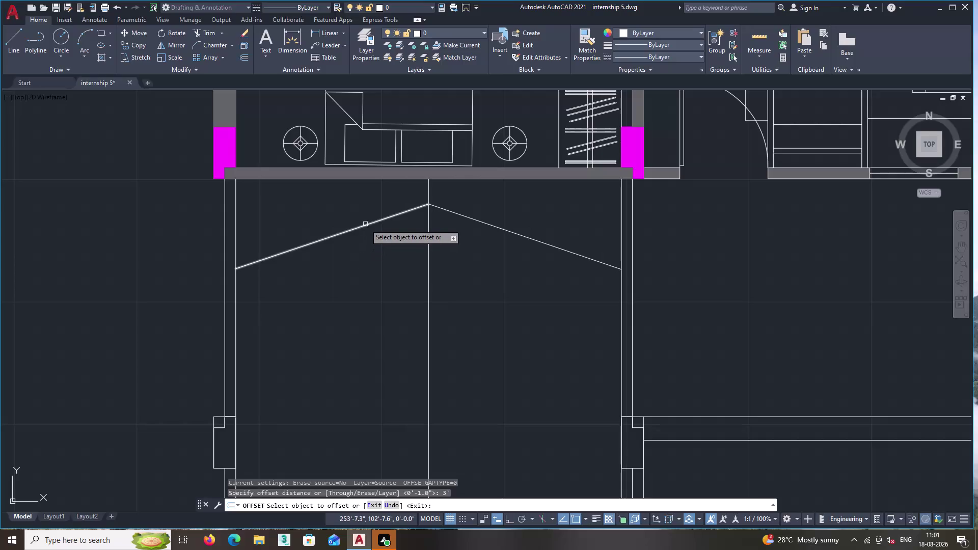
Undo the stray parallel copy of the left diagonal line.
click(365, 224)
double_click(374, 265)
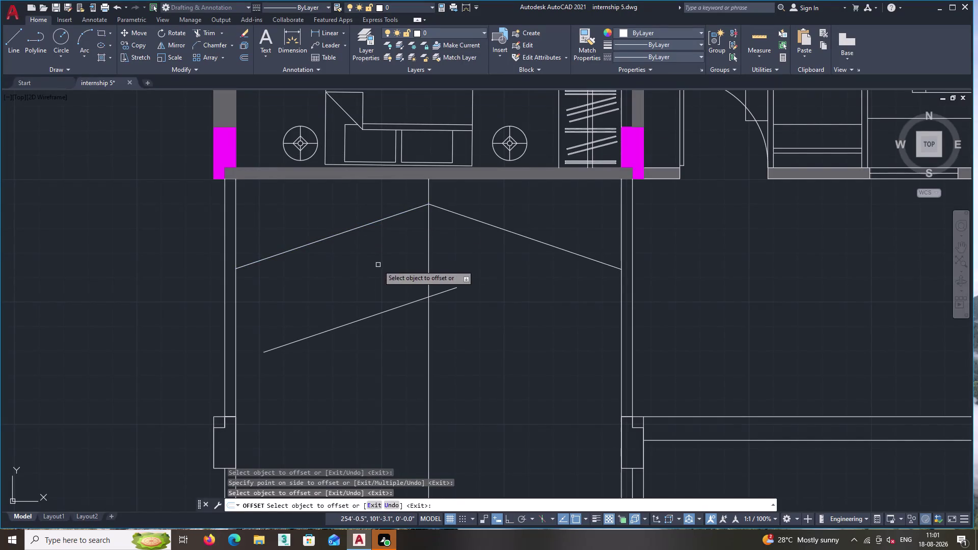
key(ctrl+z)
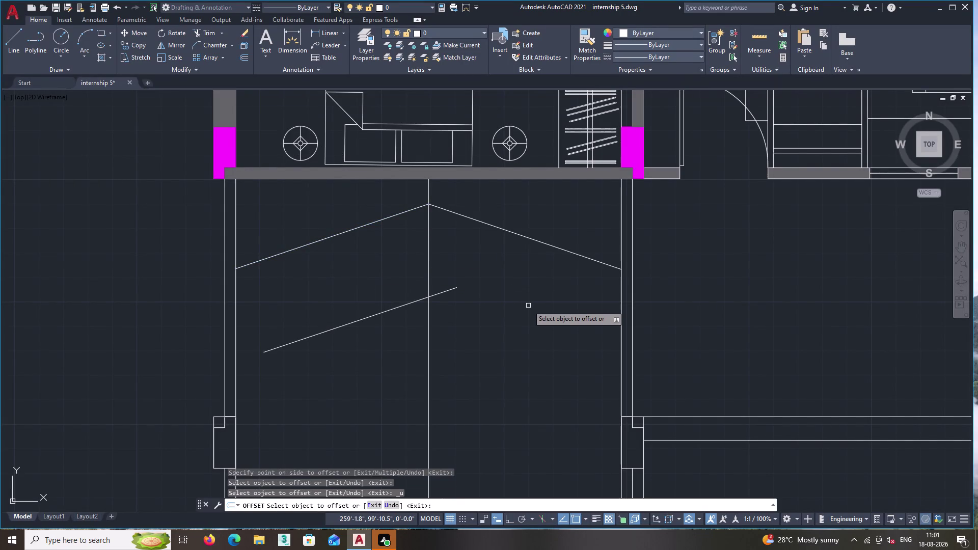
key(Escape)
key(ctrl+z)
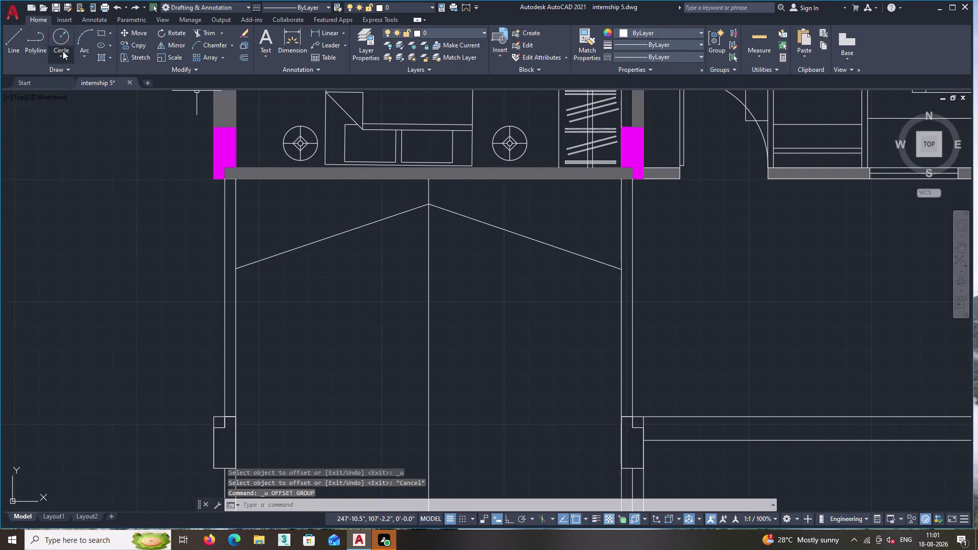
Restart OFFSET with a 1' offset distance.
double_click(244, 60)
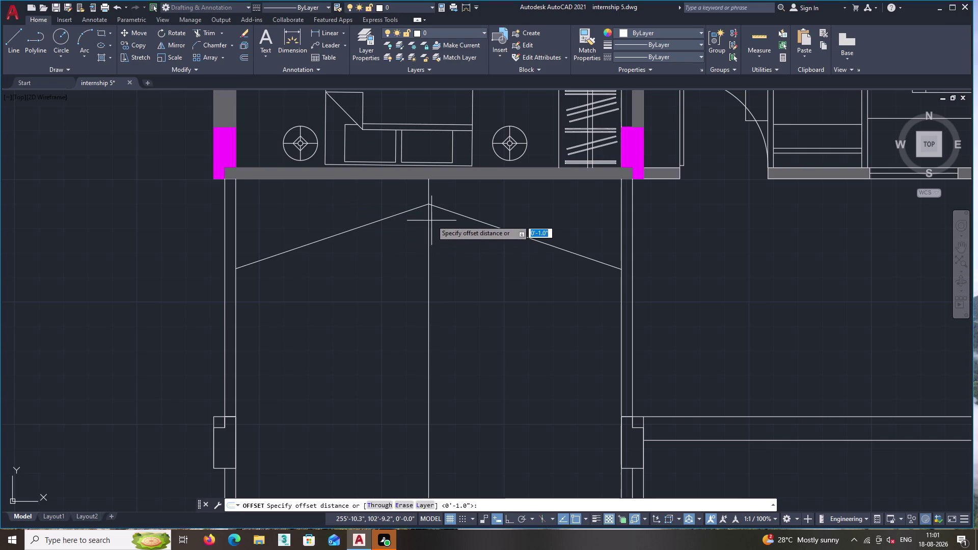
double_click(427, 202)
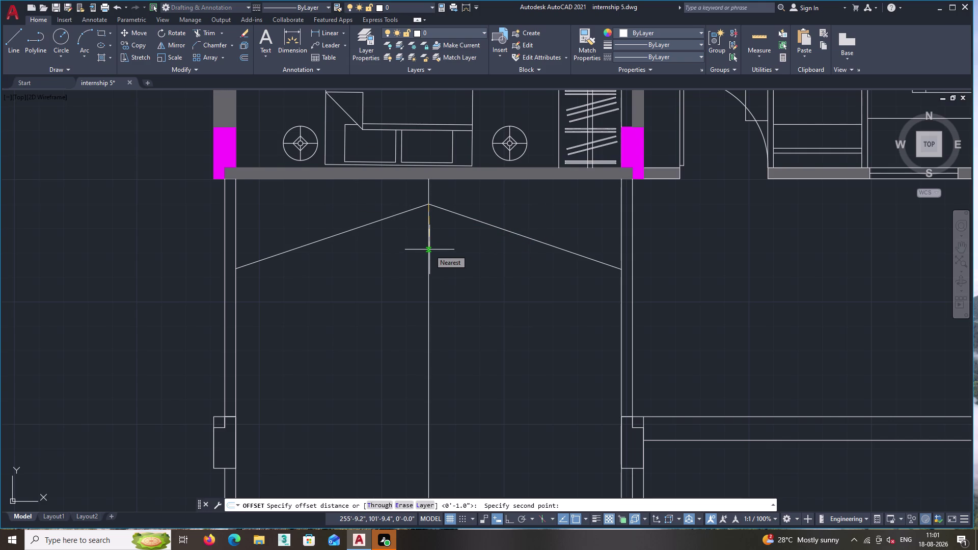
key(1)
key(apostrophe)
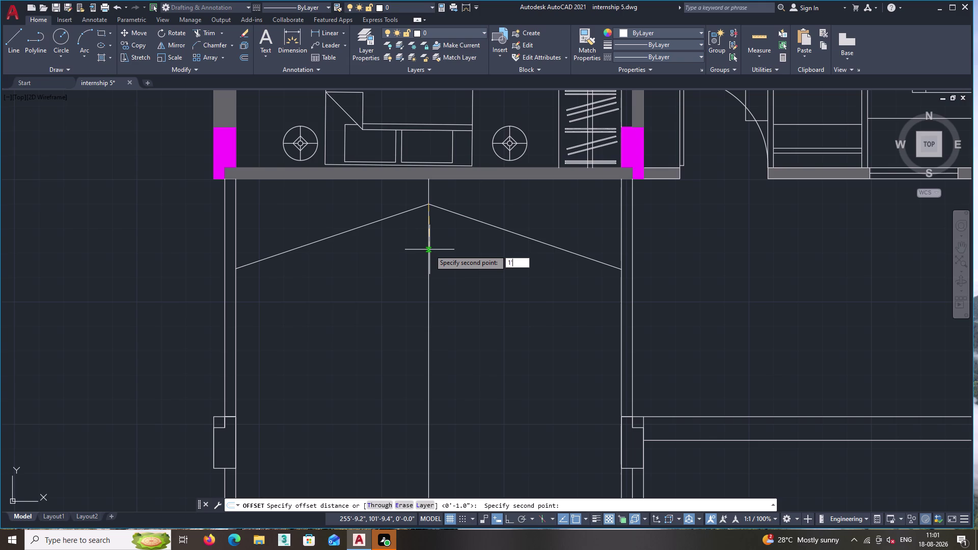
key(Return)
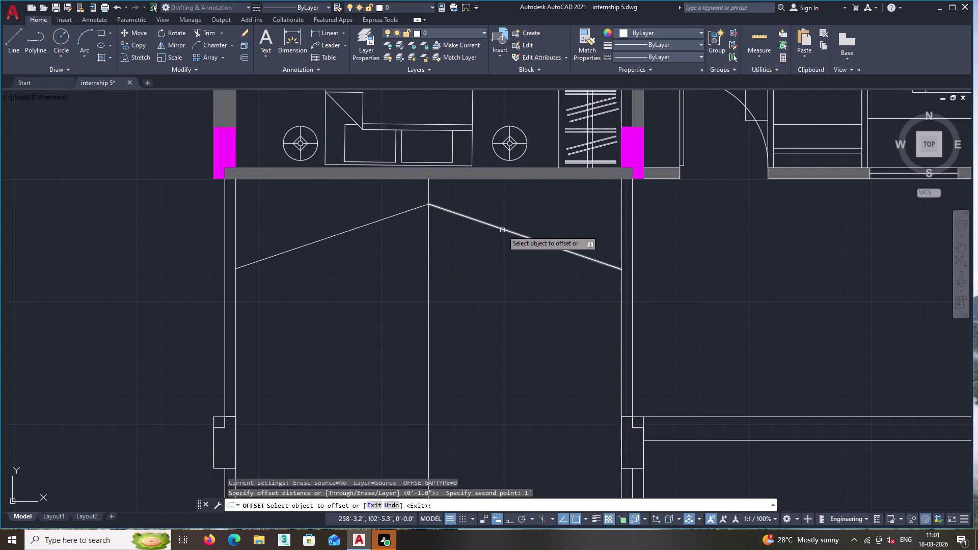
Offset both V diagonals downward in repeated 1-foot copies.
click(502, 230)
click(494, 254)
click(384, 219)
click(397, 239)
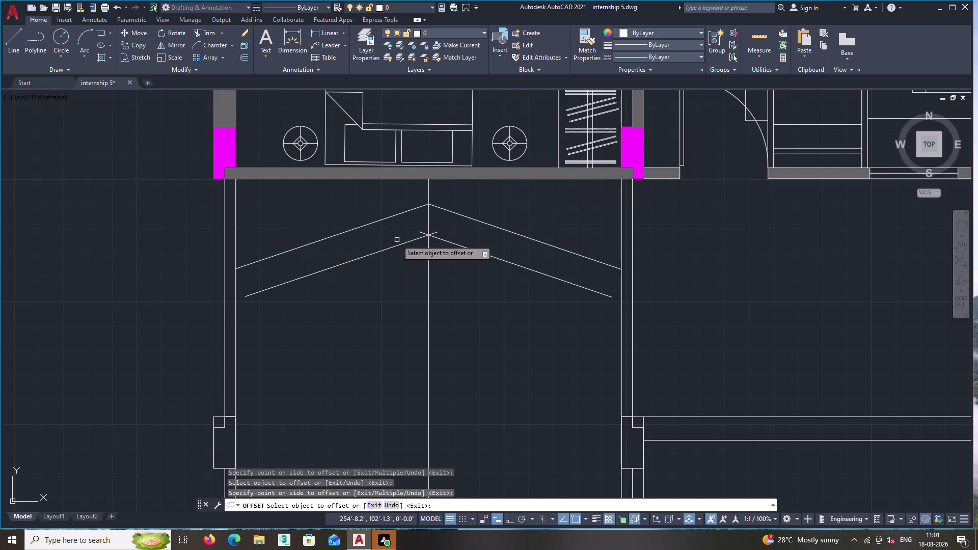
middle_drag(451, 292, 425, 231)
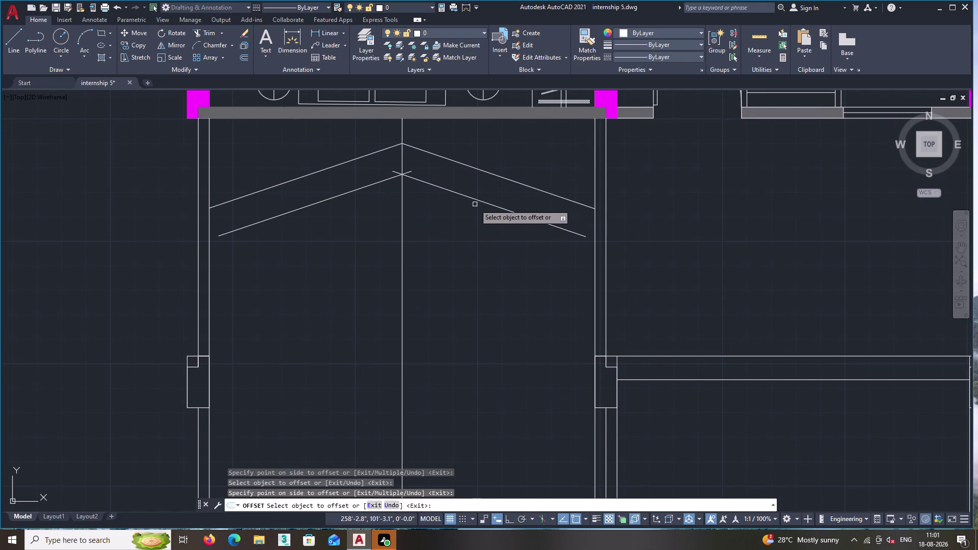
click(479, 200)
click(461, 238)
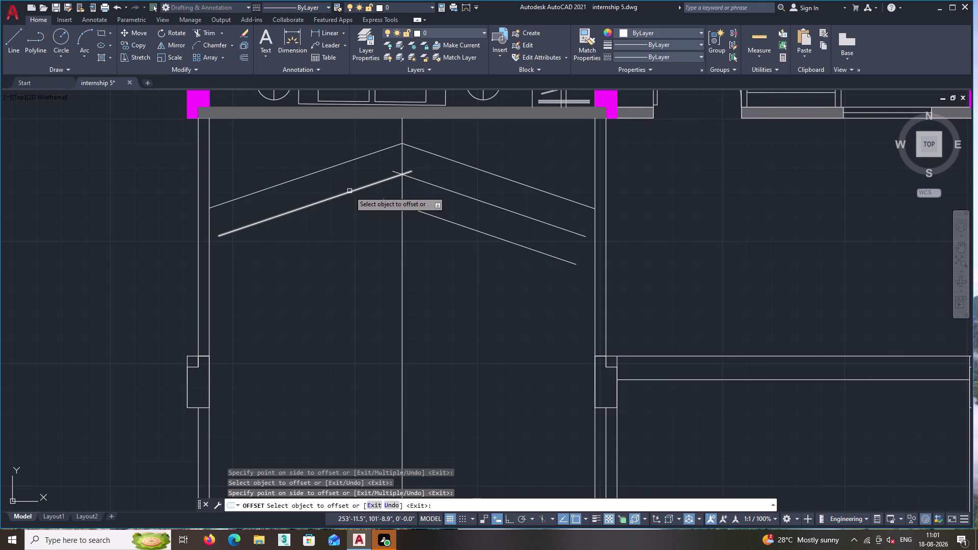
click(350, 192)
click(374, 241)
click(370, 248)
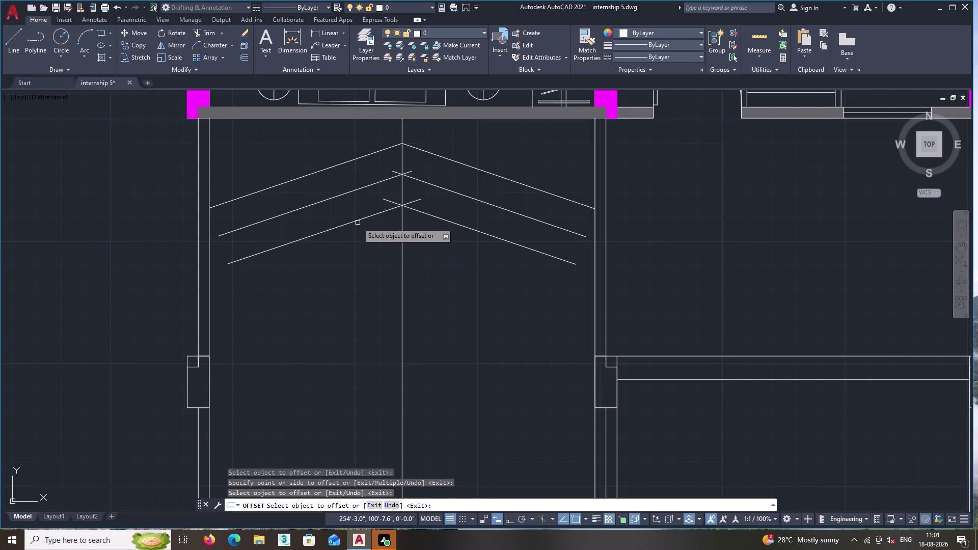
click(358, 219)
click(379, 256)
click(372, 246)
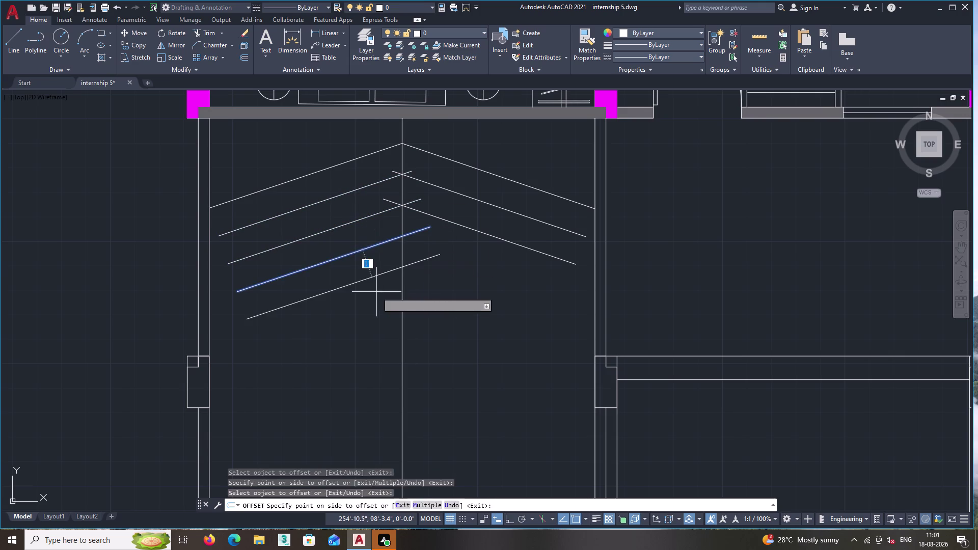
click(376, 291)
click(370, 279)
click(377, 305)
click(377, 309)
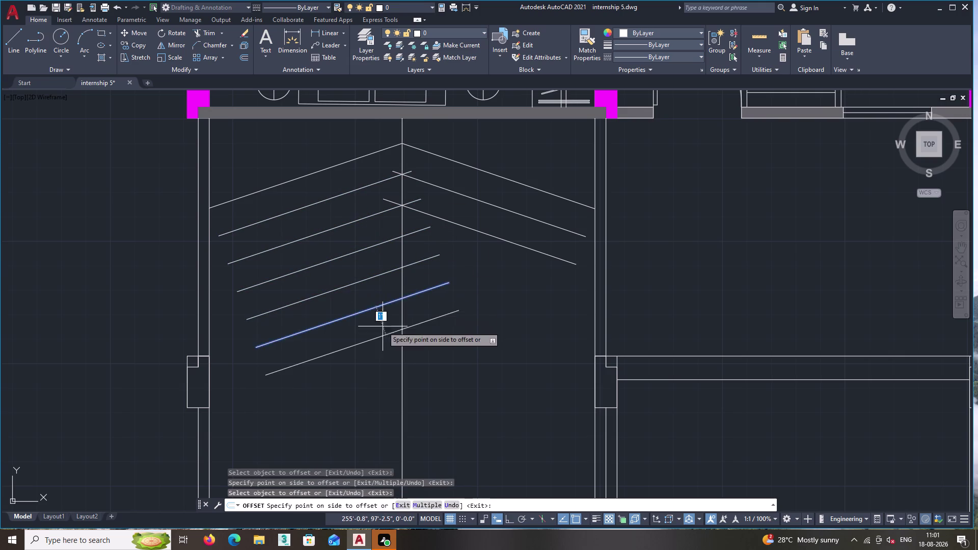
click(385, 333)
middle_drag(386, 328, 337, 214)
double_click(337, 222)
click(352, 272)
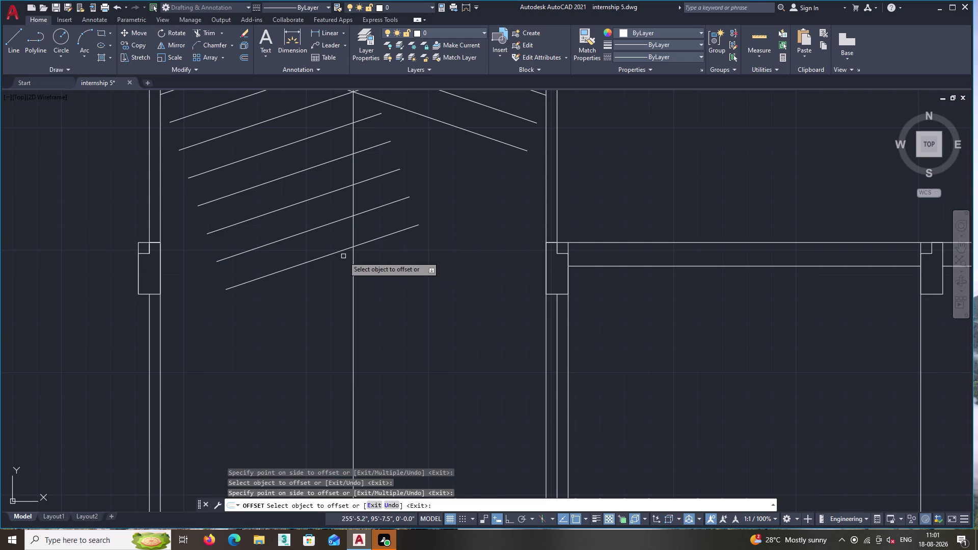
click(340, 250)
click(351, 291)
click(343, 281)
click(355, 315)
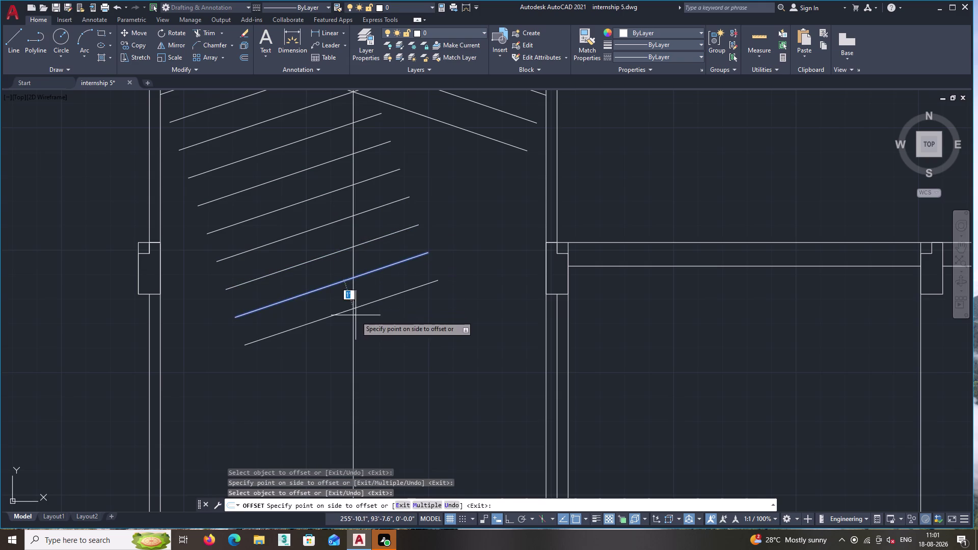
click(347, 312)
click(360, 339)
Keep offsetting the lowest diagonal 1 foot down the staircase, then view the whole set.
middle_drag(360, 336, 312, 250)
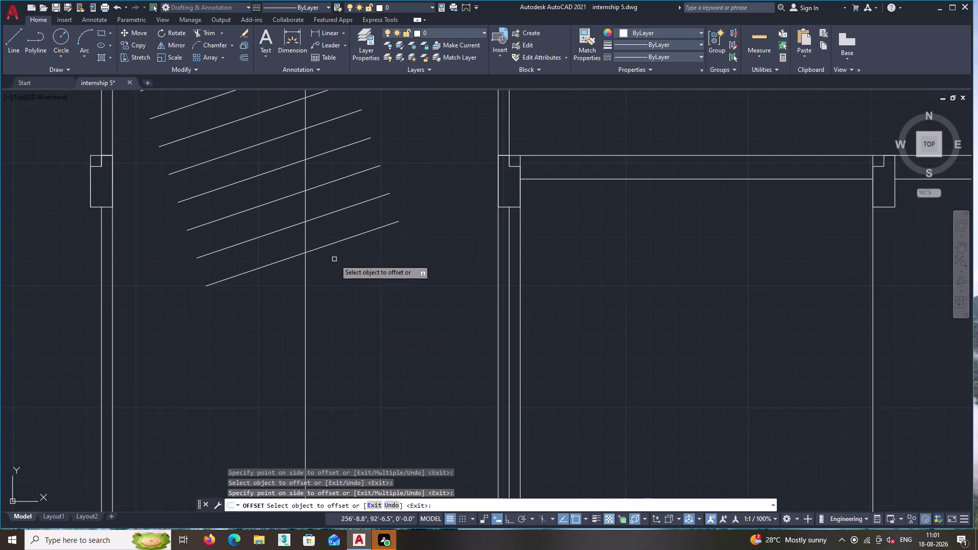
drag(337, 245, 351, 284)
click(339, 240)
click(370, 295)
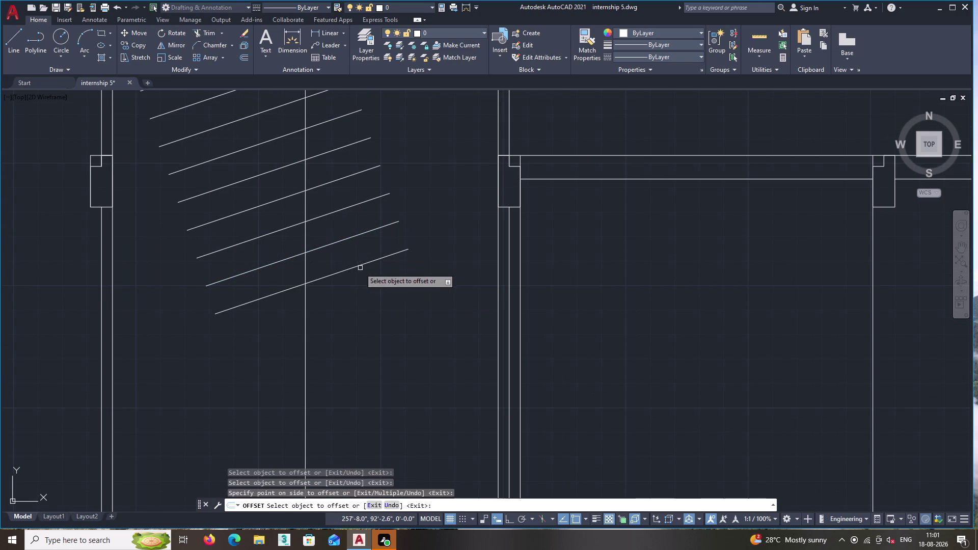
click(359, 266)
click(387, 320)
double_click(375, 293)
click(402, 349)
click(386, 319)
click(413, 363)
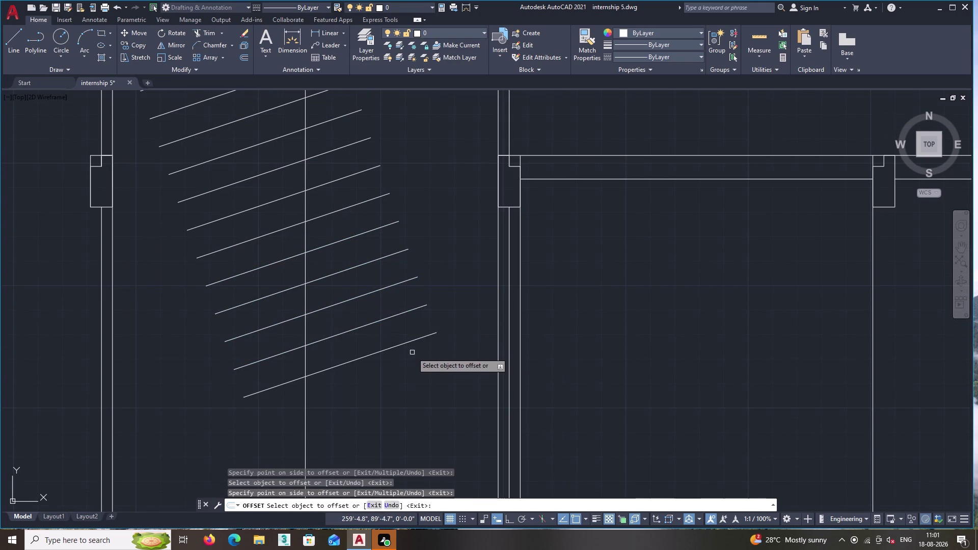
double_click(407, 344)
double_click(422, 381)
middle_drag(420, 361, 378, 282)
click(370, 291)
click(385, 338)
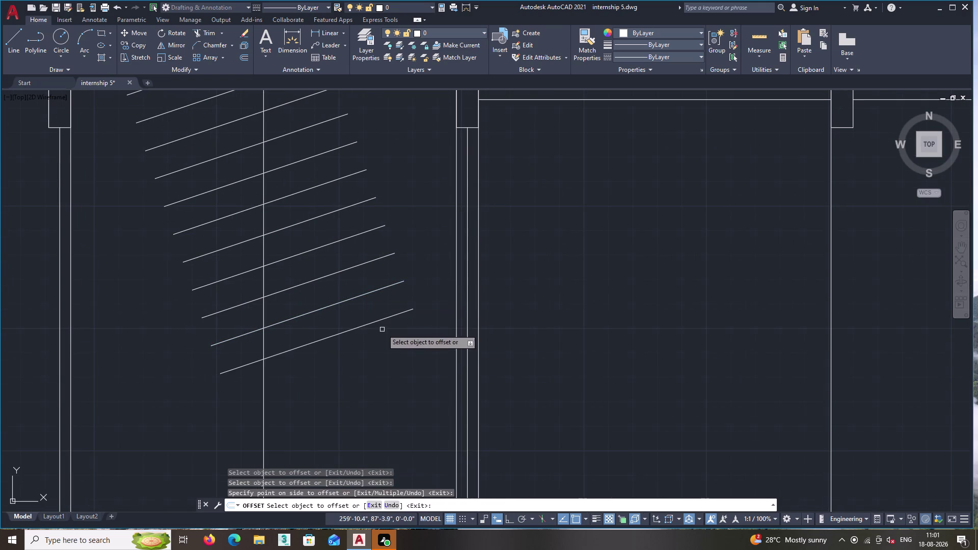
click(377, 321)
click(383, 354)
click(380, 351)
click(392, 380)
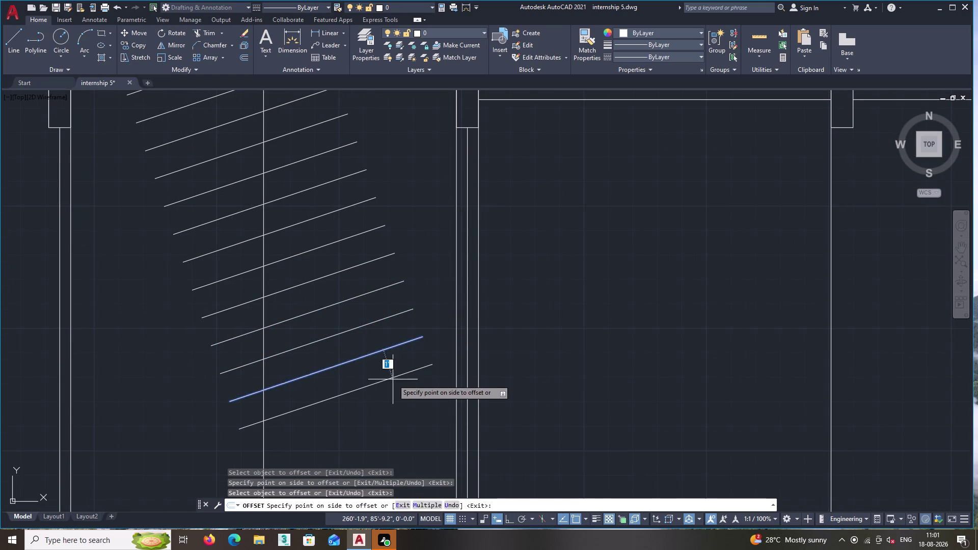
click(392, 379)
click(403, 406)
middle_drag(402, 398, 366, 325)
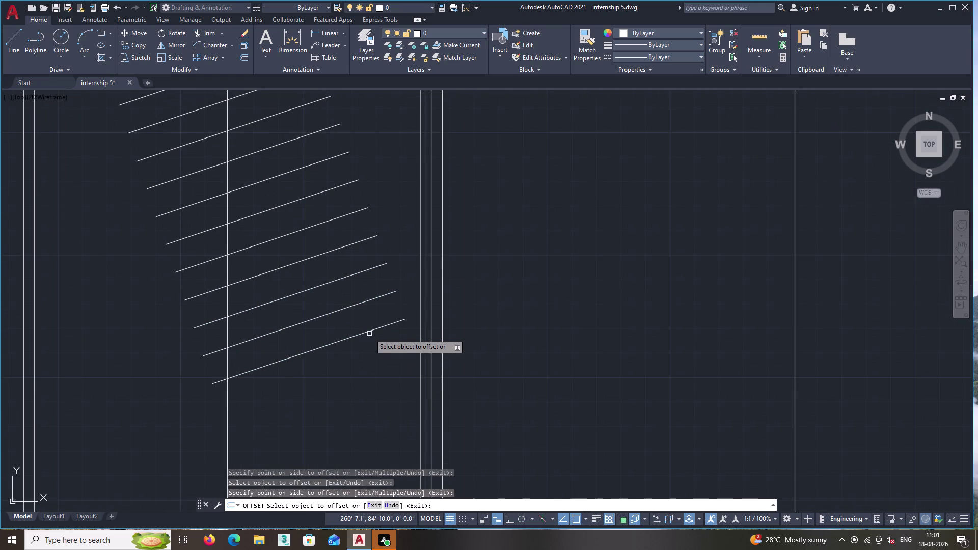
click(369, 331)
click(381, 371)
middle_drag(381, 367, 345, 287)
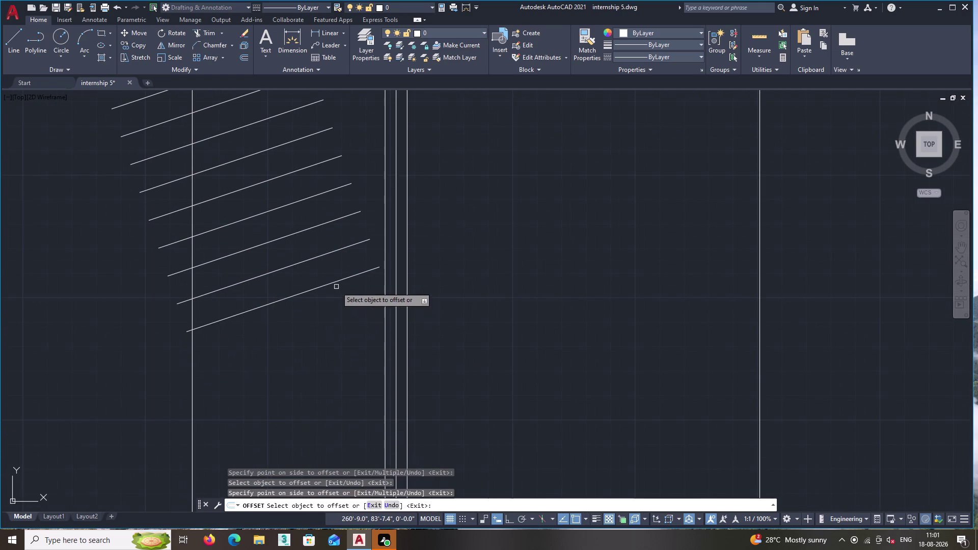
double_click(334, 283)
click(345, 312)
click(332, 313)
click(349, 338)
middle_drag(345, 326, 414, 399)
scroll(down, 3)
middle_drag(388, 372, 410, 395)
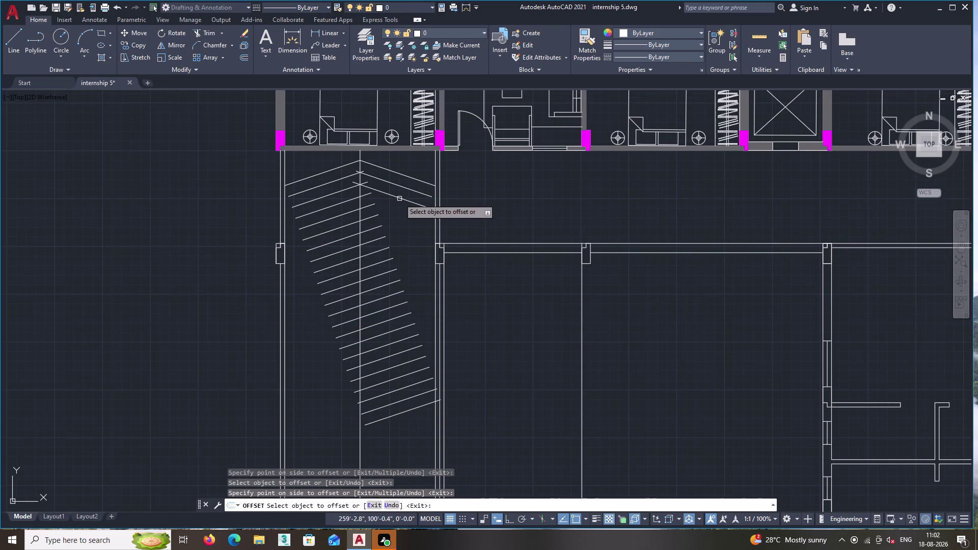
Add 1-foot offset copies below the right-sloping tread lines.
click(399, 199)
click(389, 220)
double_click(397, 210)
click(388, 233)
double_click(395, 221)
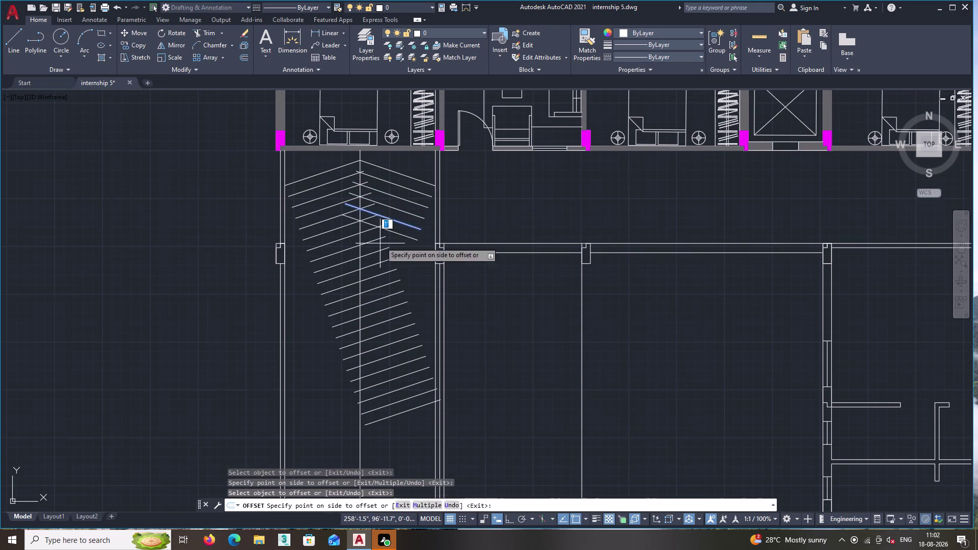
click(380, 245)
double_click(389, 232)
click(381, 254)
click(389, 242)
click(376, 265)
double_click(396, 250)
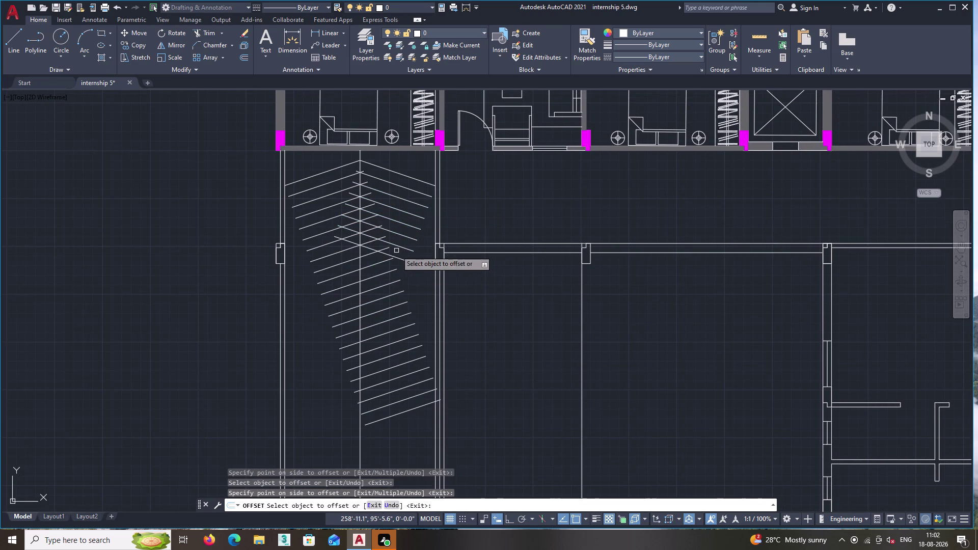
click(386, 272)
double_click(396, 260)
double_click(393, 271)
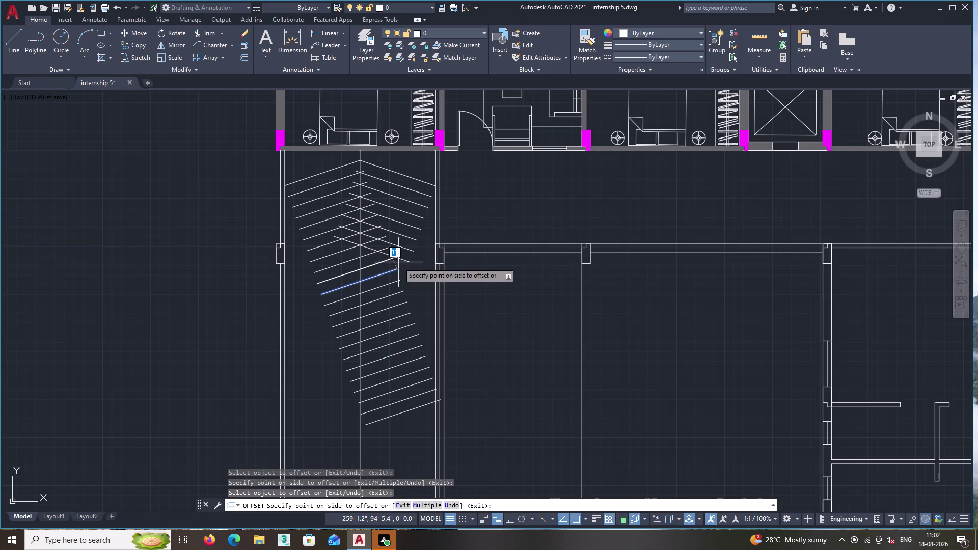
double_click(400, 261)
double_click(390, 280)
double_click(401, 260)
click(397, 280)
click(400, 270)
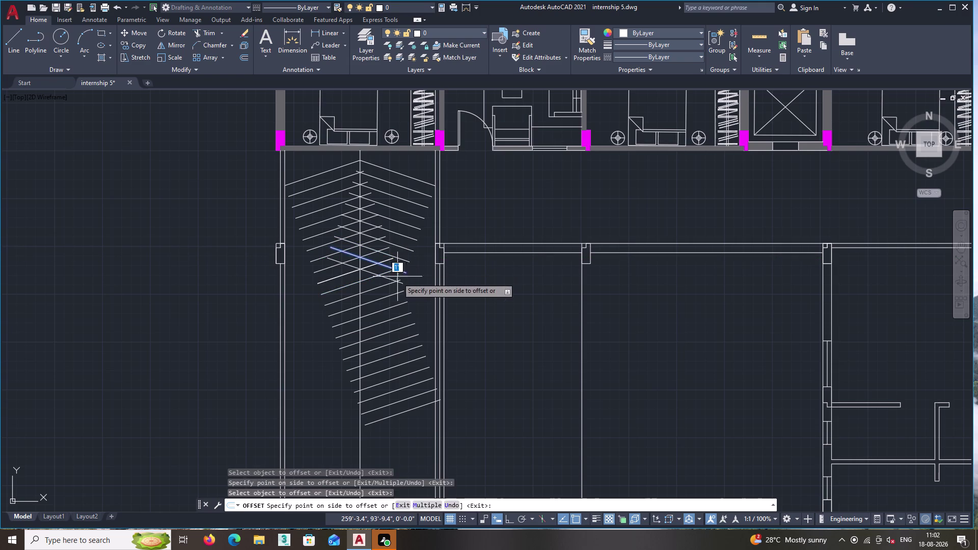
click(397, 281)
double_click(391, 279)
click(388, 285)
click(382, 291)
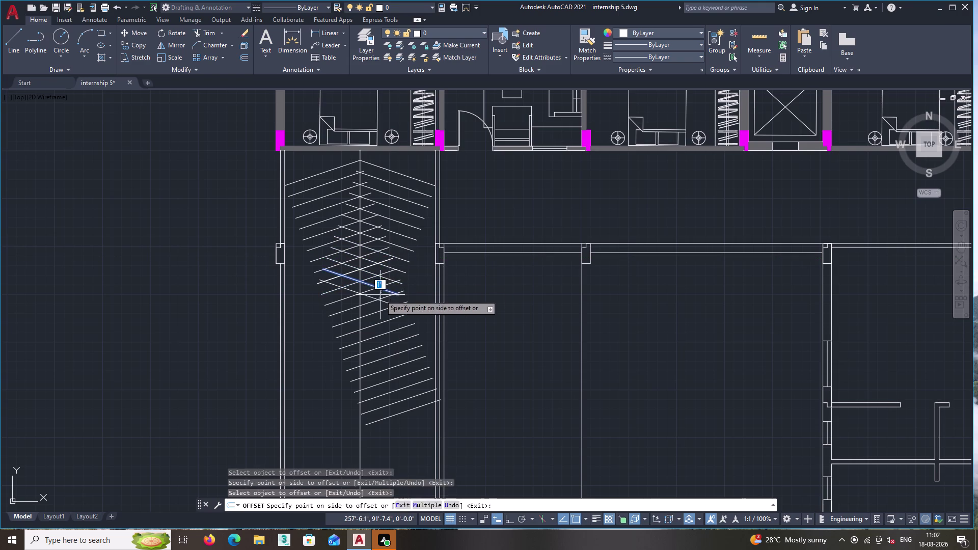
click(379, 301)
double_click(373, 299)
click(372, 308)
click(371, 309)
click(368, 325)
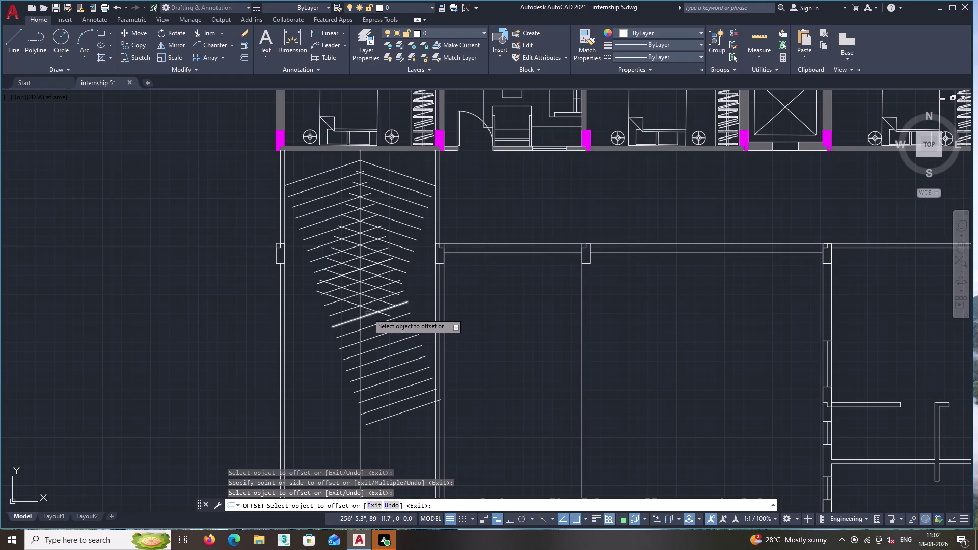
double_click(367, 310)
click(364, 323)
click(365, 321)
click(364, 331)
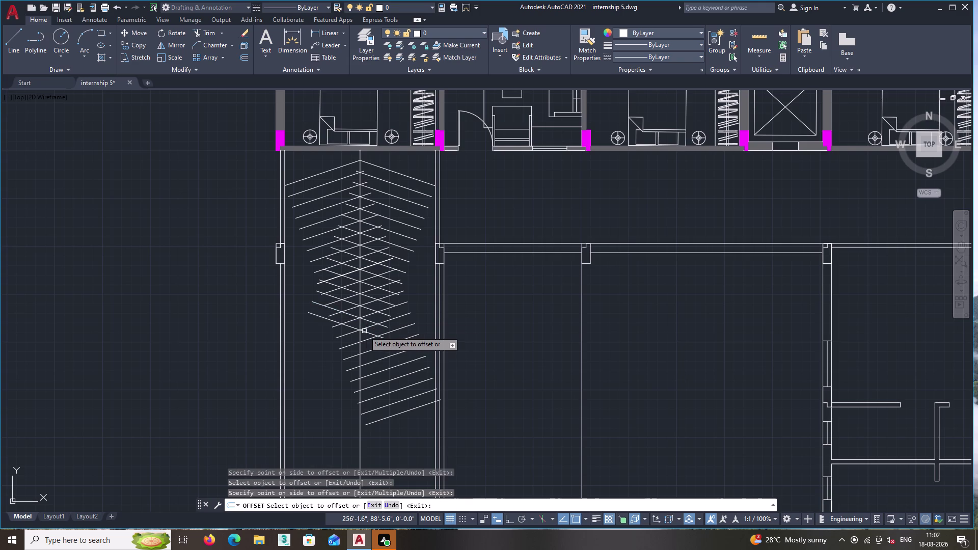
click(364, 332)
Add the final offset lines near the stair's lower end, including the opposite slope, and end OFFSET.
double_click(363, 343)
click(362, 343)
triple_click(361, 354)
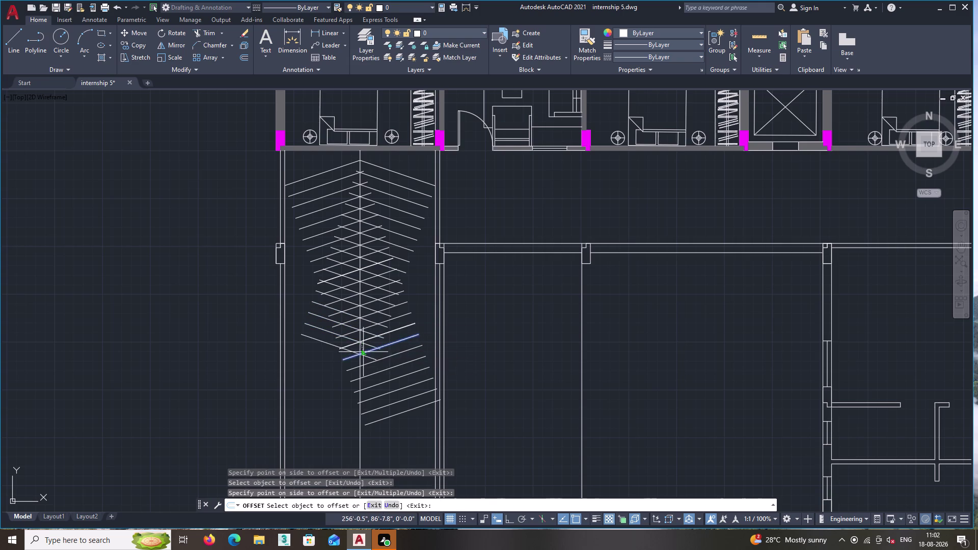
double_click(364, 357)
double_click(360, 368)
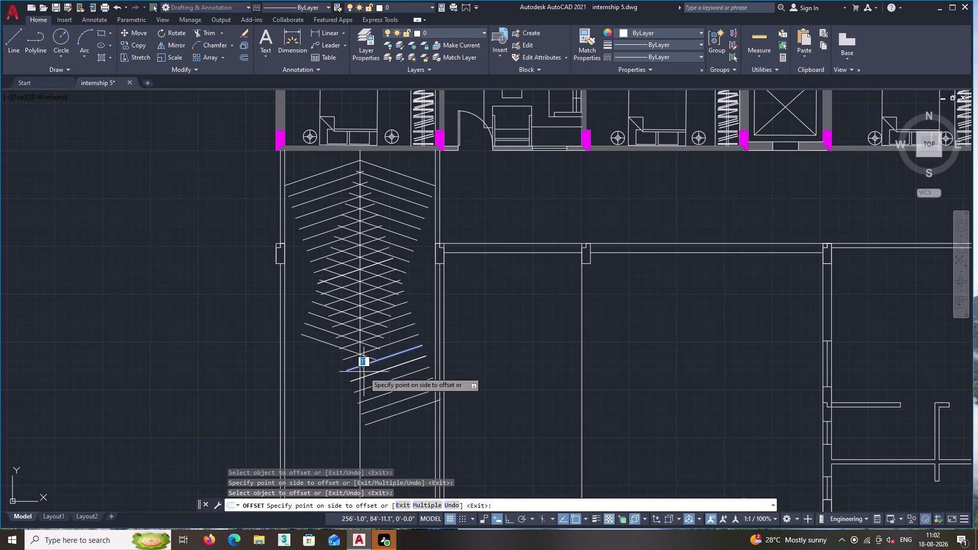
double_click(369, 358)
double_click(362, 373)
click(369, 358)
click(361, 376)
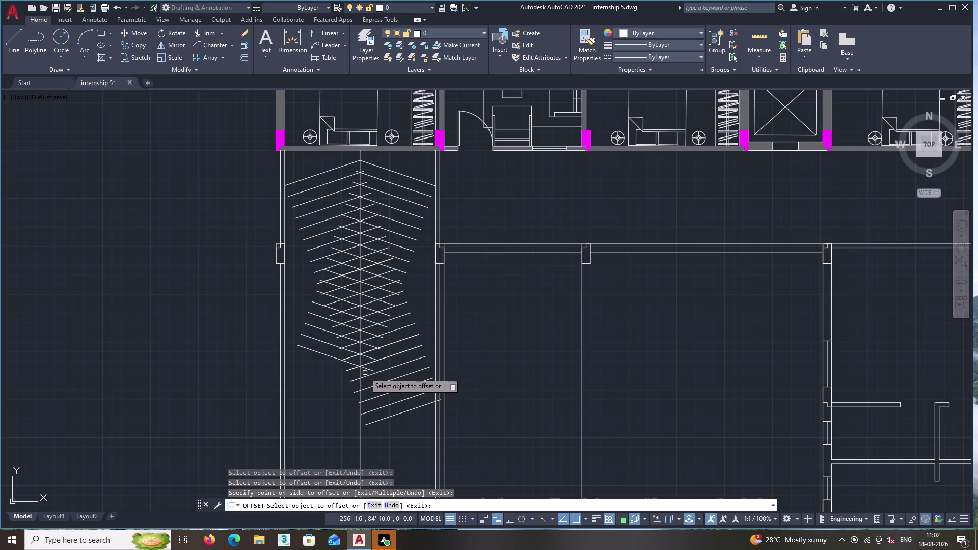
click(366, 370)
click(363, 383)
double_click(368, 381)
click(363, 396)
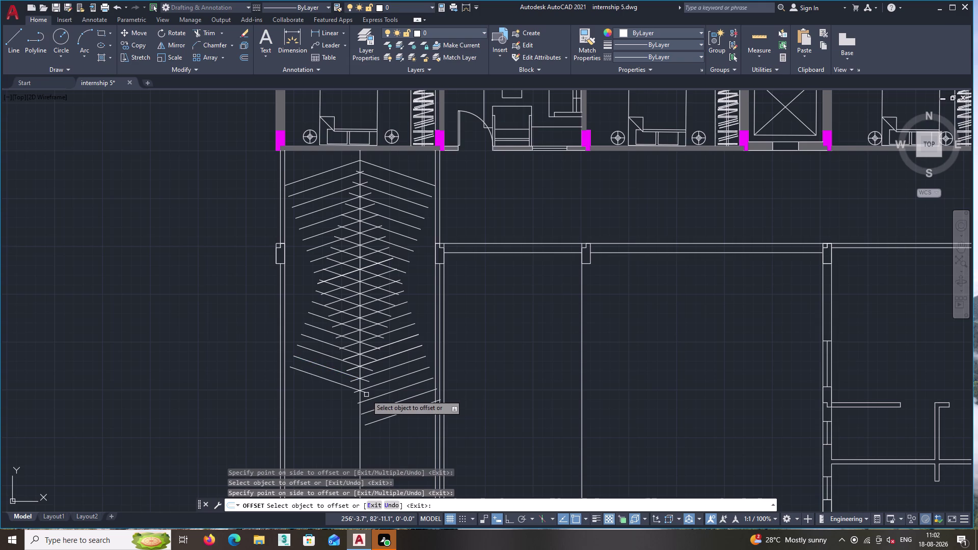
double_click(366, 395)
click(364, 404)
double_click(364, 392)
click(359, 403)
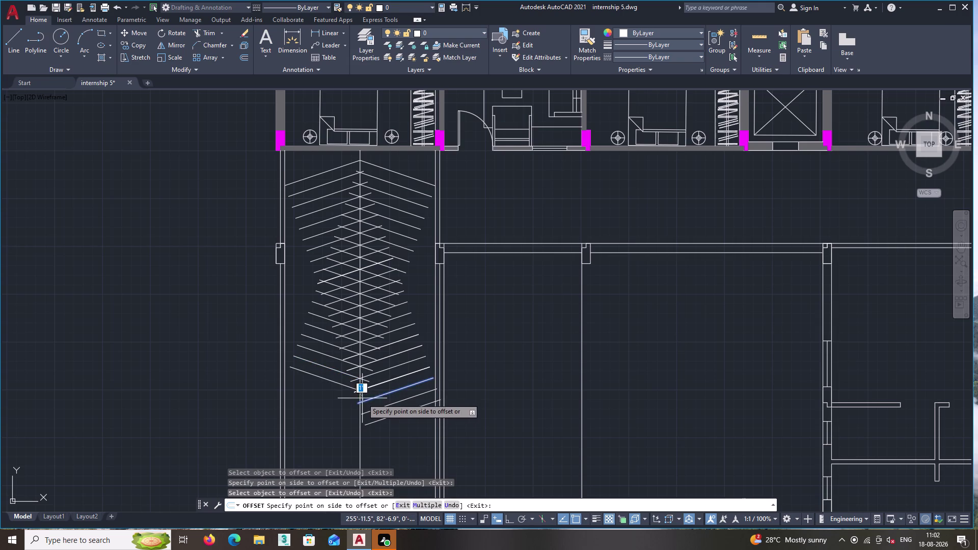
key(Escape)
Start TRIM and cut the line ends crossing the centre line at the pattern's top.
middle_drag(380, 409, 385, 422)
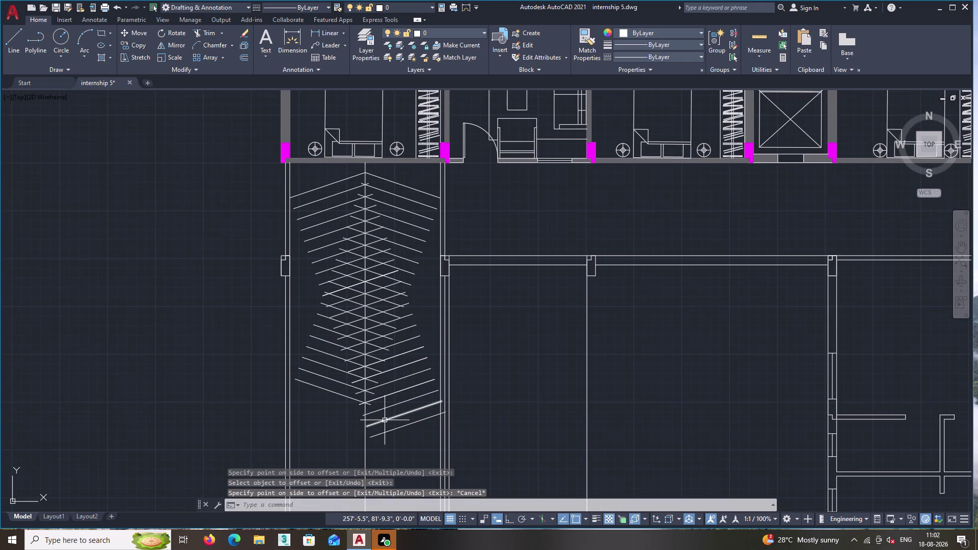
scroll(up, 3)
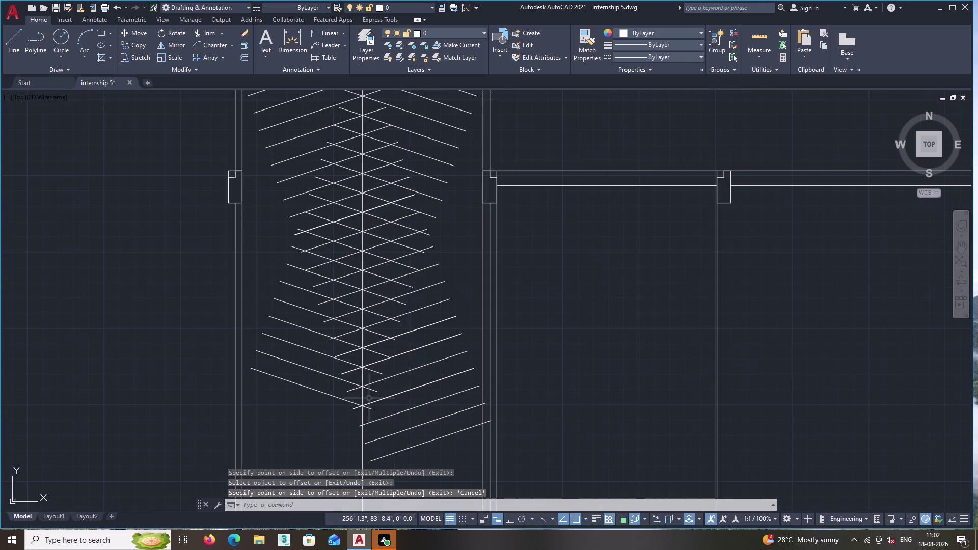
scroll(up, 3)
text(tr)
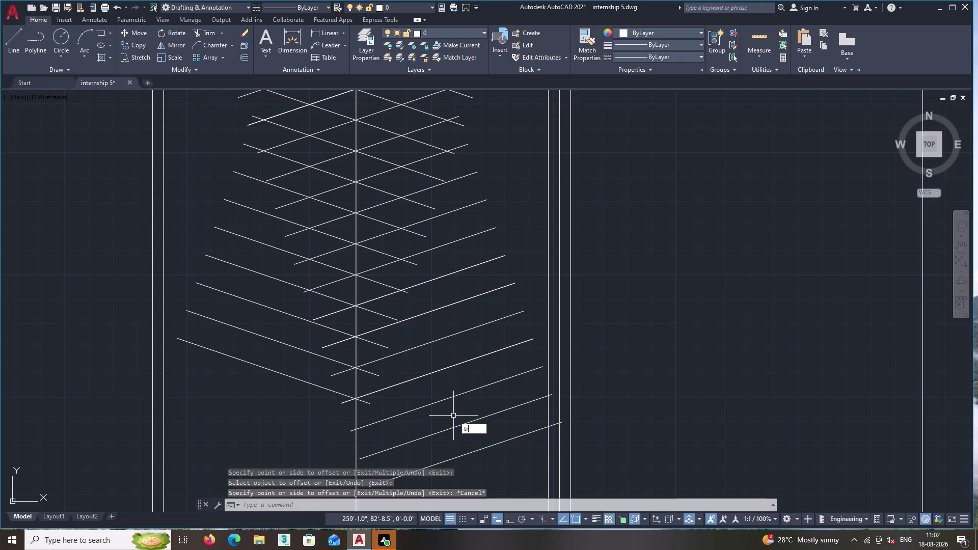
key(Return)
scroll(down, 3)
middle_drag(398, 198, 402, 327)
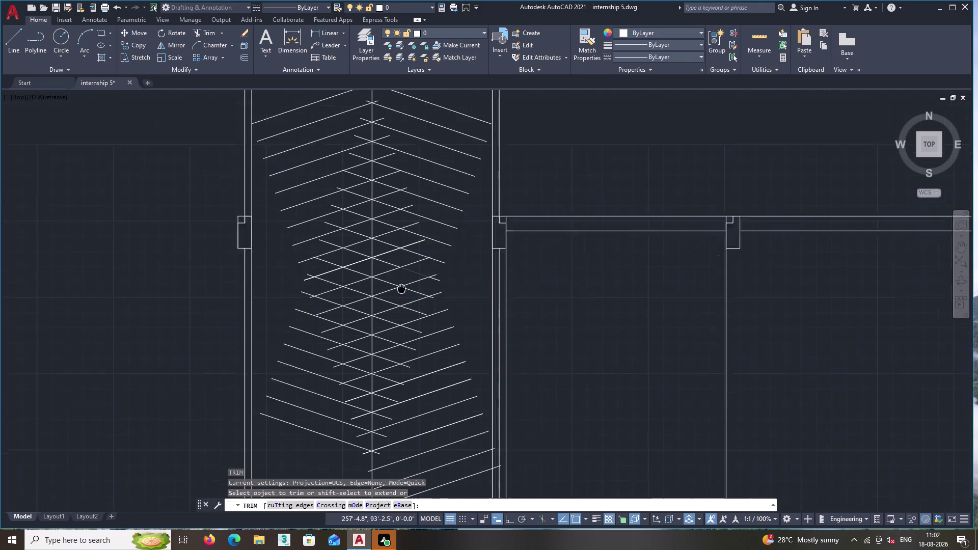
middle_drag(402, 327, 402, 330)
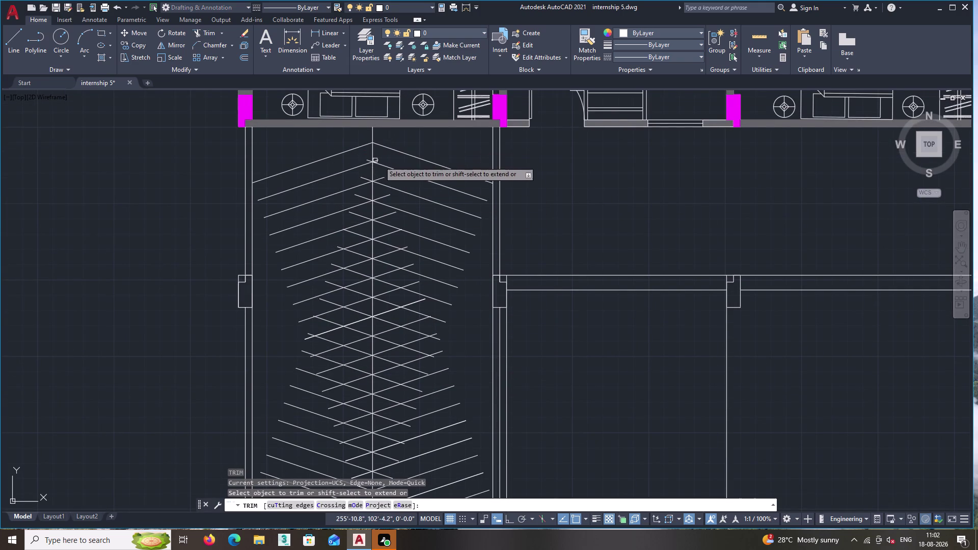
scroll(up, 3)
click(367, 163)
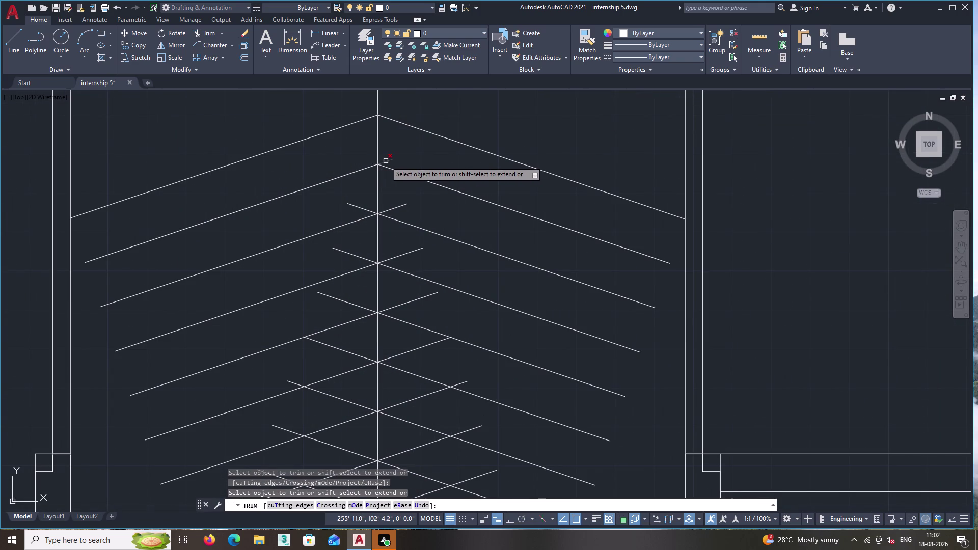
click(385, 161)
double_click(364, 209)
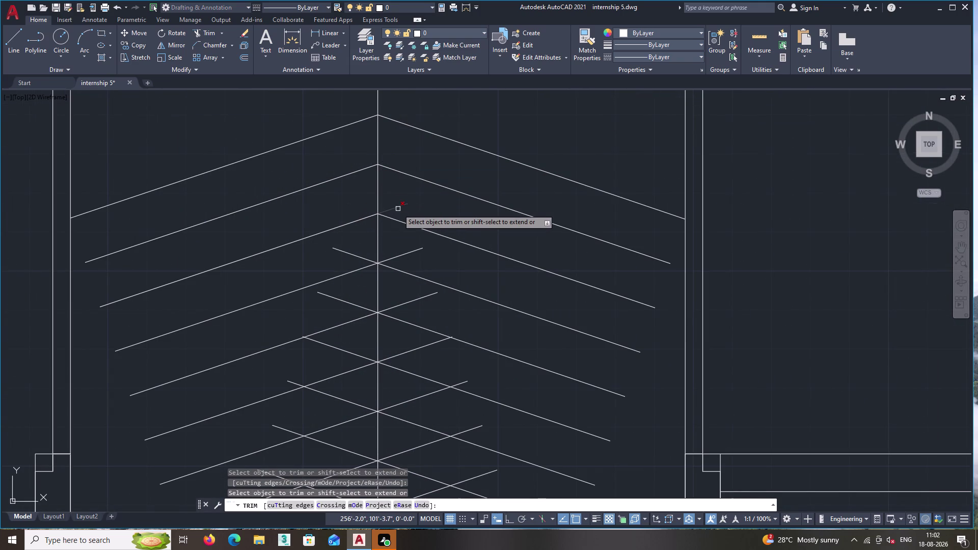
click(398, 209)
double_click(360, 259)
double_click(395, 256)
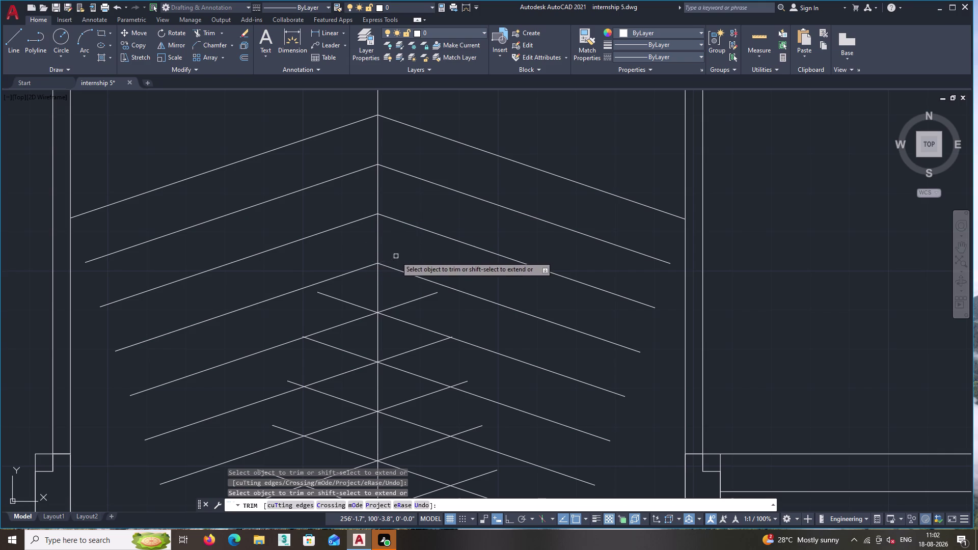
Fence-trim and pick away overlapping diagonal segments through the middle of the chevron pattern.
middle_drag(402, 253, 391, 172)
click(324, 235)
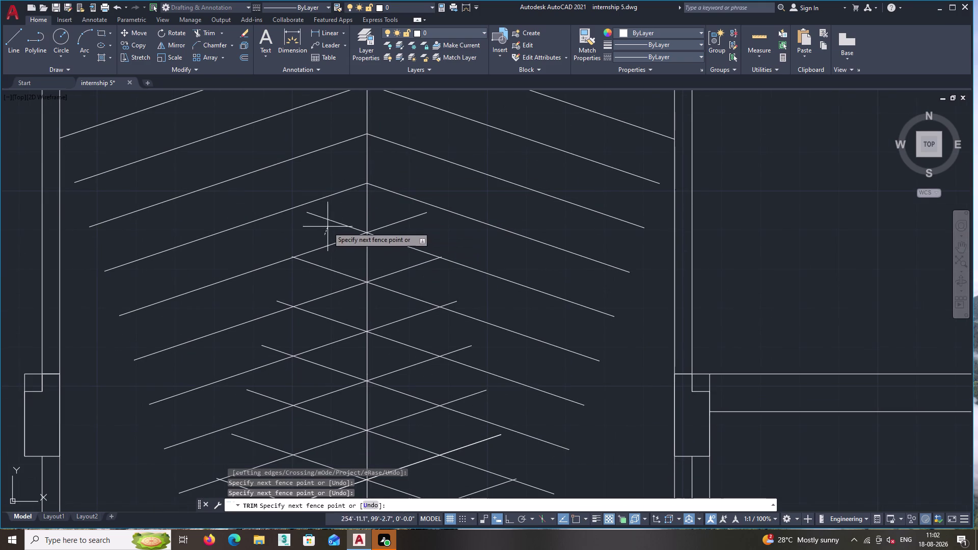
click(342, 213)
click(391, 222)
scroll(down, 3)
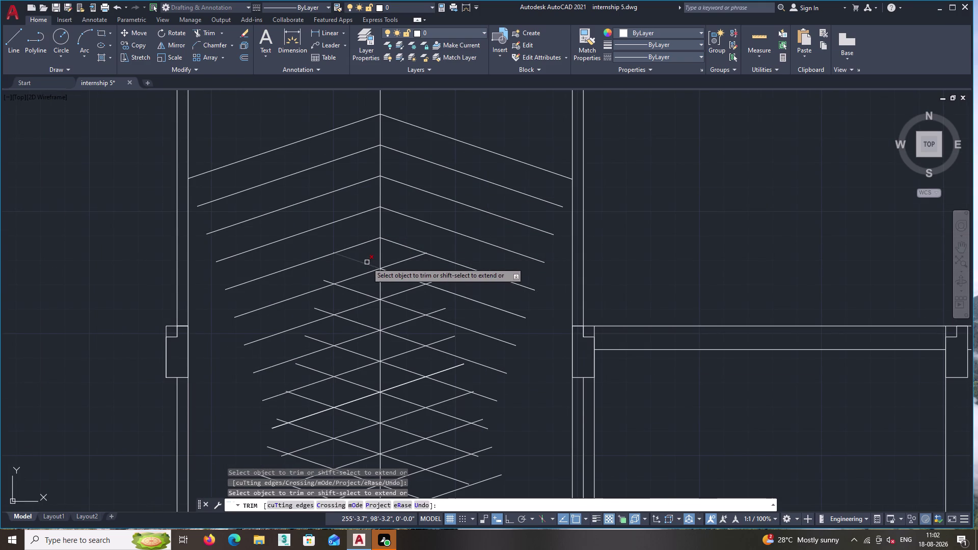
double_click(367, 262)
click(394, 265)
middle_drag(404, 266, 438, 229)
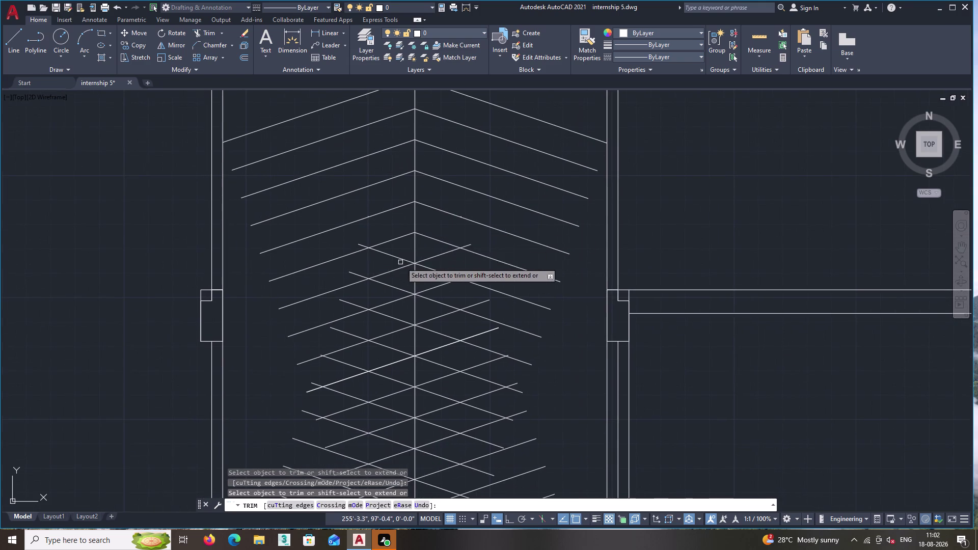
scroll(up, 3)
scroll(down, 3)
click(380, 254)
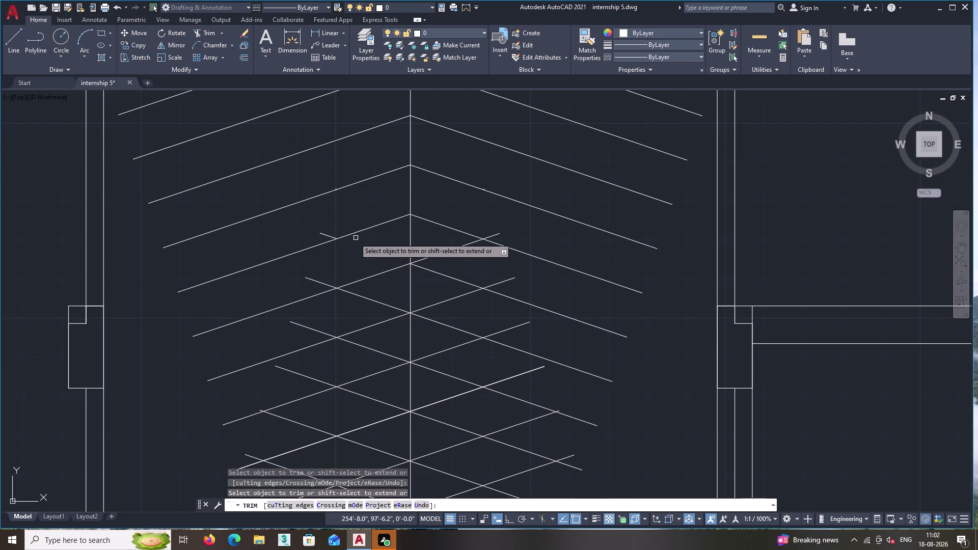
click(322, 233)
click(444, 250)
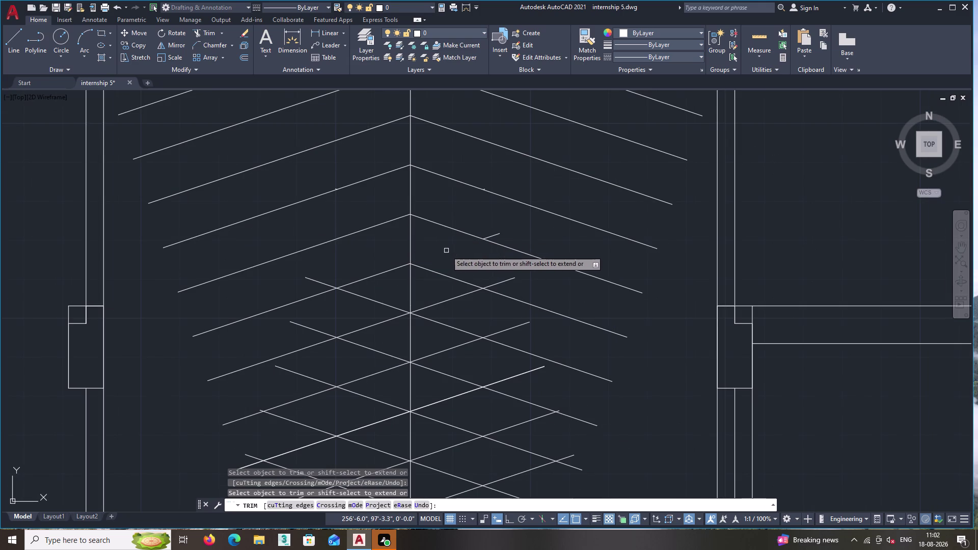
click(489, 235)
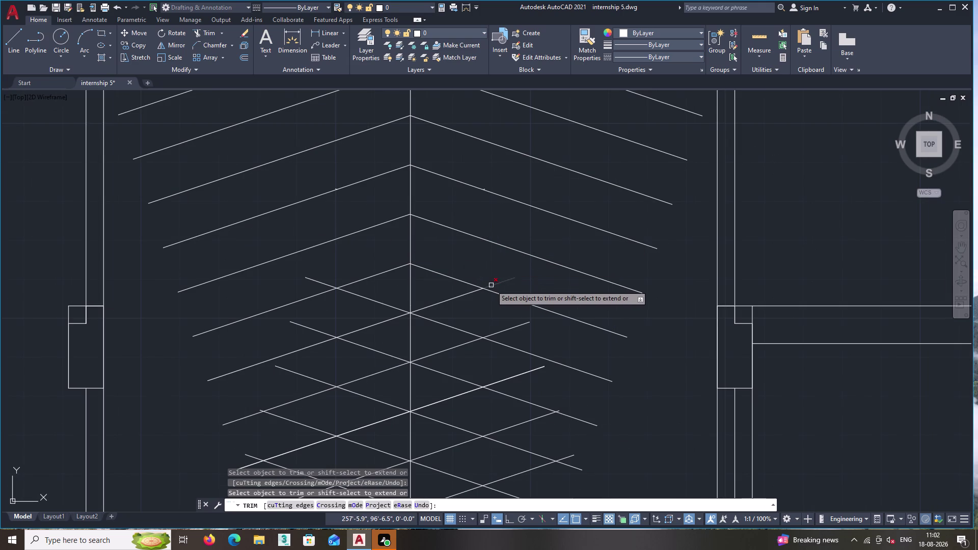
double_click(492, 285)
click(462, 296)
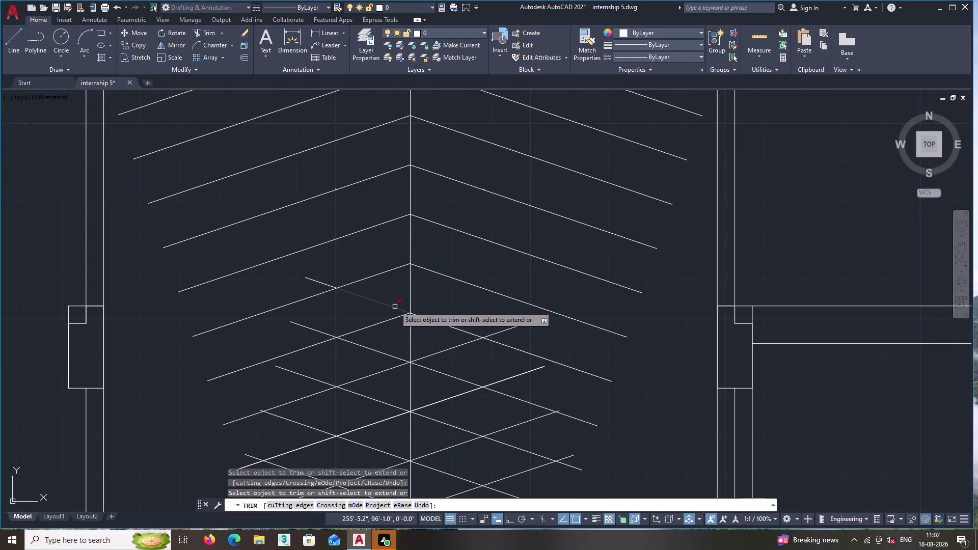
click(392, 307)
click(330, 284)
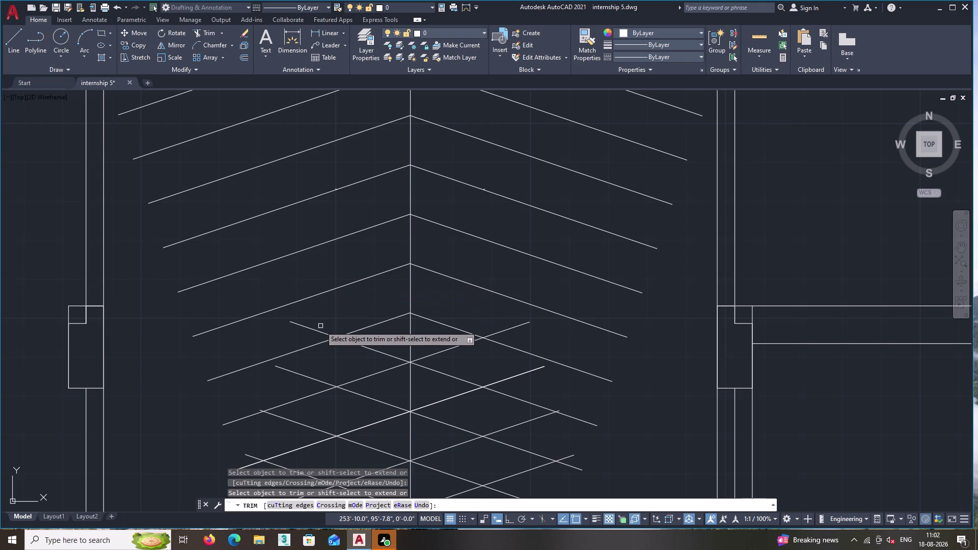
click(321, 322)
click(296, 339)
Fence-trim the lower crossings and remove remaining overhanging diagonal pieces on both sides.
click(490, 322)
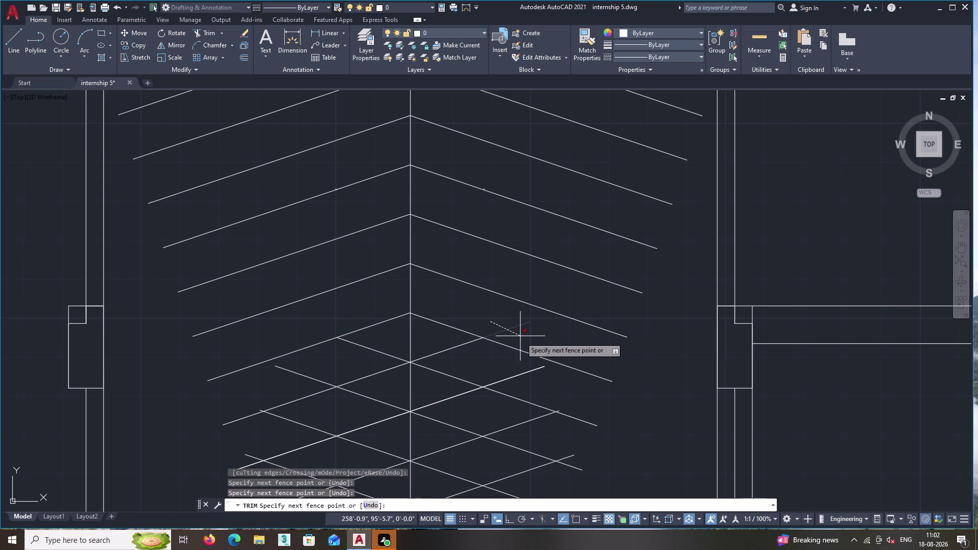
click(524, 339)
click(432, 339)
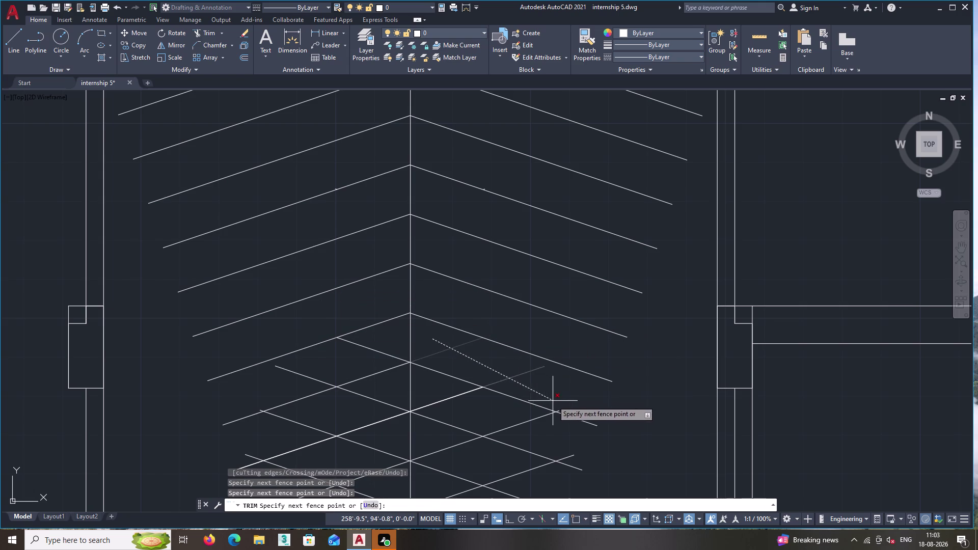
click(553, 402)
double_click(423, 391)
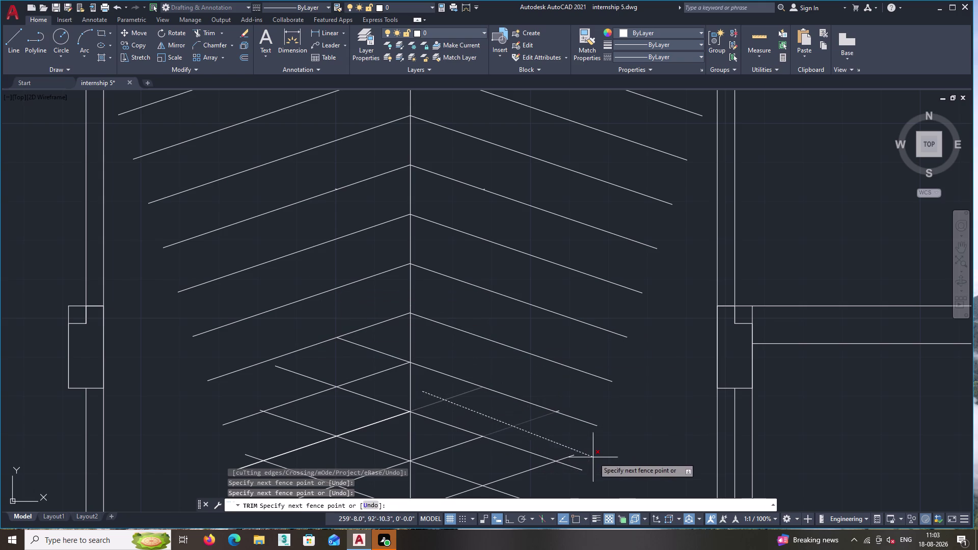
double_click(594, 470)
middle_drag(521, 429, 582, 333)
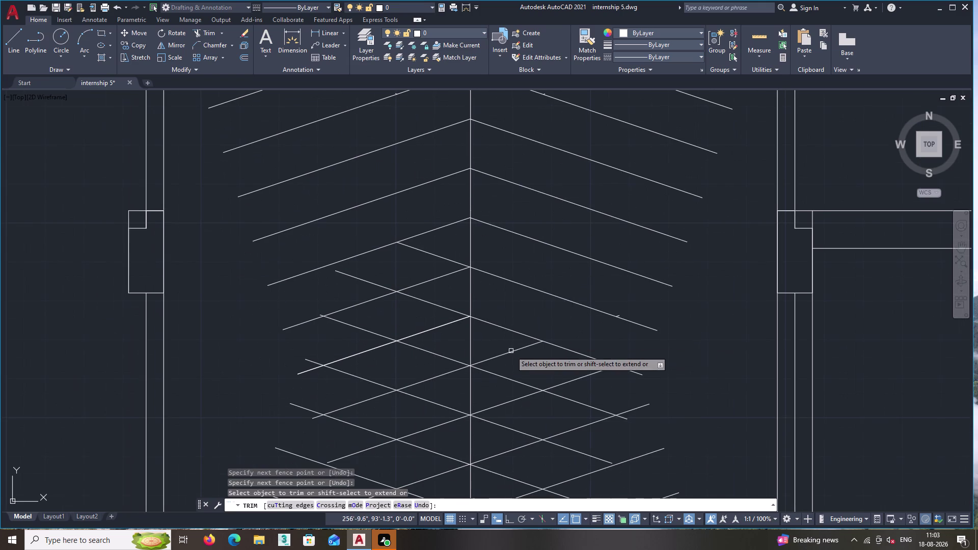
click(481, 347)
double_click(650, 418)
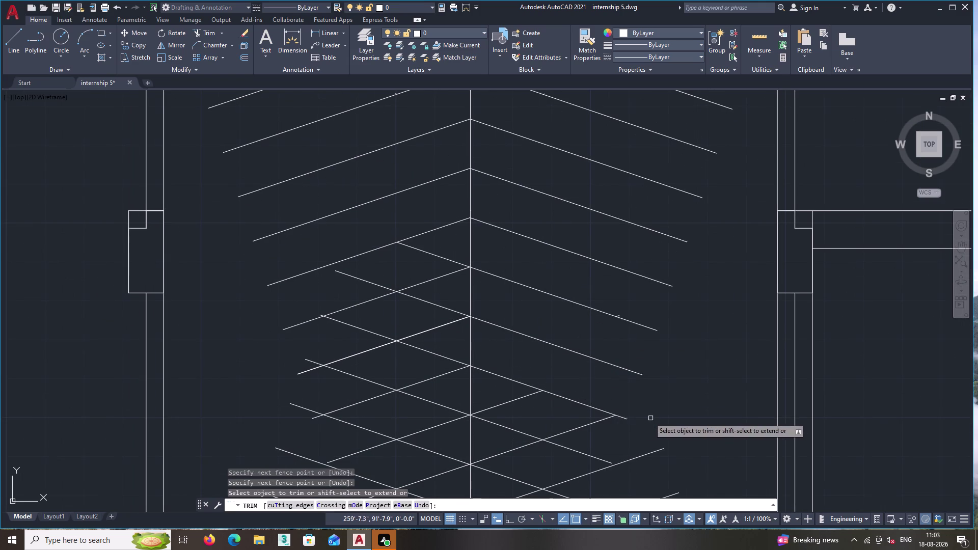
click(487, 393)
click(624, 442)
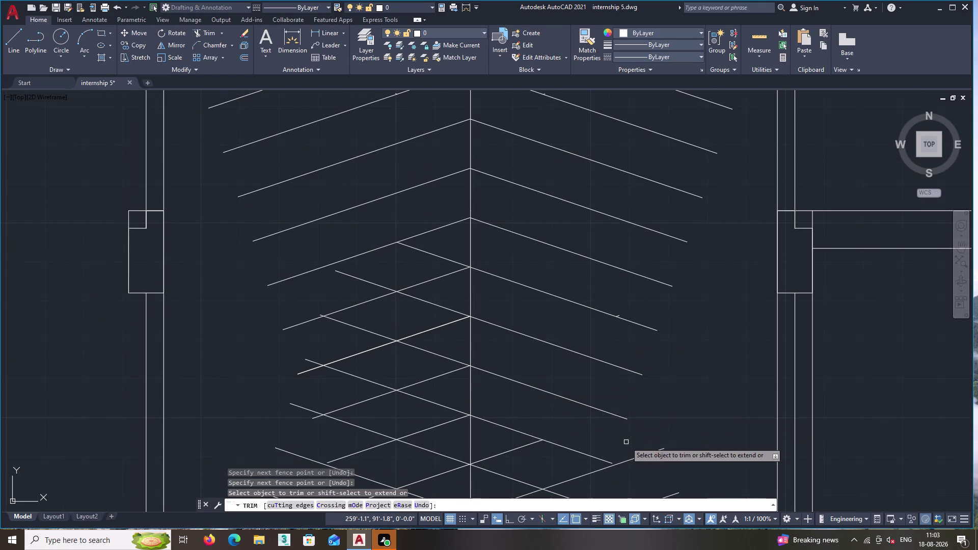
middle_drag(625, 442, 589, 360)
scroll(up, 3)
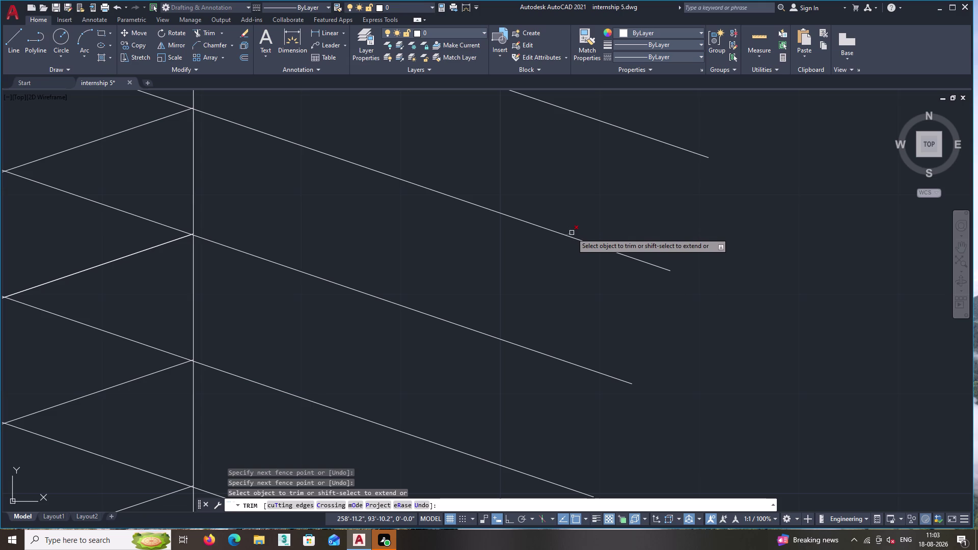
click(573, 233)
scroll(down, 3)
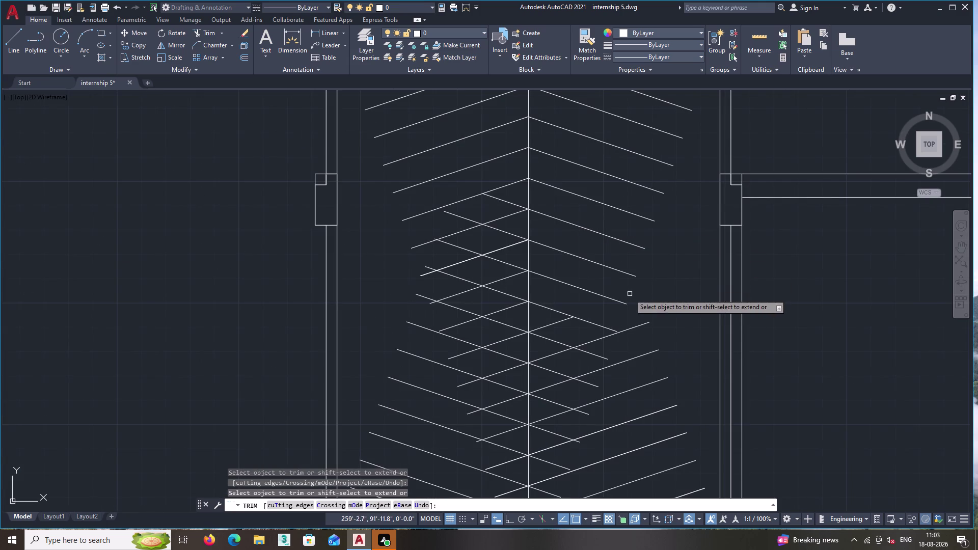
scroll(up, 3)
double_click(521, 182)
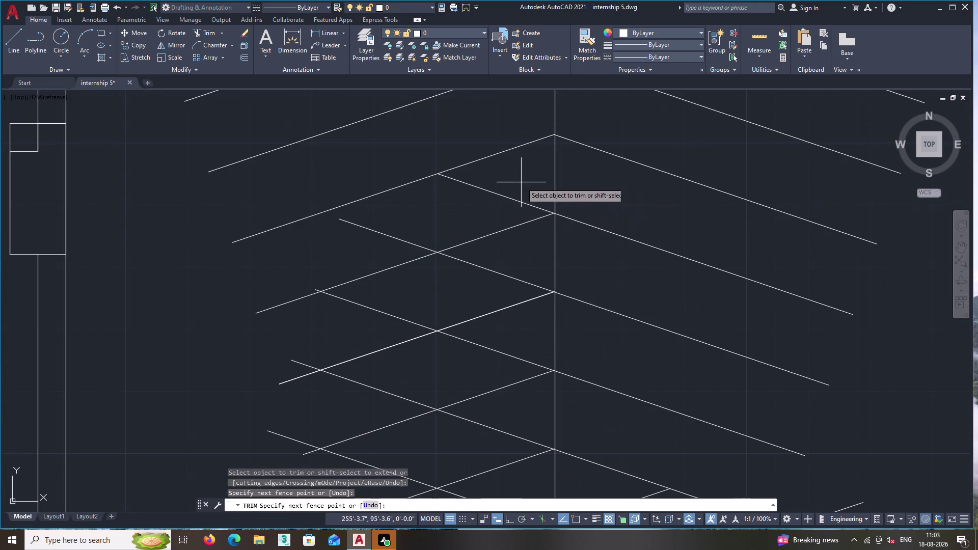
double_click(332, 254)
double_click(530, 259)
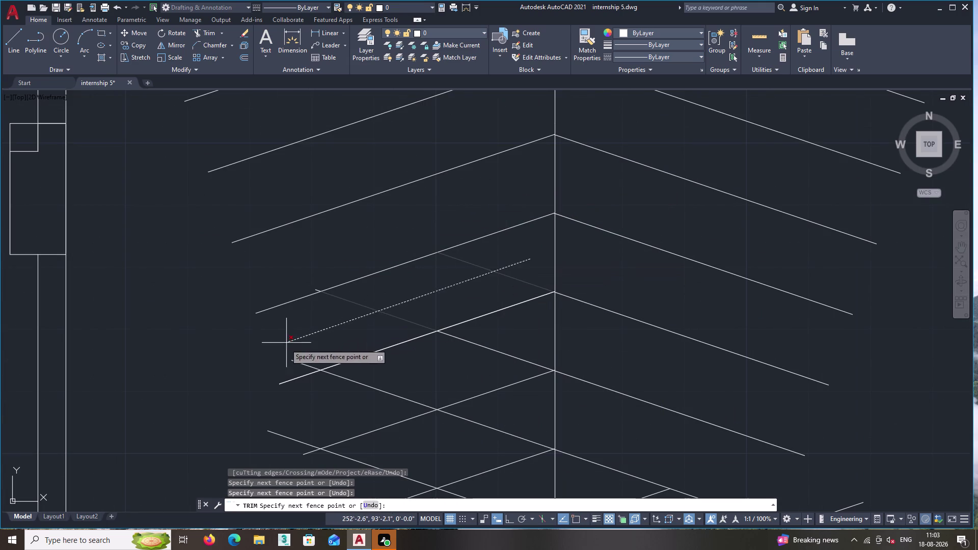
click(276, 373)
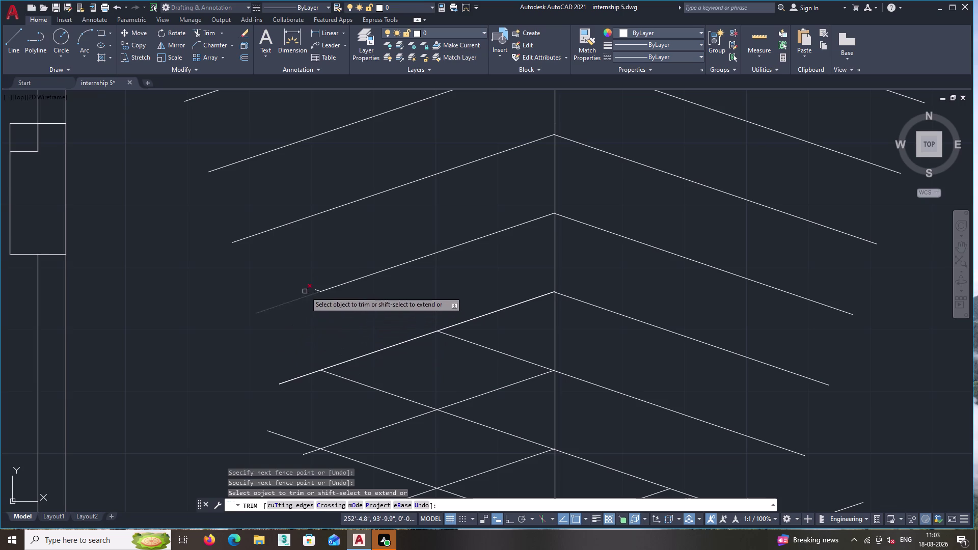
click(317, 289)
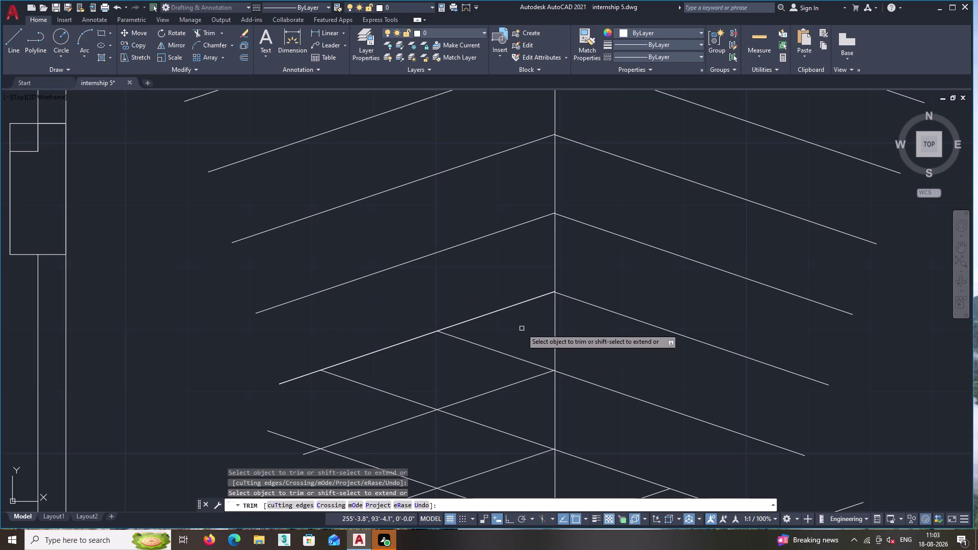
click(521, 328)
click(268, 443)
middle_drag(269, 437, 289, 341)
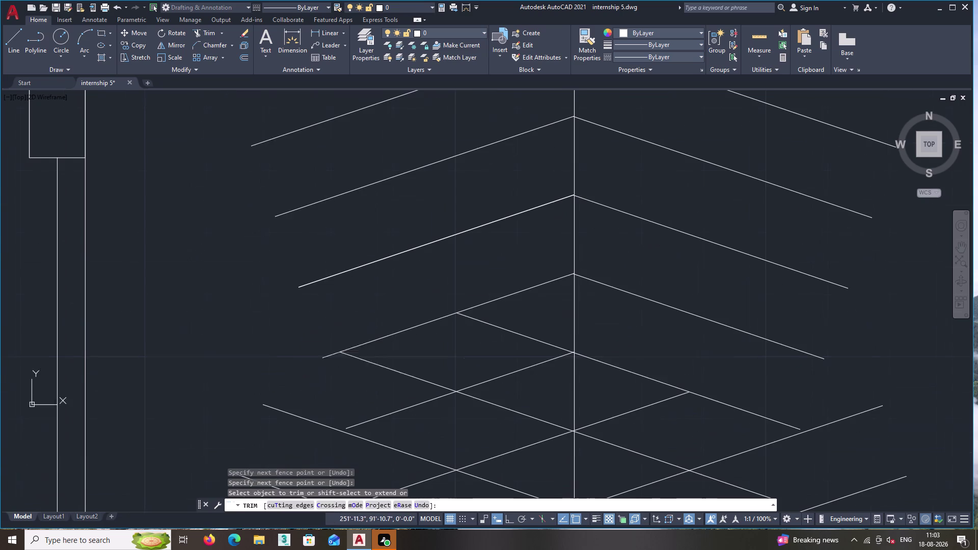
Fence-trim the criss-crossing diagonals in the lower chevron area.
click(534, 321)
double_click(271, 449)
scroll(down, 3)
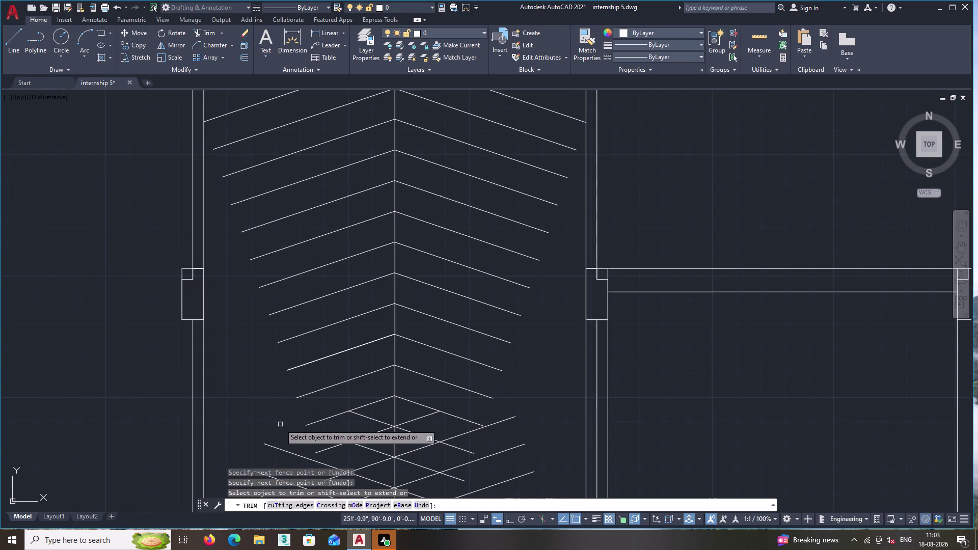
scroll(up, 3)
middle_drag(609, 379, 597, 252)
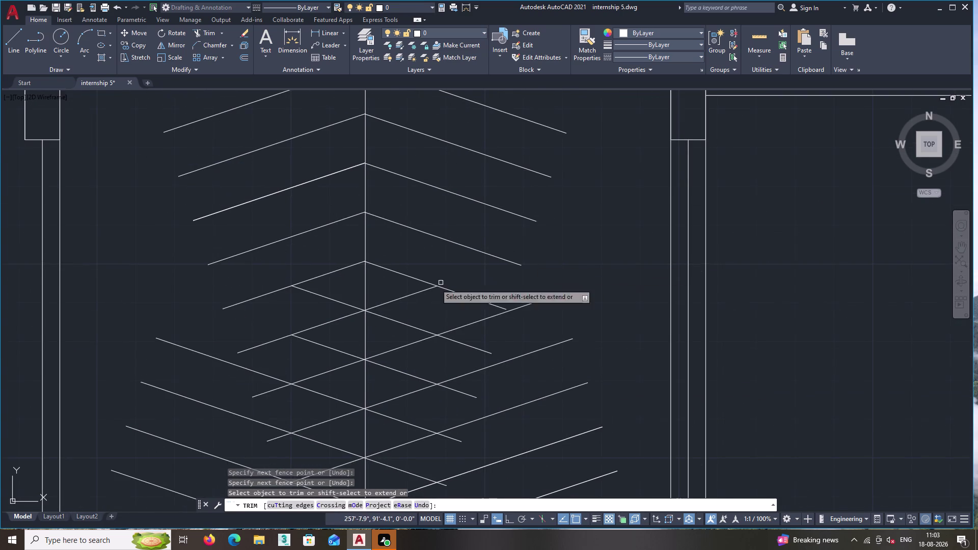
scroll(up, 3)
click(345, 293)
click(219, 333)
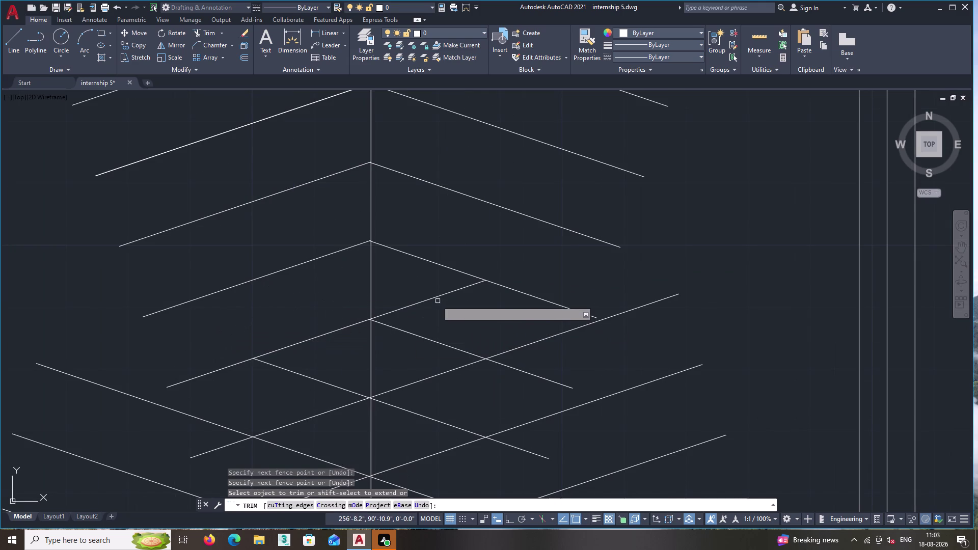
click(421, 289)
click(467, 322)
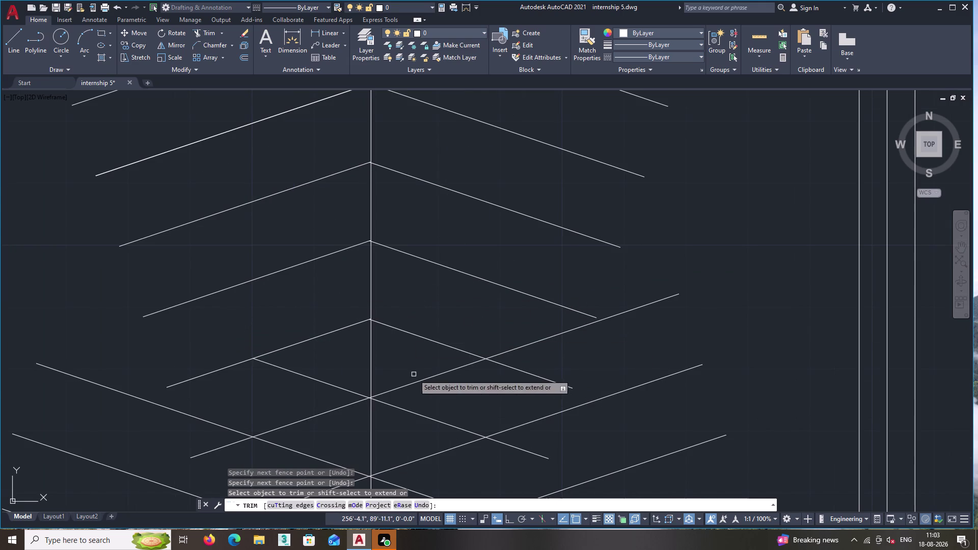
click(410, 365)
click(639, 474)
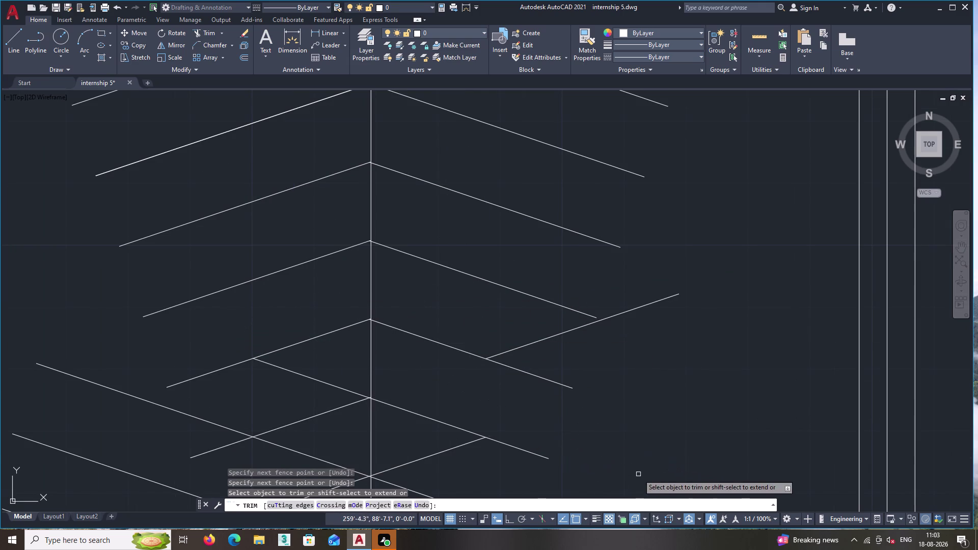
middle_drag(630, 460, 593, 341)
click(373, 326)
double_click(419, 358)
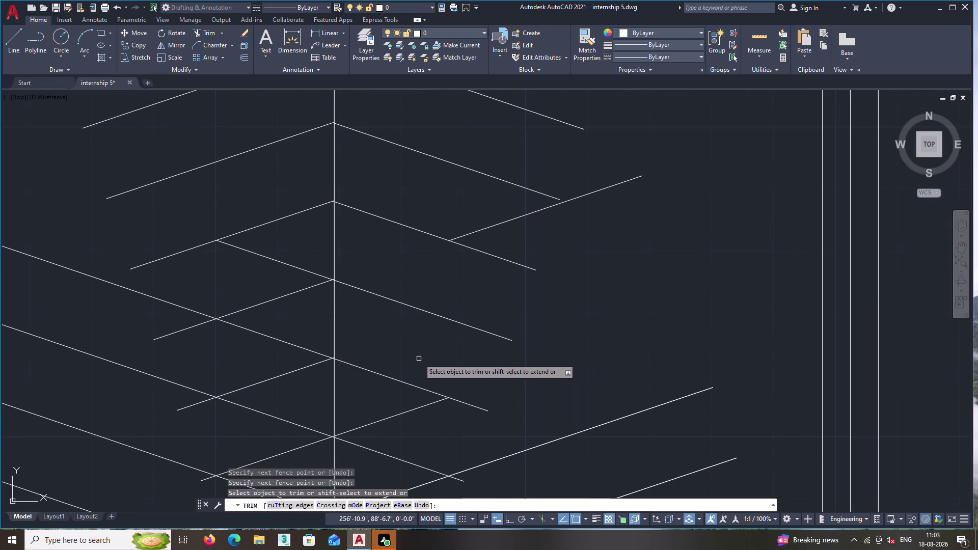
click(499, 209)
click(545, 233)
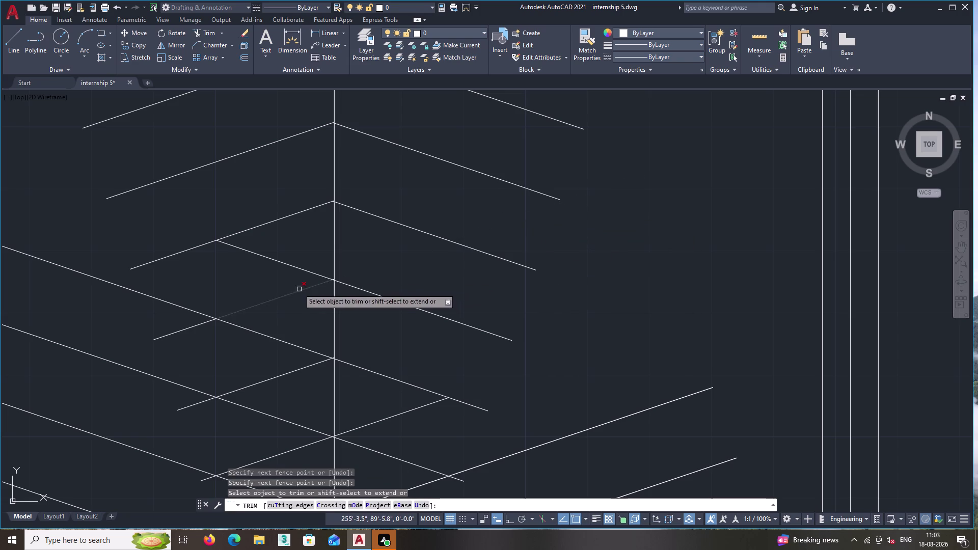
click(316, 261)
click(253, 284)
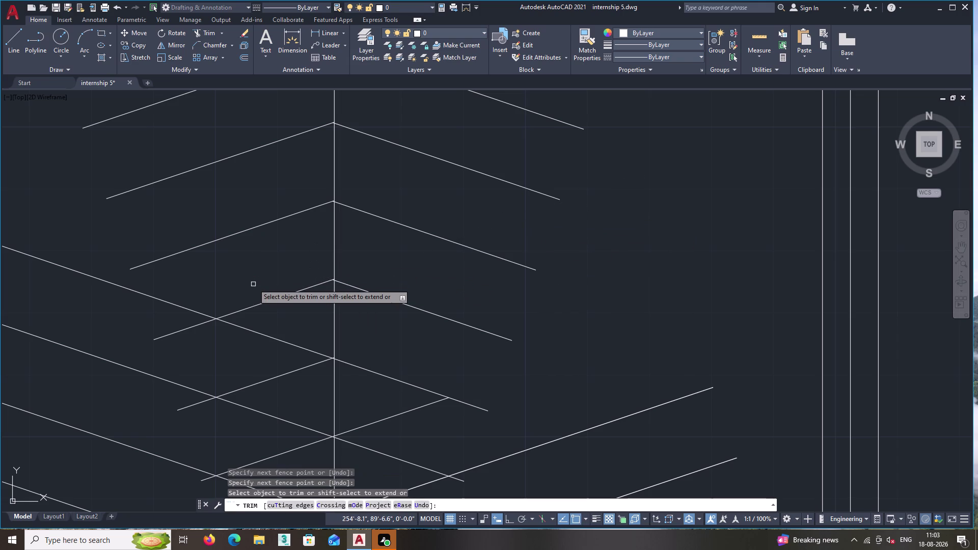
click(254, 282)
click(0, 384)
double_click(1, 384)
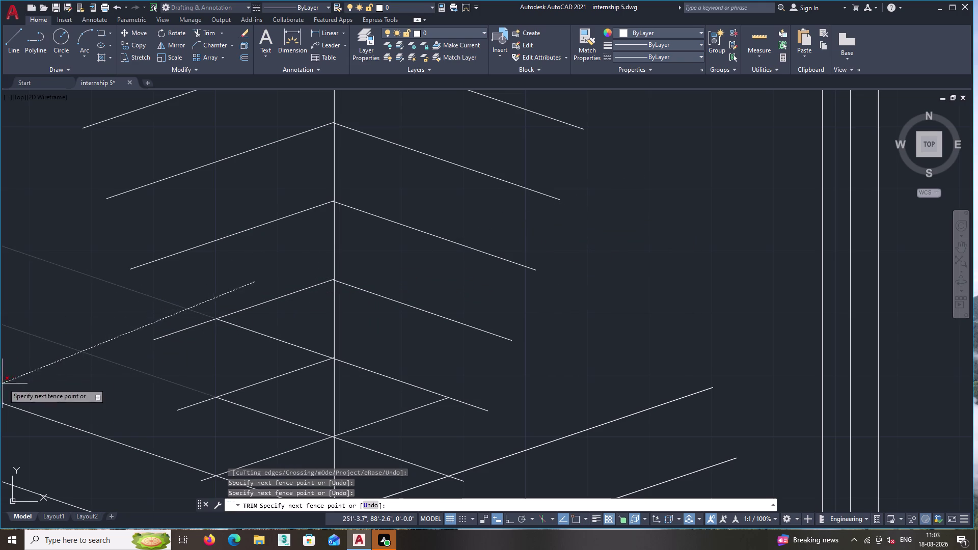
triple_click(33, 377)
click(291, 333)
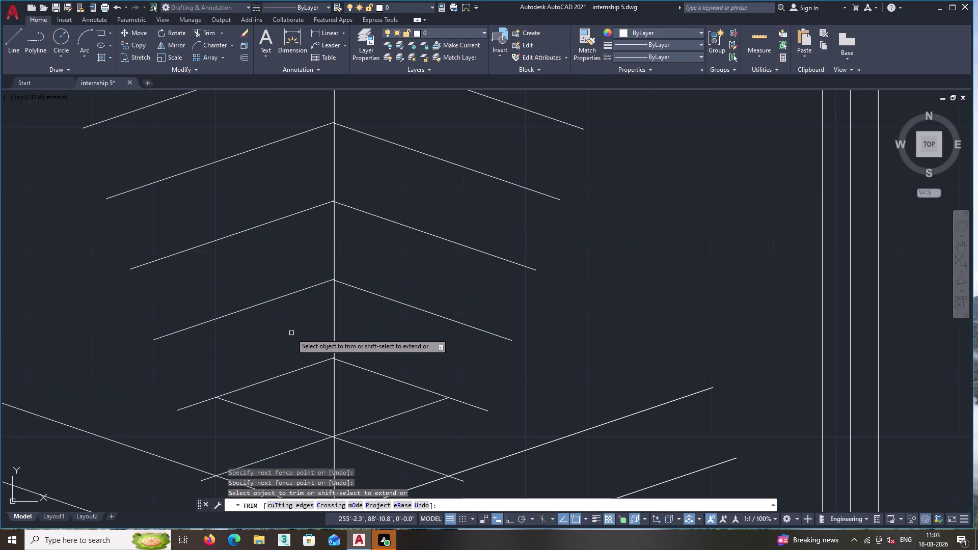
Fence-trim further lower crossings and clear the short leftover stubs near the wall.
scroll(down, 3)
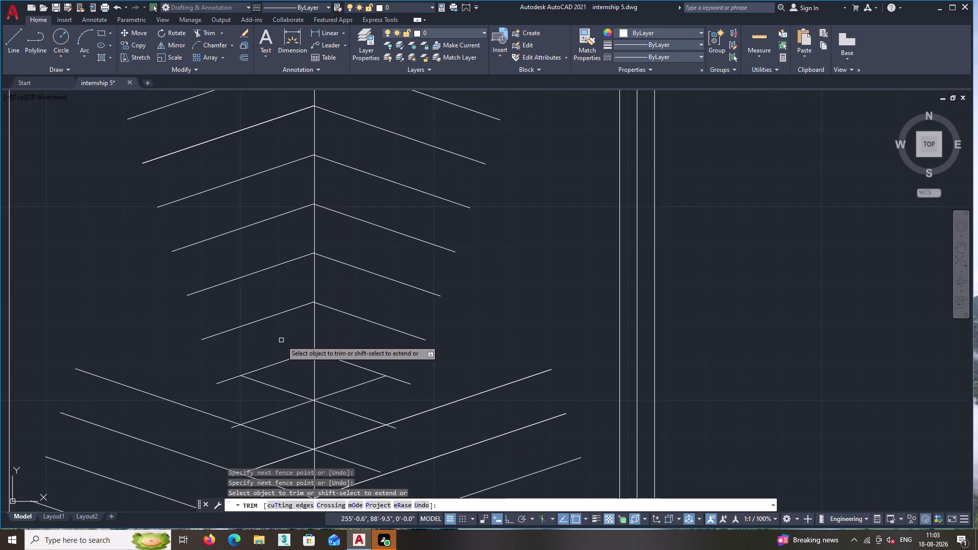
middle_drag(282, 340, 311, 226)
click(312, 261)
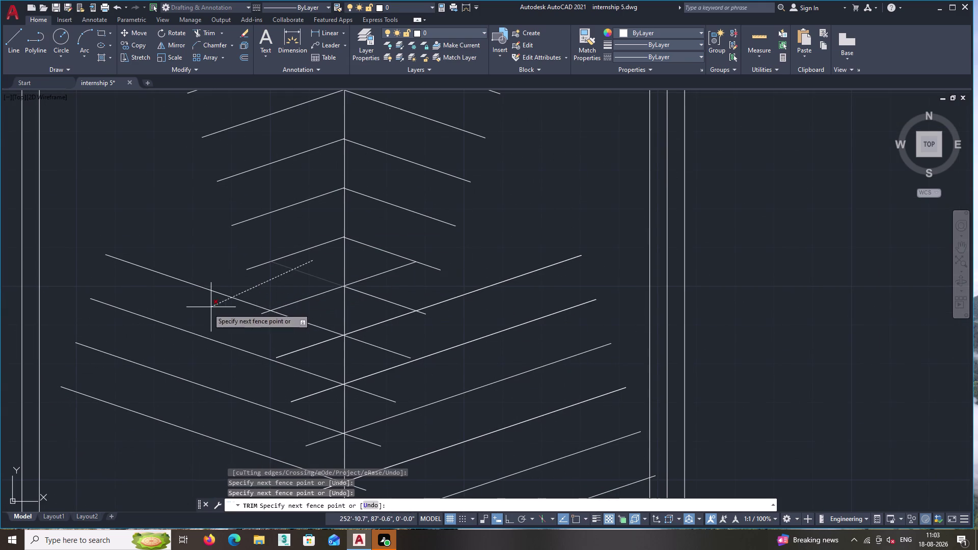
click(62, 392)
scroll(down, 3)
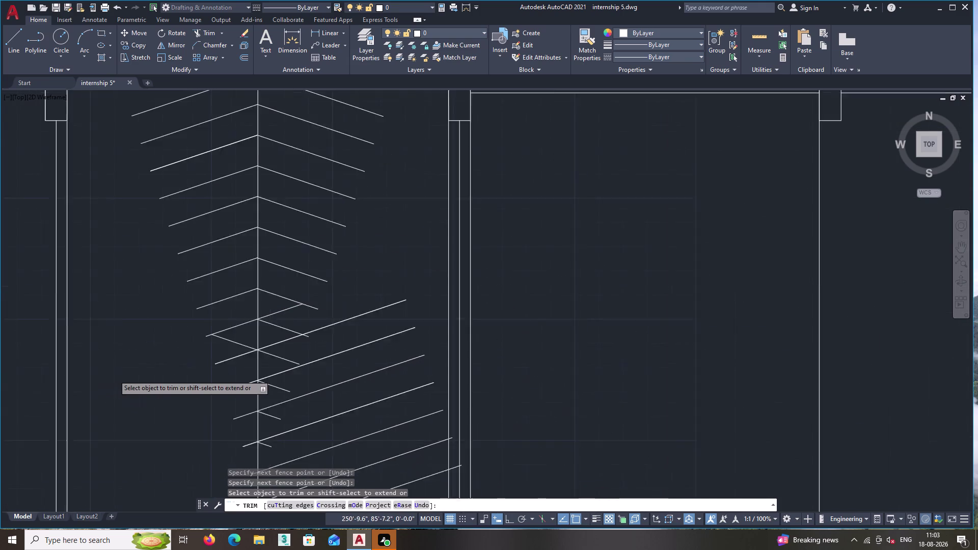
double_click(252, 331)
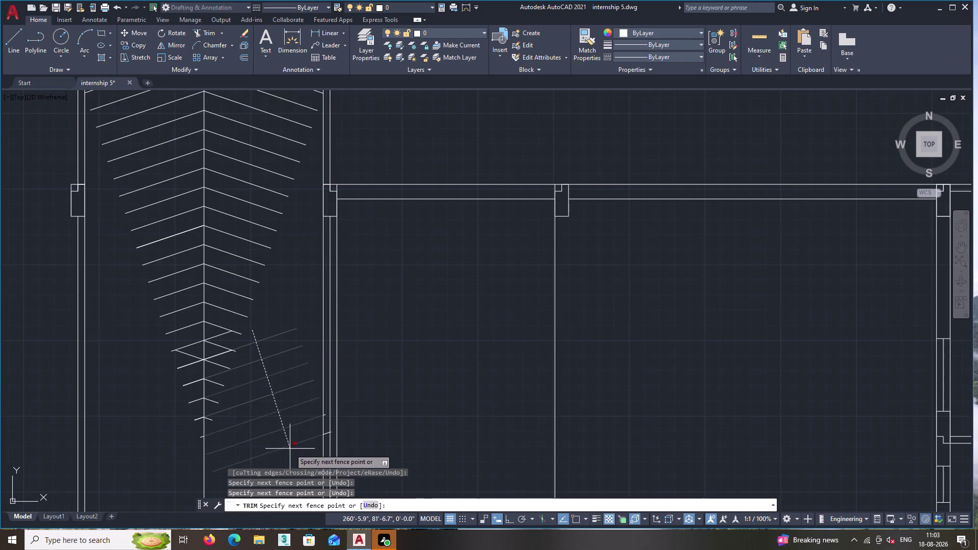
double_click(291, 458)
scroll(up, 3)
scroll(up, 3)
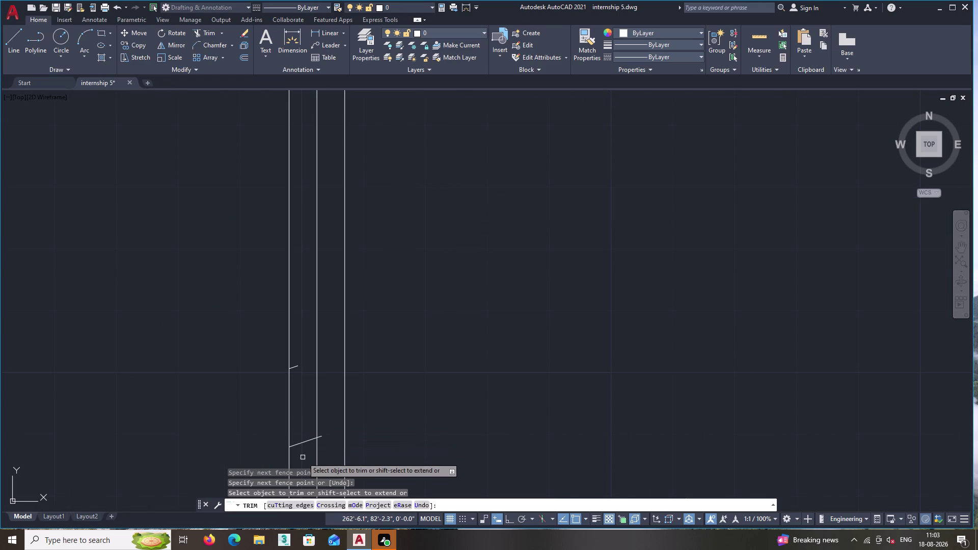
click(303, 457)
click(293, 360)
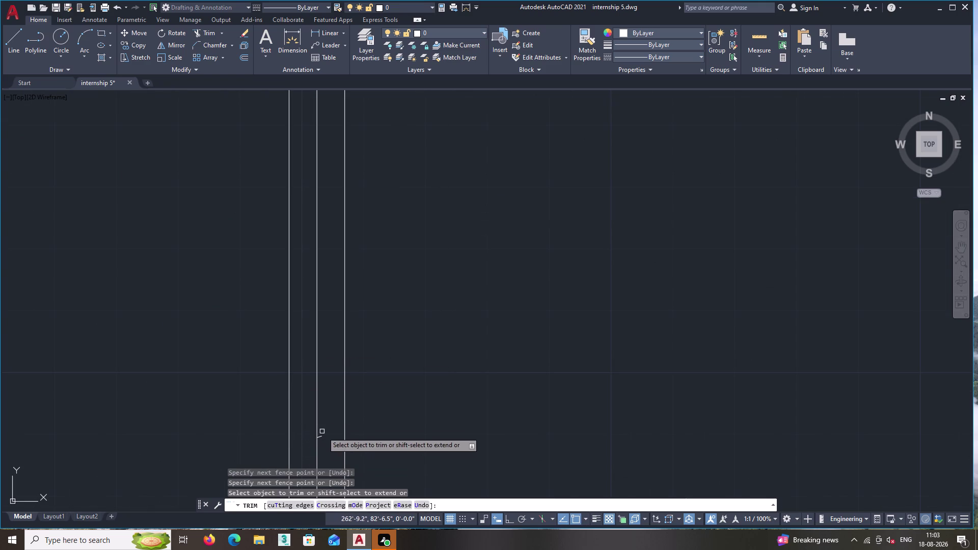
double_click(321, 438)
Trim the last remaining crossing diagonals with fences, then end the trim.
scroll(down, 3)
scroll(down, 3)
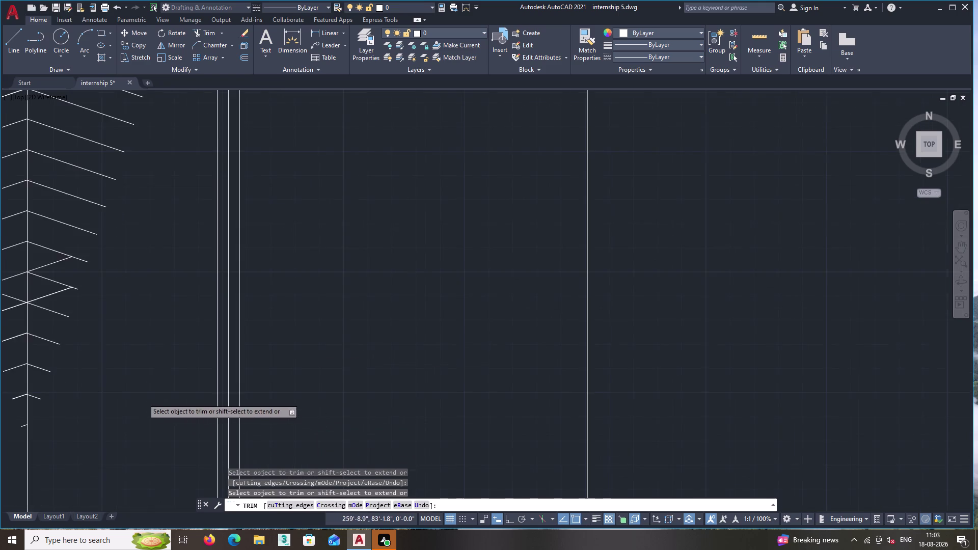
middle_drag(142, 398, 265, 358)
scroll(up, 3)
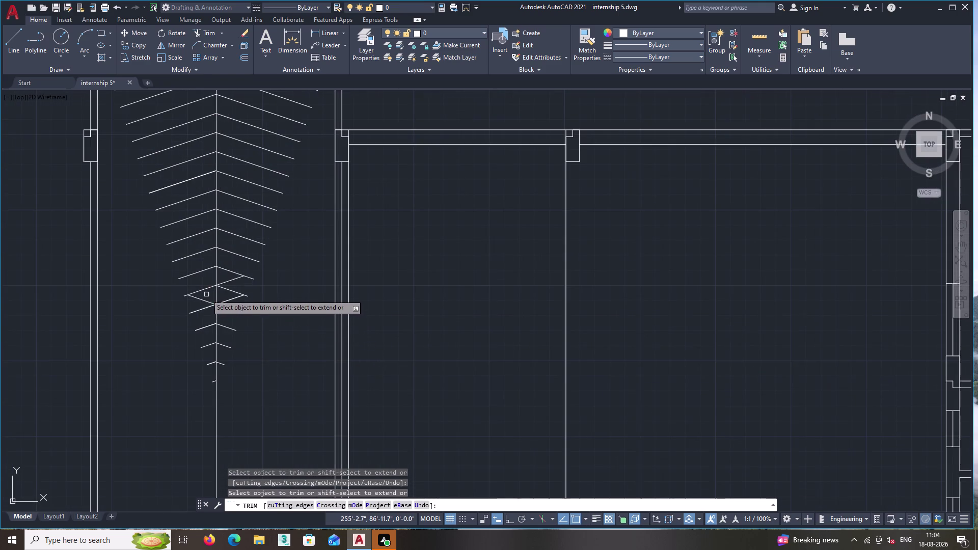
scroll(up, 3)
double_click(269, 271)
click(248, 246)
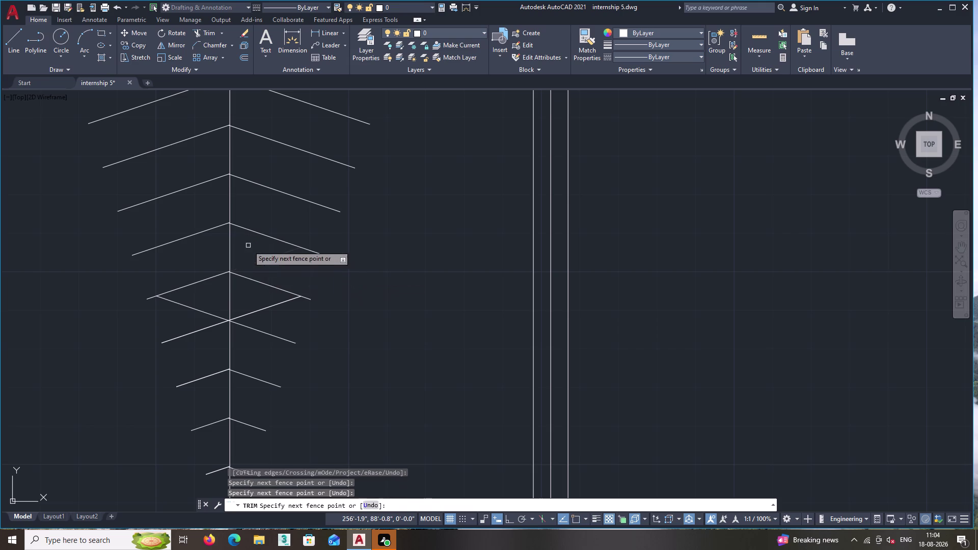
click(189, 295)
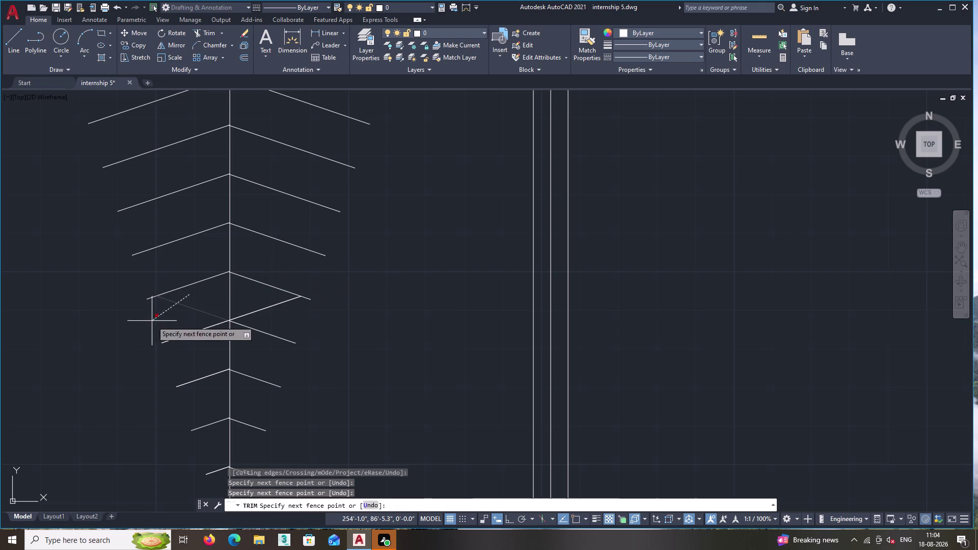
click(151, 321)
click(243, 306)
double_click(272, 330)
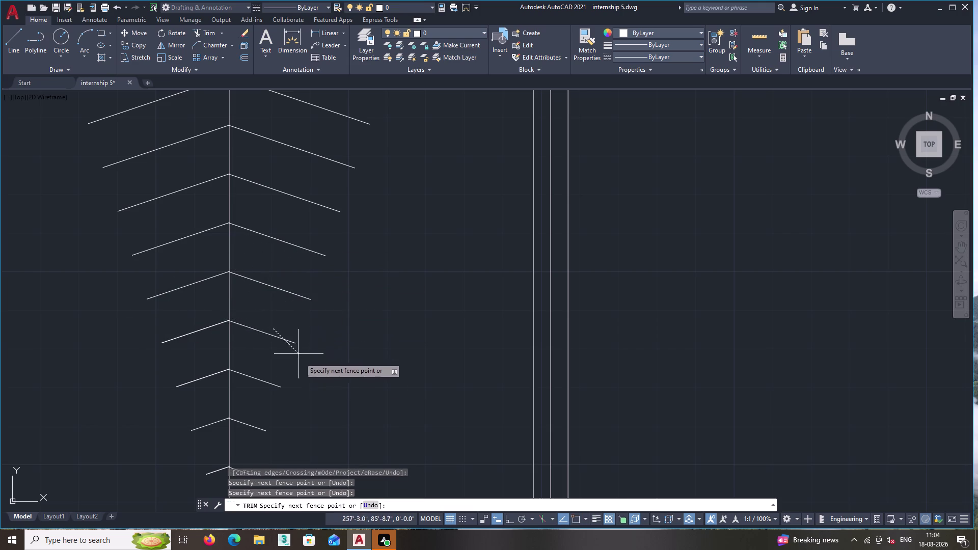
click(314, 336)
scroll(down, 3)
middle_drag(377, 363, 369, 290)
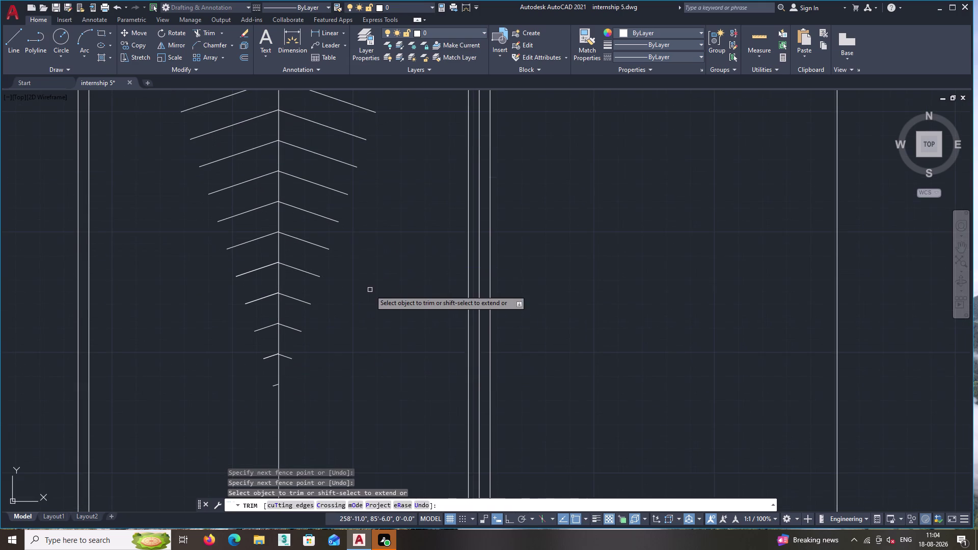
key(Escape)
middle_drag(207, 305, 242, 398)
Run EXTEND and fence the short chevron lines toward the wall, then cancel.
text(ex)
key(Return)
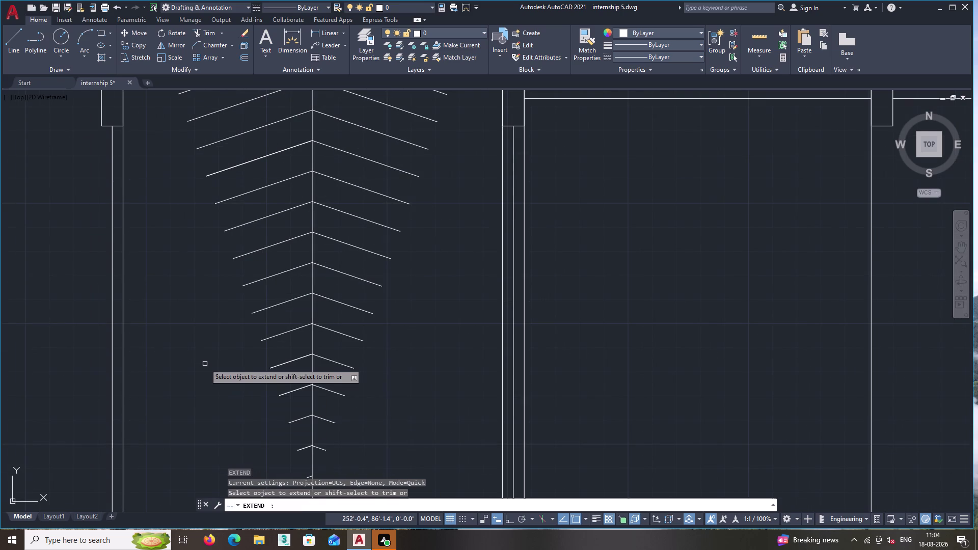
middle_drag(191, 299, 217, 456)
middle_drag(243, 289, 207, 353)
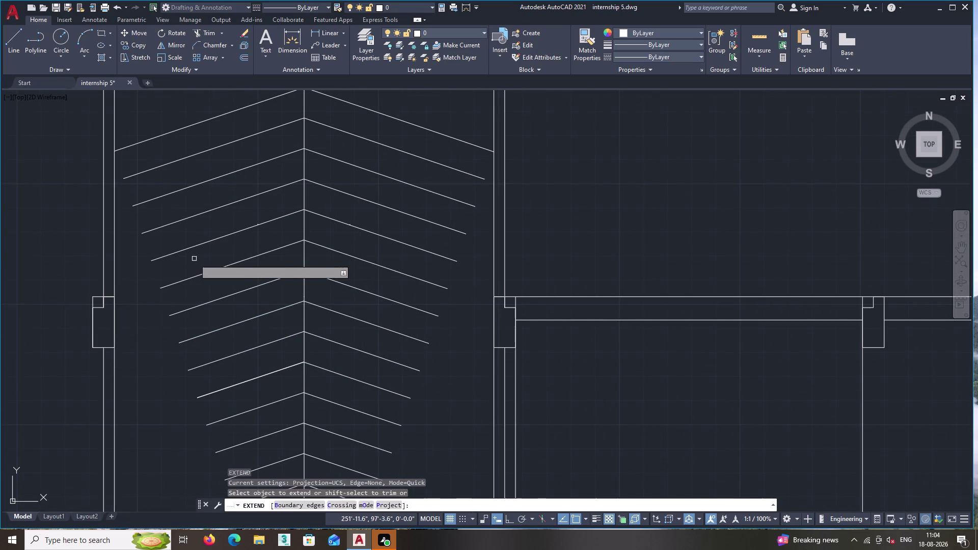
click(194, 244)
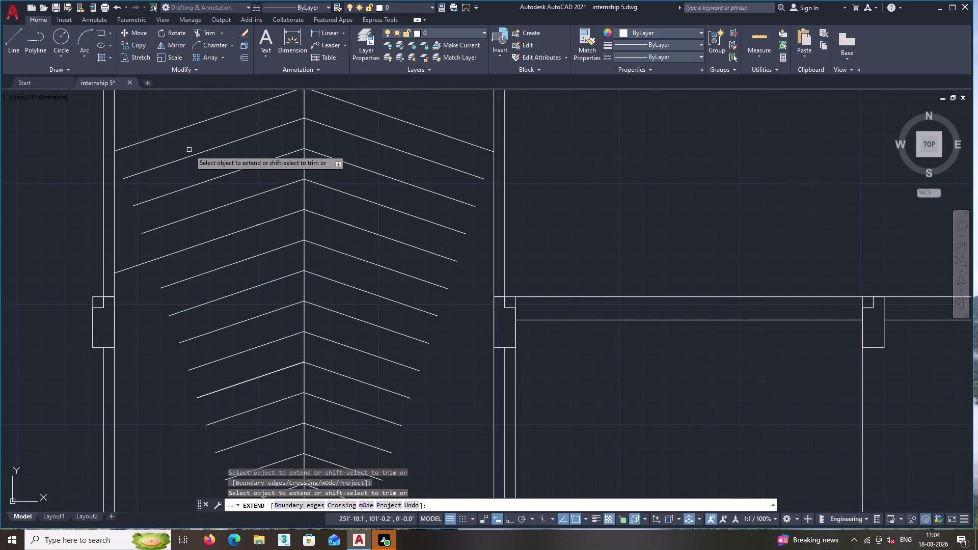
click(177, 114)
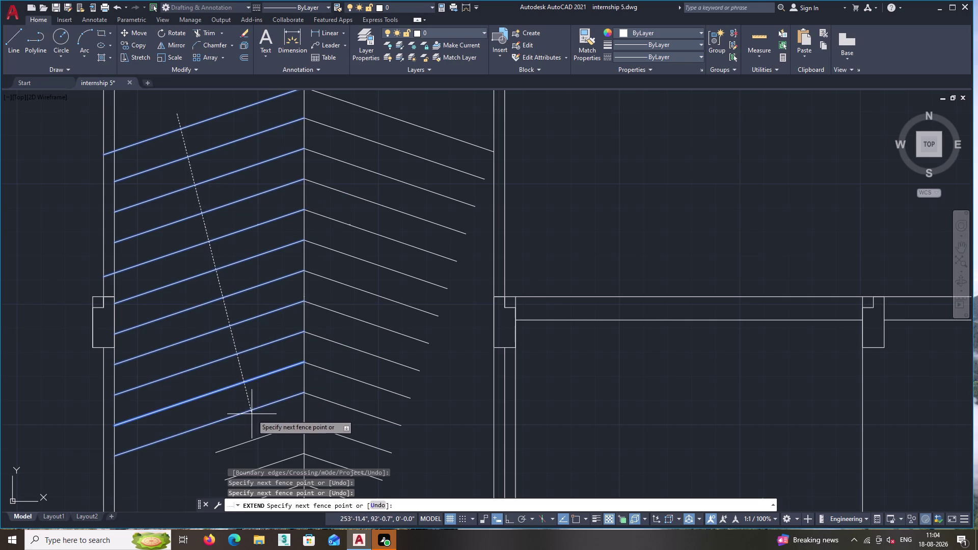
double_click(255, 445)
middle_drag(255, 445, 277, 281)
click(272, 300)
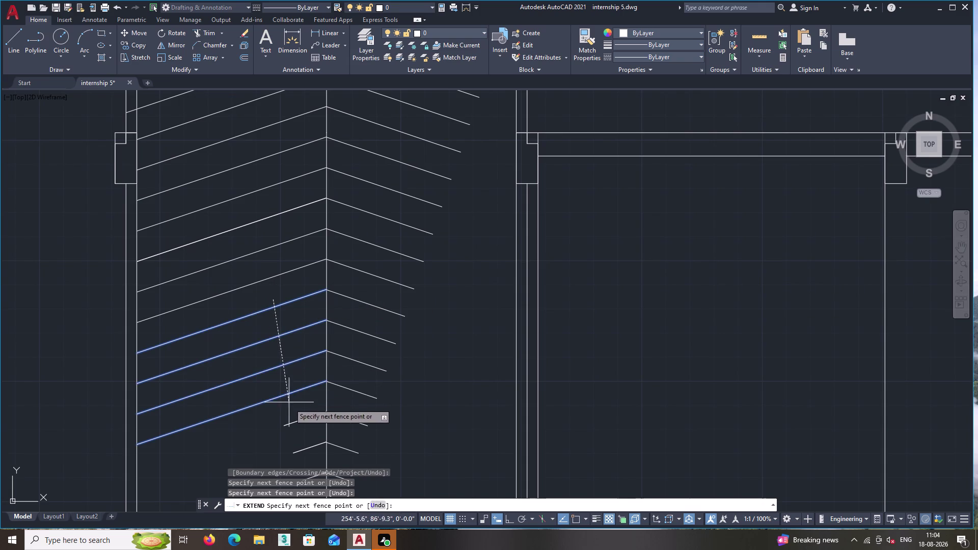
middle_drag(300, 435, 292, 321)
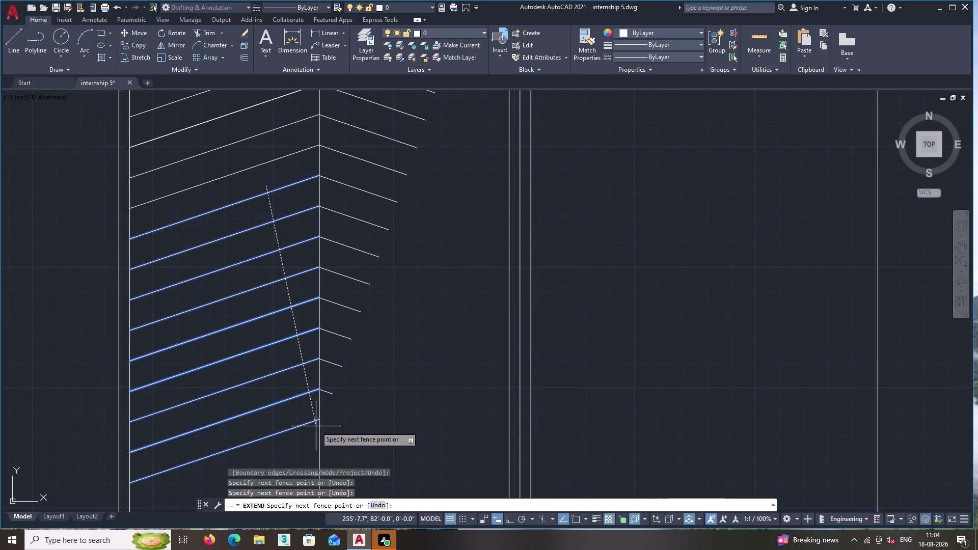
click(316, 427)
scroll(down, 3)
middle_drag(399, 362, 374, 401)
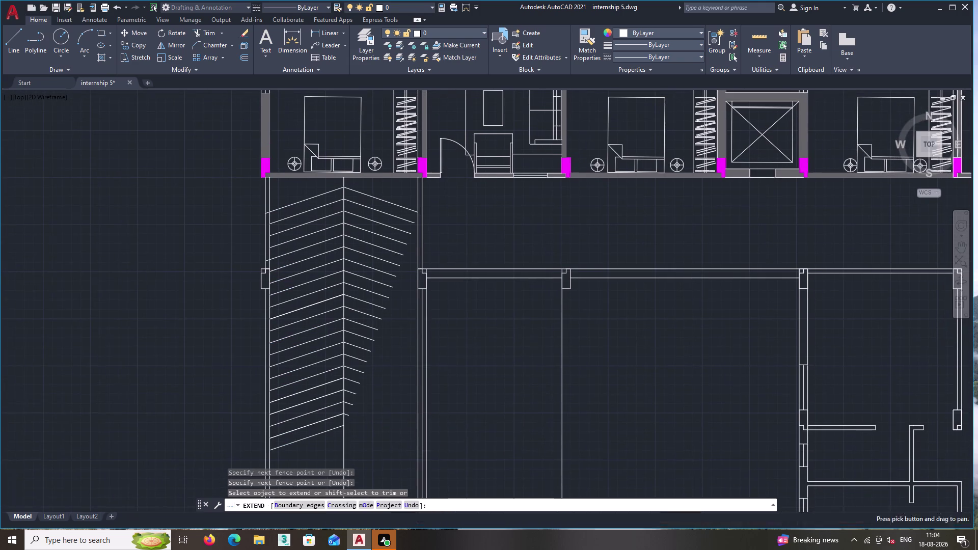
click(405, 190)
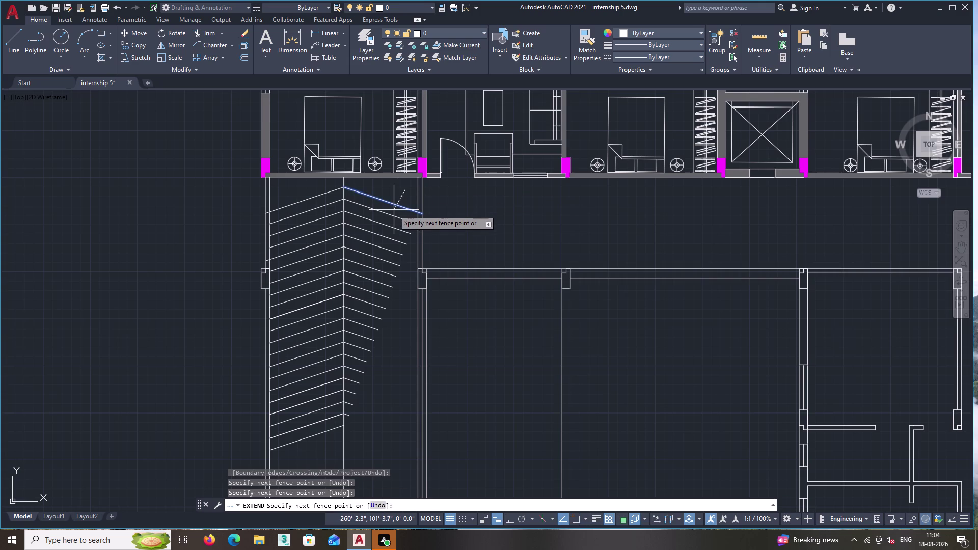
key(Escape)
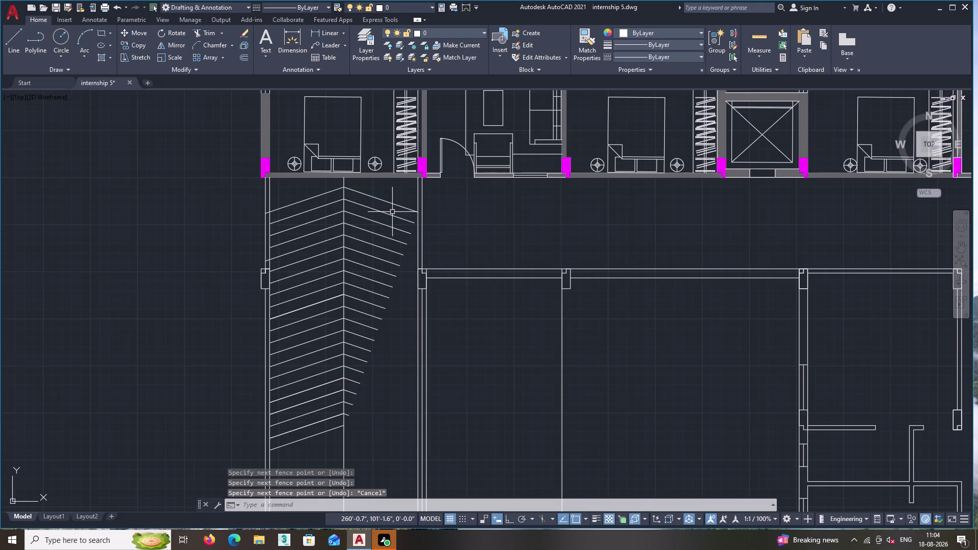
Fence across the right-side diagonal lines so they extend to the wall, then exit.
key(Return)
double_click(391, 208)
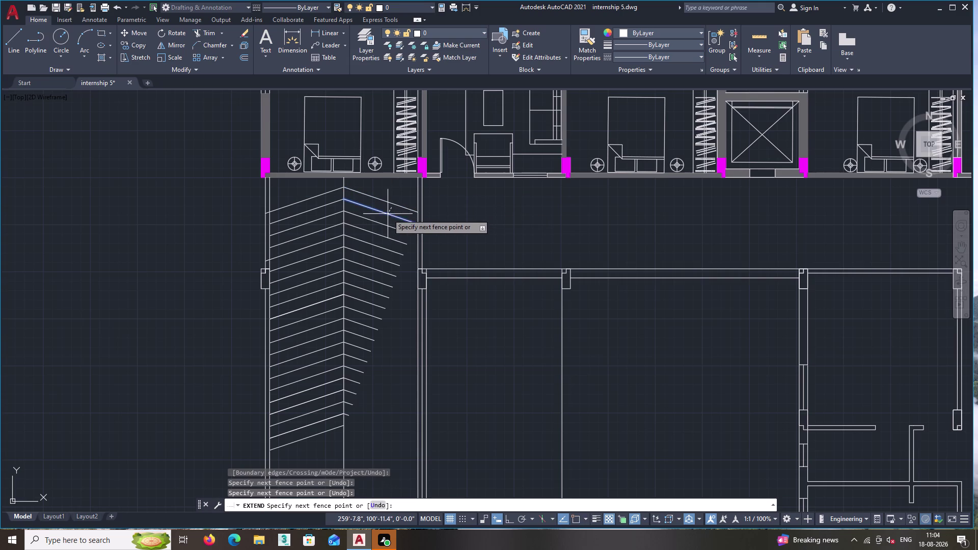
drag(370, 275, 368, 281)
click(371, 277)
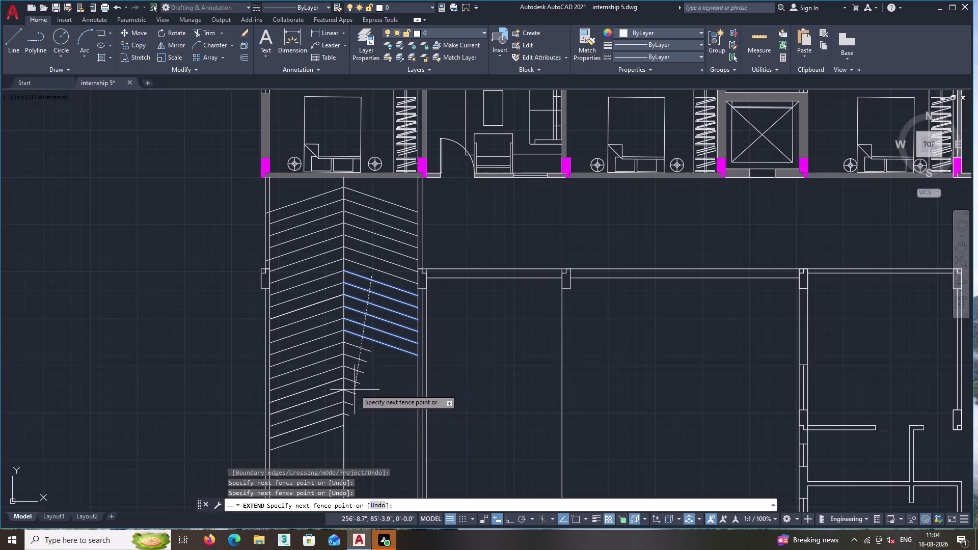
click(352, 374)
click(352, 374)
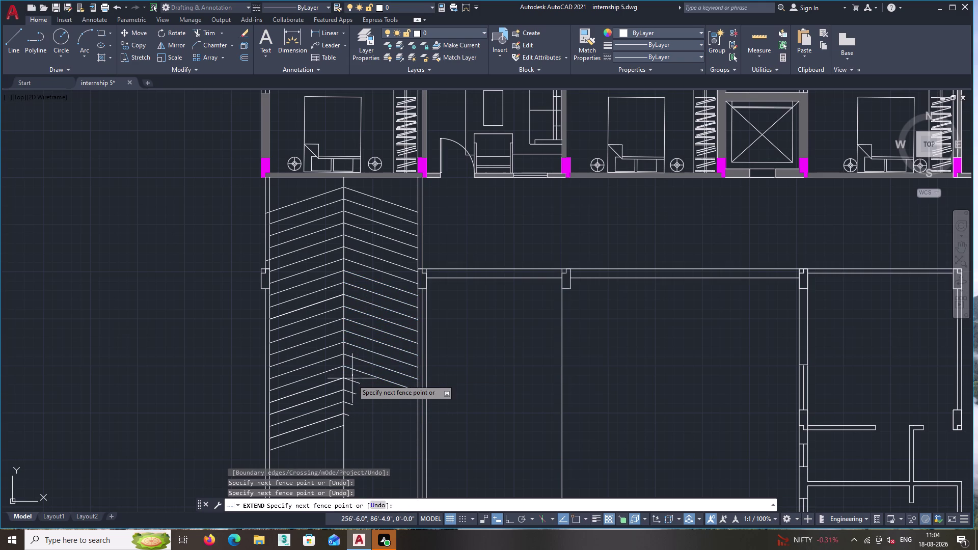
double_click(346, 426)
middle_drag(374, 459, 367, 440)
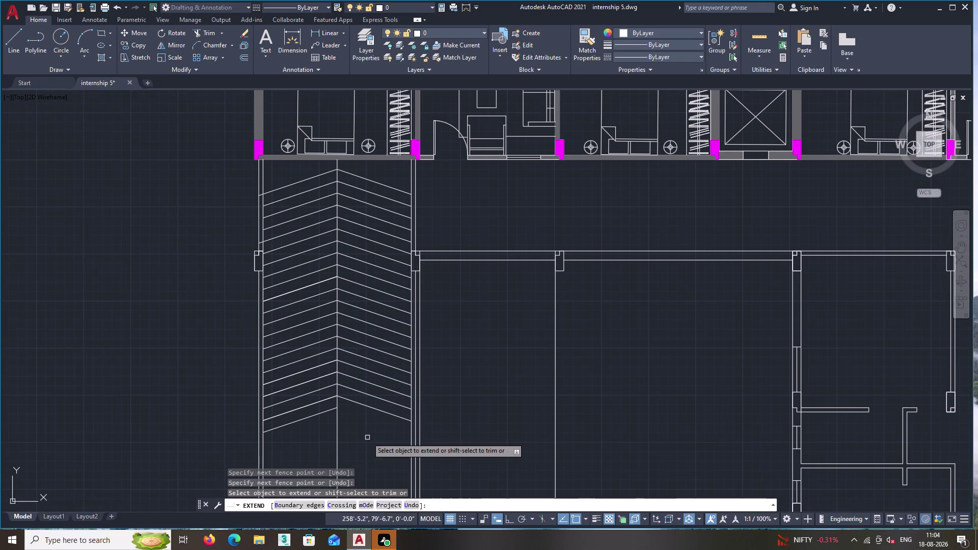
key(Escape)
scroll(up, 3)
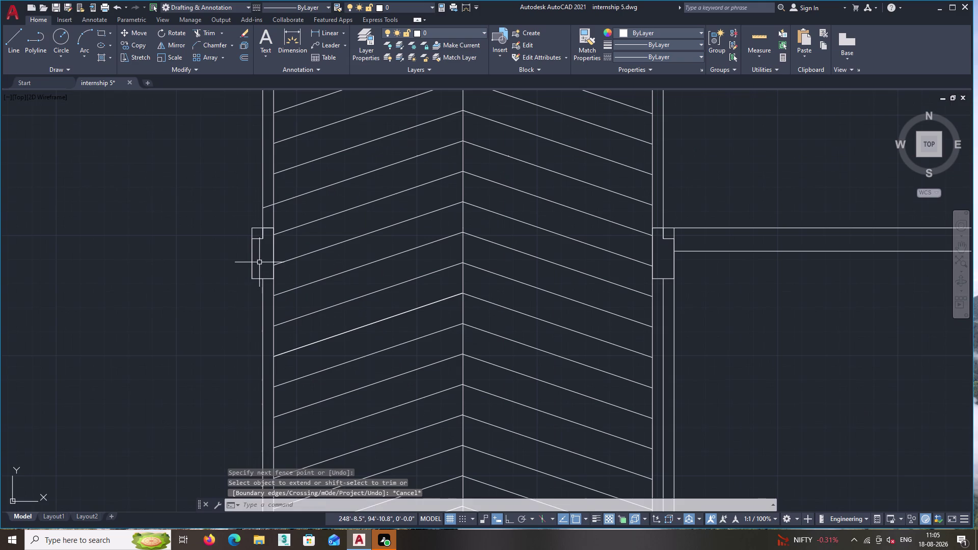
Cancel a brief trim attempt and zoom in on the lower parking bay.
text(tr)
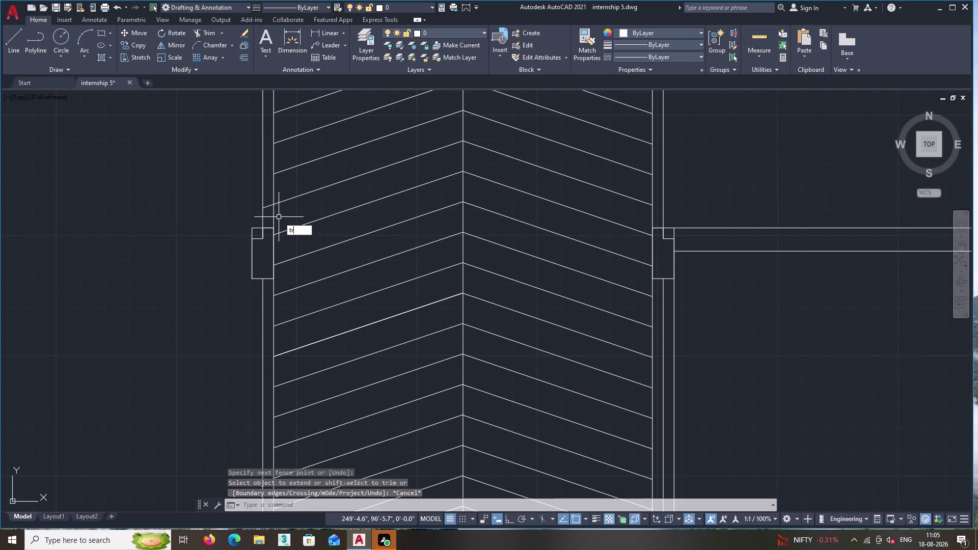
key(Return)
double_click(267, 206)
key(Escape)
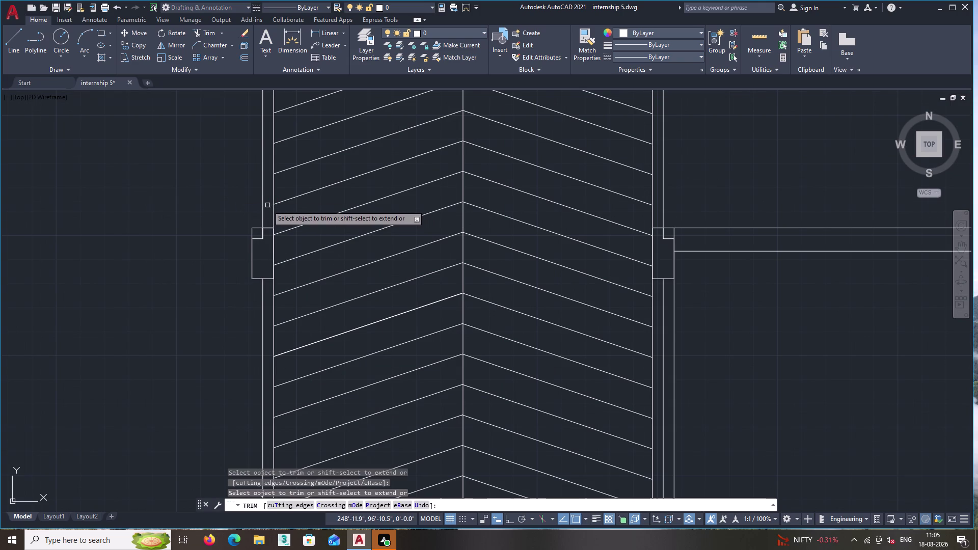
middle_click(386, 392)
scroll(down, 3)
middle_drag(386, 391, 301, 300)
middle_drag(322, 332, 321, 332)
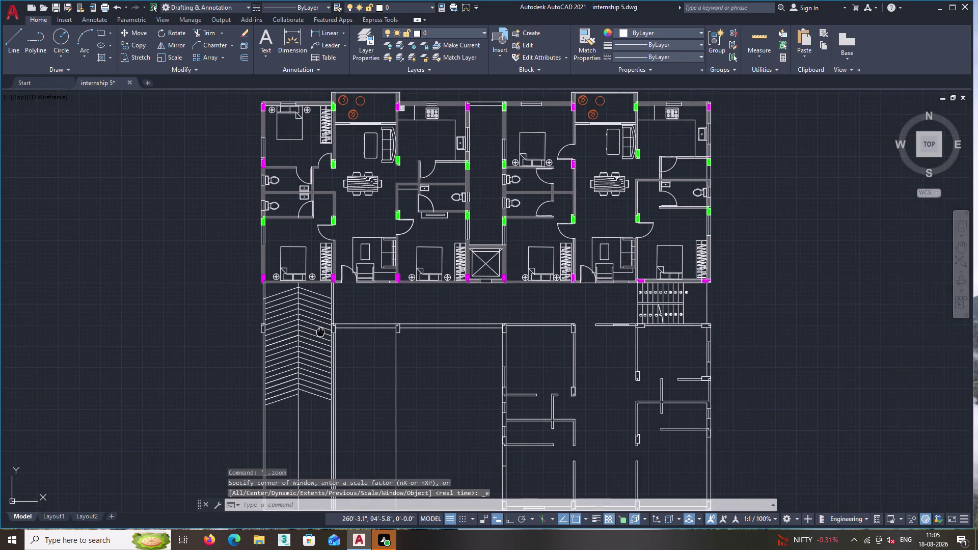
middle_drag(320, 332, 357, 208)
scroll(up, 3)
scroll(up, 3)
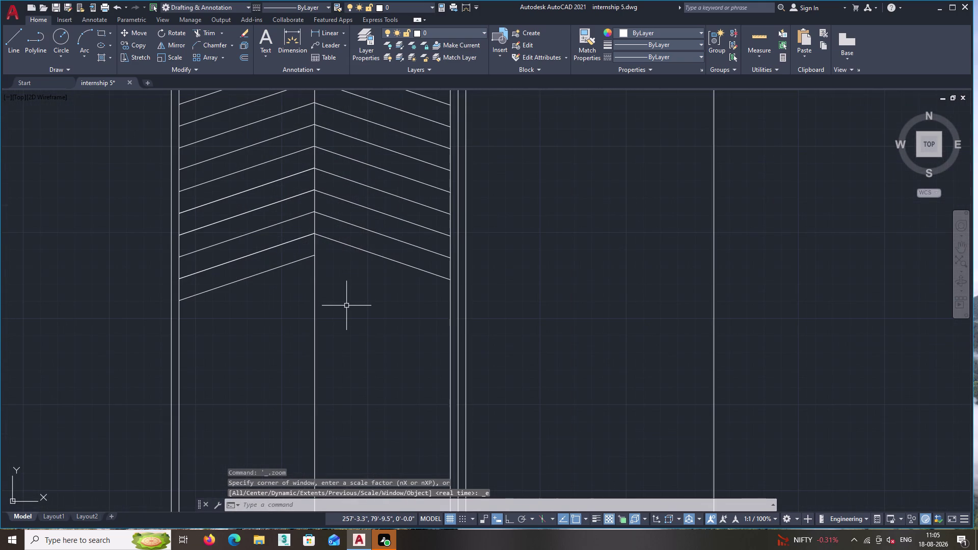
Offset the lowest left diagonal line downward repeatedly at the default 1-foot spacing.
text(off)
key(Return)
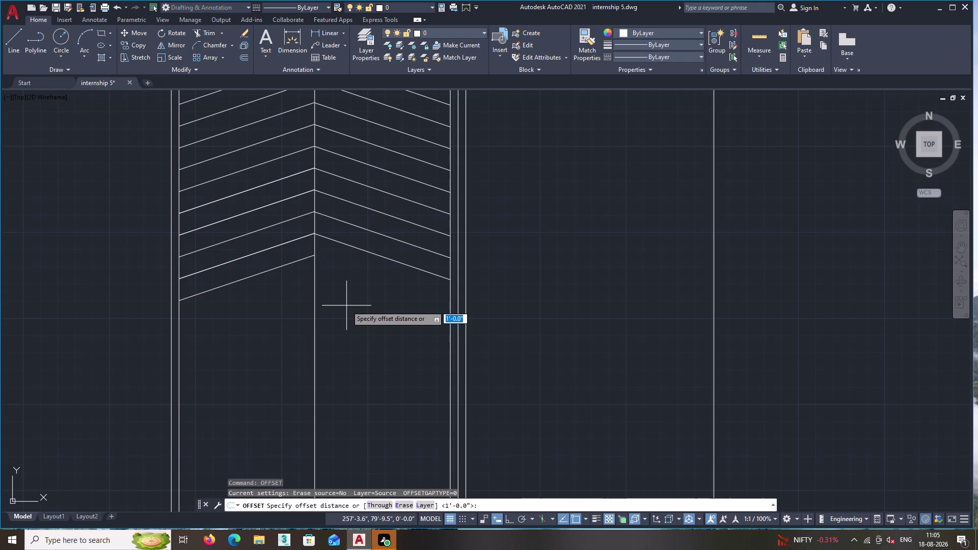
key(Return)
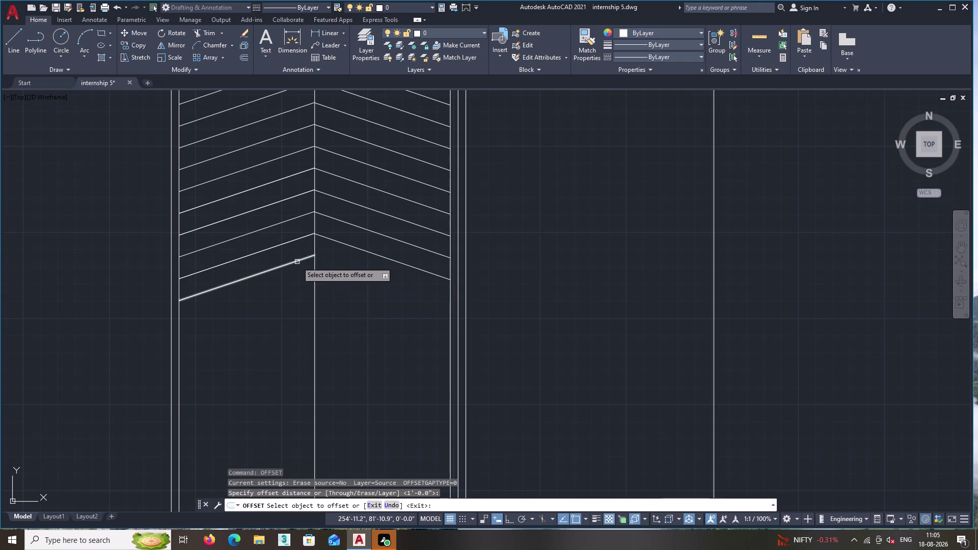
click(296, 261)
click(294, 286)
double_click(306, 320)
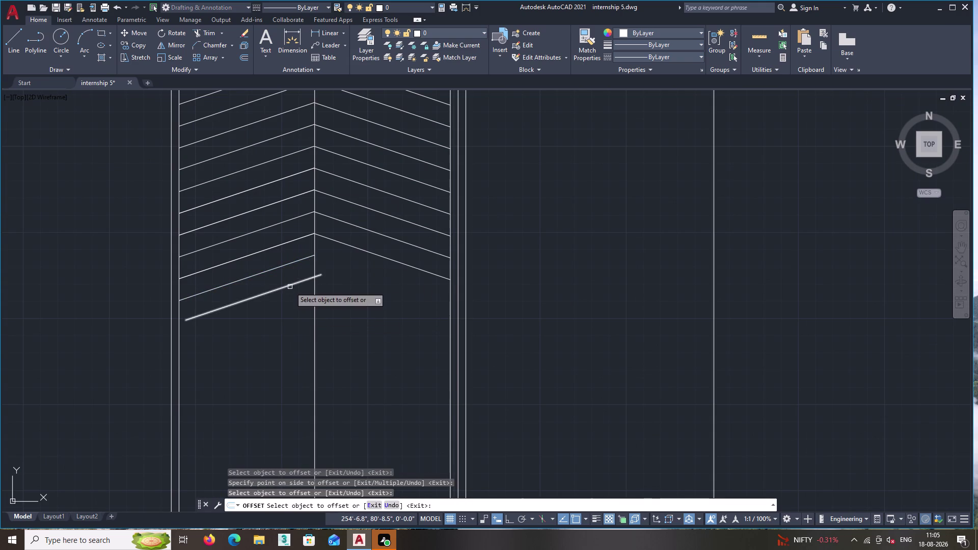
double_click(289, 285)
triple_click(295, 316)
double_click(289, 306)
double_click(299, 342)
click(294, 330)
drag(294, 330, 295, 340)
double_click(298, 362)
click(293, 350)
double_click(300, 371)
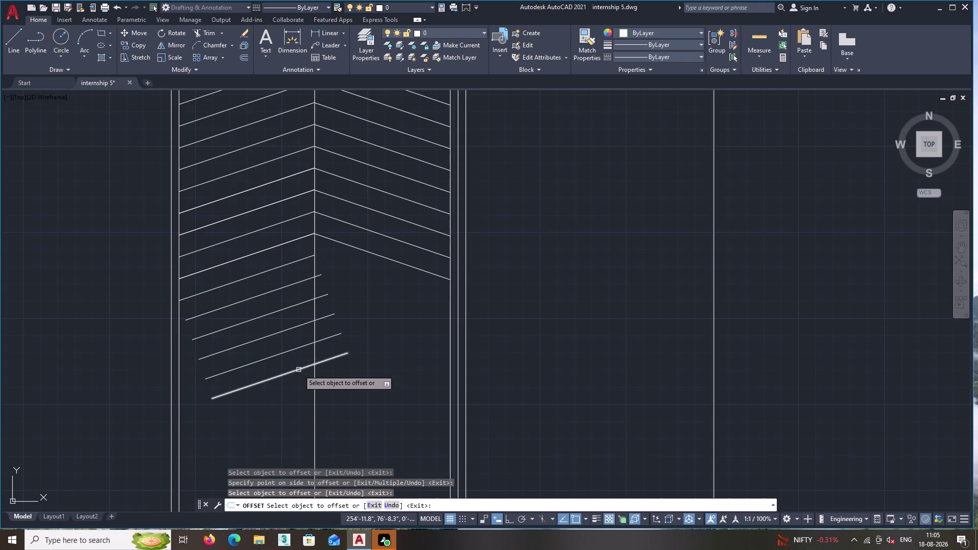
double_click(299, 370)
click(308, 392)
Add more 1-foot parallel diagonal copies further down, undoing one misplaced offset.
middle_drag(308, 388, 274, 300)
double_click(269, 303)
double_click(280, 330)
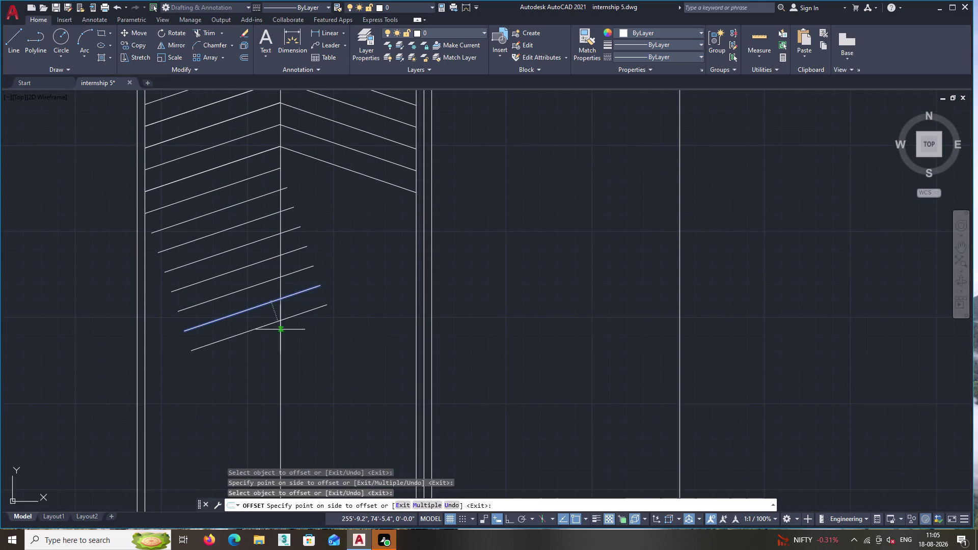
double_click(298, 331)
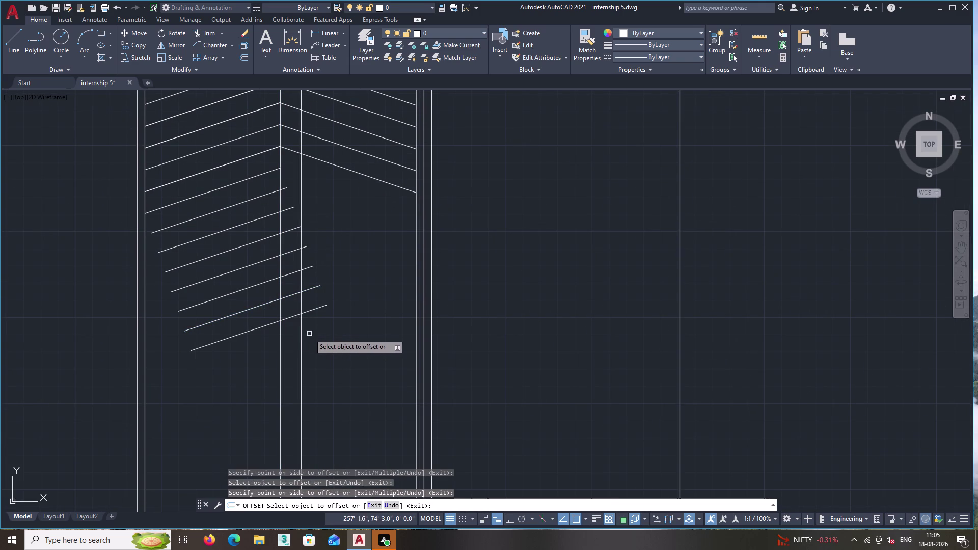
key(ctrl+z)
double_click(256, 327)
double_click(264, 360)
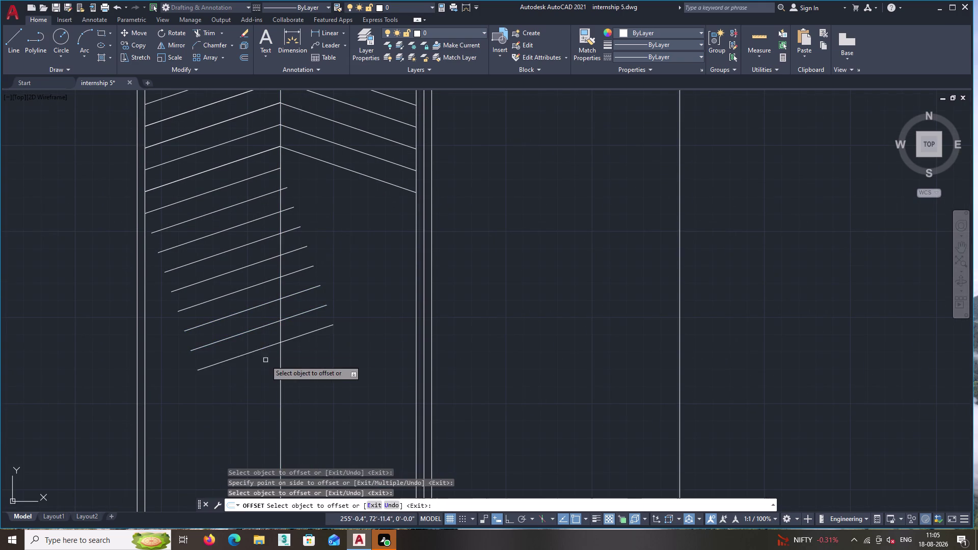
click(260, 351)
double_click(265, 370)
double_click(269, 384)
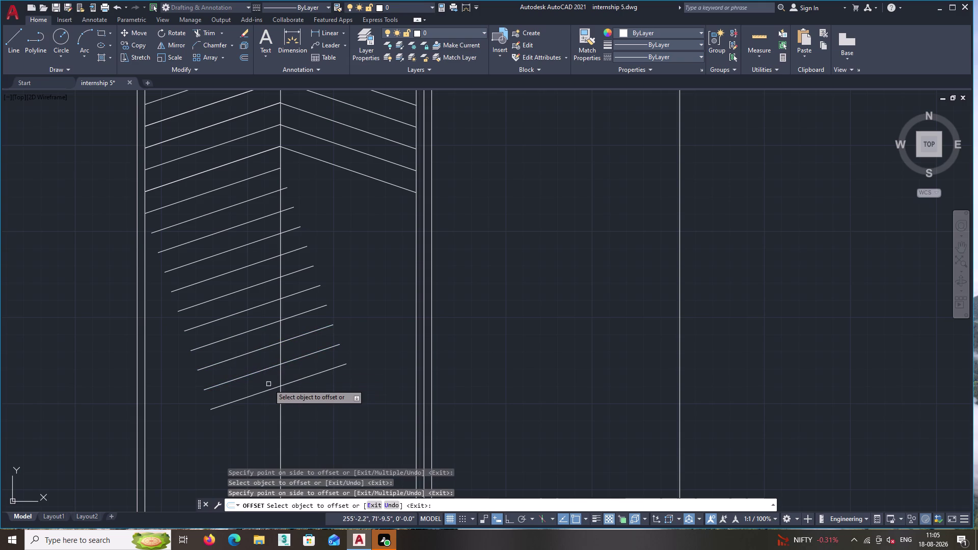
double_click(270, 389)
double_click(274, 414)
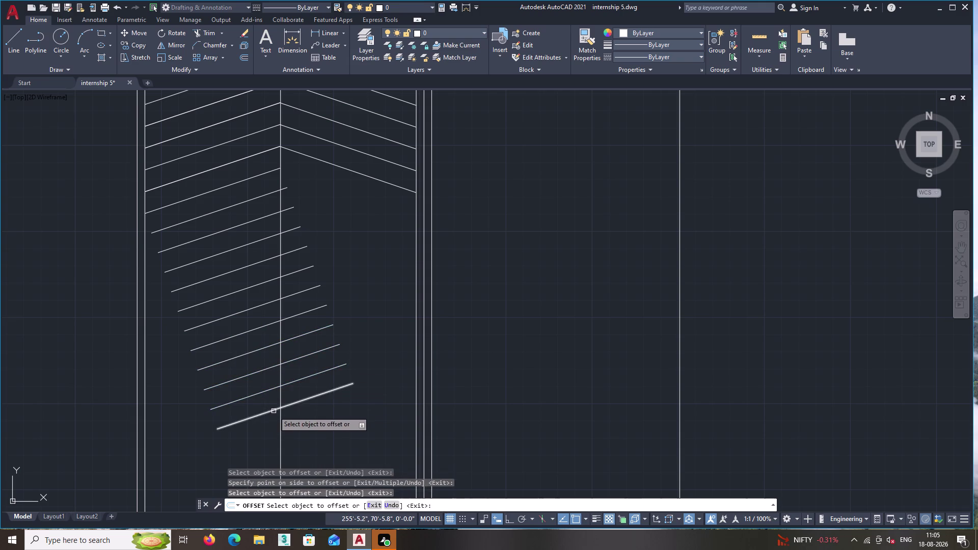
click(273, 410)
double_click(279, 431)
Continue the 1-foot diagonal offsets through the lower middle of the bay.
middle_drag(290, 418, 298, 318)
click(312, 323)
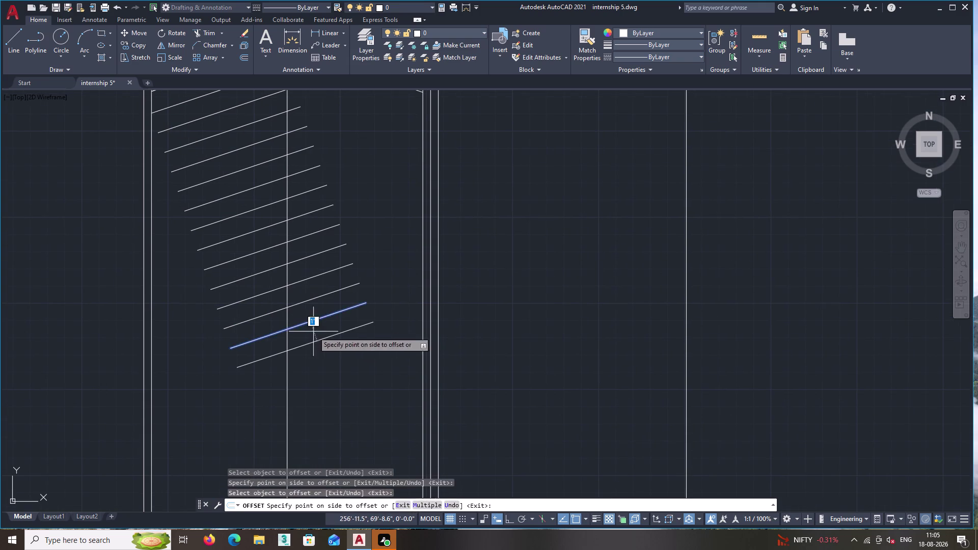
click(323, 355)
double_click(318, 341)
double_click(326, 370)
click(322, 363)
double_click(331, 387)
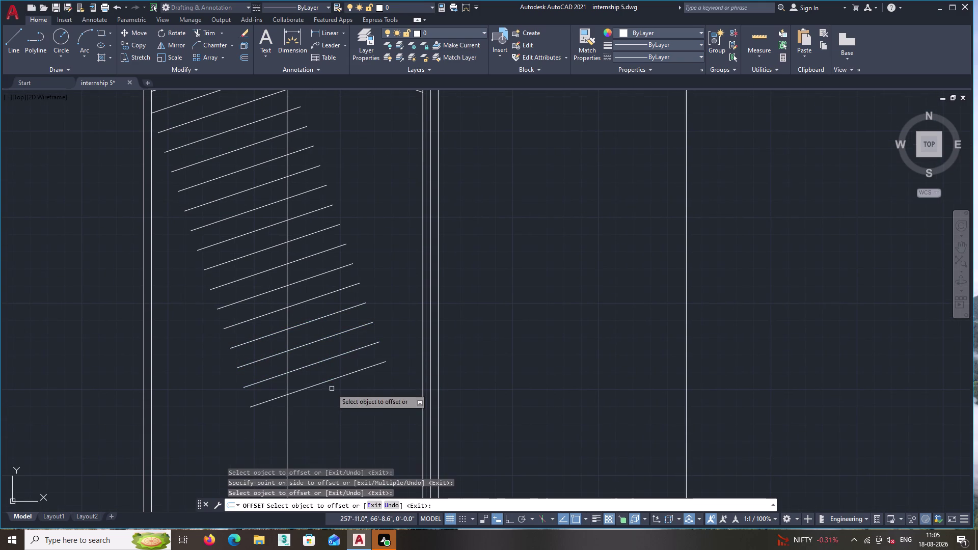
double_click(327, 381)
double_click(340, 410)
click(337, 400)
double_click(347, 439)
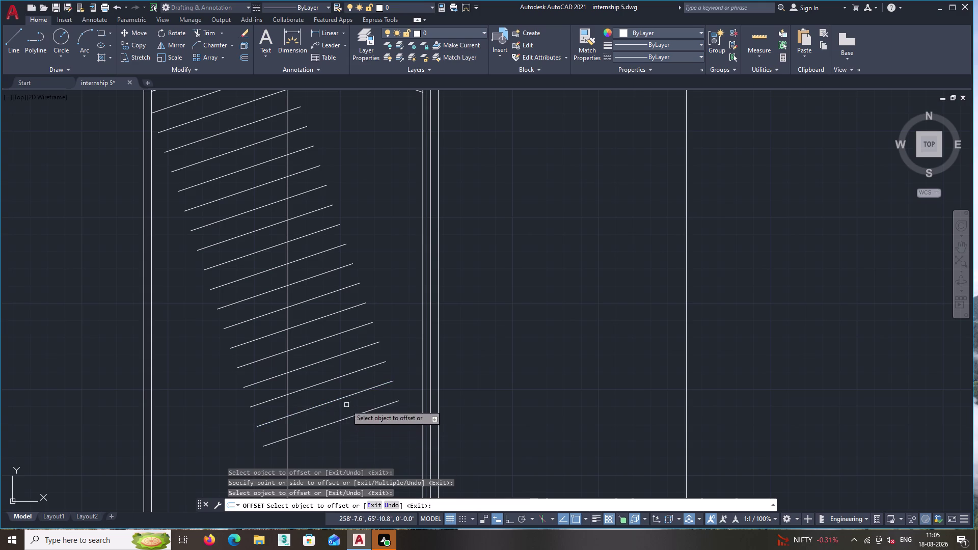
Offset the final diagonal lines down to the bay's bottom edge, then view the whole bay.
middle_drag(334, 391, 356, 303)
click(354, 336)
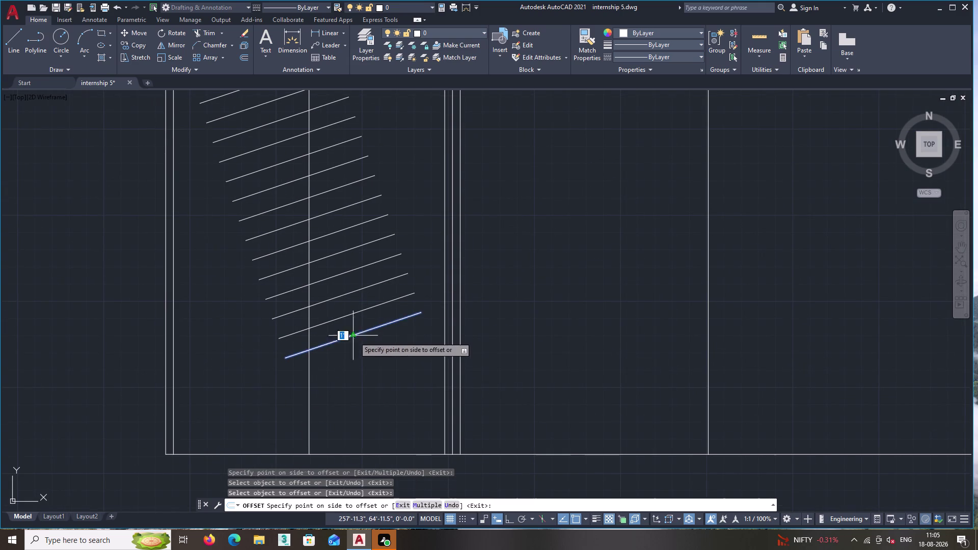
click(363, 373)
click(356, 357)
click(366, 381)
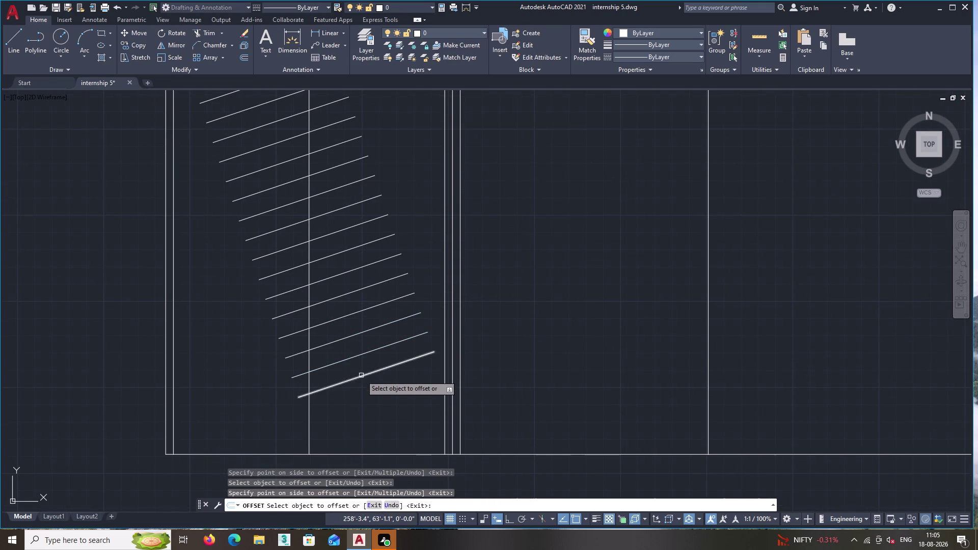
double_click(361, 376)
click(371, 395)
double_click(370, 395)
double_click(377, 414)
click(378, 415)
click(388, 430)
click(388, 434)
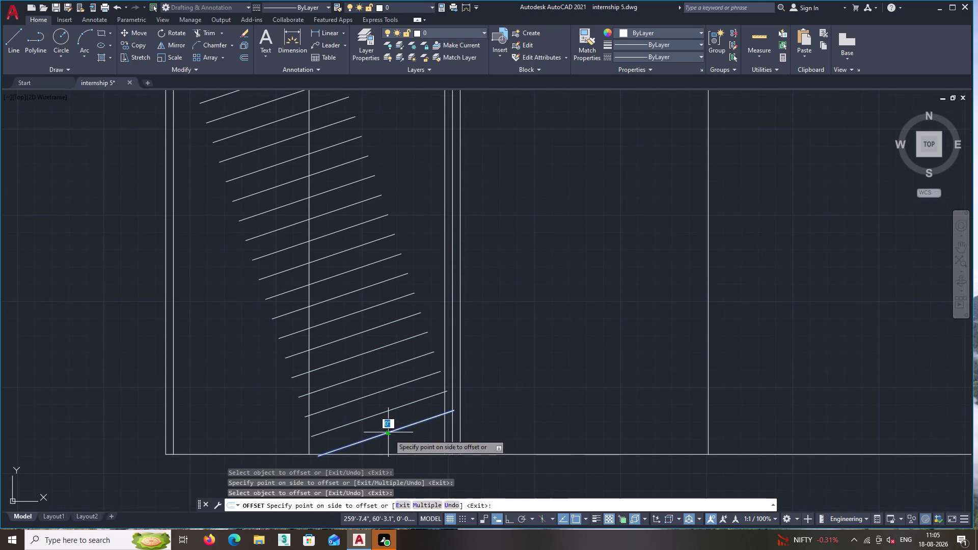
double_click(389, 432)
double_click(393, 441)
double_click(391, 432)
double_click(394, 437)
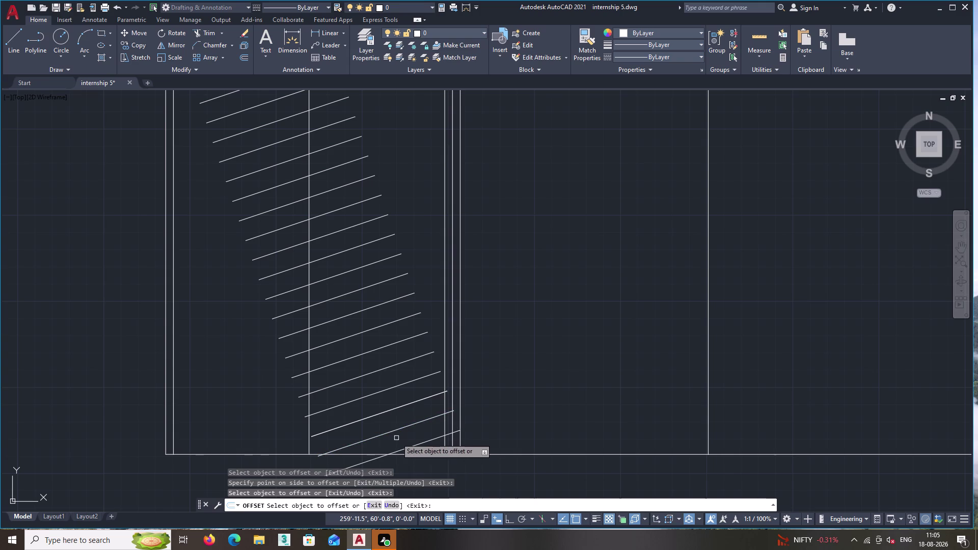
middle_drag(400, 271, 452, 386)
scroll(down, 3)
middle_drag(449, 256, 447, 272)
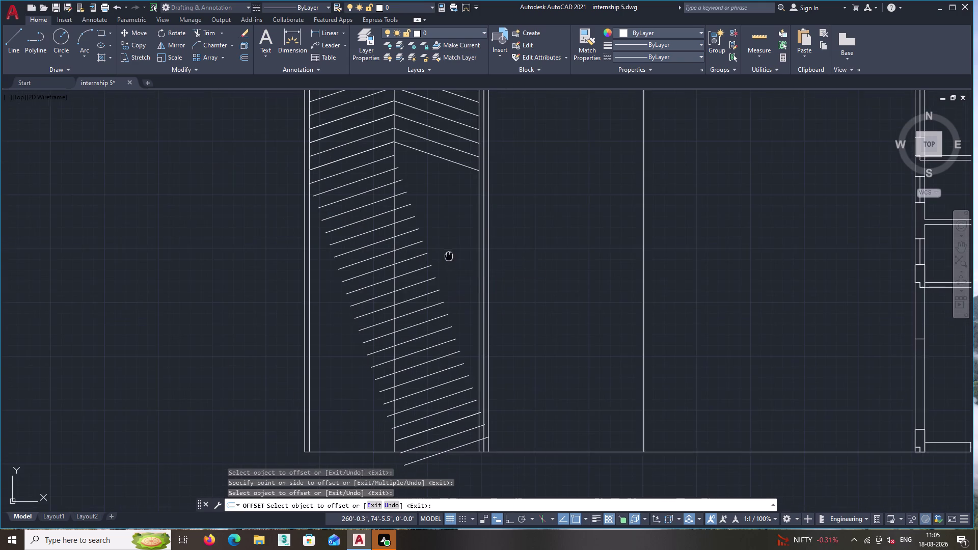
Offset short diagonal hatch lines near the middle of the wall strip downward.
middle_drag(446, 272, 455, 357)
click(440, 256)
click(432, 278)
click(433, 267)
click(427, 289)
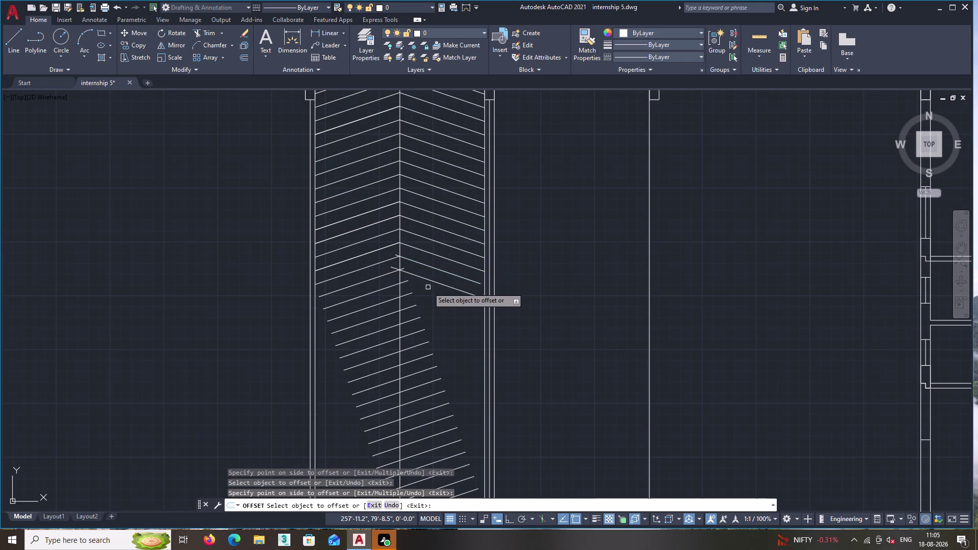
double_click(430, 280)
click(423, 304)
double_click(426, 294)
double_click(417, 313)
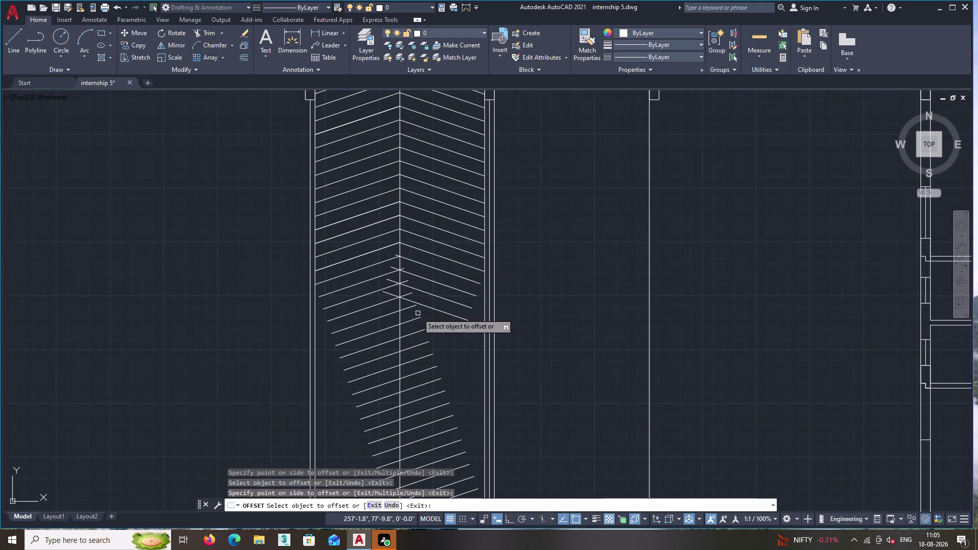
double_click(423, 306)
double_click(413, 328)
click(422, 319)
double_click(409, 345)
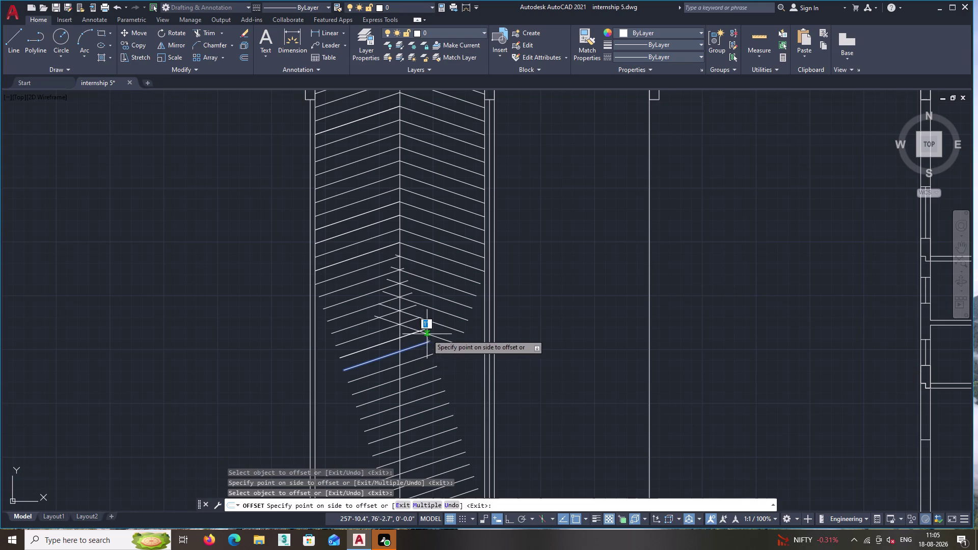
double_click(427, 334)
double_click(416, 354)
double_click(434, 337)
Add further parallel diagonal copies lower down the wall strip.
click(427, 356)
click(435, 347)
click(428, 364)
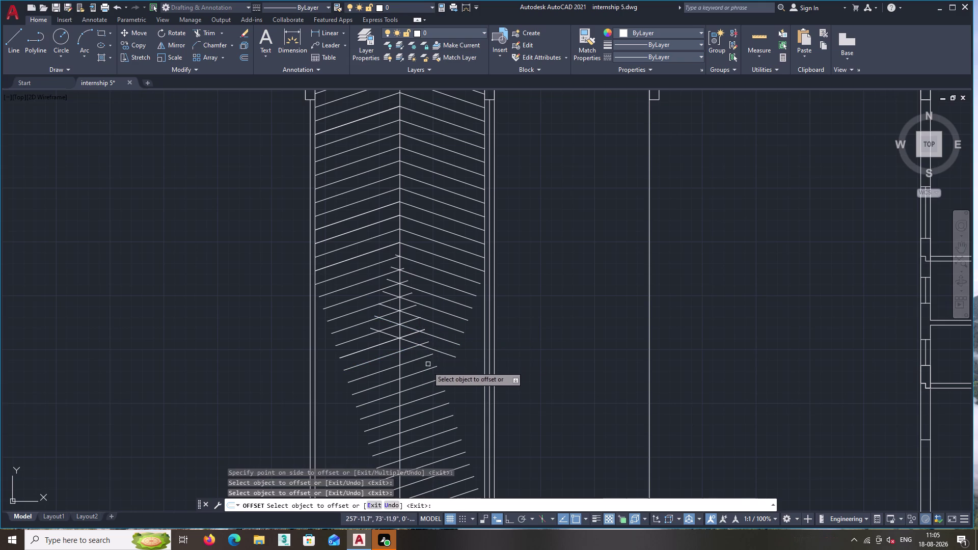
double_click(434, 349)
click(423, 366)
double_click(431, 361)
double_click(422, 374)
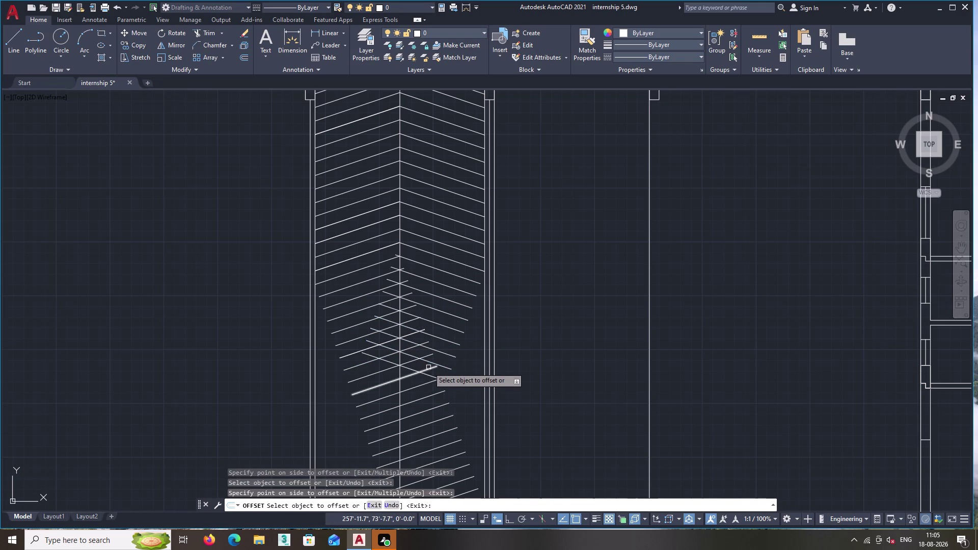
double_click(425, 375)
click(418, 387)
double_click(425, 388)
double_click(420, 398)
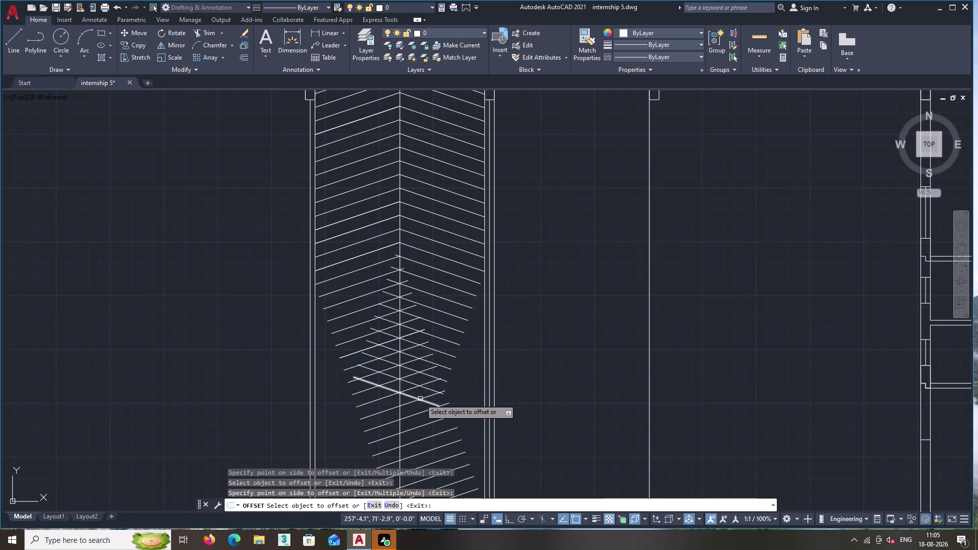
double_click(419, 402)
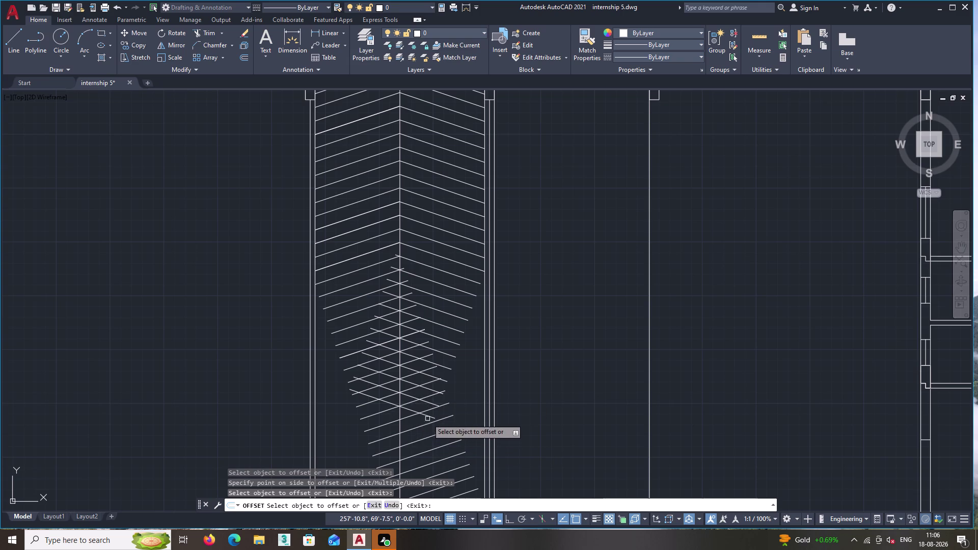
drag(428, 416, 407, 438)
double_click(407, 439)
click(414, 426)
click(403, 439)
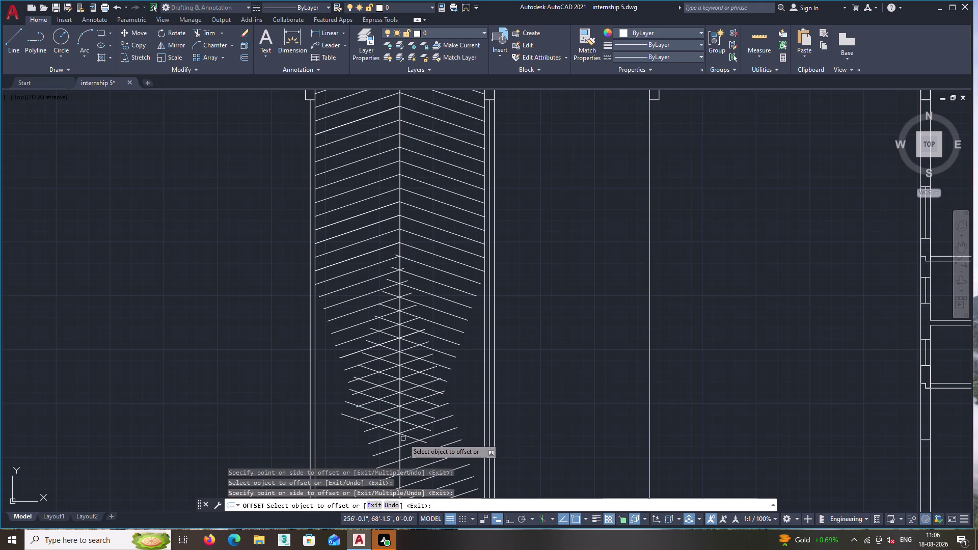
click(409, 436)
click(396, 453)
Pan along the strip and keep offsetting diagonal lines to densify the pattern.
middle_drag(411, 445, 433, 380)
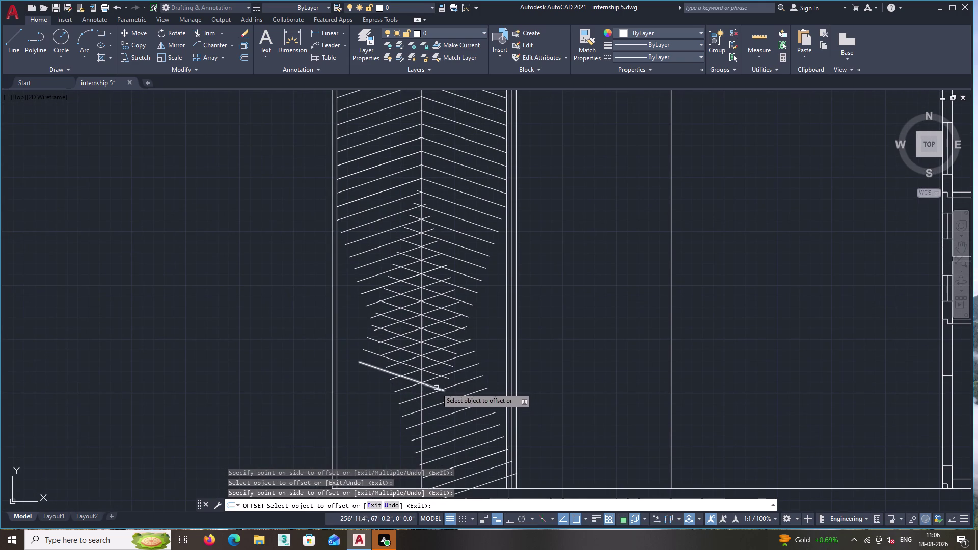
click(424, 408)
double_click(432, 388)
double_click(417, 405)
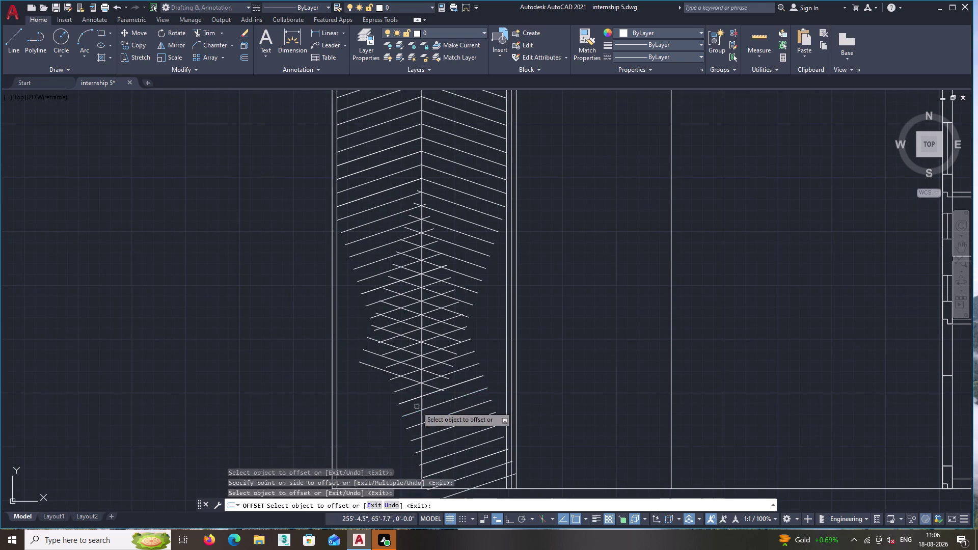
double_click(427, 397)
click(431, 388)
click(416, 405)
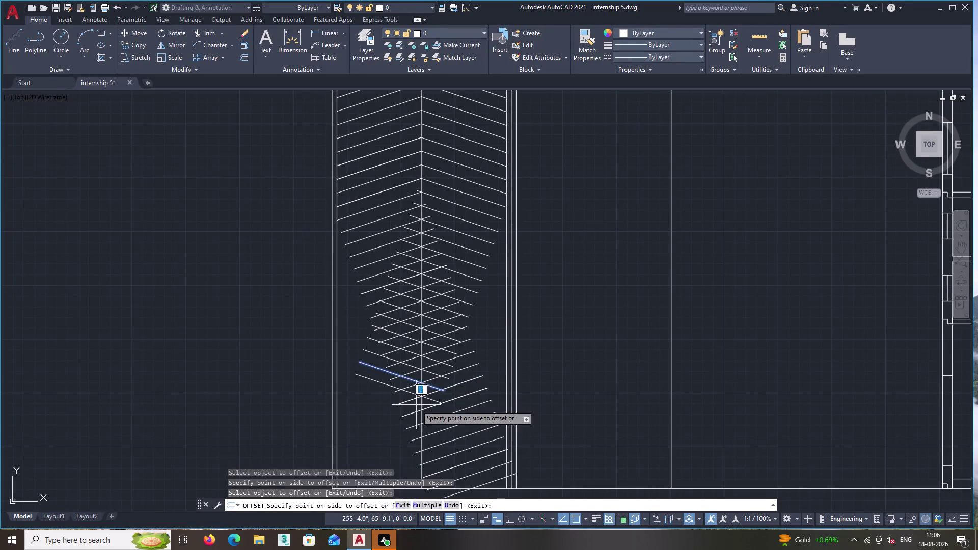
click(428, 398)
double_click(425, 404)
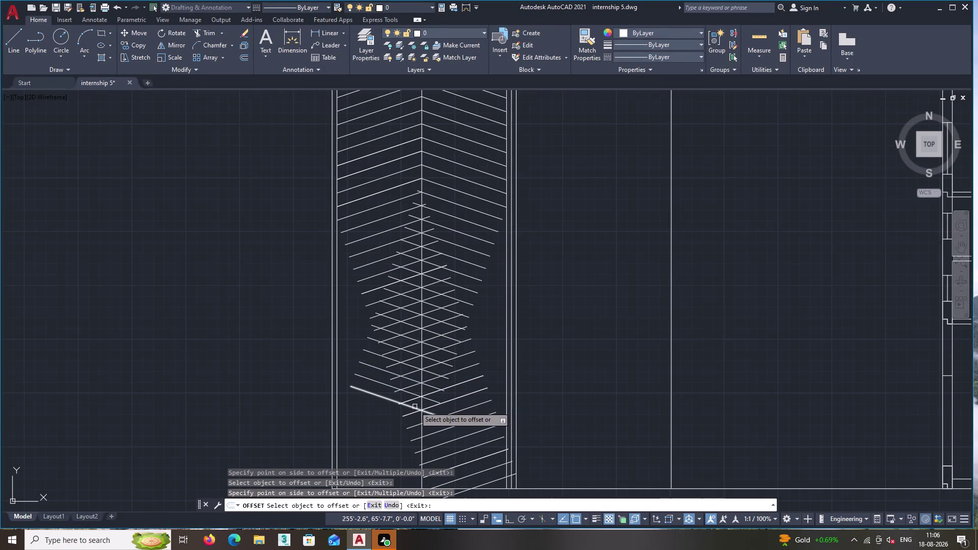
click(413, 407)
click(406, 417)
triple_click(365, 438)
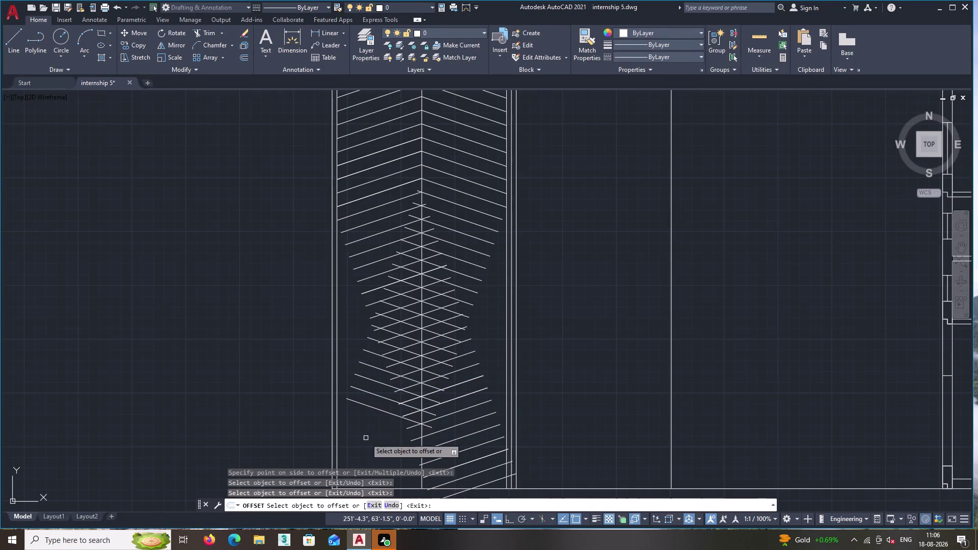
Offset the lowest diagonal lines toward the bottom of the wall strip.
click(381, 412)
double_click(365, 433)
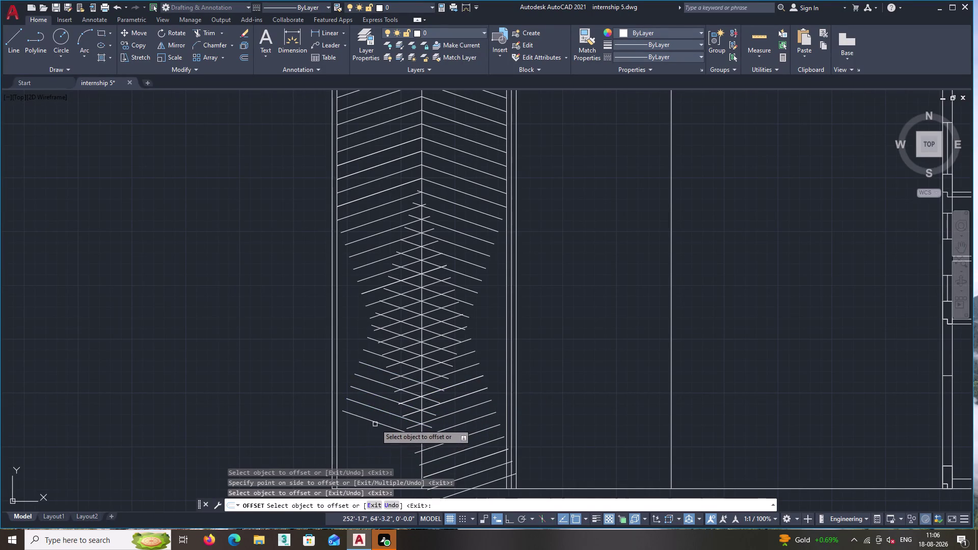
double_click(375, 424)
click(371, 436)
click(370, 438)
click(376, 433)
double_click(372, 446)
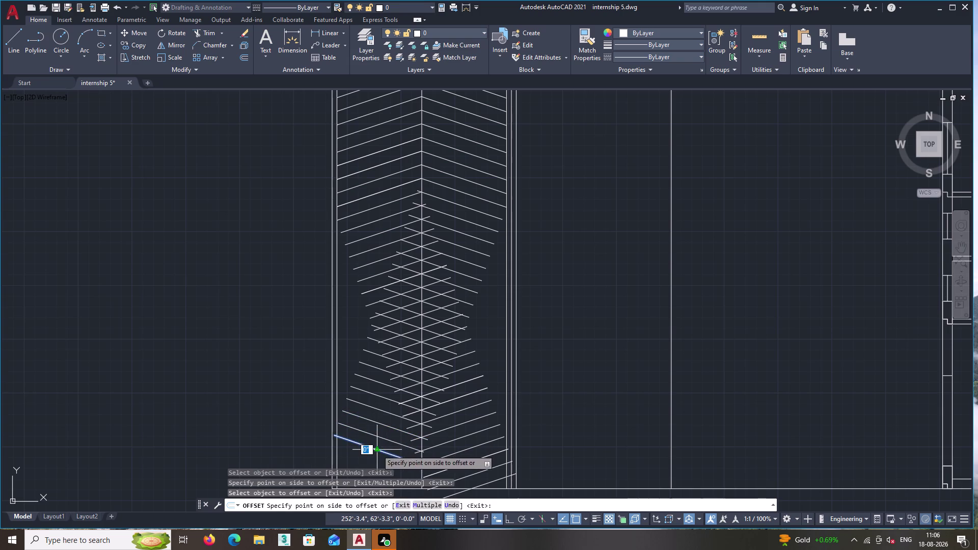
double_click(377, 450)
double_click(373, 464)
middle_drag(377, 459, 410, 419)
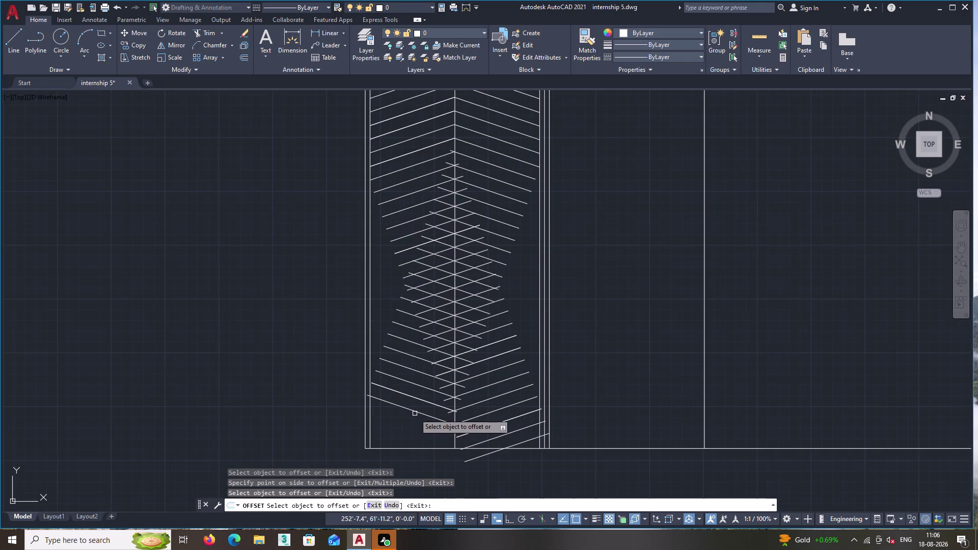
click(415, 412)
click(410, 426)
click(413, 423)
Add the final parallel diagonal line below the lowest chevron line.
double_click(402, 436)
click(404, 435)
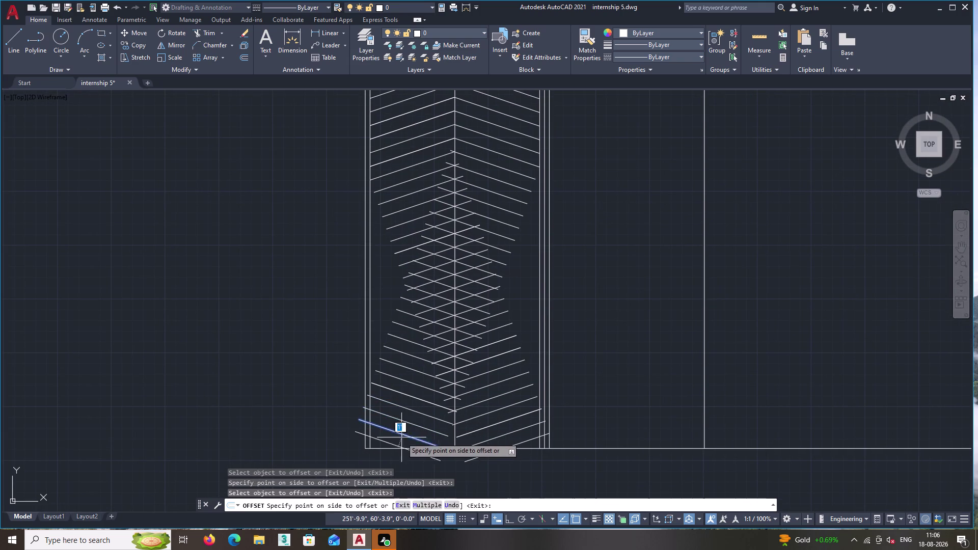
click(396, 444)
key(Escape)
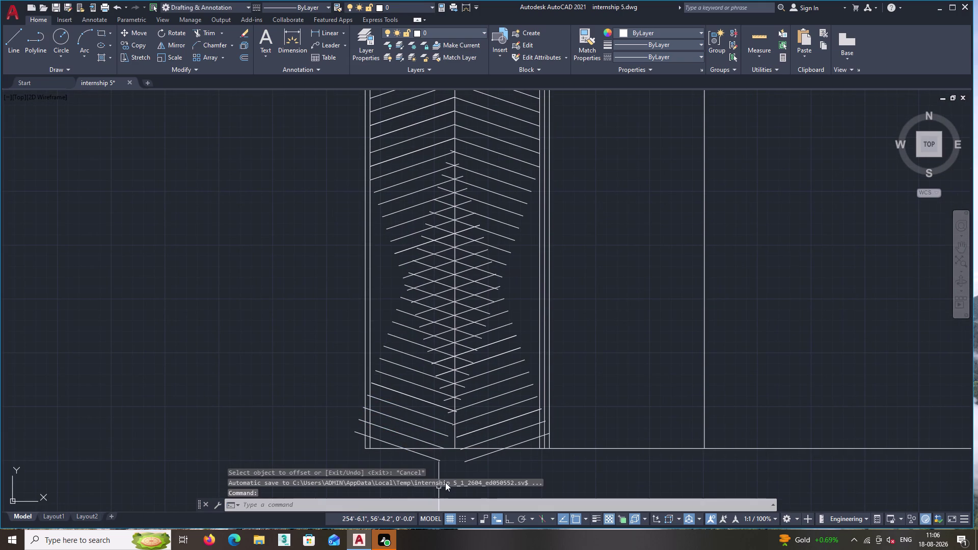
Trim the overshooting chevron line ends at the top apex with TR.
text(tr)
key(Return)
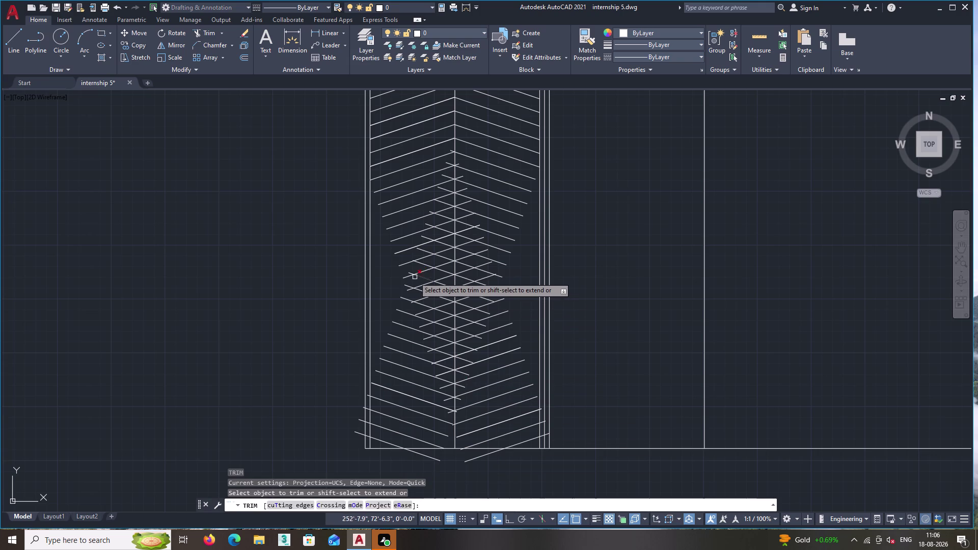
scroll(up, 3)
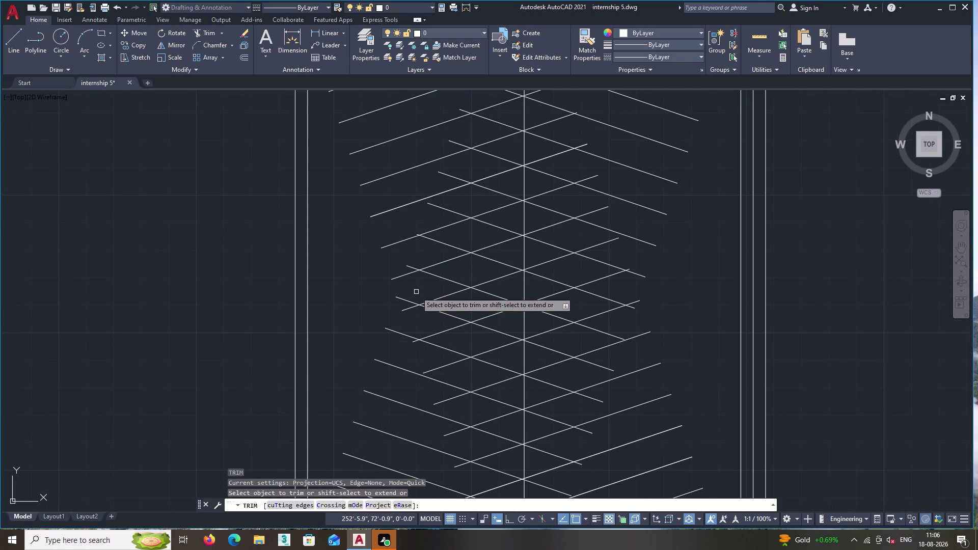
scroll(down, 3)
scroll(up, 3)
scroll(up, 3)
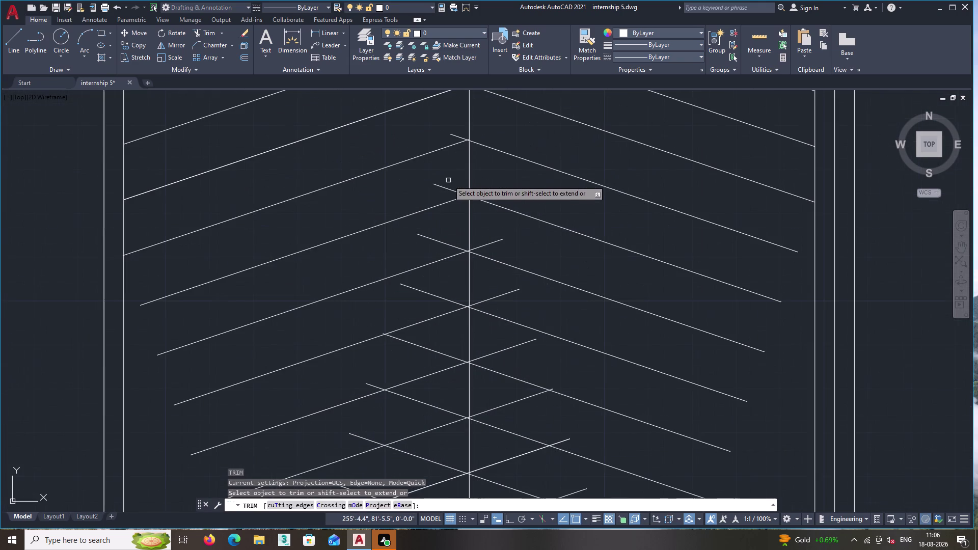
scroll(down, 3)
middle_drag(457, 166, 474, 257)
scroll(up, 3)
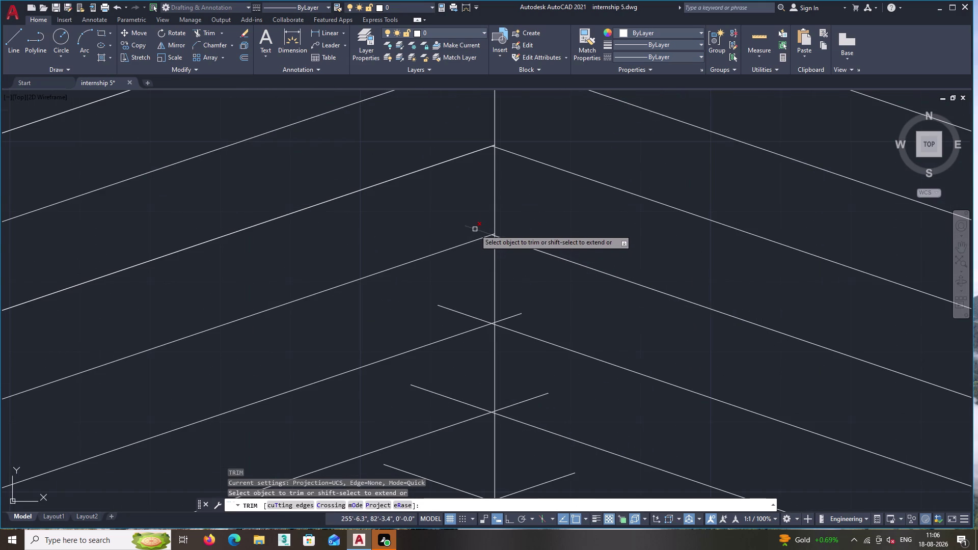
click(474, 229)
scroll(up, 3)
scroll(up, 3)
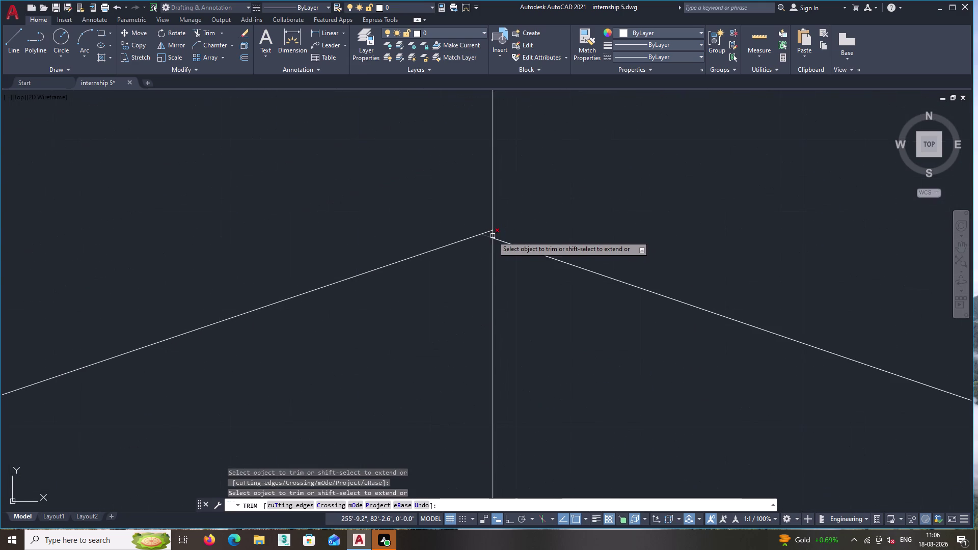
scroll(down, 3)
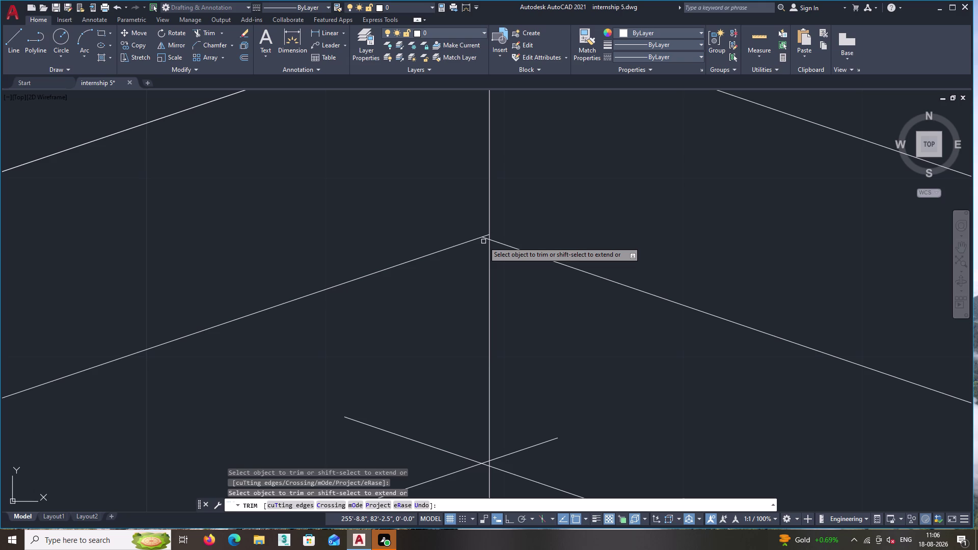
scroll(down, 3)
scroll(down, 3)
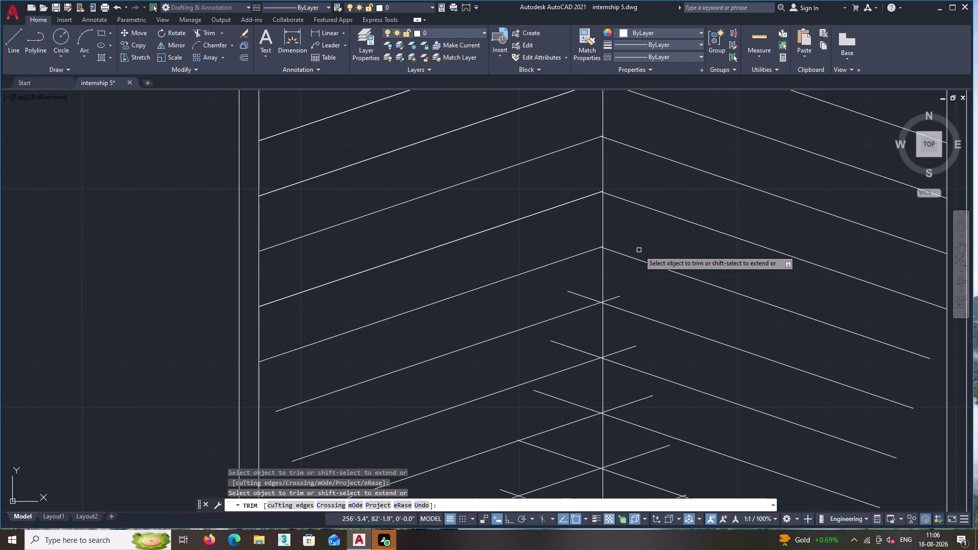
scroll(up, 3)
scroll(up, 3)
scroll(up, 3)
scroll(down, 3)
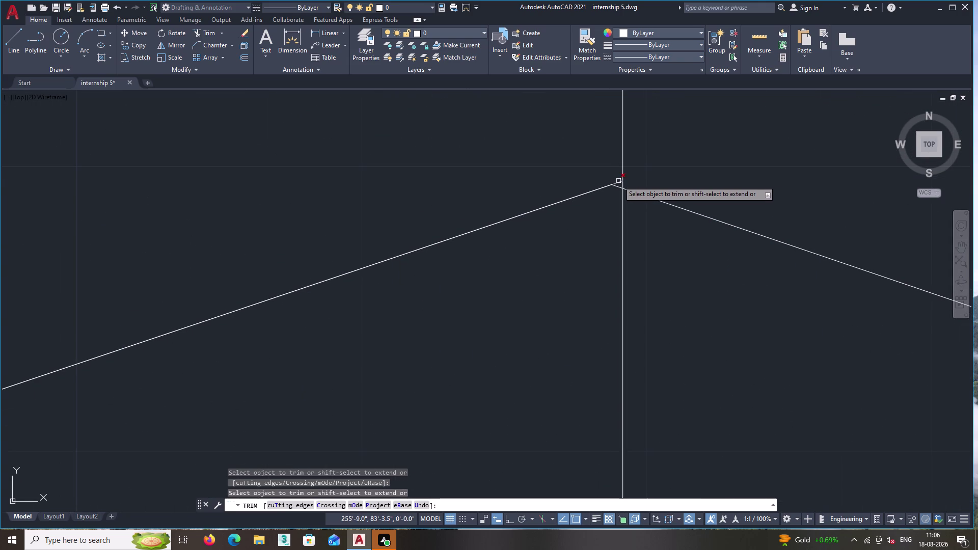
click(618, 181)
Inspect the other chevron apexes along the strip, end the trim, and select the centre line.
scroll(down, 3)
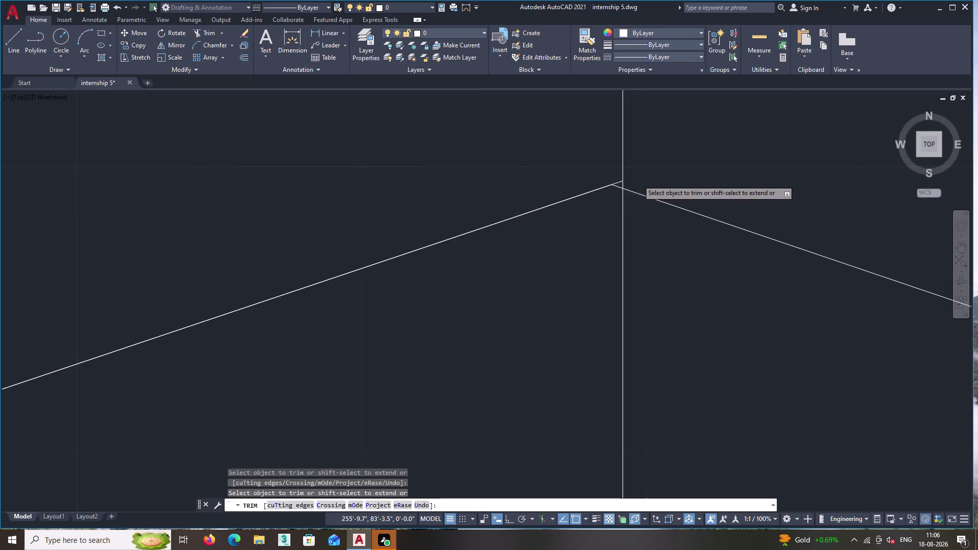
scroll(down, 3)
scroll(down, 3)
middle_drag(642, 181, 616, 314)
middle_drag(629, 202, 607, 342)
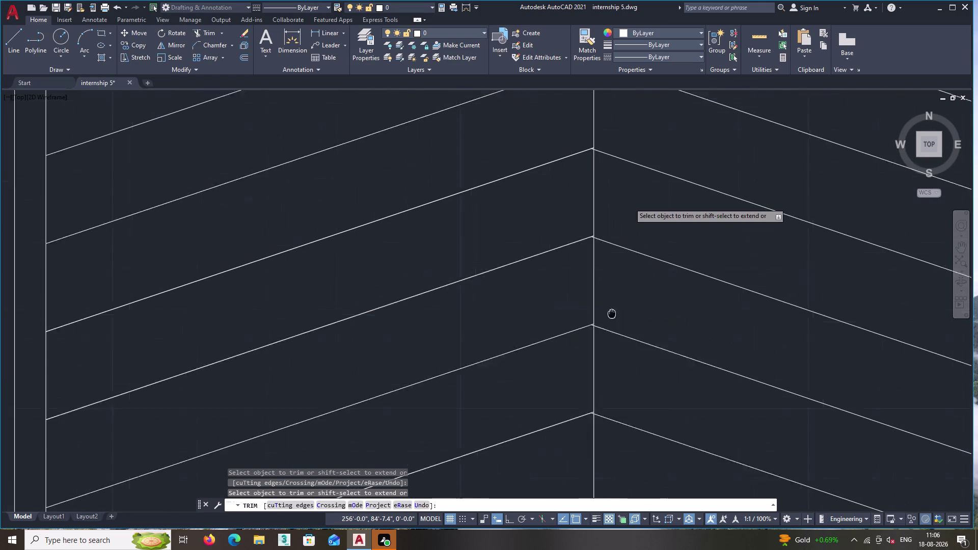
middle_drag(607, 343, 598, 391)
middle_drag(591, 215, 569, 392)
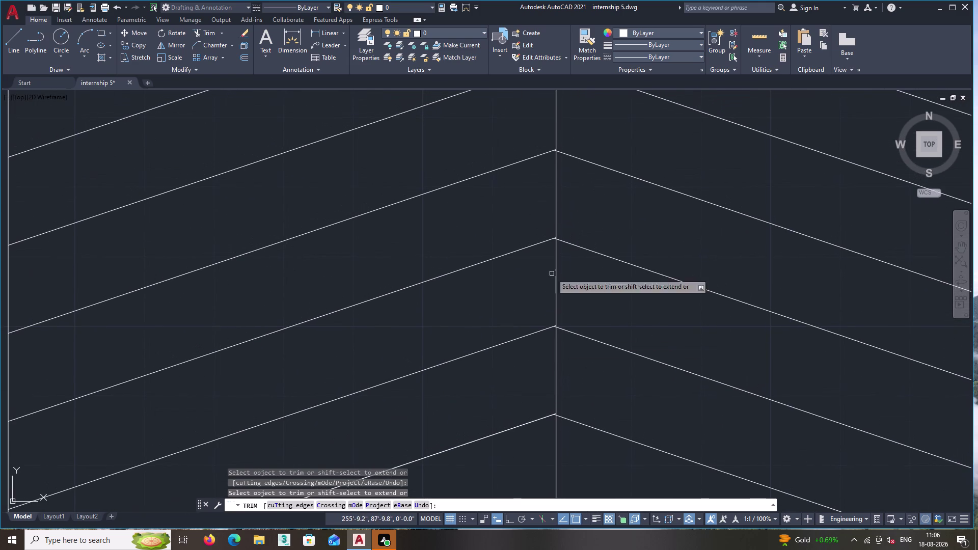
scroll(up, 3)
scroll(up, 3)
scroll(down, 3)
scroll(down, 3)
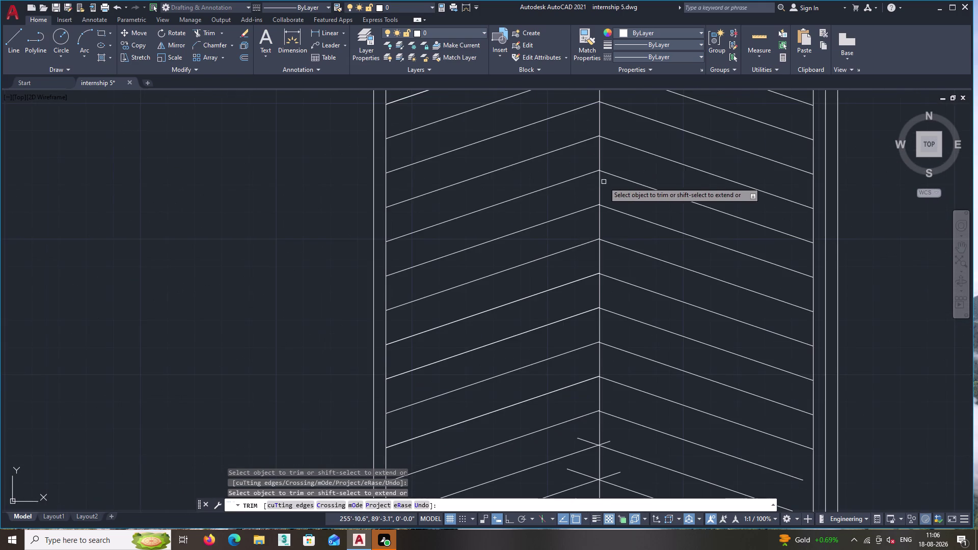
middle_drag(603, 179, 581, 313)
scroll(down, 3)
scroll(up, 3)
scroll(up, 3)
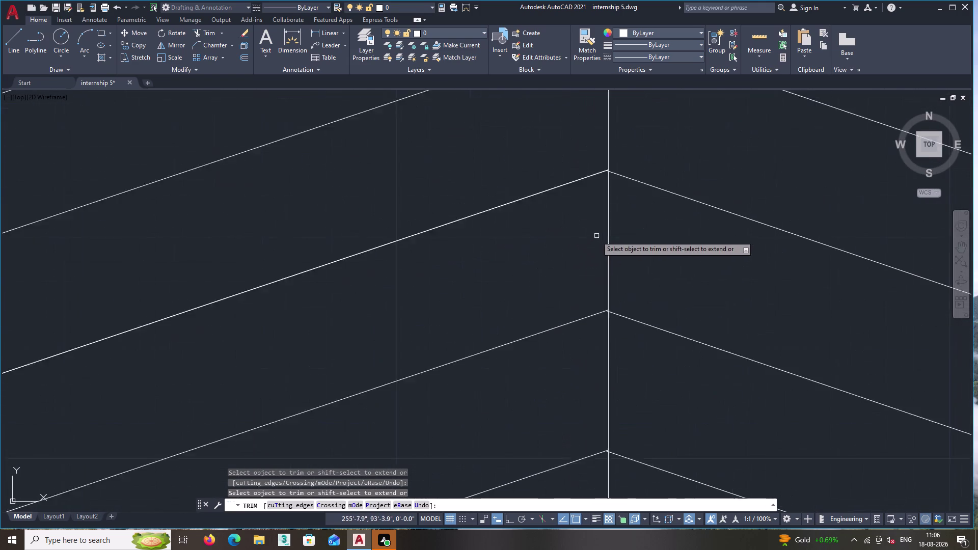
scroll(up, 3)
scroll(down, 3)
middle_drag(636, 170, 606, 313)
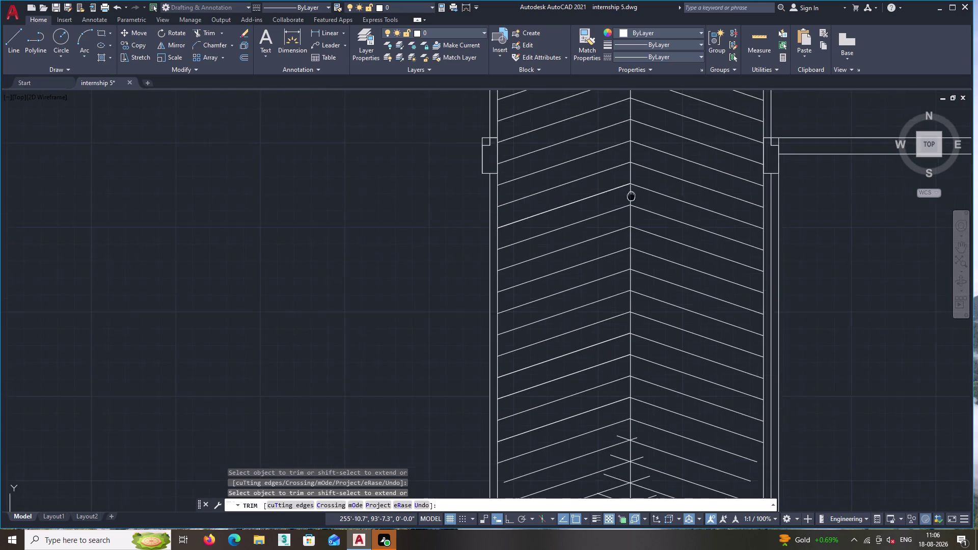
middle_drag(606, 313, 594, 429)
scroll(up, 3)
scroll(up, 3)
scroll(up, 3)
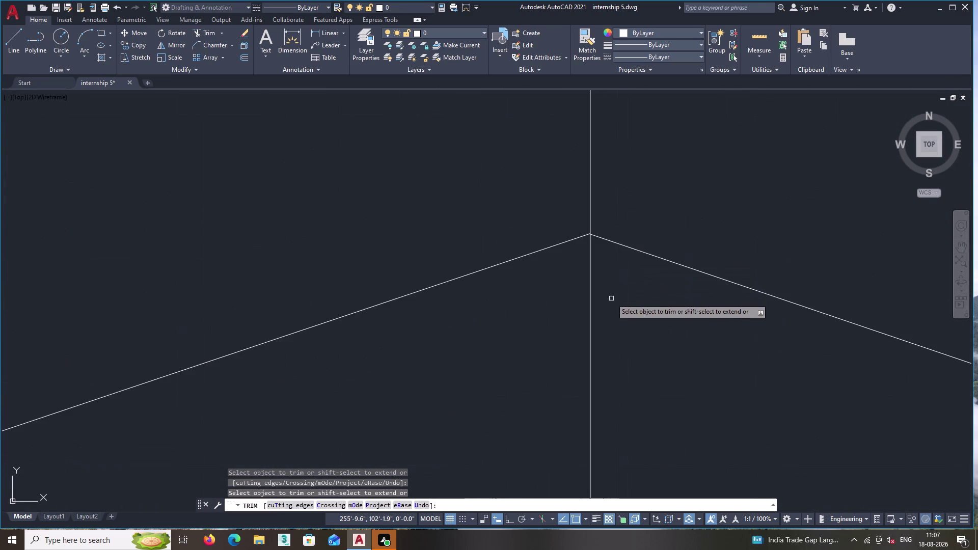
middle_drag(611, 299, 563, 189)
scroll(up, 3)
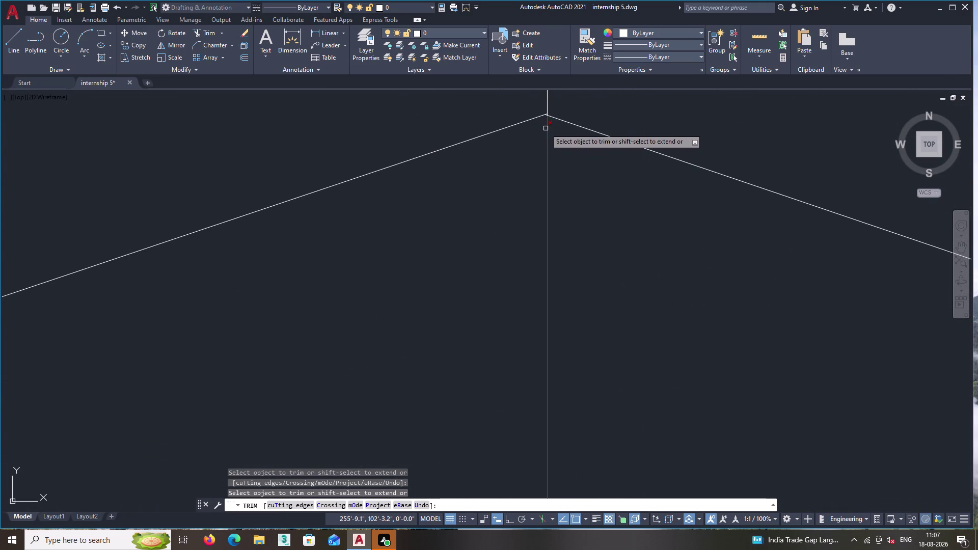
scroll(up, 3)
scroll(up, 3)
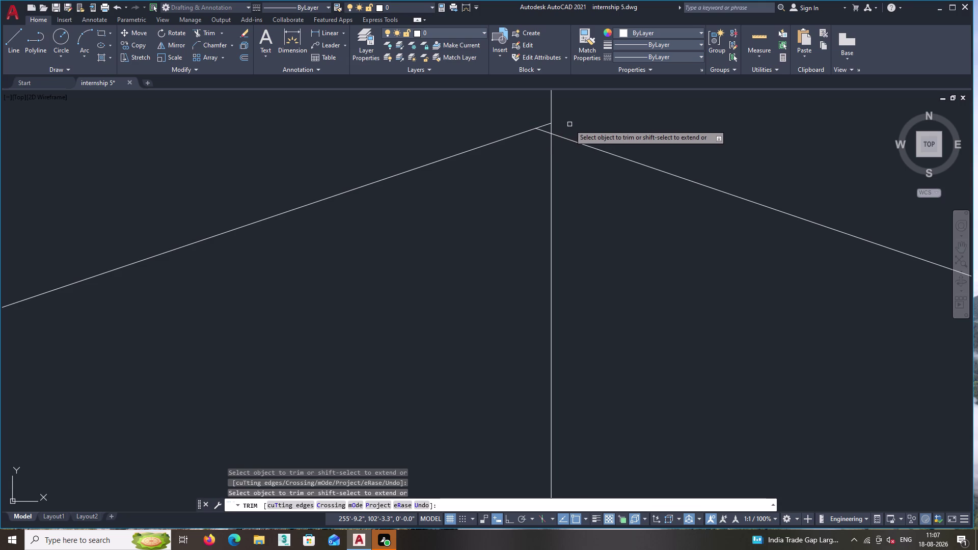
key(Escape)
click(549, 110)
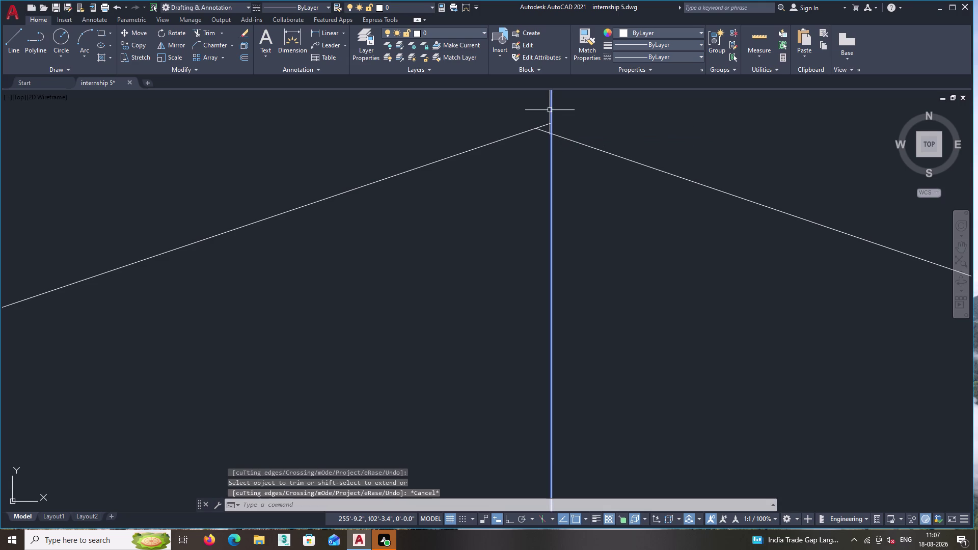
Delete the old vertical centre line of the hatch strip.
key(Delete)
scroll(down, 3)
middle_click(548, 210)
middle_drag(545, 219, 552, 346)
scroll(down, 3)
middle_drag(528, 247, 529, 282)
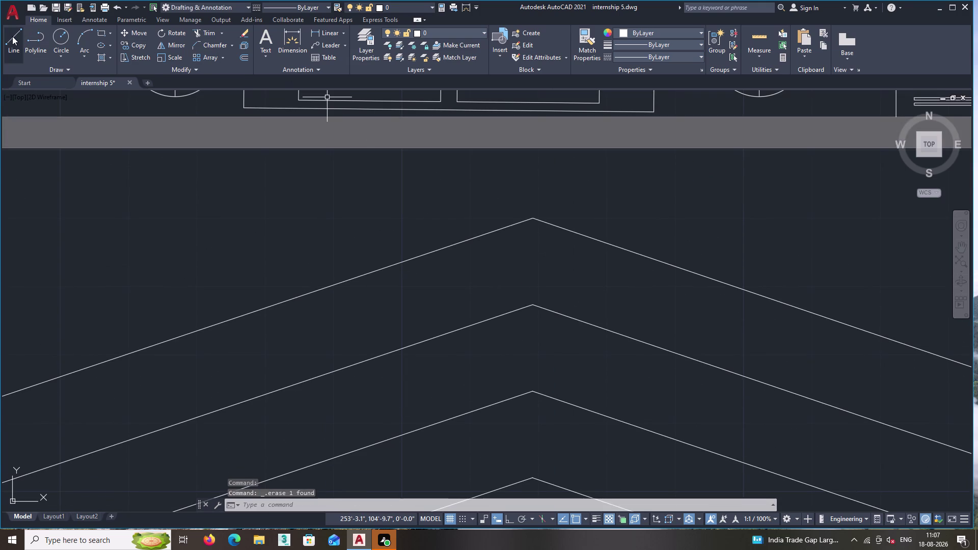
Start a centre line at the top apex, then cancel and delete it.
click(13, 36)
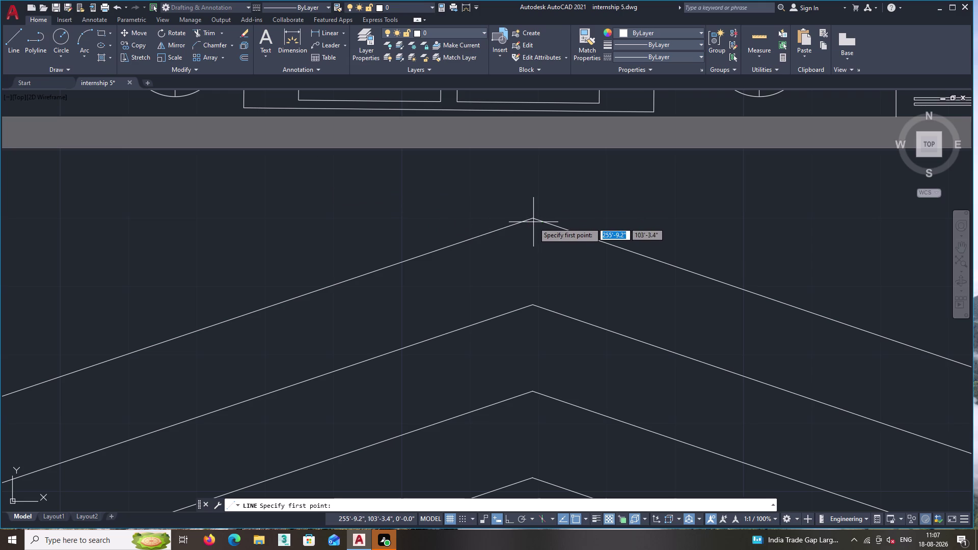
click(532, 219)
middle_drag(512, 374, 563, 136)
scroll(down, 3)
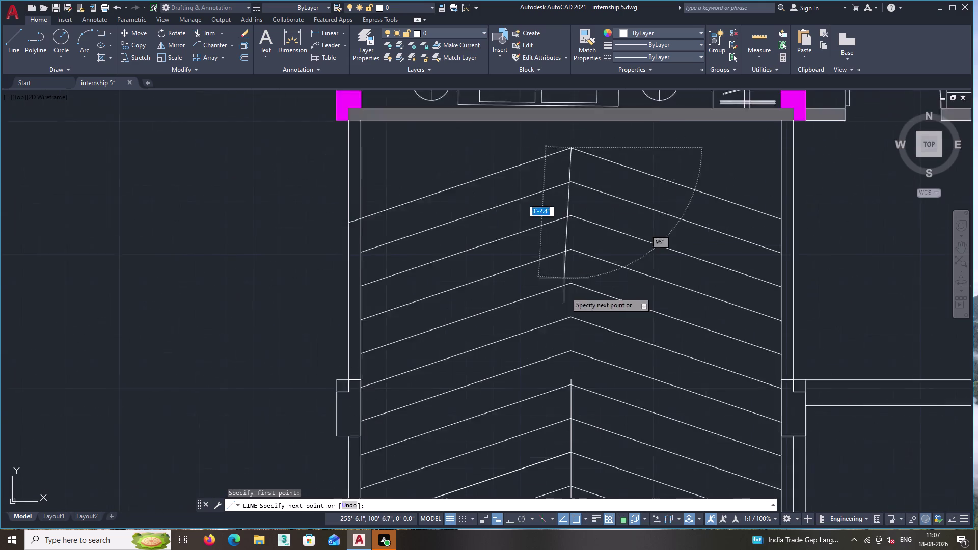
middle_drag(578, 351, 619, 136)
key(Escape)
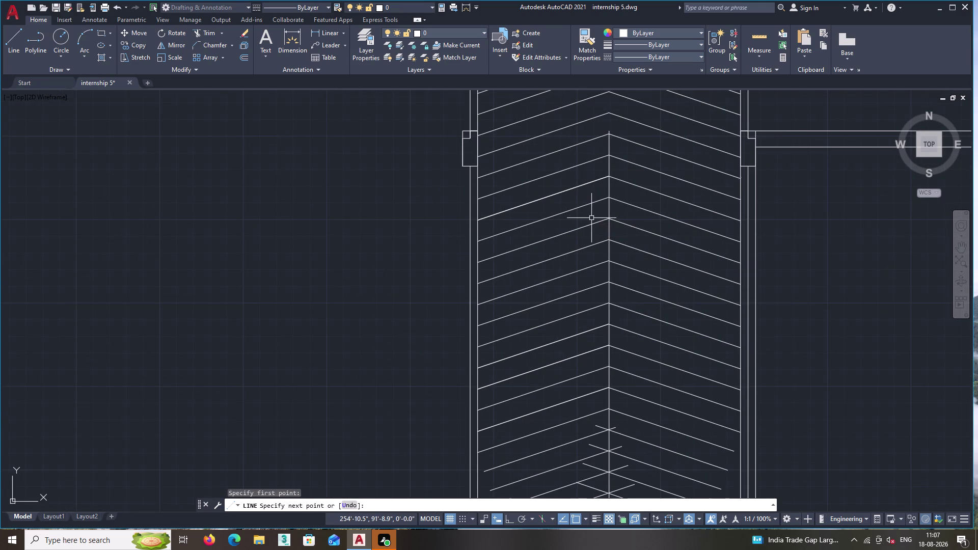
double_click(609, 232)
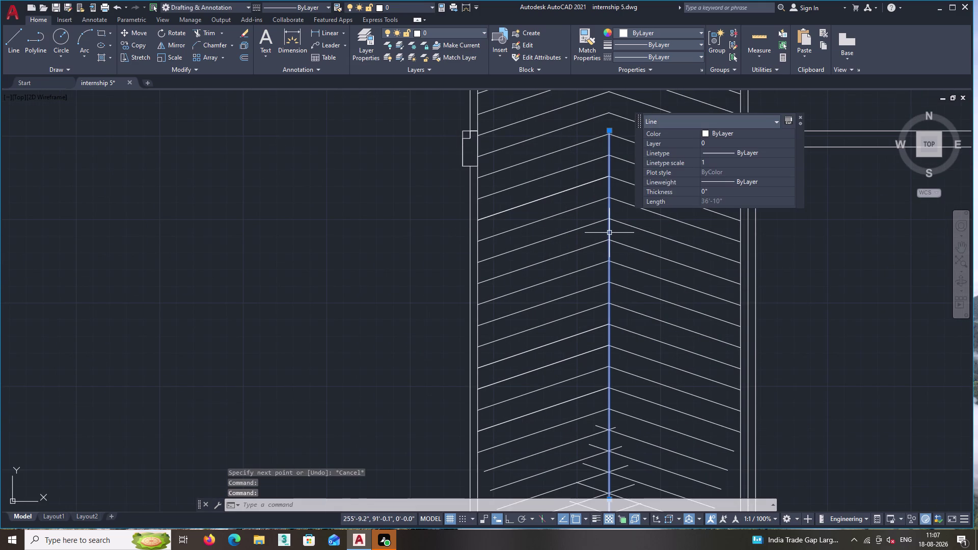
key(Delete)
Draw a vertical centre line from the strip's top apex to its bottom edge.
middle_drag(617, 332, 618, 313)
middle_drag(617, 291, 621, 156)
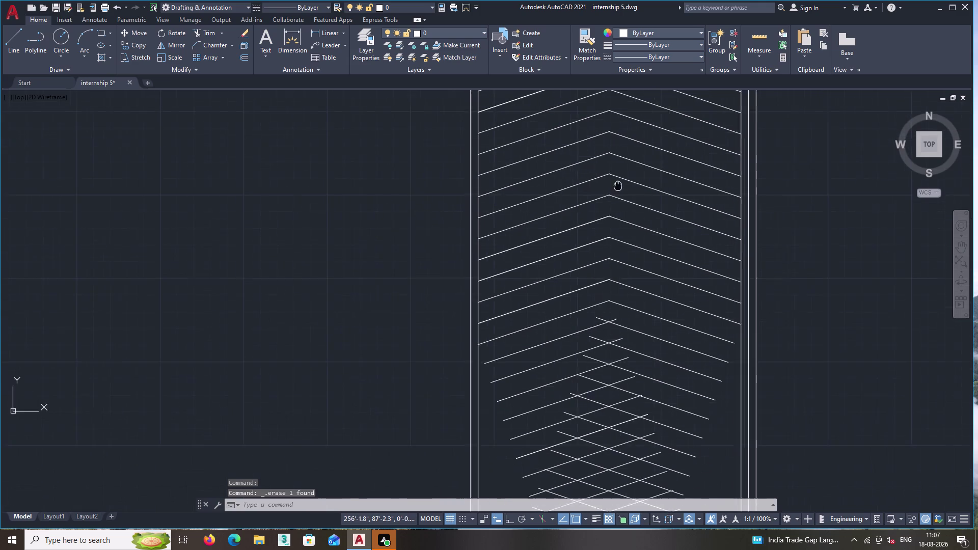
middle_drag(621, 156, 638, 81)
middle_drag(629, 89, 625, 98)
scroll(down, 3)
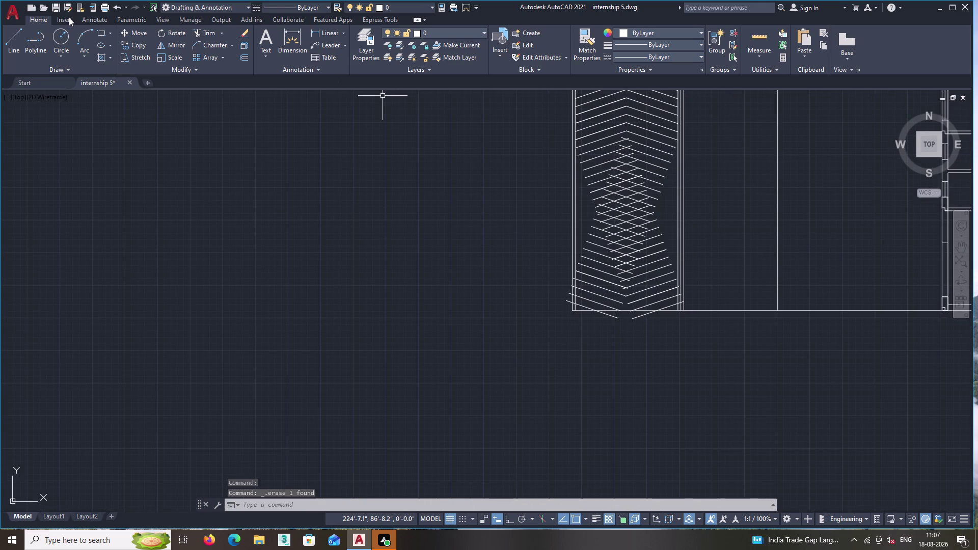
click(18, 31)
middle_drag(680, 203, 615, 298)
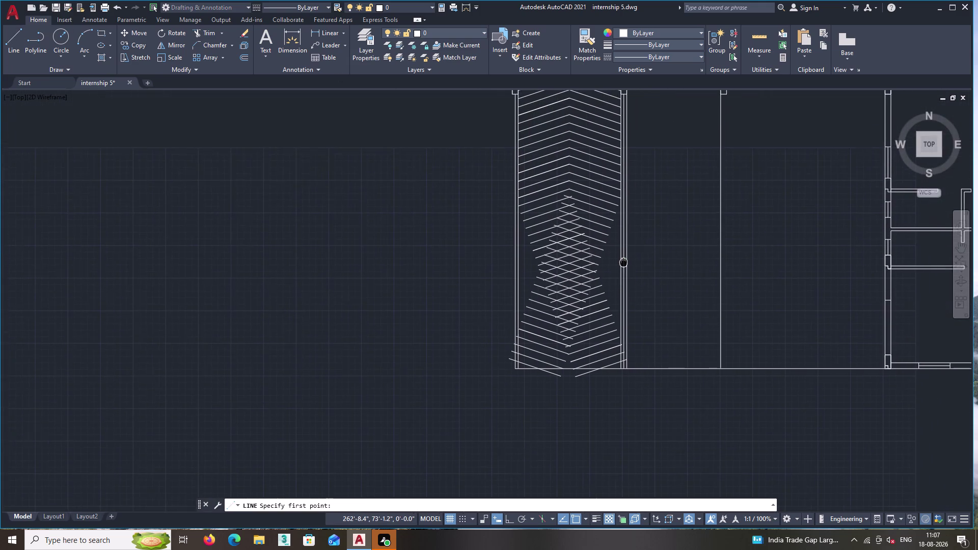
middle_drag(615, 298, 613, 317)
middle_drag(607, 241, 584, 374)
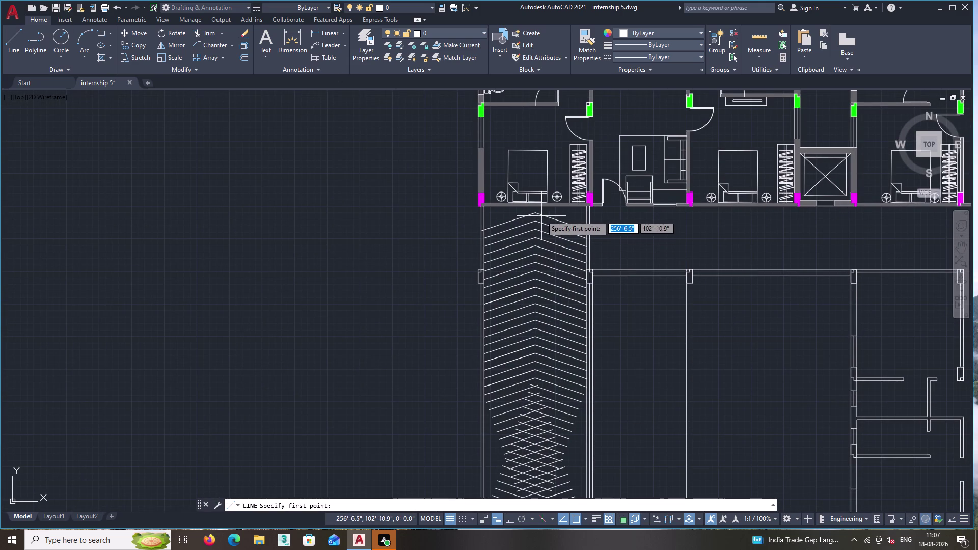
double_click(535, 213)
middle_drag(522, 426, 552, 232)
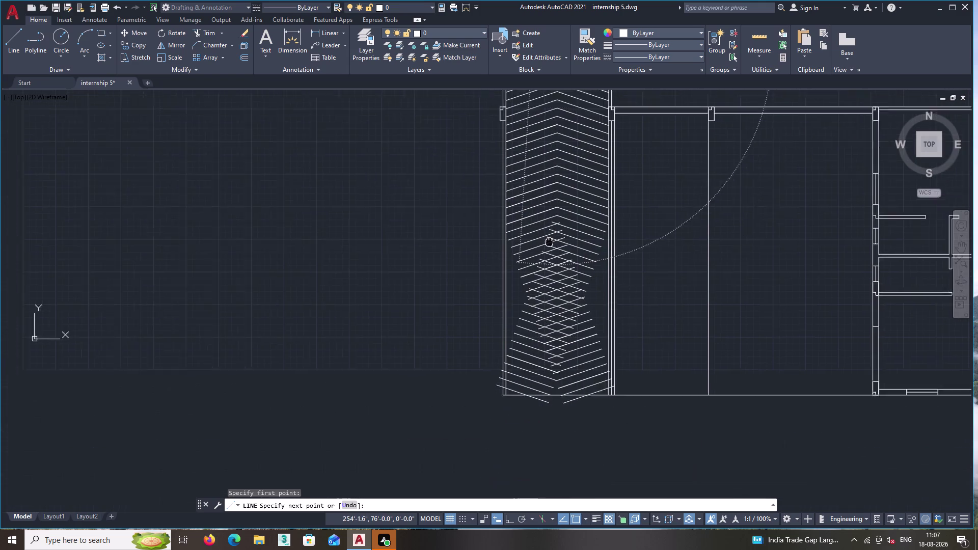
middle_drag(552, 232, 554, 228)
scroll(up, 3)
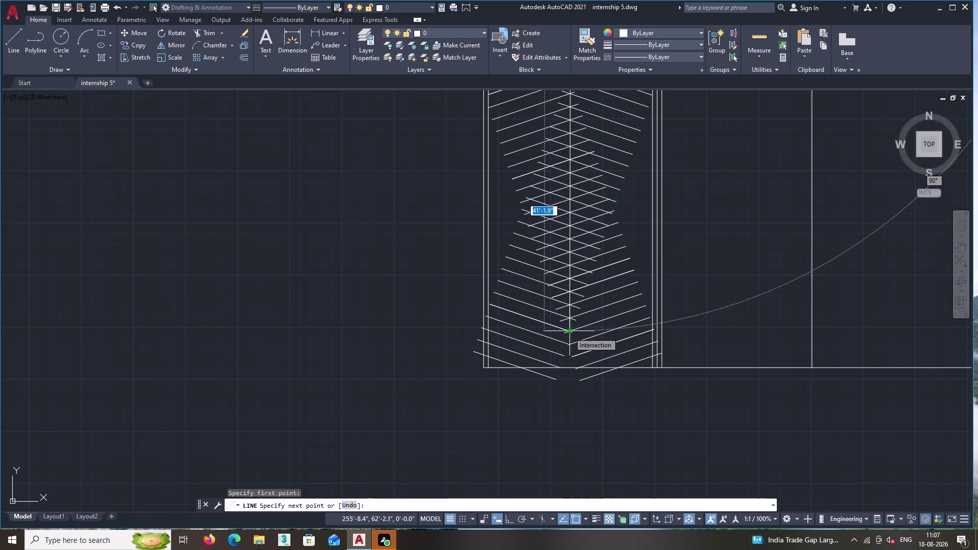
click(569, 332)
click(568, 368)
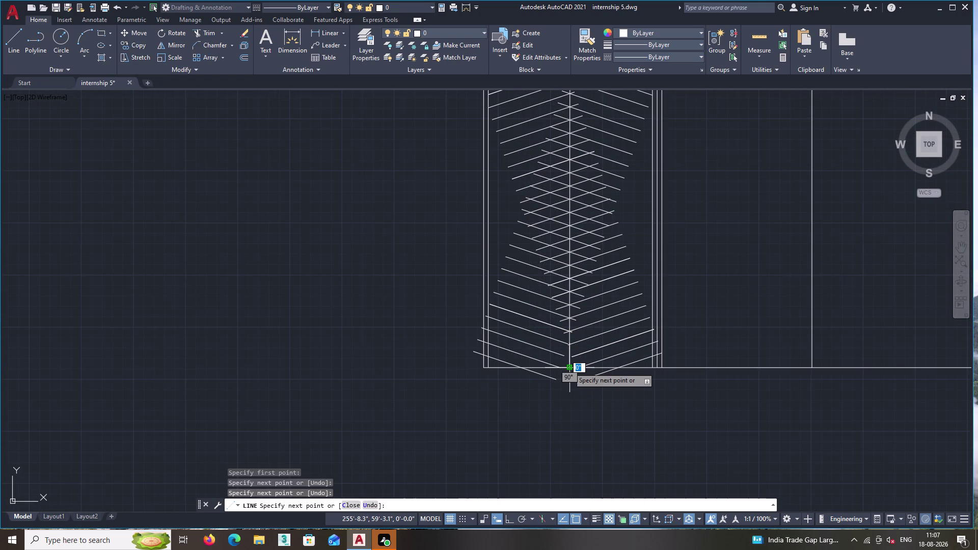
key(Return)
middle_drag(609, 303, 598, 416)
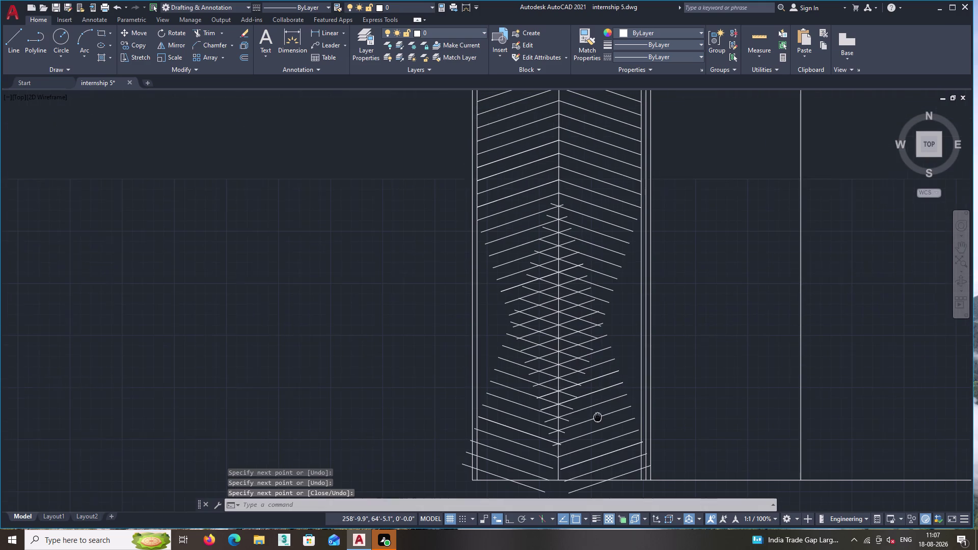
middle_drag(597, 416, 597, 417)
Trim several crossing hatch line pieces with TR.
text(tr)
key(Return)
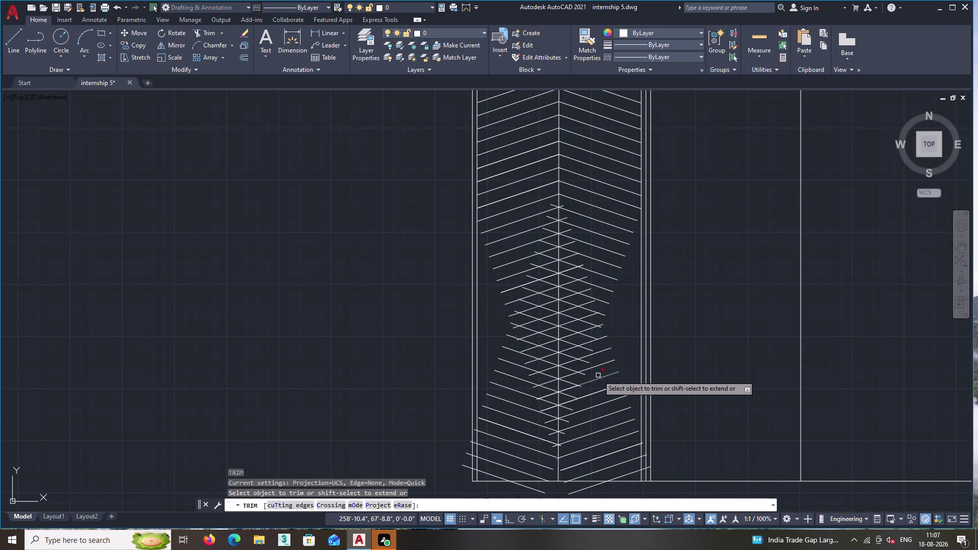
scroll(up, 3)
scroll(up, 3)
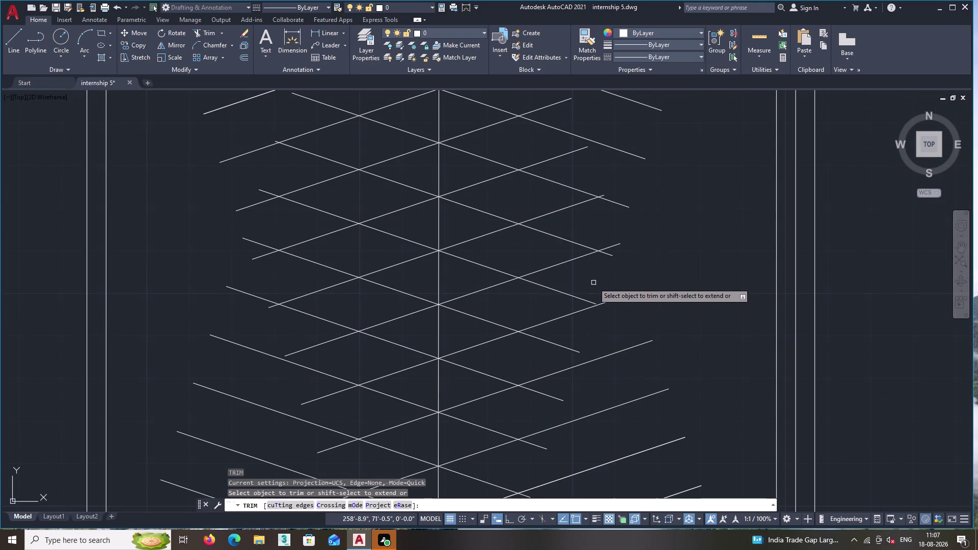
click(593, 282)
double_click(457, 330)
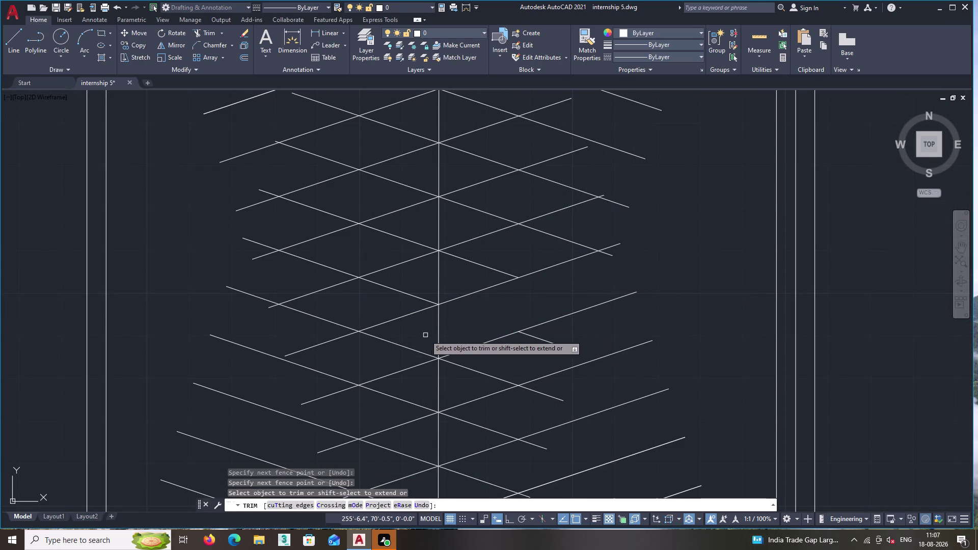
click(423, 335)
click(269, 396)
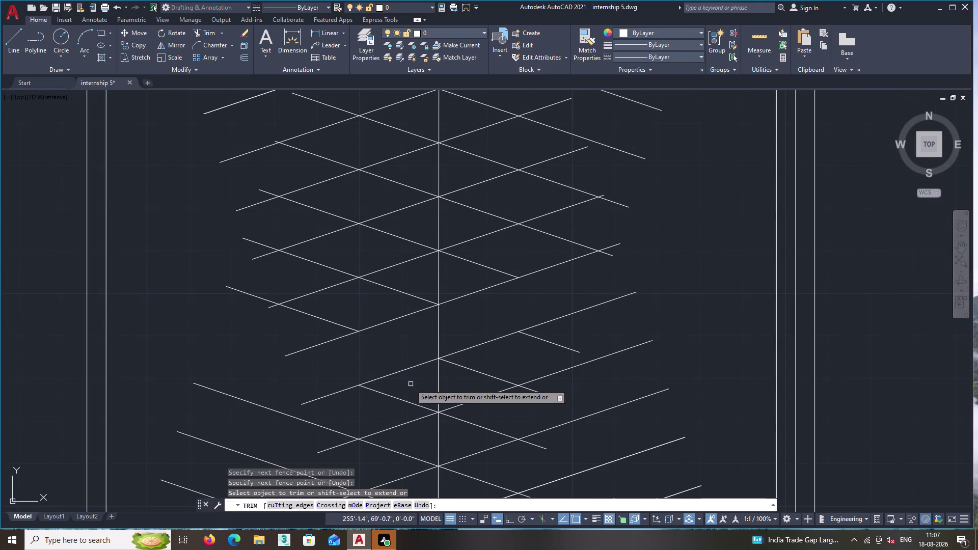
click(579, 333)
click(452, 387)
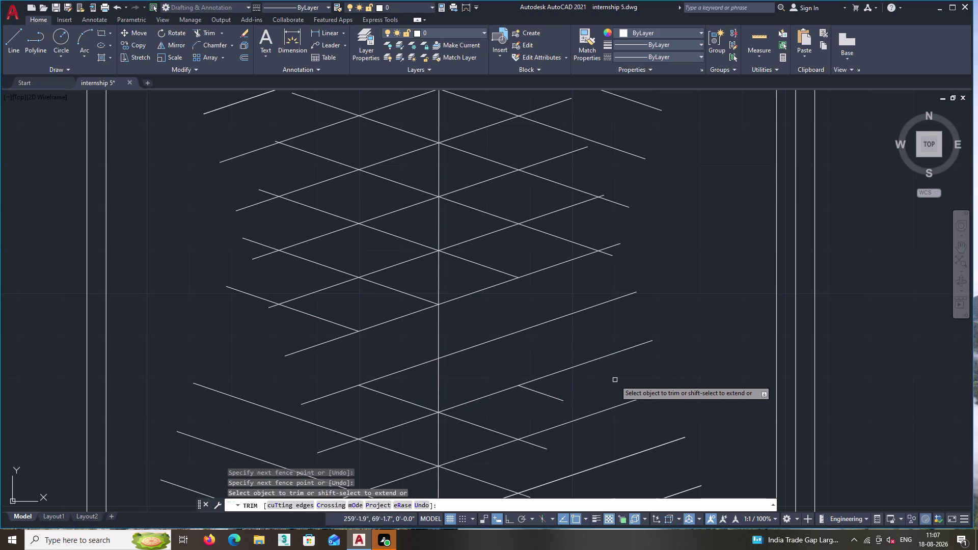
scroll(down, 3)
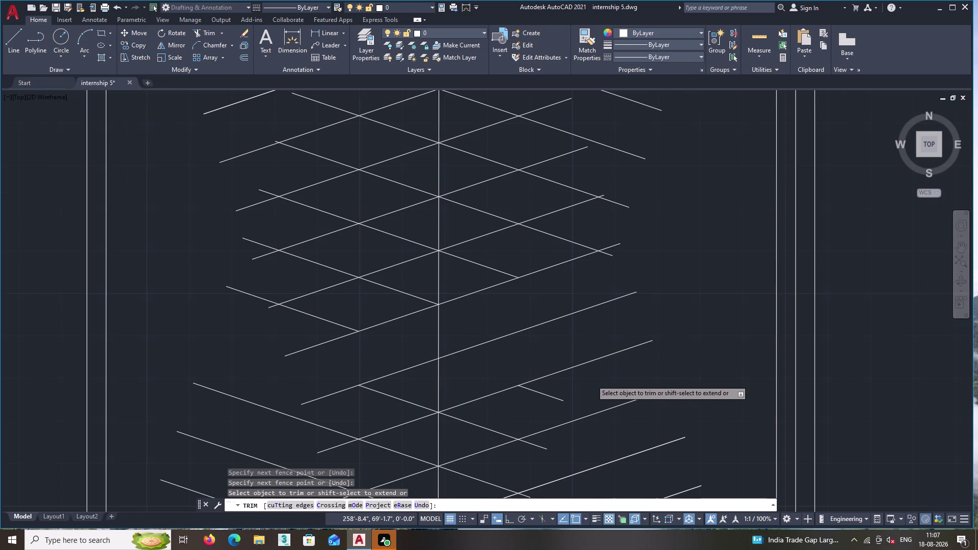
scroll(down, 3)
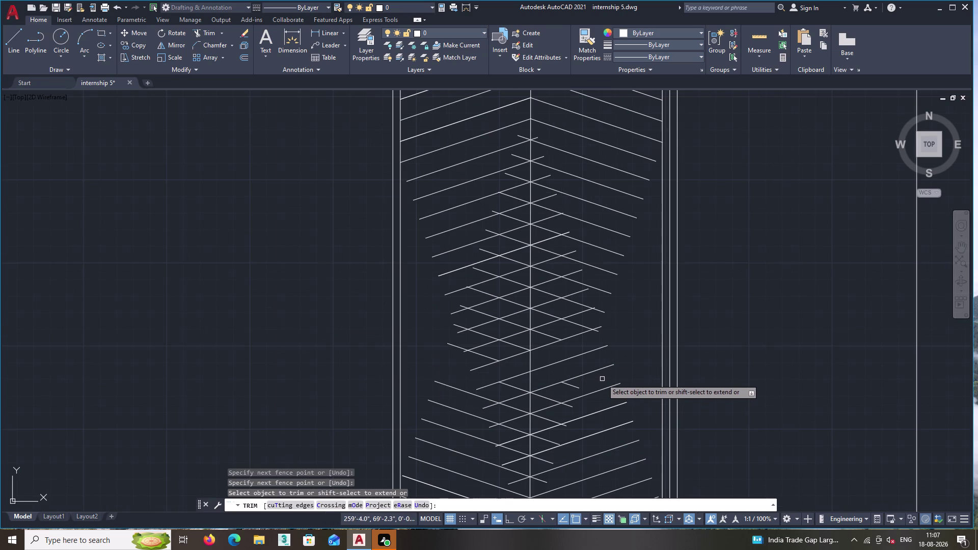
scroll(down, 3)
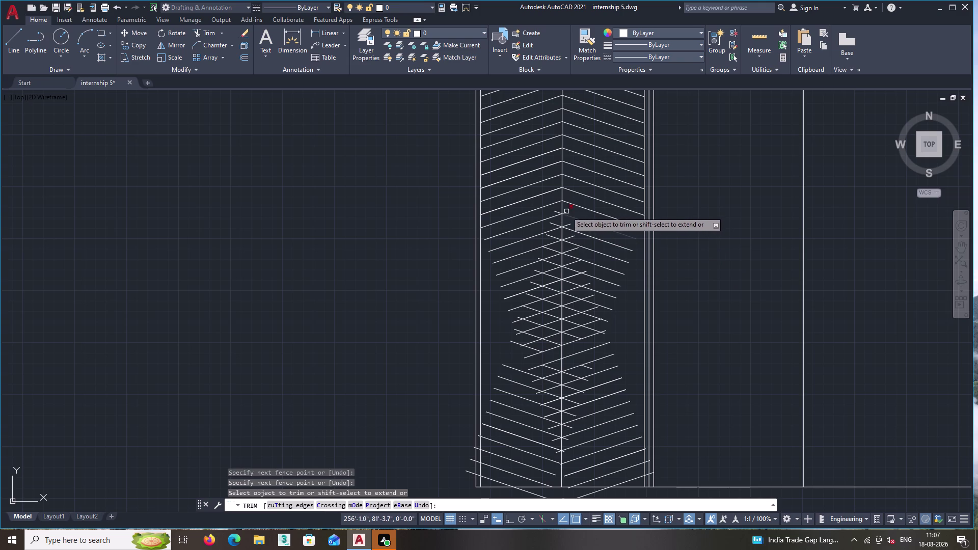
scroll(up, 3)
scroll(up, 3)
Fence-trim line pieces near the apexes, then undo the last trim.
click(543, 191)
click(525, 205)
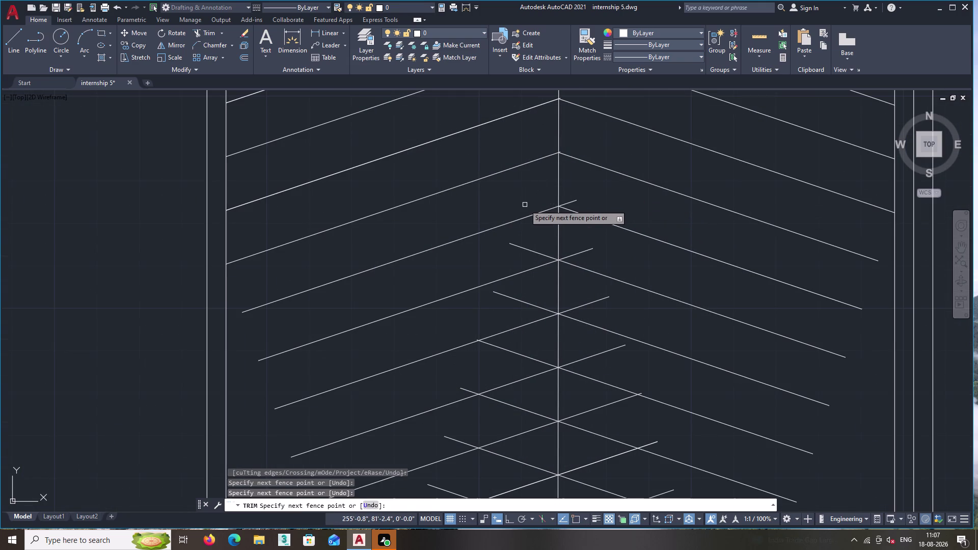
scroll(up, 3)
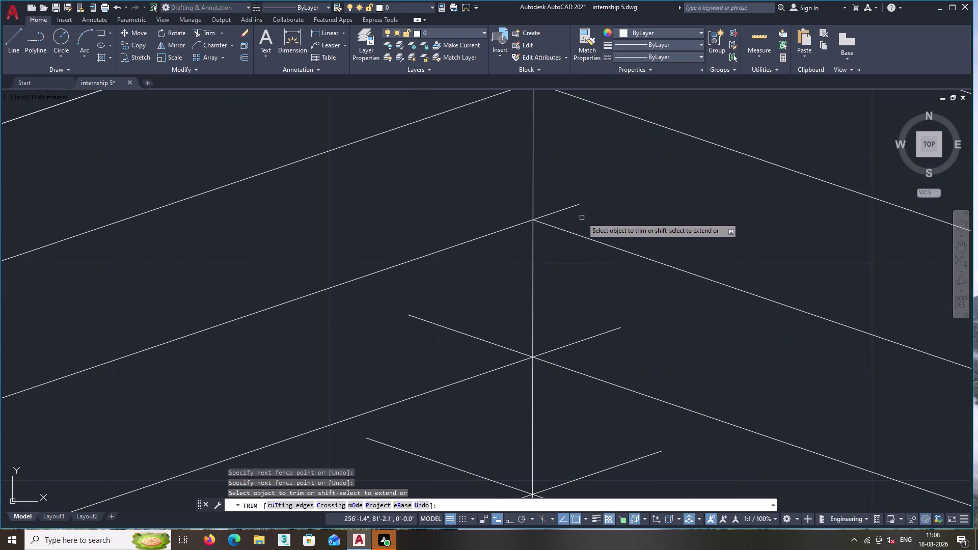
double_click(581, 217)
click(555, 192)
click(453, 348)
double_click(498, 301)
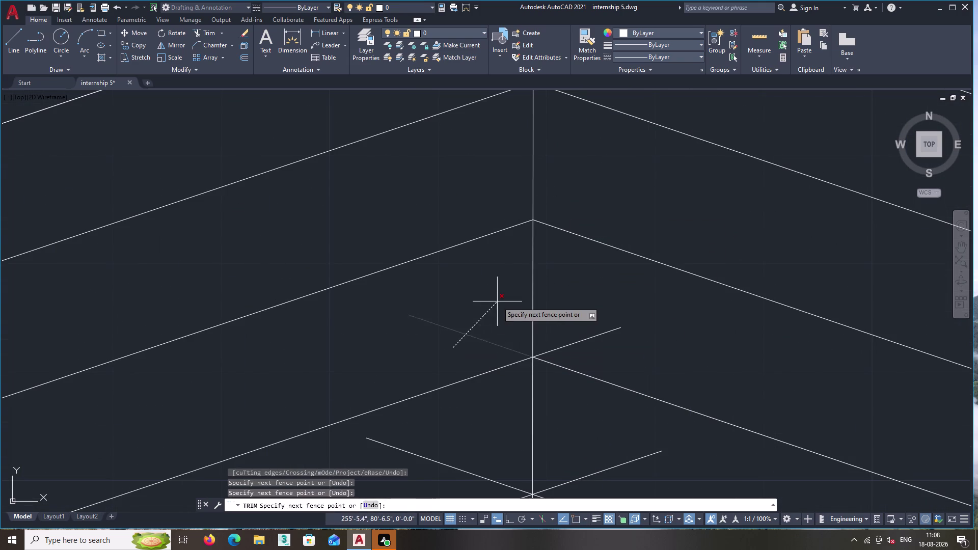
double_click(620, 352)
click(589, 311)
middle_drag(589, 311, 645, 235)
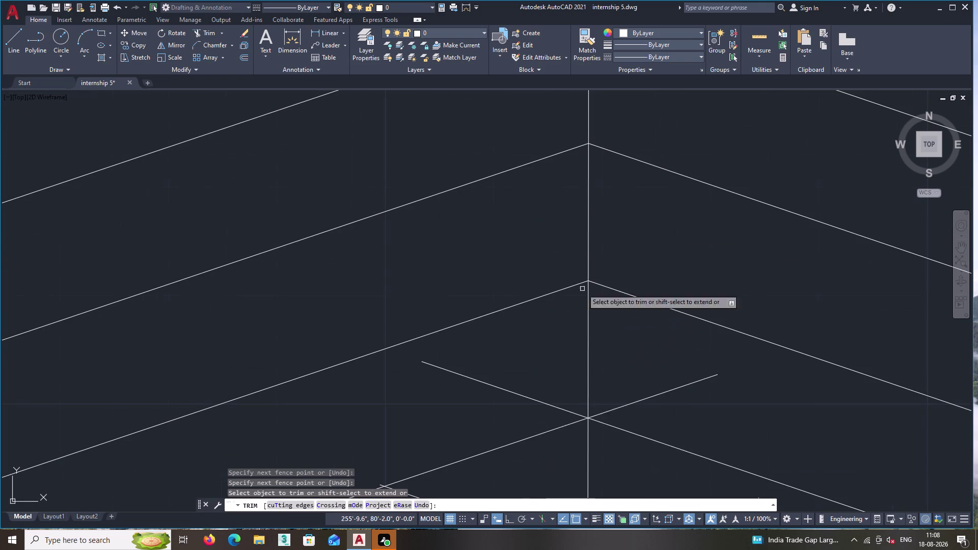
double_click(451, 417)
double_click(590, 338)
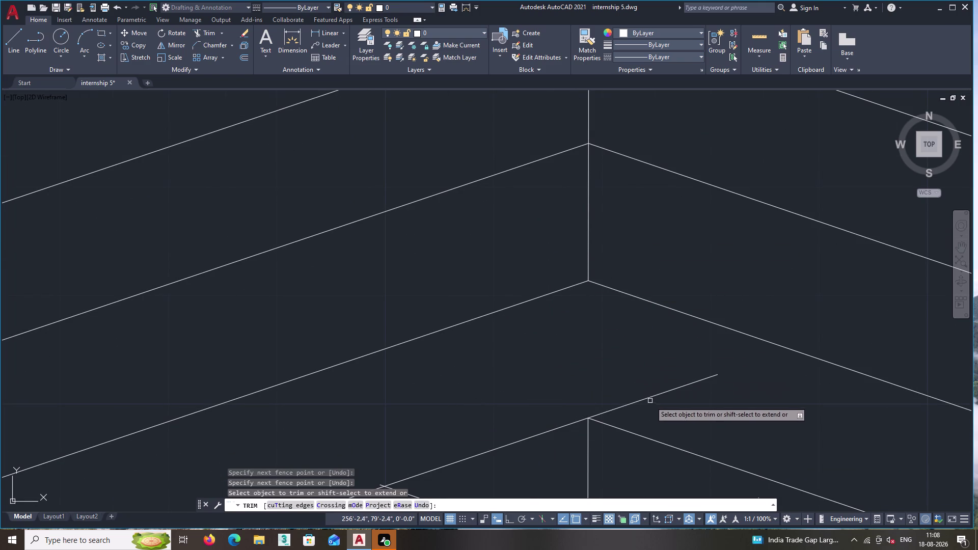
key(ctrl+z)
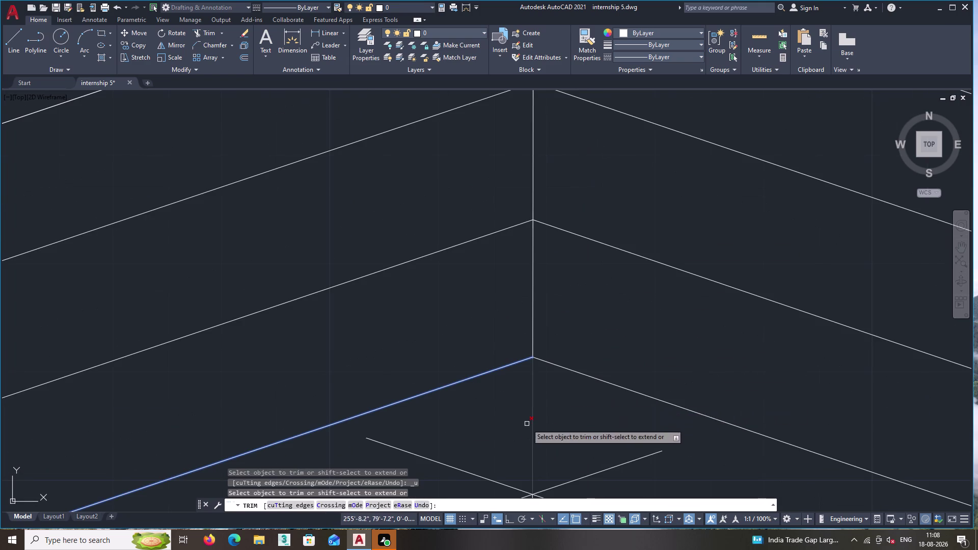
Trim the overlapping crossing line ends at the centre line below the apex.
scroll(down, 3)
double_click(497, 434)
double_click(526, 407)
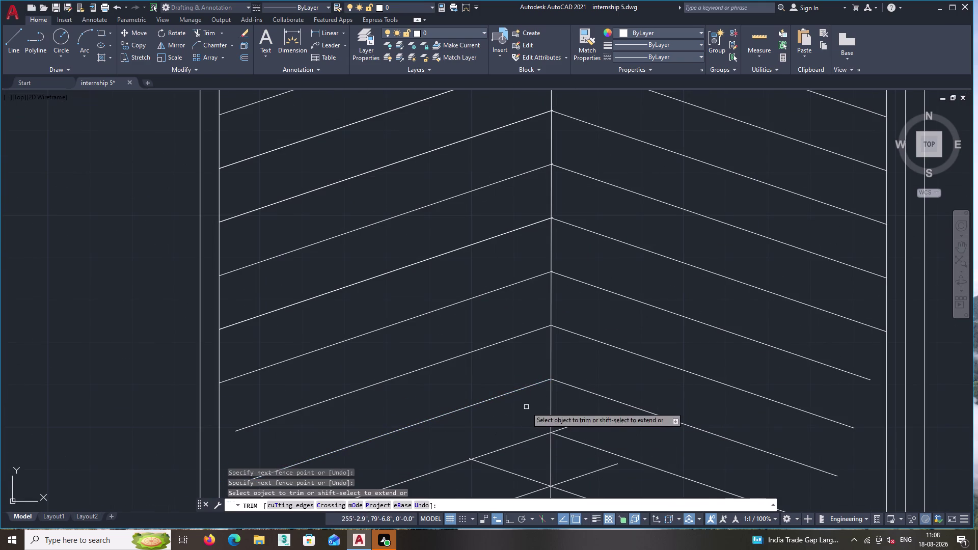
click(606, 430)
click(583, 409)
middle_drag(583, 409, 602, 317)
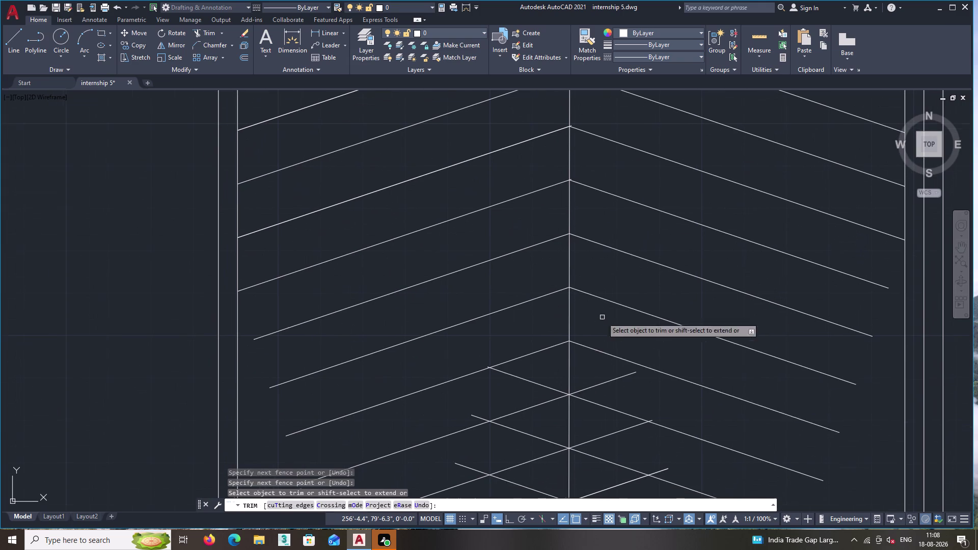
click(602, 376)
double_click(632, 401)
middle_drag(632, 402, 644, 273)
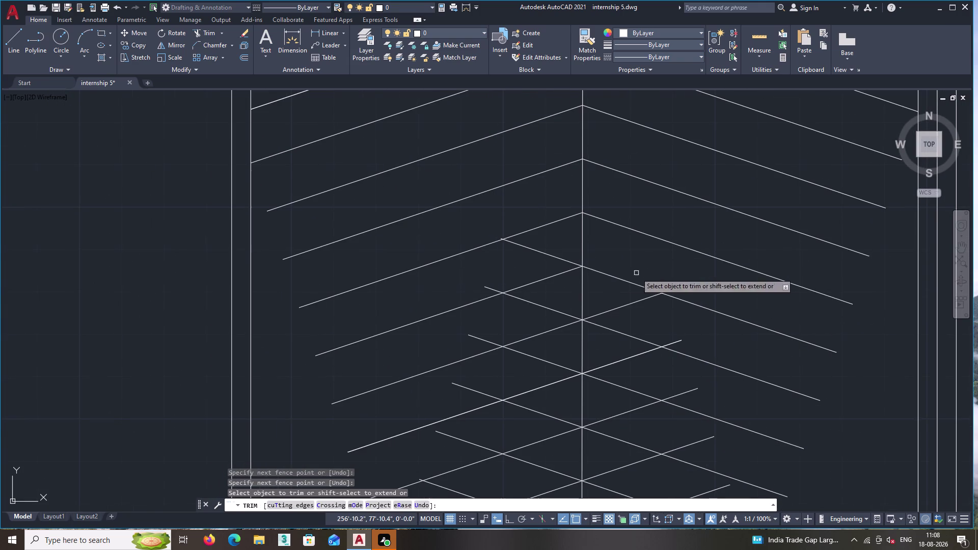
double_click(570, 249)
click(486, 294)
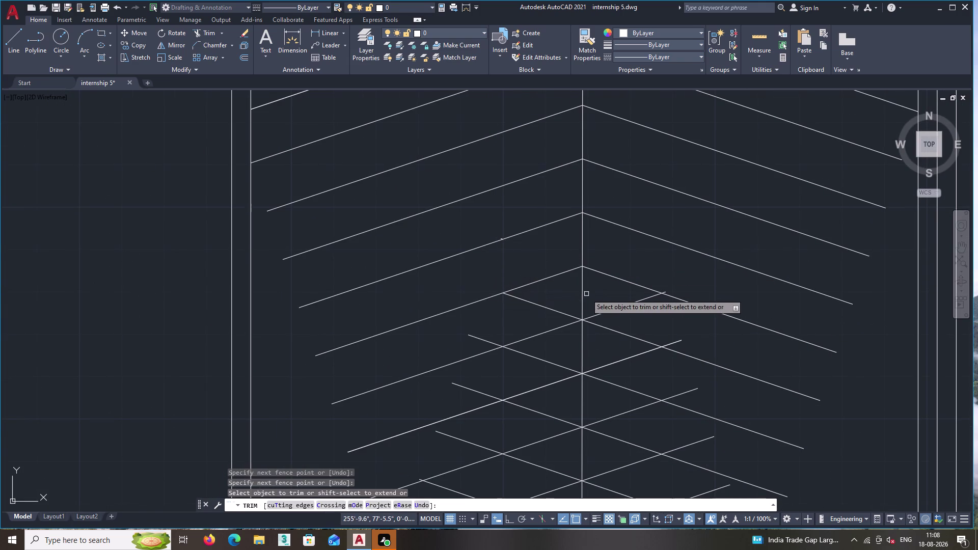
click(553, 299)
double_click(466, 345)
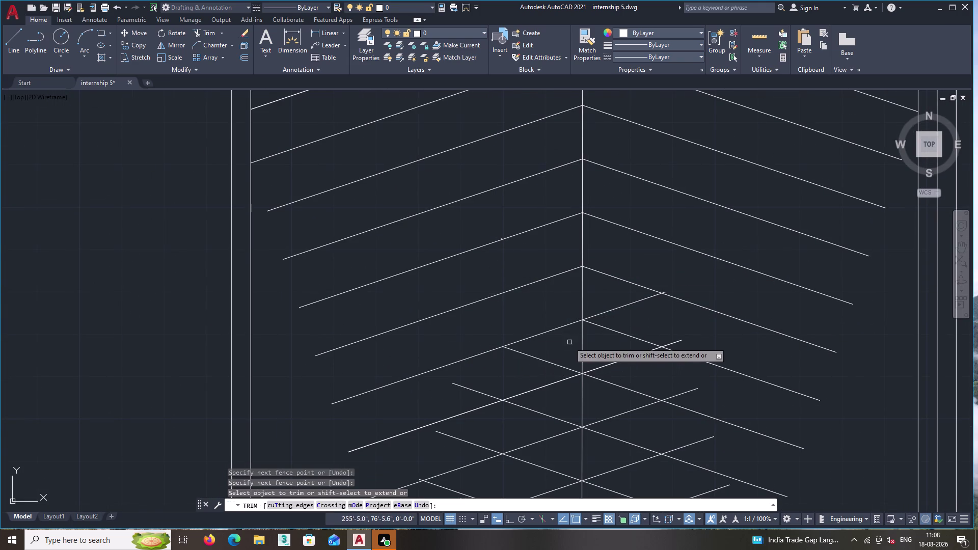
click(615, 342)
click(645, 319)
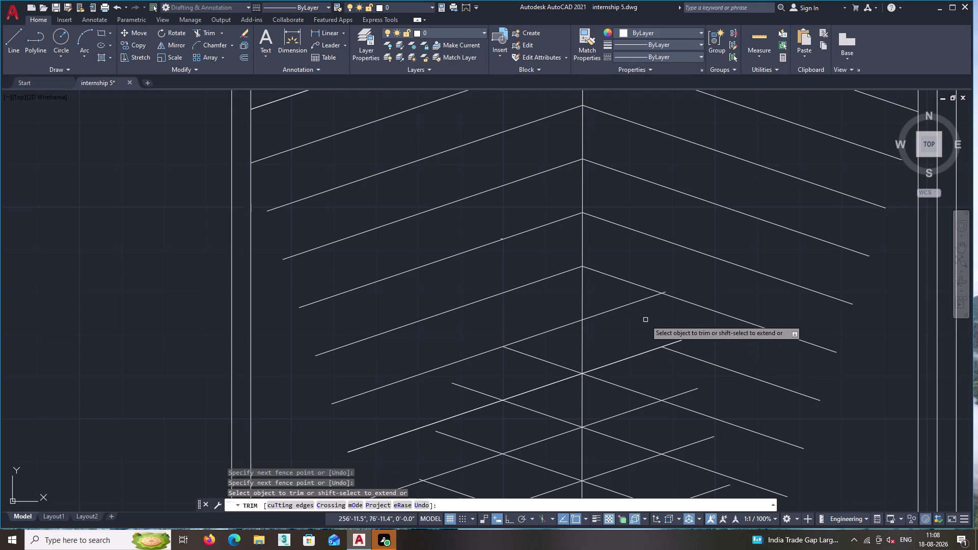
Cancel a fence trim, undo the previous trim, and restart TRIM.
click(603, 291)
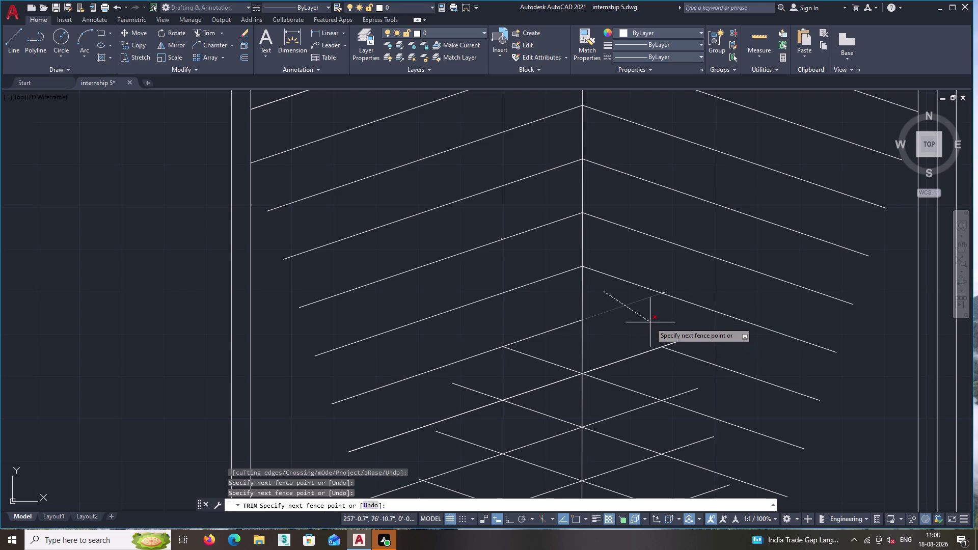
key(ctrl+z)
key(ctrl+z)
key(ctrl+z)
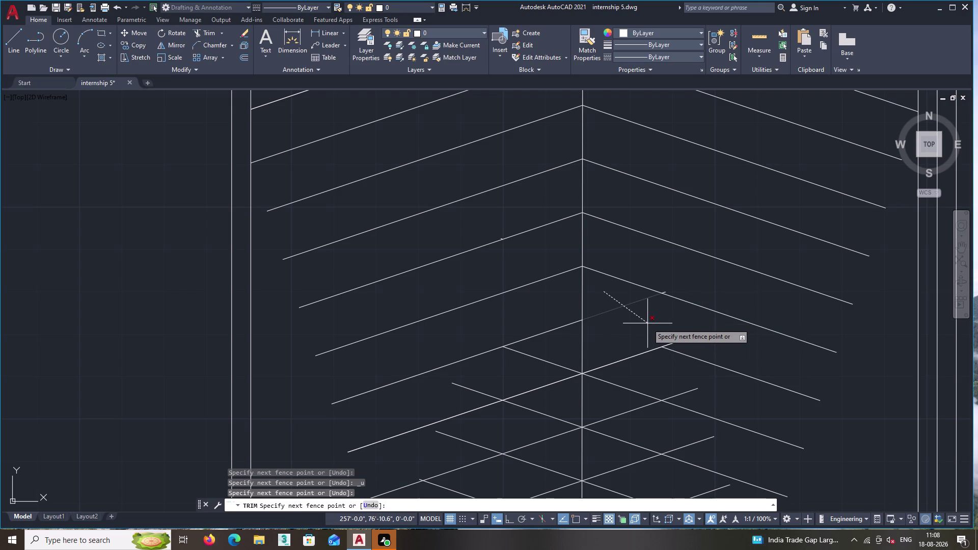
key(Escape)
key(ctrl+z)
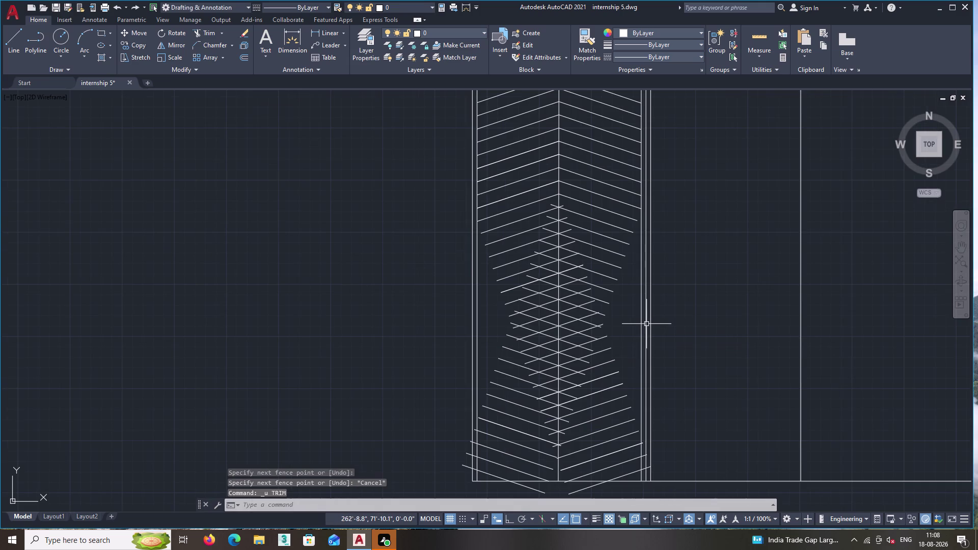
scroll(up, 3)
middle_drag(603, 254, 624, 359)
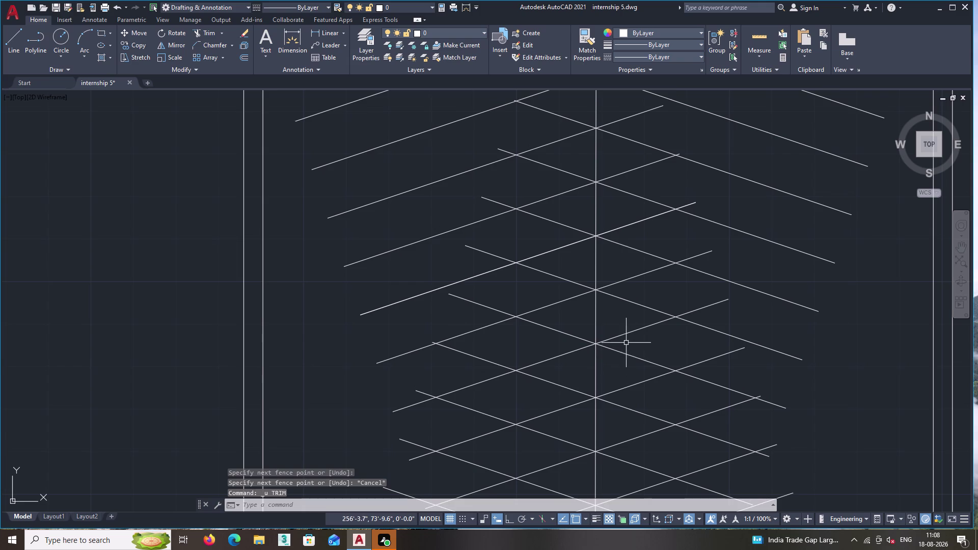
text(tr)
key(Return)
Trim the overlapping diagonal line ends along the lower part of the centre line.
middle_drag(601, 250, 593, 421)
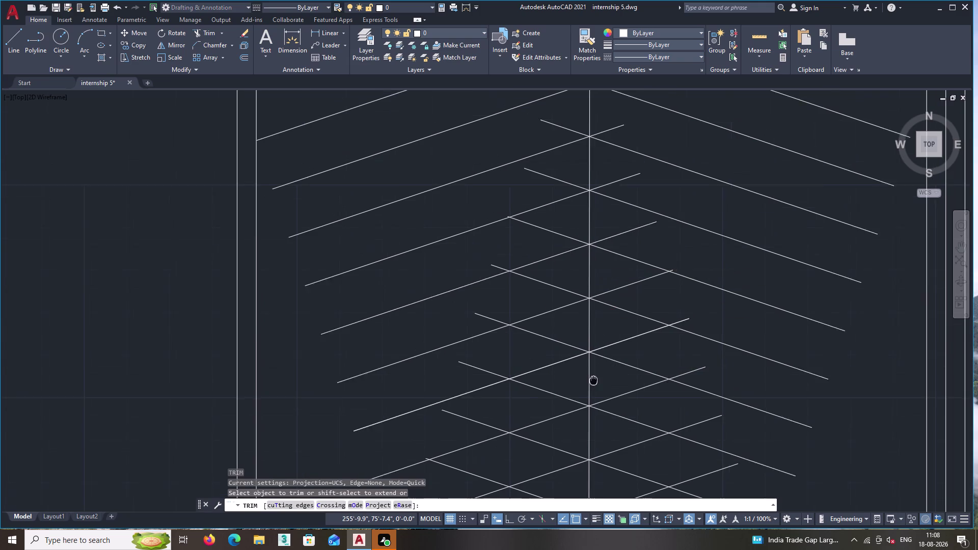
middle_drag(594, 421, 595, 462)
scroll(down, 3)
double_click(574, 375)
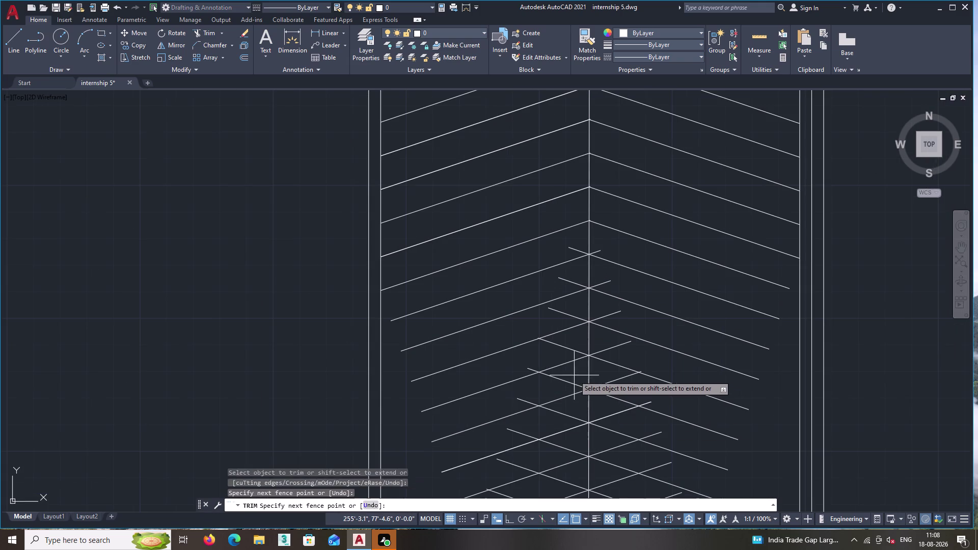
click(508, 410)
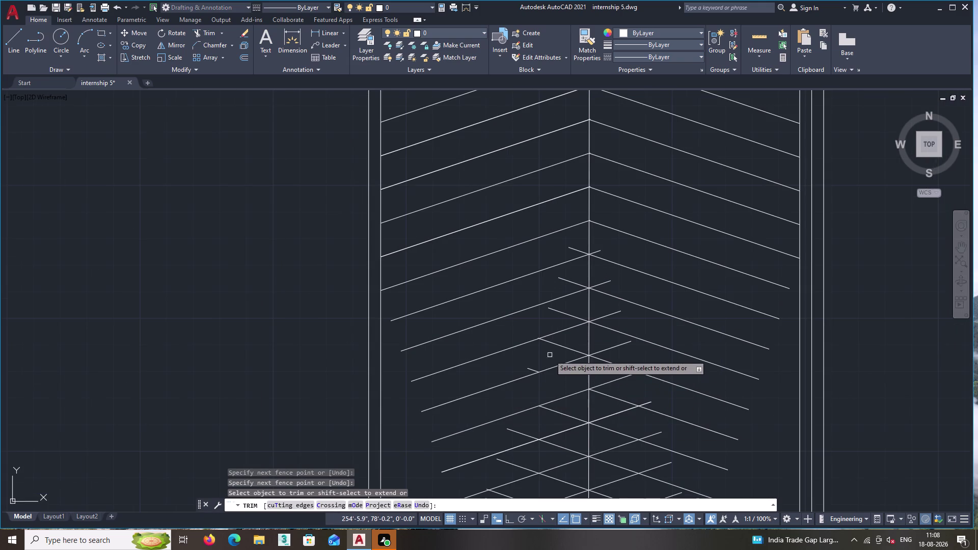
scroll(up, 3)
click(578, 335)
click(516, 384)
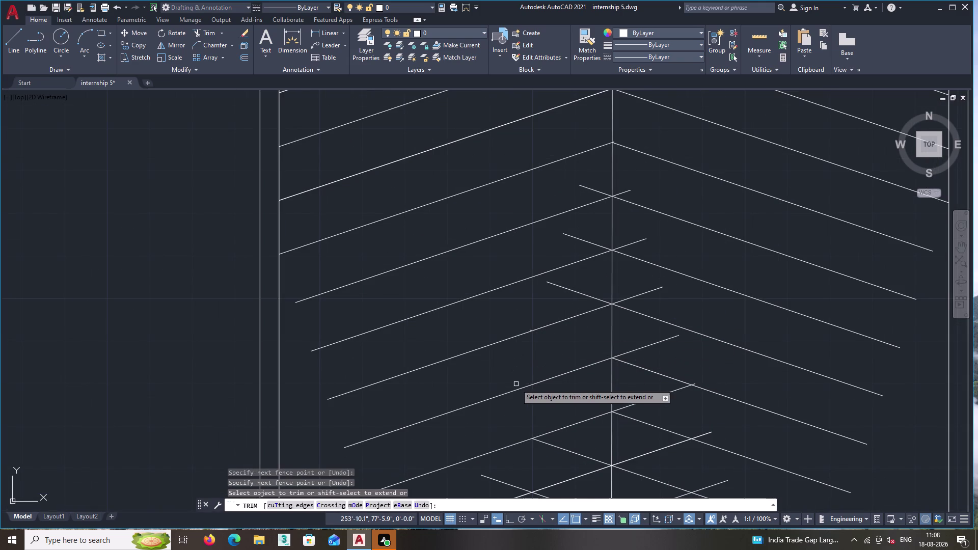
scroll(up, 3)
scroll(up, 3)
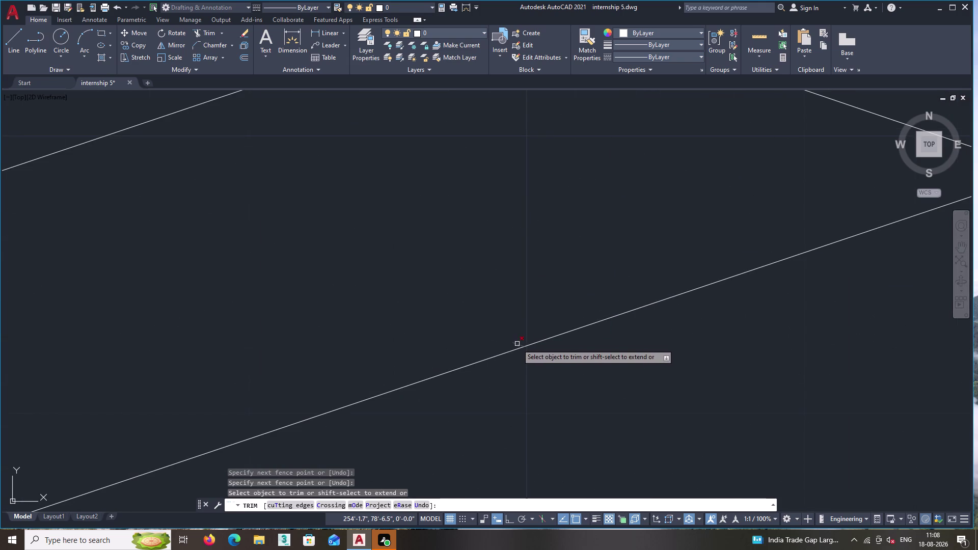
click(516, 344)
scroll(down, 3)
Trim the crossing line ends further up the centre line using fences and picks.
click(604, 278)
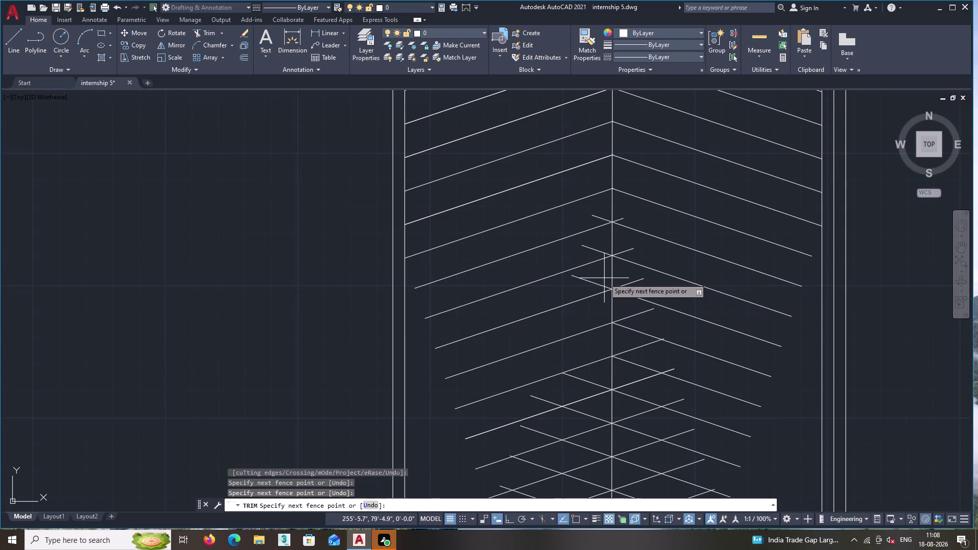
click(572, 293)
click(601, 243)
click(577, 259)
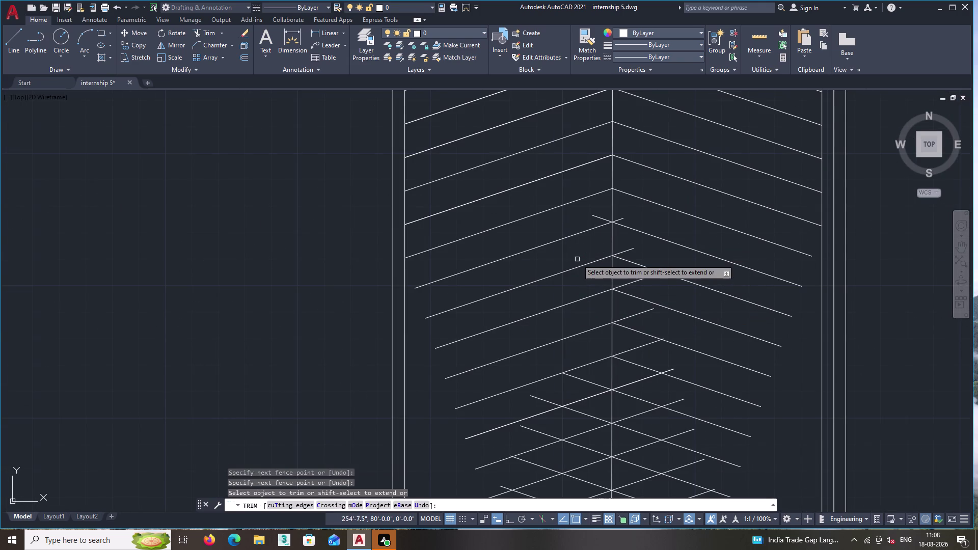
click(607, 212)
click(582, 226)
scroll(up, 3)
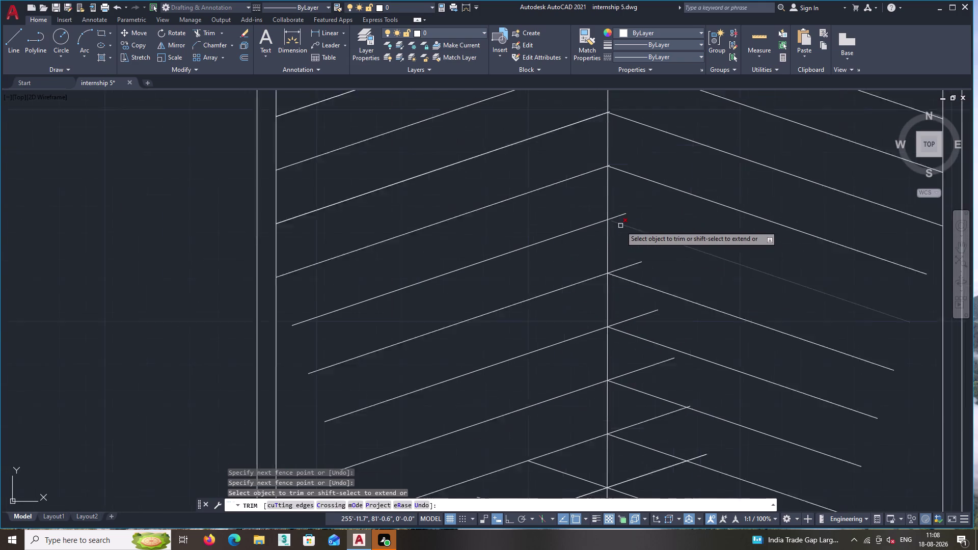
click(614, 204)
click(635, 227)
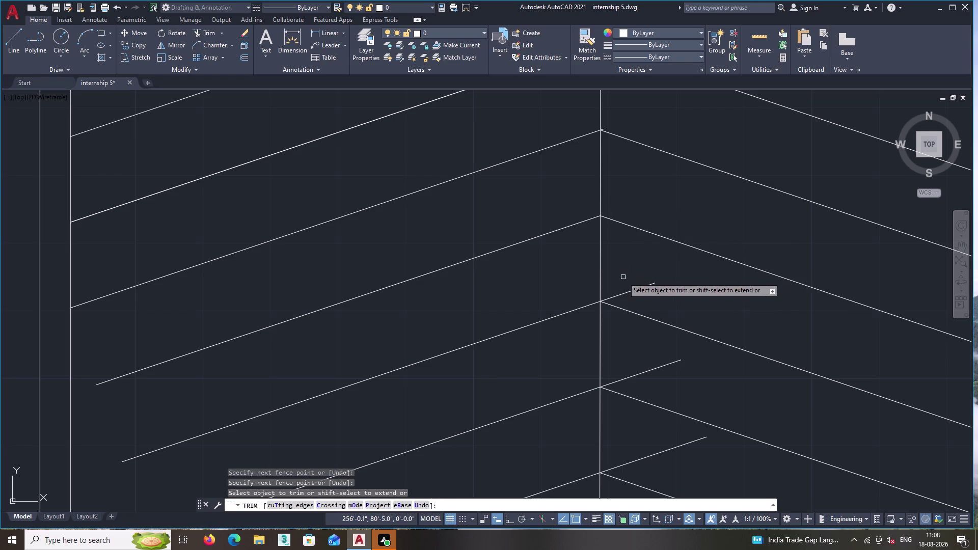
click(623, 278)
double_click(649, 310)
Trim the remaining crossing line ends to the right, then zoom to the whole plan.
middle_drag(675, 312, 676, 279)
click(632, 328)
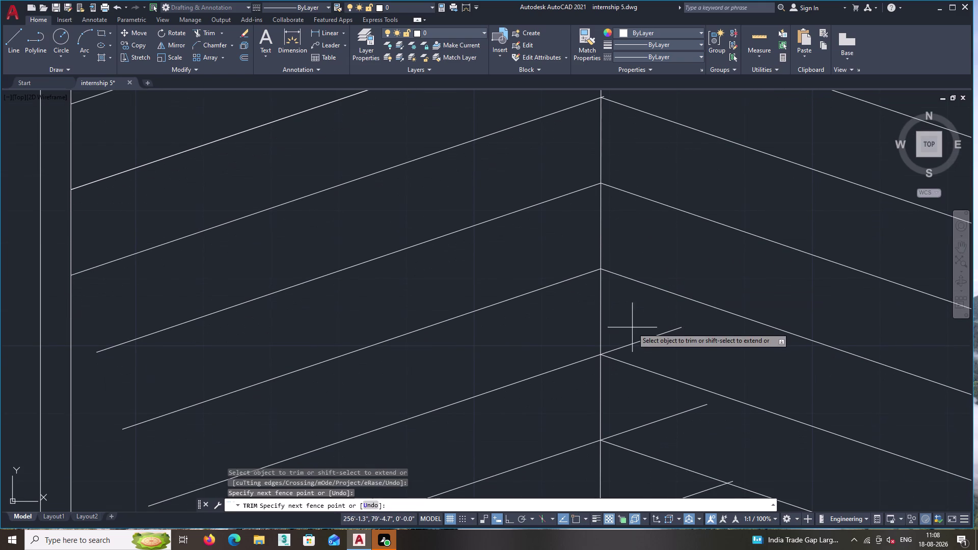
double_click(662, 360)
middle_drag(663, 360, 642, 311)
click(631, 358)
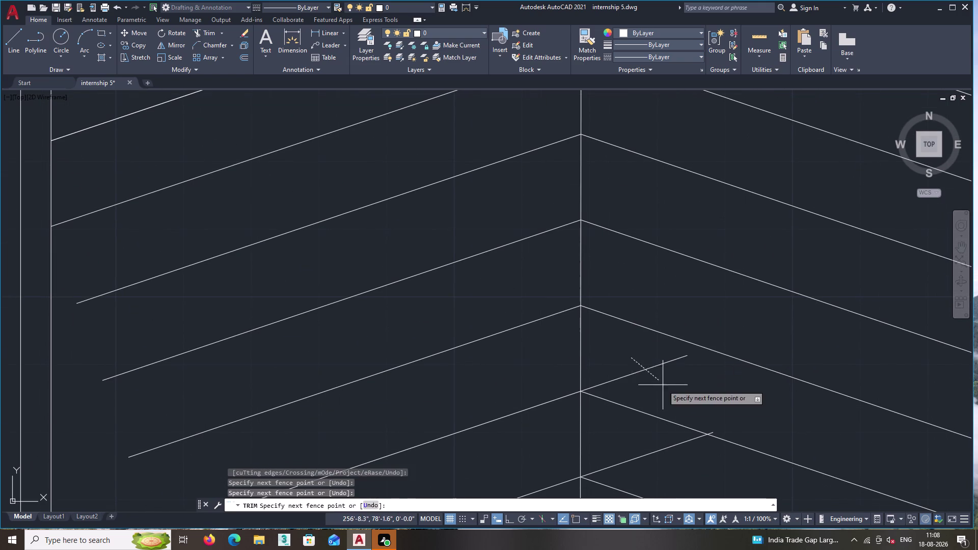
double_click(670, 394)
middle_drag(670, 394, 651, 333)
scroll(up, 3)
scroll(up, 3)
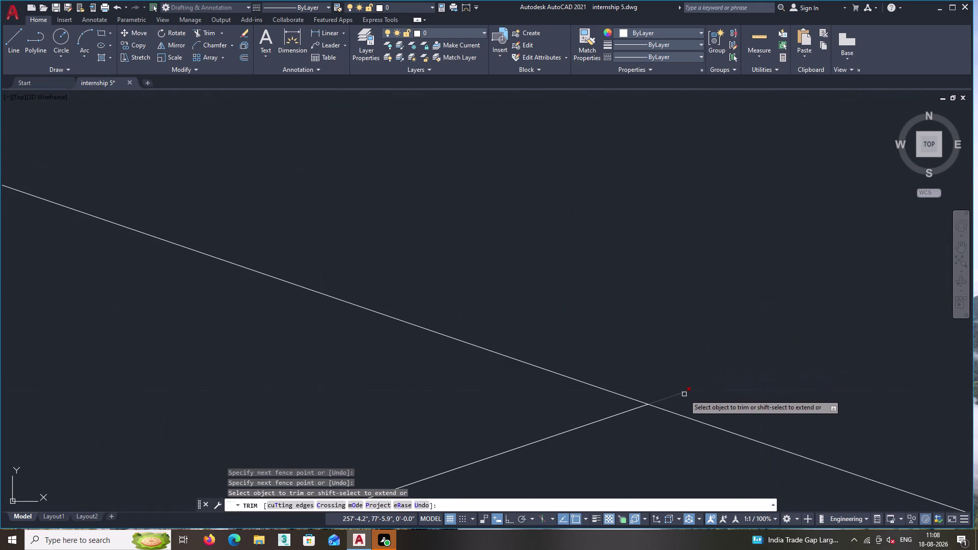
click(682, 395)
click(567, 408)
double_click(606, 449)
middle_click(606, 449)
scroll(down, 3)
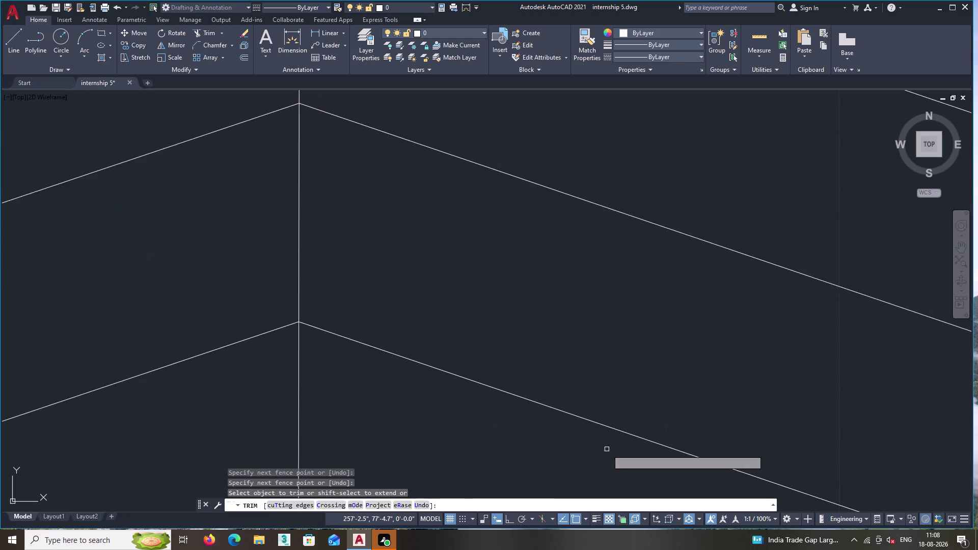
scroll(down, 3)
middle_click(607, 449)
middle_drag(662, 374, 734, 246)
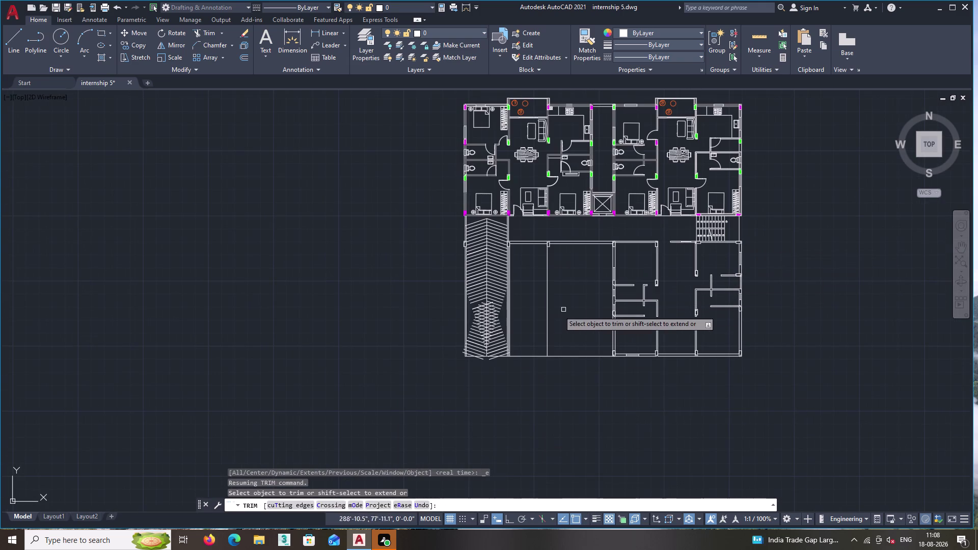
Trim the diagonal line ends around the chevron's apex with fences and single picks.
scroll(up, 3)
scroll(up, 3)
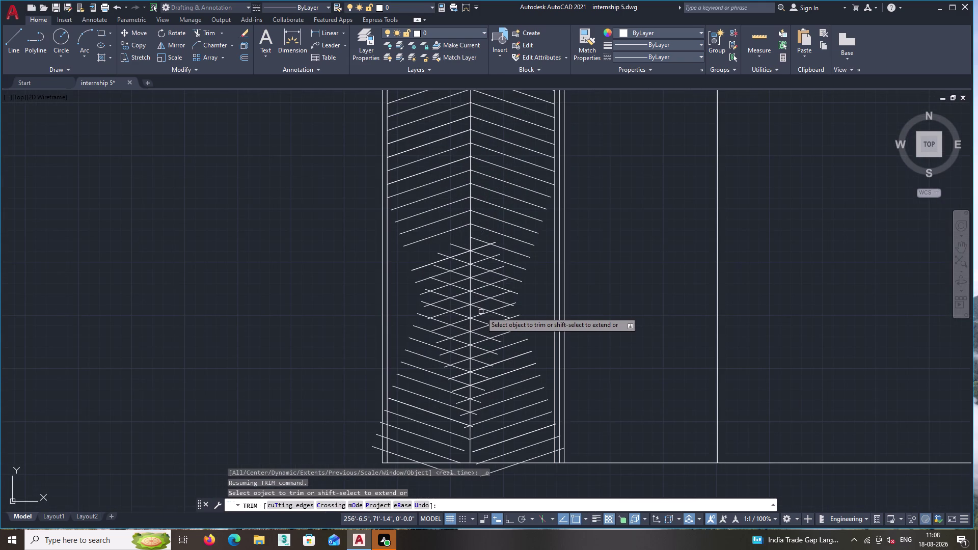
scroll(up, 3)
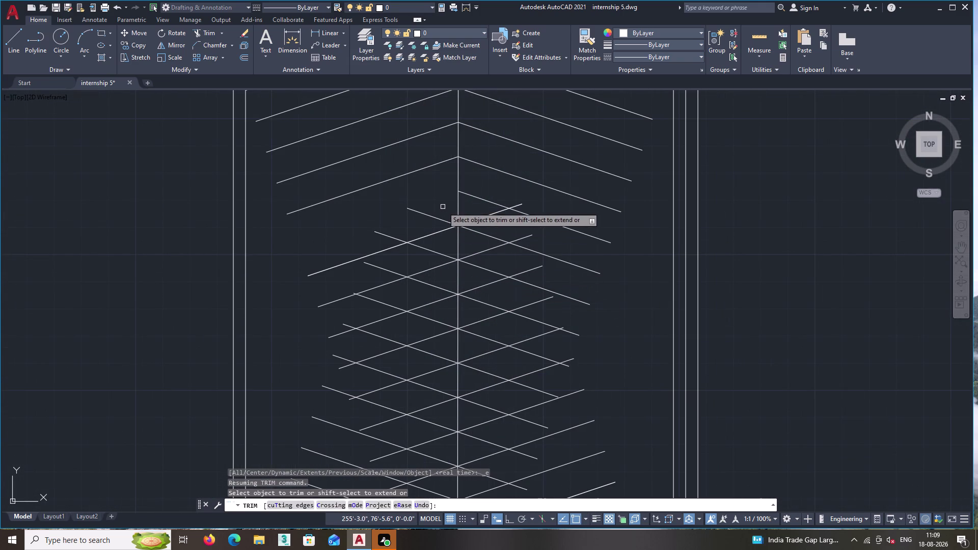
double_click(451, 248)
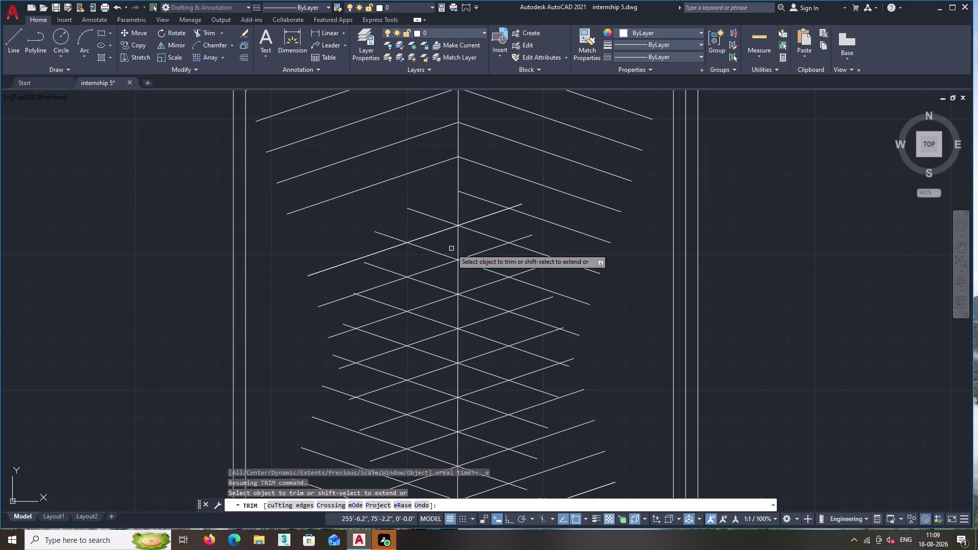
double_click(396, 275)
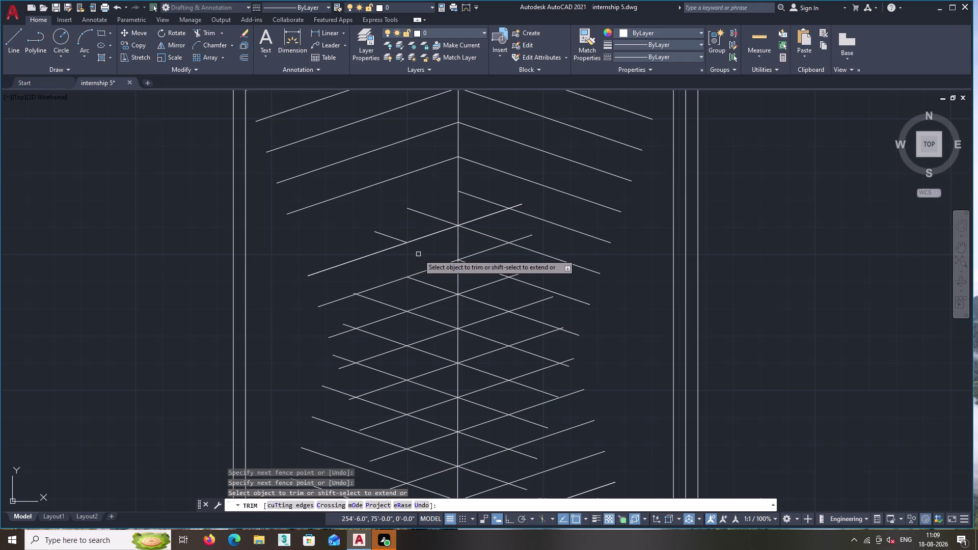
middle_drag(418, 252, 484, 253)
double_click(503, 212)
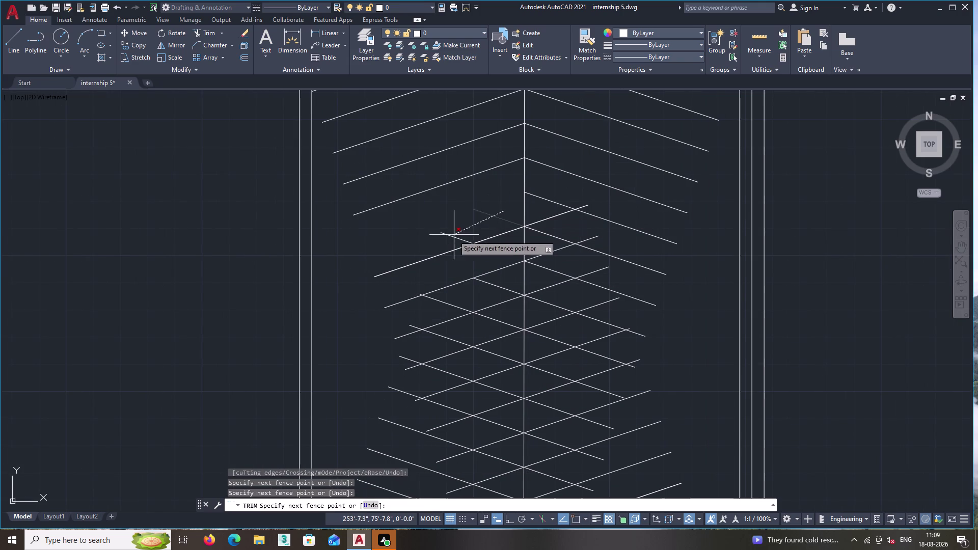
click(445, 239)
scroll(up, 3)
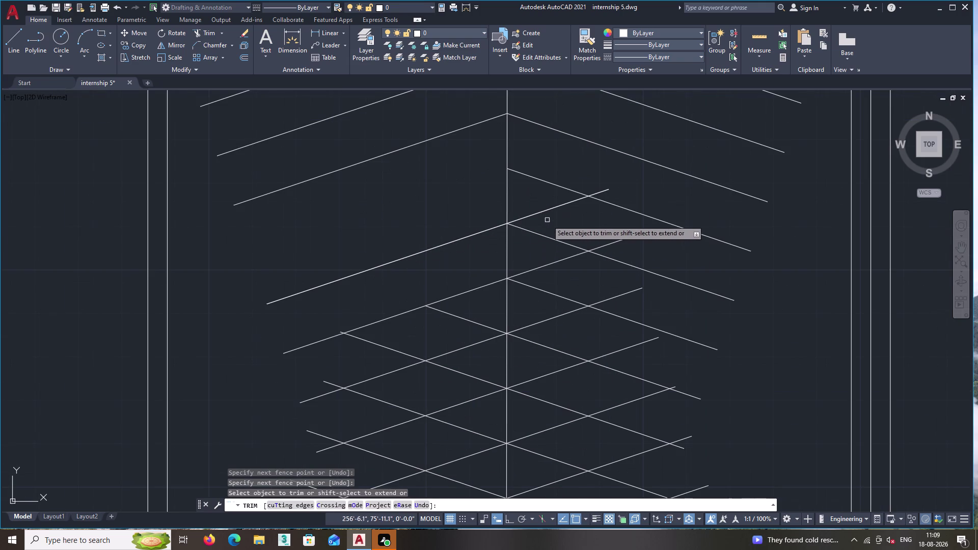
double_click(535, 204)
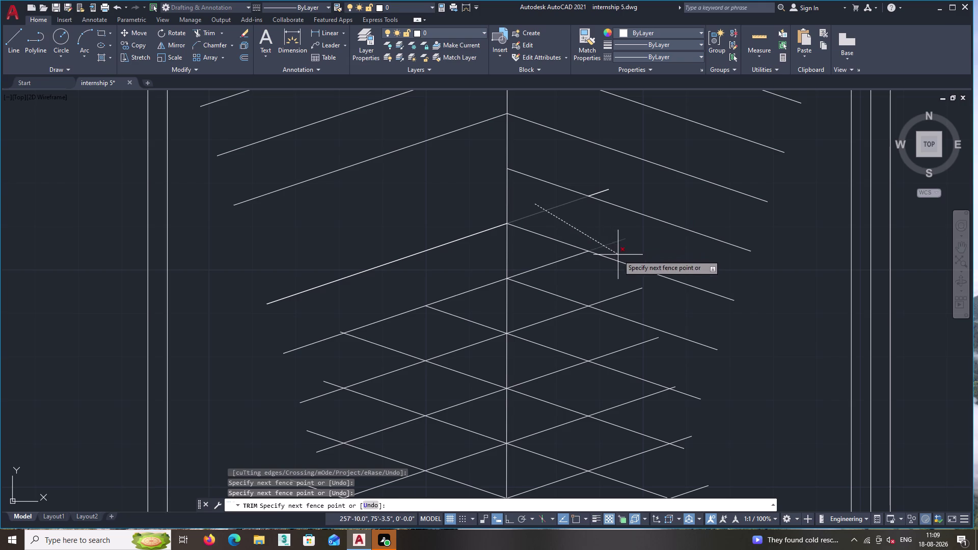
click(618, 255)
click(606, 188)
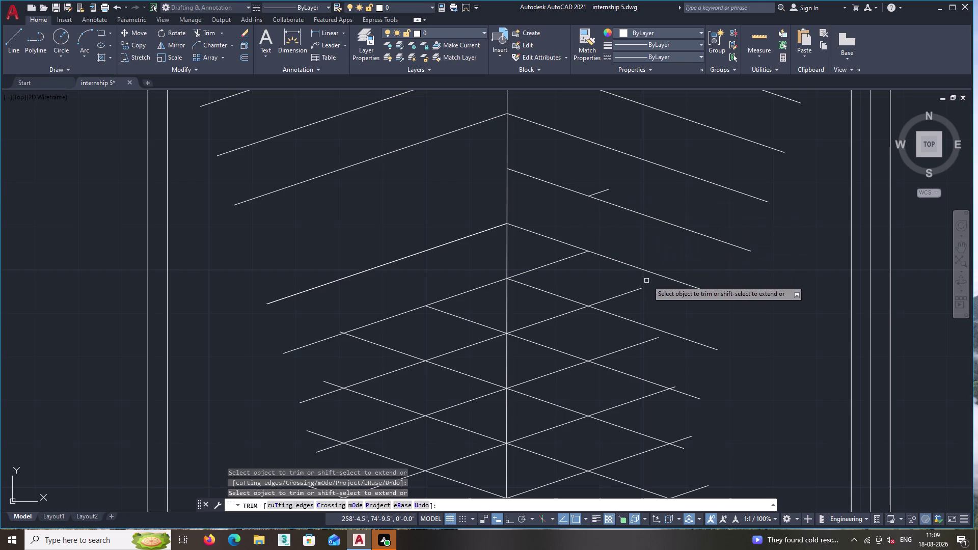
click(612, 197)
click(603, 187)
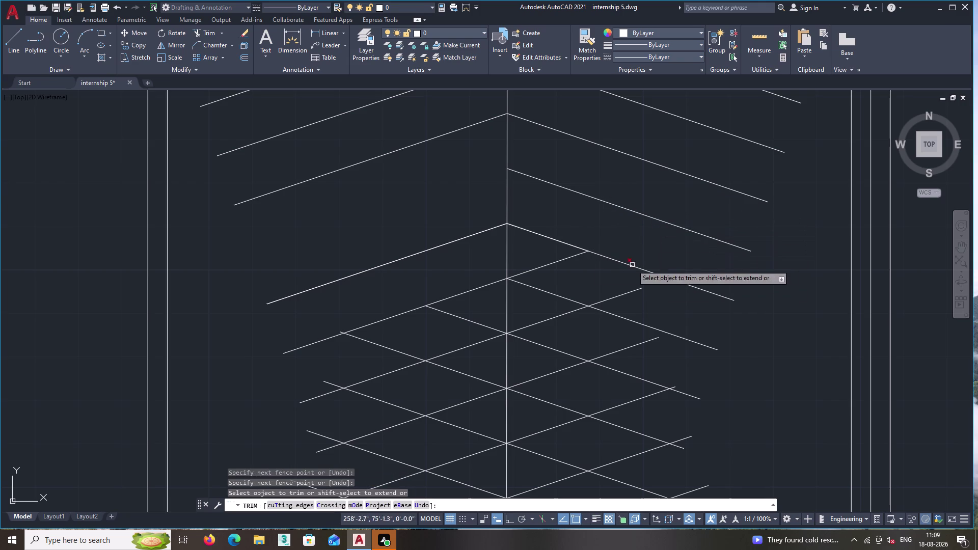
double_click(539, 250)
Fence-trim the diagonal segments crossing past the centre line on the lower-left side.
click(643, 315)
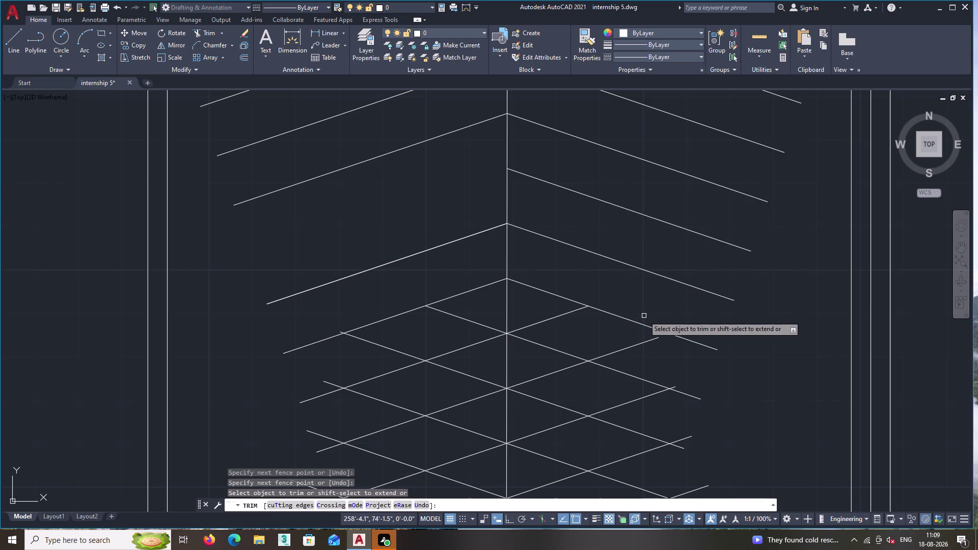
click(518, 301)
click(672, 374)
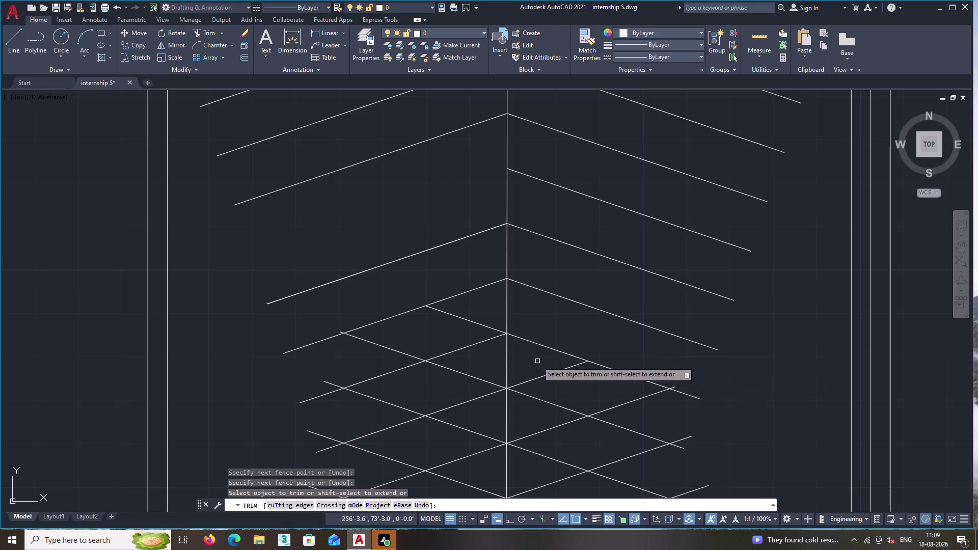
click(532, 360)
click(695, 446)
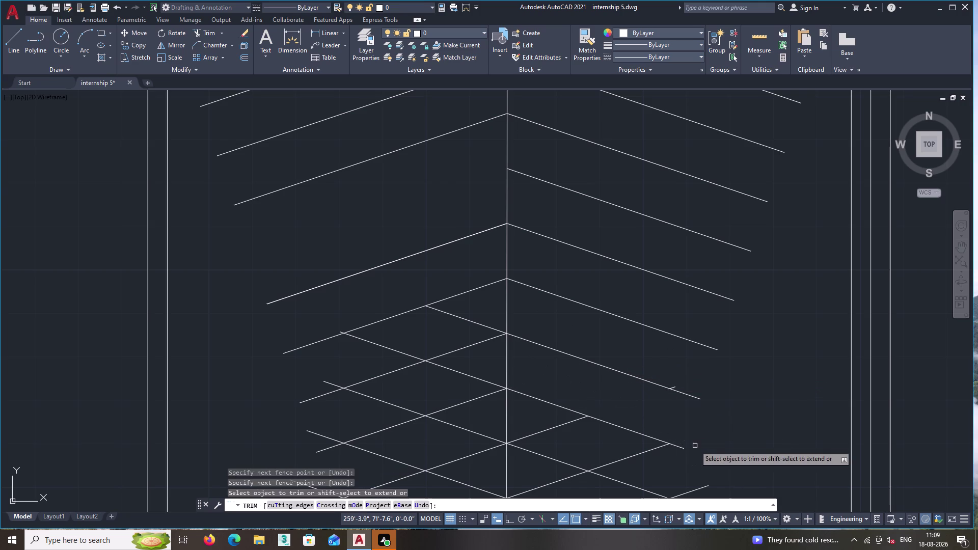
click(677, 387)
scroll(down, 3)
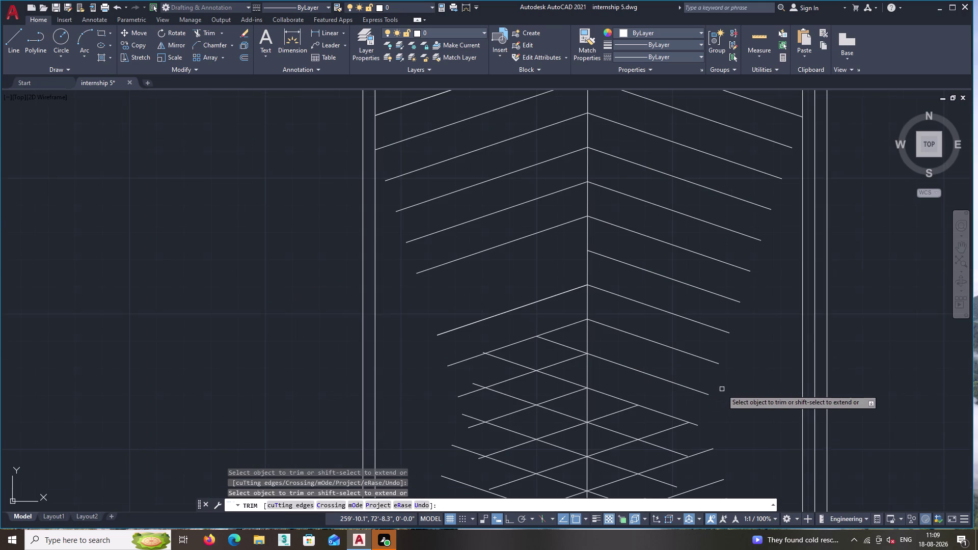
middle_drag(721, 389, 756, 354)
click(609, 304)
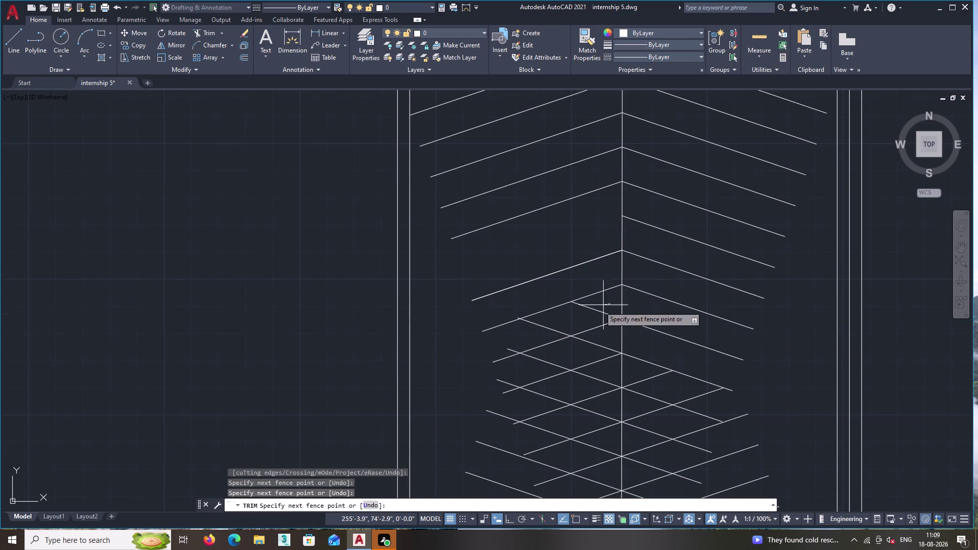
double_click(506, 353)
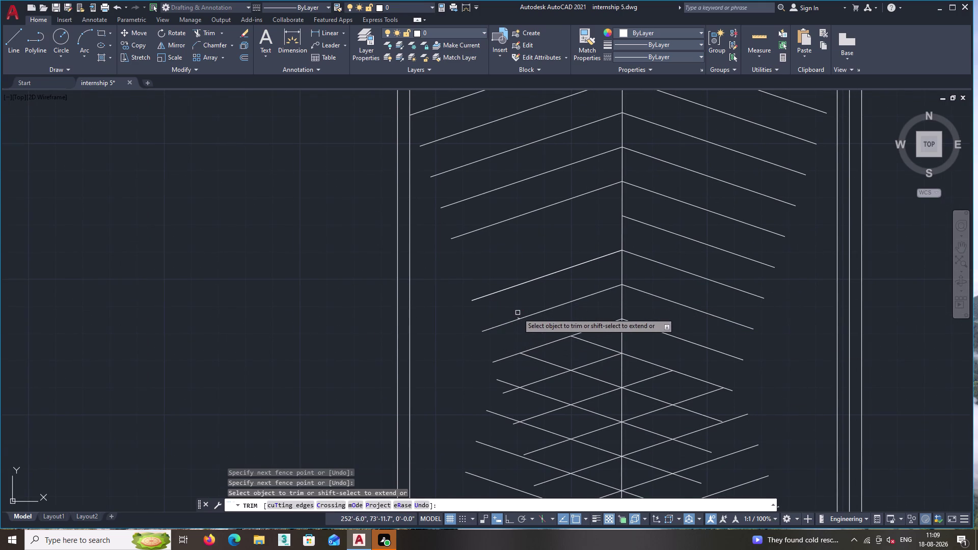
scroll(up, 3)
double_click(519, 321)
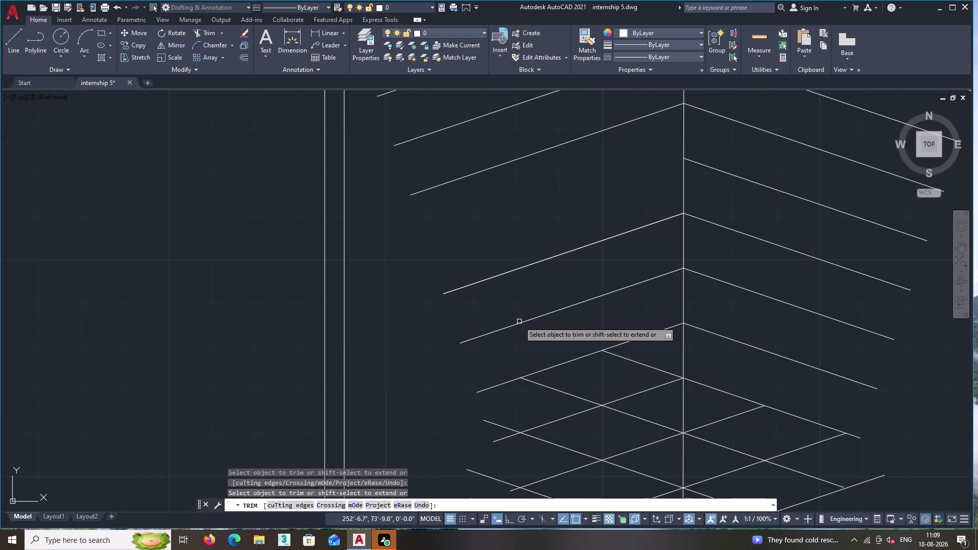
scroll(down, 3)
middle_drag(552, 344, 535, 265)
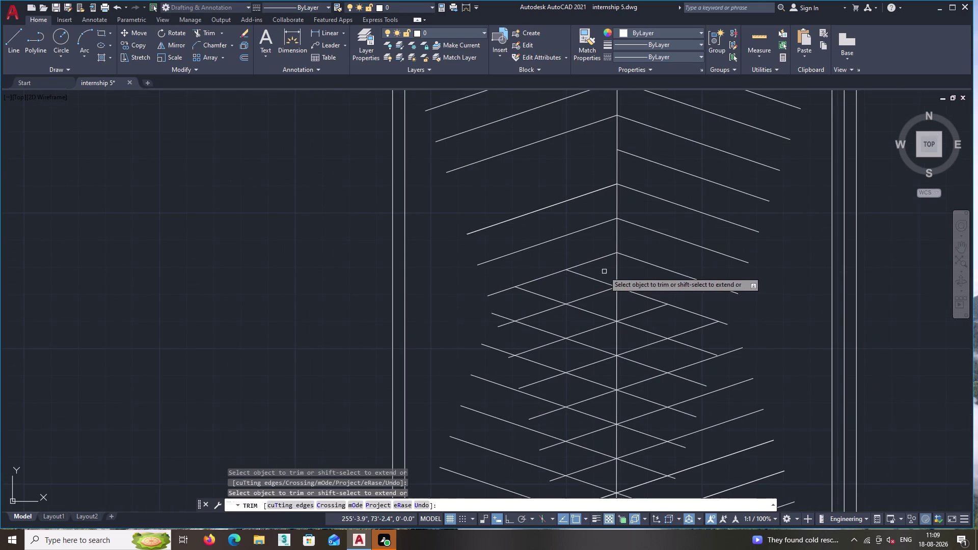
double_click(604, 271)
double_click(492, 327)
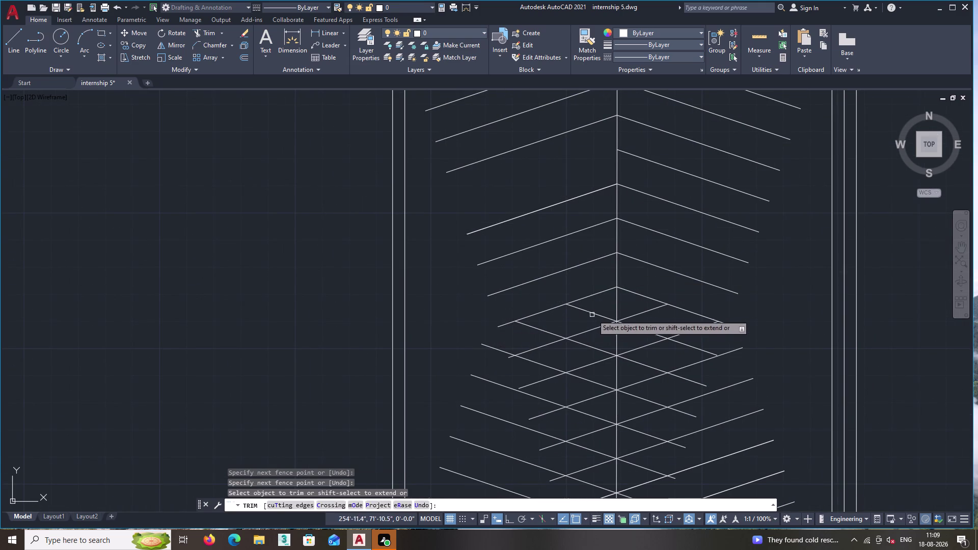
click(601, 310)
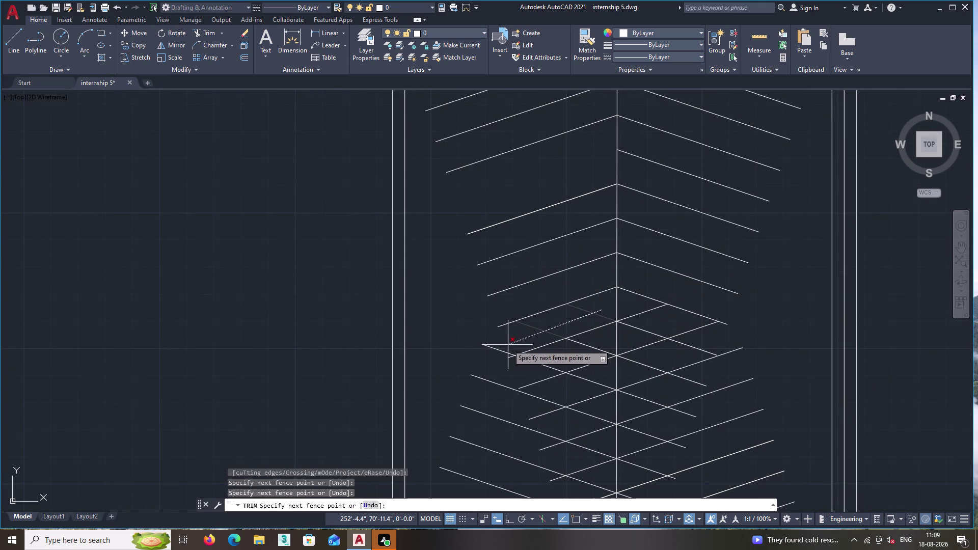
click(475, 370)
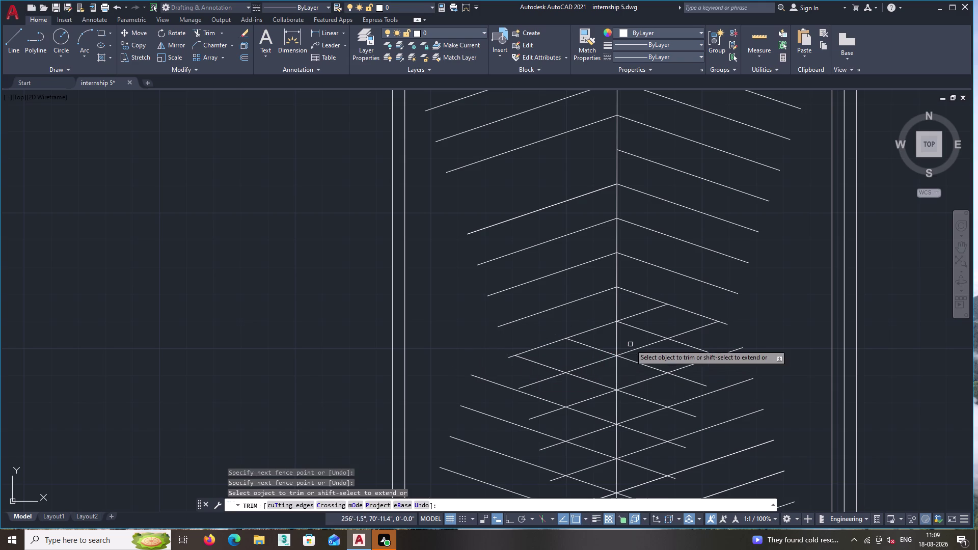
click(608, 342)
click(474, 396)
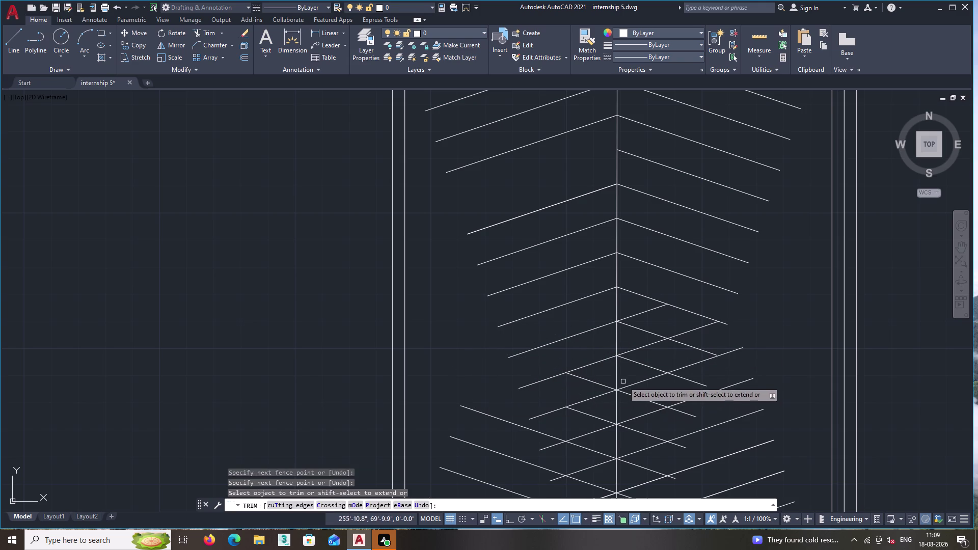
click(605, 380)
click(459, 425)
Trim the crossings in the middle and lower-right of the pattern.
middle_drag(498, 410, 513, 386)
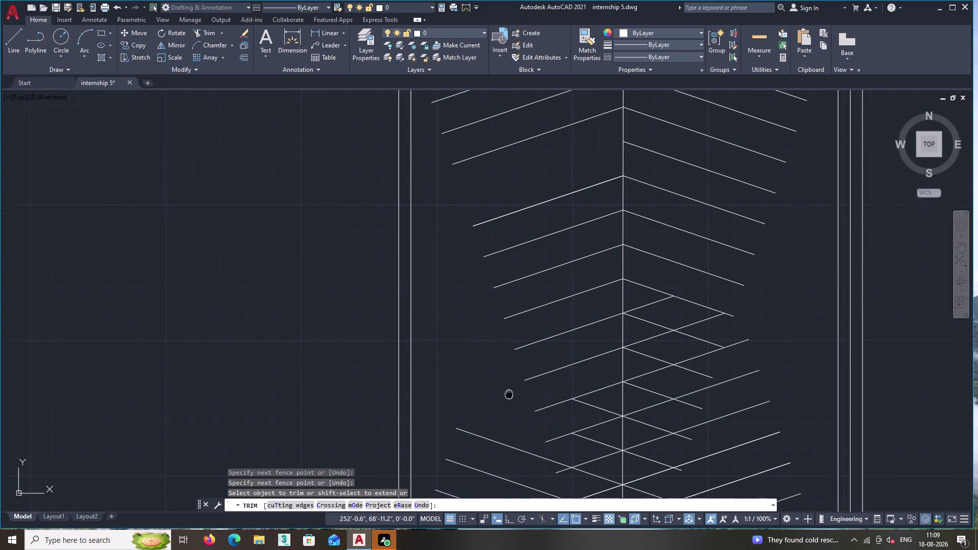
middle_drag(513, 387, 543, 322)
double_click(643, 324)
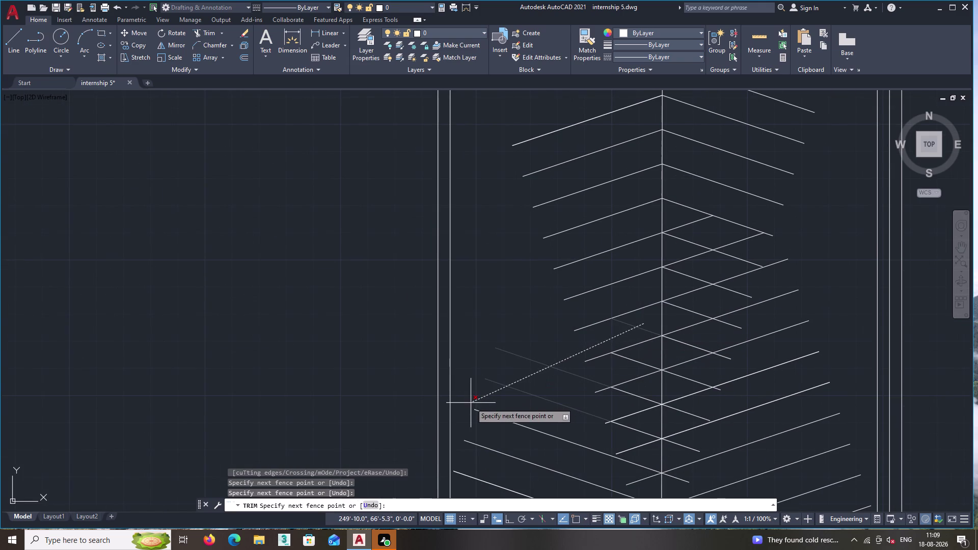
click(469, 445)
middle_drag(501, 423, 501, 292)
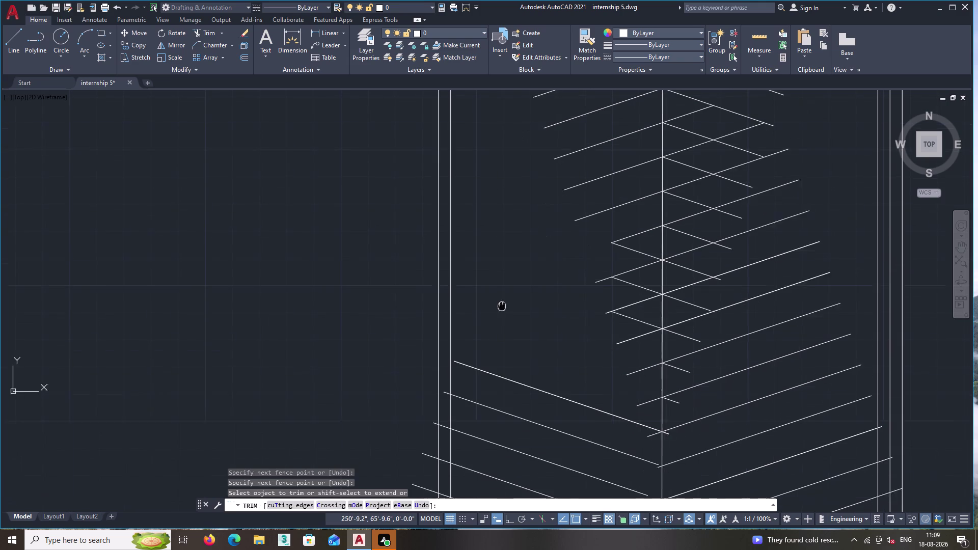
middle_drag(502, 292, 501, 287)
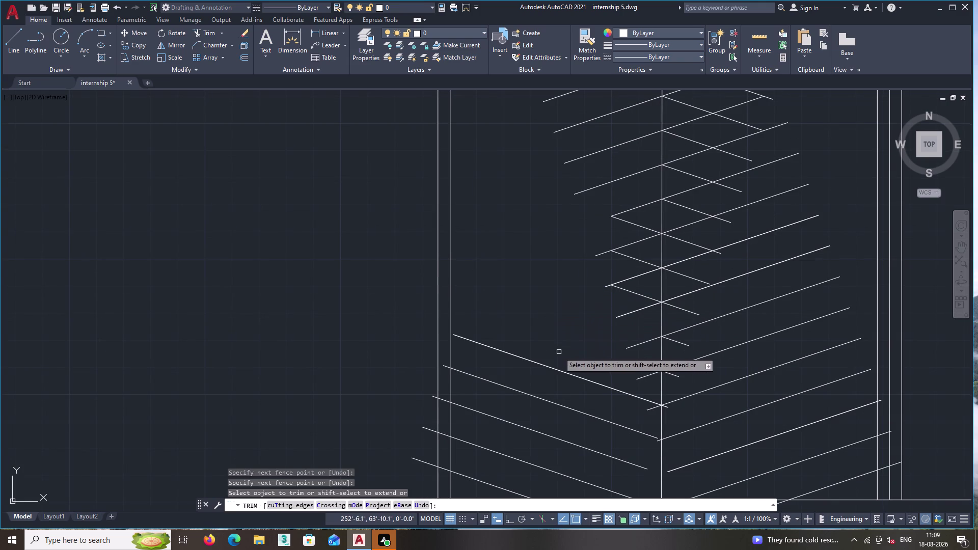
middle_drag(623, 362, 523, 442)
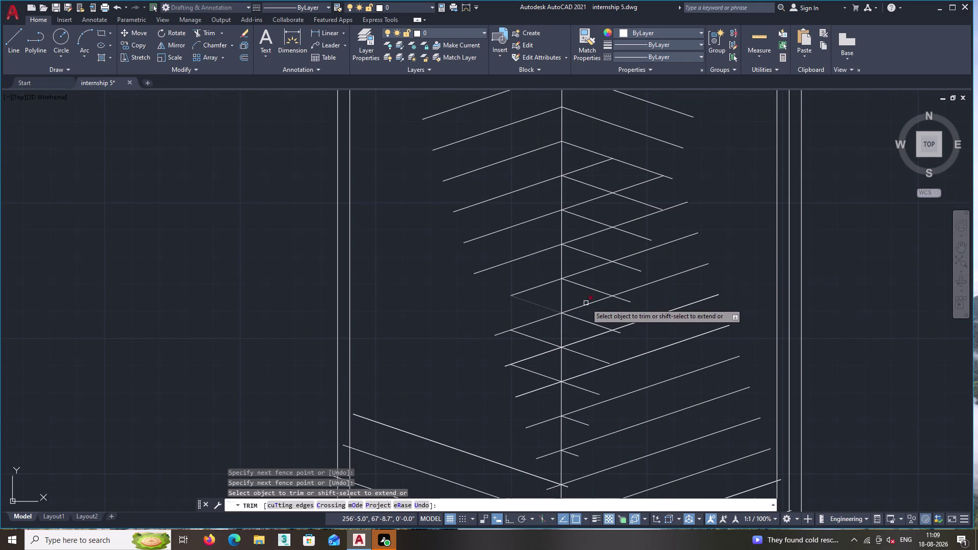
click(584, 296)
double_click(652, 259)
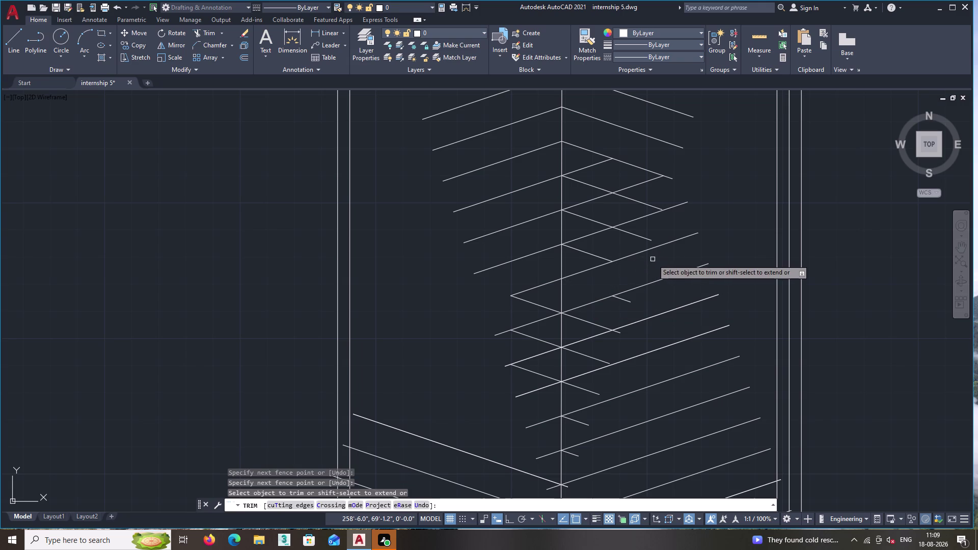
click(587, 329)
click(633, 295)
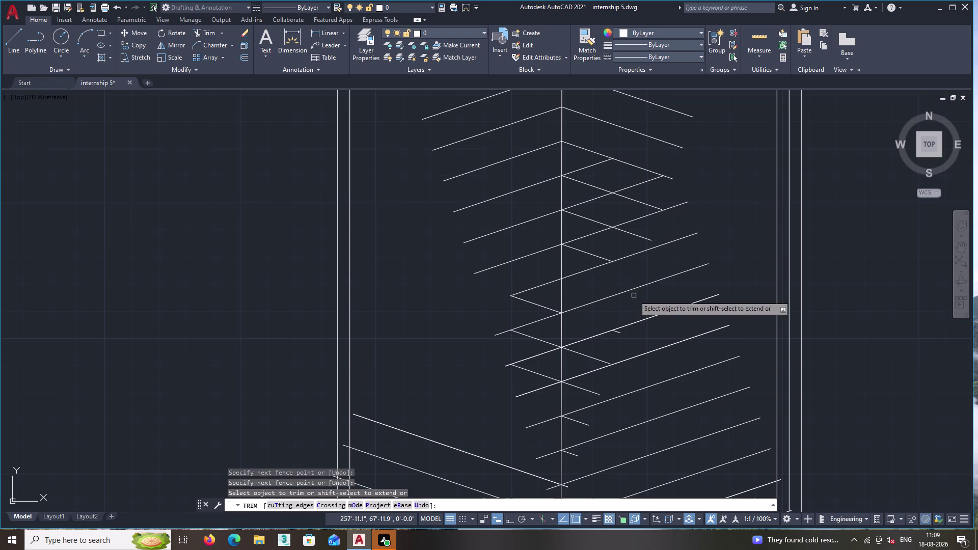
click(581, 362)
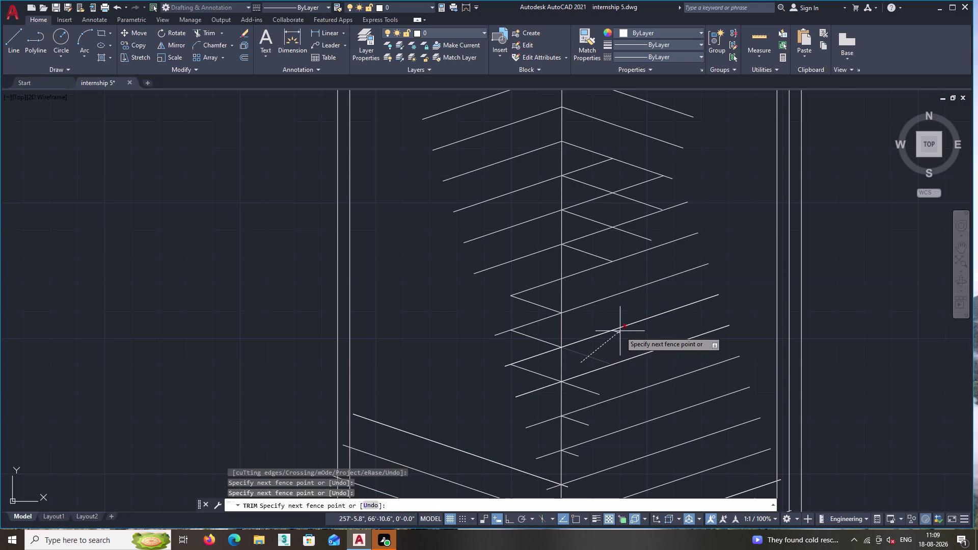
double_click(621, 331)
Trim the leftover crossing segments in the upper and right parts of the strip.
middle_drag(587, 262, 563, 286)
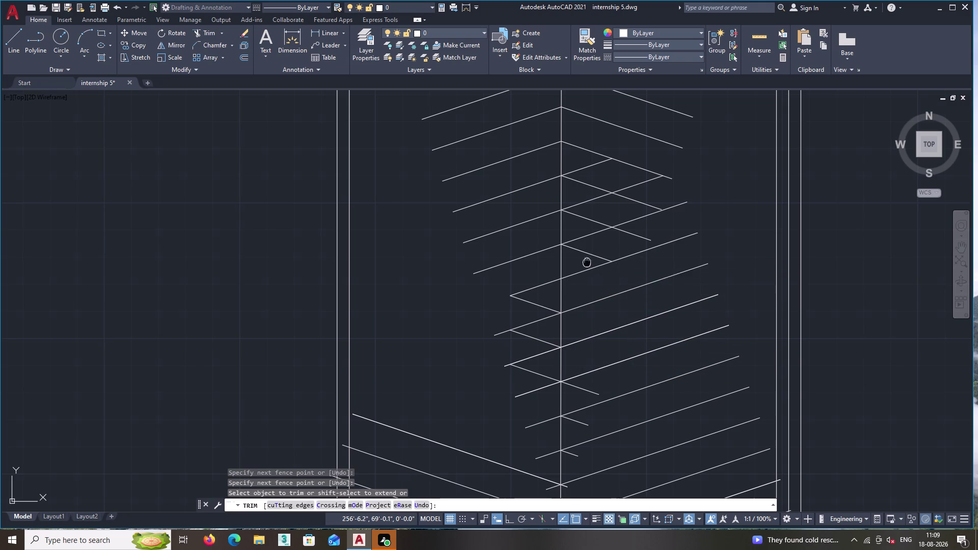
middle_drag(562, 286, 531, 325)
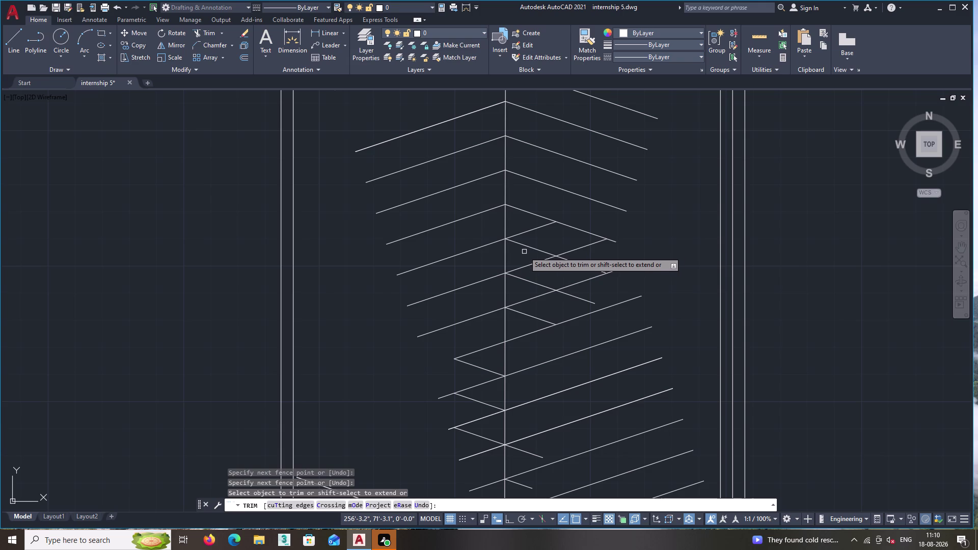
click(523, 221)
click(557, 253)
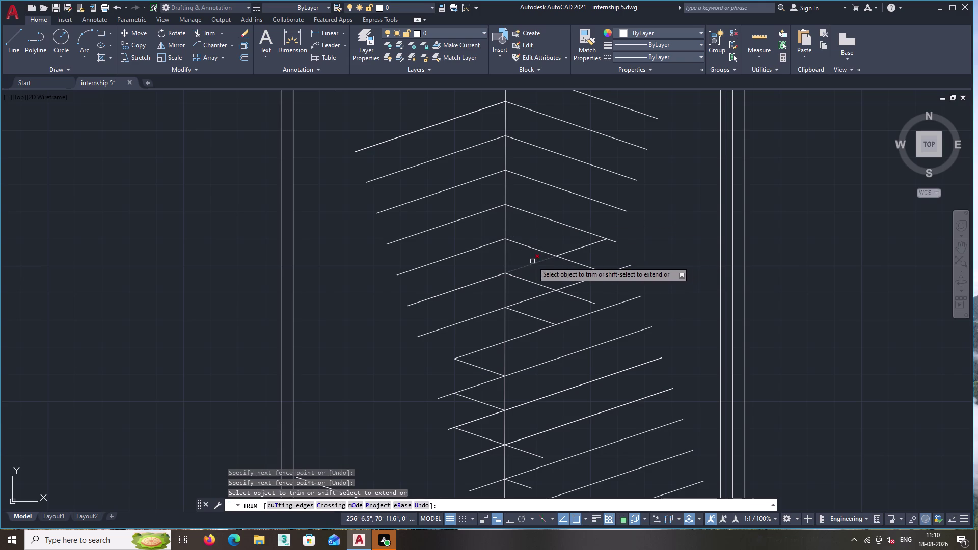
click(532, 260)
double_click(549, 278)
click(569, 241)
double_click(596, 266)
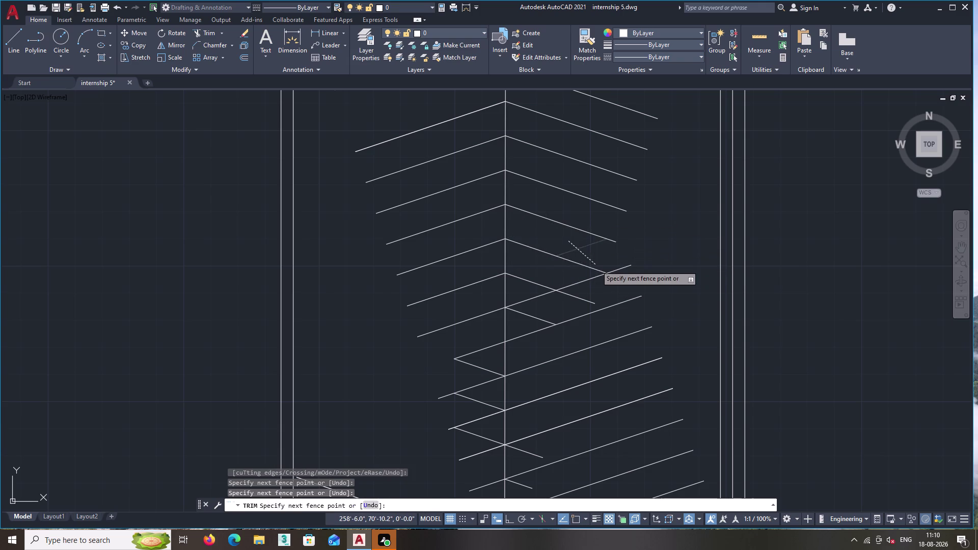
click(531, 293)
click(548, 314)
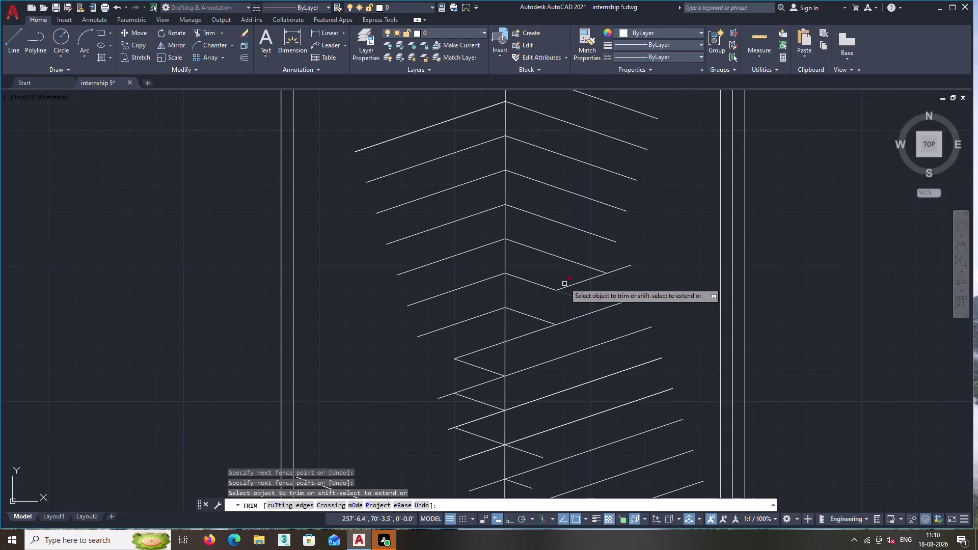
click(564, 279)
click(600, 299)
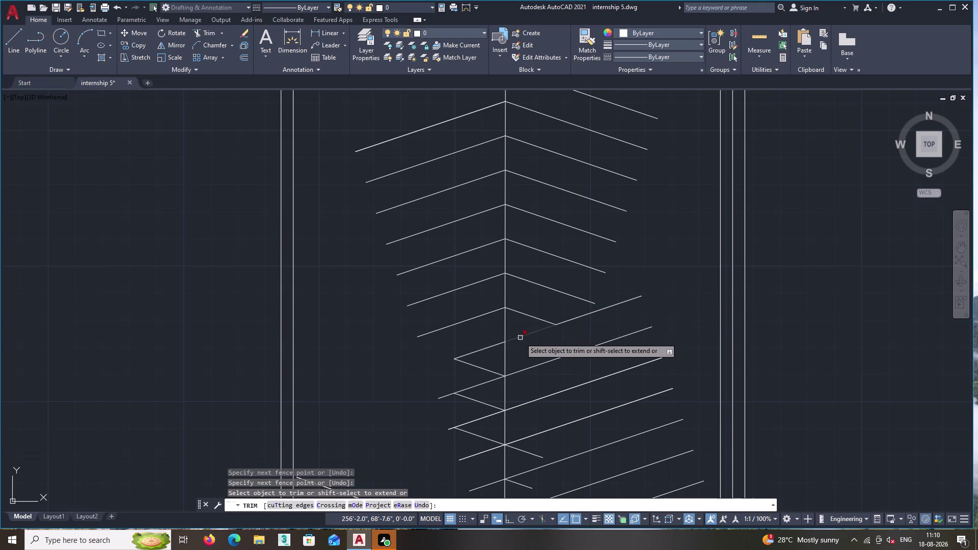
click(519, 329)
double_click(547, 350)
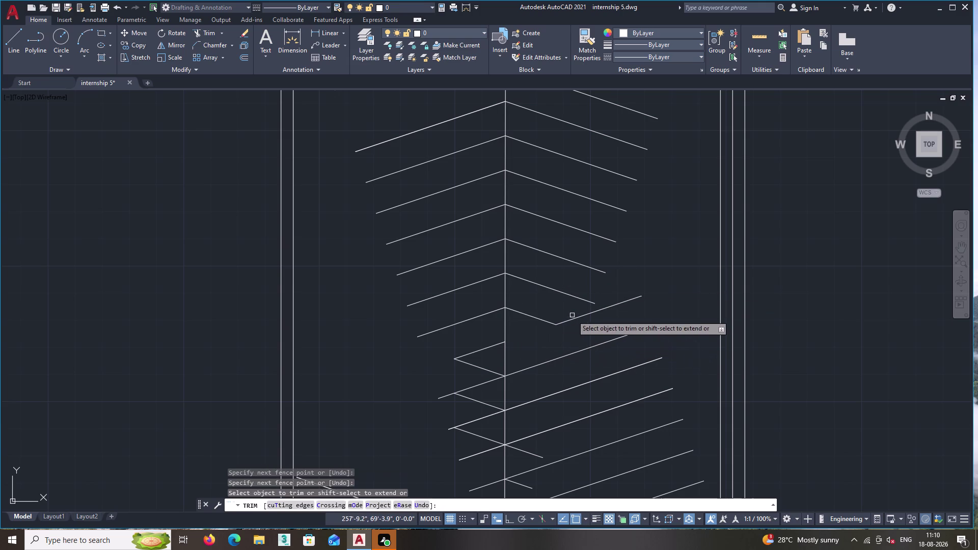
click(572, 314)
click(579, 325)
middle_drag(520, 348, 553, 305)
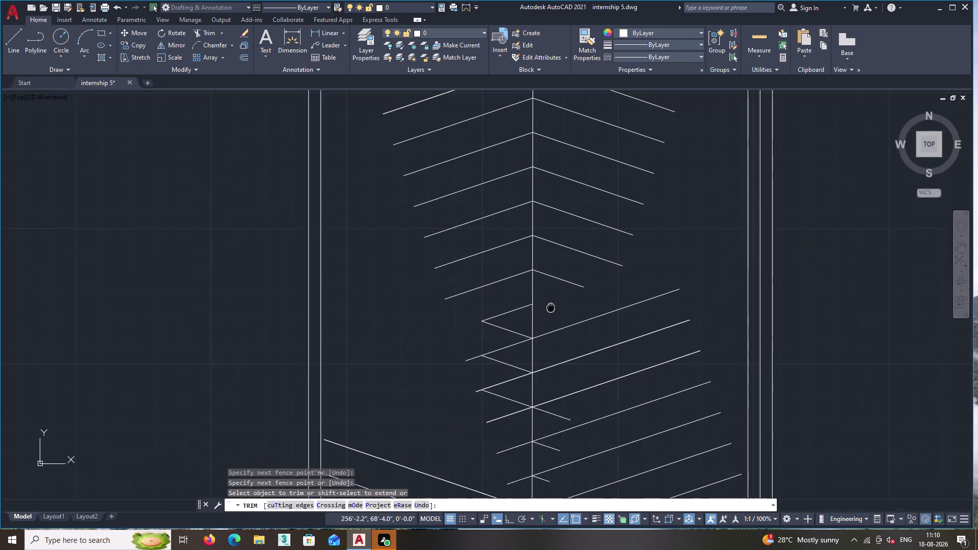
middle_drag(553, 304, 553, 304)
scroll(down, 3)
scroll(up, 3)
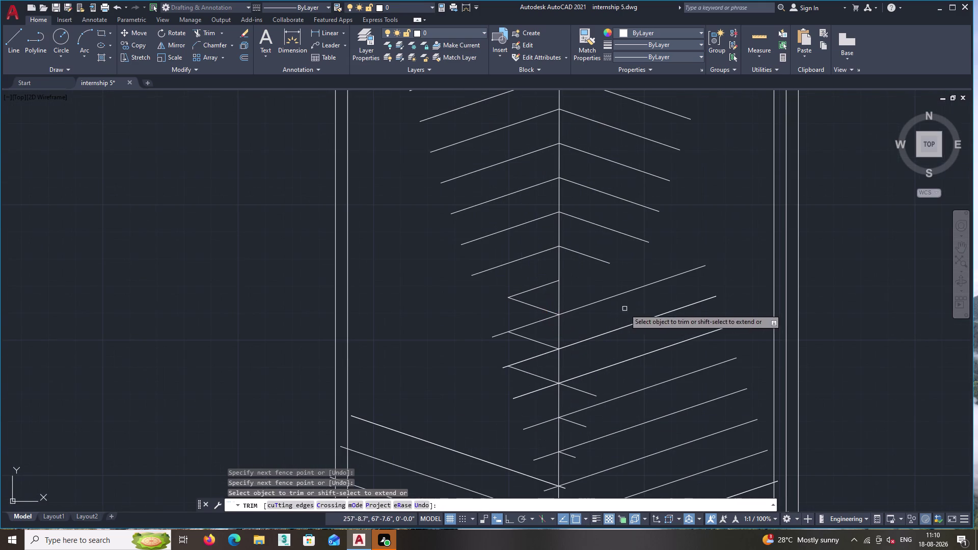
click(605, 290)
Trim a hatch line near the wall edge, undo that trim, and end TRIM.
middle_drag(670, 431, 638, 266)
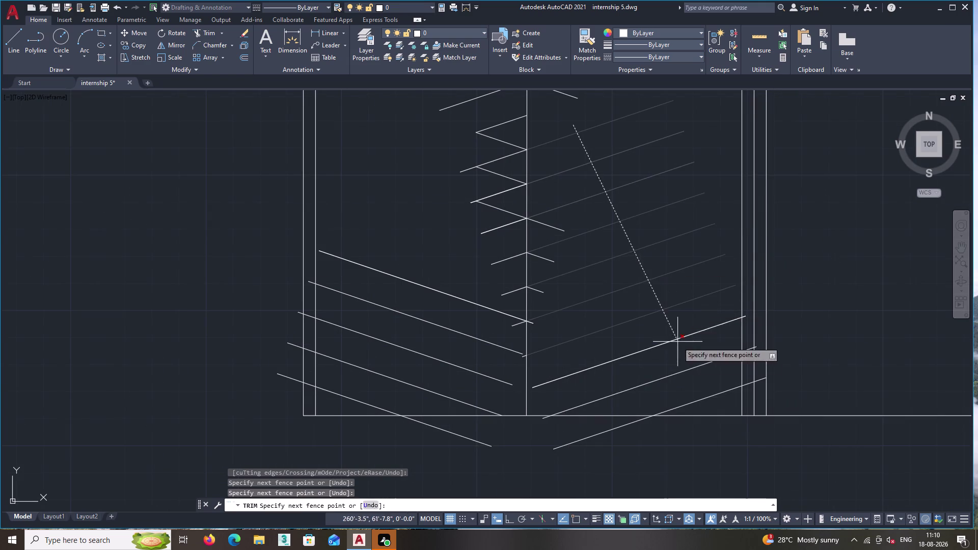
click(705, 406)
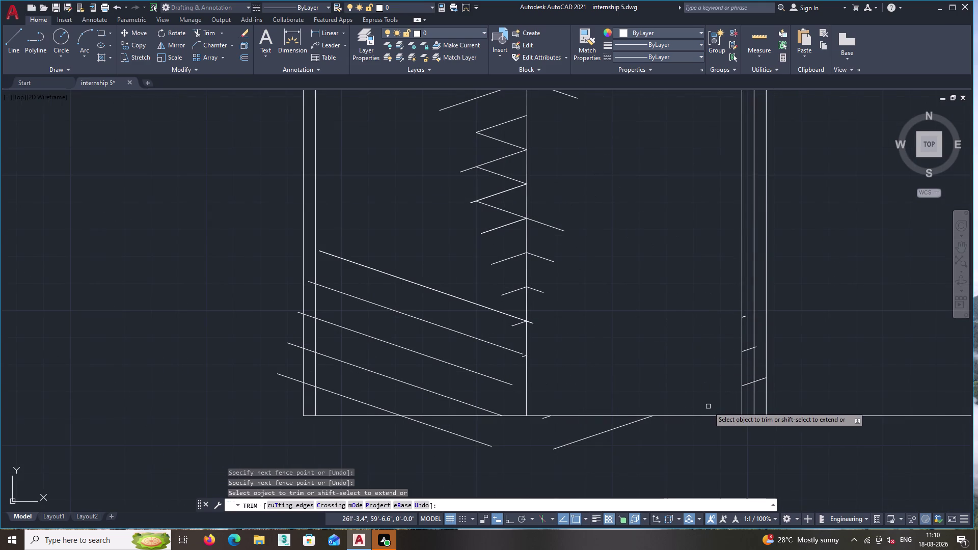
key(ctrl+z)
middle_drag(685, 404, 694, 275)
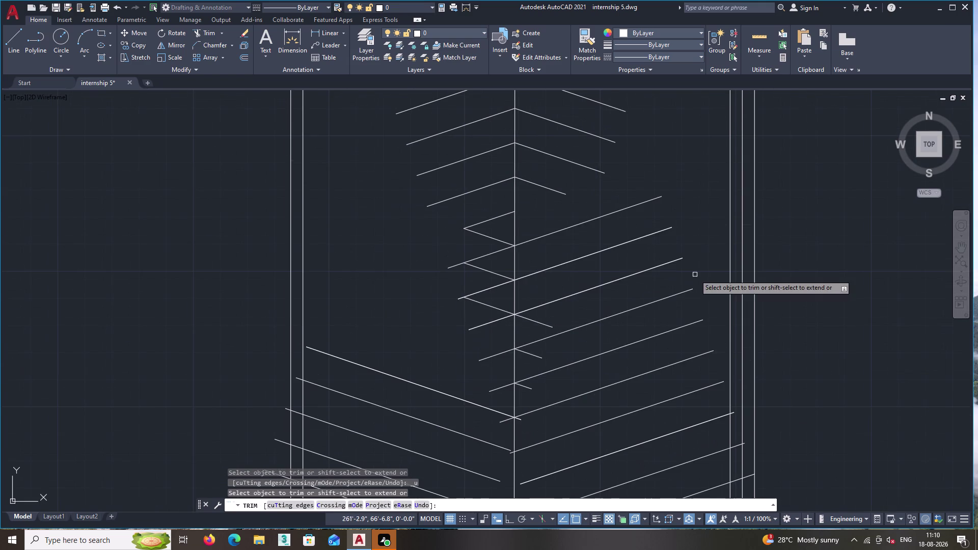
key(Escape)
middle_drag(707, 389, 726, 210)
Erase the stray line pieces and the overlong diagonal lines near the stair's bottom edge.
double_click(734, 327)
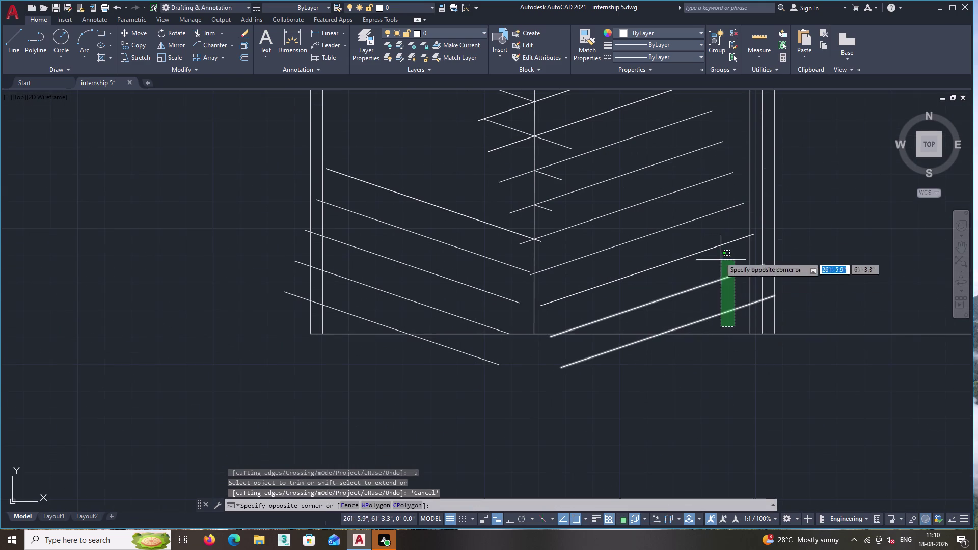
click(655, 161)
key(Delete)
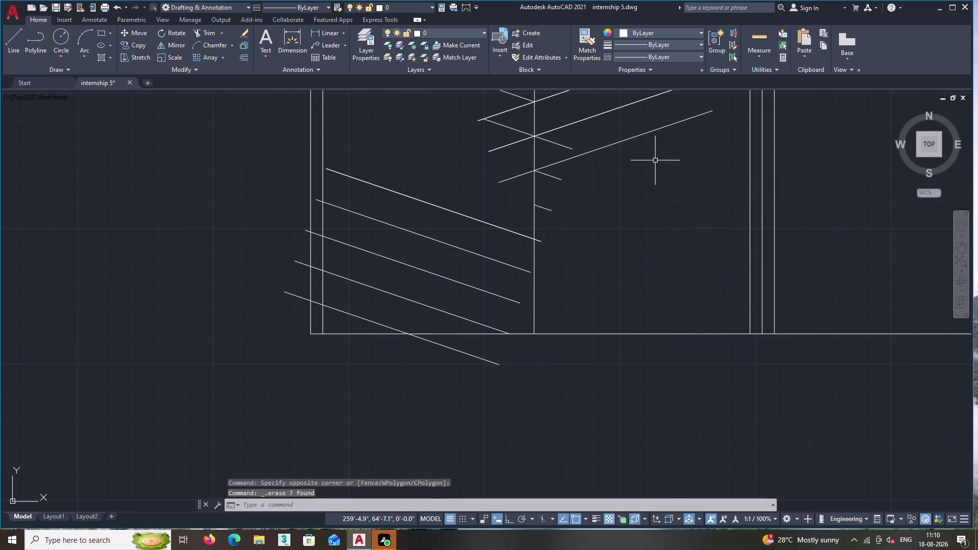
middle_drag(654, 161, 674, 350)
drag(683, 353, 684, 345)
double_click(635, 209)
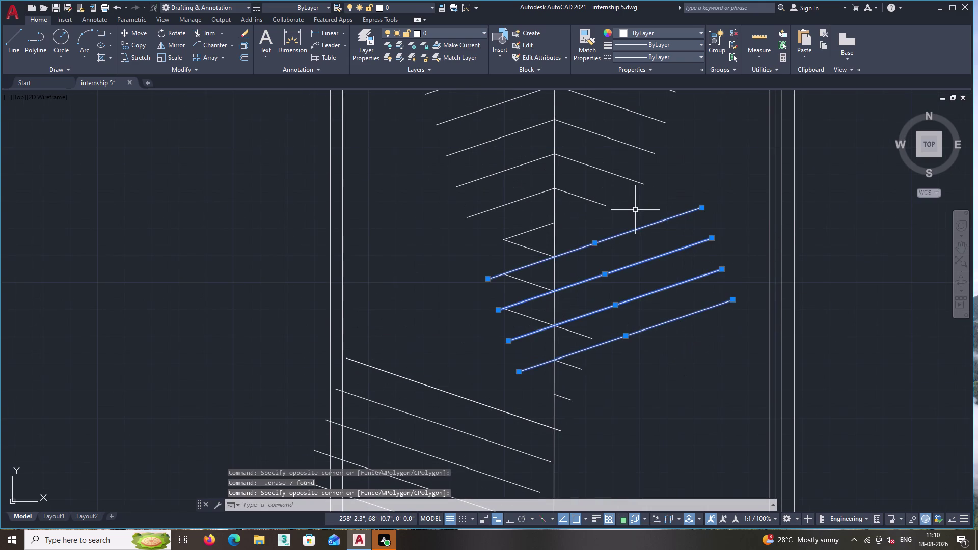
key(Delete)
Erase the leftover short line pieces and two small stubs along the wall strip.
middle_drag(546, 302, 548, 347)
scroll(down, 3)
scroll(up, 3)
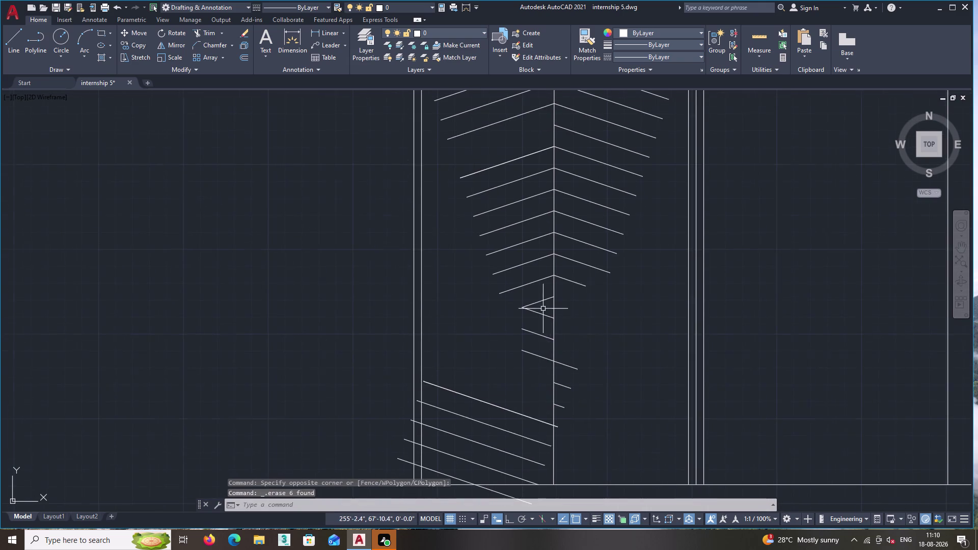
double_click(538, 400)
click(521, 295)
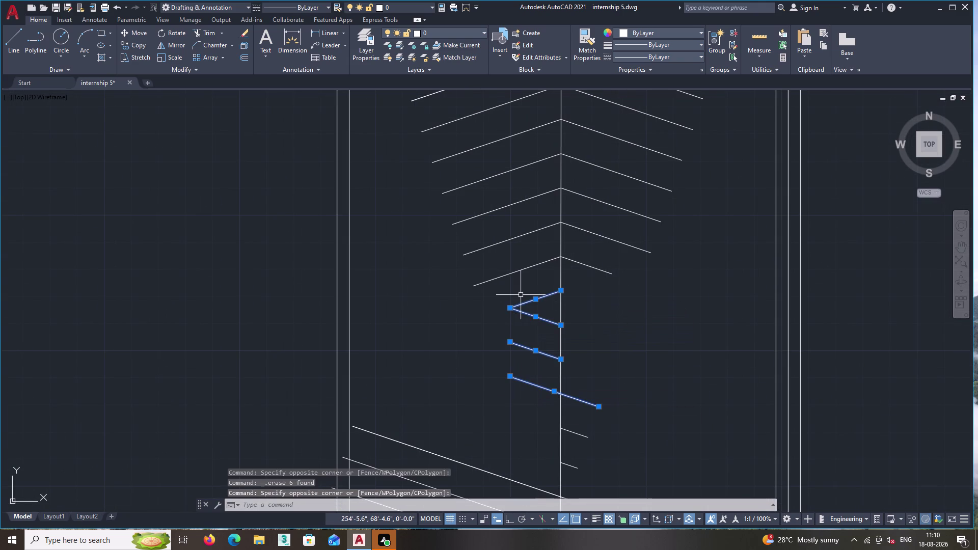
key(Delete)
middle_drag(631, 466, 720, 300)
click(665, 315)
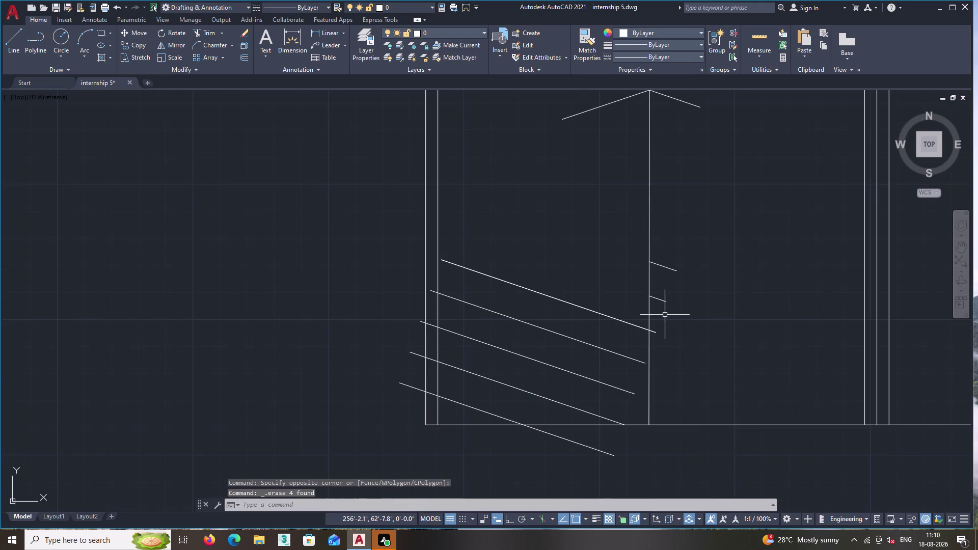
click(668, 260)
click(681, 313)
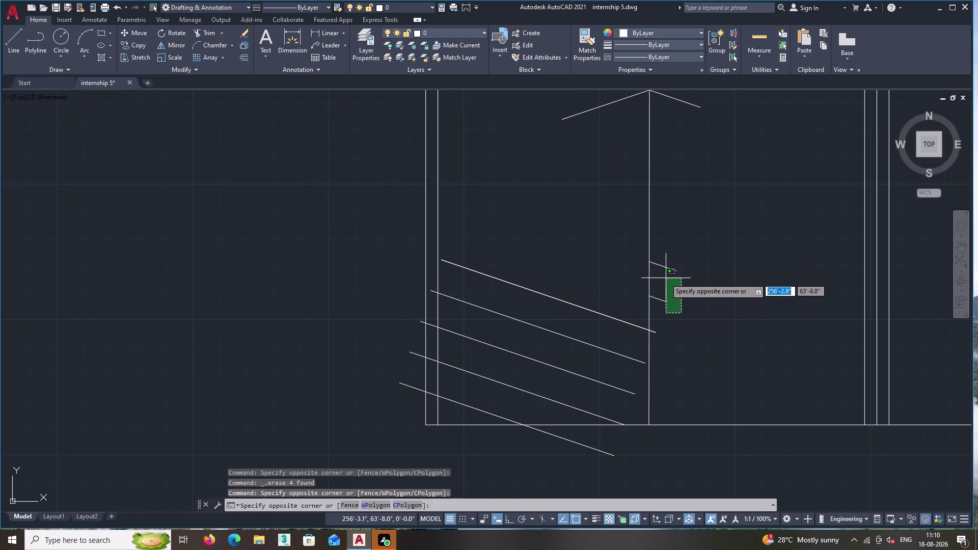
click(661, 270)
key(Delete)
Erase the remaining long diagonal lines, then bring the whole wall strip into view.
scroll(up, 3)
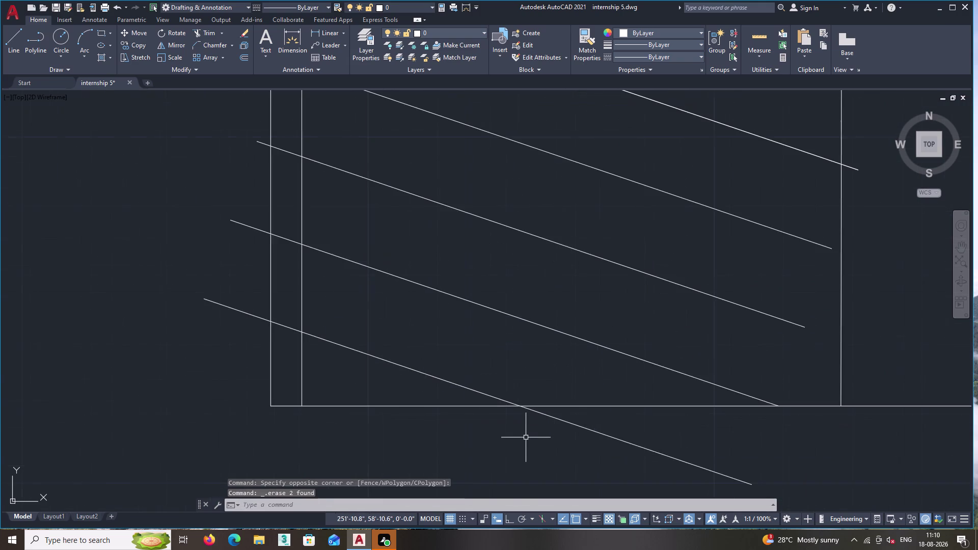
middle_drag(613, 421, 975, 427)
click(764, 394)
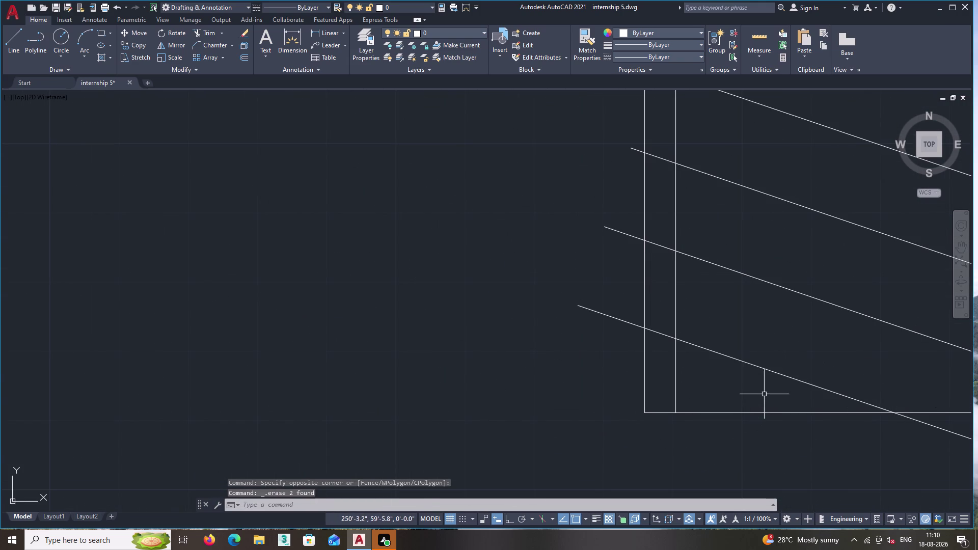
double_click(727, 173)
middle_drag(727, 173, 703, 223)
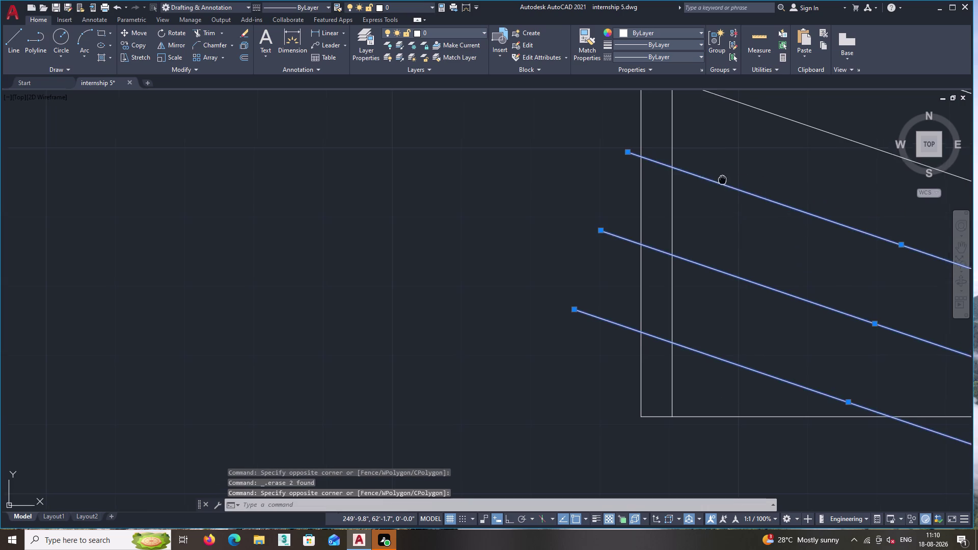
middle_drag(703, 223, 678, 348)
click(750, 330)
click(704, 189)
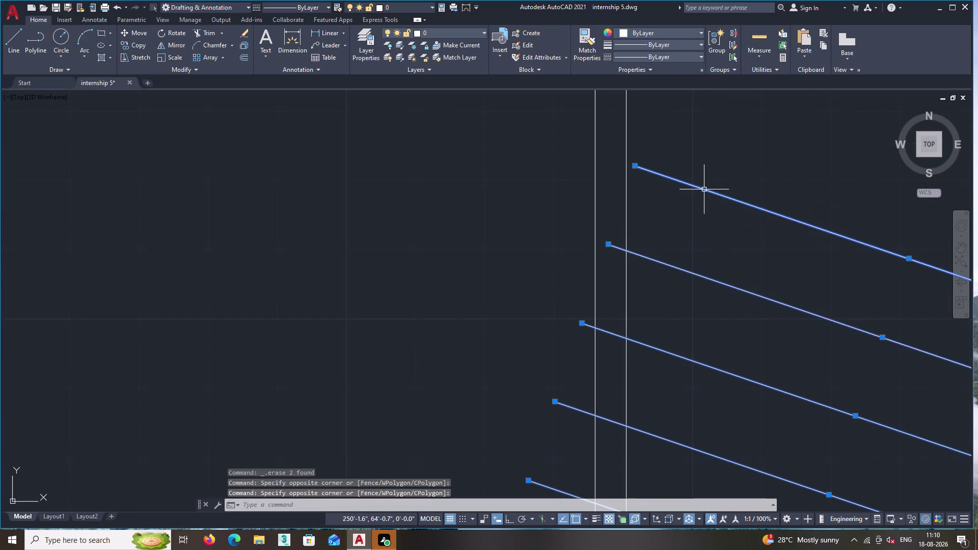
key(Delete)
scroll(down, 3)
middle_drag(829, 226, 694, 273)
scroll(down, 3)
scroll(up, 3)
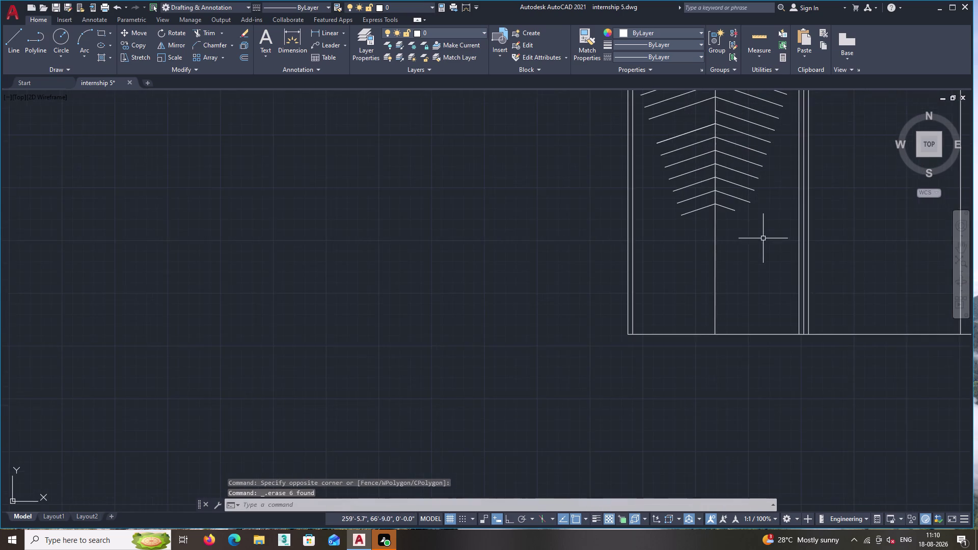
middle_drag(761, 239, 720, 333)
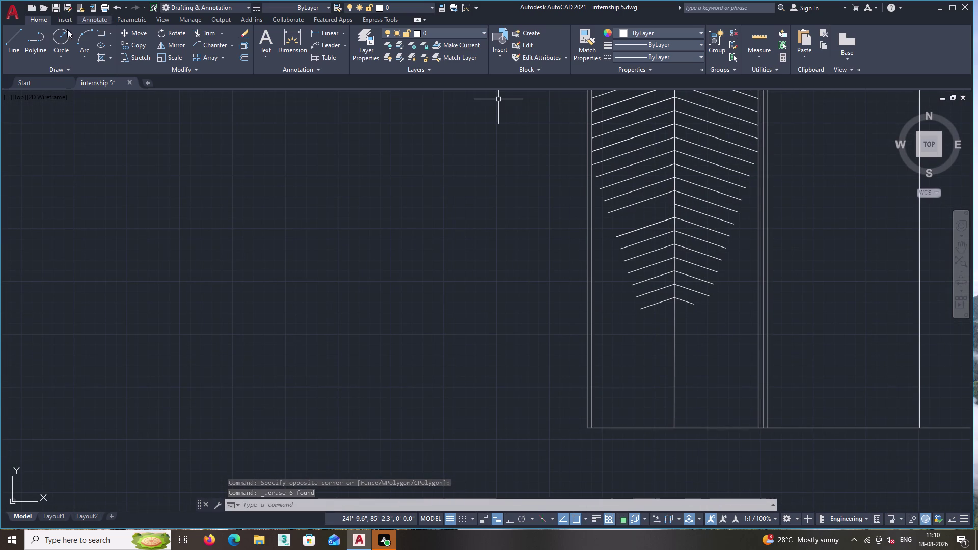
Start a line on the chevron, cancel it, and pan to the chevron.
click(13, 34)
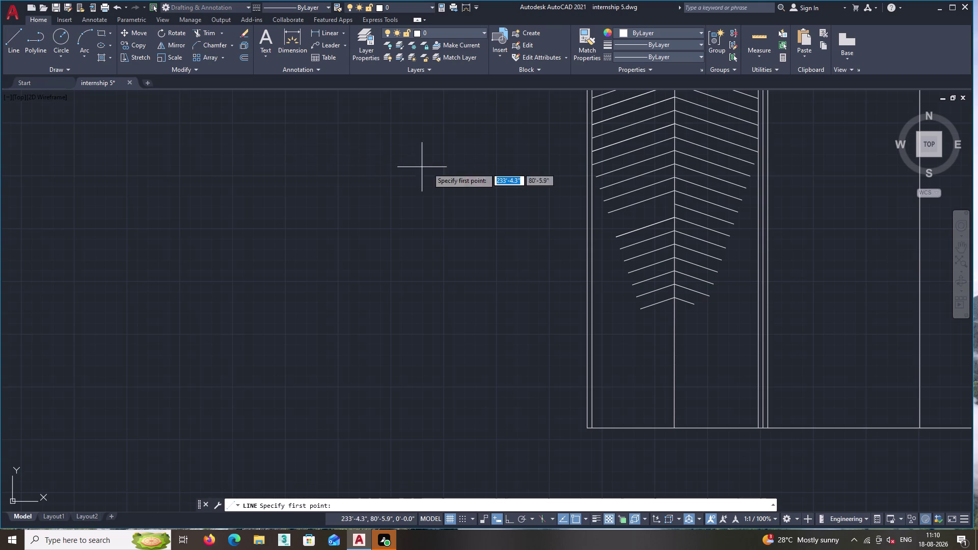
click(670, 205)
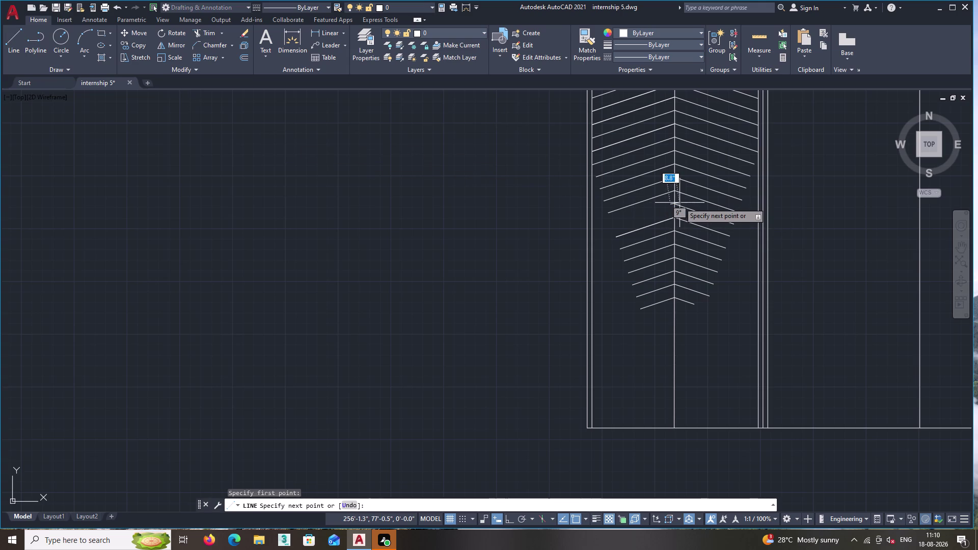
key(Escape)
key(Return)
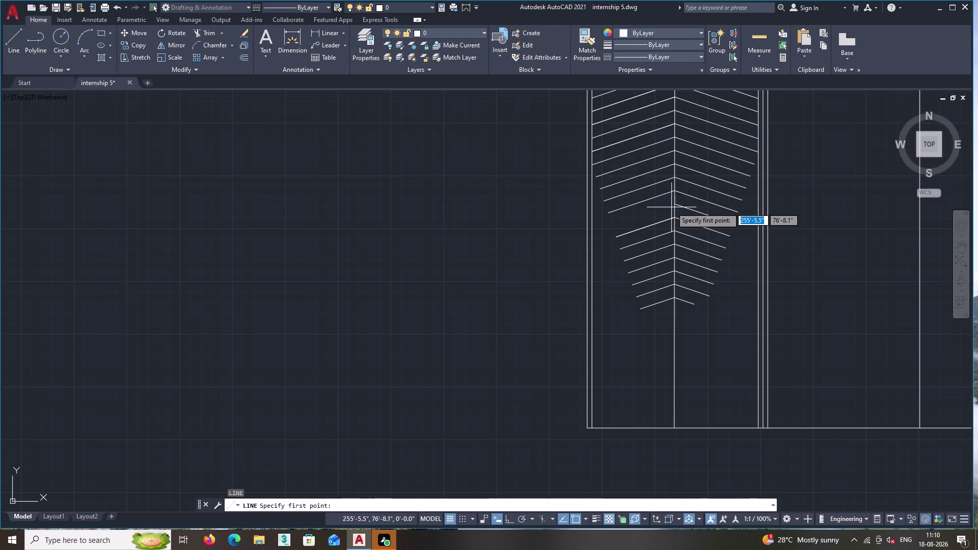
double_click(674, 204)
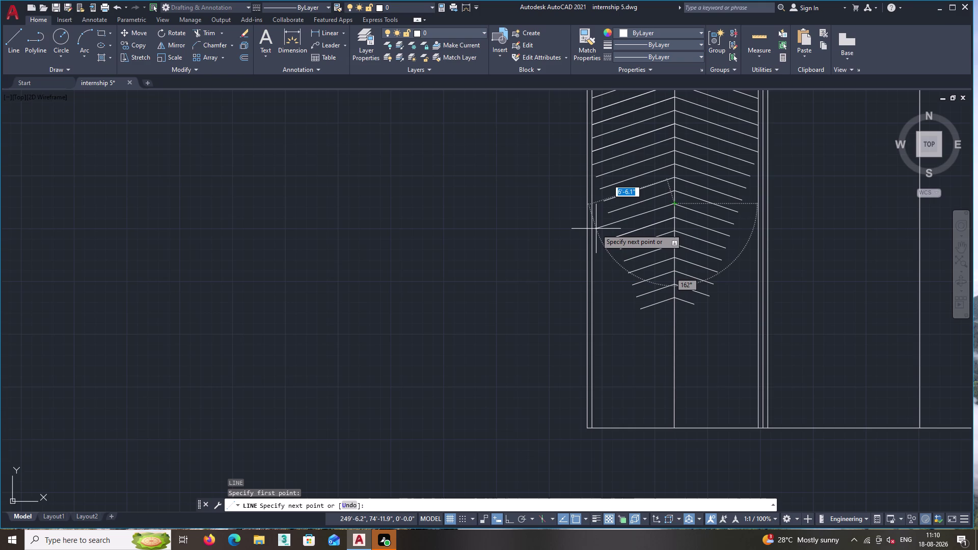
key(Escape)
middle_drag(654, 221, 594, 283)
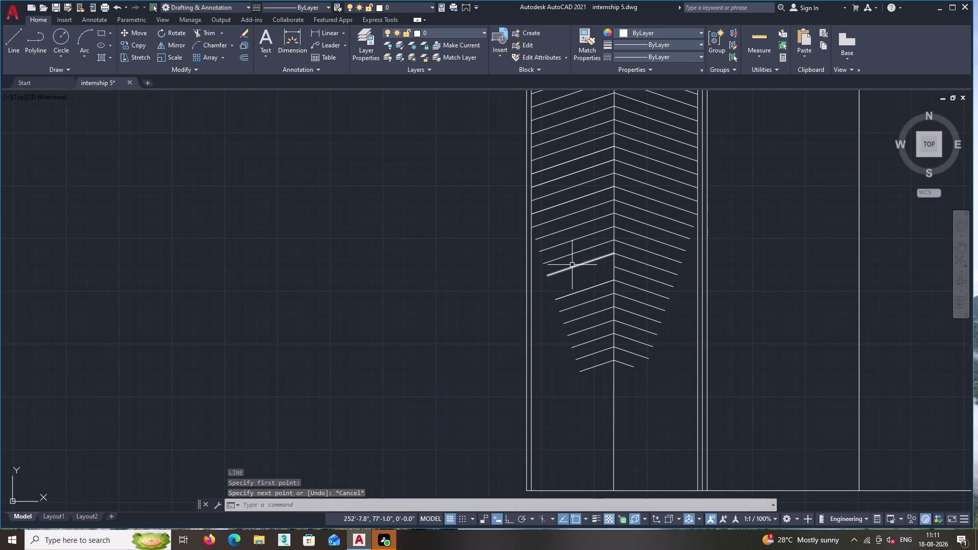
Offset the short chevron line by the default distance.
text(off)
key(Return)
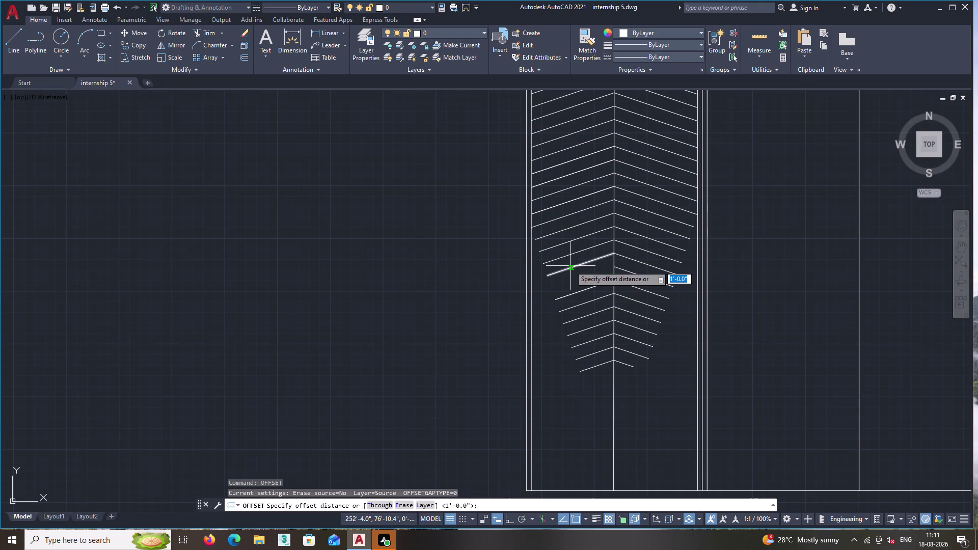
key(Return)
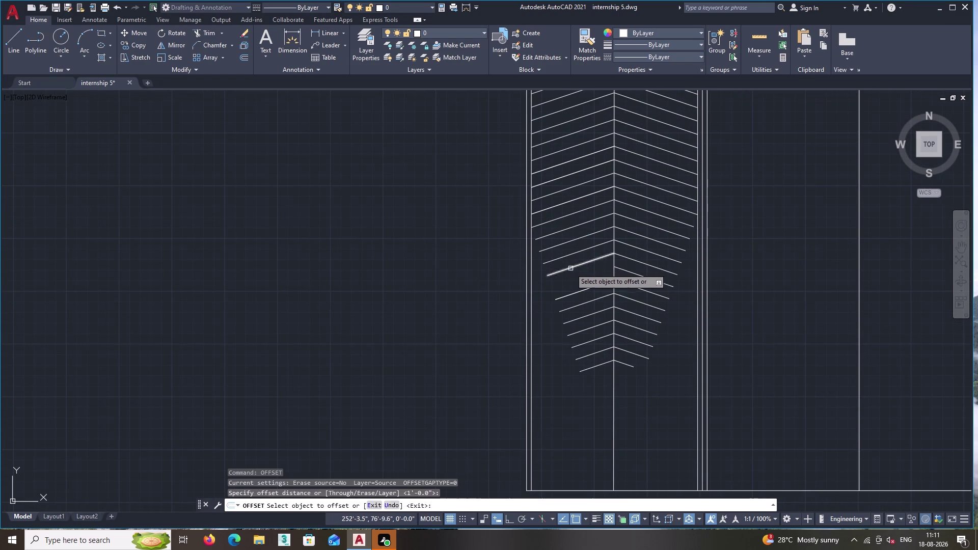
click(570, 268)
click(575, 275)
scroll(up, 3)
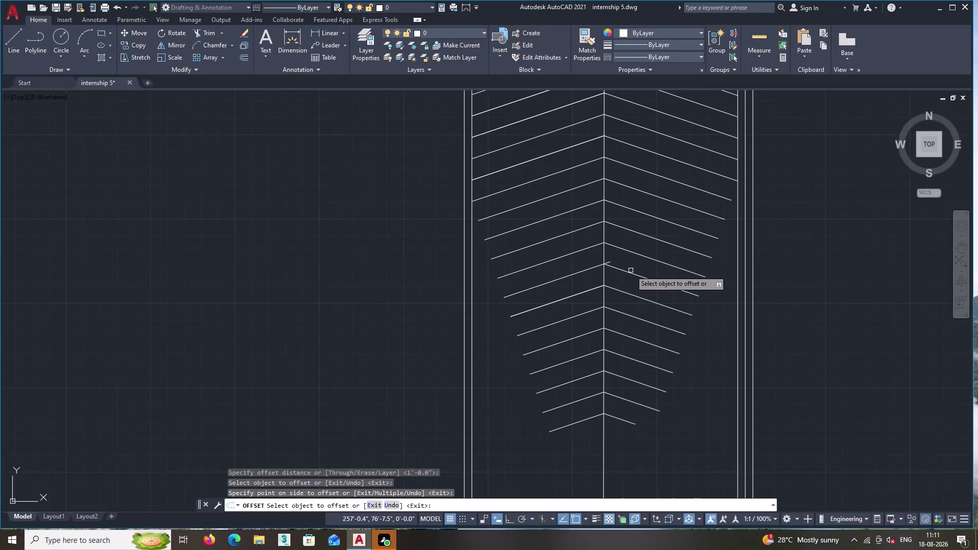
key(Escape)
Trim a chevron line back at the centre line.
text(tr)
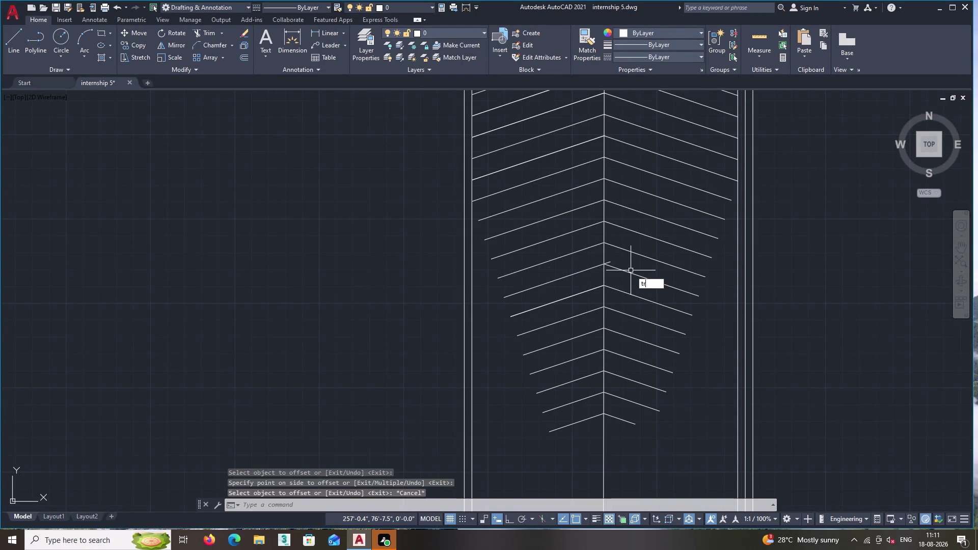
key(Return)
scroll(up, 3)
click(604, 264)
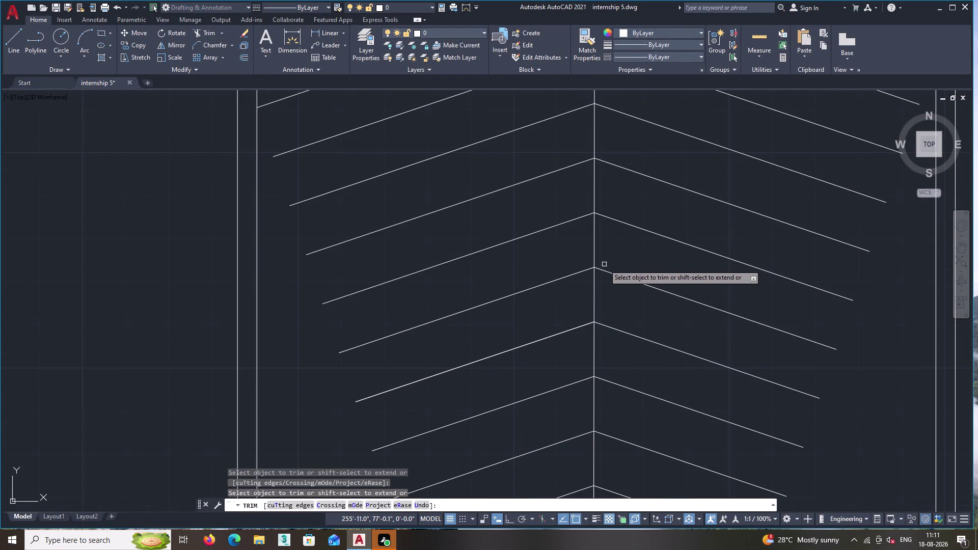
key(Escape)
scroll(down, 3)
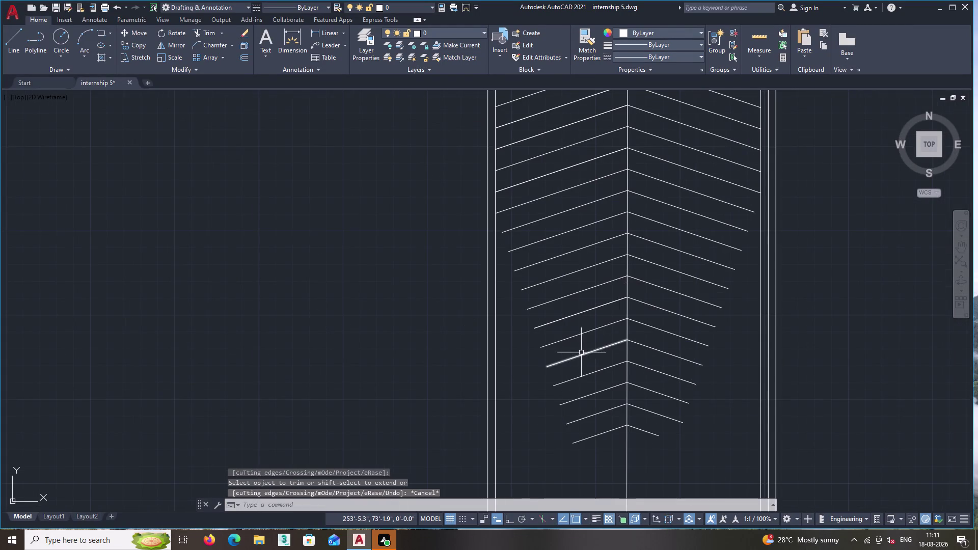
middle_drag(581, 353, 552, 414)
scroll(down, 3)
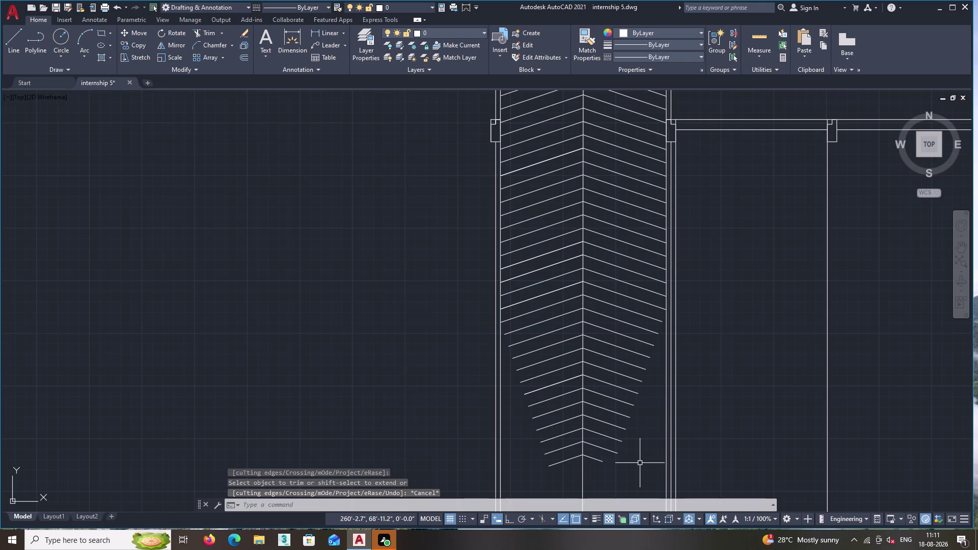
Extend the lower left hatch lines with fences until they reach the centre line.
text(ex)
key(Return)
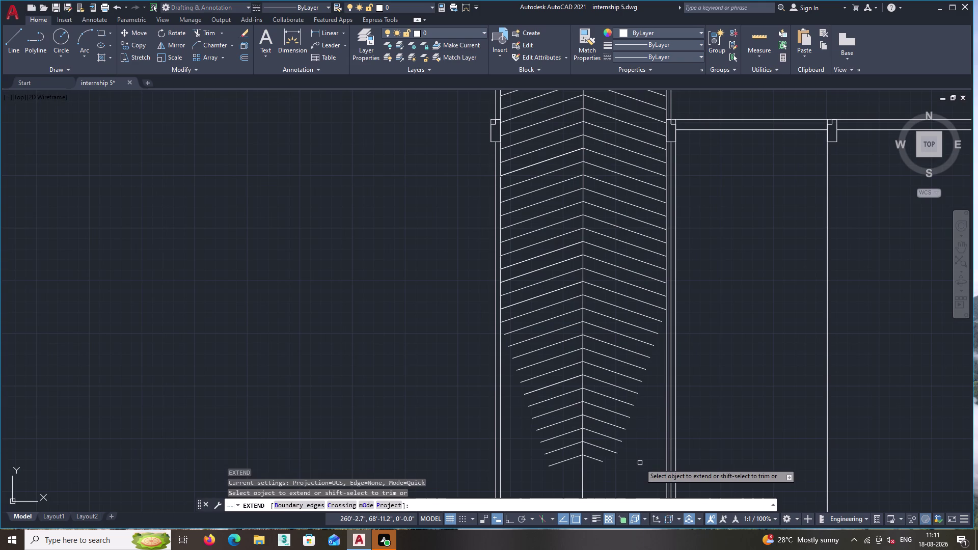
click(594, 471)
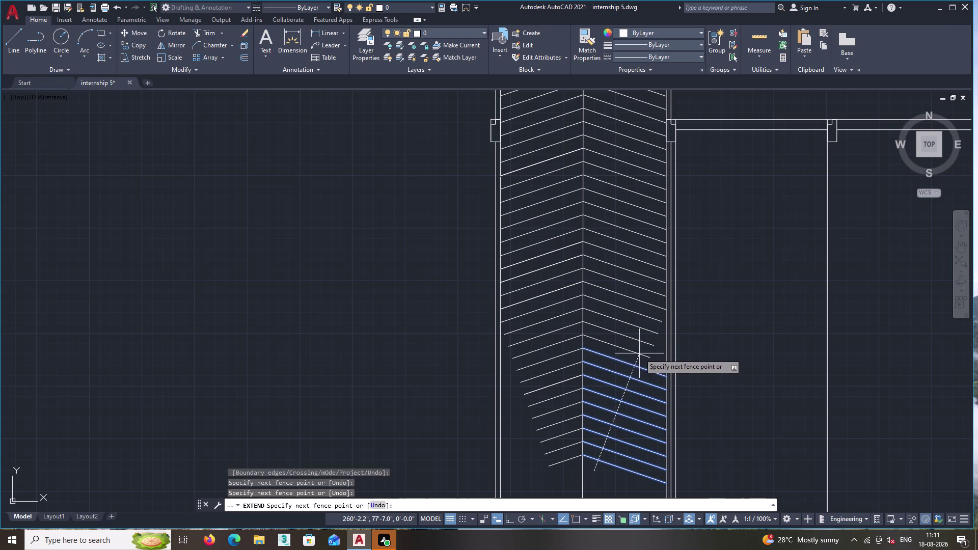
double_click(653, 316)
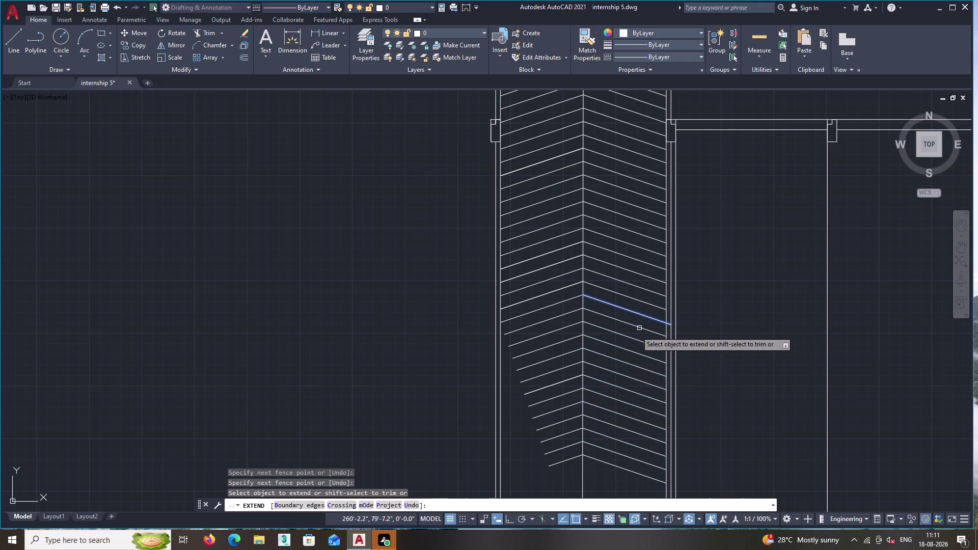
middle_drag(608, 477, 599, 366)
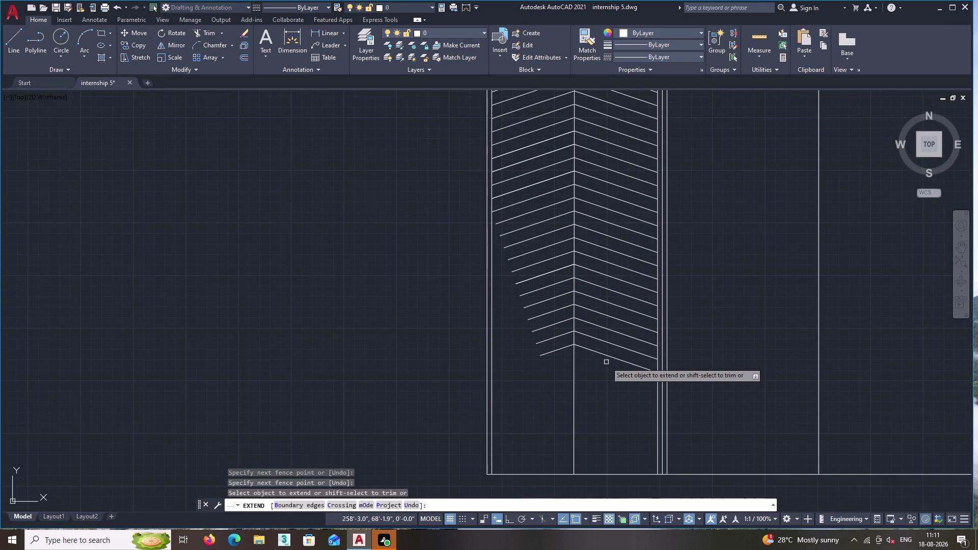
double_click(555, 364)
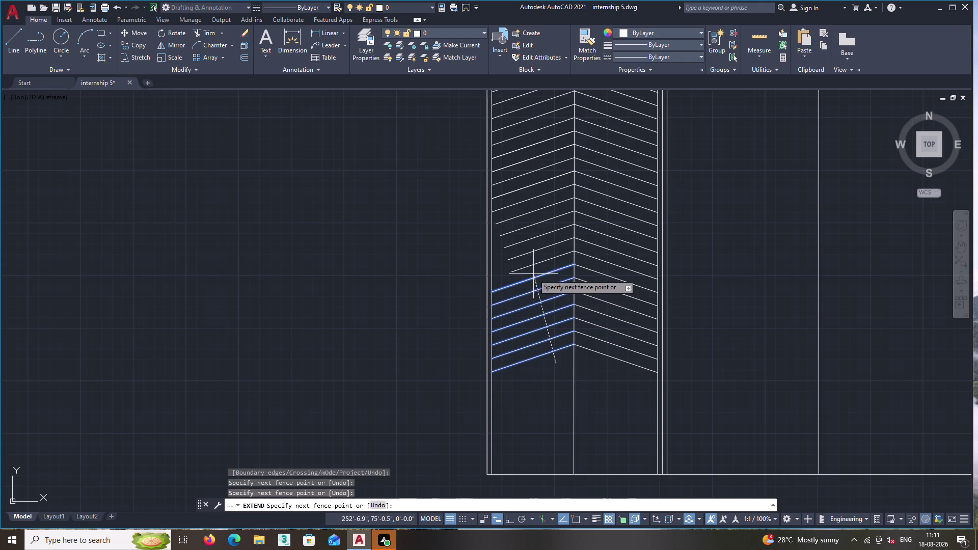
double_click(516, 206)
scroll(down, 3)
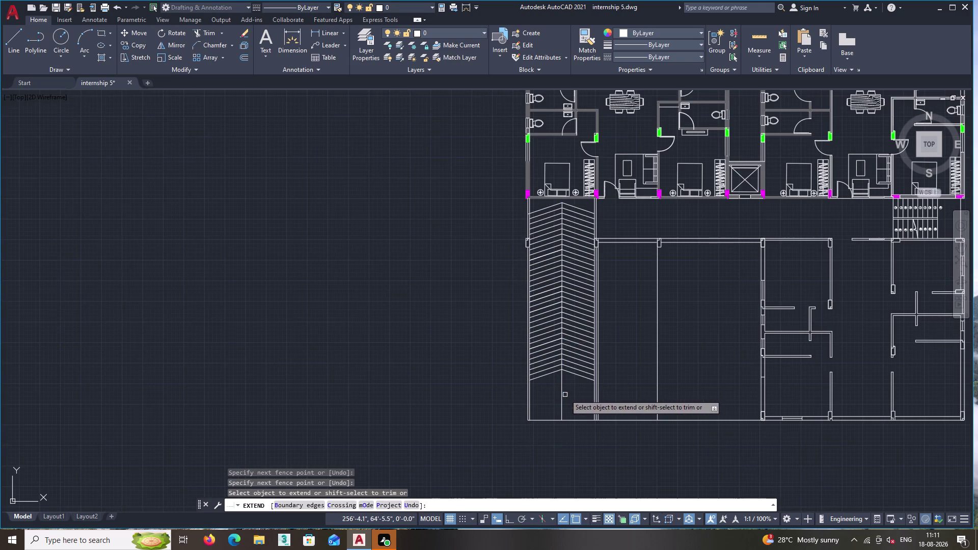
middle_drag(577, 366, 598, 330)
key(Return)
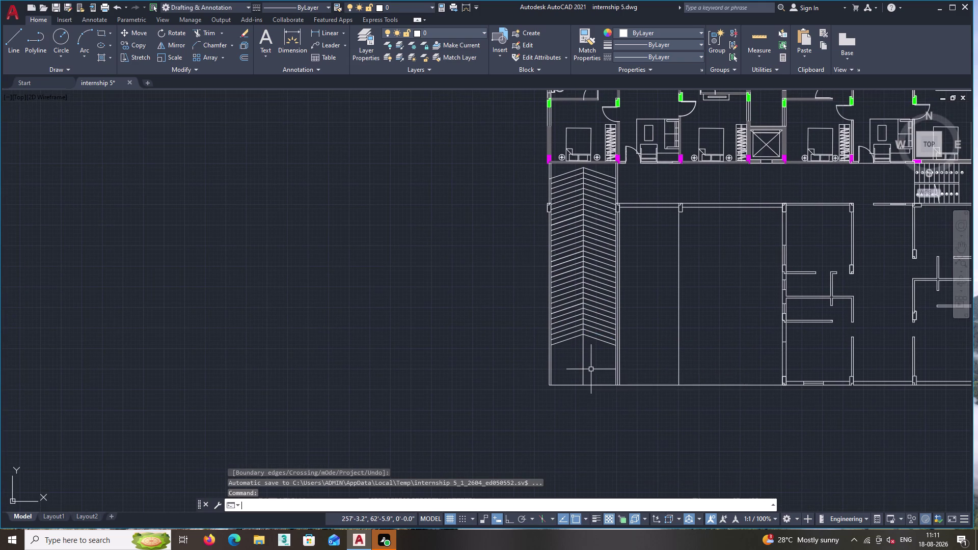
scroll(up, 3)
Offset the bottom hatch line repeatedly downward at 1'-0" down to the ramp's bottom edge.
text(o)
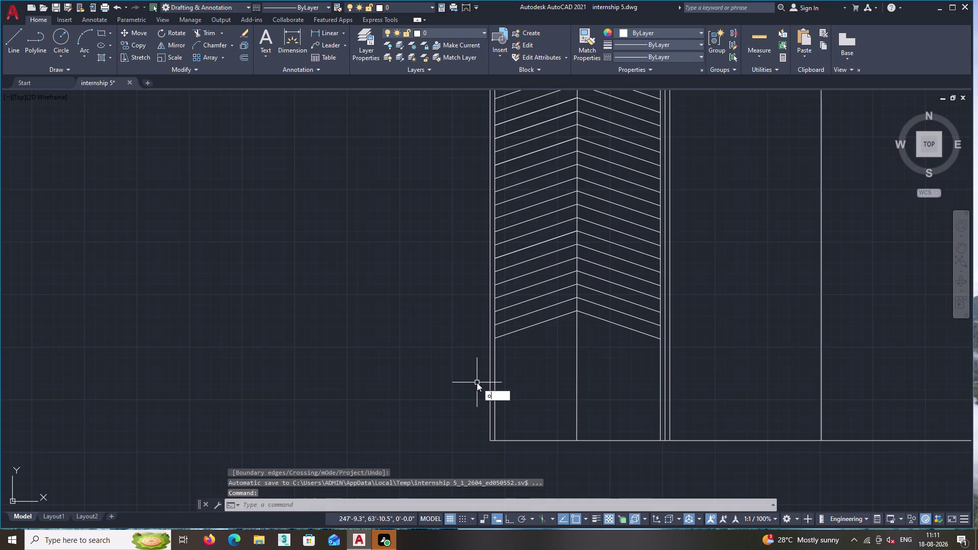
text(ff)
key(Return)
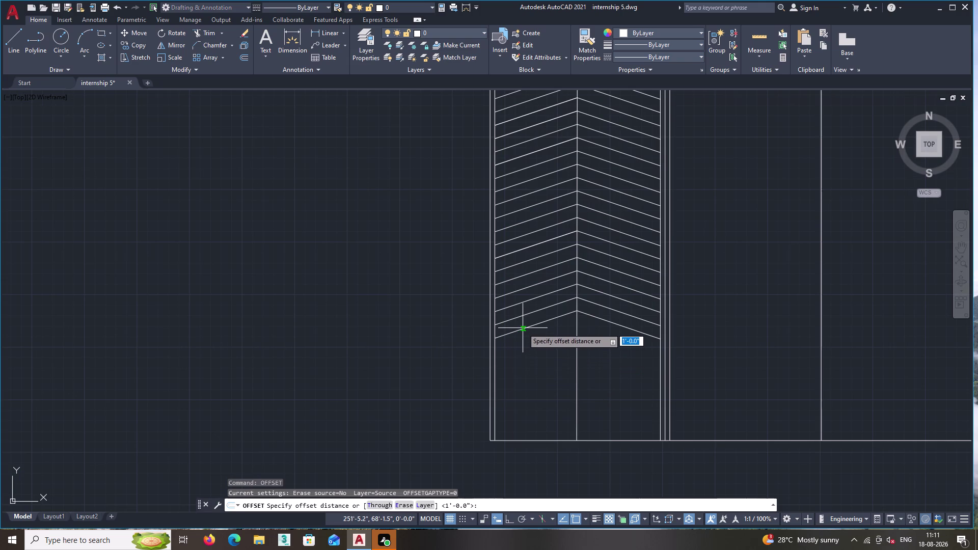
key(Return)
double_click(523, 328)
double_click(525, 338)
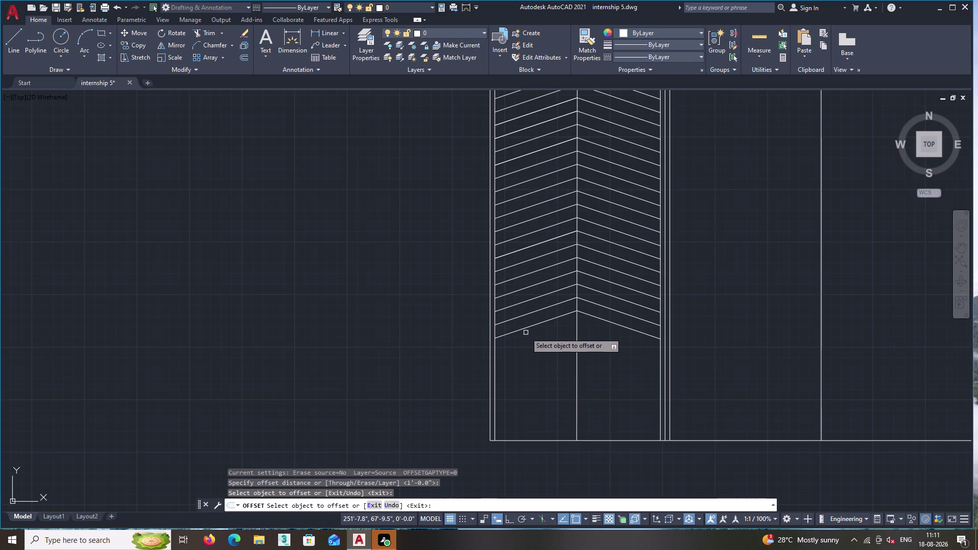
click(525, 328)
click(526, 344)
click(527, 342)
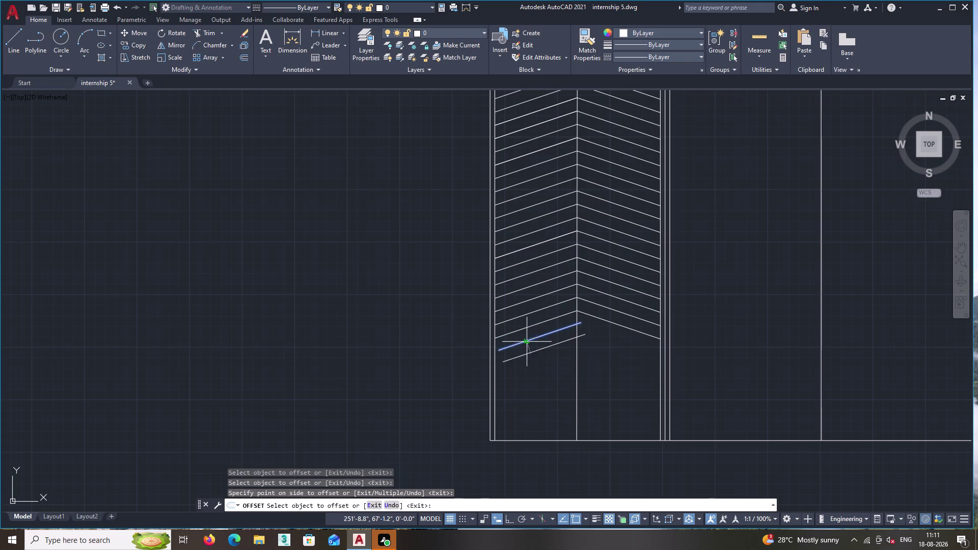
click(534, 358)
double_click(534, 353)
click(538, 365)
click(540, 370)
double_click(540, 366)
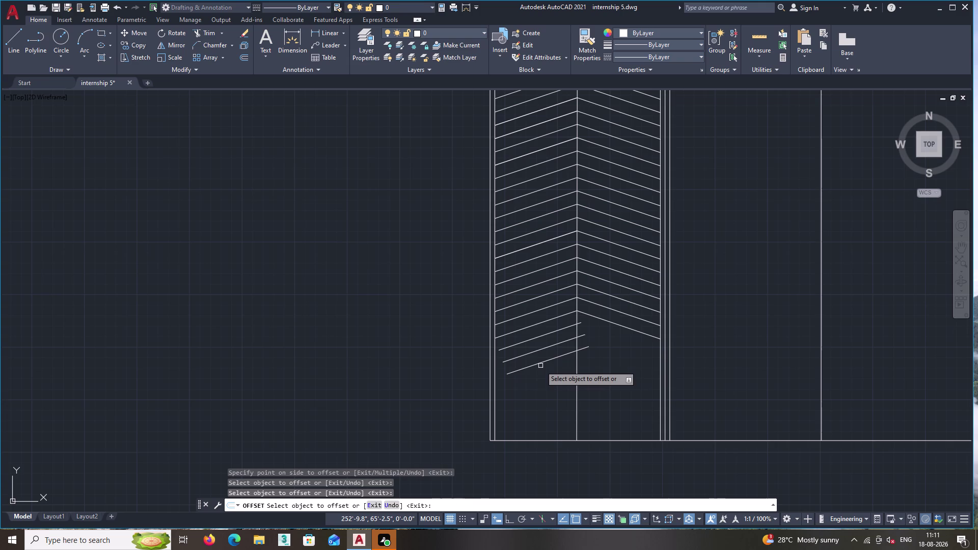
click(540, 362)
double_click(545, 381)
double_click(544, 374)
click(549, 384)
click(551, 389)
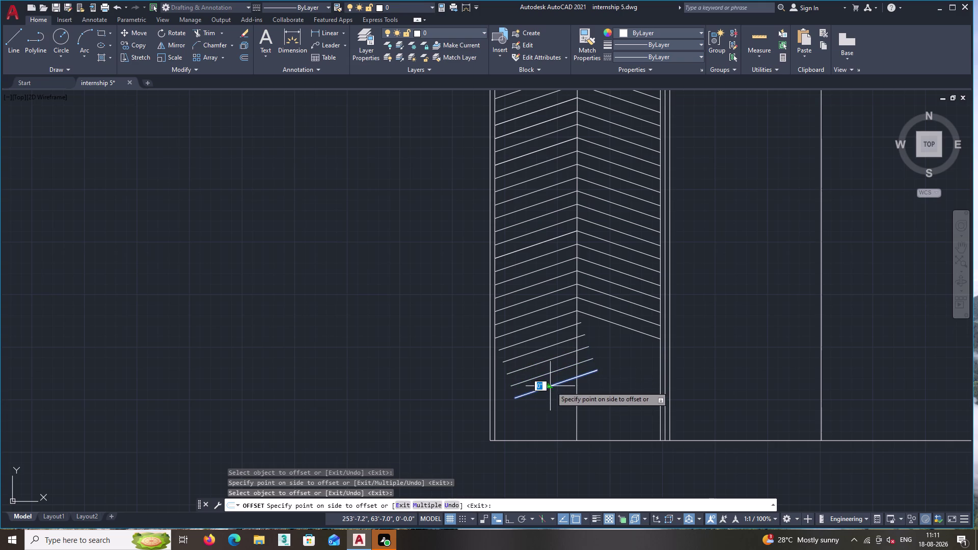
click(558, 403)
click(555, 397)
double_click(559, 403)
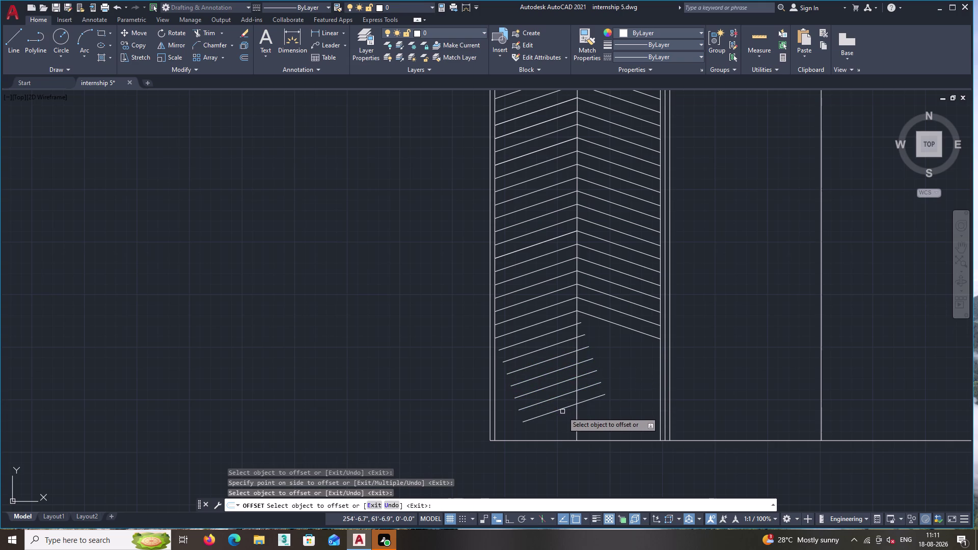
click(562, 409)
double_click(564, 415)
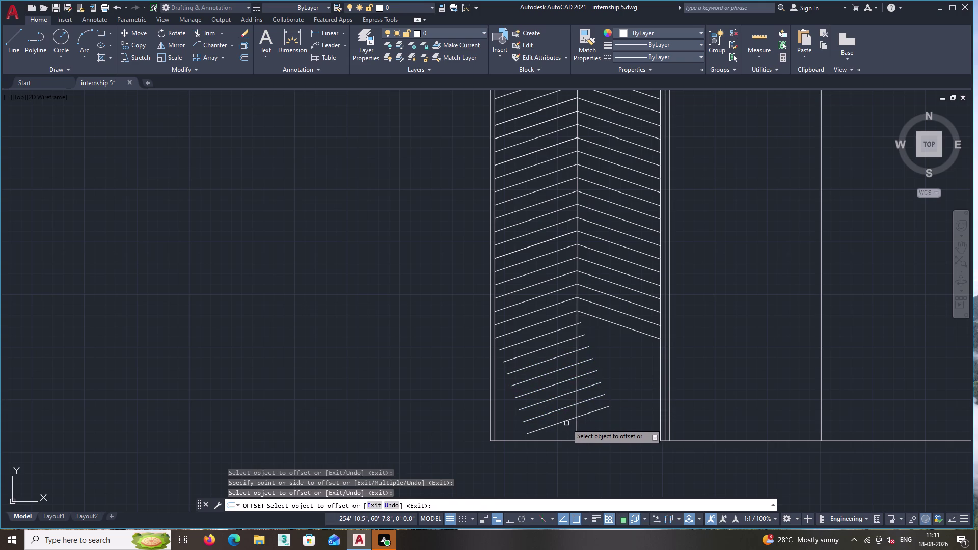
click(566, 423)
double_click(566, 427)
key(Escape)
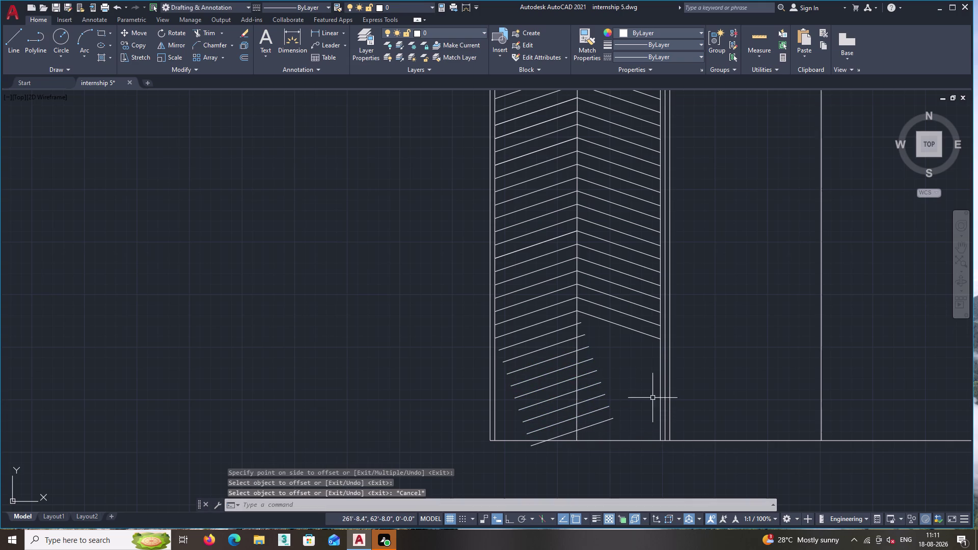
Trim the new parallel lines back at the centre line and remove a leftover stub.
text(tr)
key(Return)
scroll(up, 3)
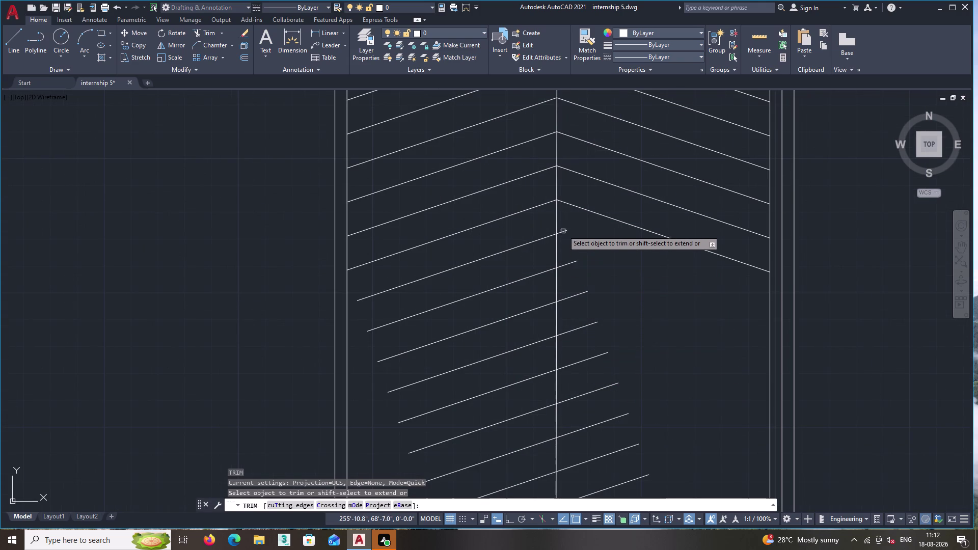
scroll(up, 3)
double_click(562, 224)
middle_drag(573, 410, 577, 229)
scroll(down, 3)
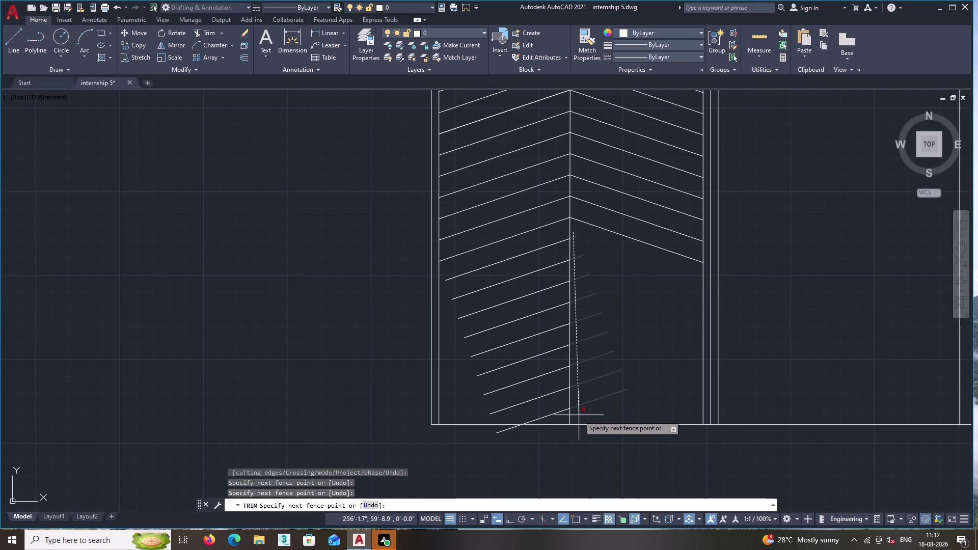
double_click(579, 415)
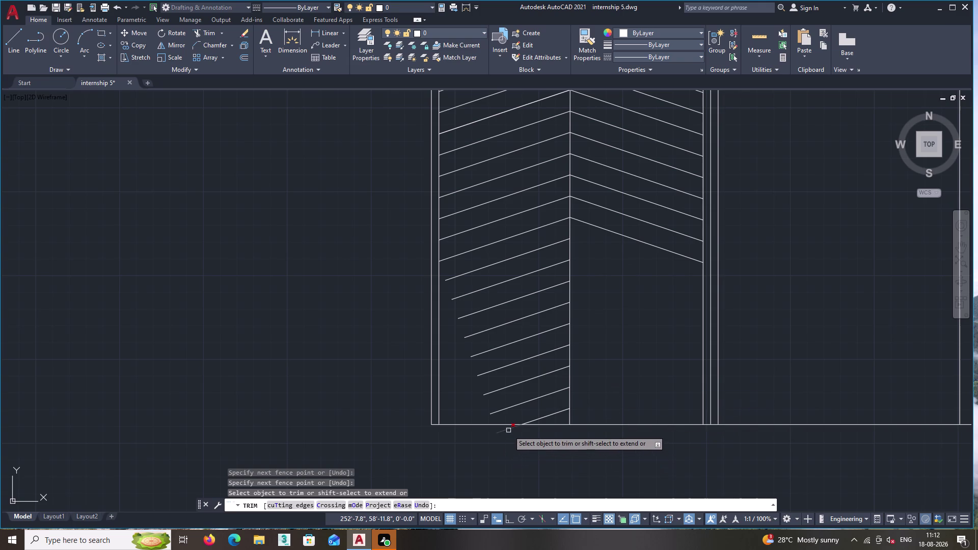
click(508, 431)
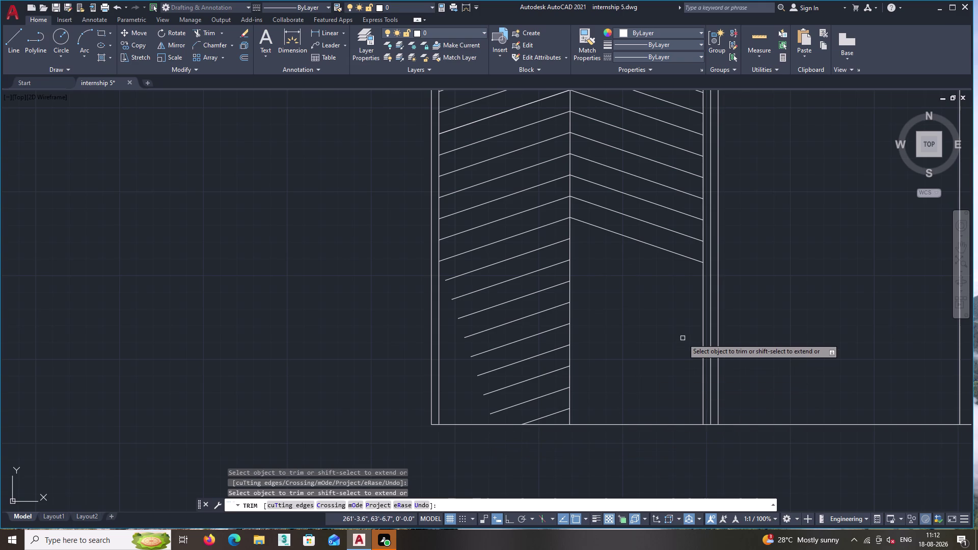
key(Return)
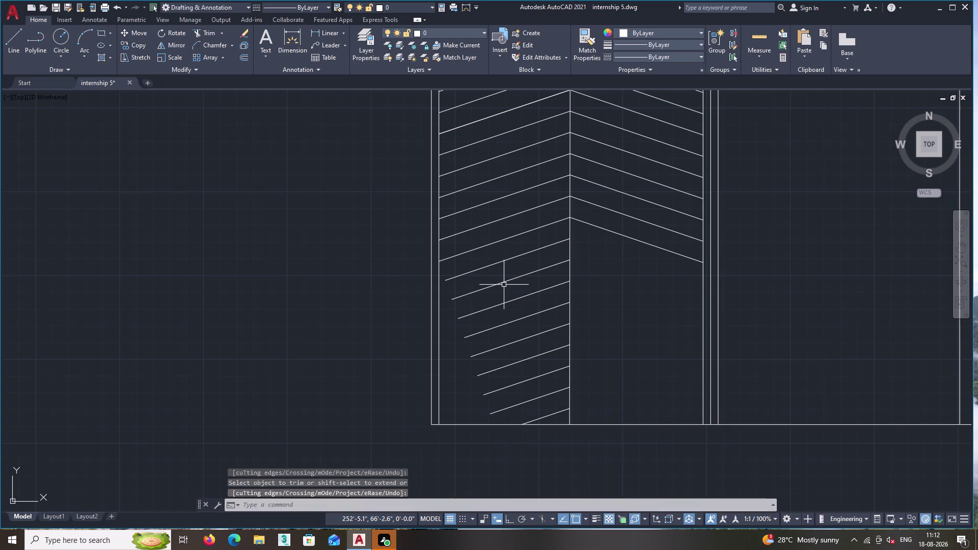
Extend the short new lines with a fence to the left wall.
text(ex)
key(Return)
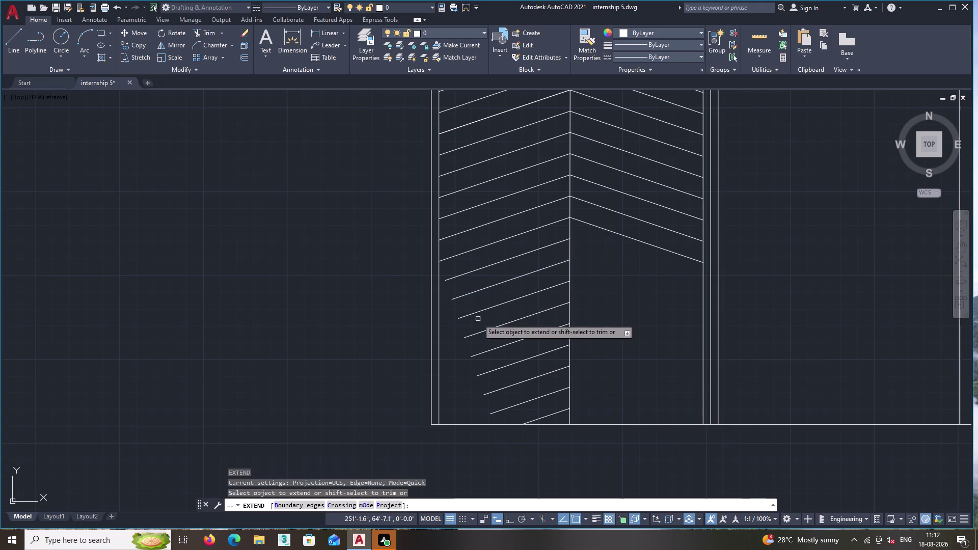
click(477, 292)
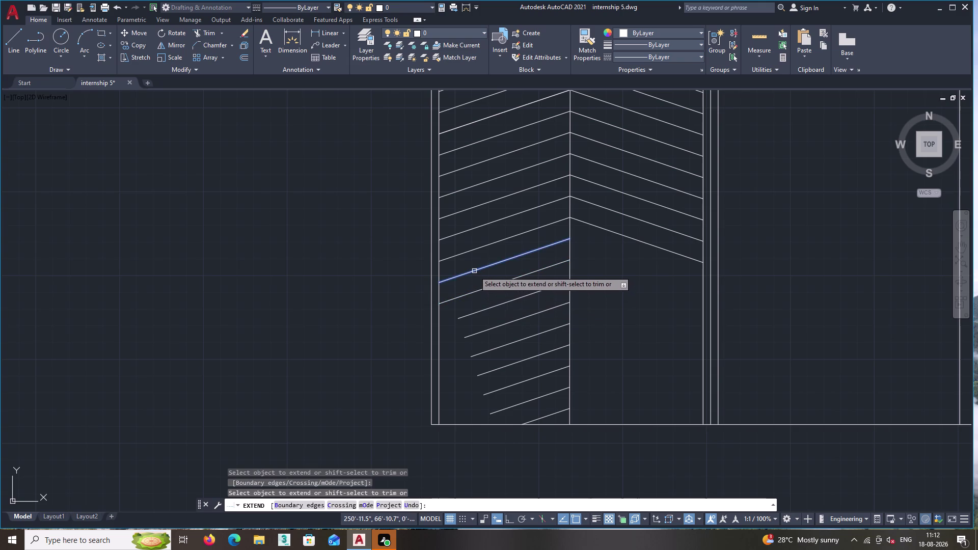
click(474, 270)
click(493, 297)
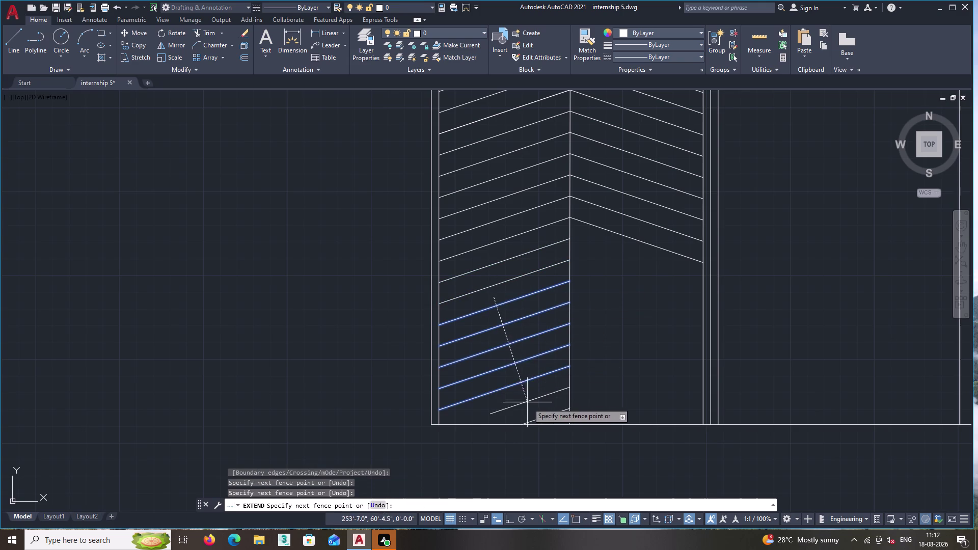
click(531, 412)
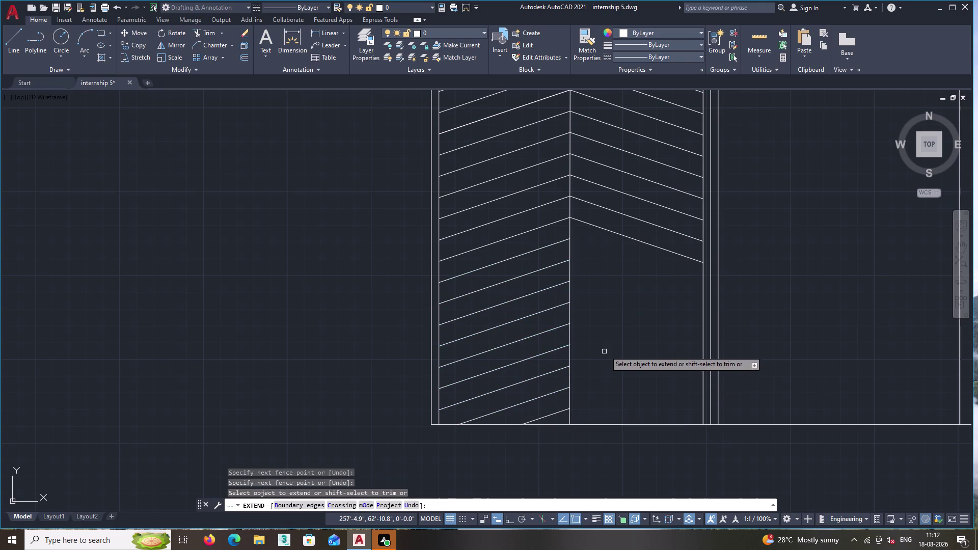
scroll(down, 3)
key(Return)
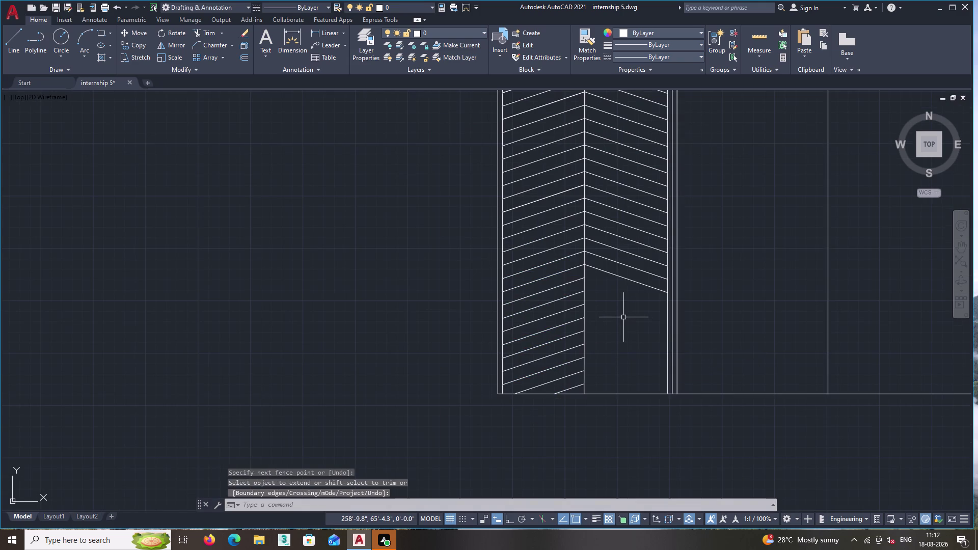
Offset the lowest right-side hatch line repeatedly at 1'-0" down to the bottom edge.
text(off)
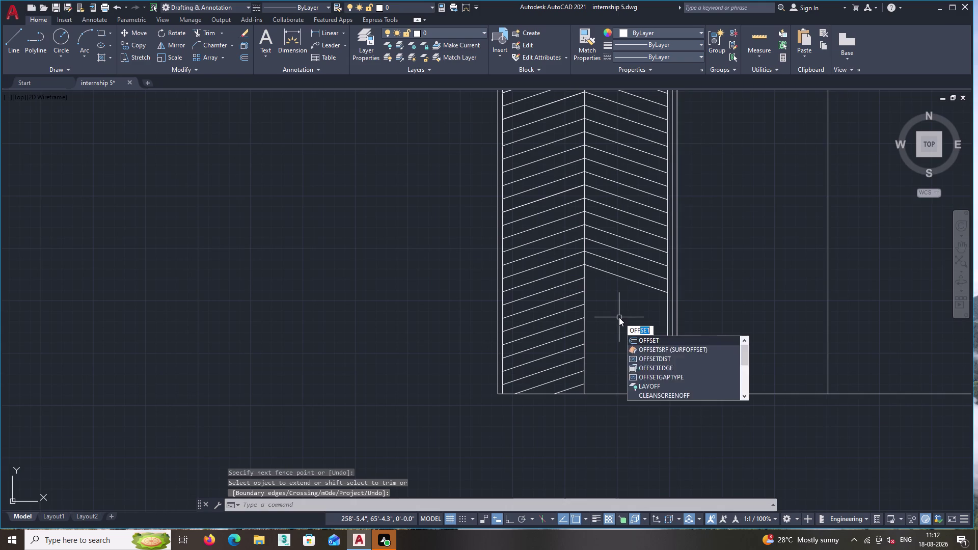
key(Return)
key(Return)
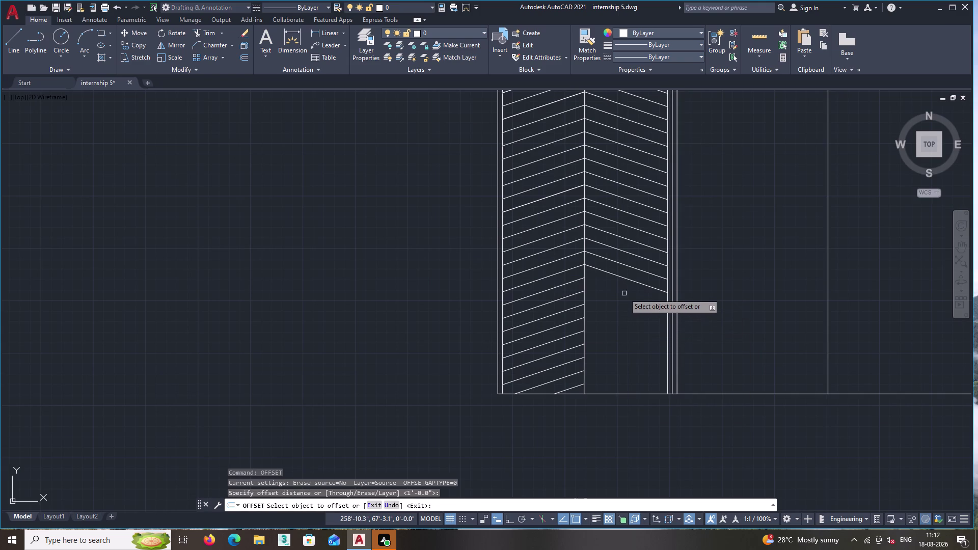
double_click(623, 279)
double_click(619, 285)
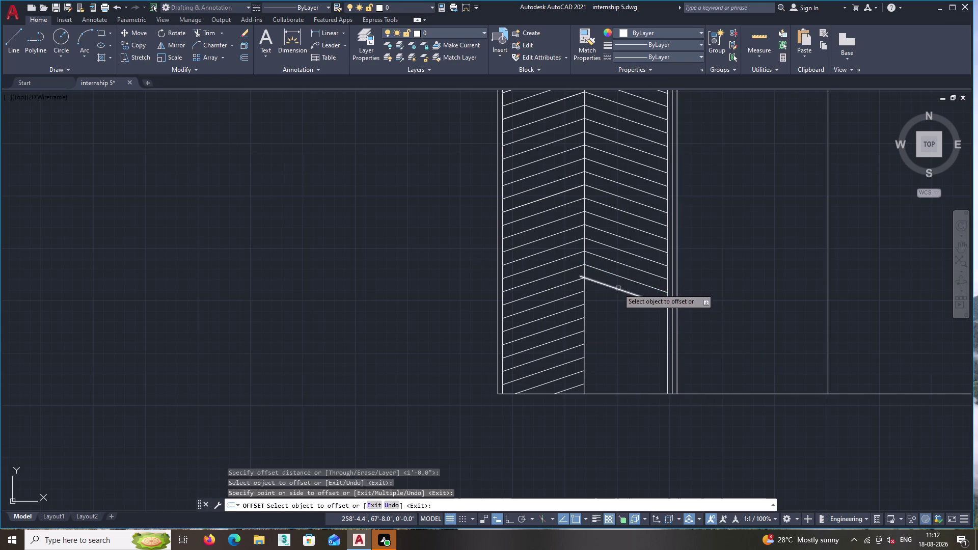
double_click(618, 288)
double_click(614, 303)
click(615, 302)
double_click(608, 315)
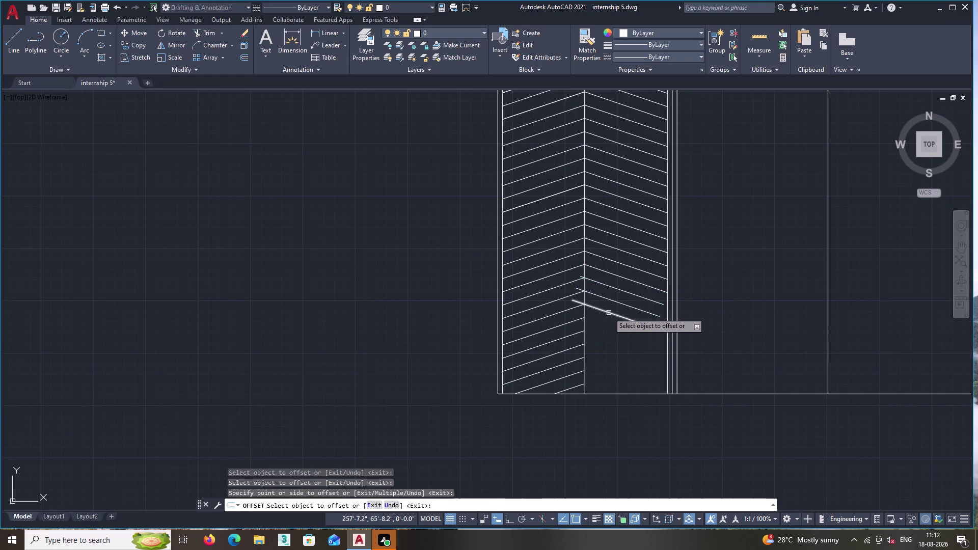
click(608, 313)
triple_click(604, 327)
double_click(608, 324)
double_click(603, 343)
double_click(604, 337)
click(602, 353)
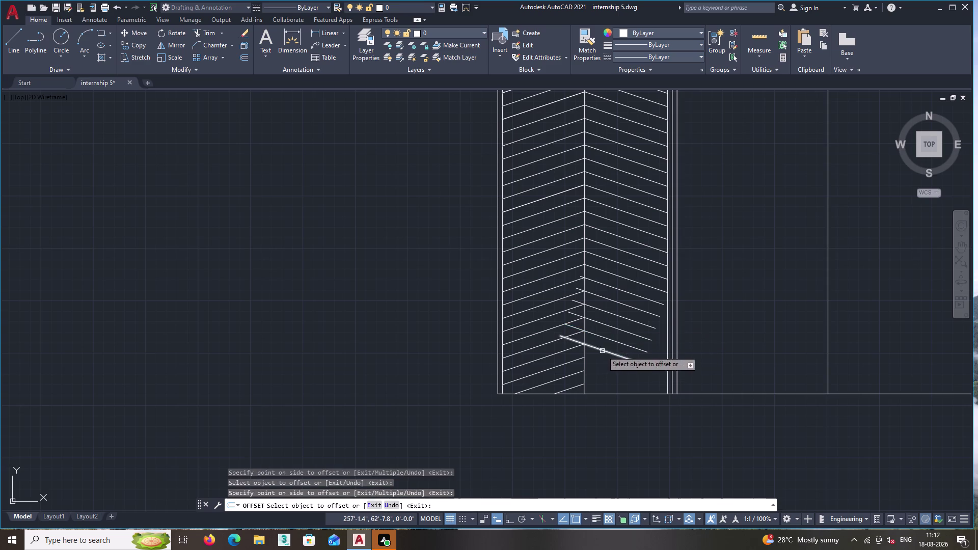
double_click(602, 351)
triple_click(598, 363)
click(598, 362)
click(596, 376)
double_click(596, 378)
click(597, 386)
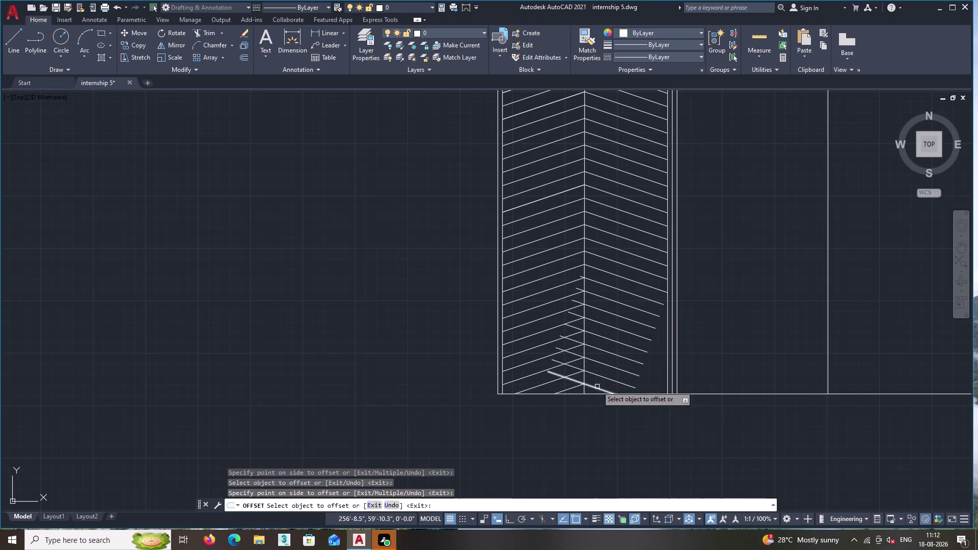
key(Escape)
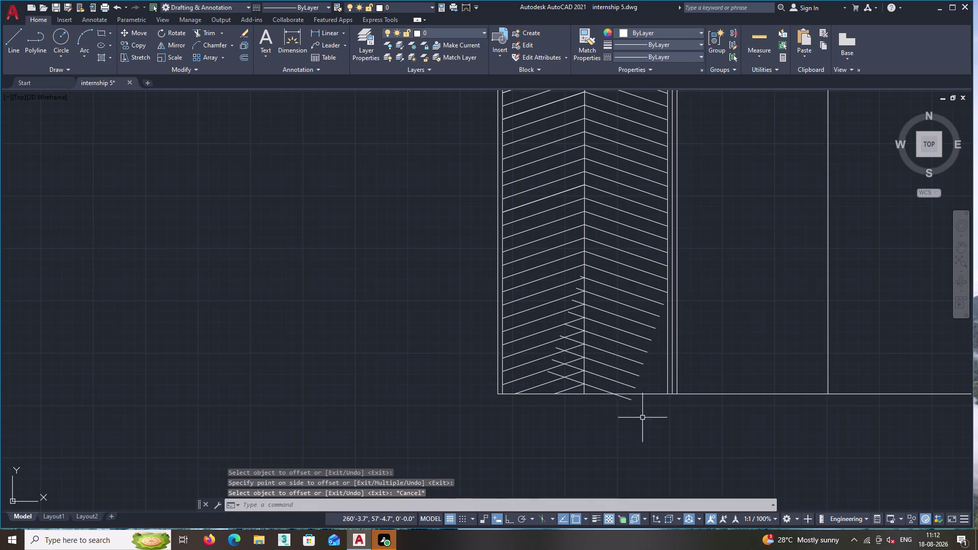
Fence-trim the stray hatch line segments crossing near the chevron's centre line.
key(t)
key(r)
key(Return)
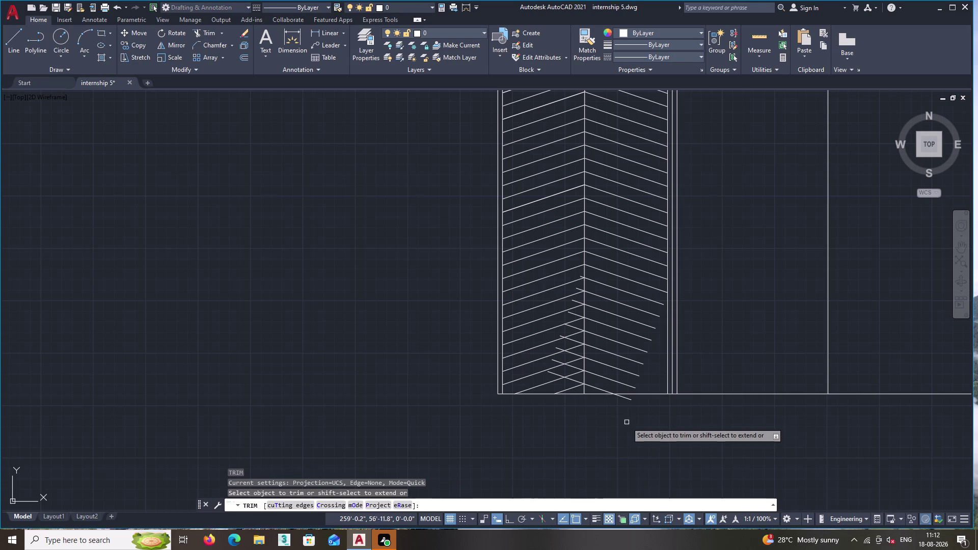
click(627, 401)
scroll(up, 3)
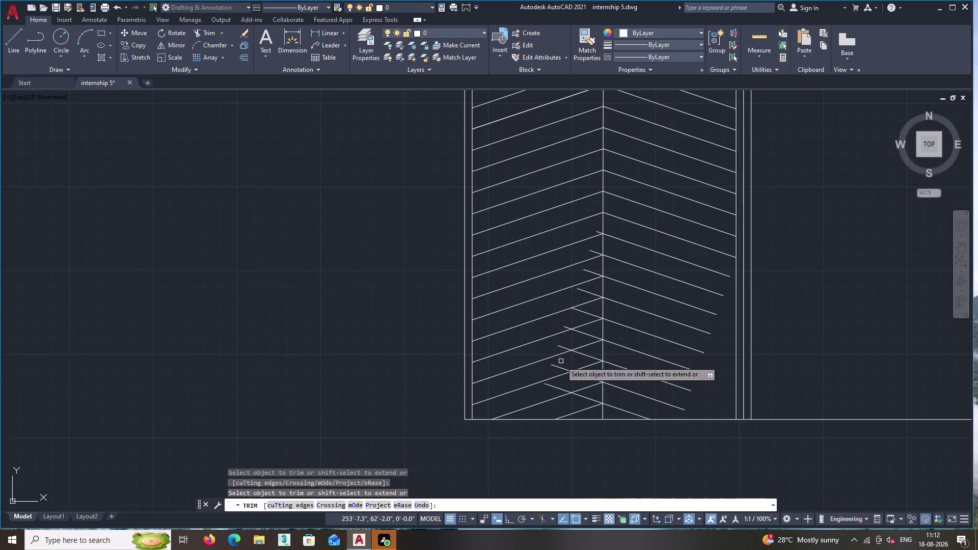
scroll(up, 3)
click(599, 344)
double_click(548, 374)
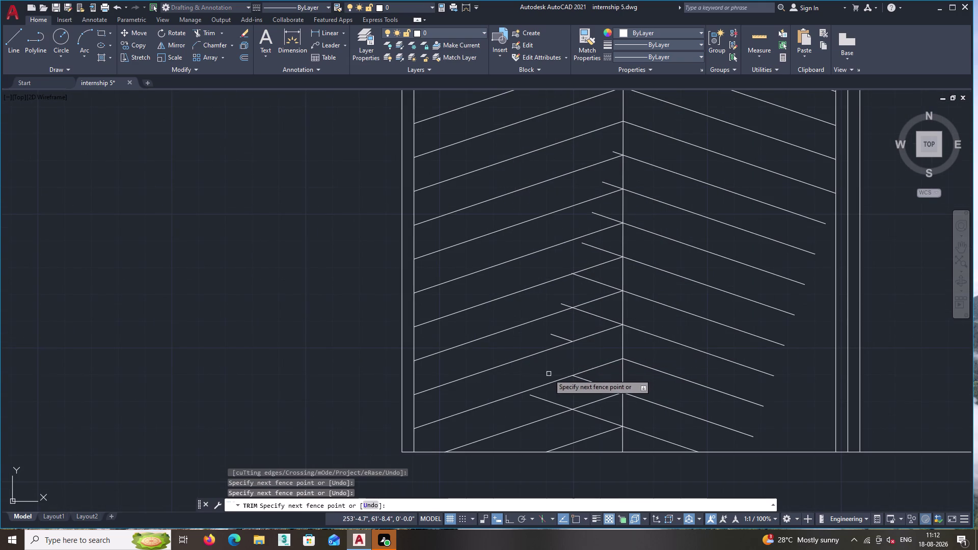
click(599, 377)
click(535, 412)
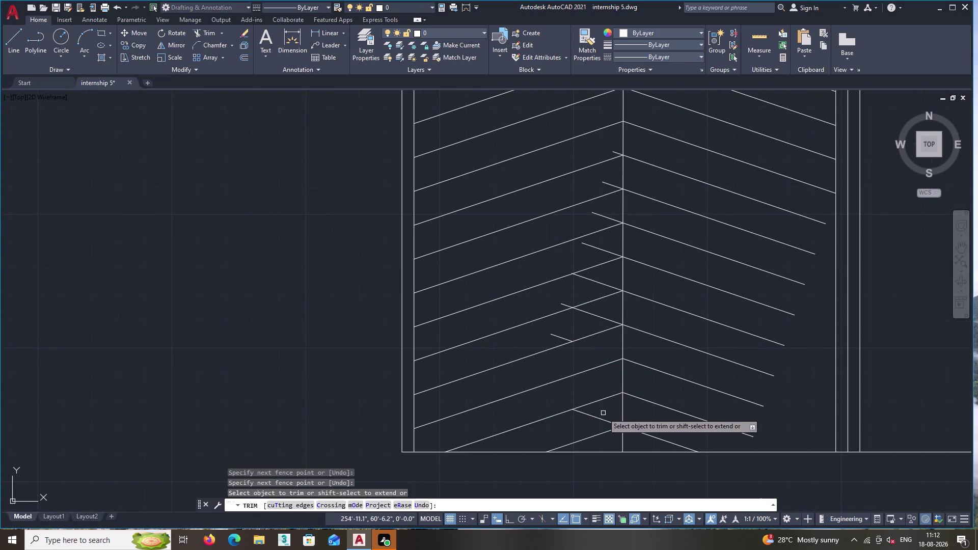
click(603, 413)
click(574, 430)
Trim the leftover hatch fragments further along the centre line.
middle_drag(578, 426, 605, 379)
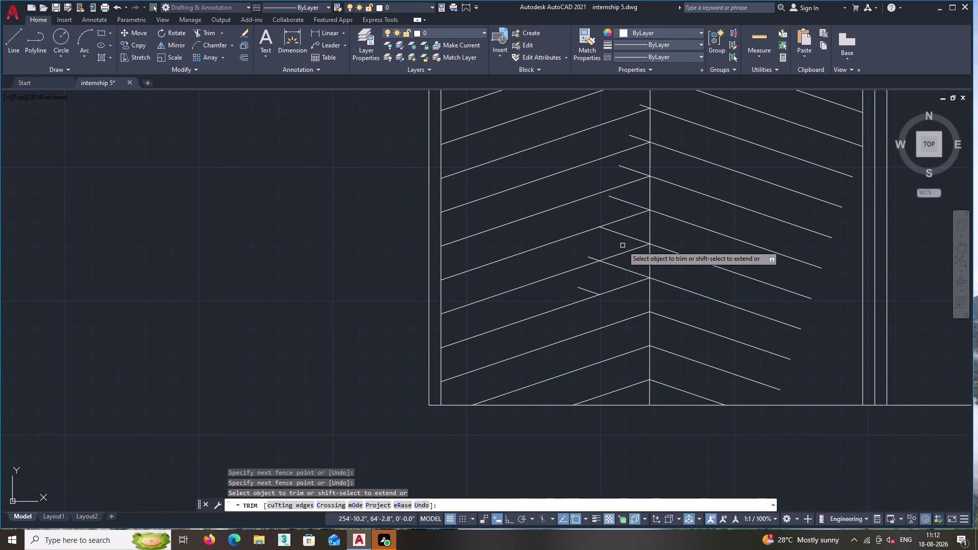
click(626, 262)
click(572, 297)
middle_drag(587, 282, 532, 338)
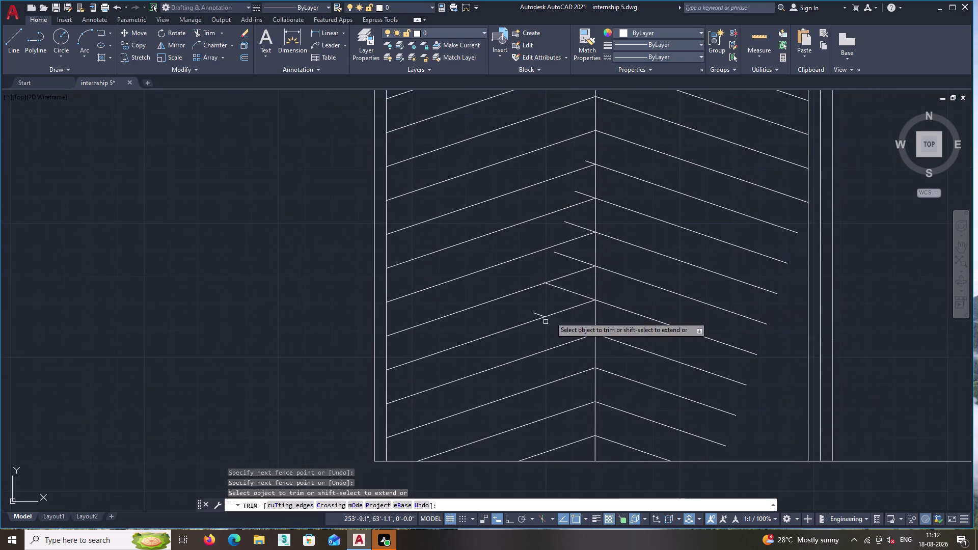
scroll(up, 3)
click(578, 289)
click(513, 339)
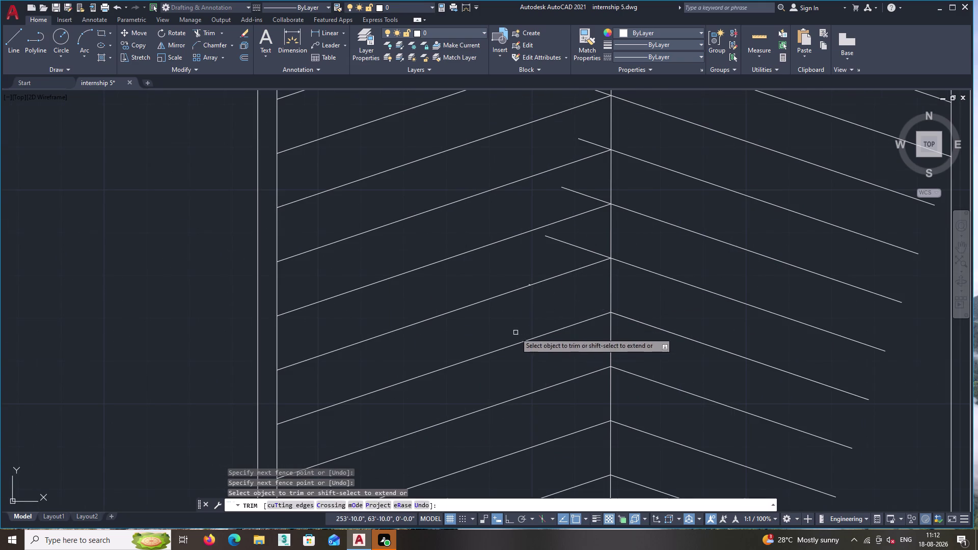
scroll(up, 3)
scroll(up, 3)
click(549, 286)
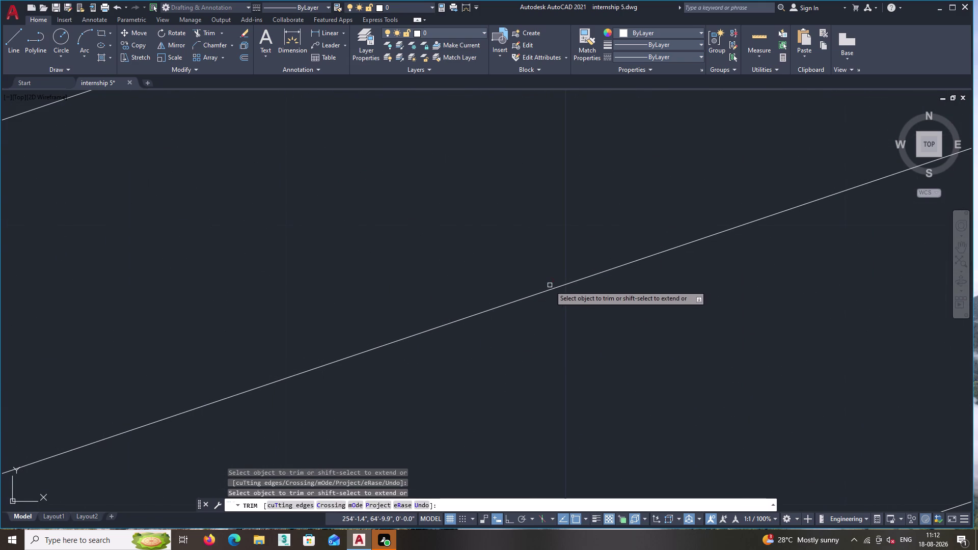
scroll(down, 3)
middle_drag(601, 293, 538, 360)
scroll(down, 3)
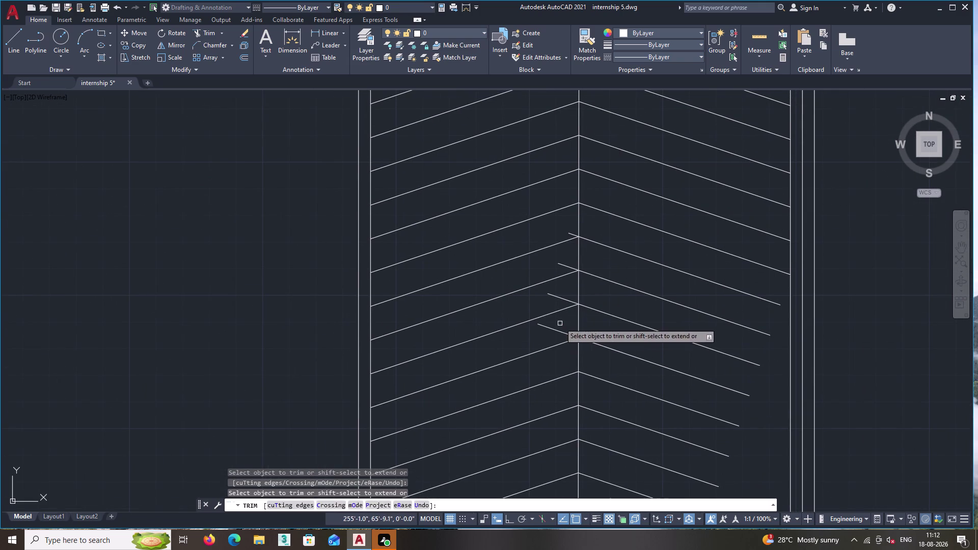
click(564, 322)
double_click(541, 340)
click(562, 290)
double_click(546, 302)
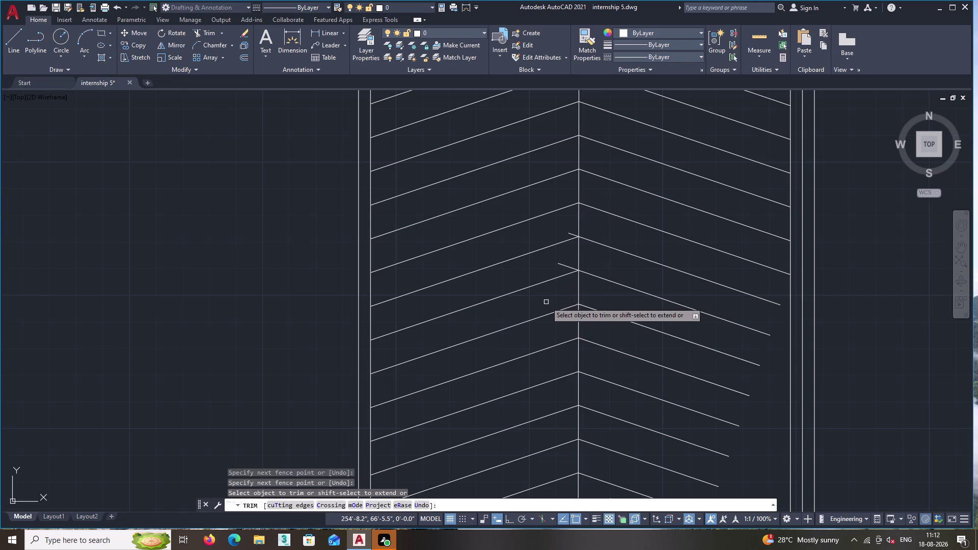
Trim the final stray pieces near the centre line and end the trim.
middle_drag(547, 294, 538, 328)
scroll(up, 3)
click(565, 294)
click(528, 318)
scroll(down, 3)
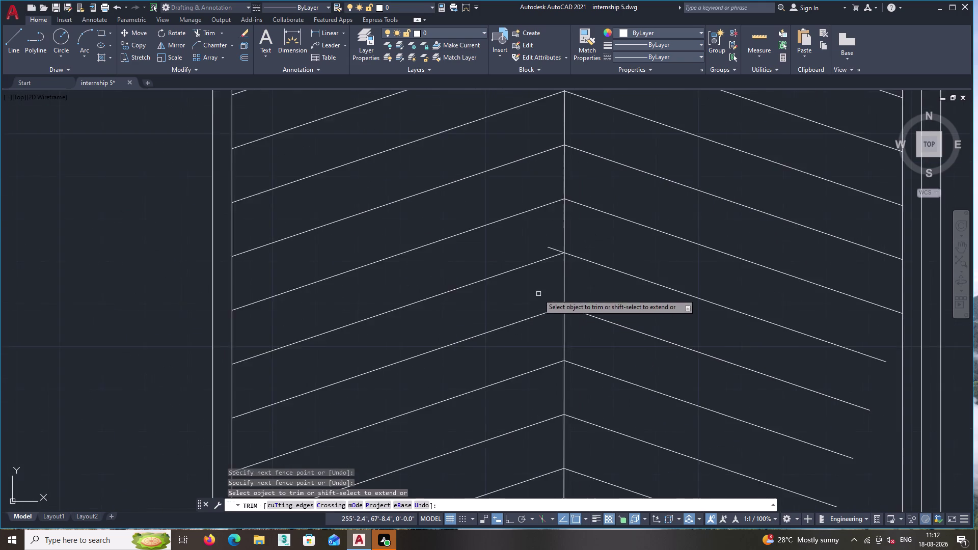
scroll(down, 3)
middle_click(538, 294)
scroll(up, 3)
click(555, 262)
double_click(537, 273)
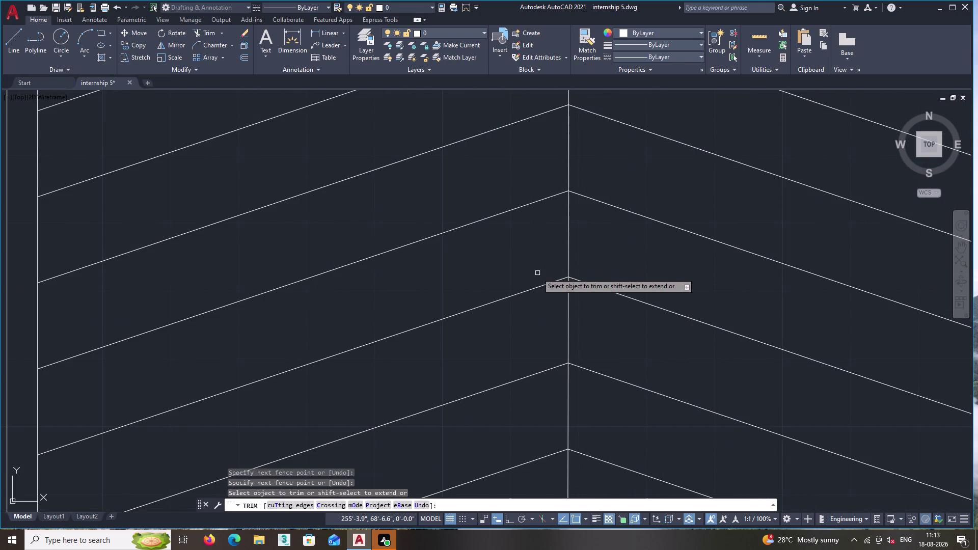
key(Escape)
scroll(down, 3)
scroll(down, 3)
middle_drag(577, 315, 555, 277)
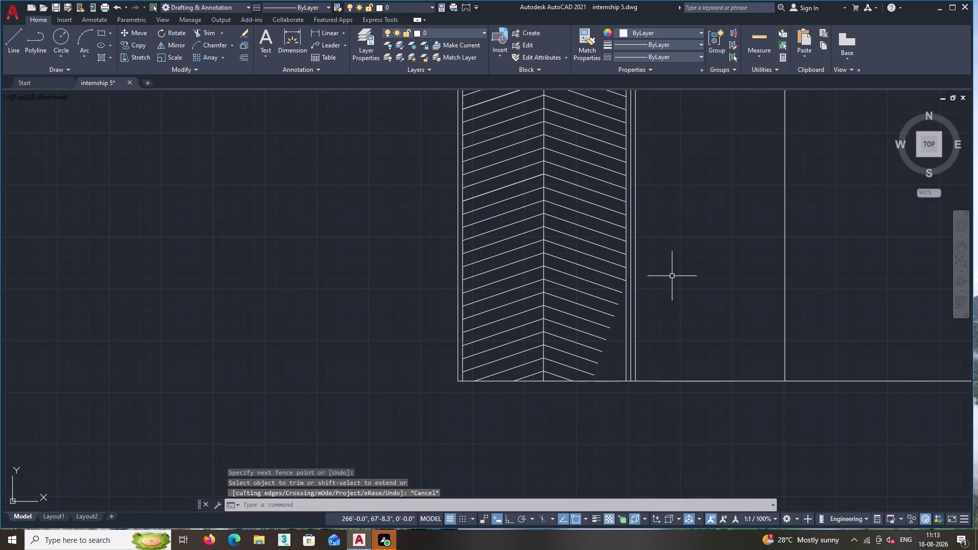
text(ex)
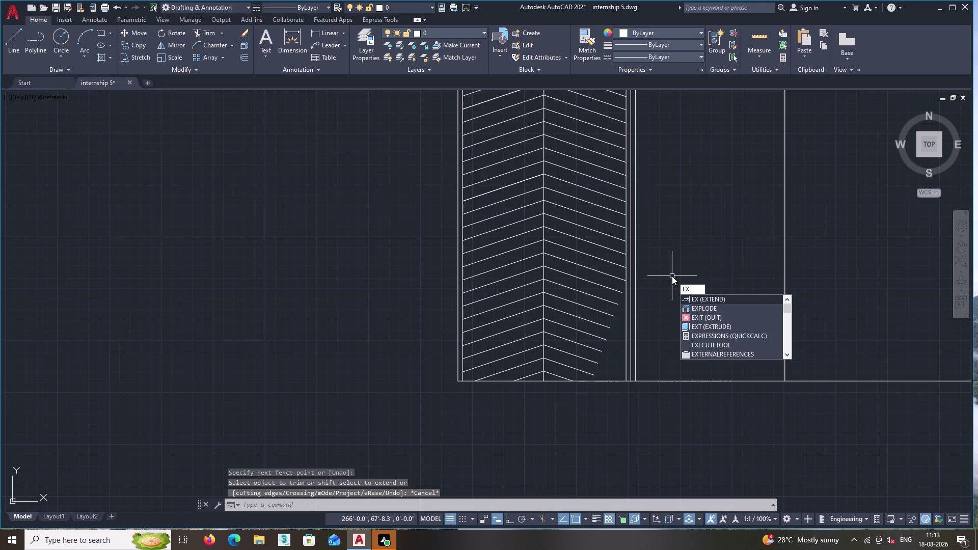
key(Return)
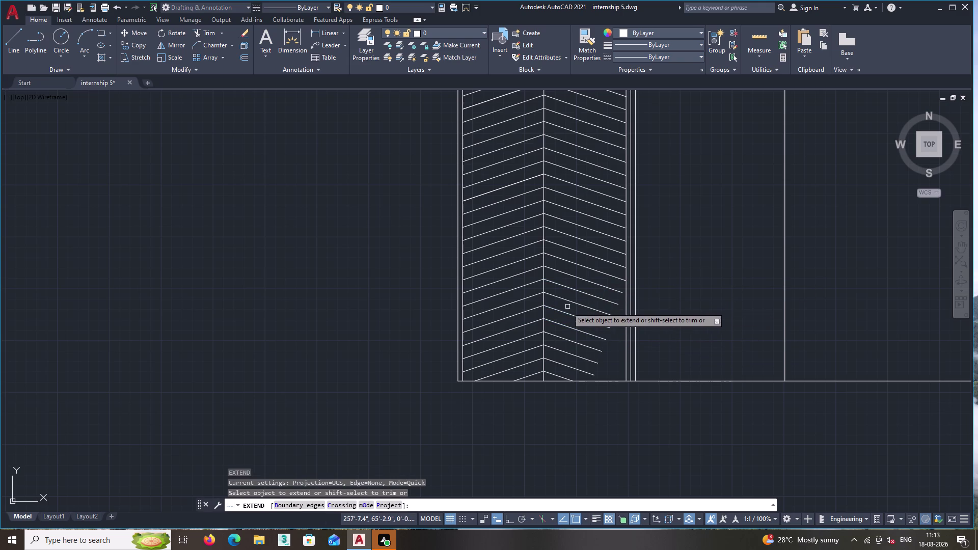
Fence-extend the short lower-right hatch lines to the right wall line.
click(567, 307)
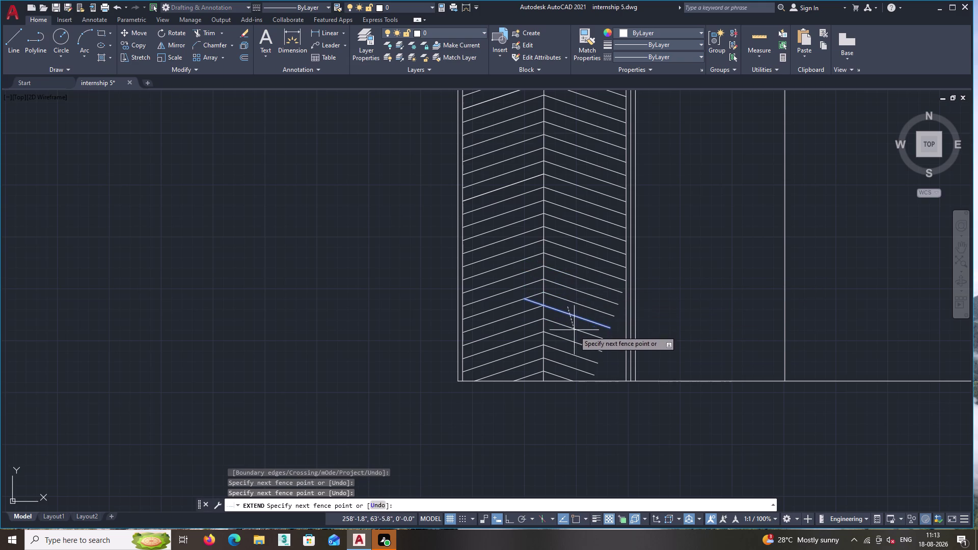
key(Escape)
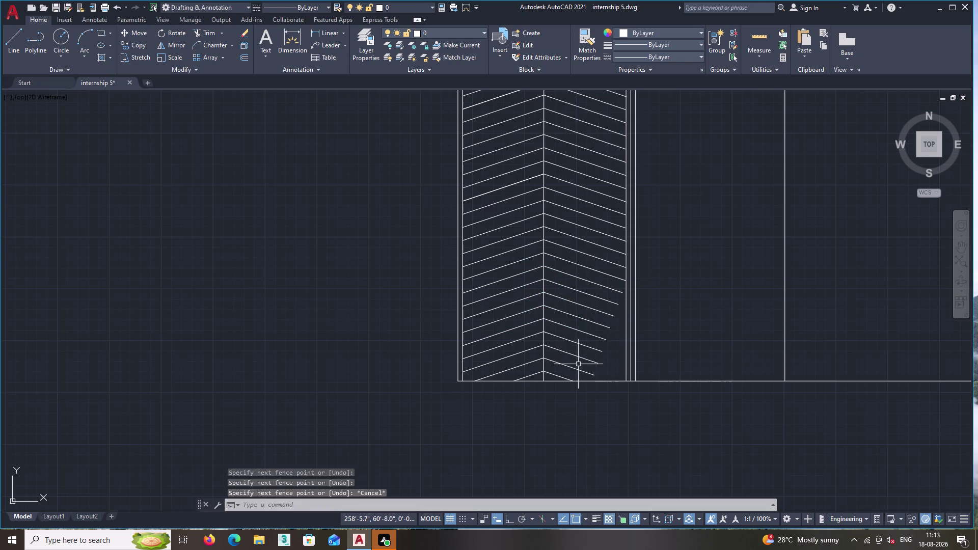
key(Return)
click(580, 361)
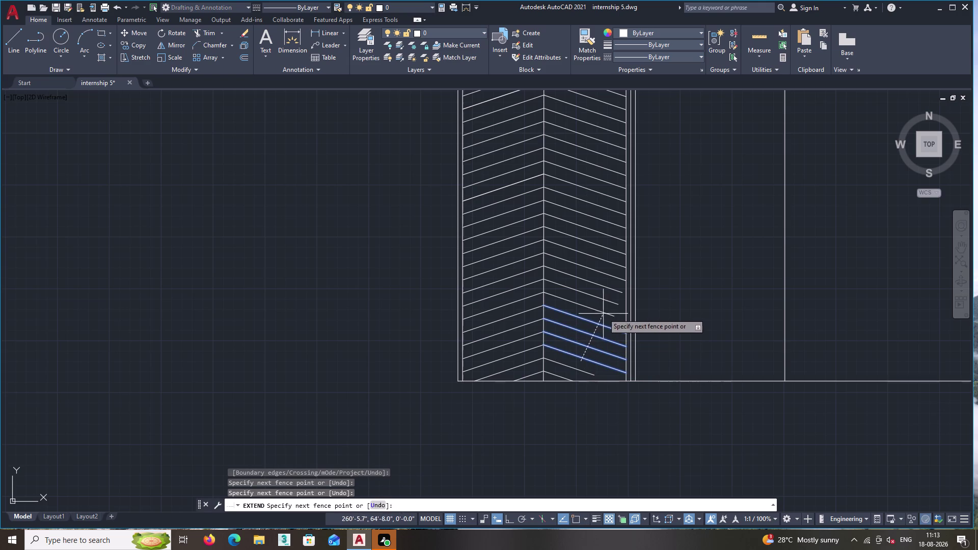
click(616, 289)
click(575, 368)
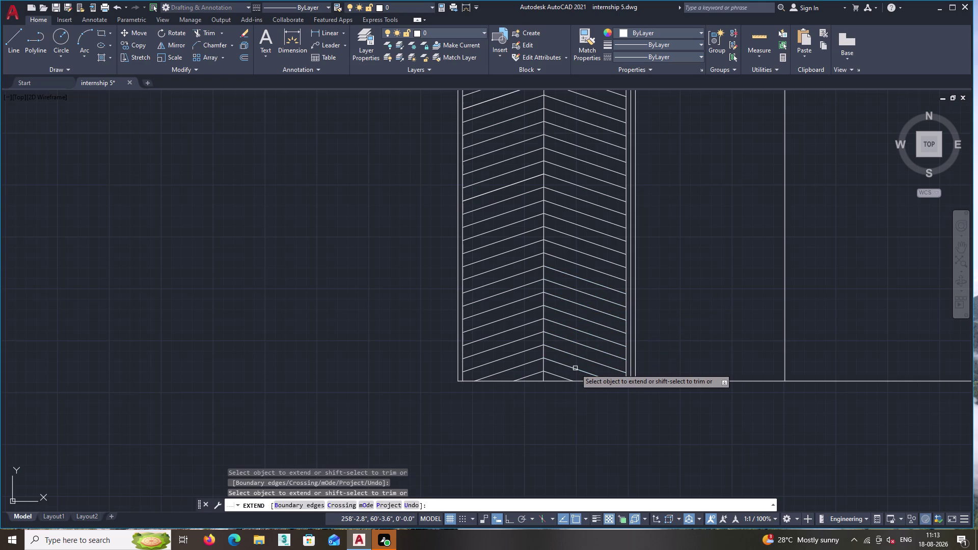
scroll(down, 3)
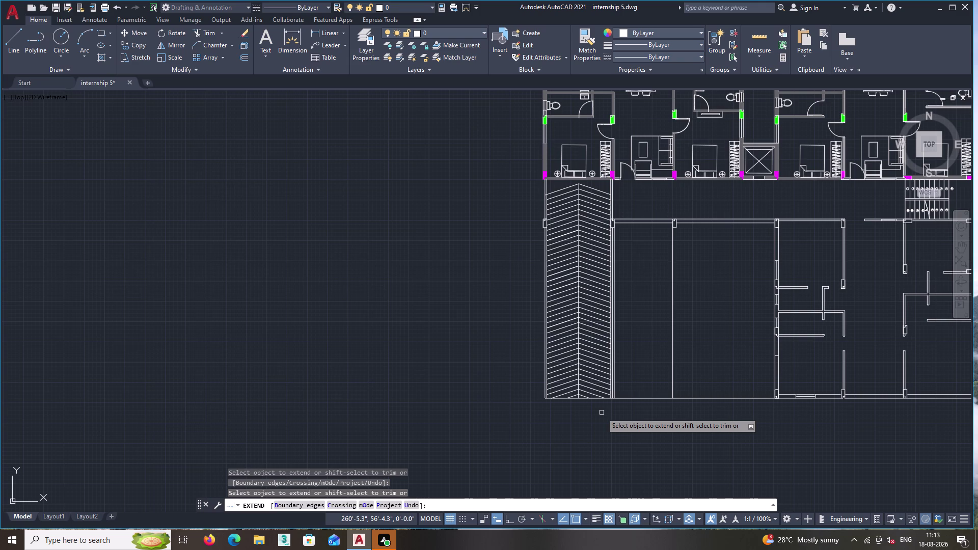
End extending and bring the top end of the chevron wall hatch into view.
key(Escape)
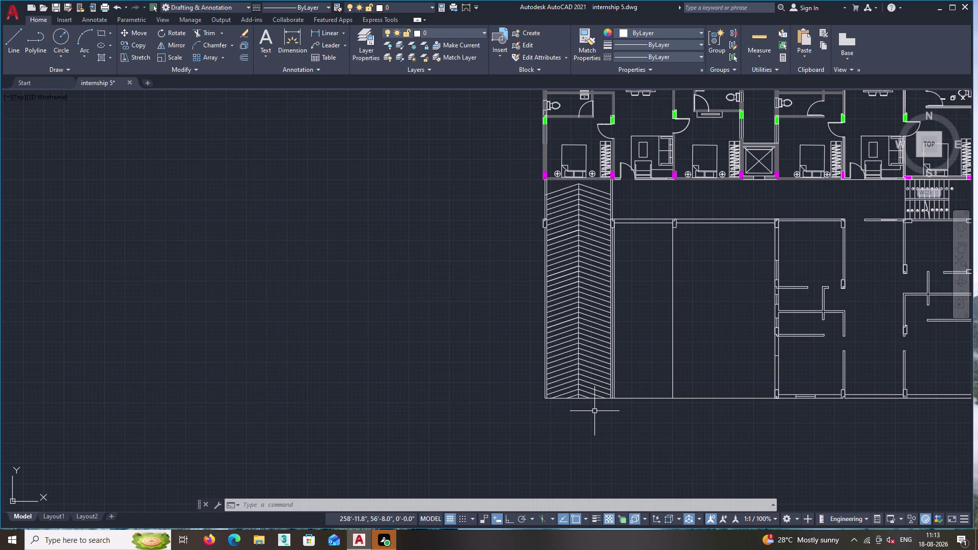
middle_drag(670, 373, 554, 361)
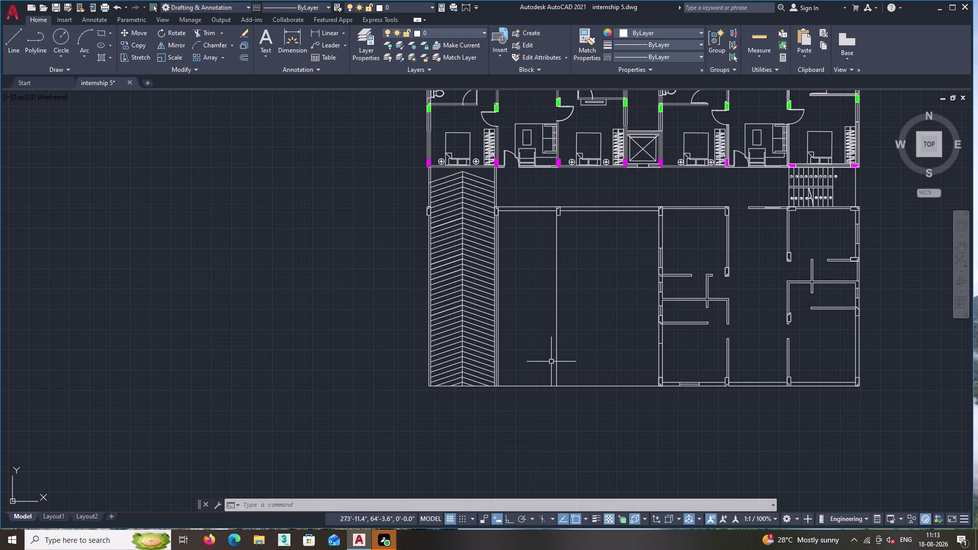
key(Escape)
scroll(up, 3)
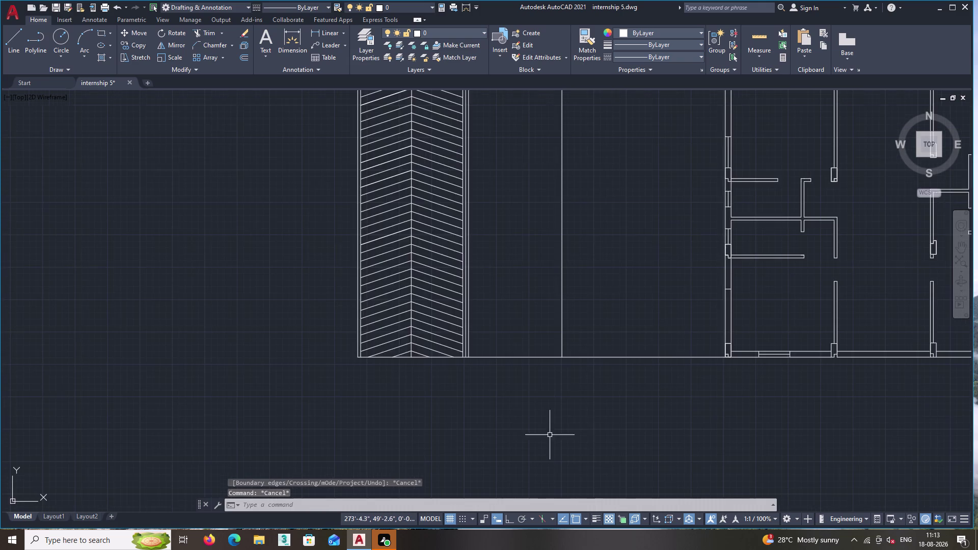
scroll(up, 3)
scroll(up, 3)
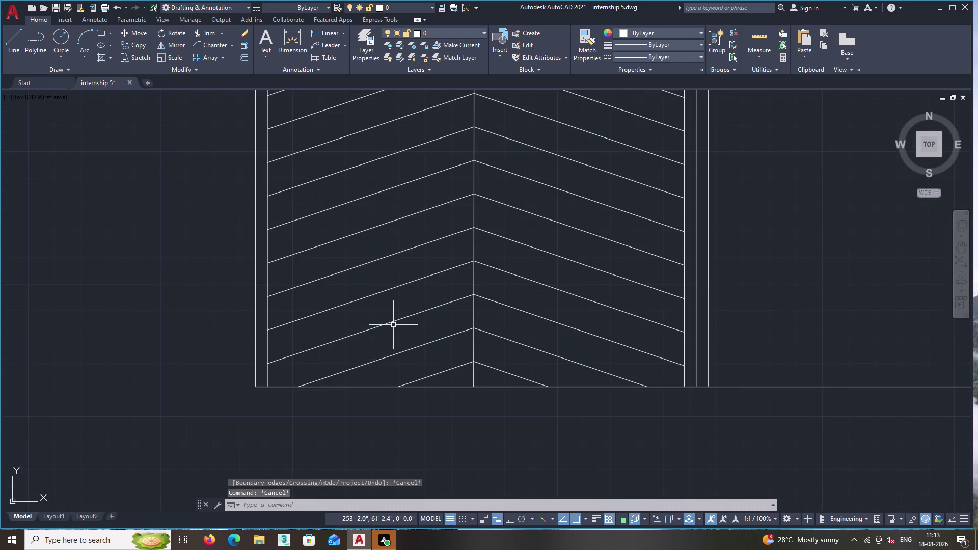
scroll(down, 3)
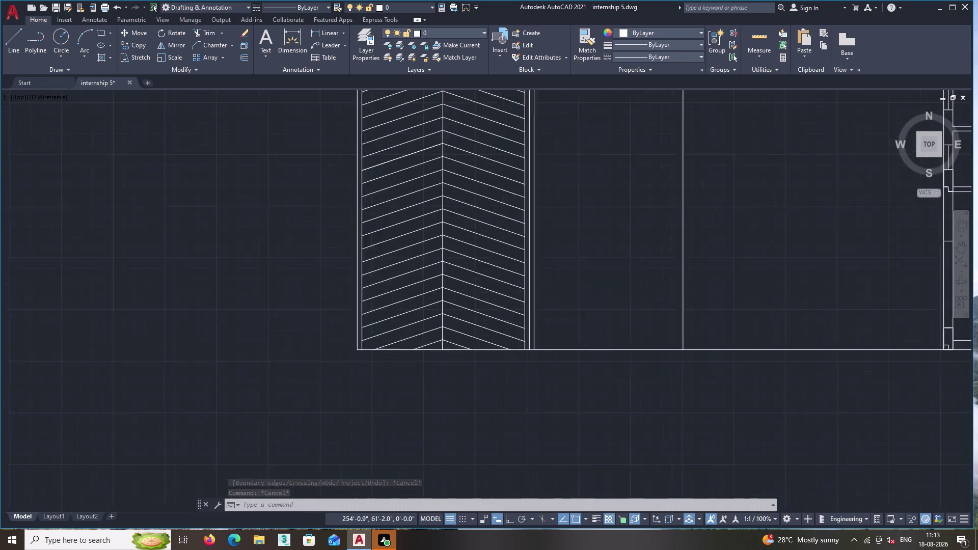
middle_drag(428, 381, 441, 430)
middle_click(441, 457)
middle_drag(443, 436, 458, 507)
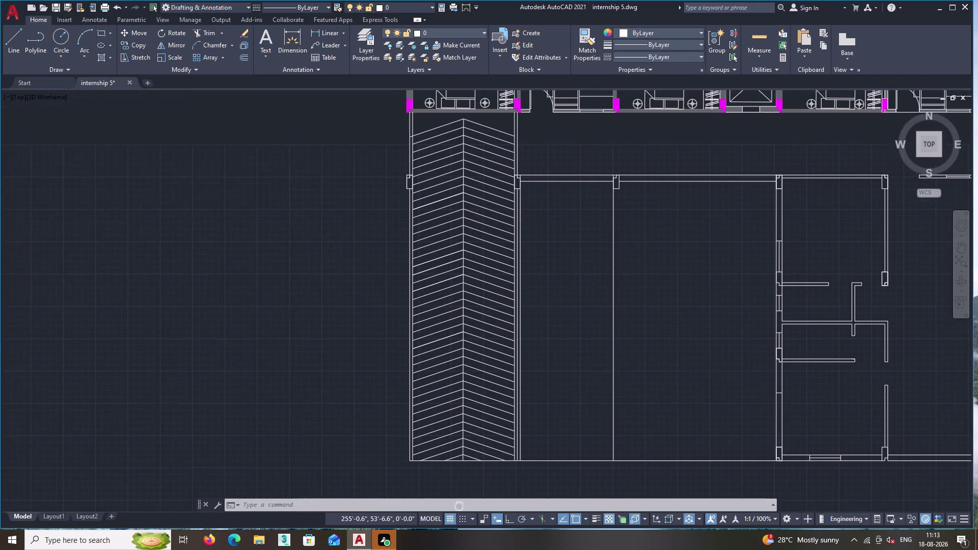
middle_drag(458, 507, 459, 515)
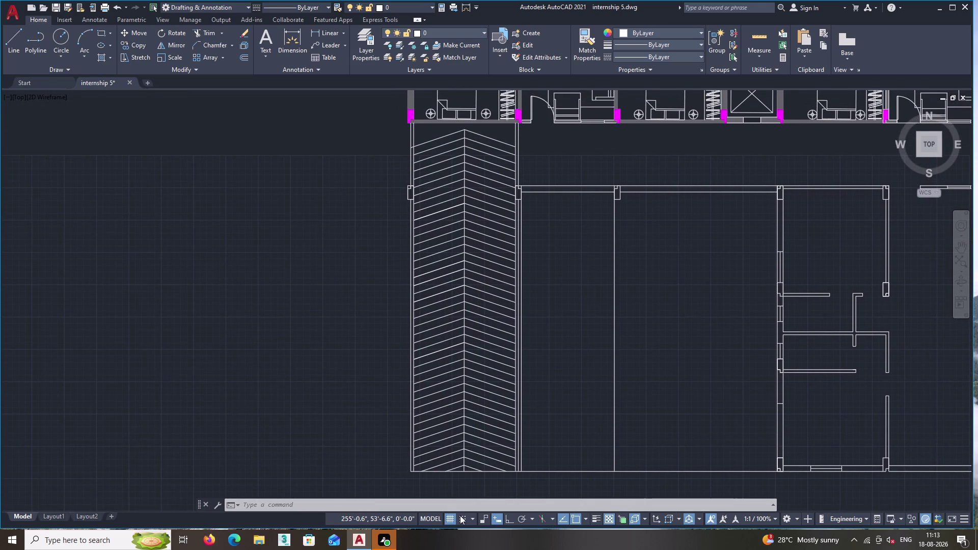
scroll(up, 3)
middle_drag(426, 146, 439, 195)
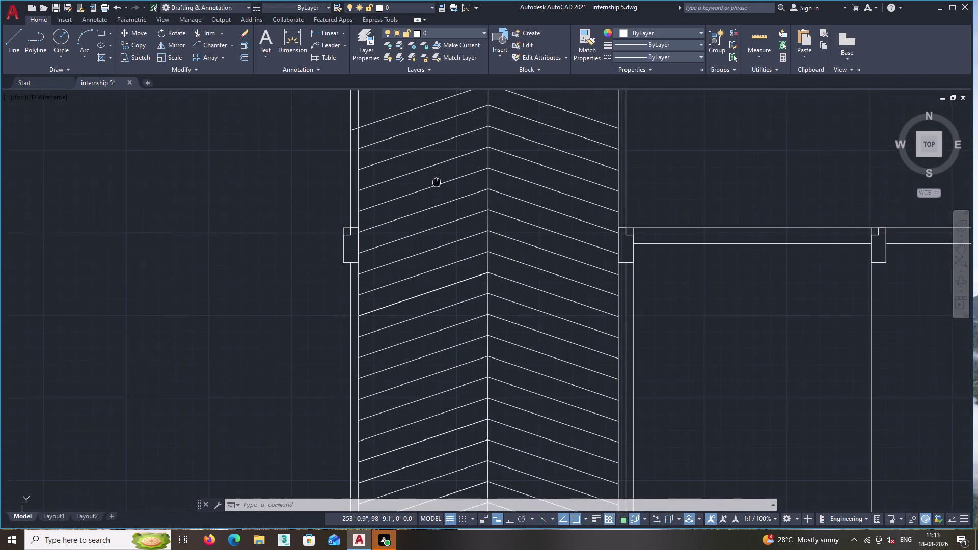
middle_drag(439, 195, 448, 258)
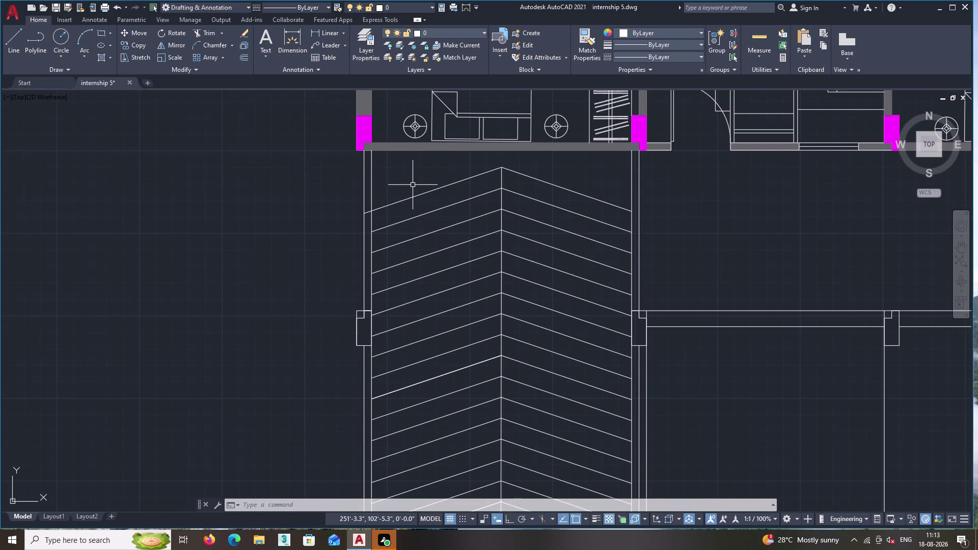
Trim the top hatch line stub poking past the left boundary line.
text(tr)
key(Return)
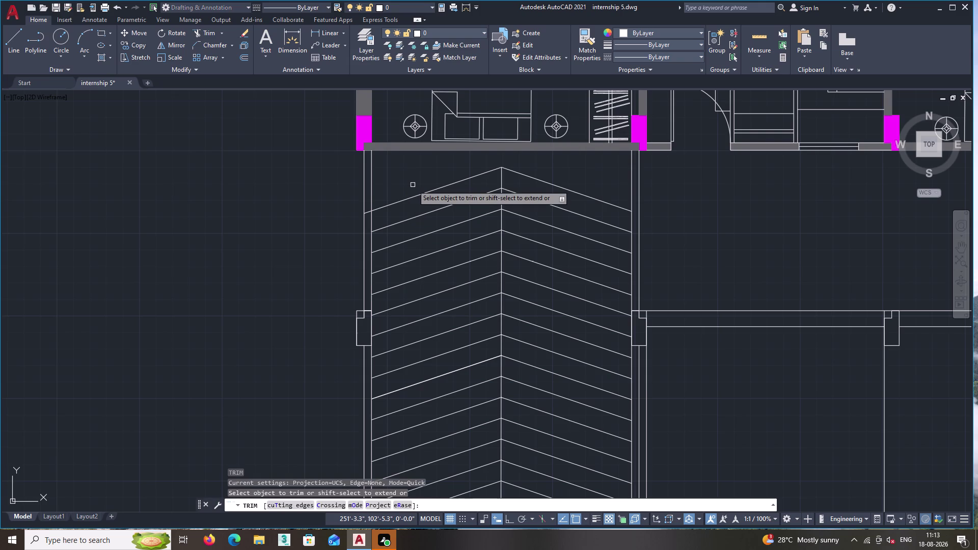
scroll(up, 3)
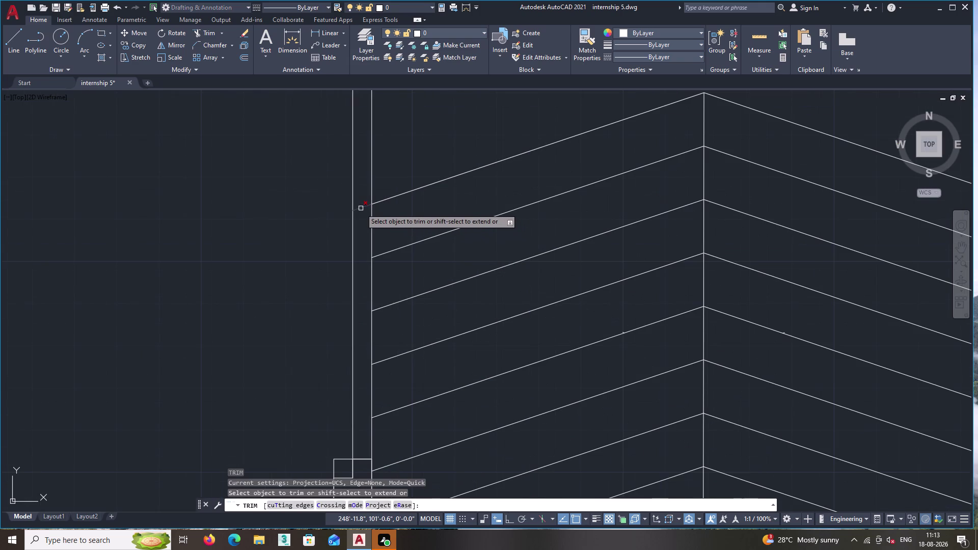
double_click(360, 208)
key(Return)
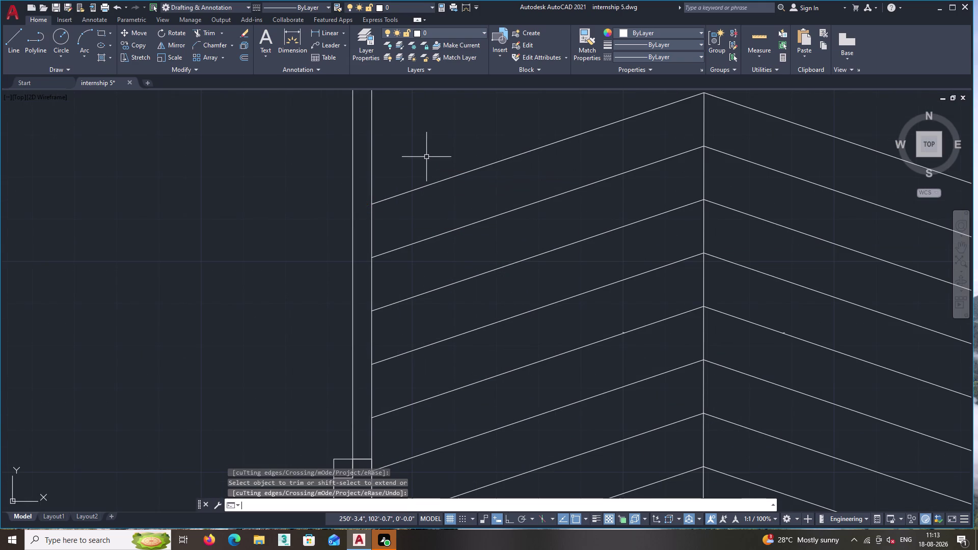
scroll(down, 3)
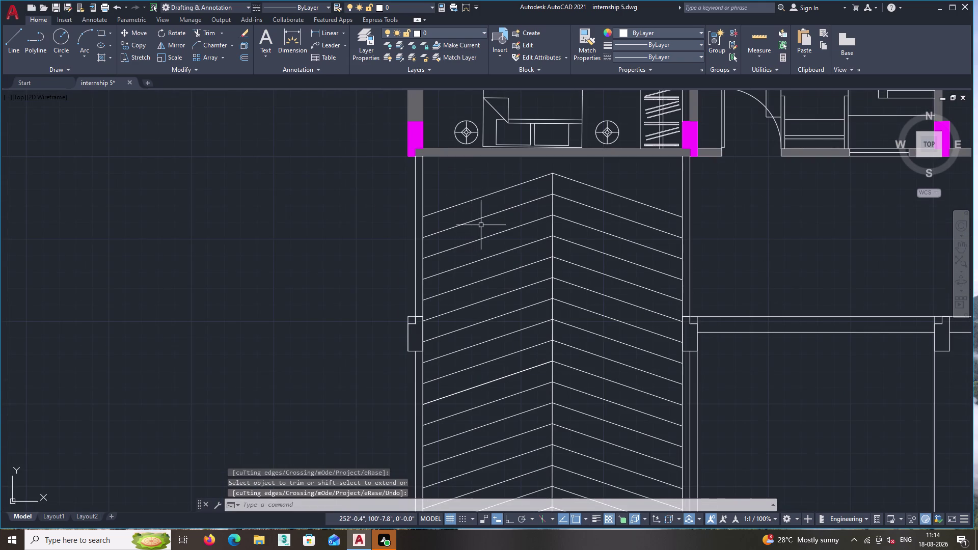
click(498, 212)
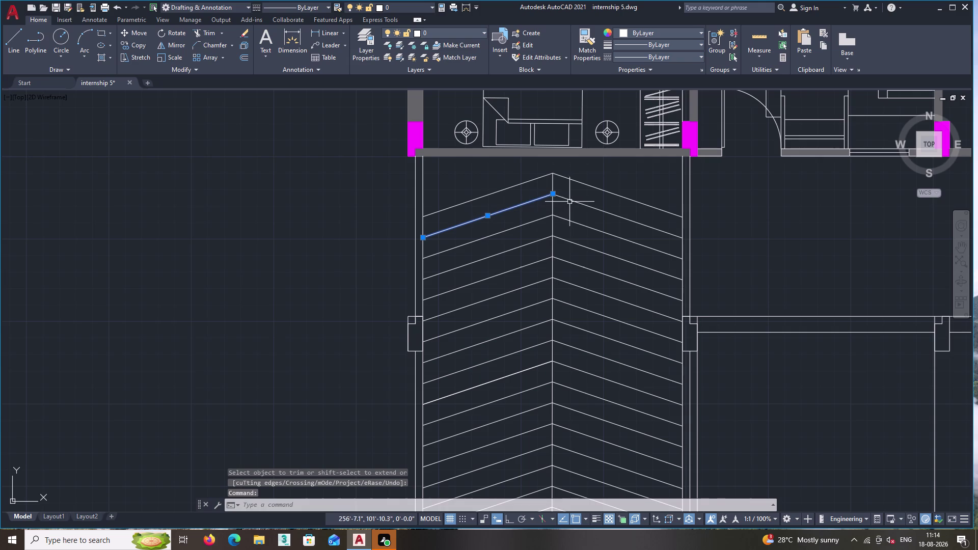
Erase the four lines forming the two uppermost chevrons.
click(571, 201)
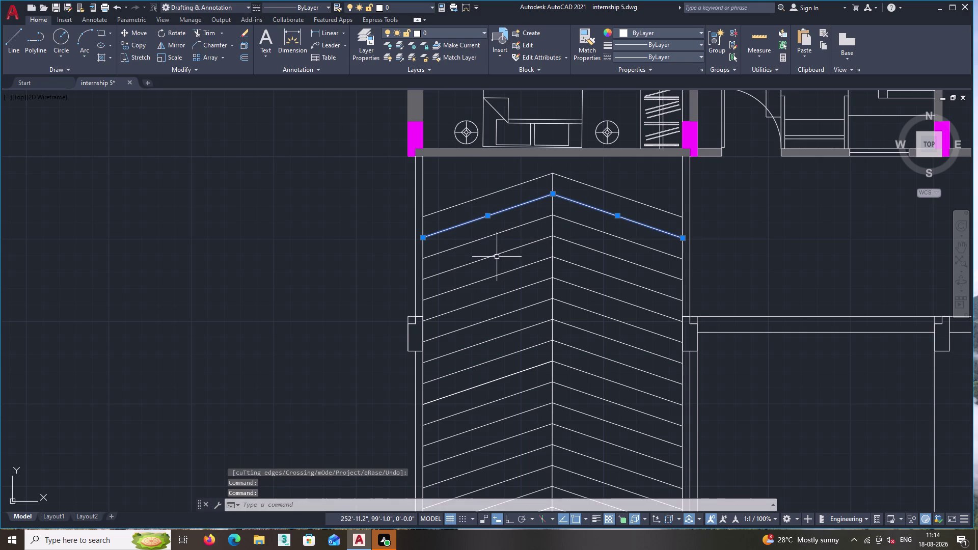
double_click(498, 255)
double_click(582, 247)
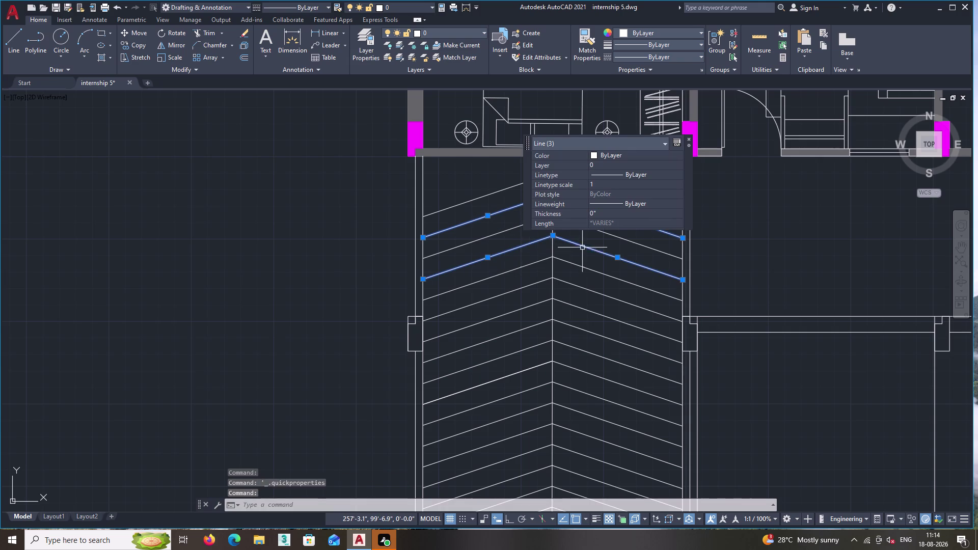
key(Delete)
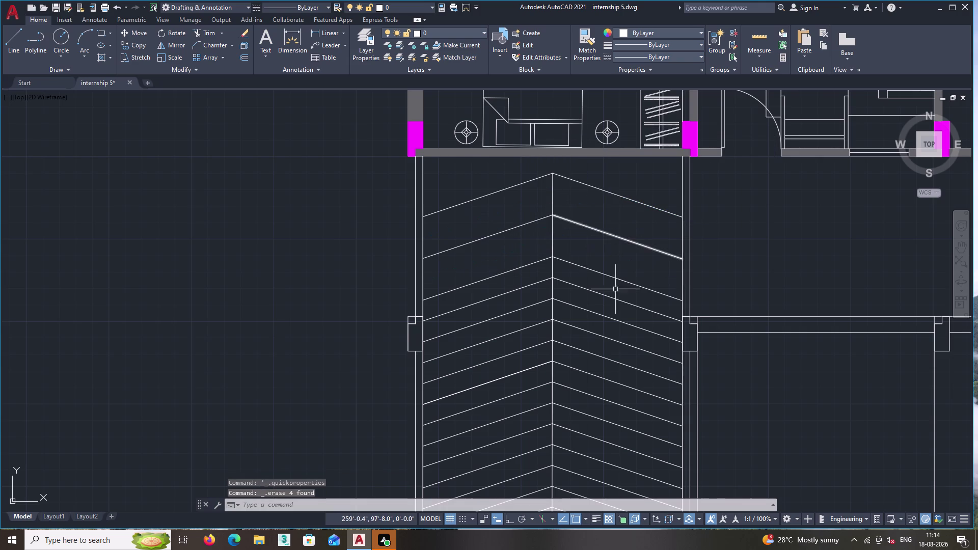
middle_drag(617, 294, 603, 252)
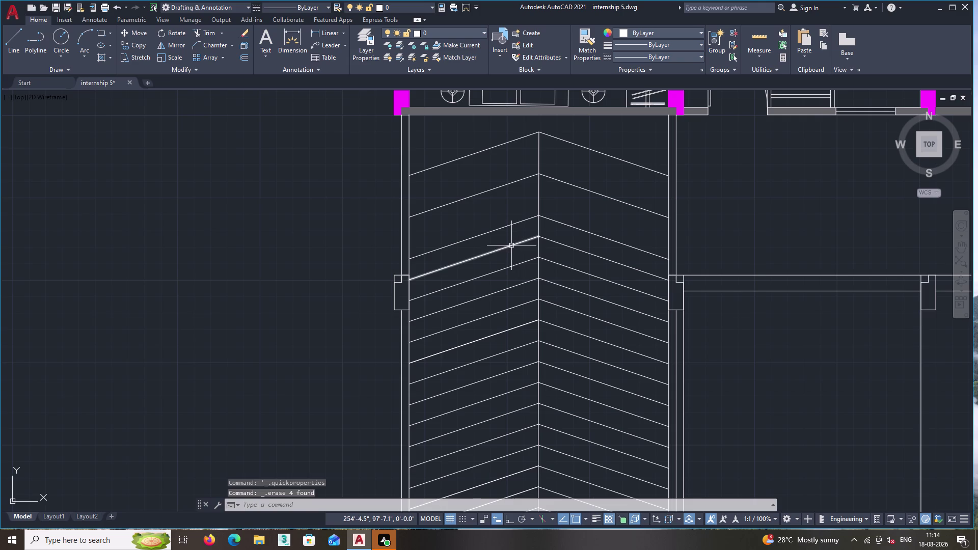
Select the first batch of chevron lines further down the strip.
click(512, 246)
double_click(563, 247)
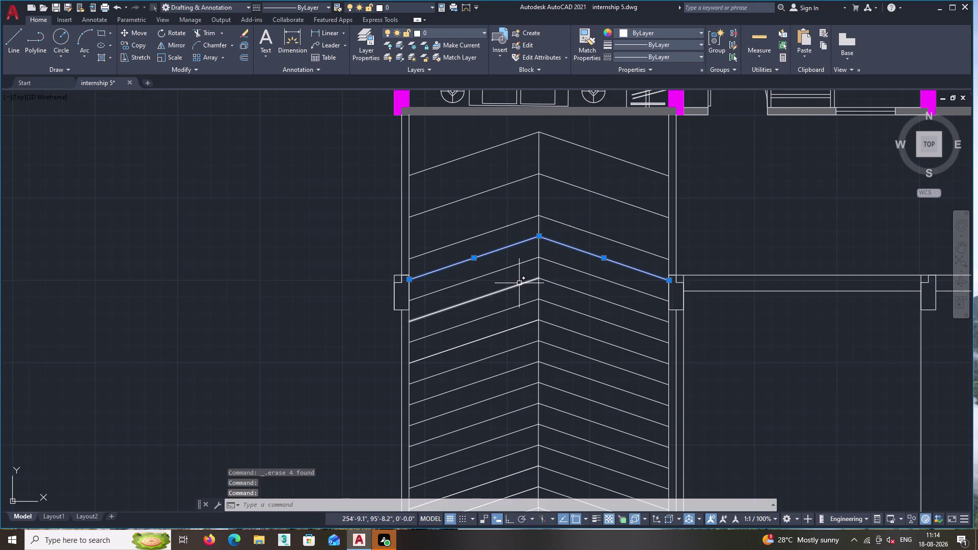
click(518, 283)
click(566, 290)
click(568, 288)
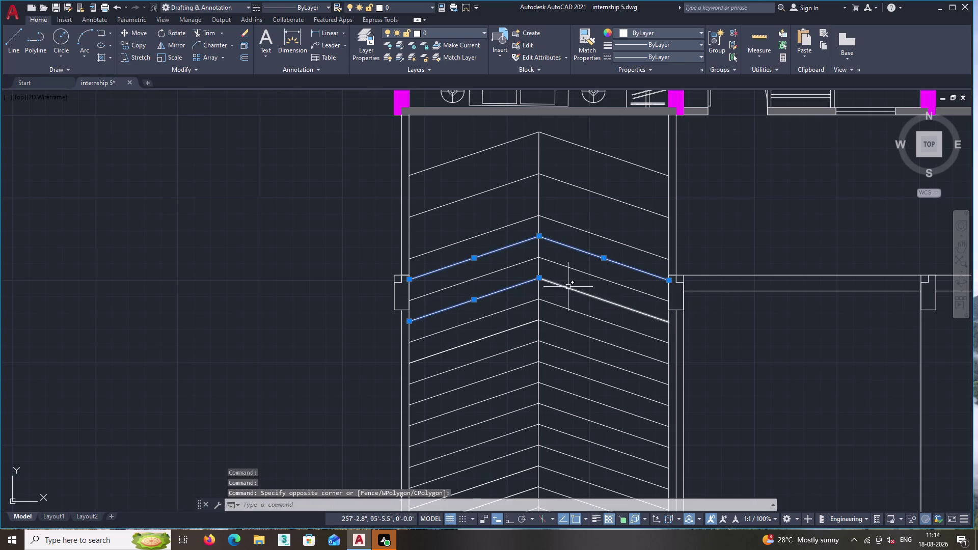
click(565, 294)
click(561, 284)
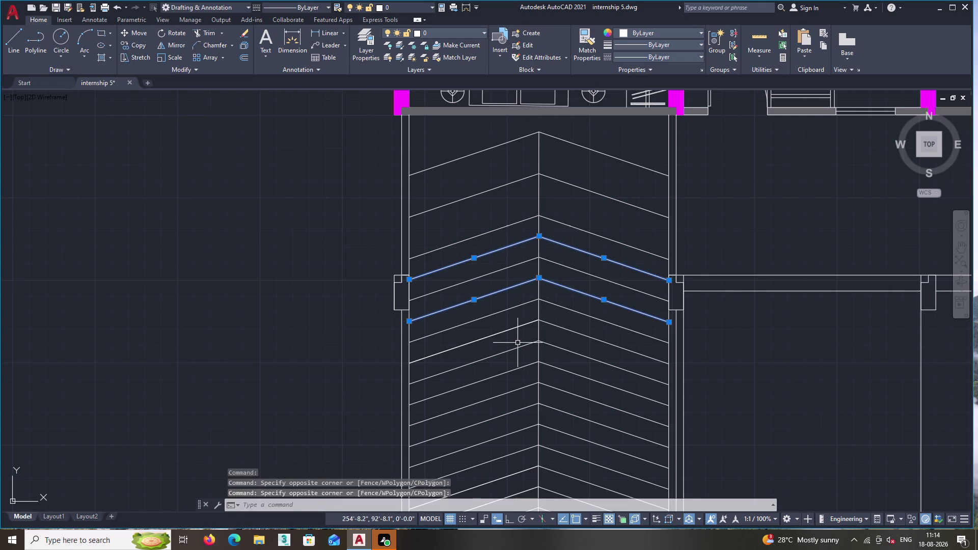
double_click(518, 343)
click(507, 323)
click(563, 340)
click(561, 325)
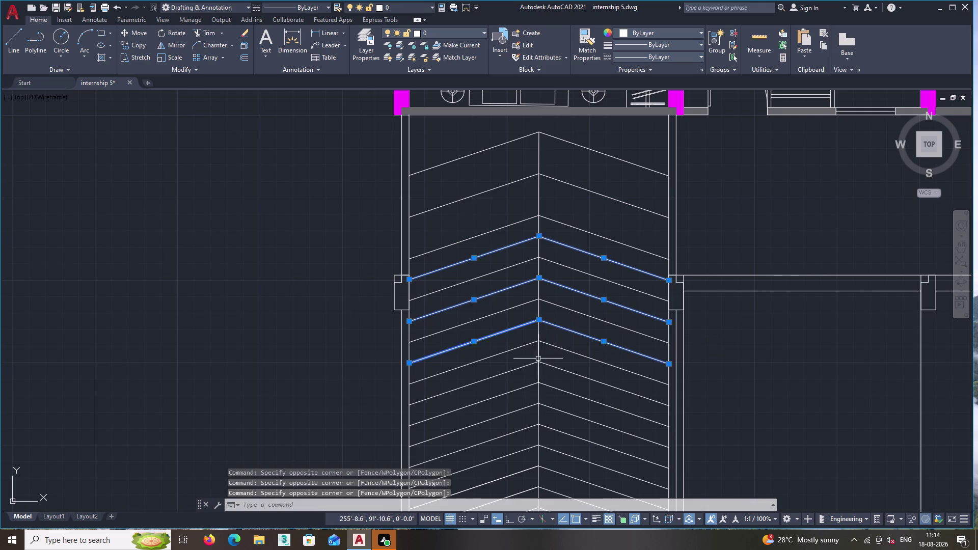
click(522, 384)
click(516, 367)
click(566, 383)
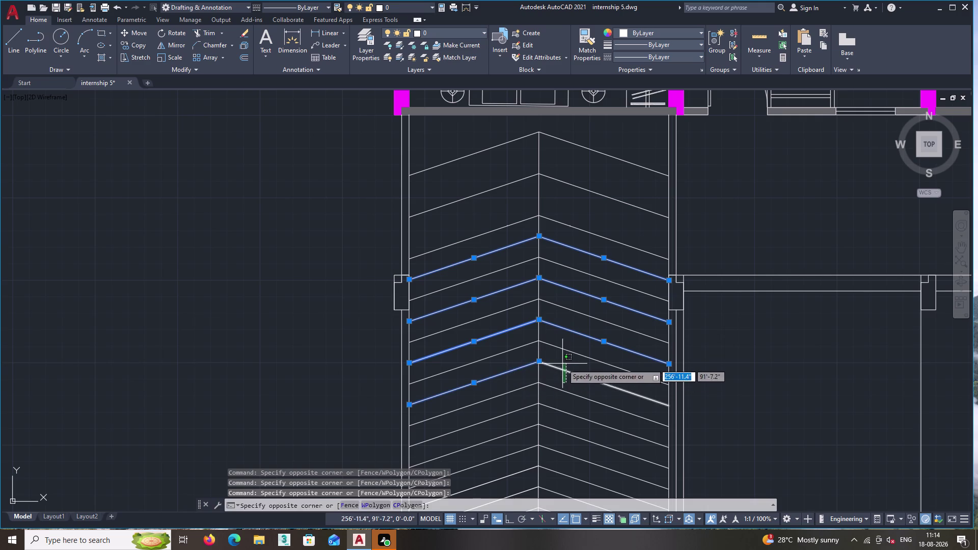
click(562, 364)
click(513, 424)
click(507, 411)
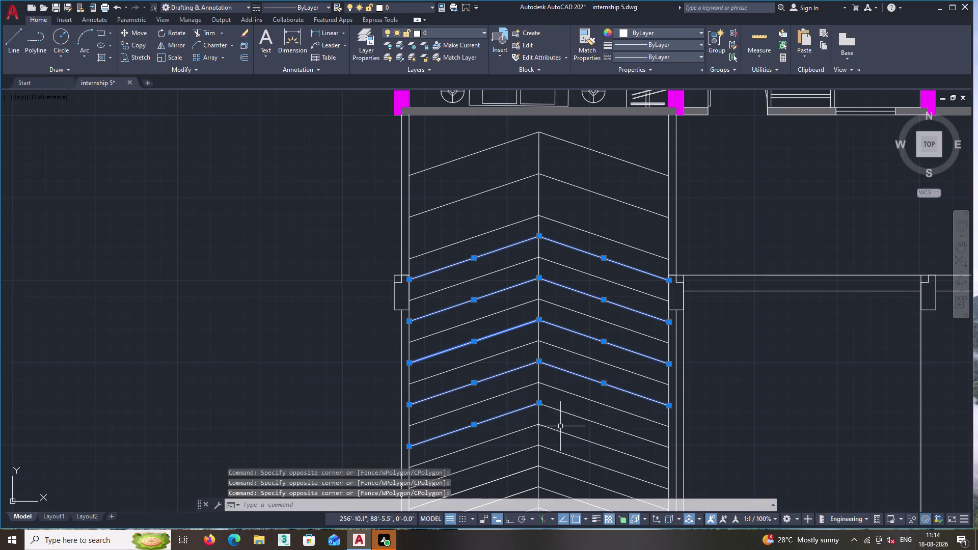
click(561, 427)
click(556, 399)
Add the lower chevron lines to the selection and erase all twenty.
middle_drag(556, 399, 540, 322)
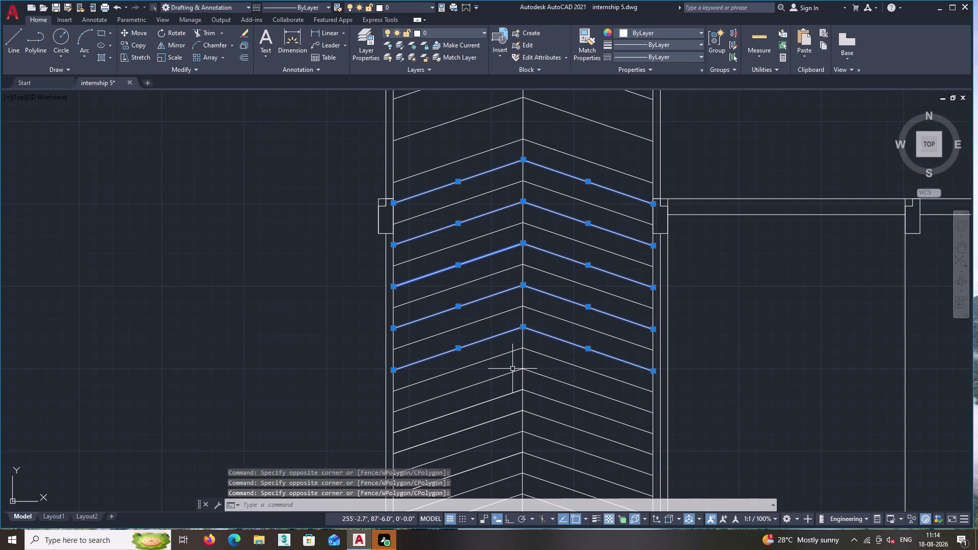
click(494, 394)
click(489, 379)
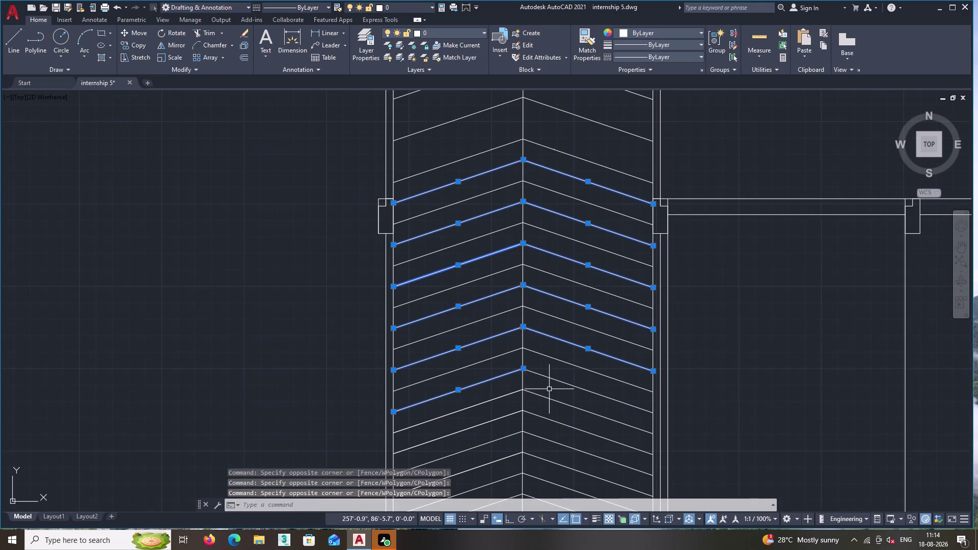
click(548, 389)
click(549, 373)
click(506, 433)
click(499, 420)
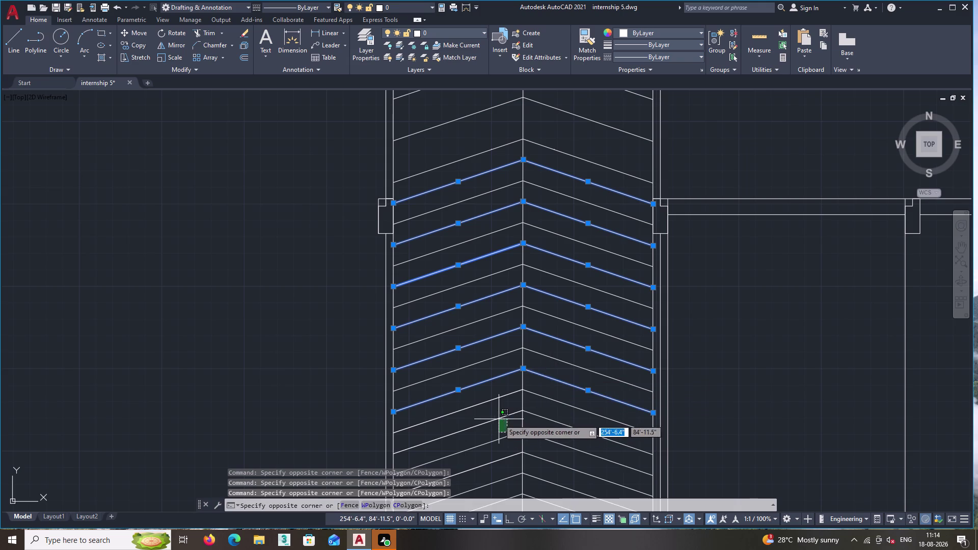
click(508, 425)
click(499, 412)
click(561, 434)
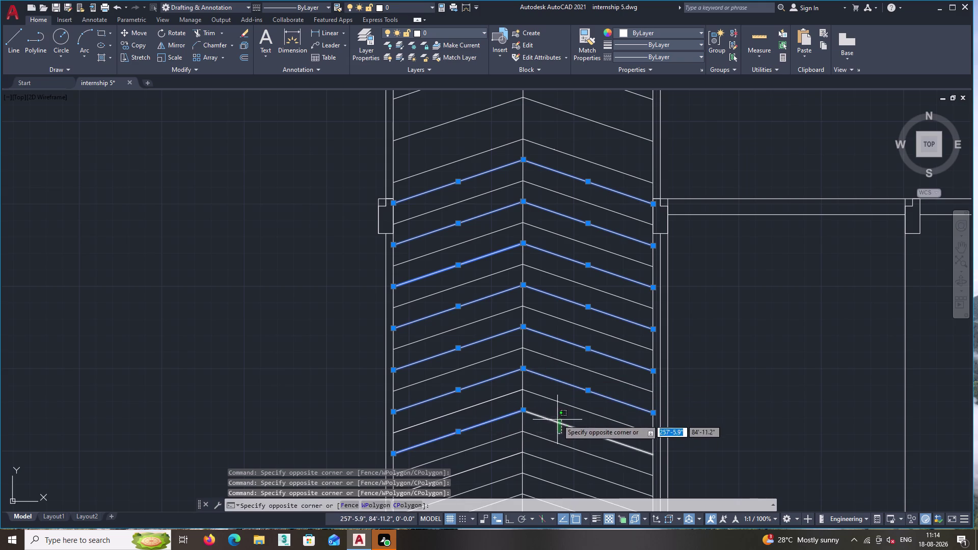
click(556, 415)
middle_drag(555, 416, 567, 334)
click(509, 395)
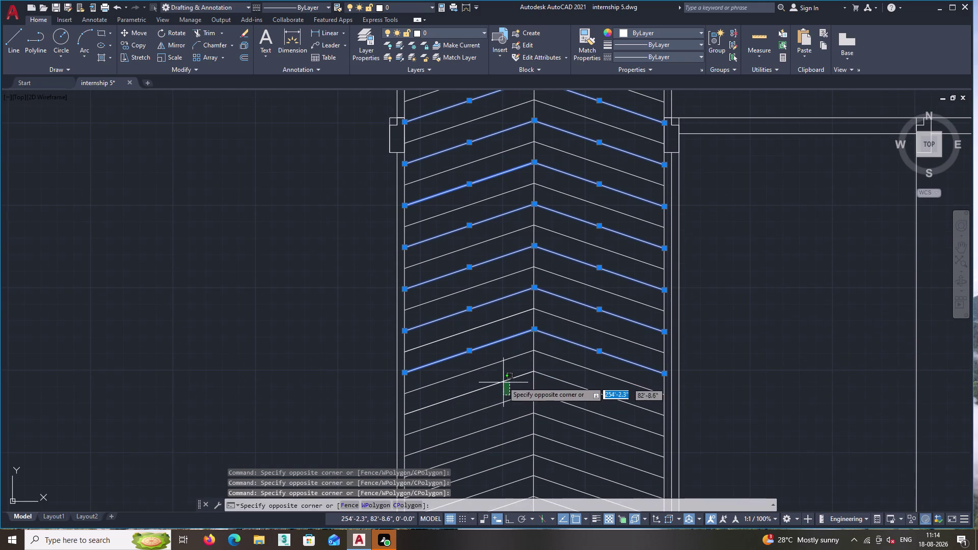
double_click(502, 381)
click(561, 391)
double_click(558, 377)
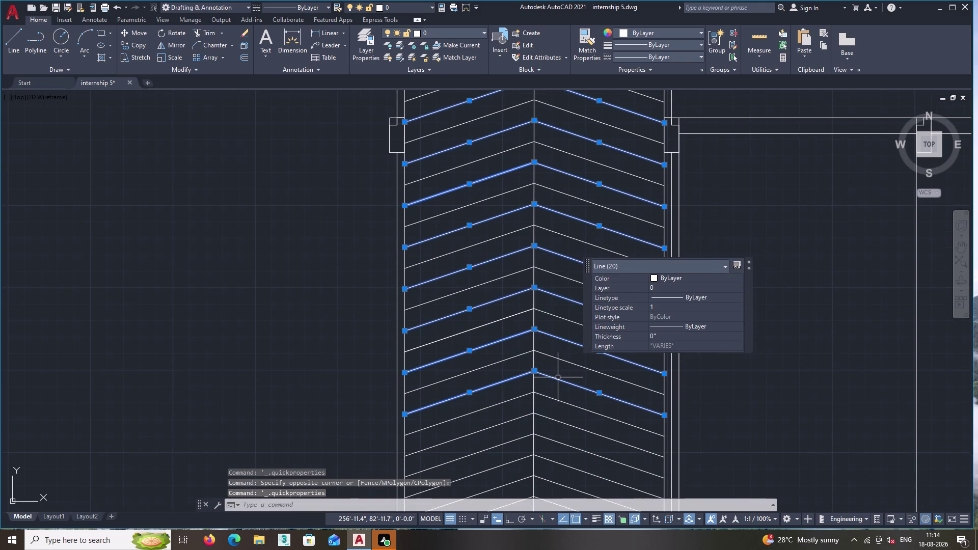
key(Delete)
scroll(down, 3)
middle_drag(578, 387, 589, 306)
scroll(up, 3)
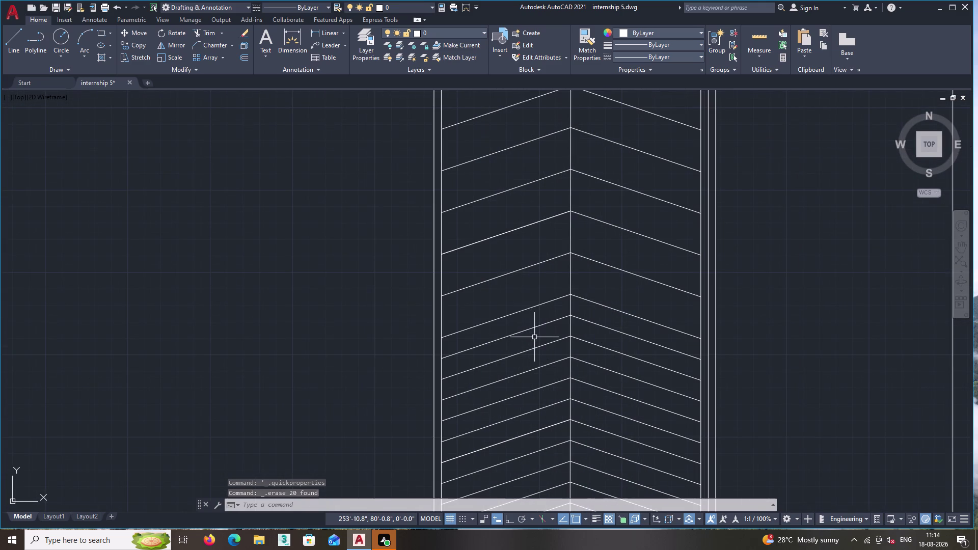
Select the surplus chevron line pairs down the patterned strip and delete them.
click(534, 337)
click(525, 323)
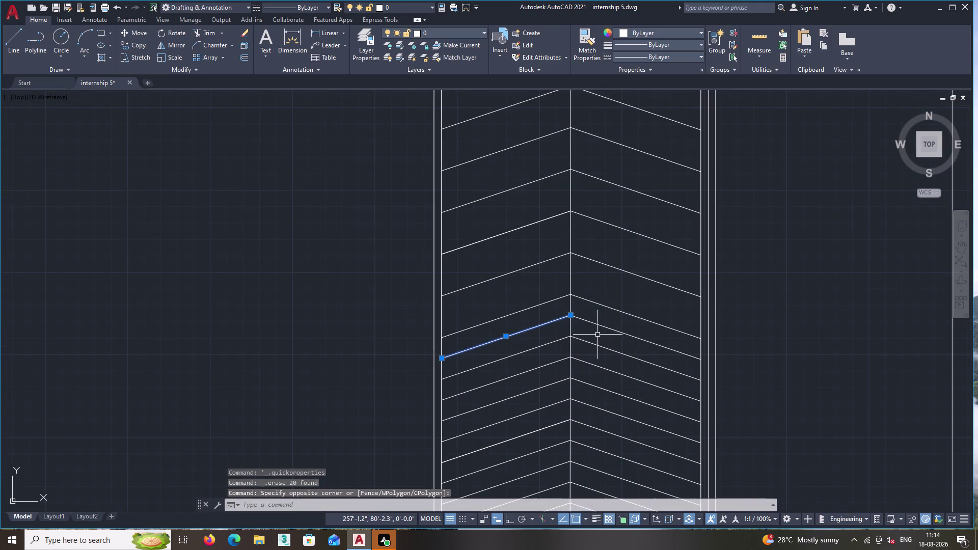
click(597, 335)
click(597, 317)
click(547, 377)
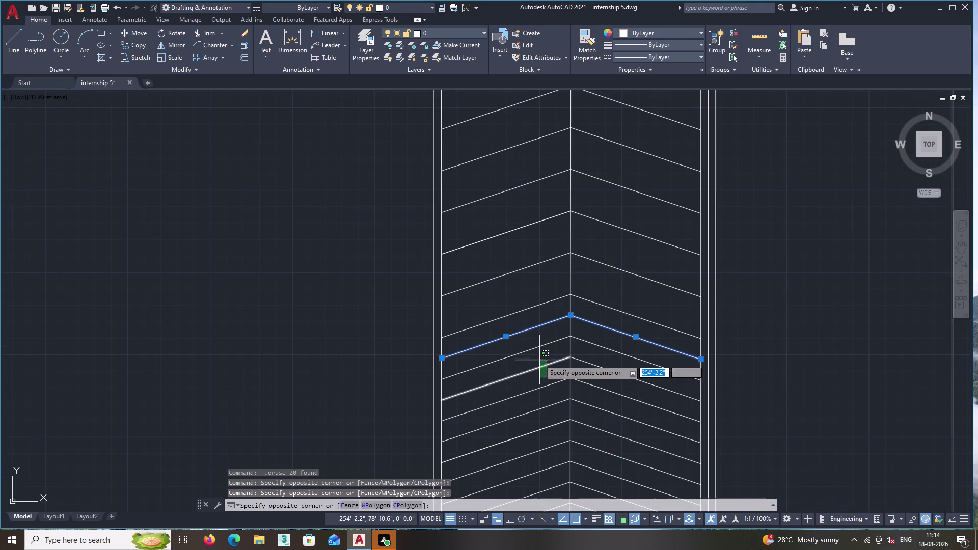
click(539, 359)
click(589, 374)
double_click(588, 359)
middle_drag(588, 359, 601, 307)
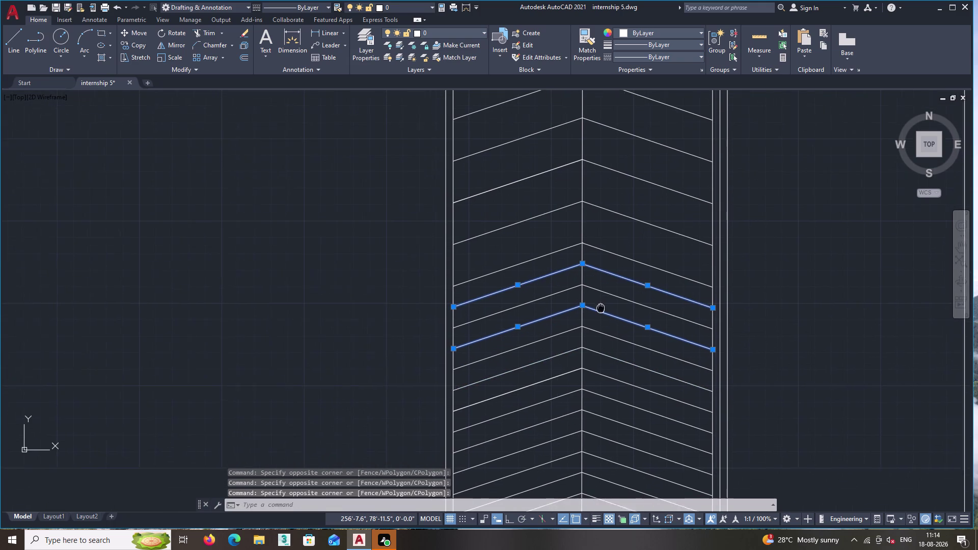
middle_drag(600, 307, 601, 306)
click(562, 369)
click(553, 349)
click(616, 366)
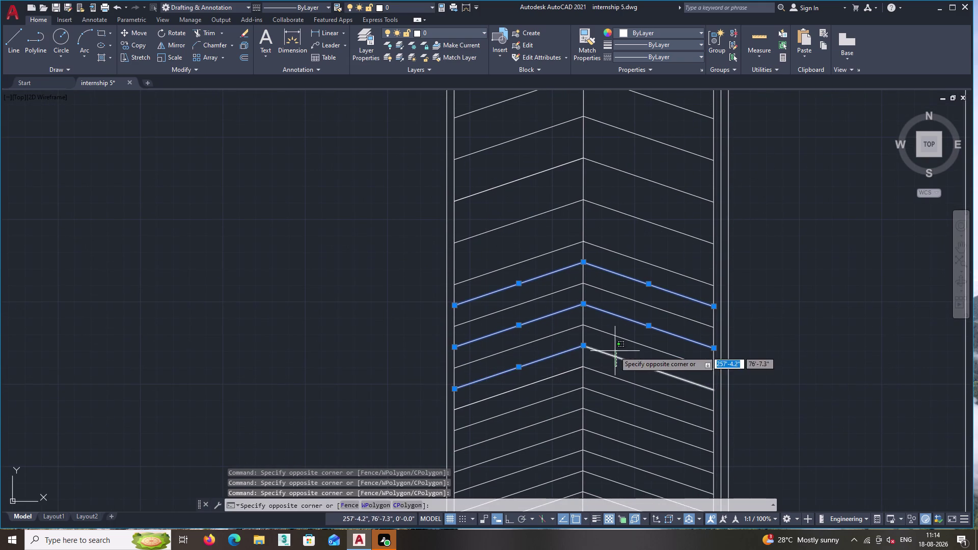
click(614, 350)
middle_drag(619, 369, 643, 298)
click(589, 338)
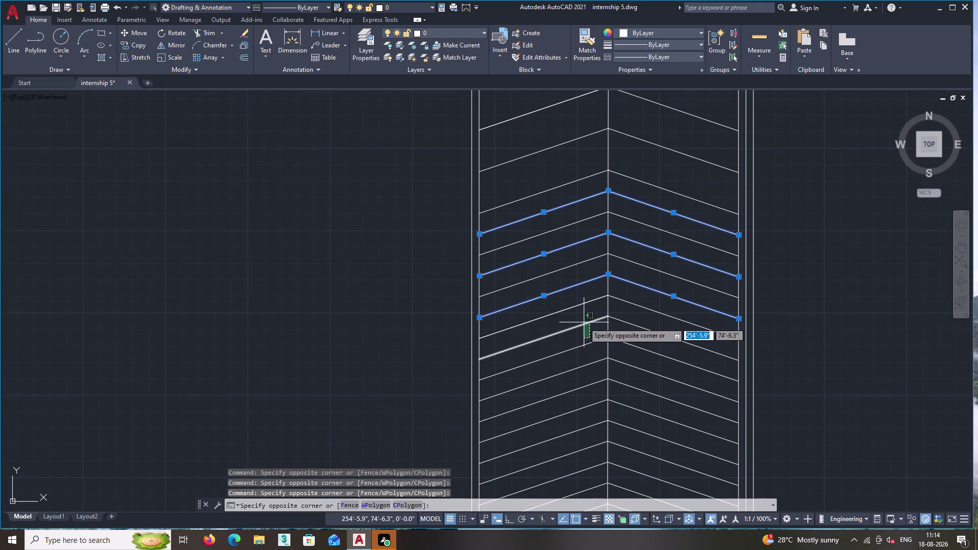
click(584, 323)
click(640, 339)
click(639, 323)
click(592, 372)
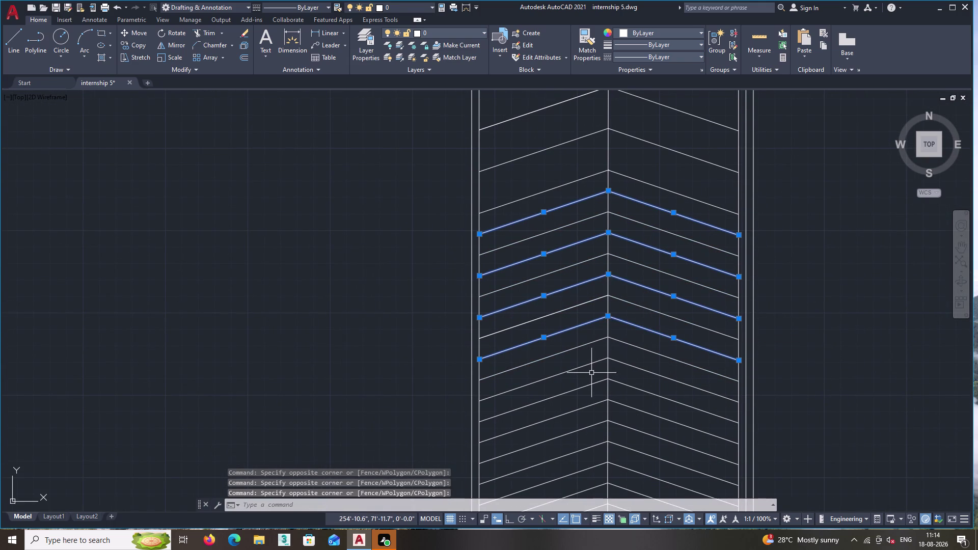
click(583, 360)
click(637, 377)
click(635, 363)
middle_drag(635, 368, 658, 292)
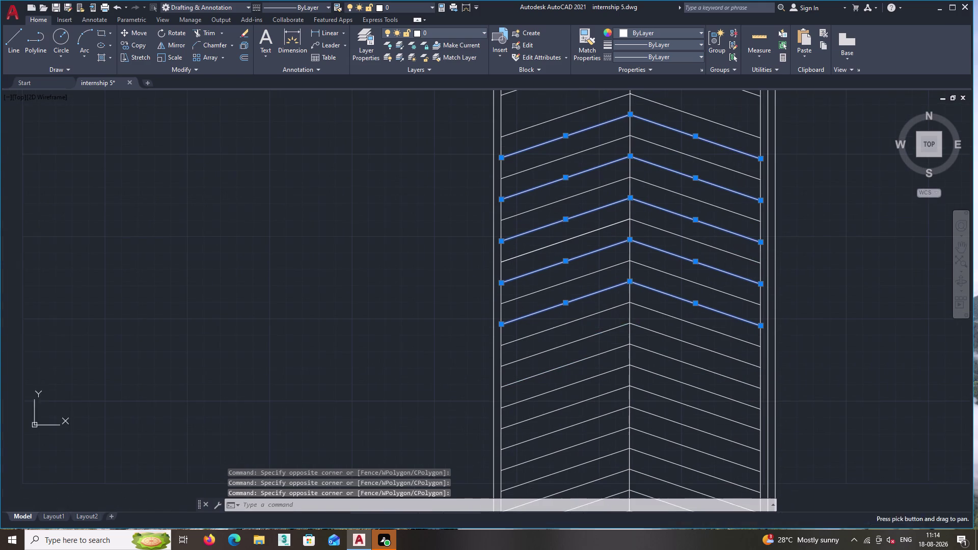
click(599, 344)
click(591, 330)
click(680, 348)
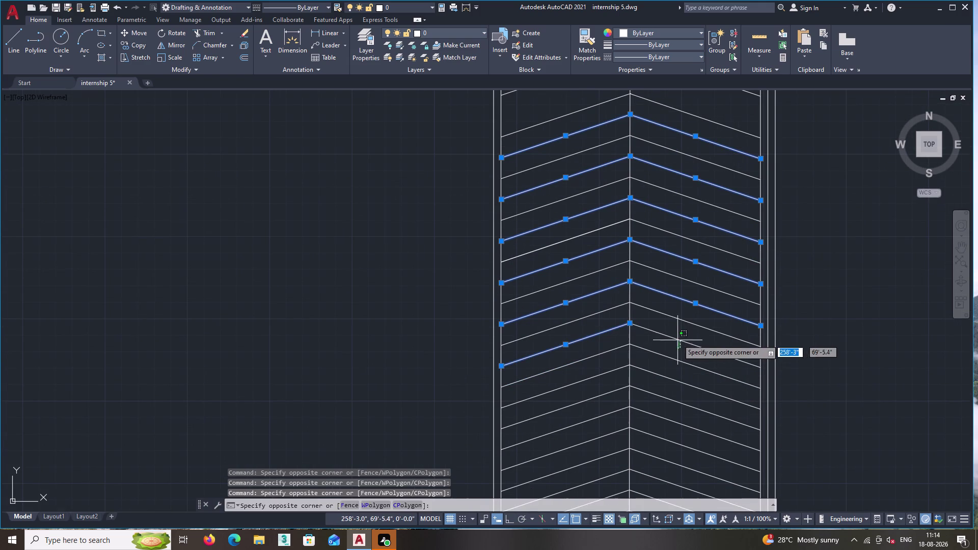
click(674, 331)
click(613, 384)
click(606, 368)
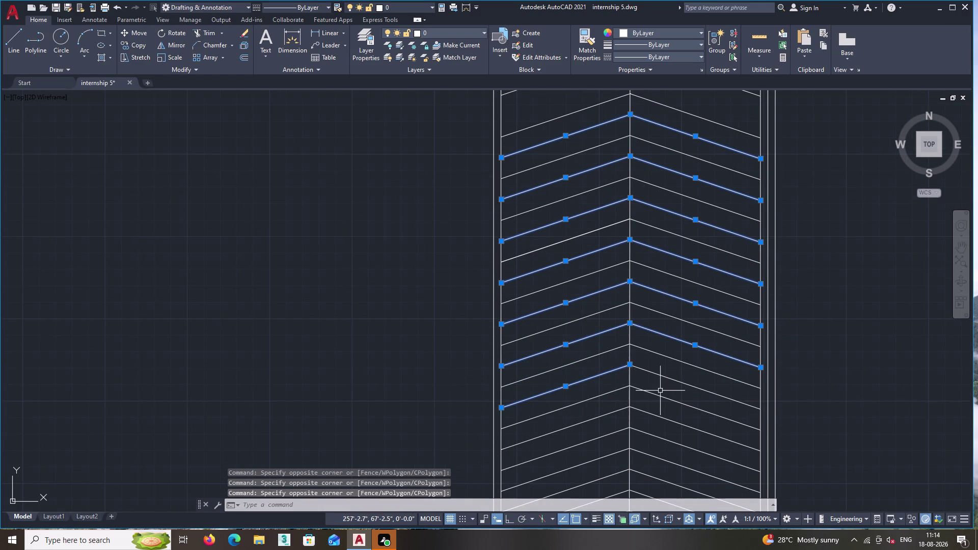
click(660, 391)
click(655, 368)
middle_drag(680, 387, 698, 313)
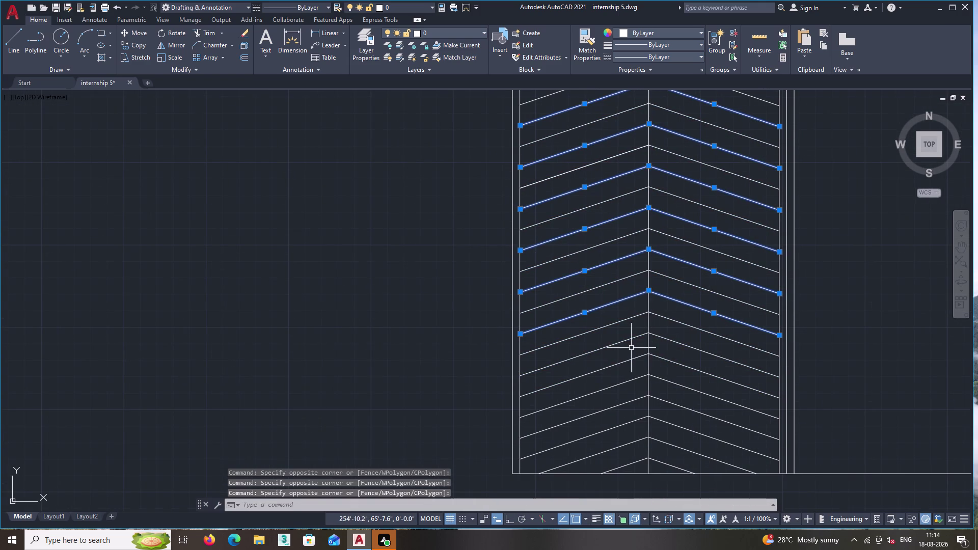
click(627, 349)
click(622, 340)
click(677, 354)
click(677, 337)
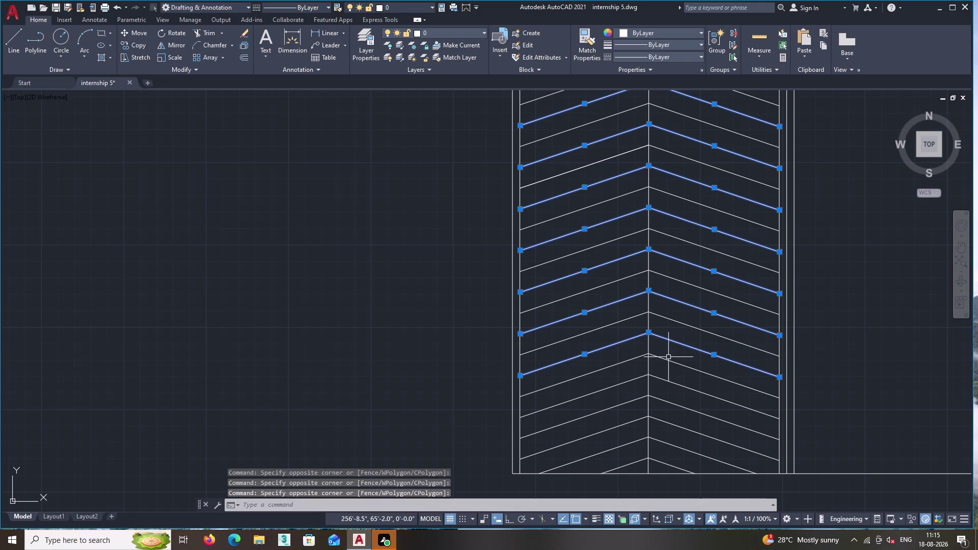
double_click(632, 391)
click(625, 374)
click(672, 388)
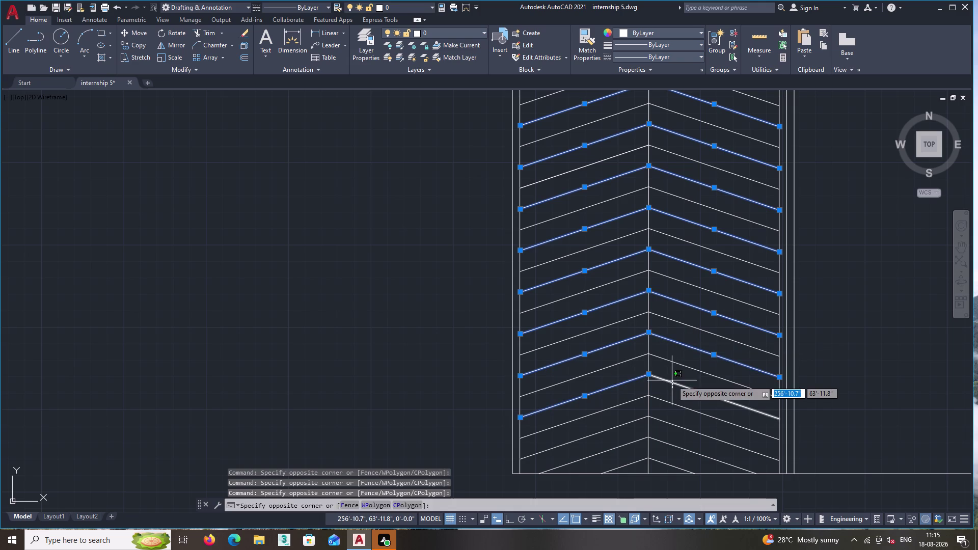
click(672, 381)
click(627, 428)
click(620, 421)
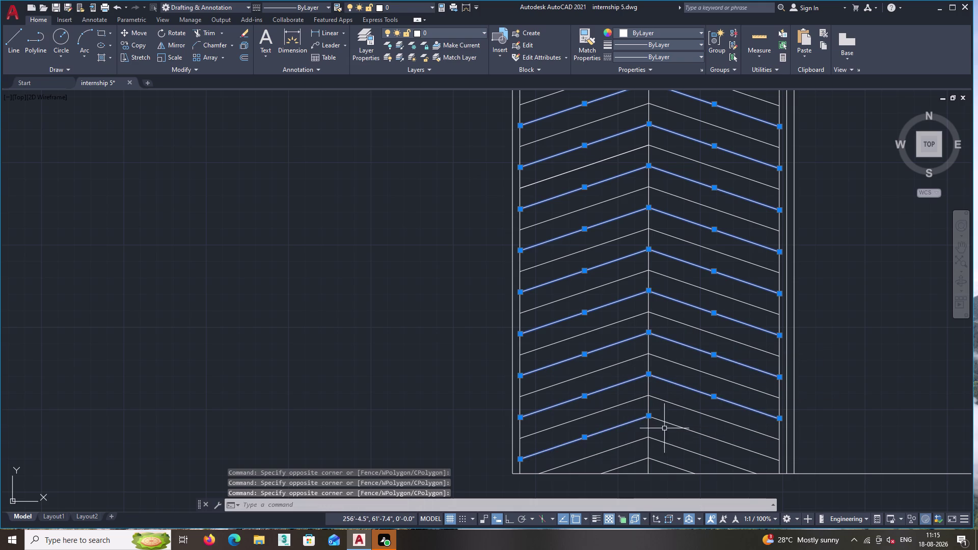
click(674, 431)
click(672, 419)
middle_drag(672, 418, 670, 325)
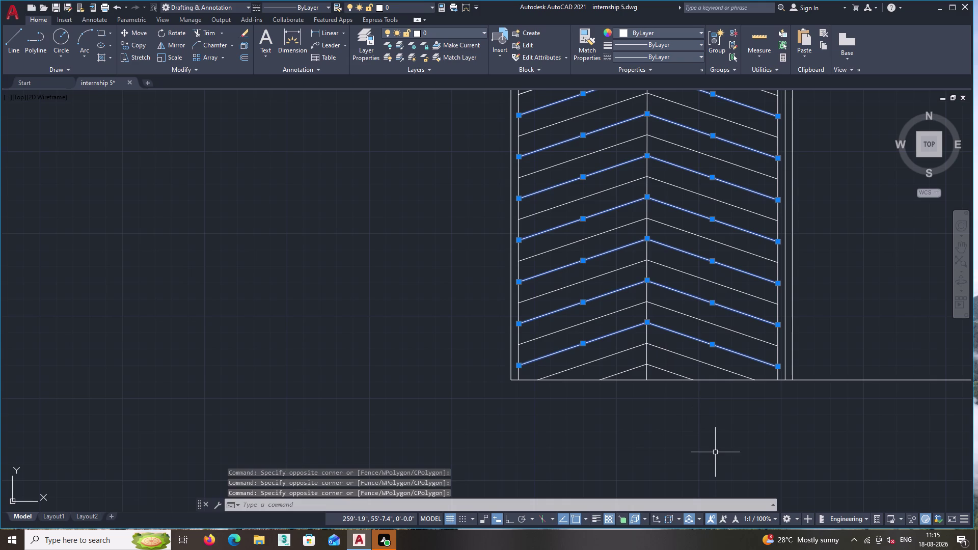
key(Delete)
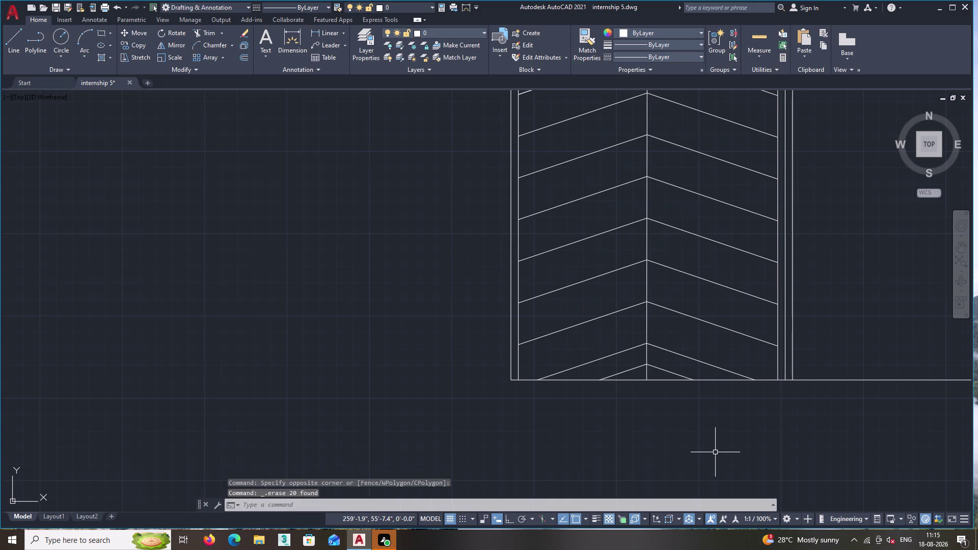
Delete the two leftover short line segments near the strip's bottom.
scroll(up, 3)
click(638, 370)
click(611, 331)
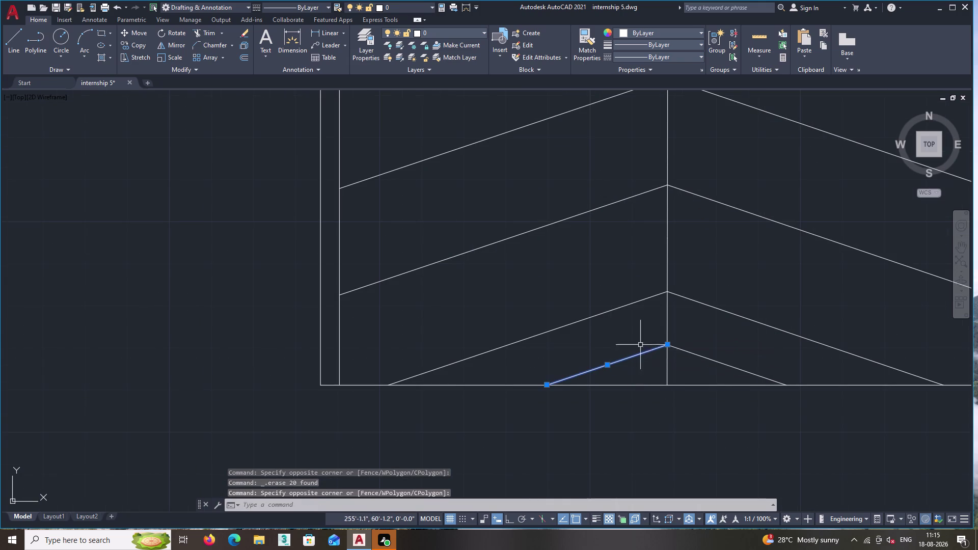
click(687, 364)
double_click(682, 340)
key(Delete)
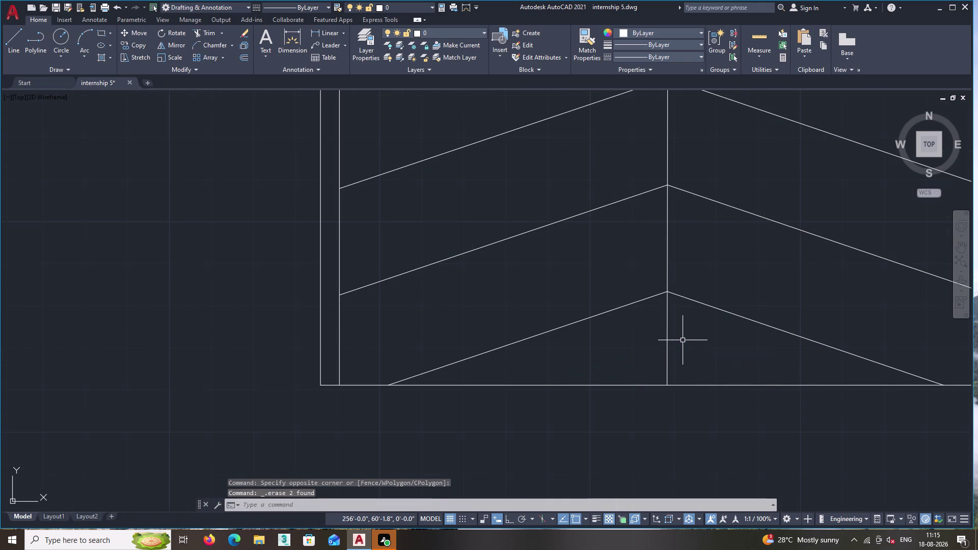
scroll(down, 3)
middle_click(665, 353)
Copy the notched window-frame outline to a spot left of the wall.
scroll(down, 3)
middle_drag(704, 393, 699, 445)
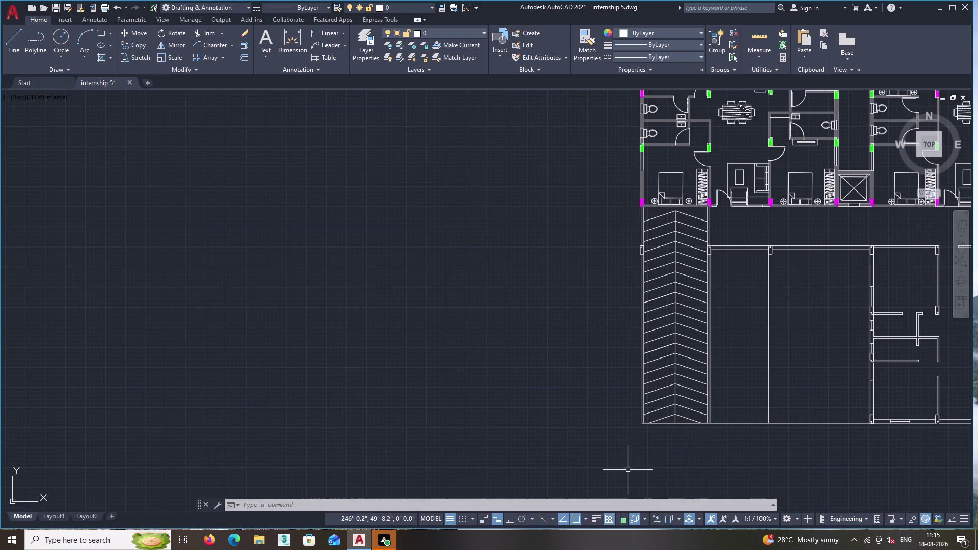
scroll(up, 3)
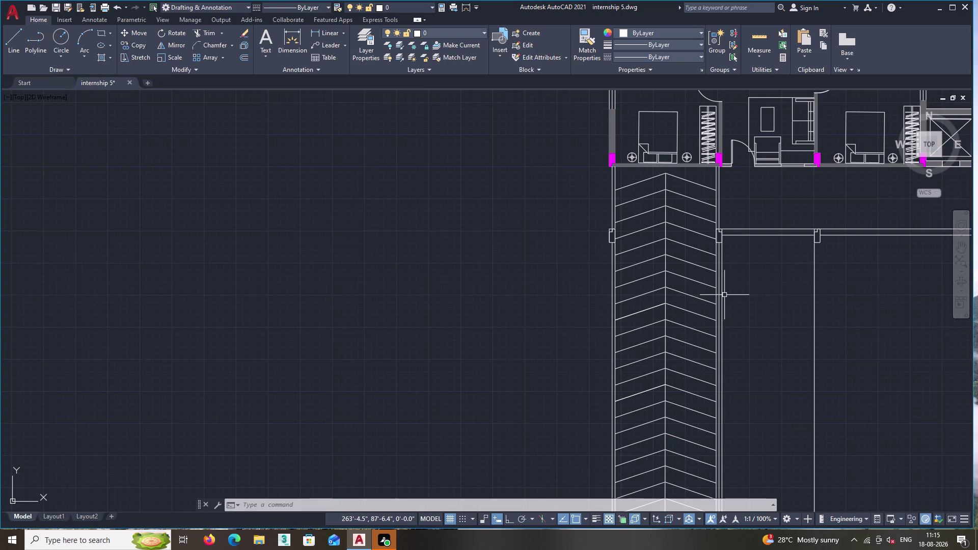
scroll(up, 3)
scroll(up, 3)
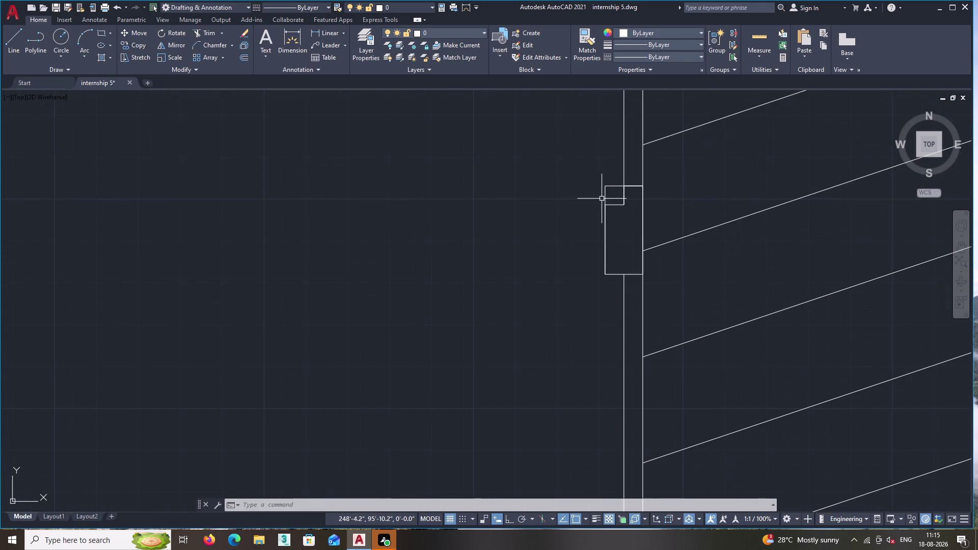
click(613, 204)
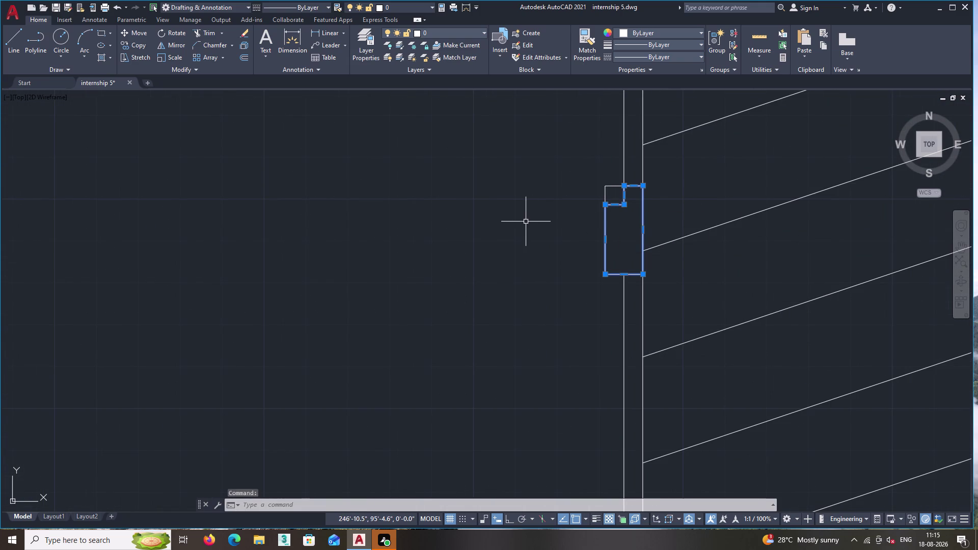
right_click(525, 221)
double_click(566, 321)
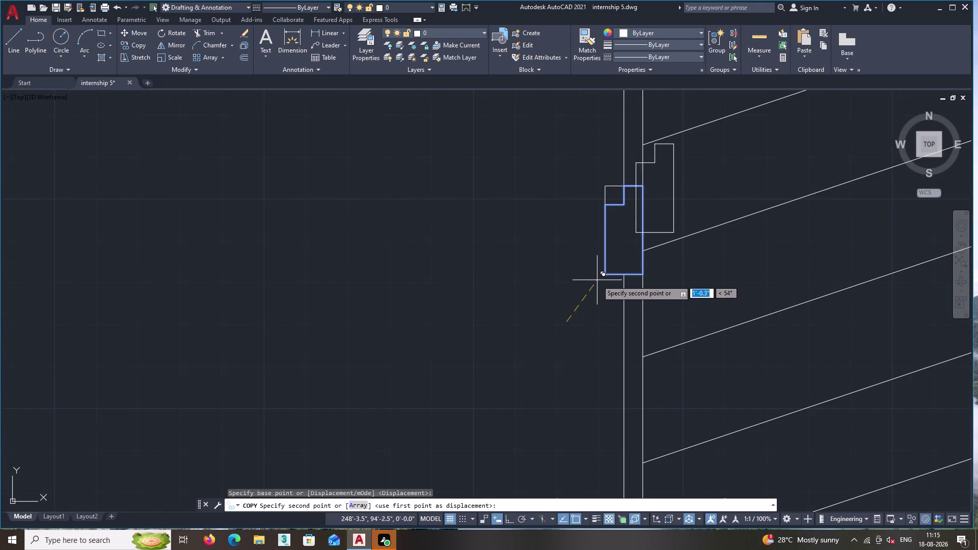
double_click(431, 318)
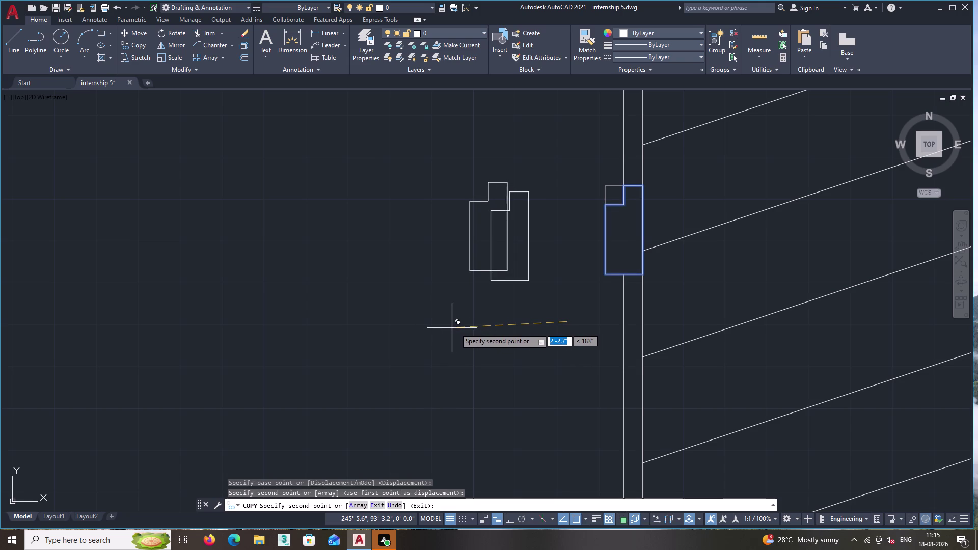
key(Escape)
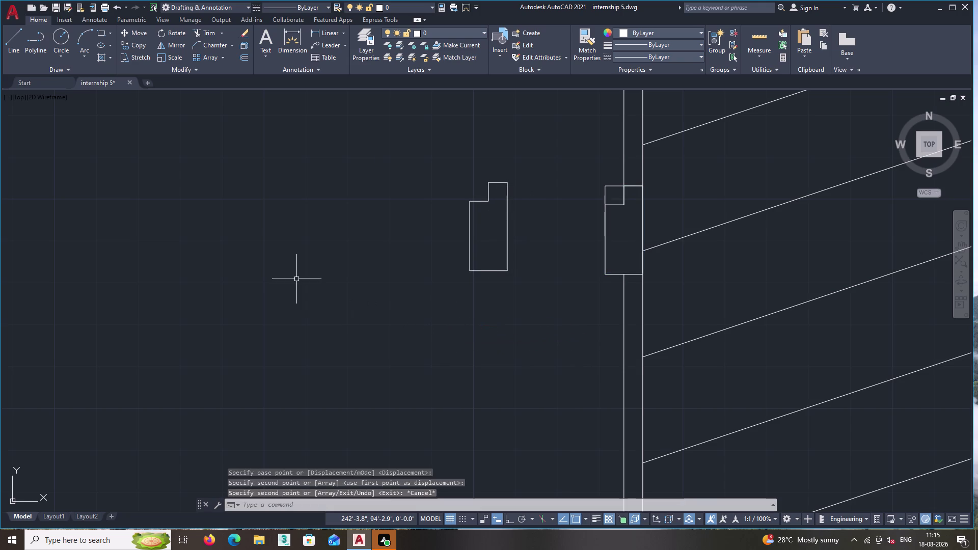
Draw a vertical line upward from the copied frame's notch with Ortho on.
click(11, 36)
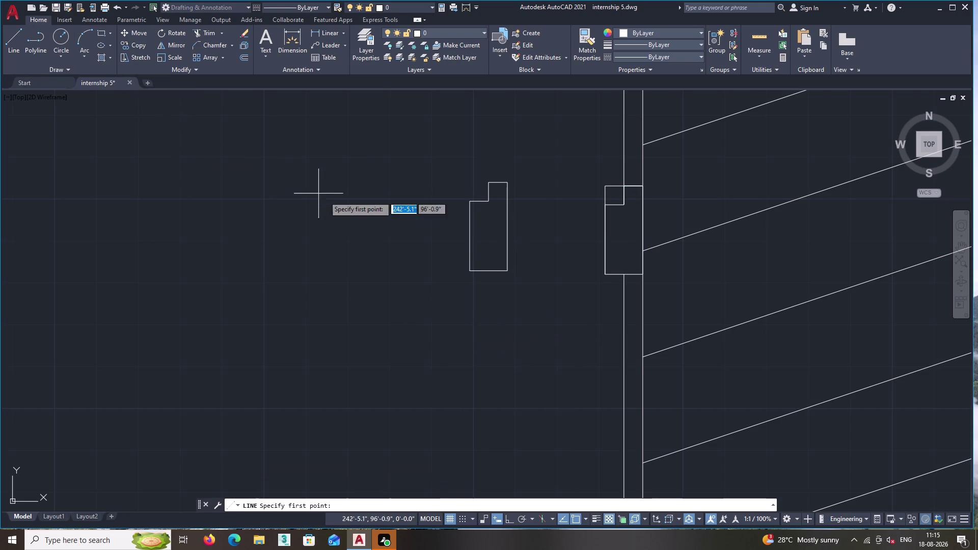
middle_drag(333, 215, 323, 298)
middle_drag(382, 339, 333, 296)
scroll(up, 3)
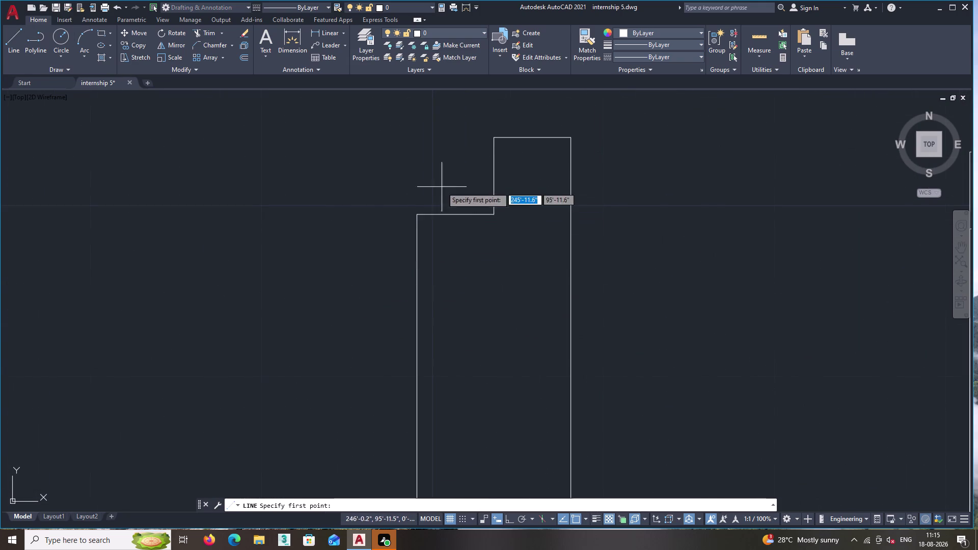
double_click(418, 214)
middle_drag(422, 119, 434, 213)
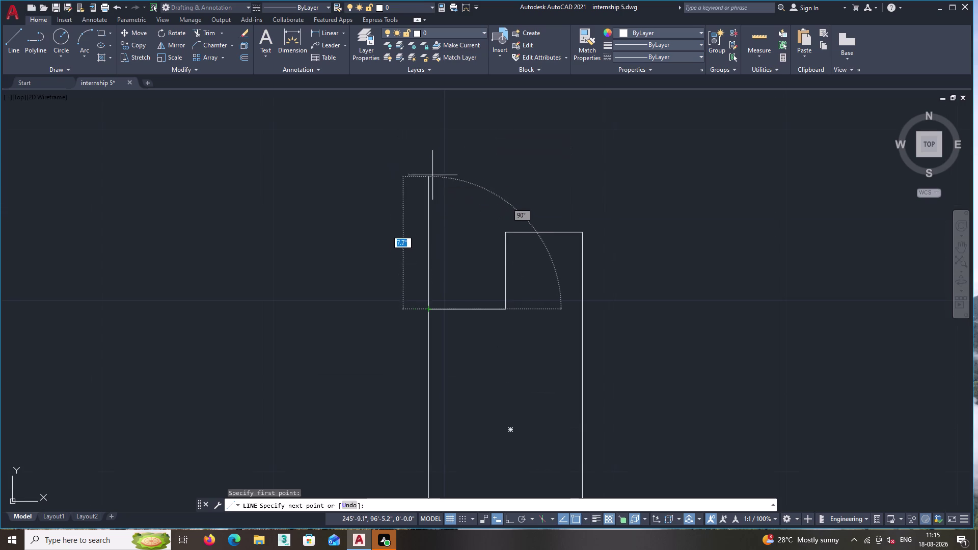
key(F8)
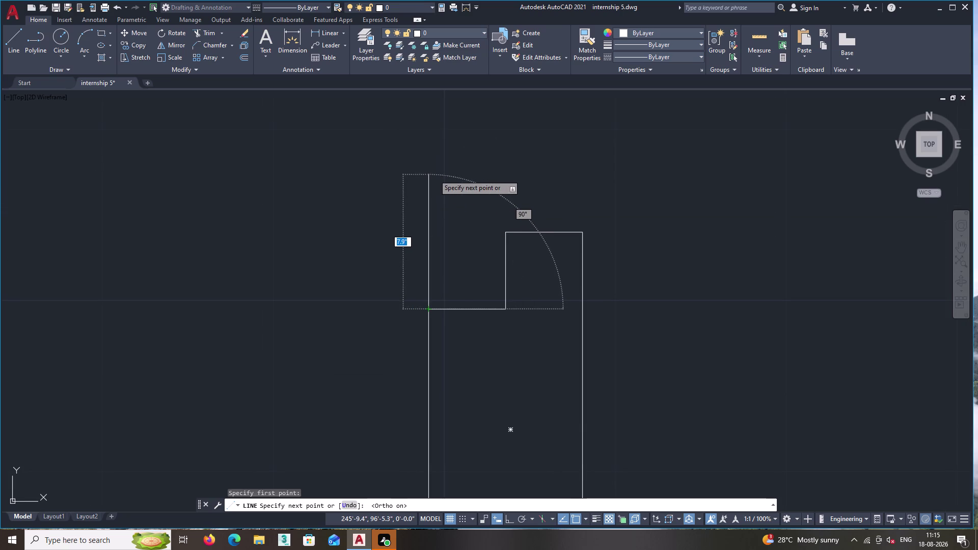
click(437, 158)
key(Return)
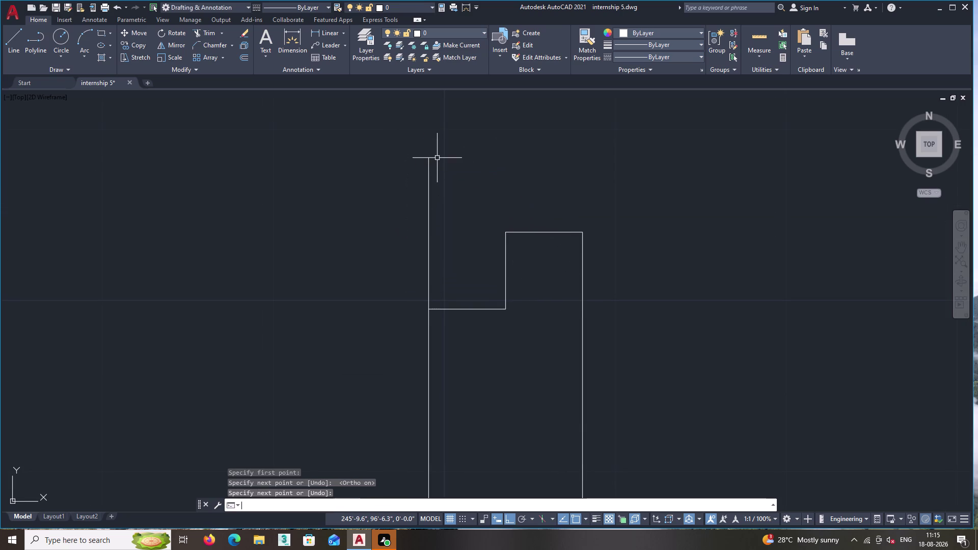
Draw a horizontal line closing the top edge across the notch.
key(Return)
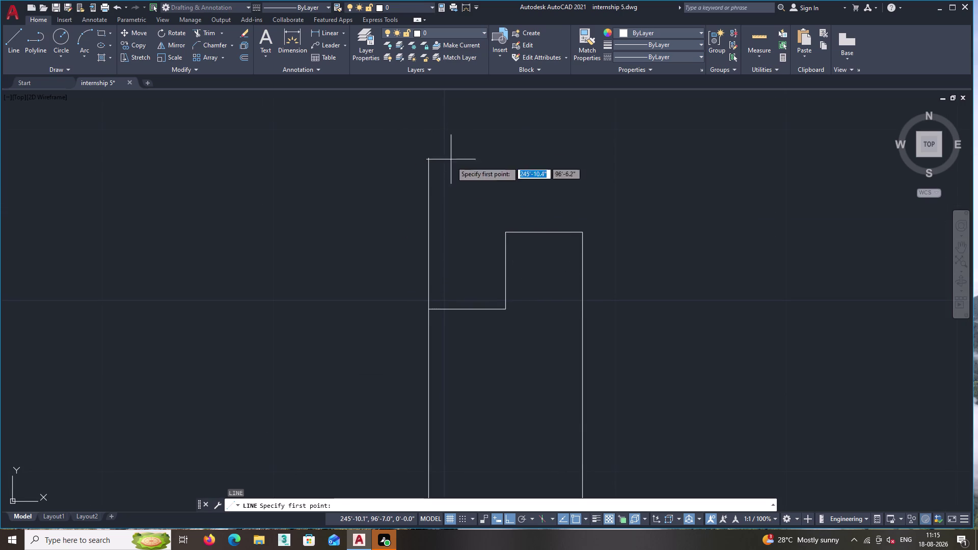
click(505, 232)
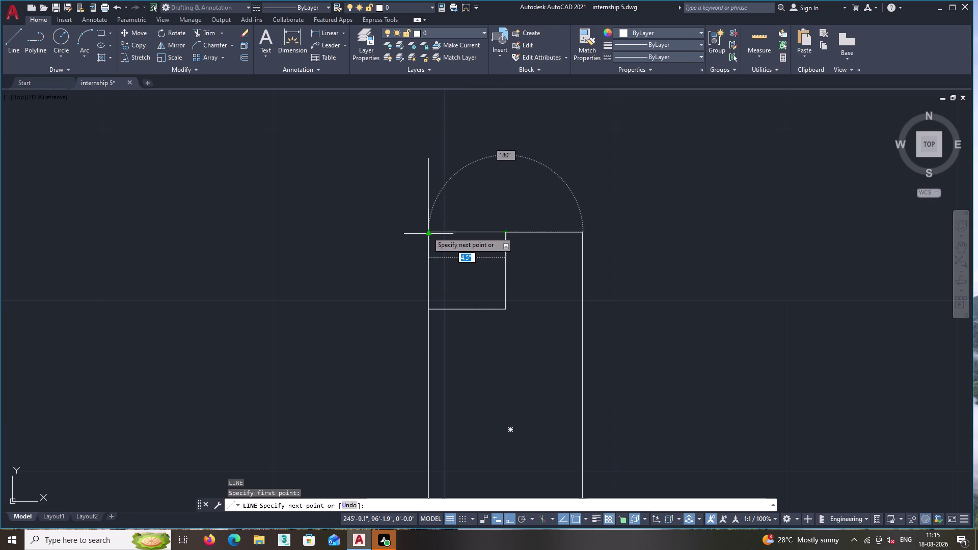
click(428, 232)
right_click(427, 232)
right_click(427, 232)
click(427, 231)
key(Return)
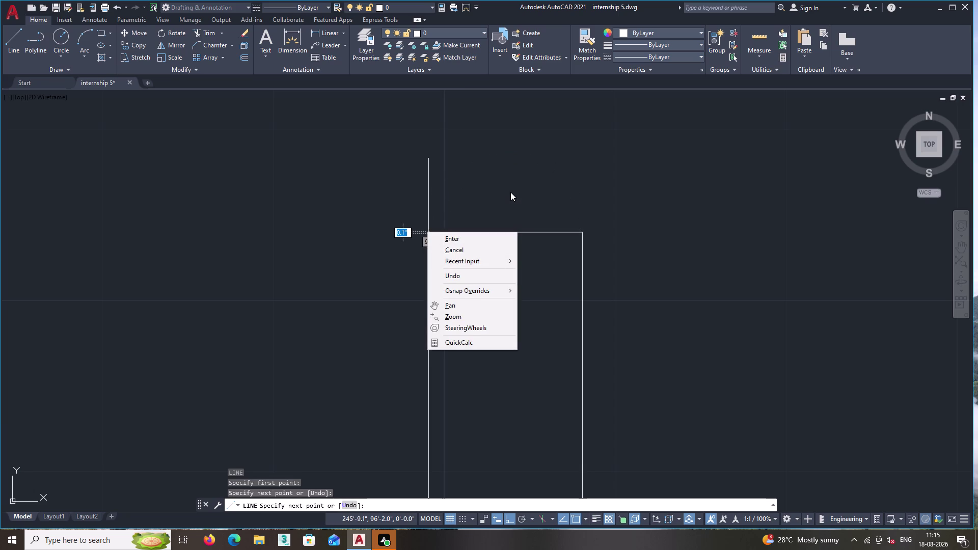
key(Escape)
key(Escape)
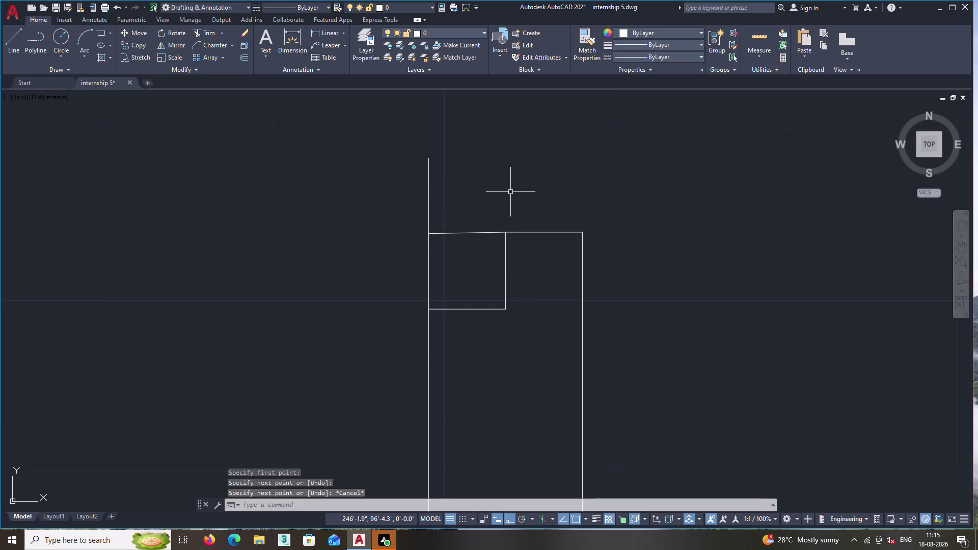
Trim the excess line above the frame, then cancel the trim.
text(tr)
key(Return)
click(501, 198)
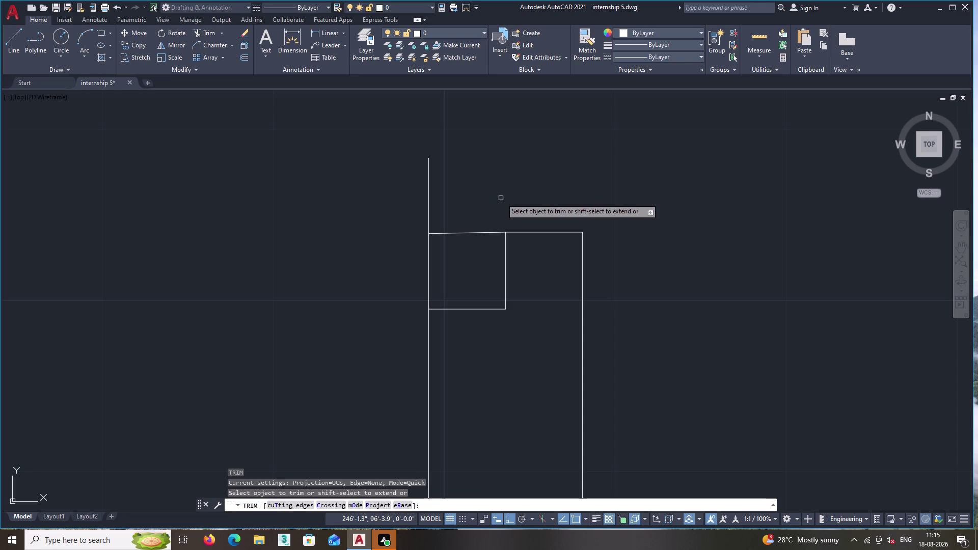
click(357, 209)
scroll(down, 3)
key(Escape)
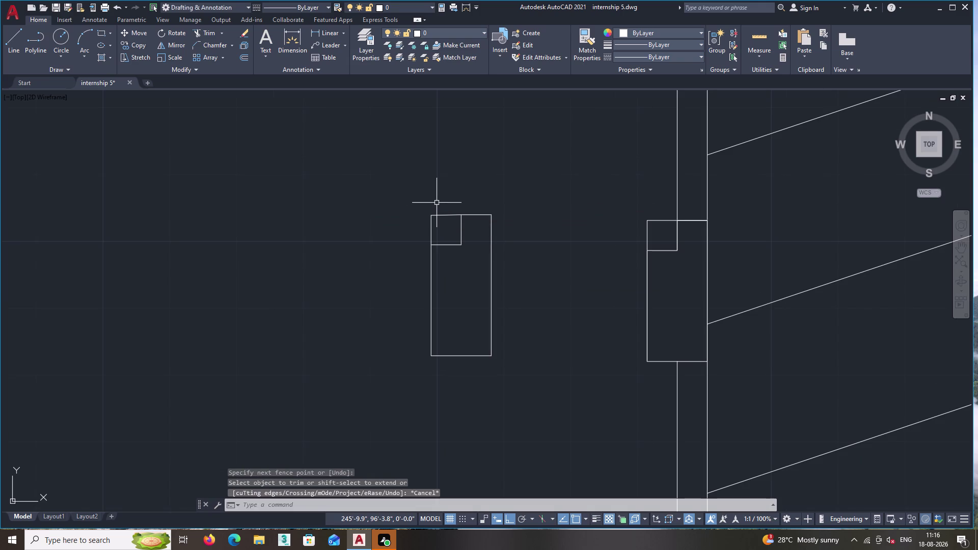
Join the copied frame's line pieces into one polyline and check the result.
key(j)
key(Return)
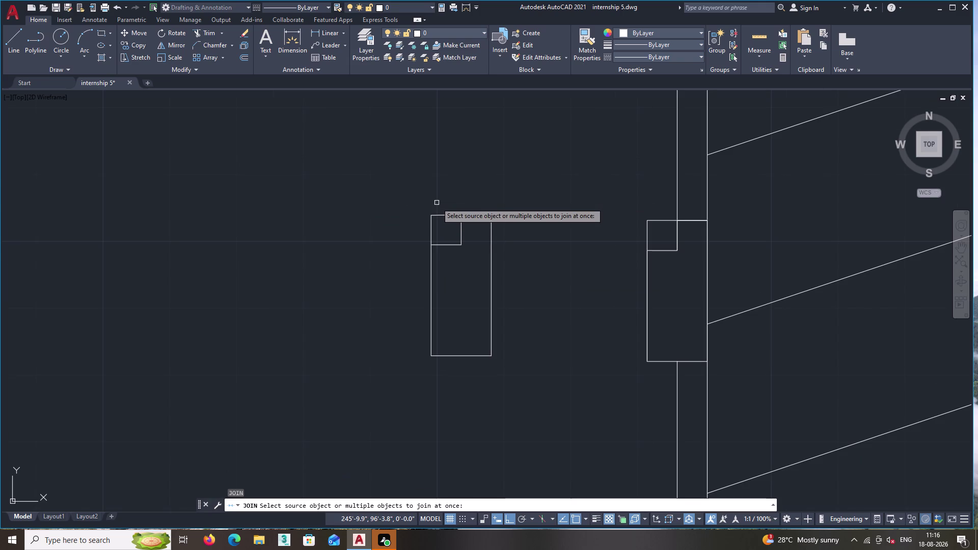
double_click(444, 215)
right_click(432, 239)
click(432, 239)
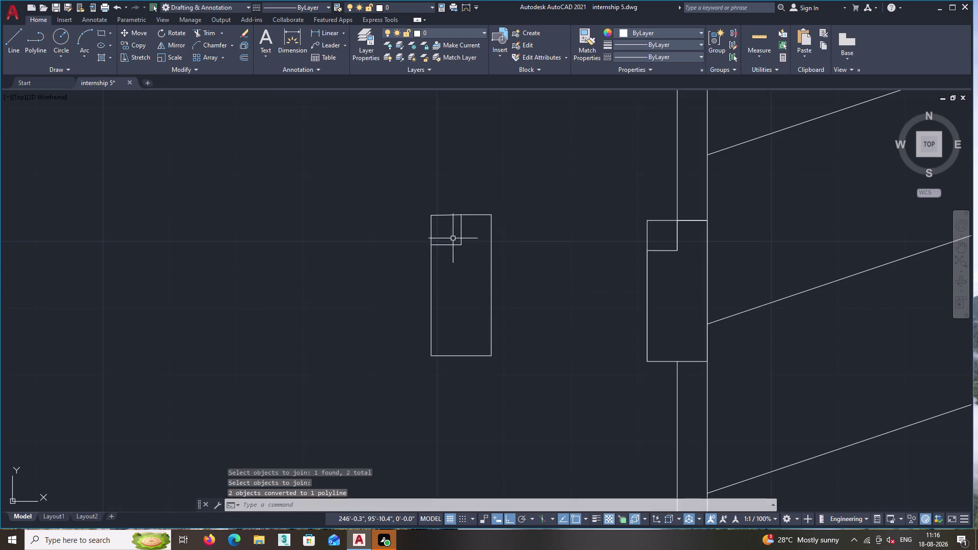
click(464, 242)
click(430, 207)
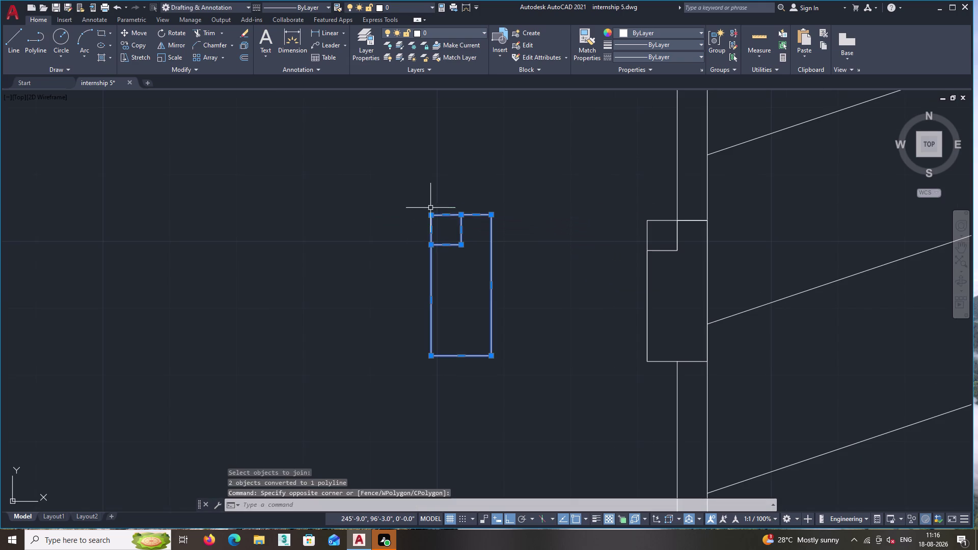
key(Return)
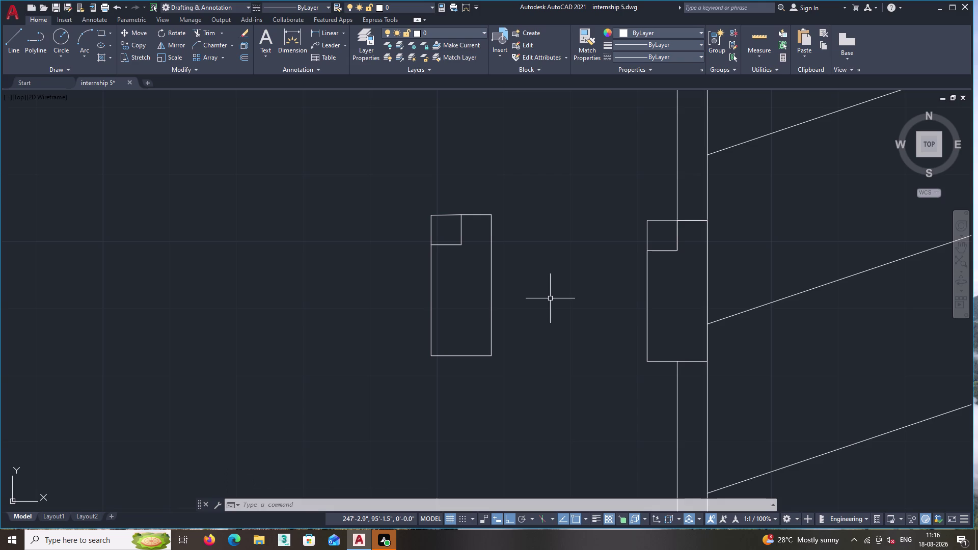
Pan across the floor plan and parking area back toward the copied frame.
scroll(down, 3)
middle_click(546, 314)
middle_drag(546, 318, 492, 316)
middle_drag(716, 251, 690, 410)
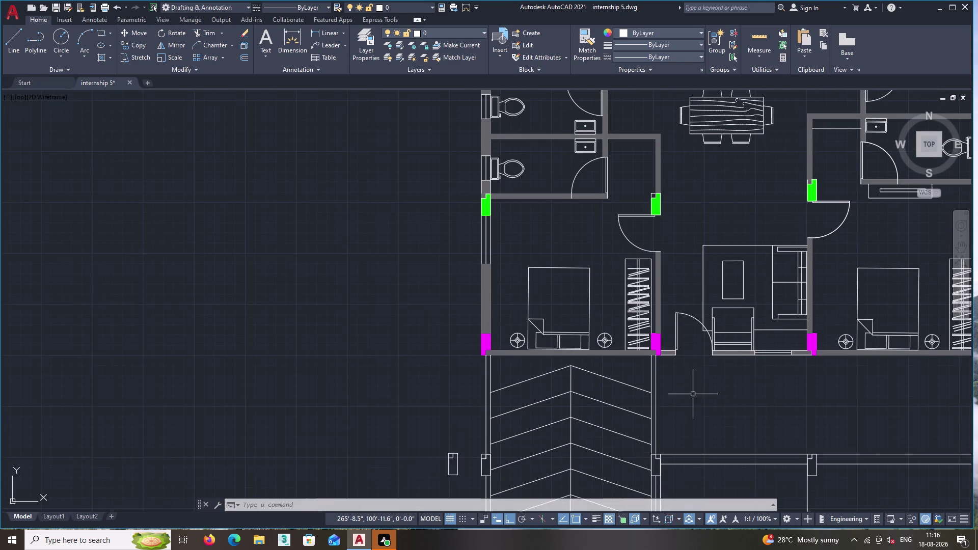
middle_drag(692, 395, 625, 292)
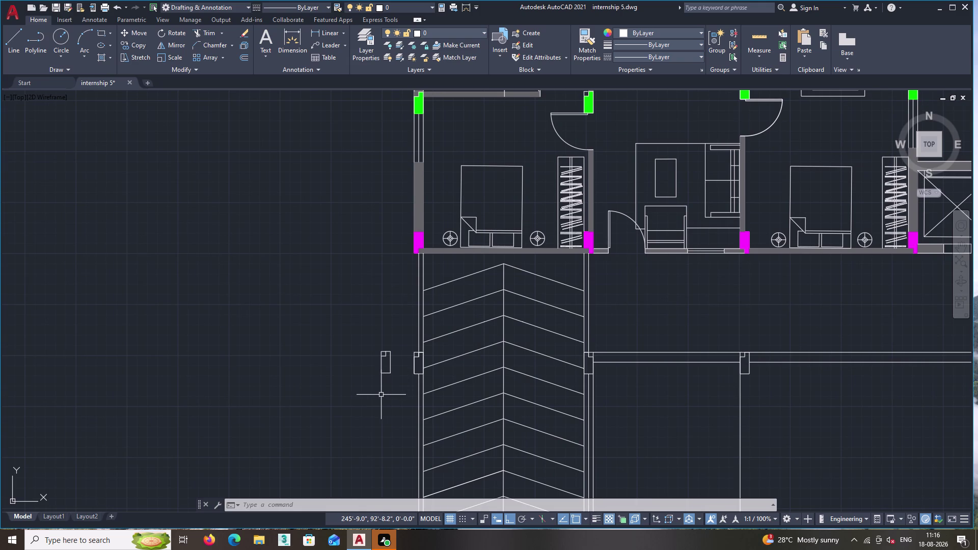
scroll(up, 3)
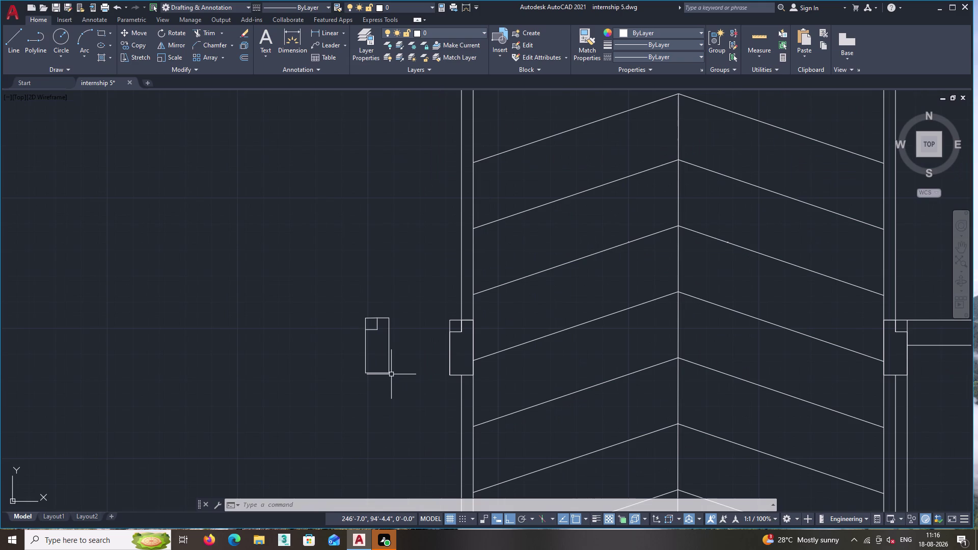
middle_drag(394, 389, 386, 388)
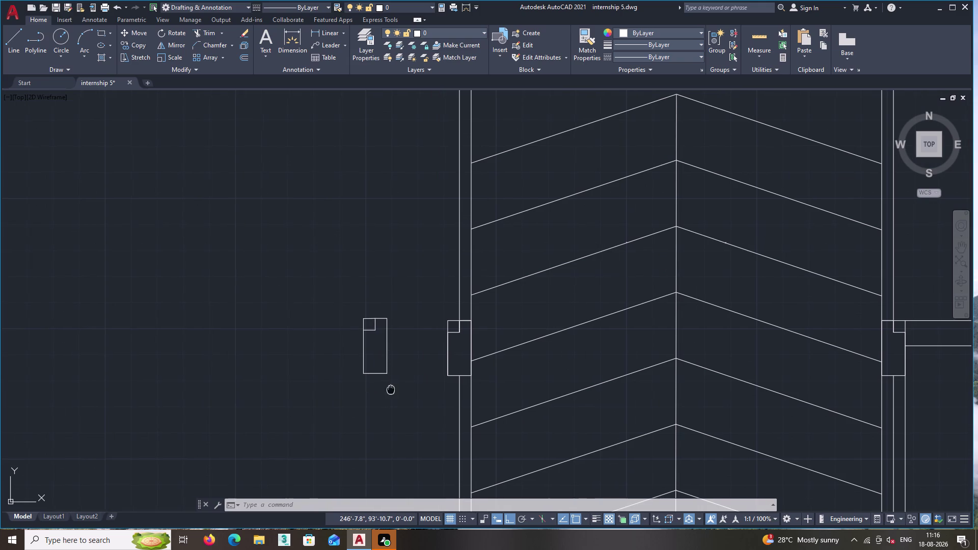
middle_drag(386, 388, 352, 374)
Mirror the small rectangle and corner square upward, keeping the original.
double_click(360, 375)
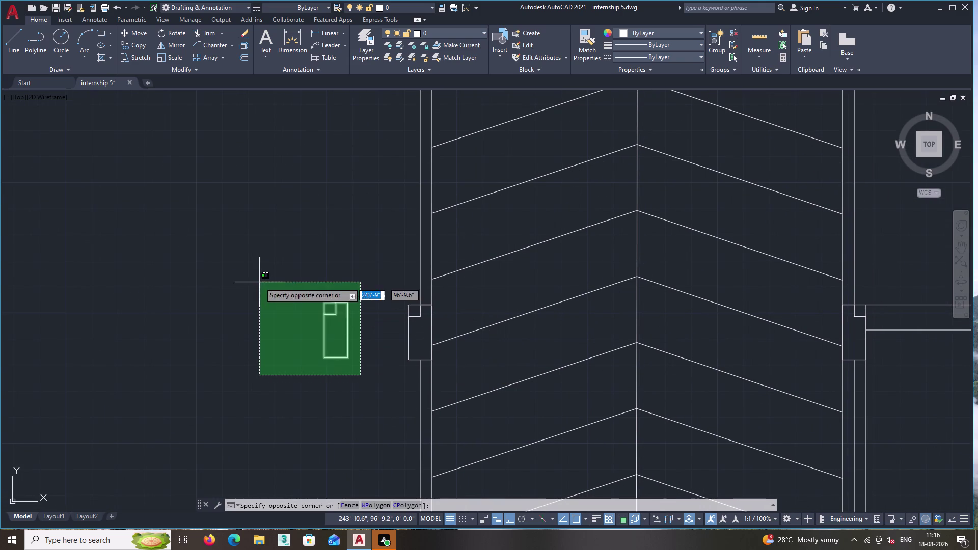
click(259, 282)
right_click(252, 263)
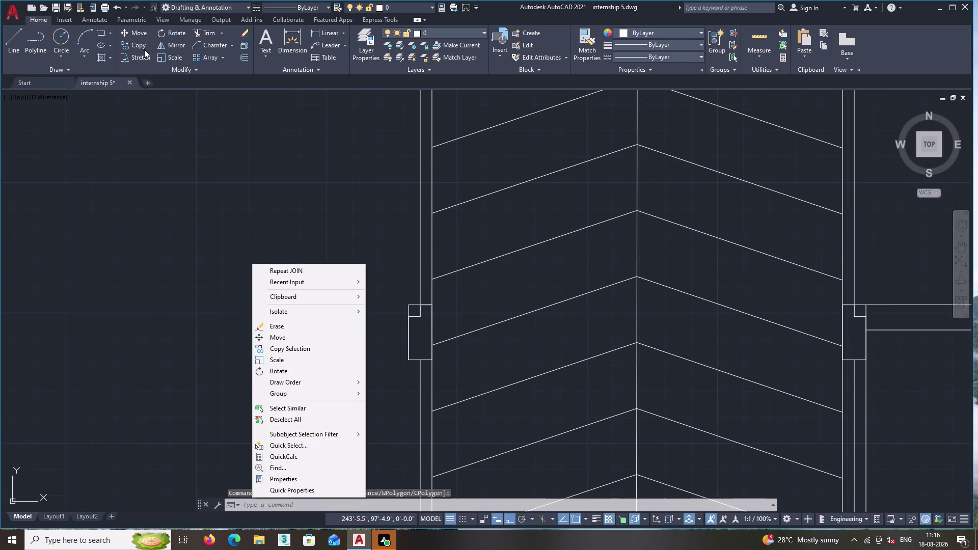
double_click(167, 45)
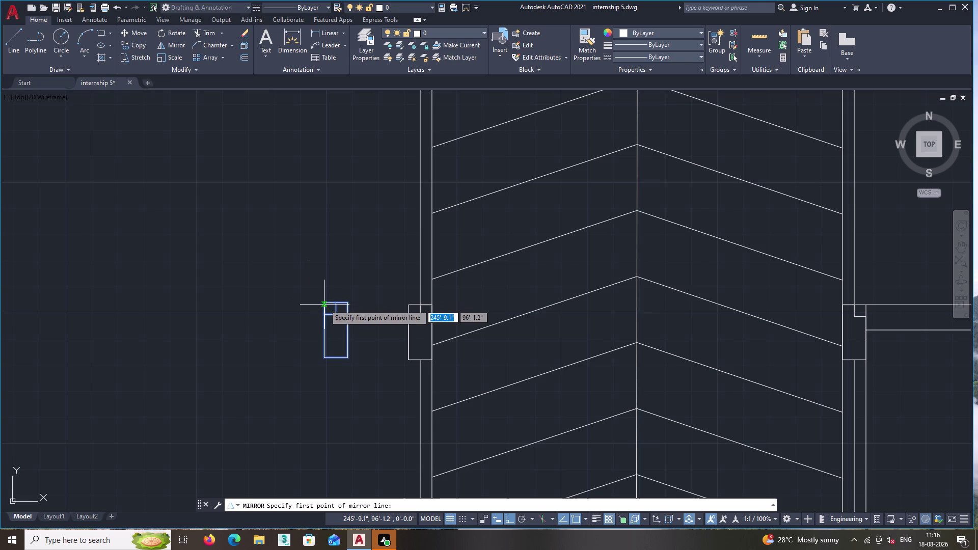
click(324, 302)
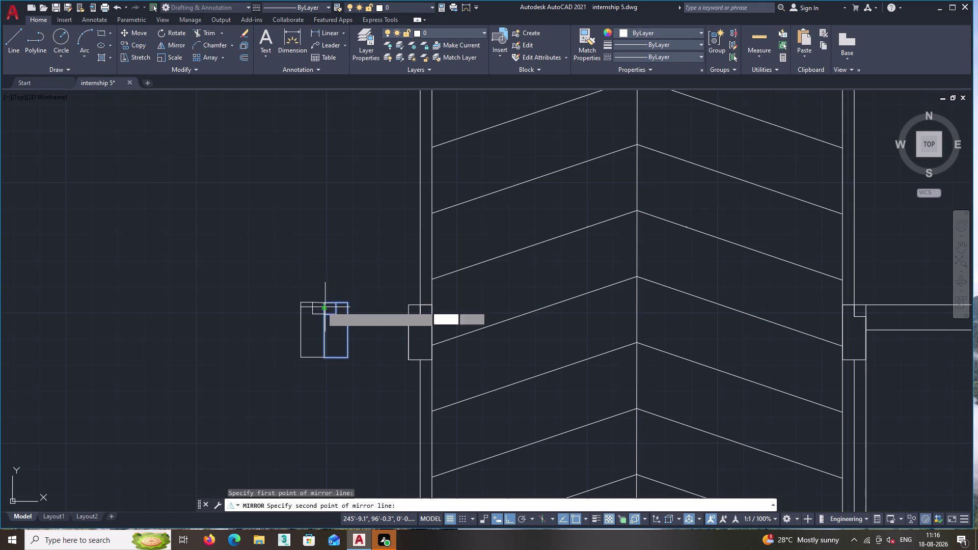
click(275, 283)
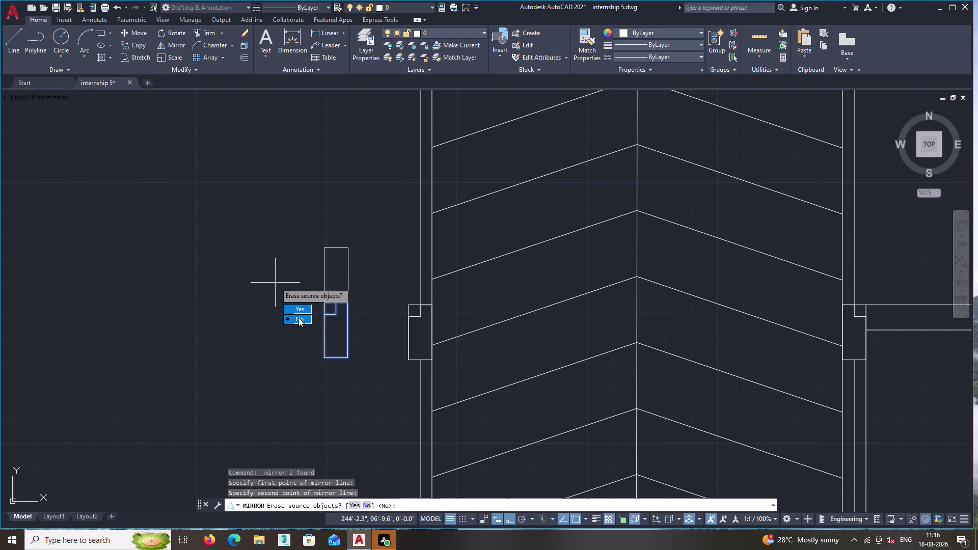
click(299, 318)
click(275, 282)
key(Escape)
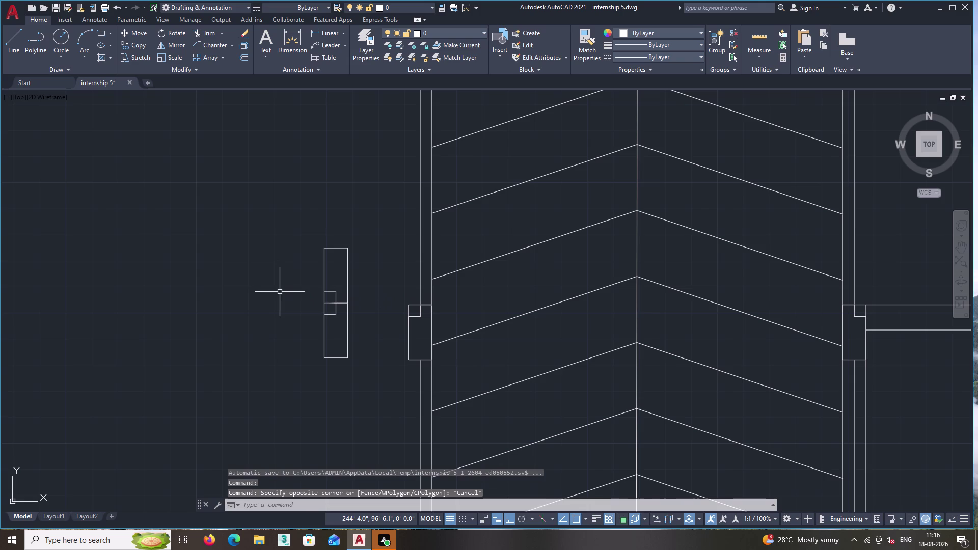
Move the upper mirrored copy further up.
click(361, 291)
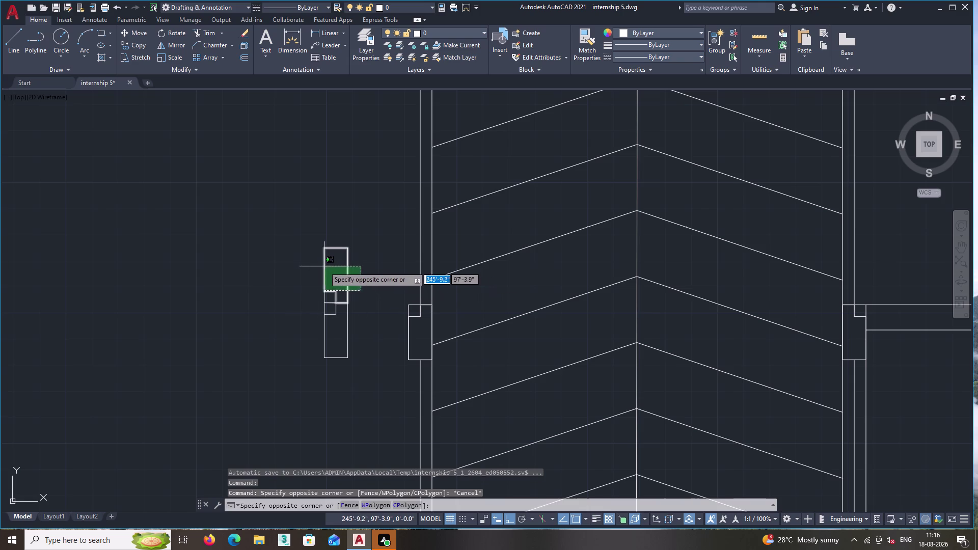
click(319, 270)
click(325, 299)
right_click(264, 275)
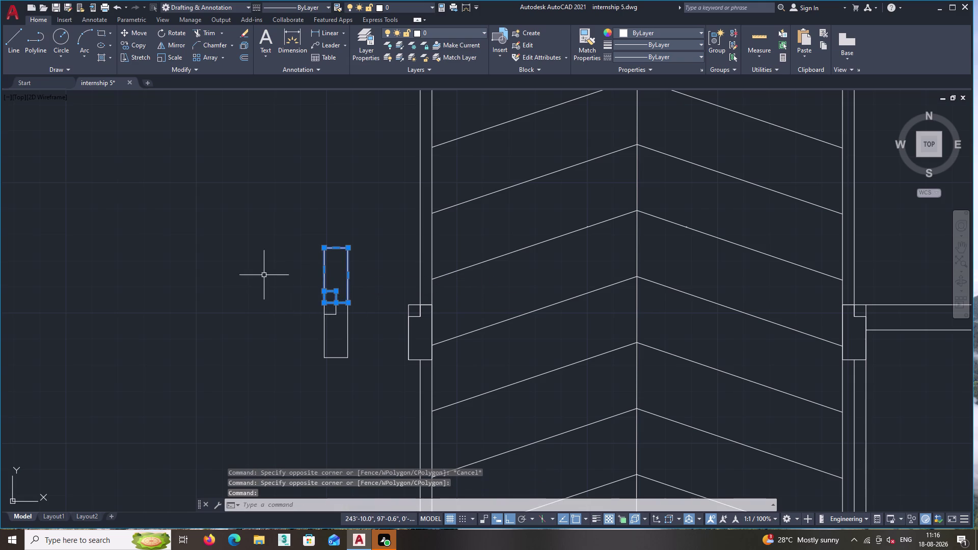
click(289, 346)
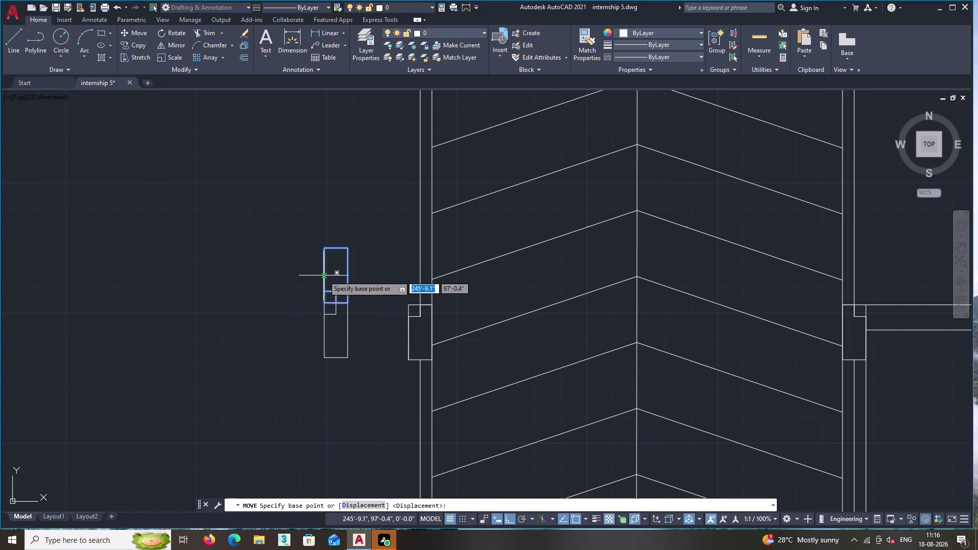
click(323, 276)
double_click(321, 240)
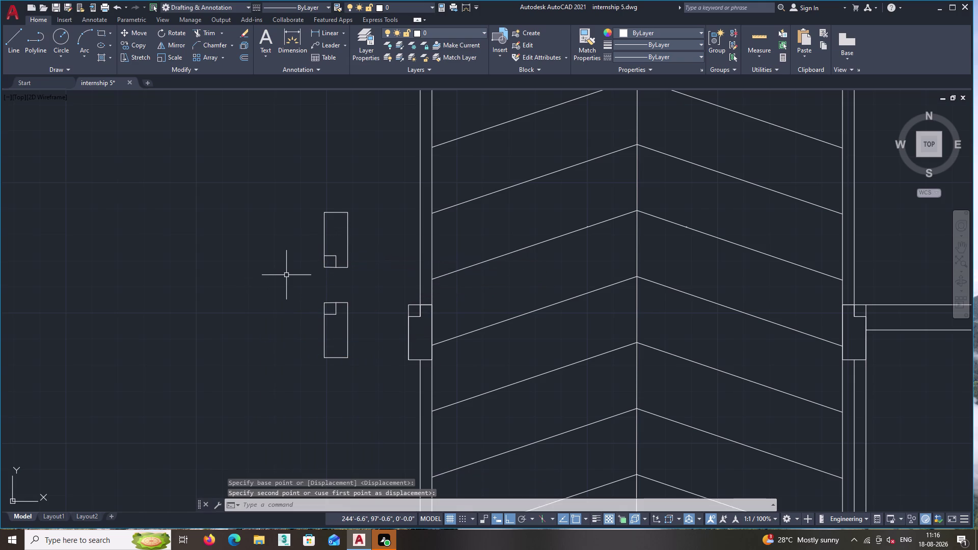
key(Escape)
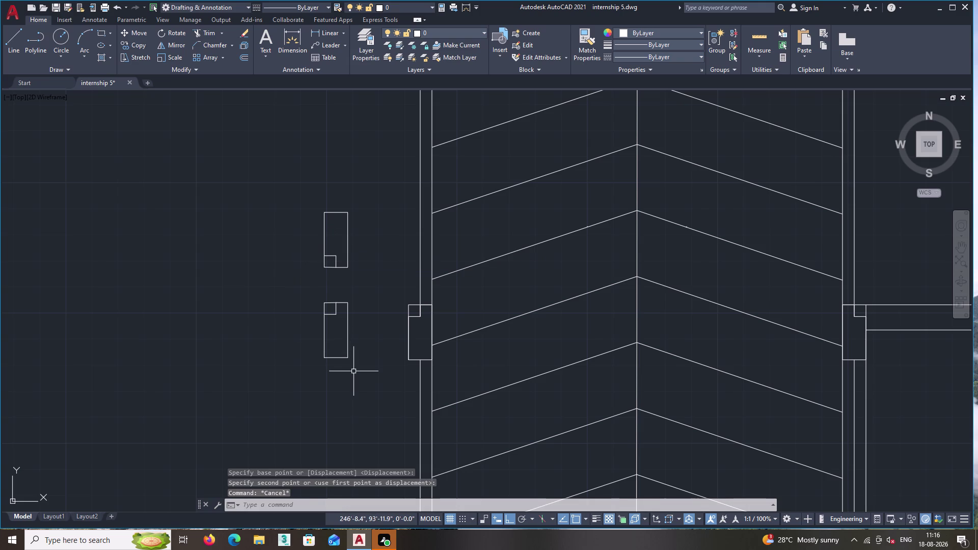
Mirror the lower piece leftward, keeping the original.
click(354, 371)
double_click(303, 293)
right_click(281, 290)
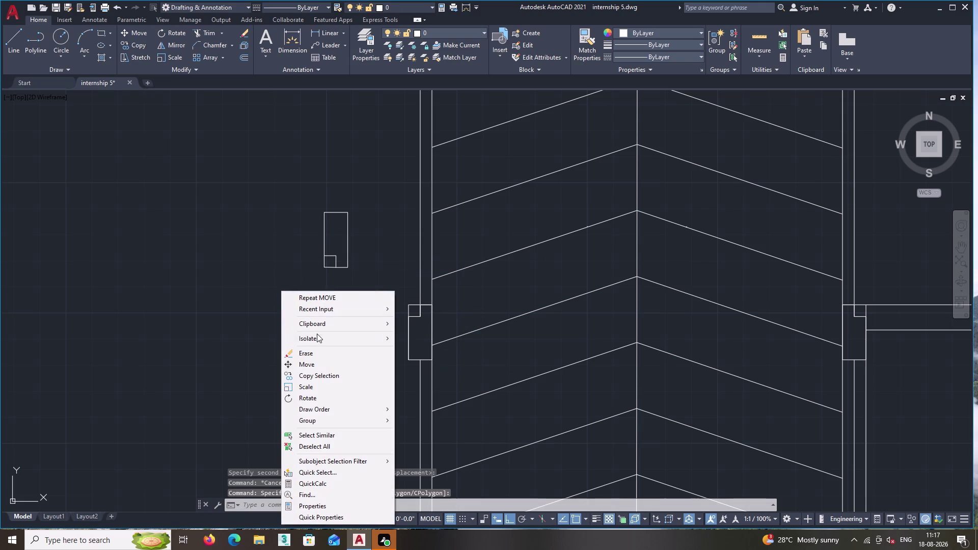
double_click(160, 46)
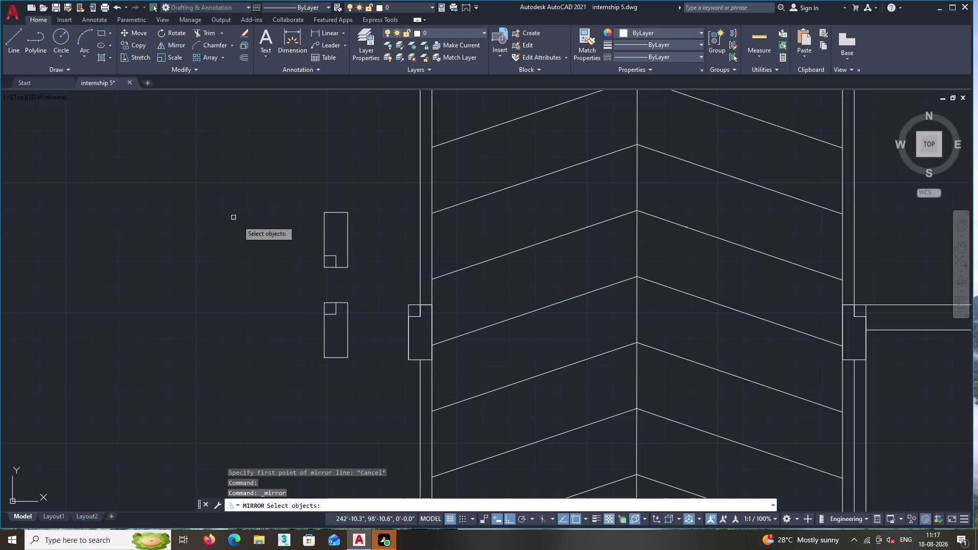
click(358, 352)
click(317, 292)
right_click(330, 321)
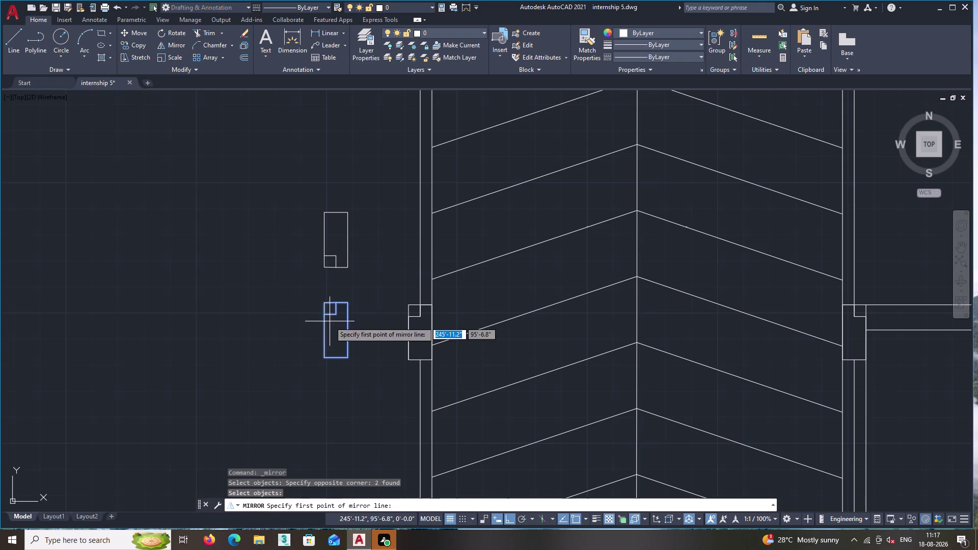
click(325, 302)
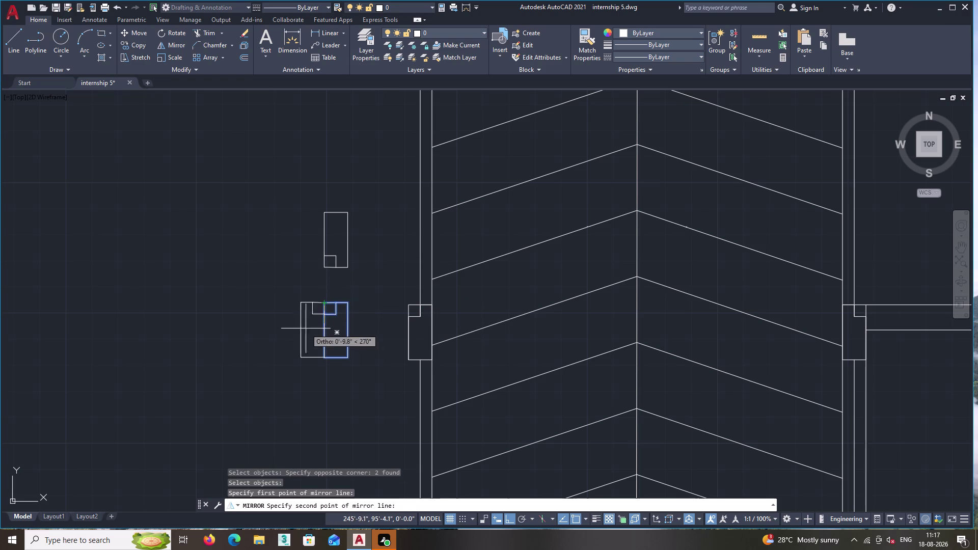
click(313, 335)
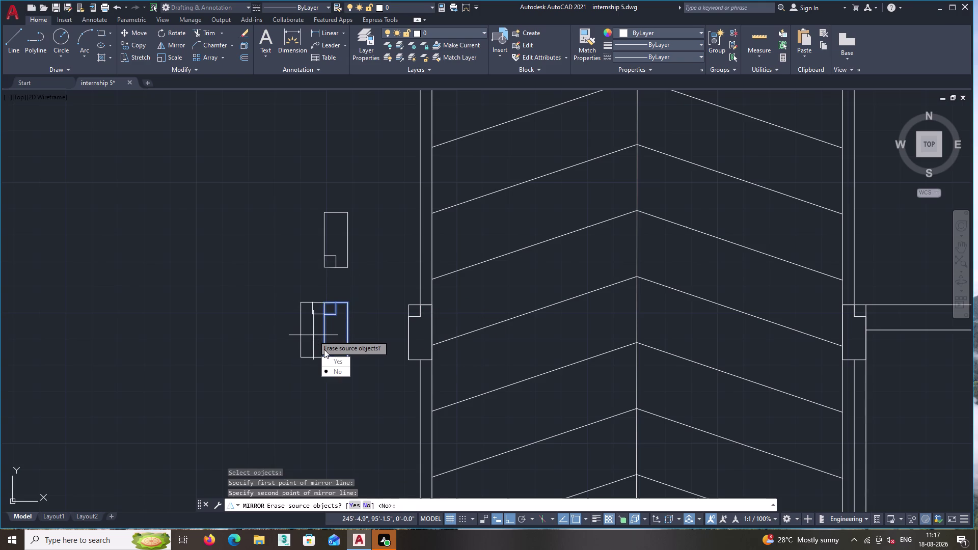
drag(335, 368, 313, 335)
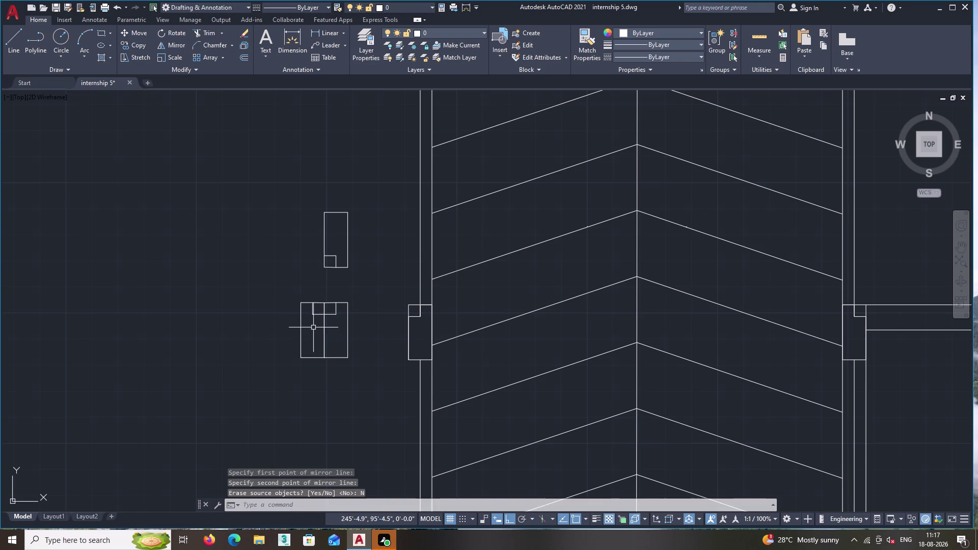
Move the left mirrored copy further to the left.
click(316, 336)
double_click(292, 305)
scroll(up, 3)
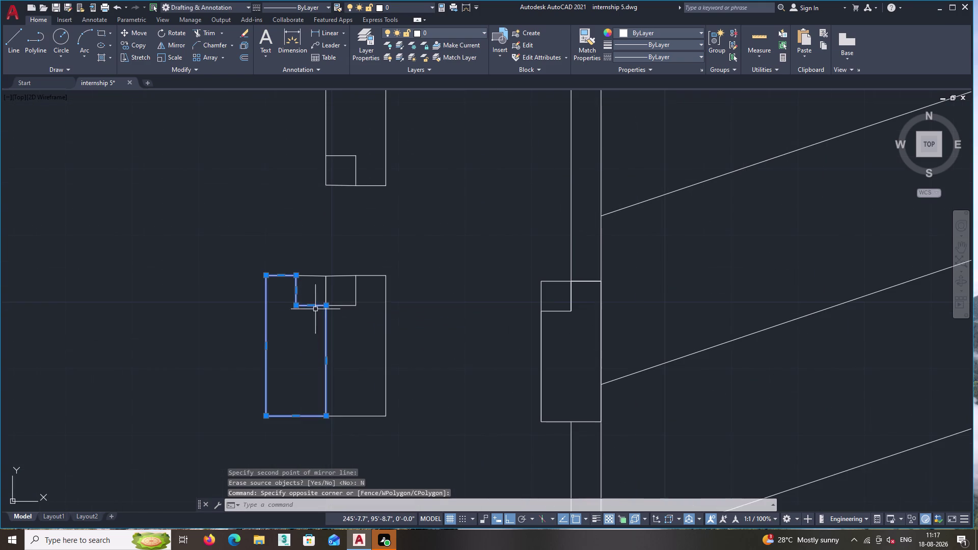
click(311, 297)
click(301, 269)
right_click(278, 255)
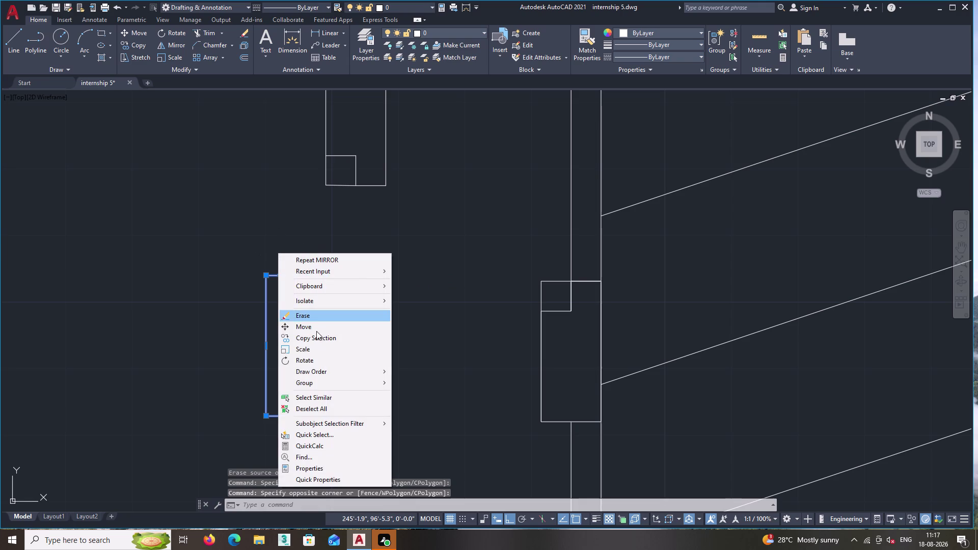
click(316, 328)
click(294, 324)
click(223, 323)
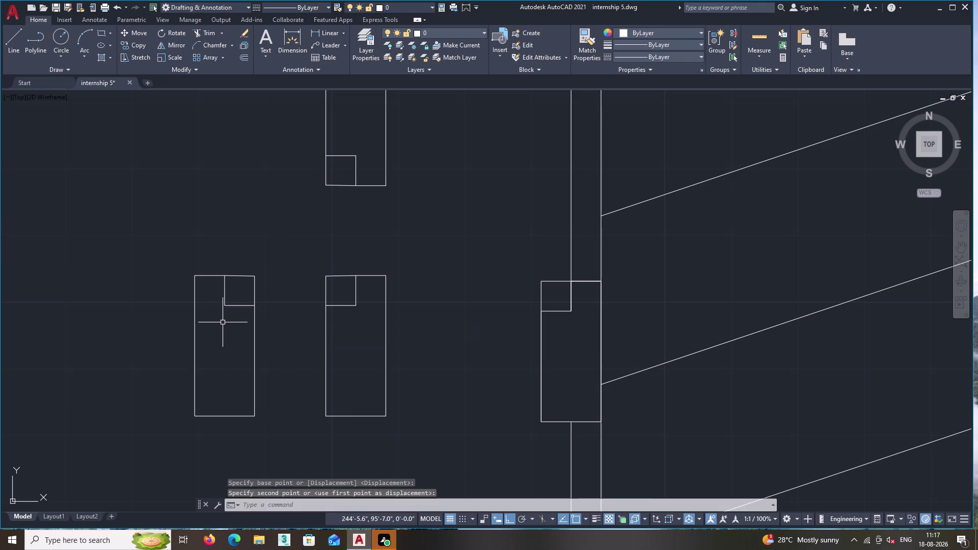
scroll(down, 3)
middle_drag(287, 341, 316, 336)
middle_drag(287, 301, 291, 336)
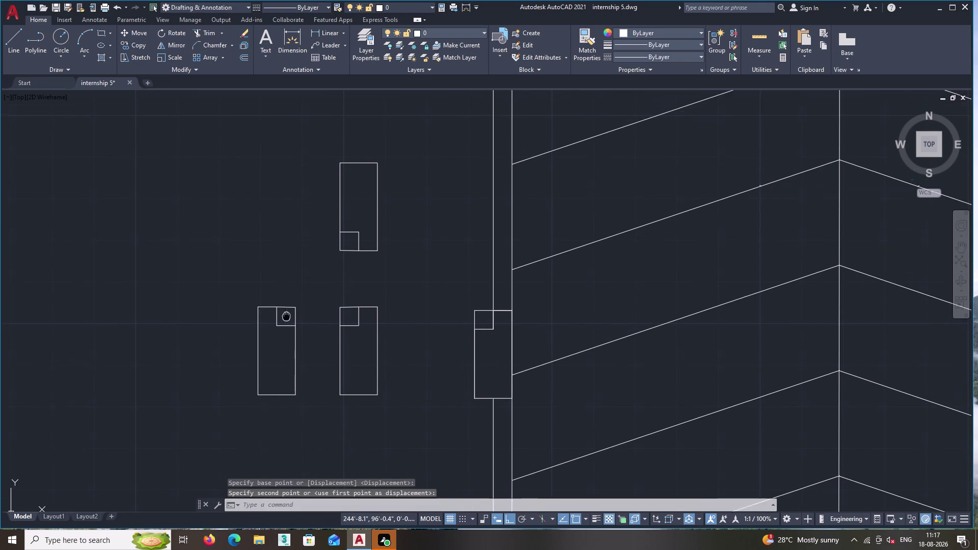
middle_drag(291, 335, 295, 349)
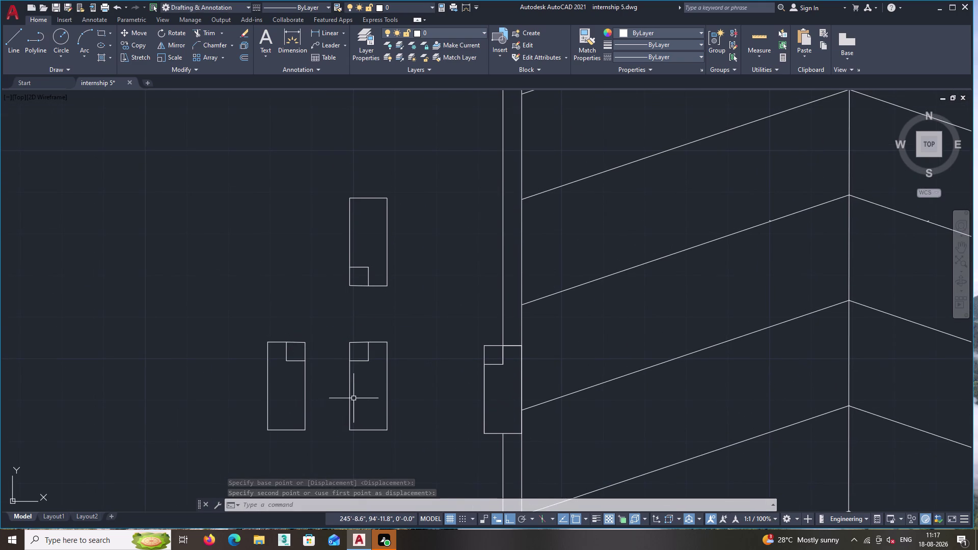
scroll(down, 3)
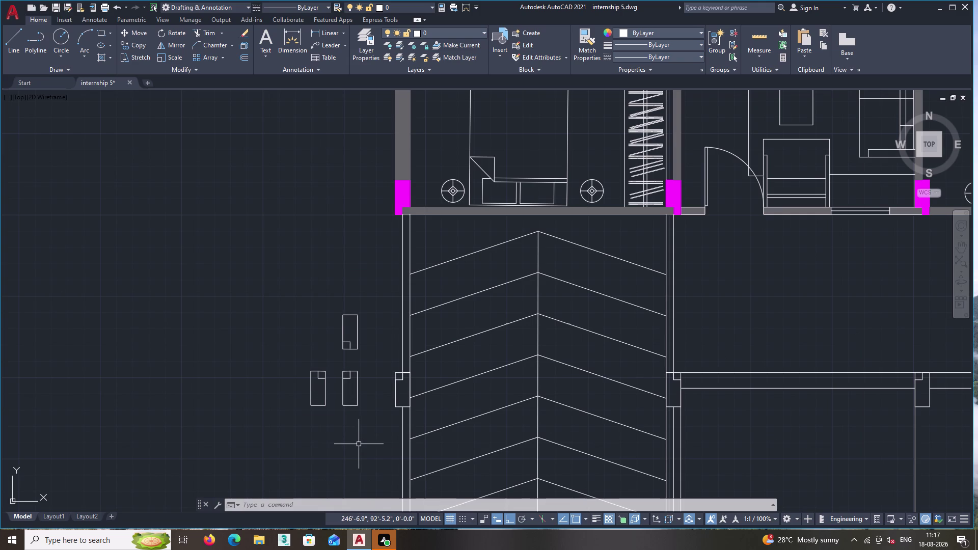
middle_drag(310, 441, 253, 426)
scroll(down, 3)
middle_drag(530, 451, 523, 427)
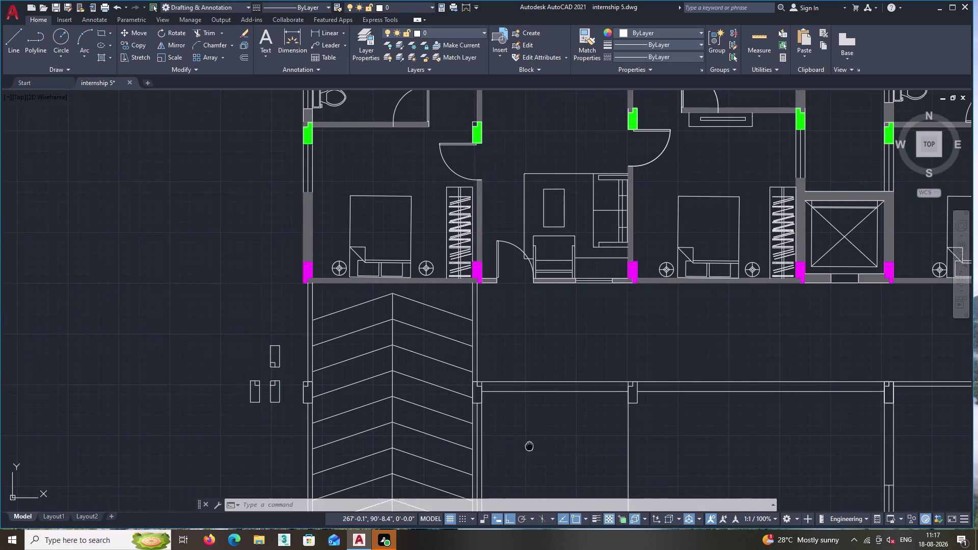
middle_drag(523, 427, 516, 377)
middle_drag(513, 382, 509, 283)
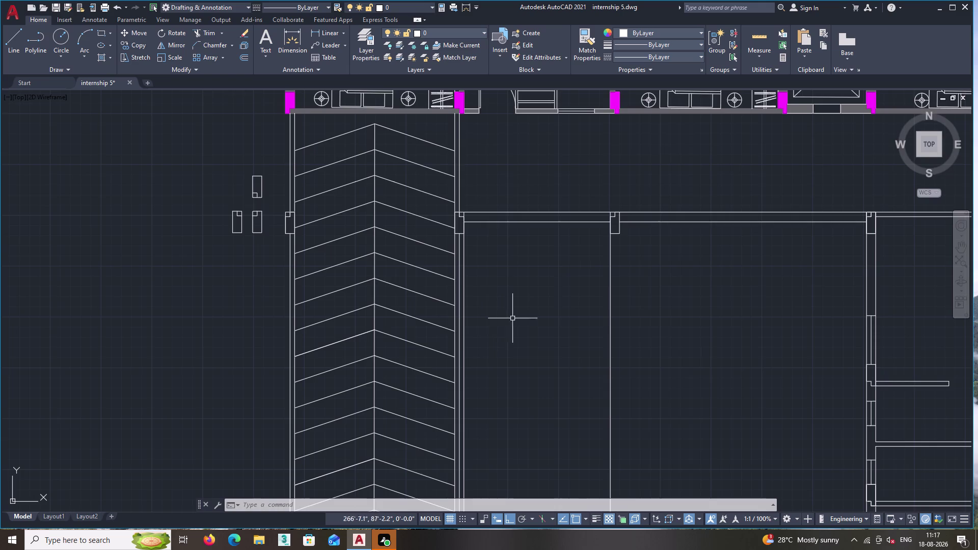
scroll(down, 3)
middle_drag(654, 302, 545, 317)
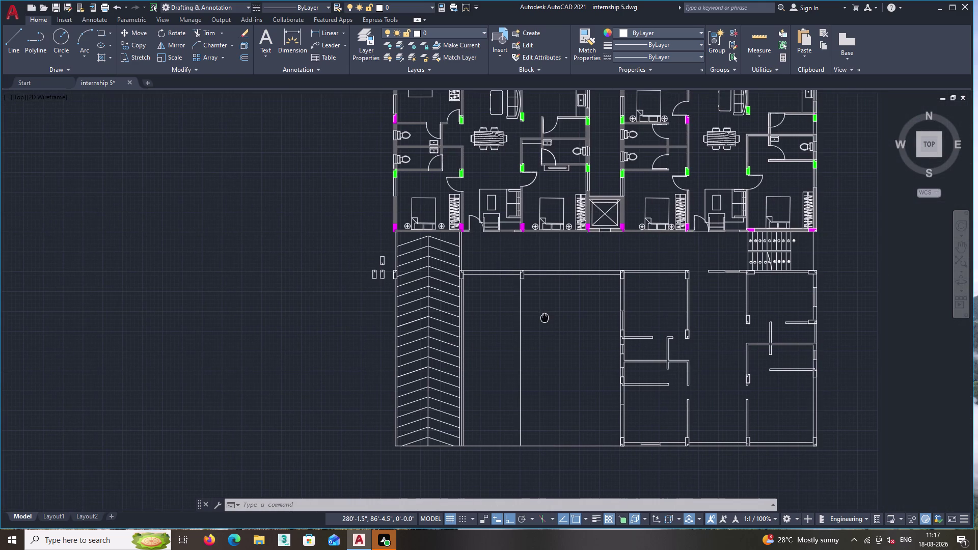
middle_drag(545, 317, 544, 316)
middle_drag(545, 317, 545, 316)
scroll(up, 3)
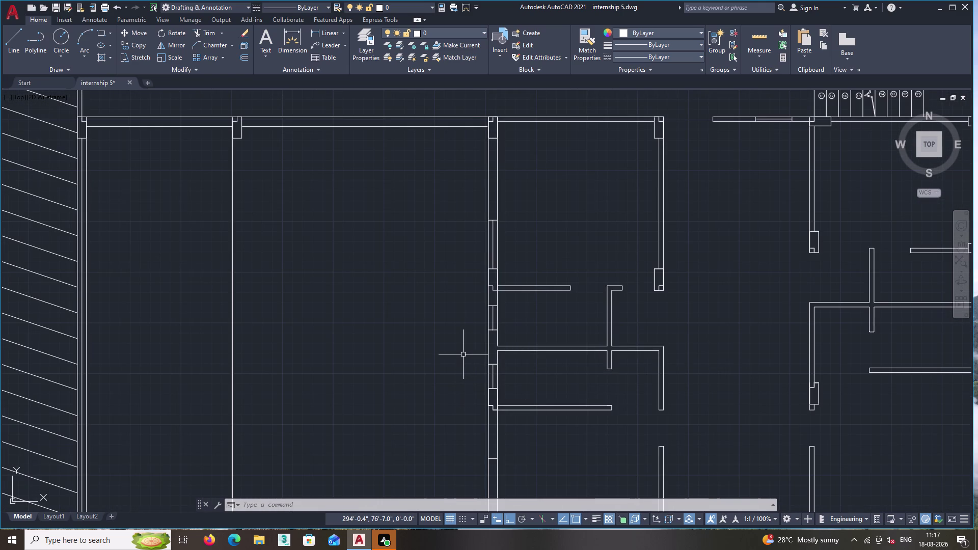
scroll(down, 3)
middle_drag(437, 375, 480, 357)
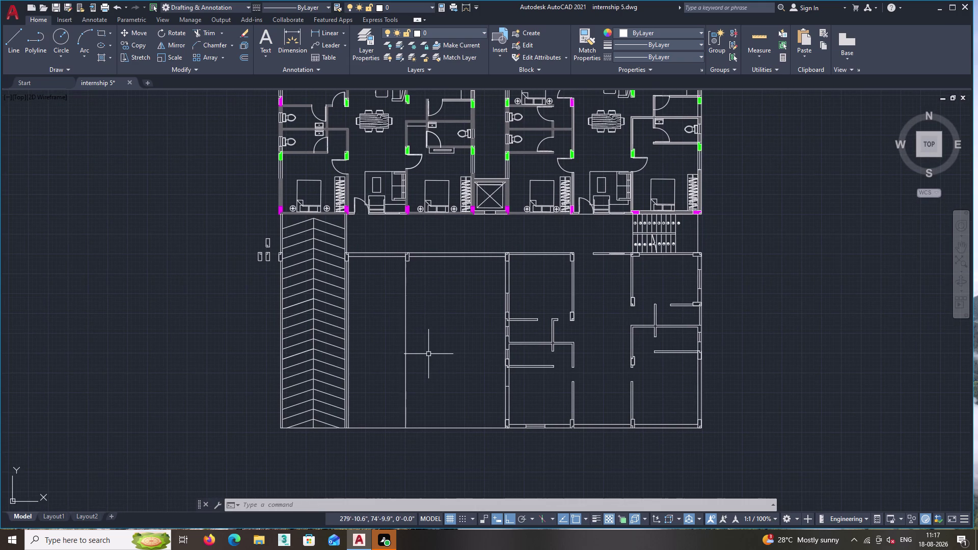
middle_drag(328, 355, 419, 373)
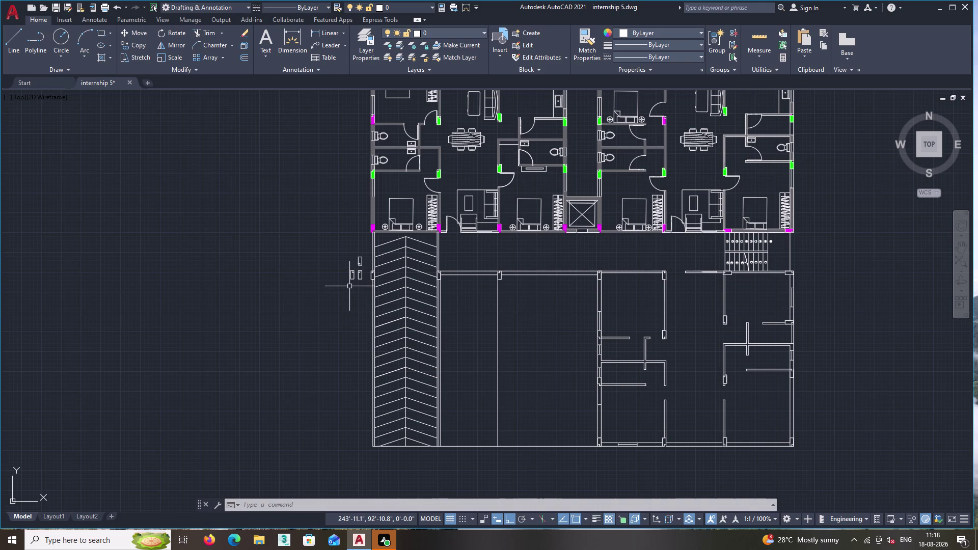
scroll(up, 3)
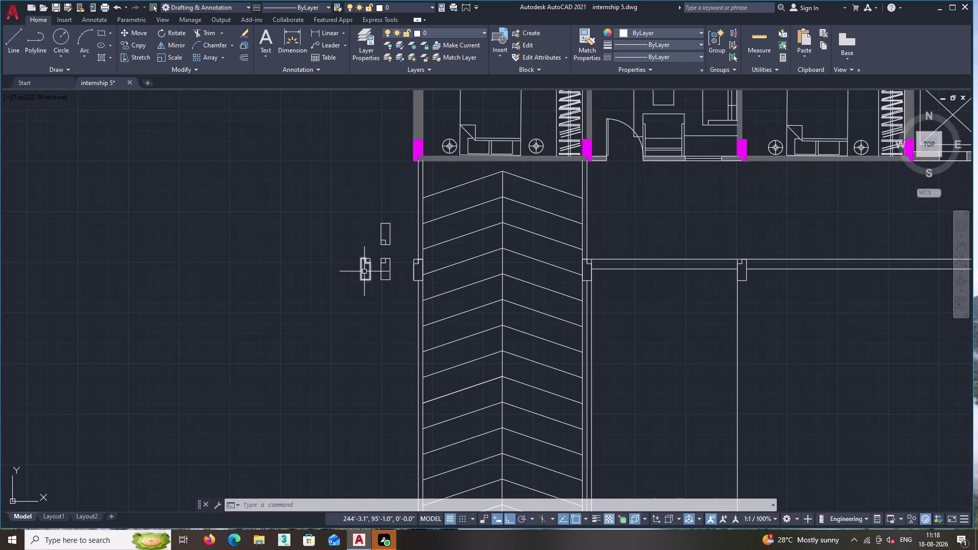
Copy the jamb rectangle with Ortho off, placing the first copy on the hatched wall edge.
scroll(up, 3)
click(407, 234)
click(371, 181)
right_click(367, 178)
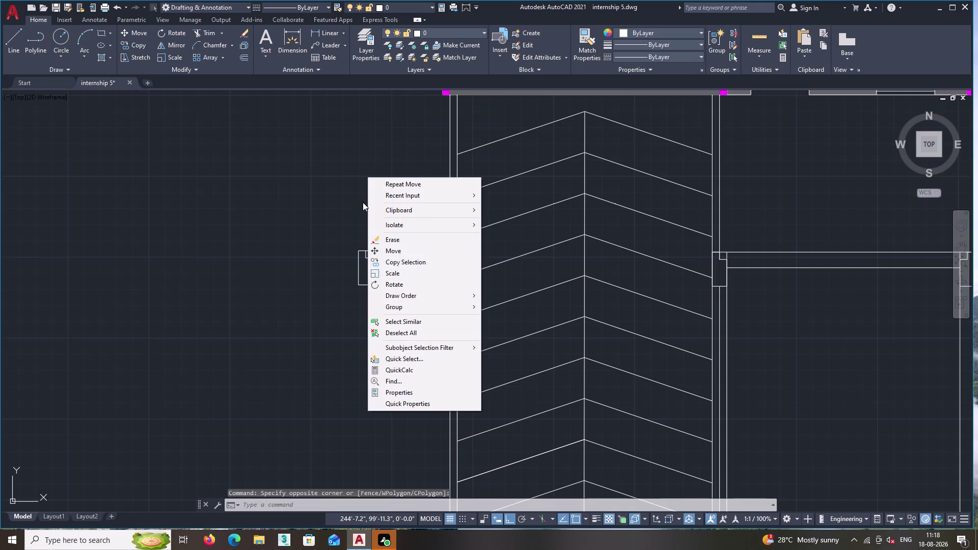
right_click(413, 260)
click(412, 260)
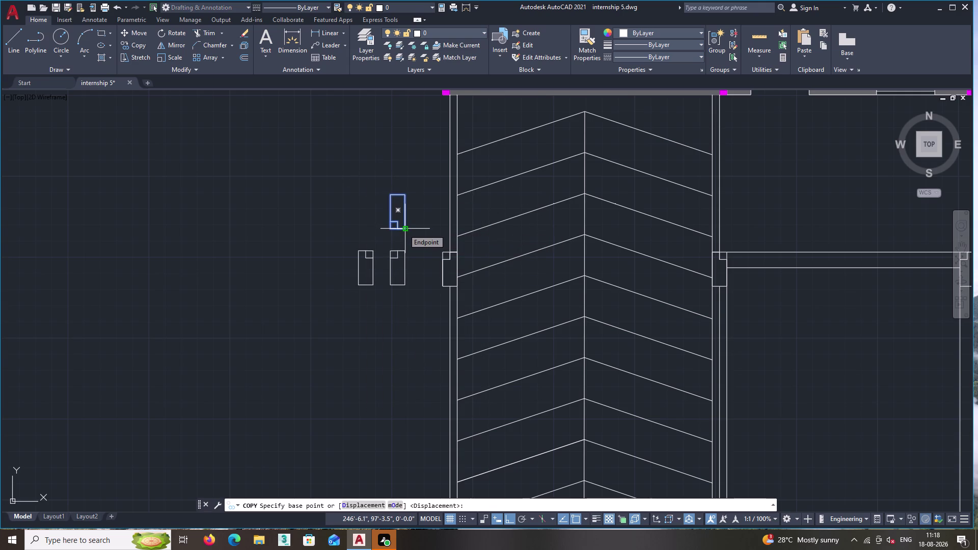
click(404, 230)
scroll(down, 3)
middle_drag(484, 392, 439, 277)
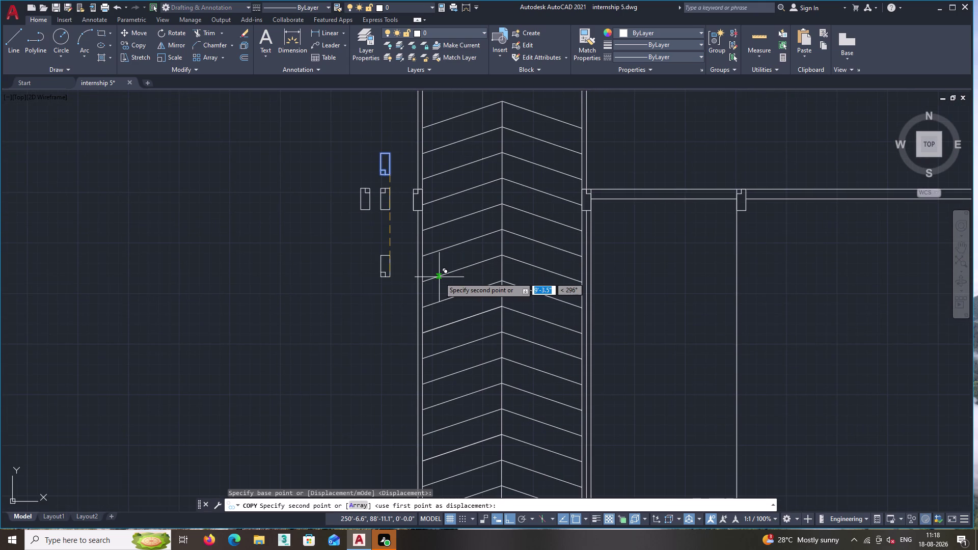
key(F8)
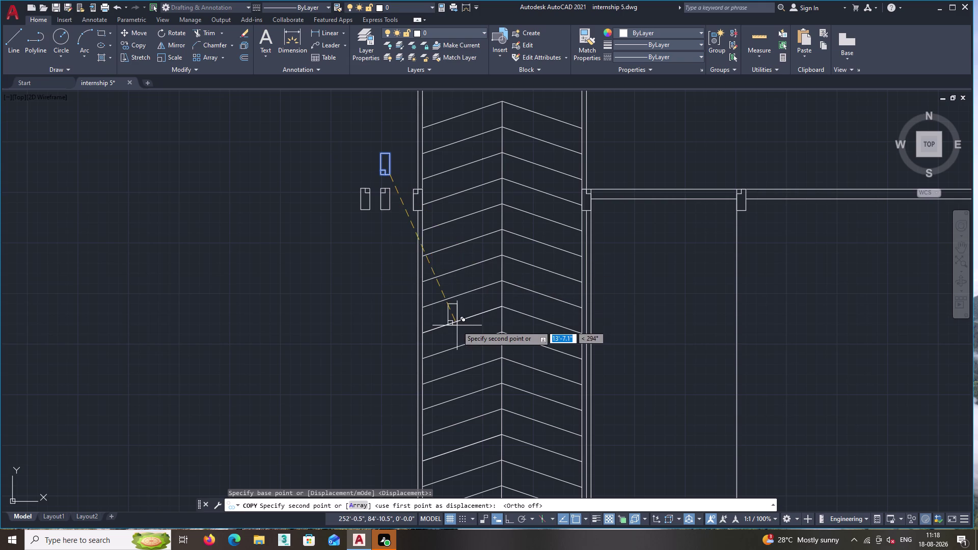
scroll(up, 3)
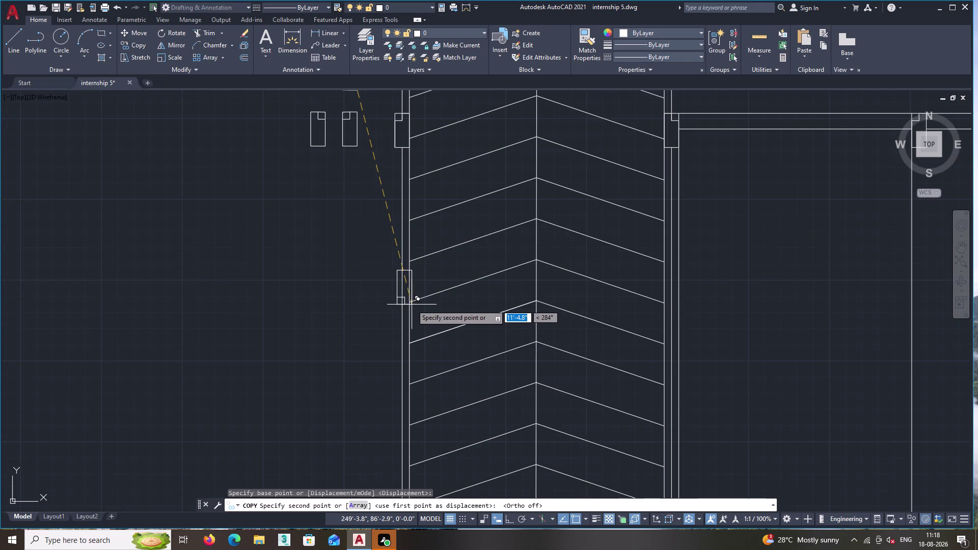
scroll(down, 3)
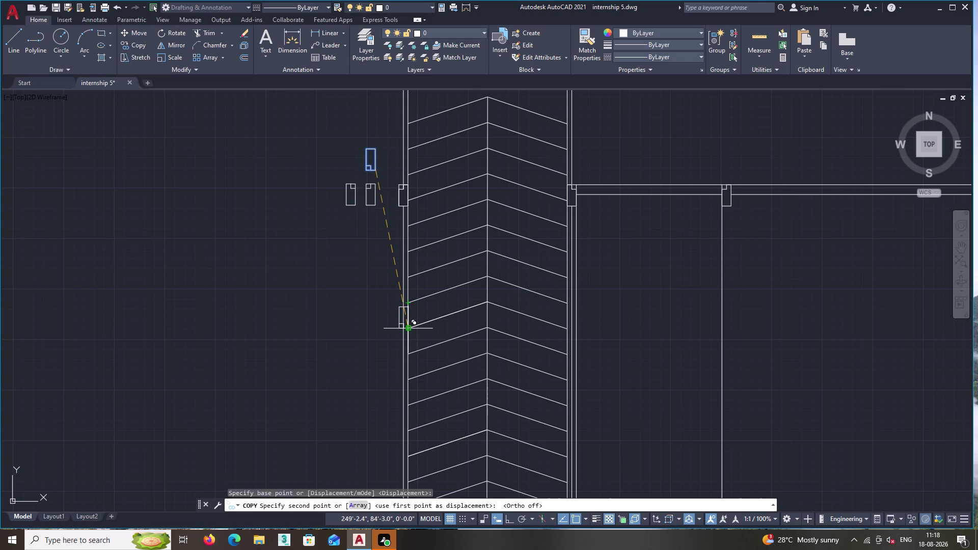
click(408, 328)
Place more jamb copies down the wall's outer edge to its bottom end, then end copying.
middle_drag(333, 356, 335, 353)
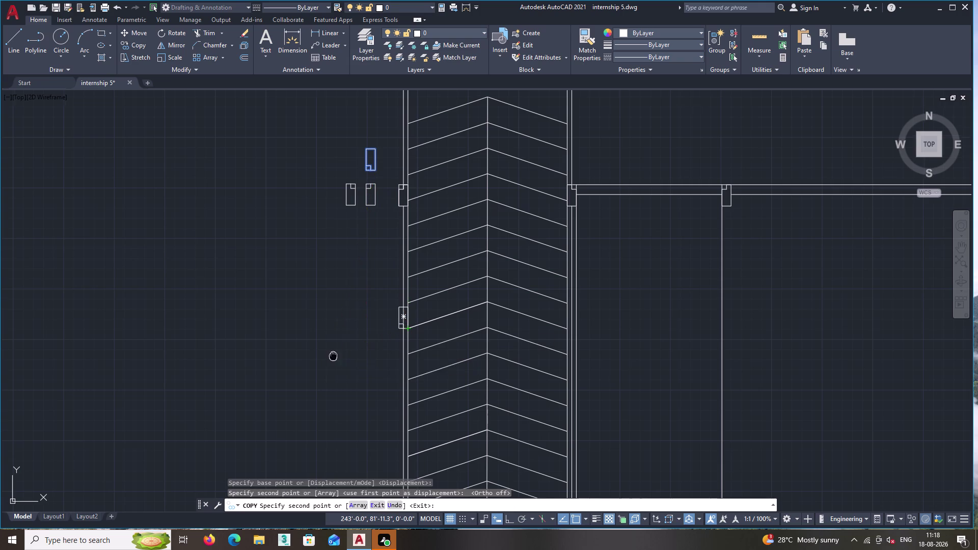
middle_drag(335, 353, 409, 255)
middle_drag(383, 352, 402, 262)
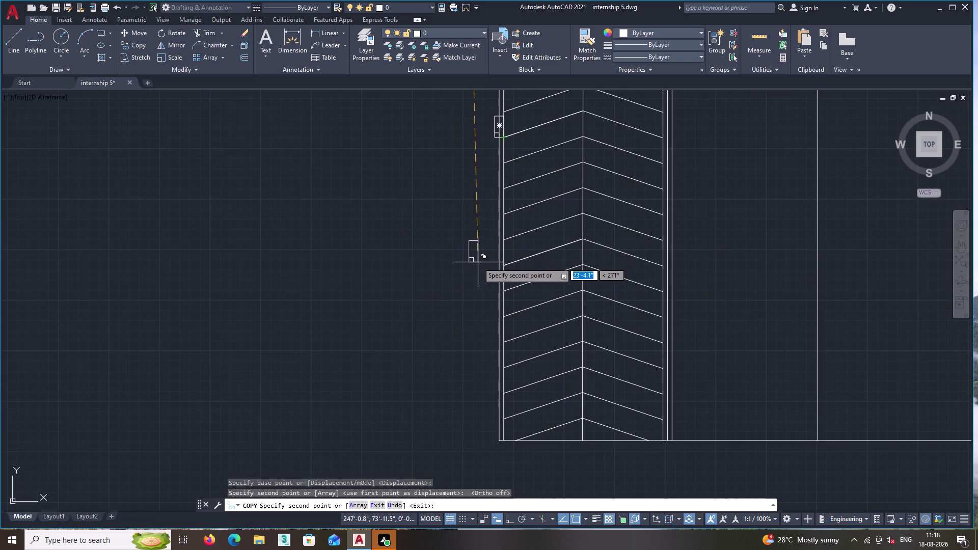
middle_drag(477, 263, 421, 346)
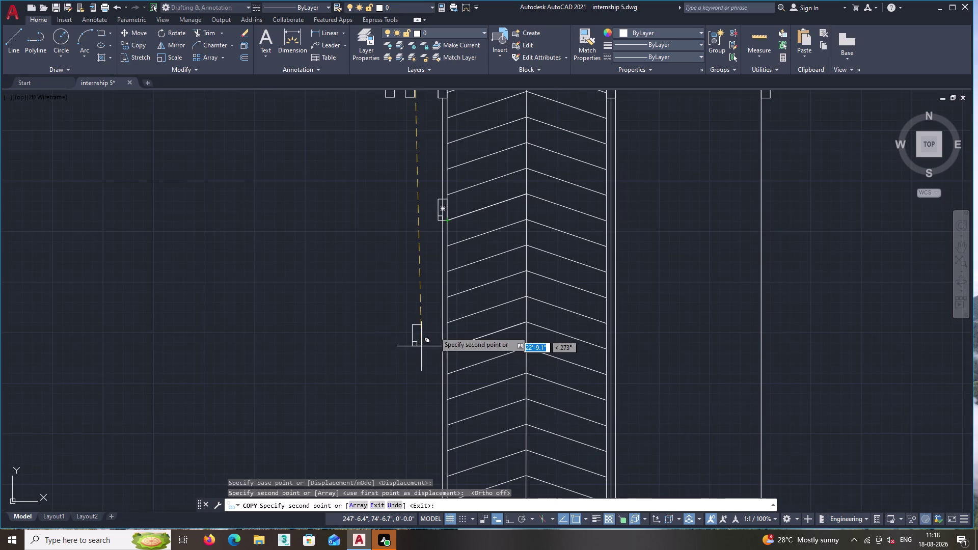
click(445, 375)
middle_drag(405, 388, 402, 280)
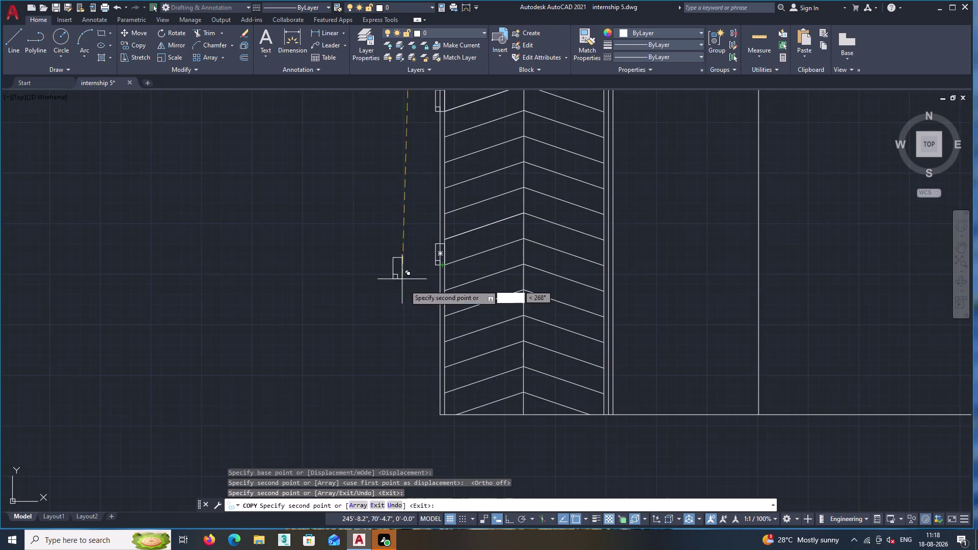
scroll(up, 3)
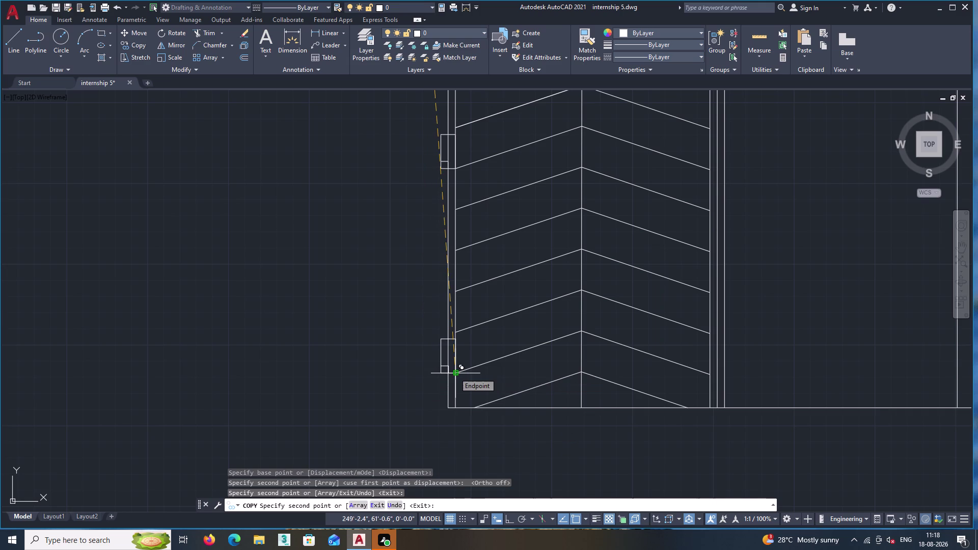
scroll(down, 3)
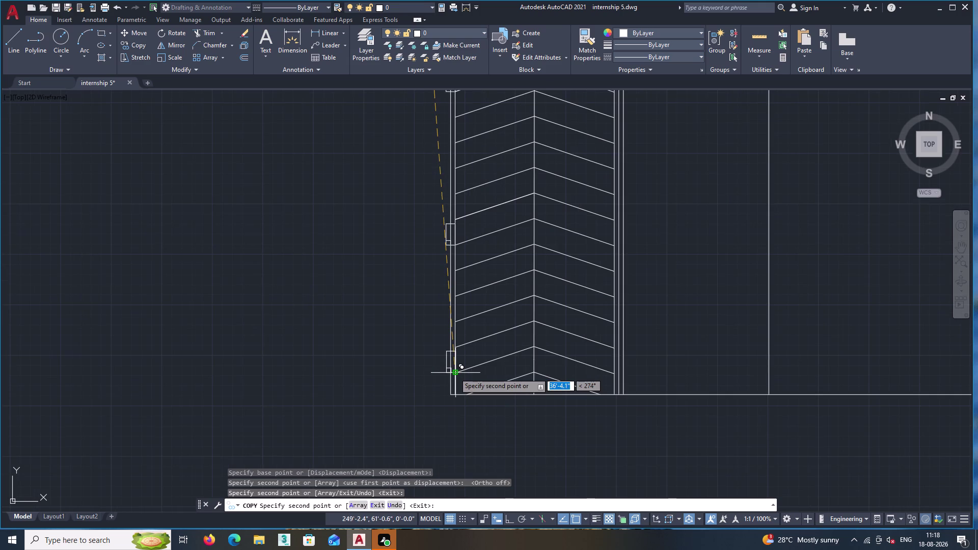
scroll(down, 3)
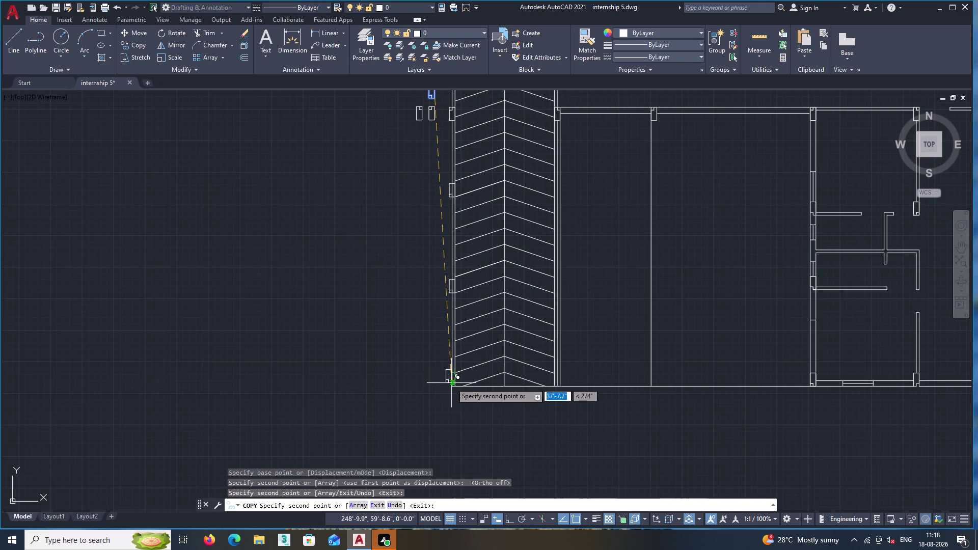
scroll(up, 3)
scroll(up, 3)
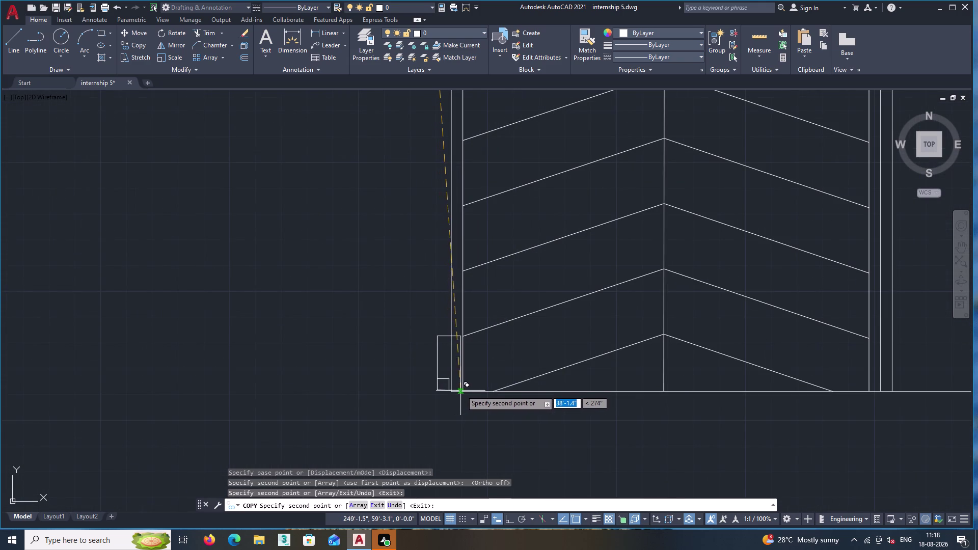
click(462, 392)
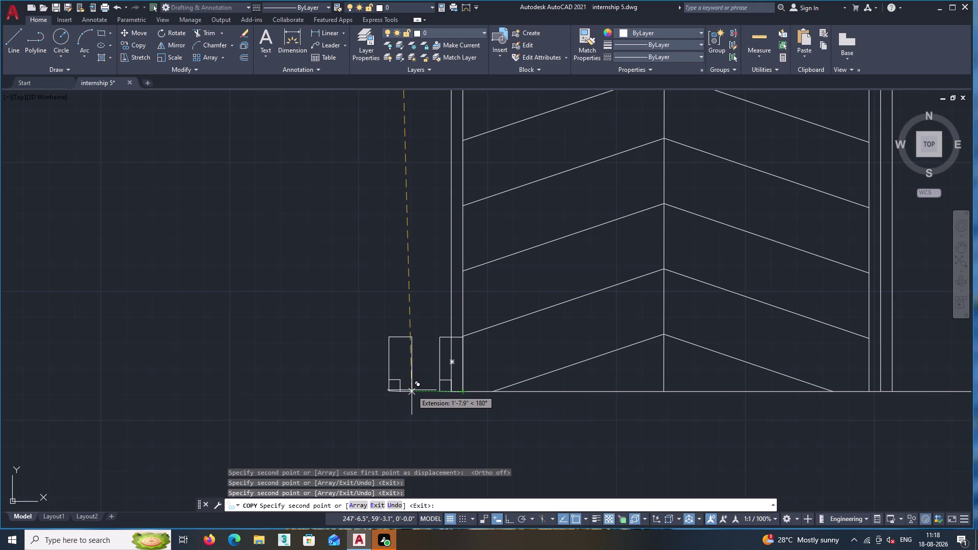
key(Escape)
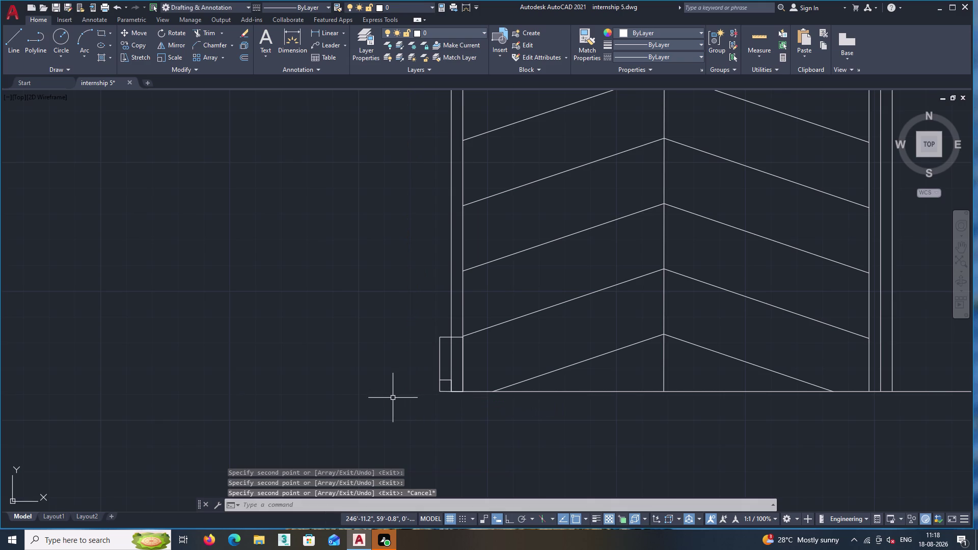
text(tr)
key(Return)
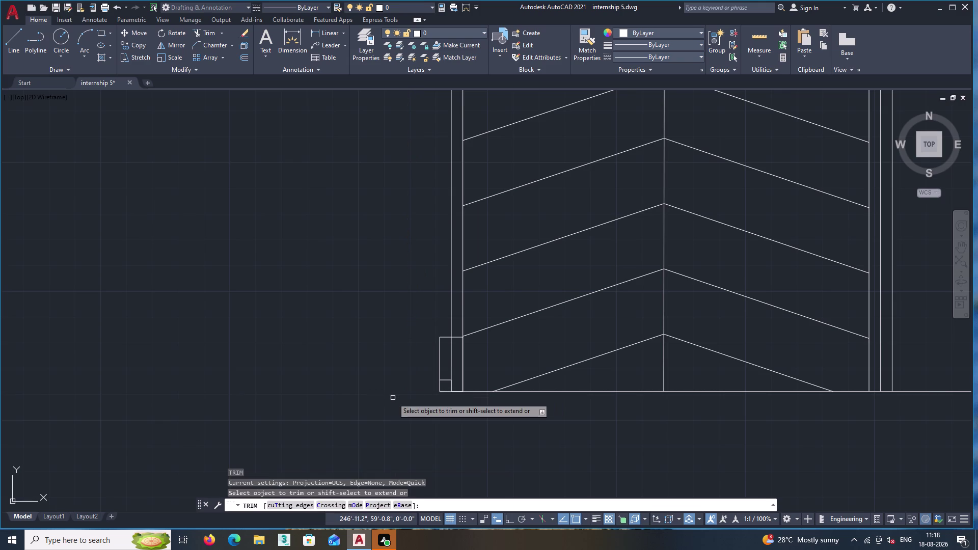
scroll(up, 3)
scroll(down, 3)
scroll(down, 3)
middle_drag(382, 309, 387, 420)
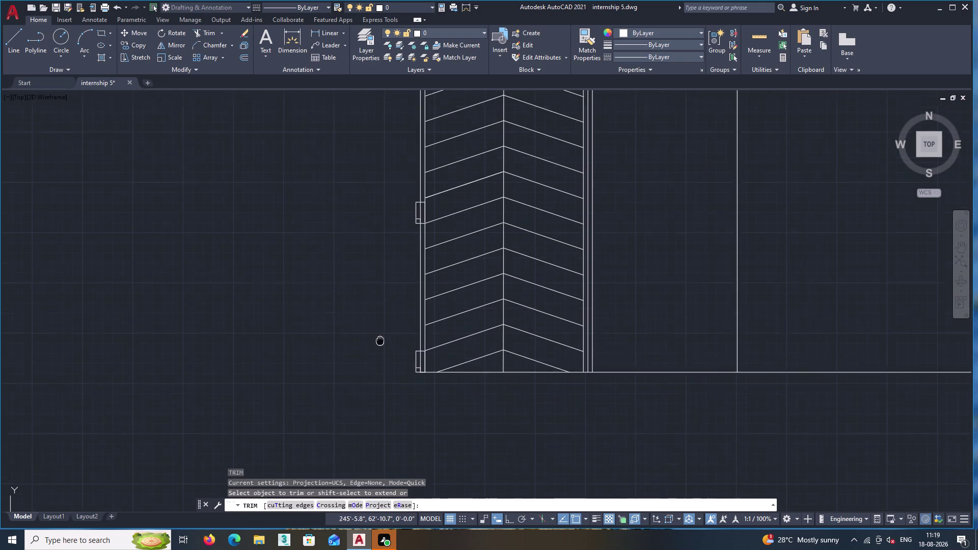
middle_drag(388, 421, 389, 469)
scroll(down, 3)
middle_drag(334, 295, 318, 303)
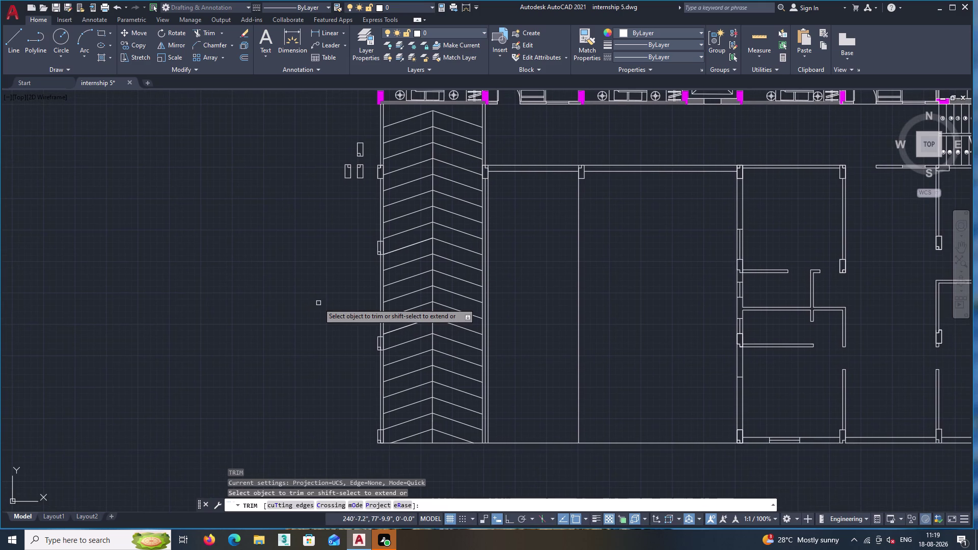
key(Escape)
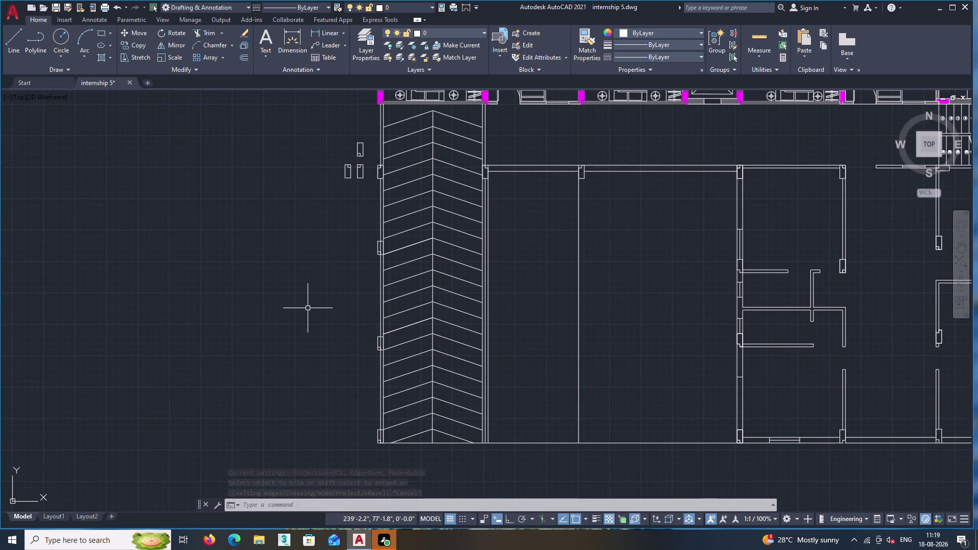
scroll(up, 3)
scroll(up, 3)
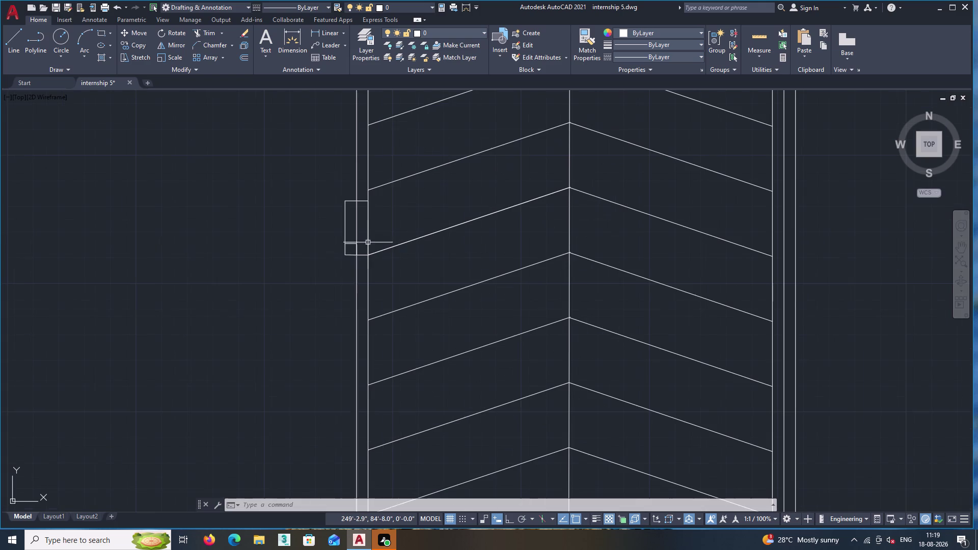
double_click(7, 46)
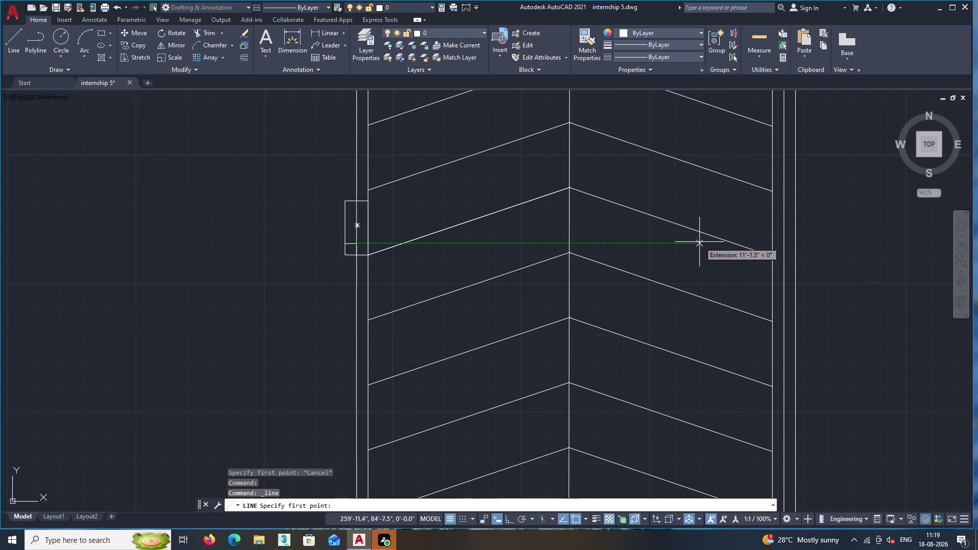
Draw a horizontal line from the wall edge level with the jamb to the far room wall.
middle_drag(700, 242, 524, 286)
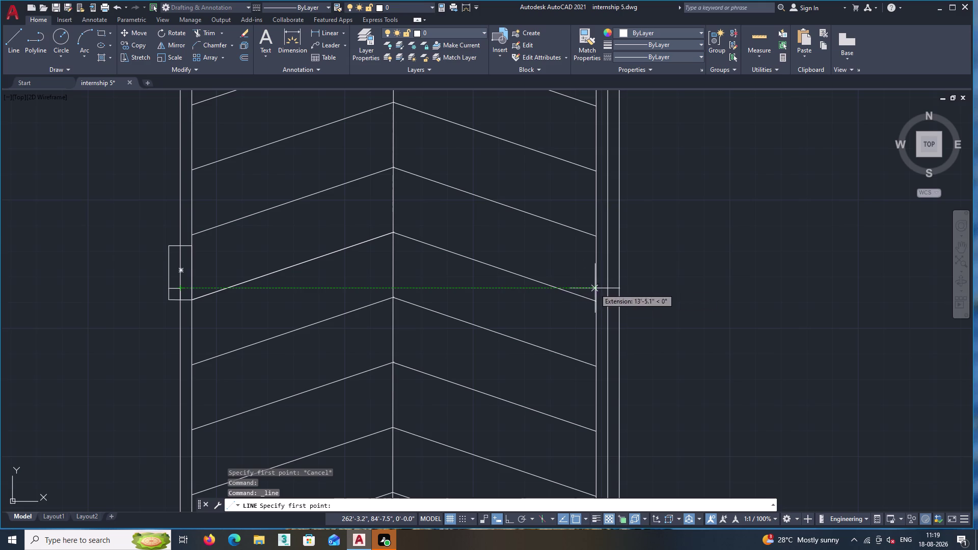
click(621, 288)
middle_drag(663, 287, 499, 297)
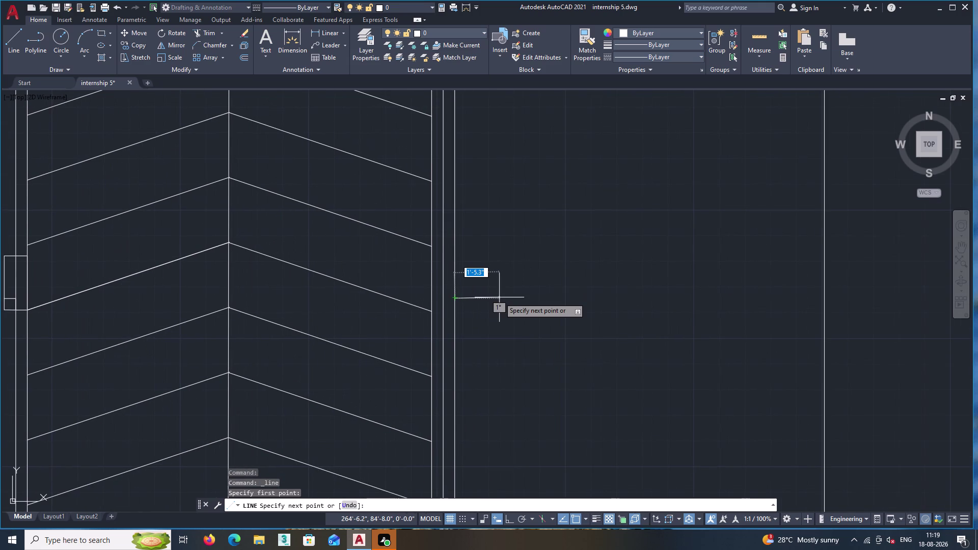
middle_drag(499, 297, 451, 296)
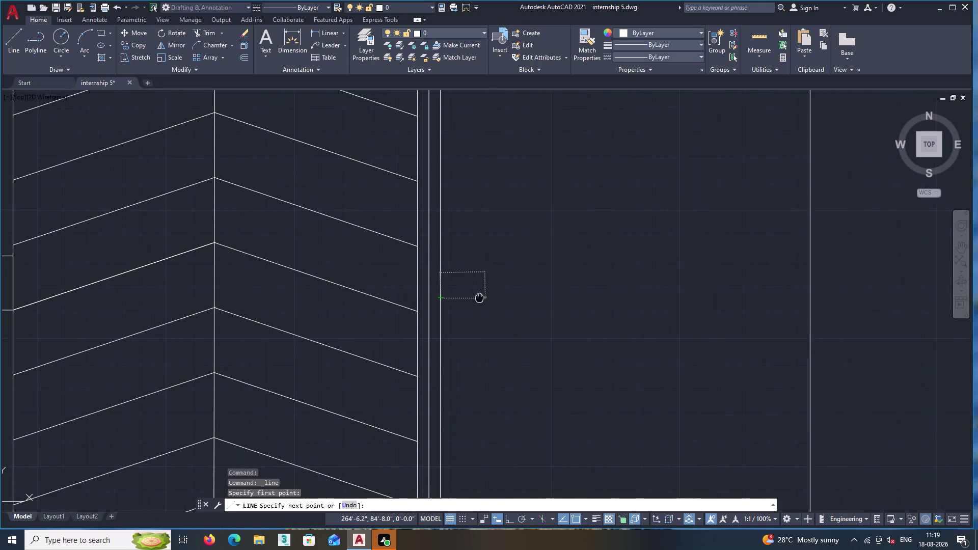
middle_drag(451, 296, 271, 298)
scroll(down, 3)
middle_drag(768, 289, 507, 285)
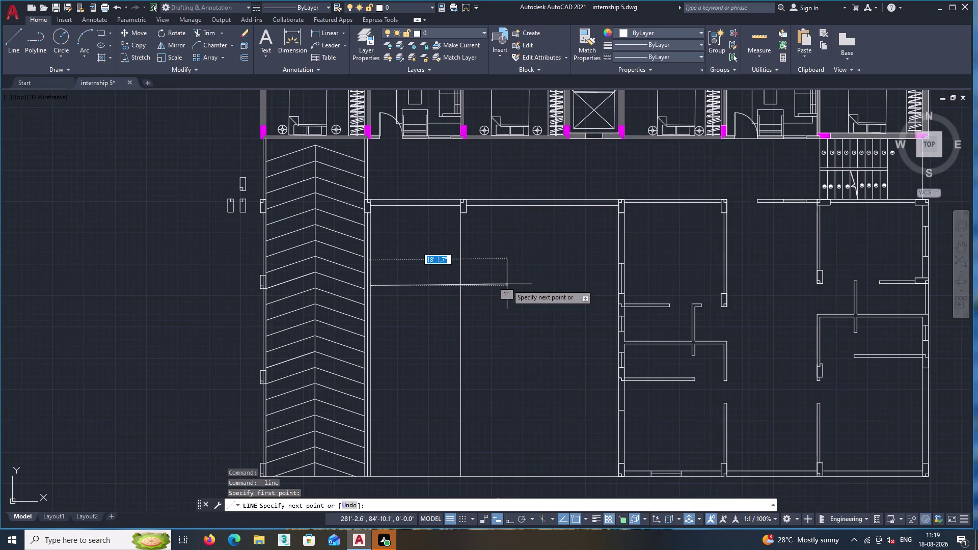
scroll(up, 3)
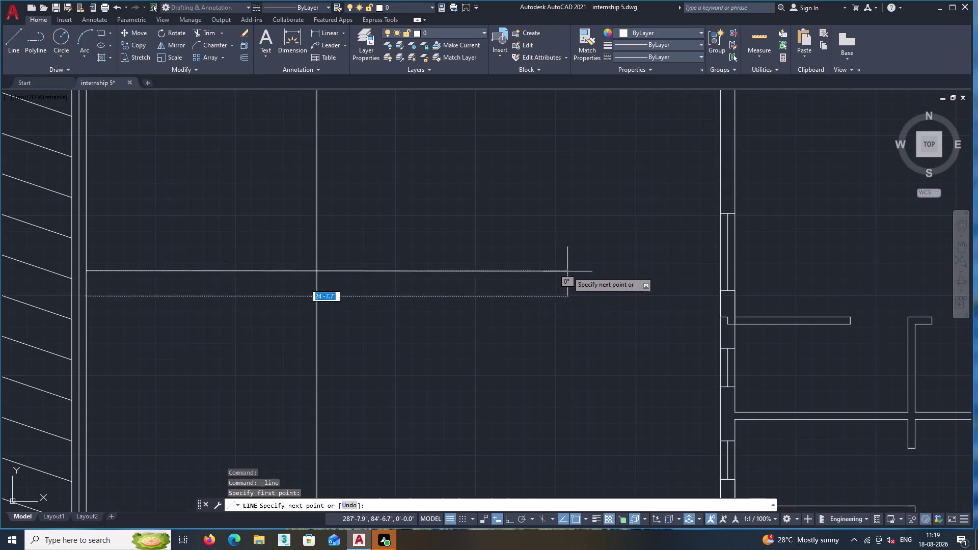
scroll(down, 3)
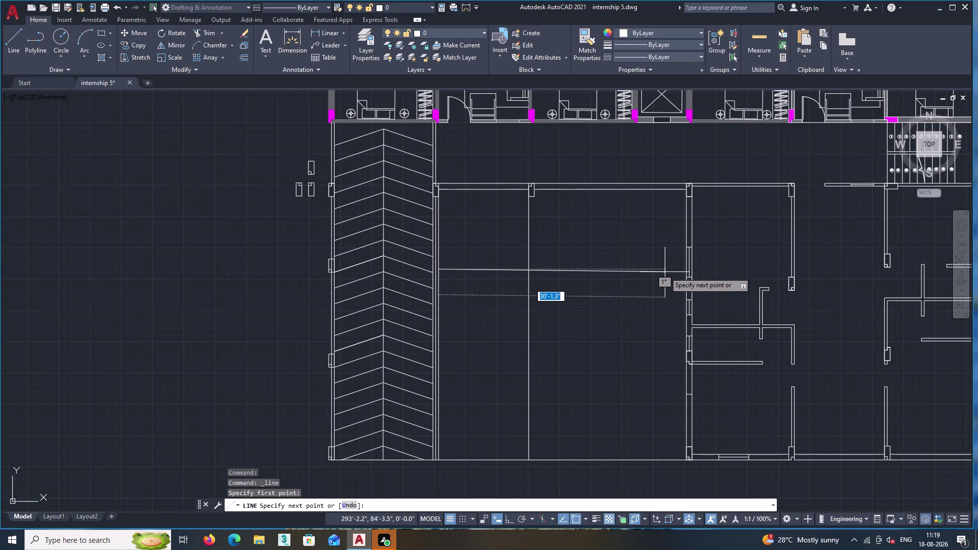
key(F8)
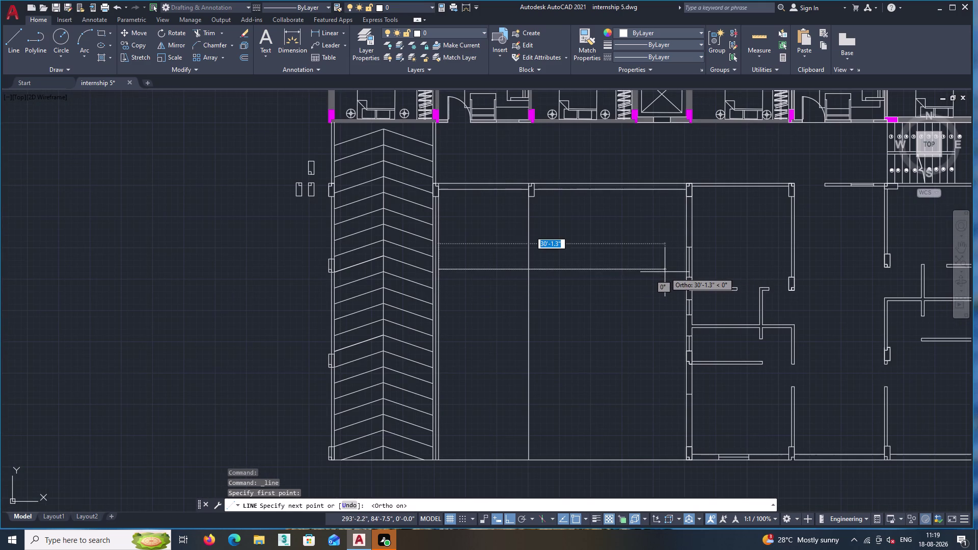
scroll(up, 3)
scroll(up, 3)
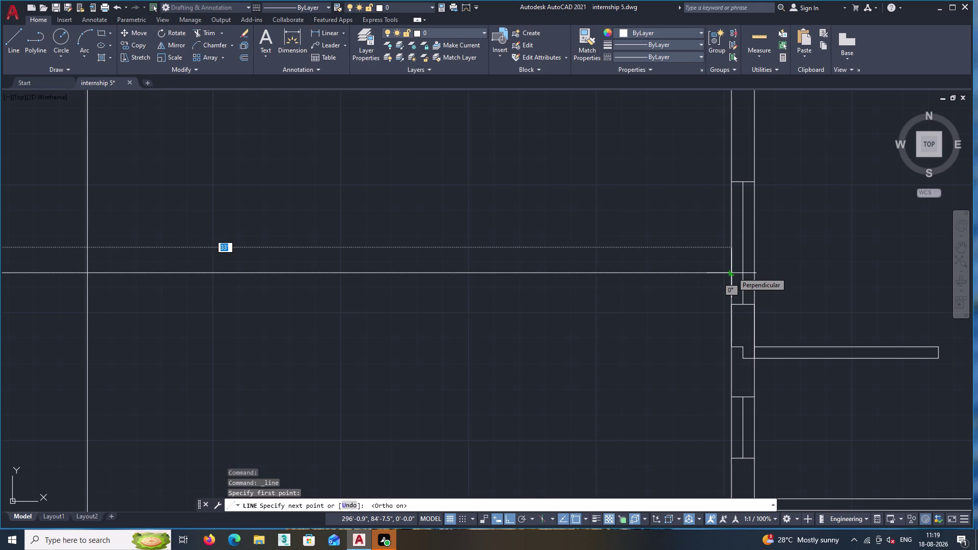
double_click(732, 272)
key(Return)
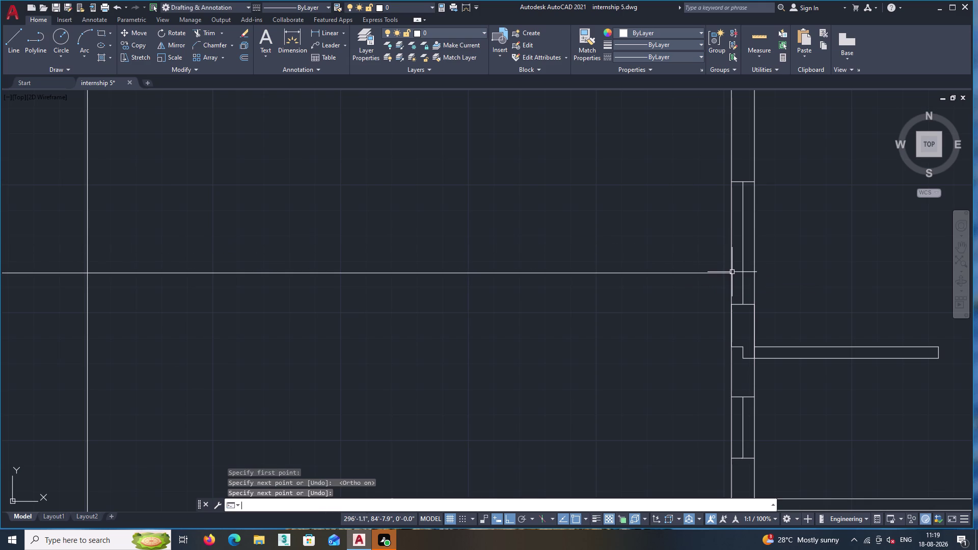
scroll(down, 3)
middle_drag(419, 403, 696, 331)
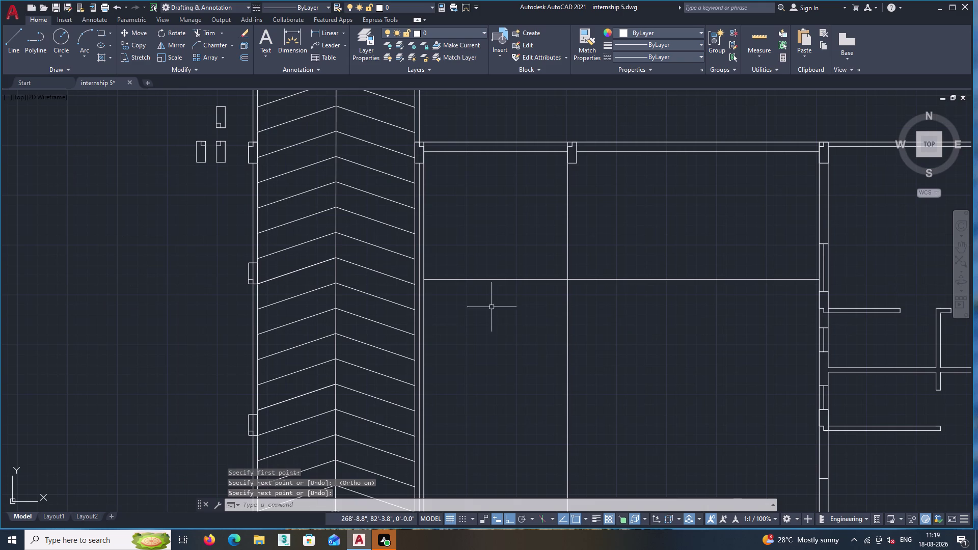
Draw a line from the parking area to the wall corner on its right.
click(11, 39)
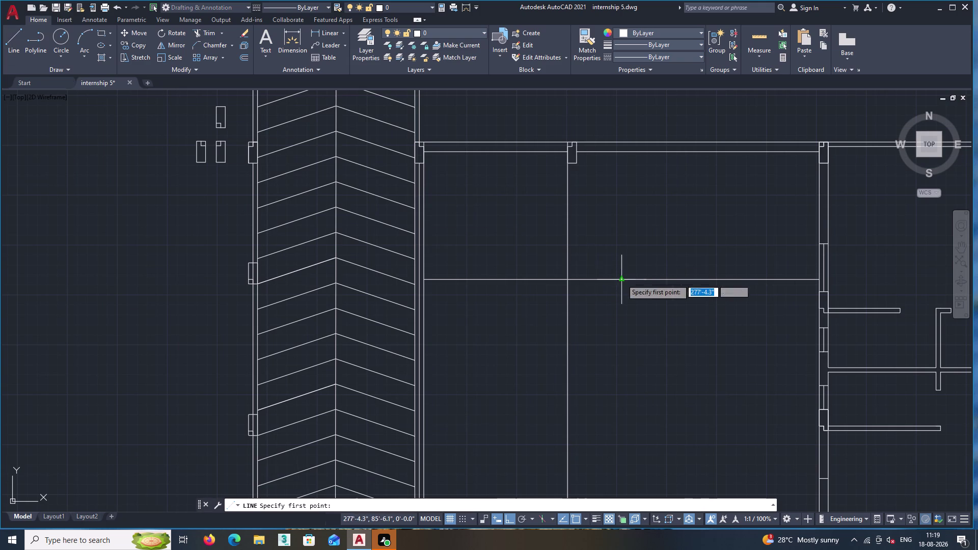
middle_drag(352, 428, 430, 332)
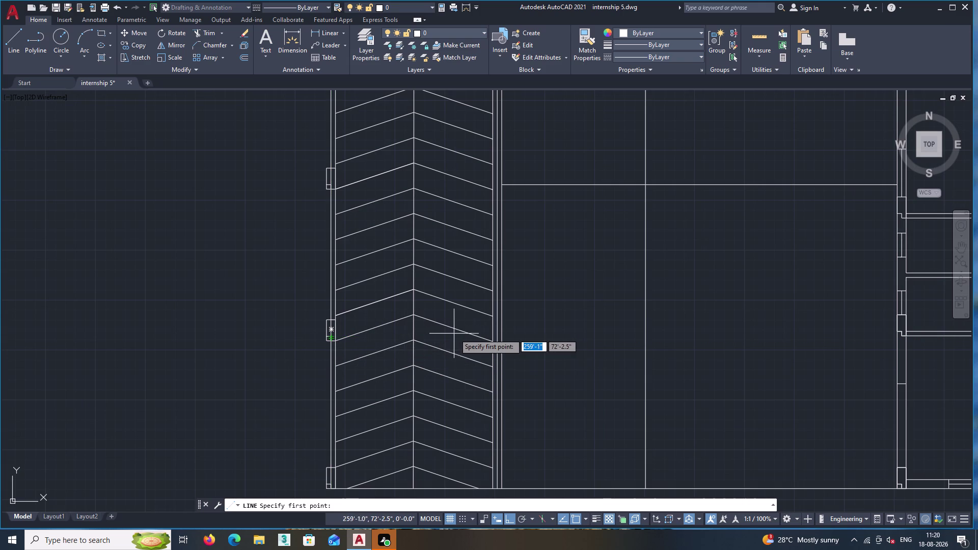
click(511, 337)
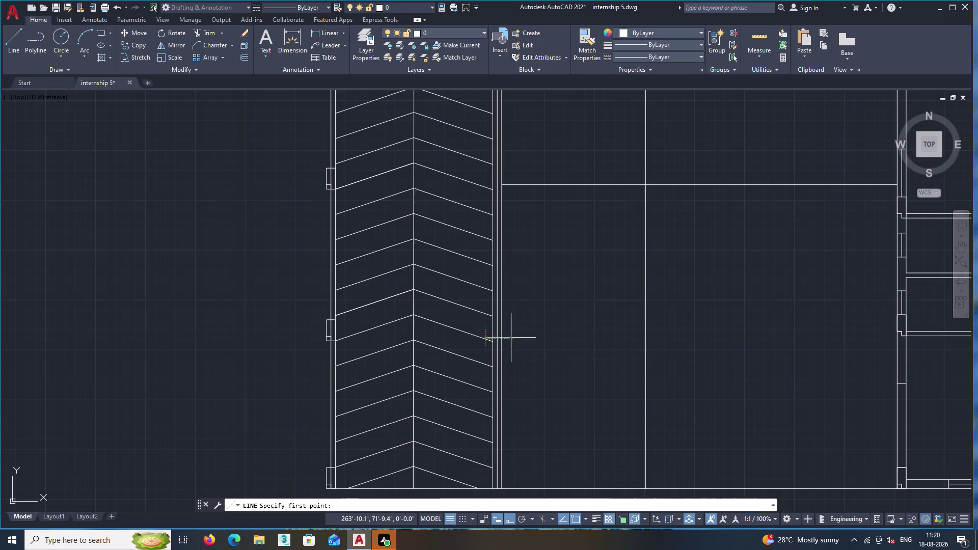
middle_drag(646, 338, 396, 344)
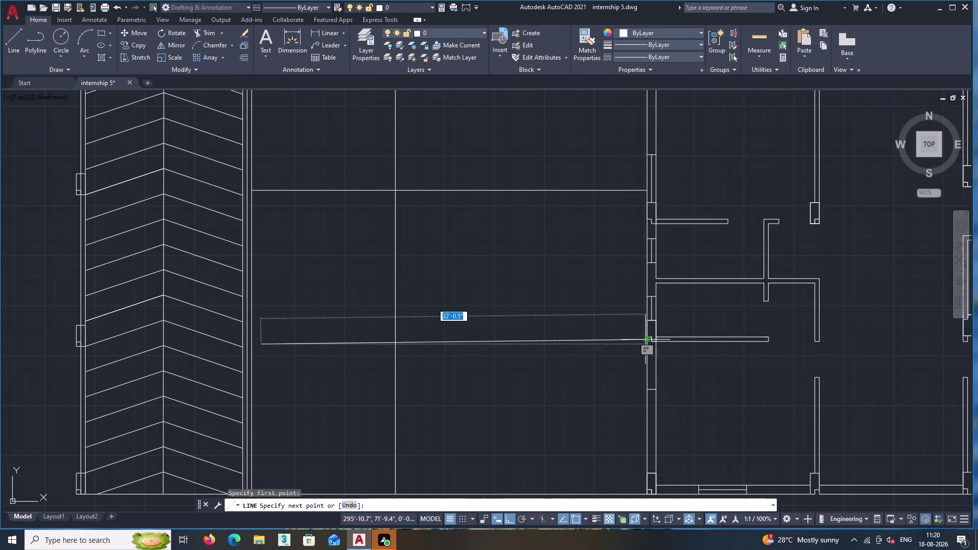
scroll(up, 3)
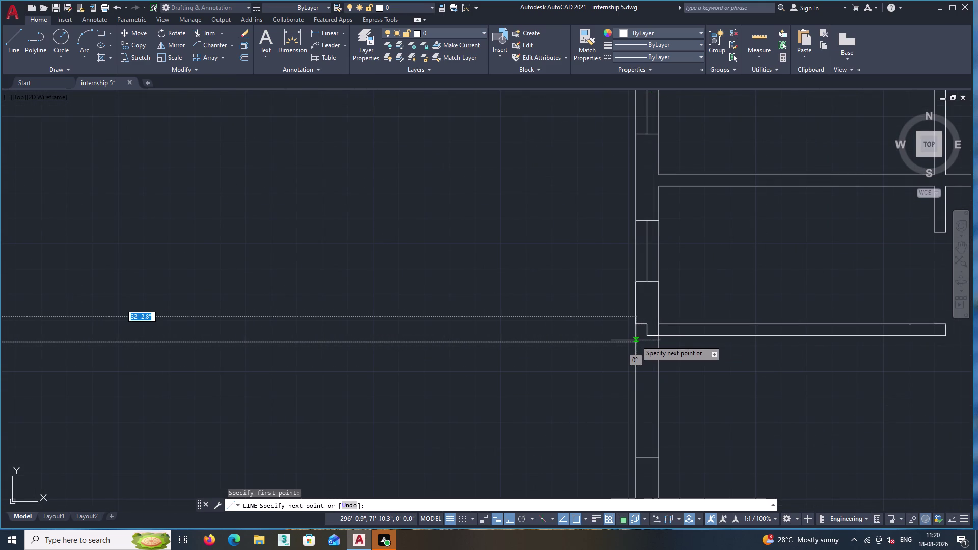
click(636, 340)
key(Return)
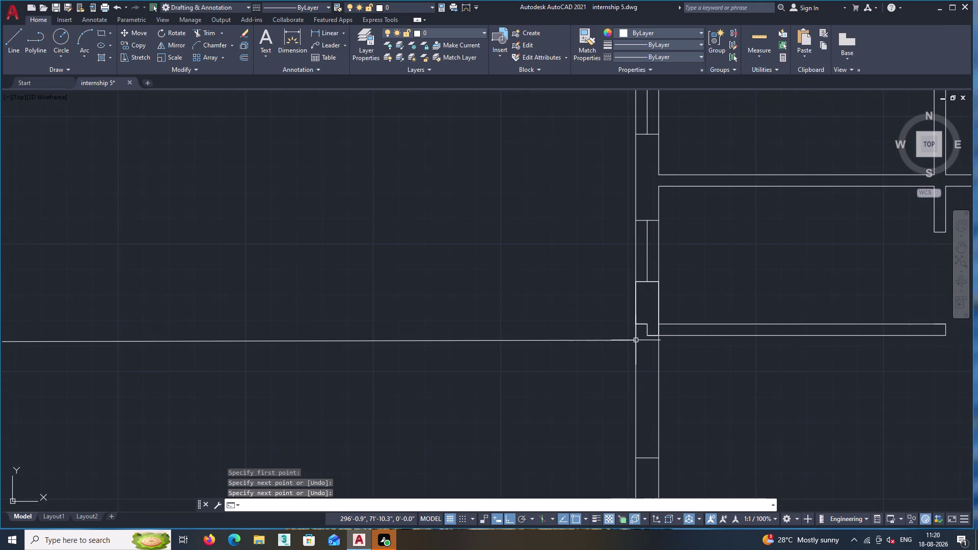
scroll(down, 3)
middle_click(551, 397)
middle_click(554, 396)
middle_drag(553, 395, 646, 377)
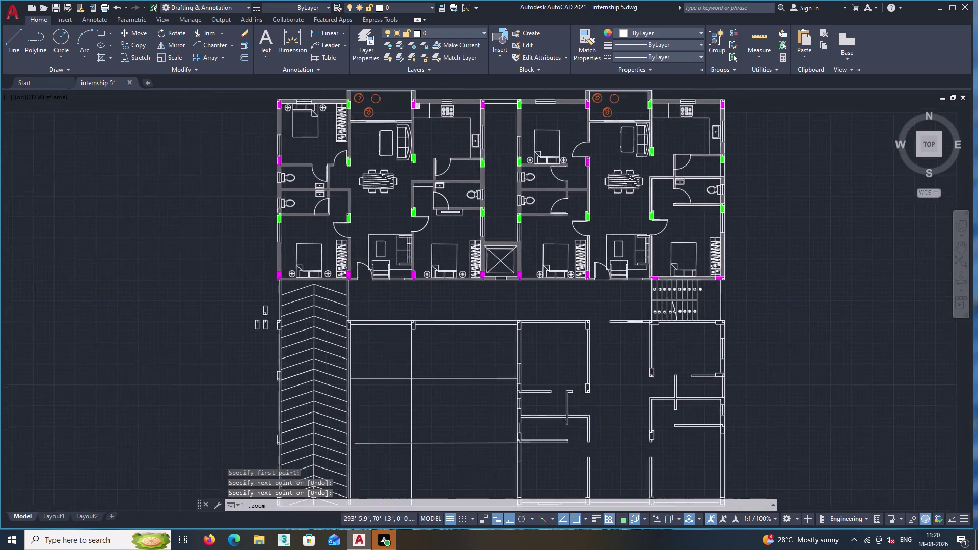
middle_drag(430, 398, 686, 300)
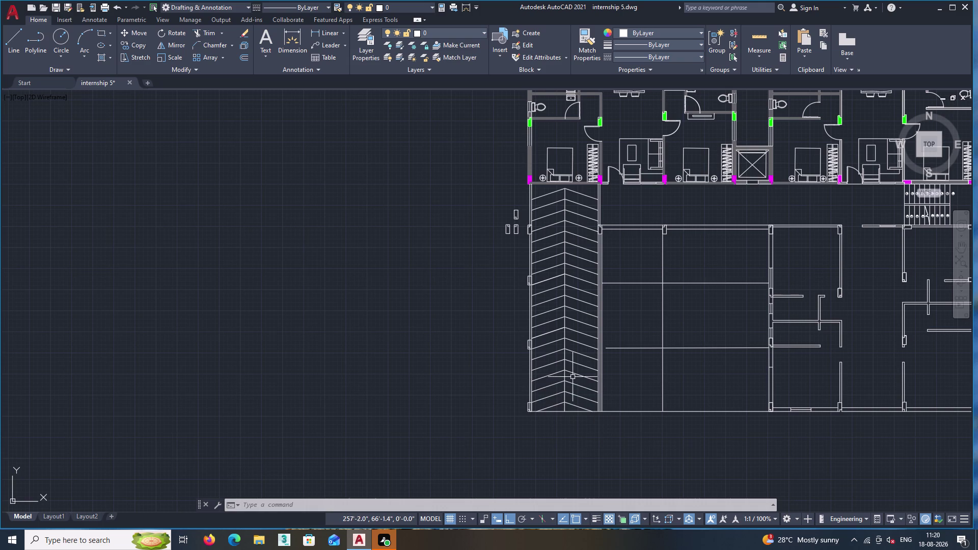
middle_drag(728, 368, 702, 344)
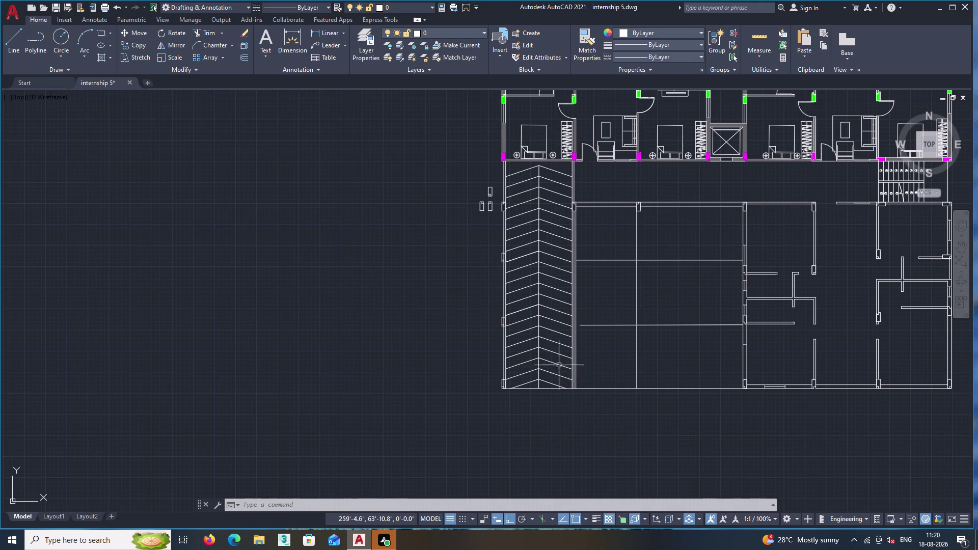
scroll(up, 3)
middle_drag(600, 347, 471, 275)
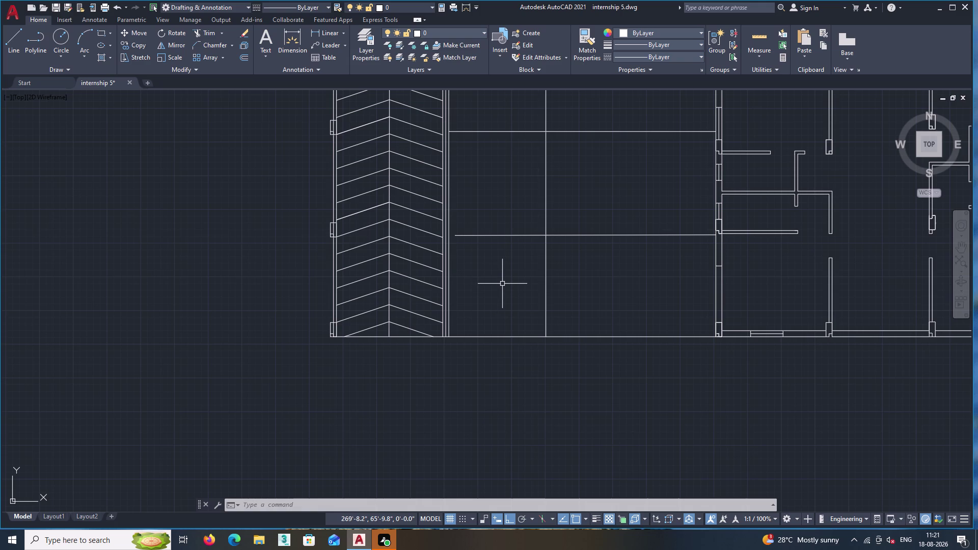
scroll(down, 3)
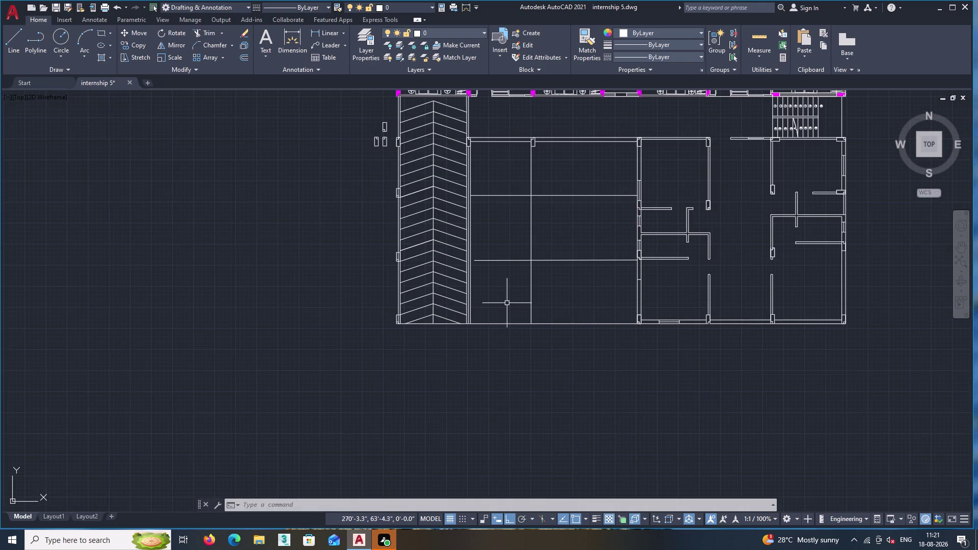
middle_drag(522, 292, 499, 316)
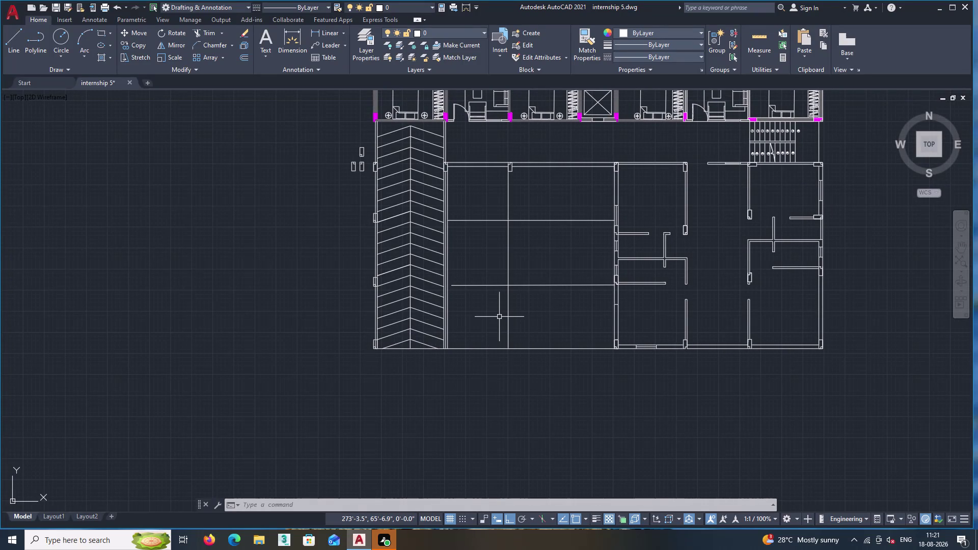
scroll(down, 3)
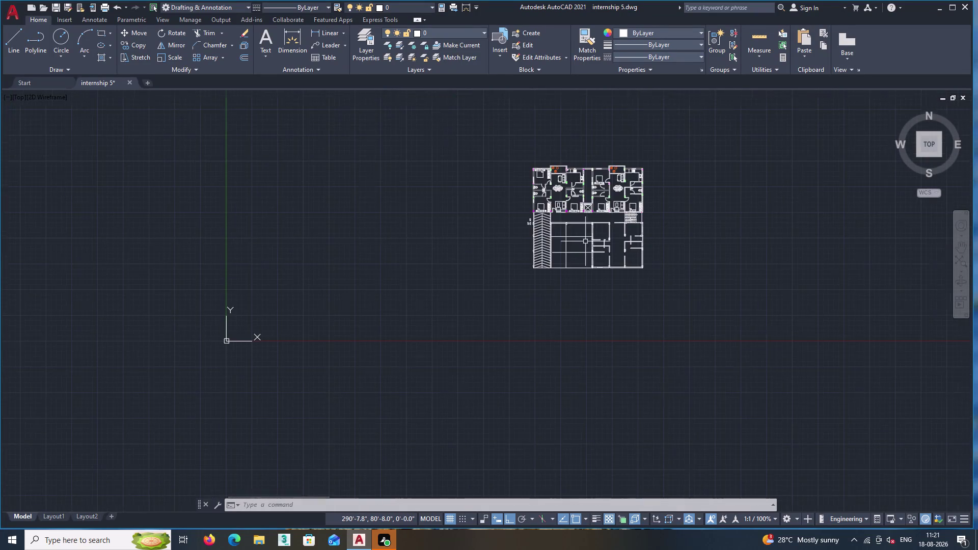
middle_drag(585, 241, 580, 358)
scroll(up, 3)
scroll(up, 3)
scroll(up, 3)
scroll(up, 3)
middle_drag(572, 216, 561, 230)
scroll(down, 3)
scroll(up, 3)
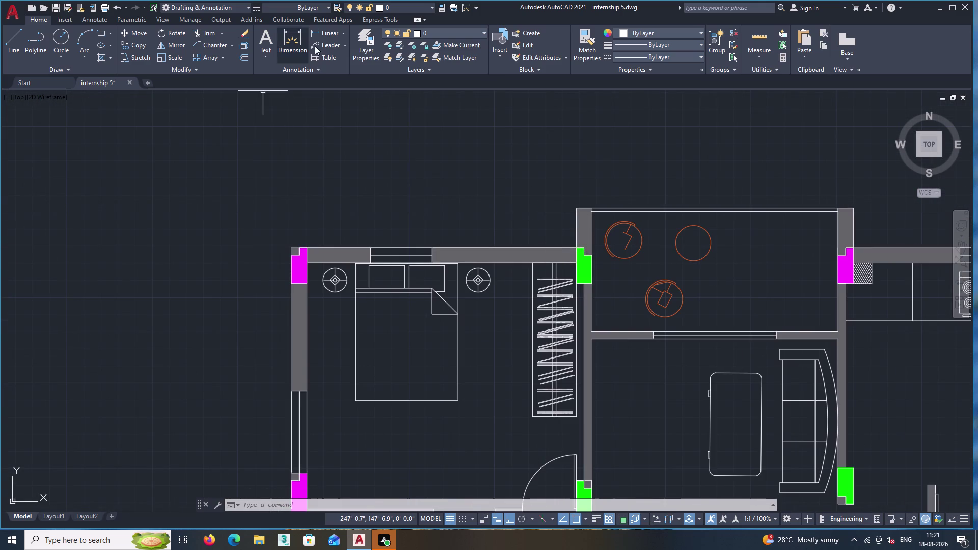
double_click(324, 36)
scroll(up, 3)
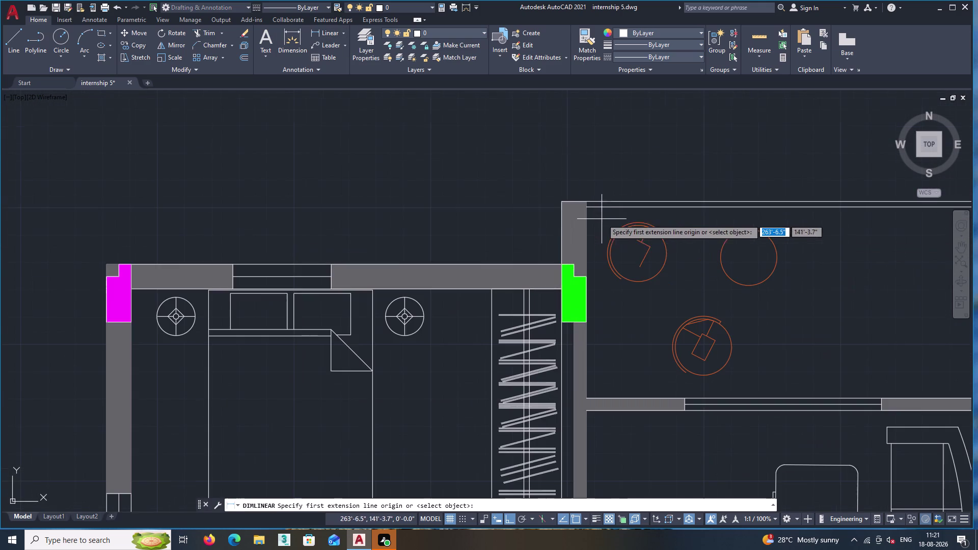
click(562, 263)
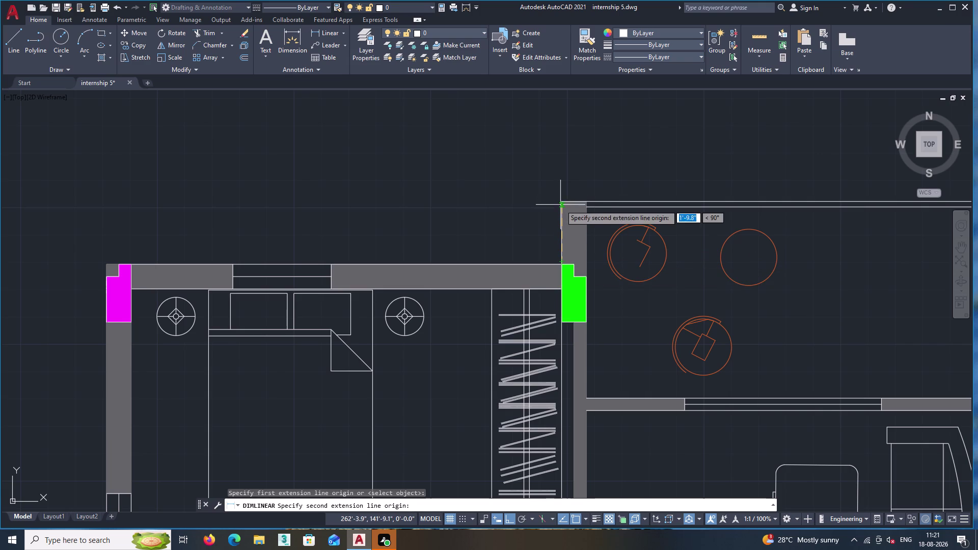
click(560, 201)
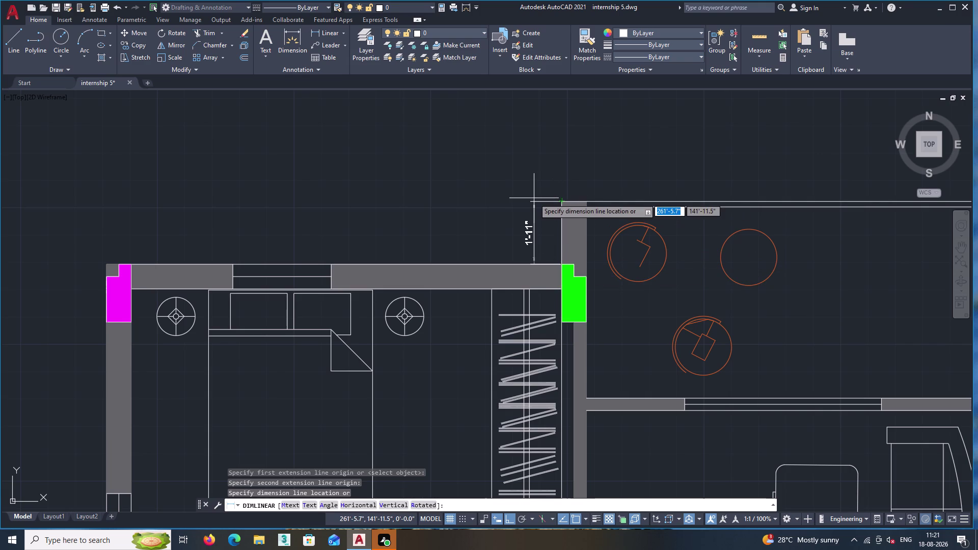
click(533, 198)
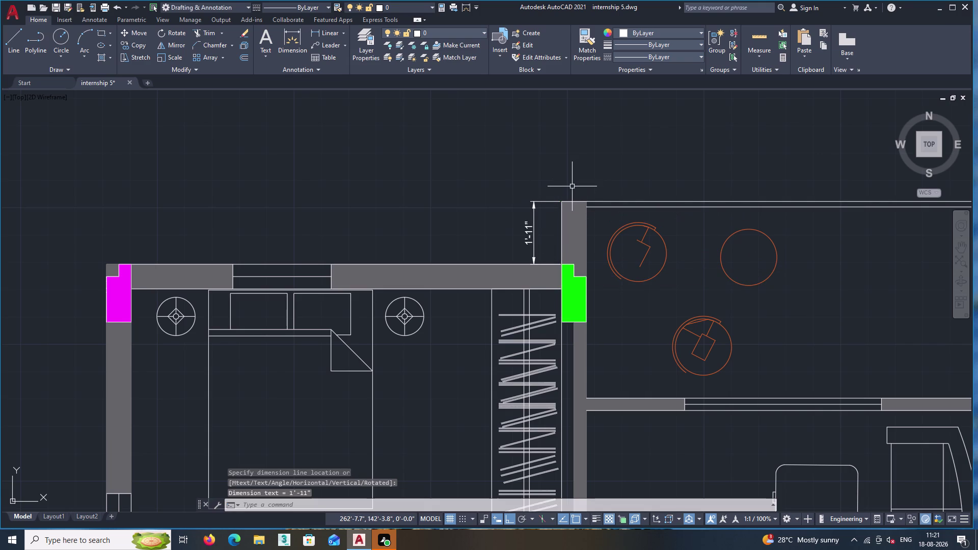
key(ctrl+z)
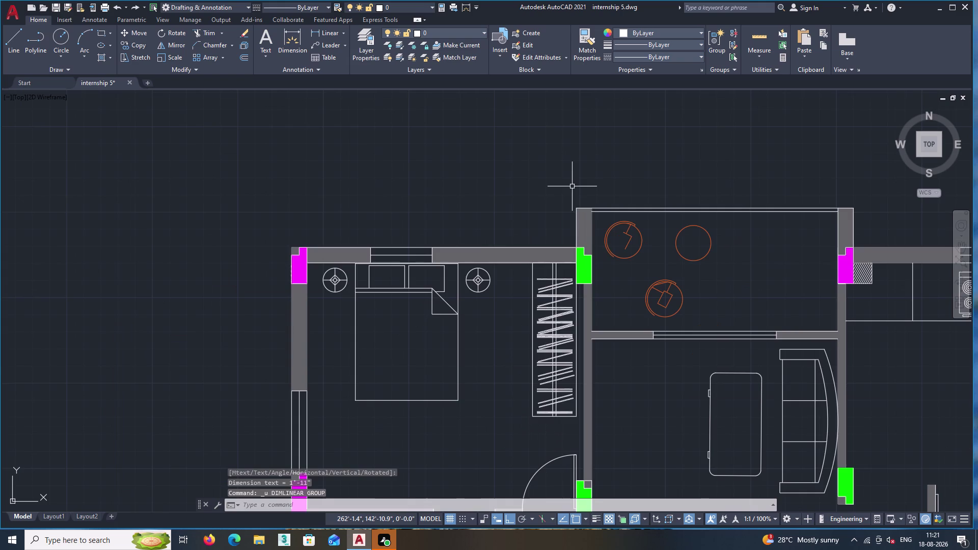
scroll(down, 3)
middle_drag(634, 310, 490, 29)
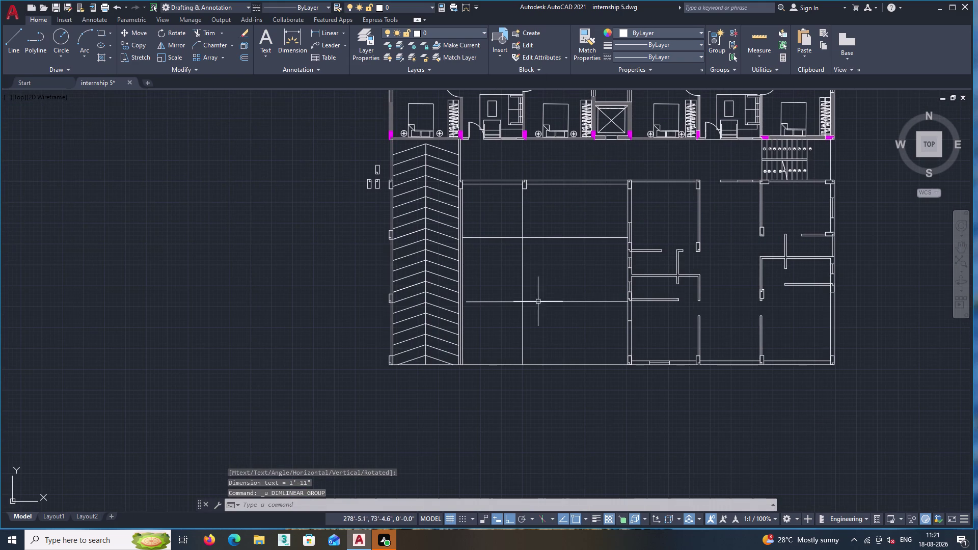
Start a line at the bottom wall corner and draw 1'-11" downward.
middle_drag(546, 374, 443, 337)
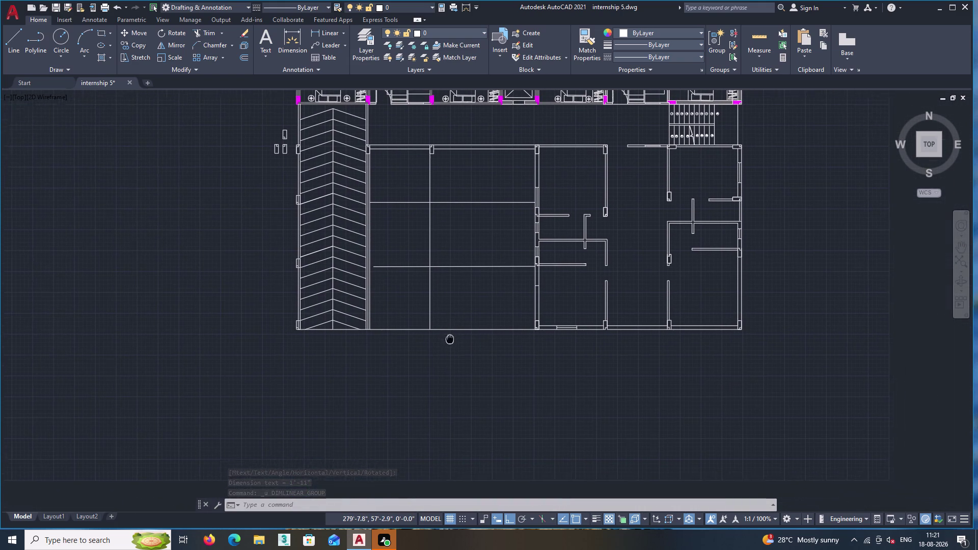
middle_drag(444, 337, 442, 337)
scroll(up, 3)
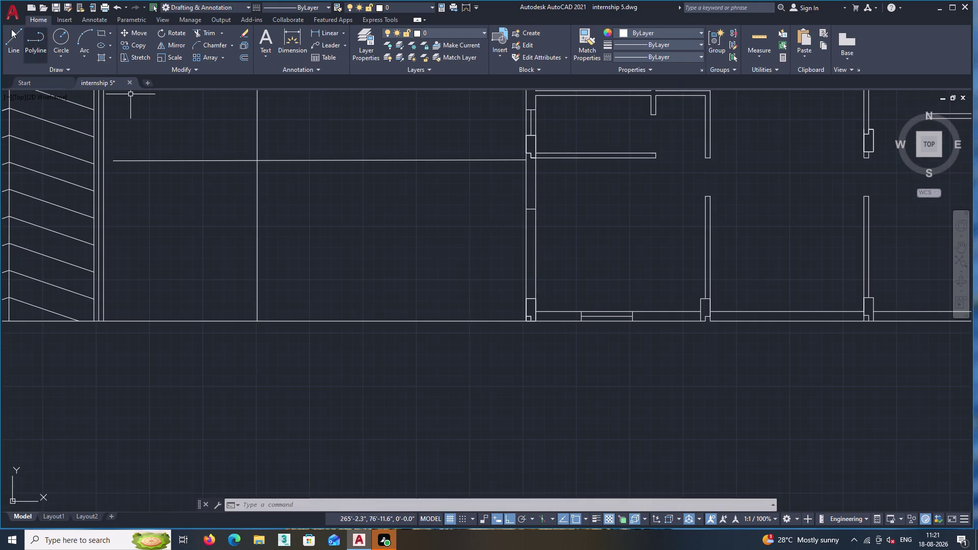
double_click(12, 38)
scroll(up, 3)
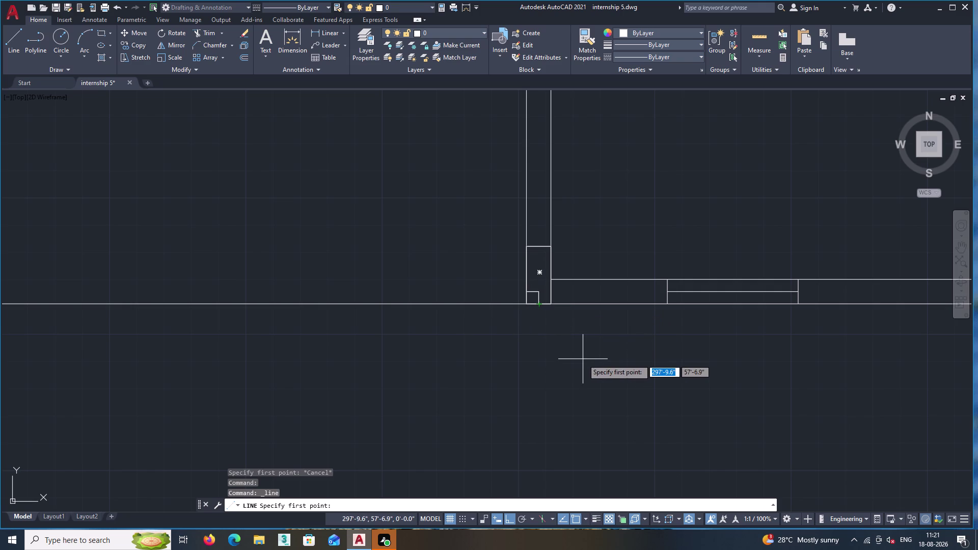
middle_drag(583, 359, 509, 335)
scroll(down, 3)
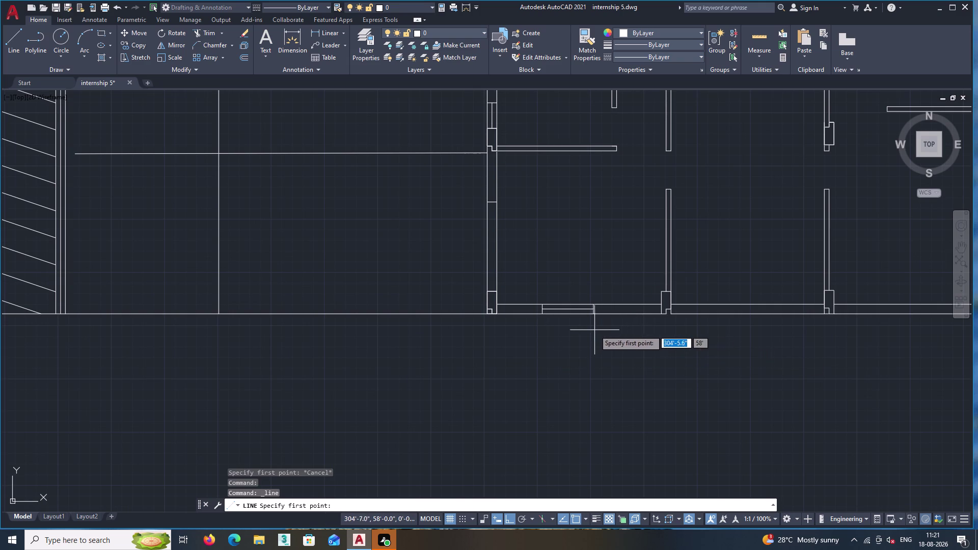
middle_drag(591, 330, 521, 333)
scroll(up, 3)
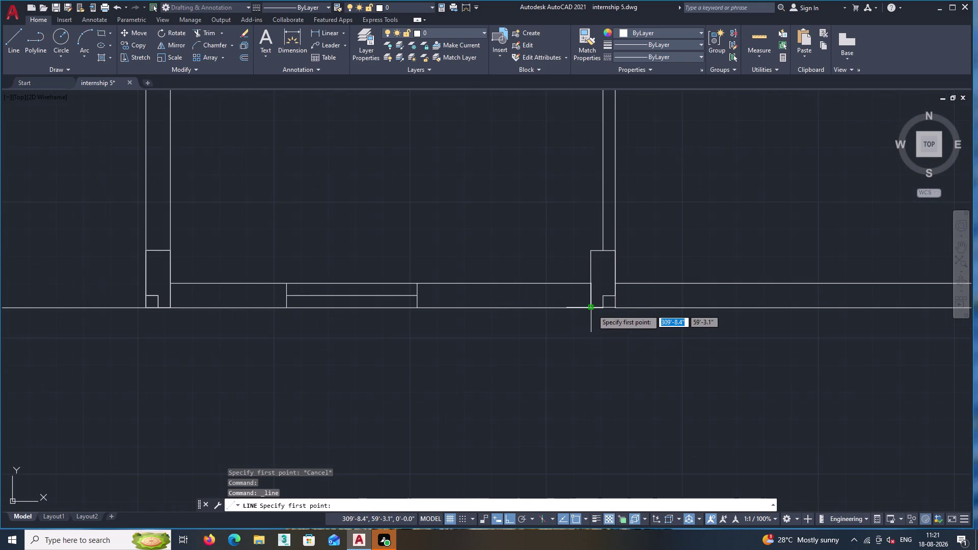
click(592, 309)
text(1)
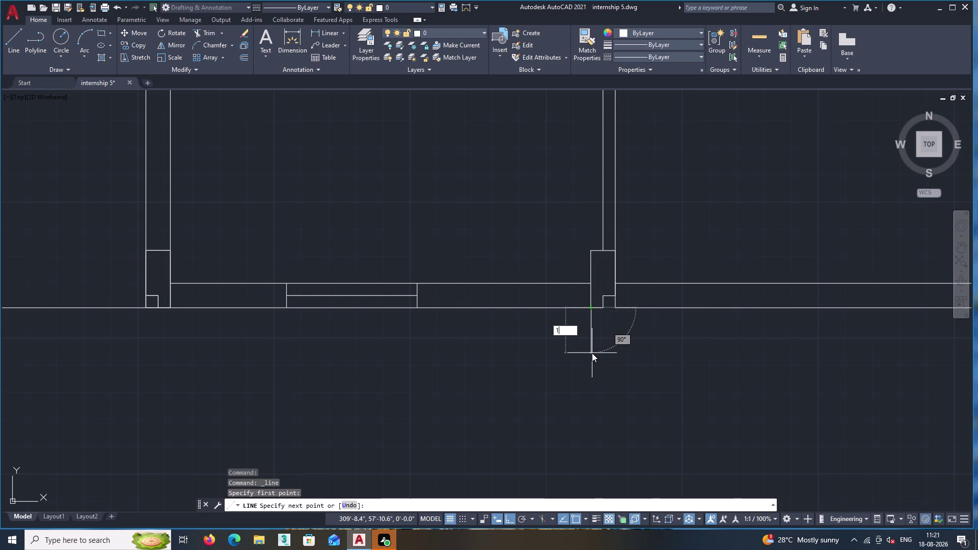
text(')
text(11)
key(shift+quotedbl)
key(Return)
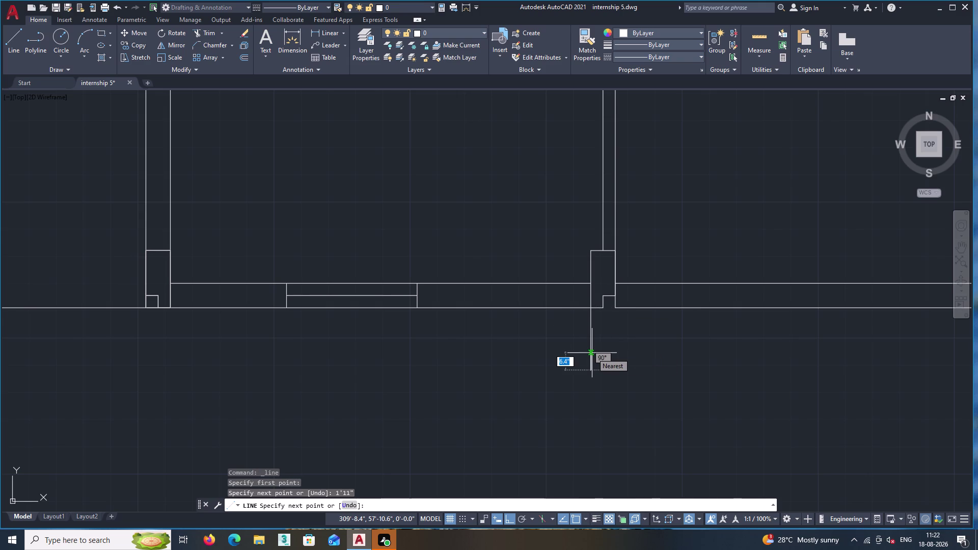
Continue the line horizontally below the next corner, then up to that corner.
middle_drag(592, 353, 460, 348)
middle_drag(774, 354, 577, 364)
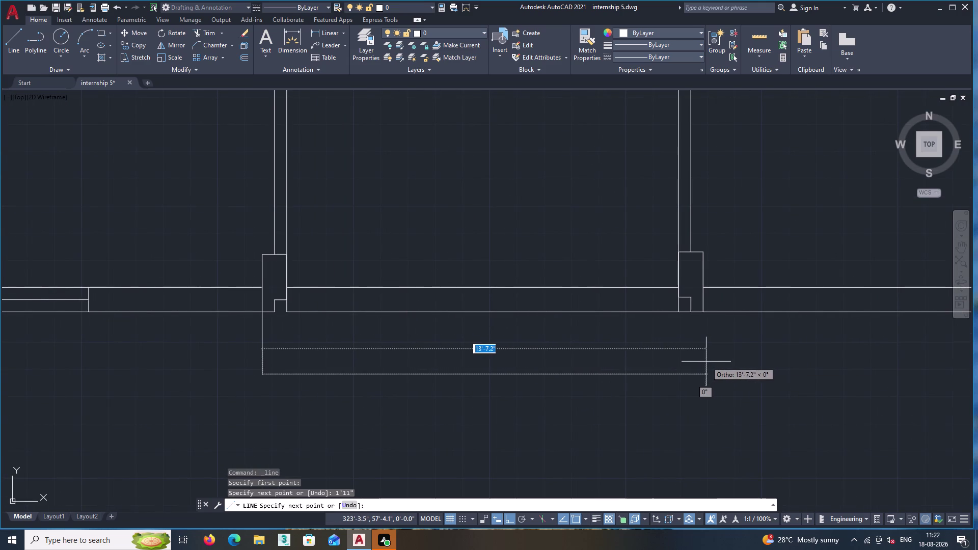
scroll(up, 3)
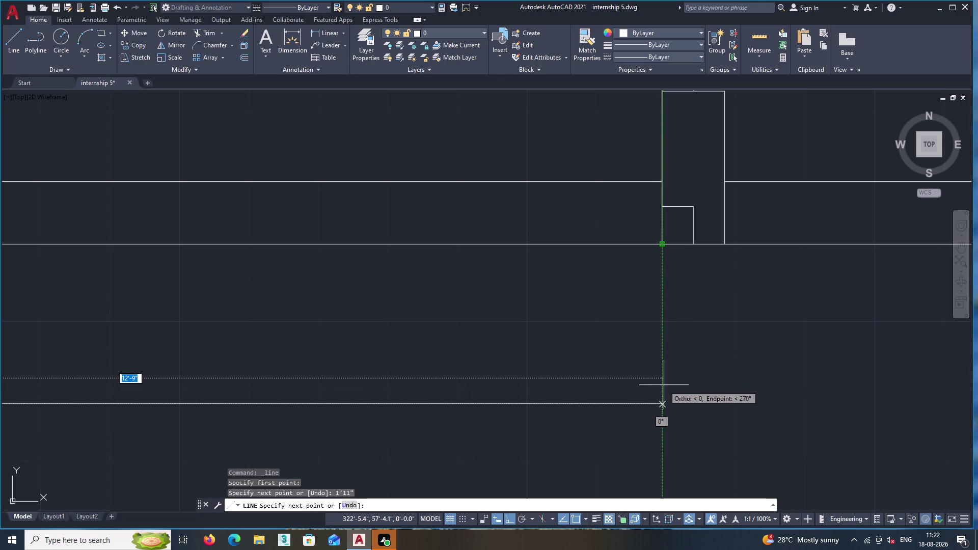
click(662, 404)
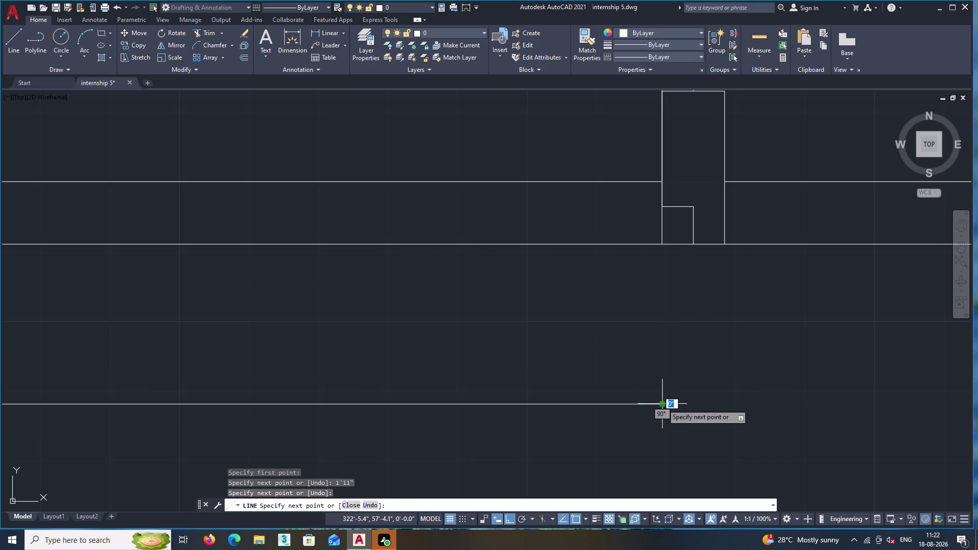
click(662, 242)
key(Return)
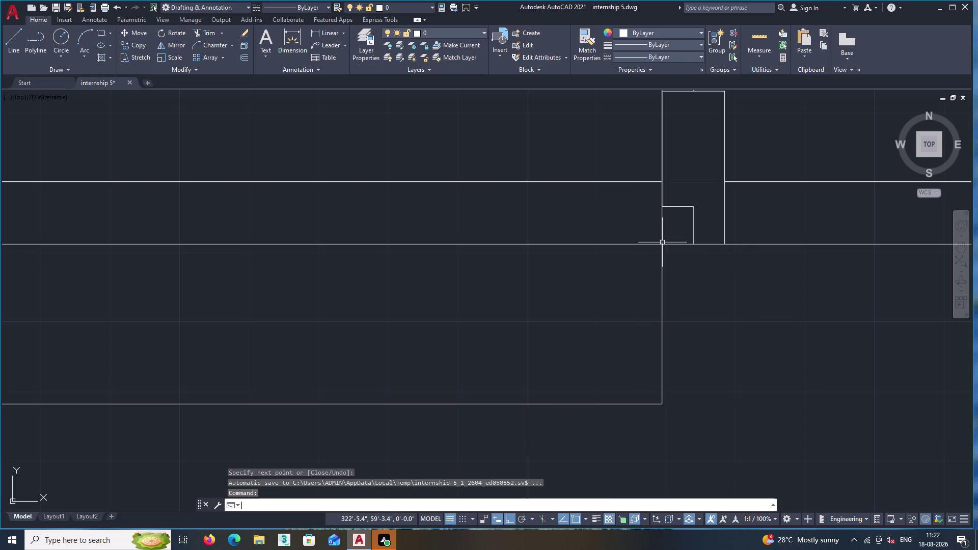
middle_drag(681, 277, 617, 267)
scroll(down, 3)
Offset the wall-end line 9 inches toward the window bay.
middle_drag(634, 267, 619, 267)
click(600, 278)
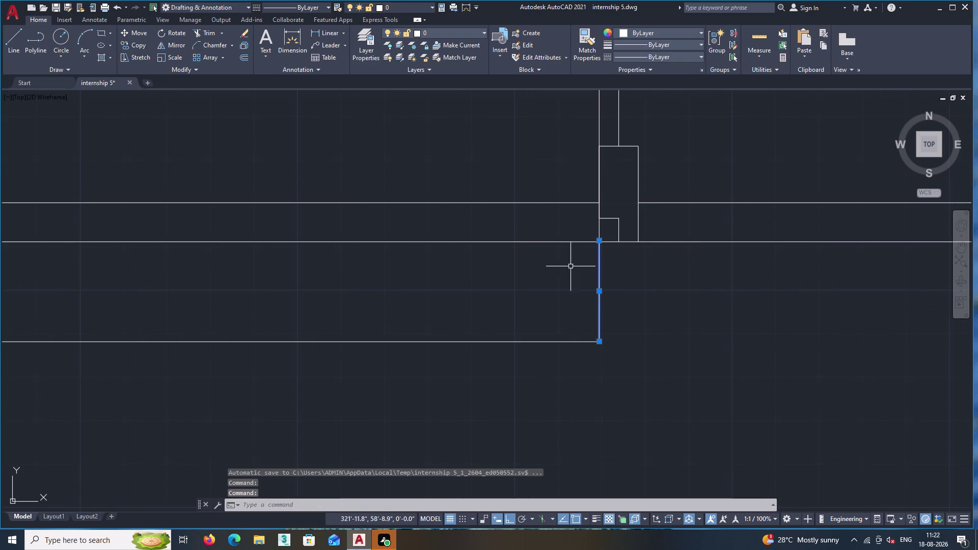
click(241, 57)
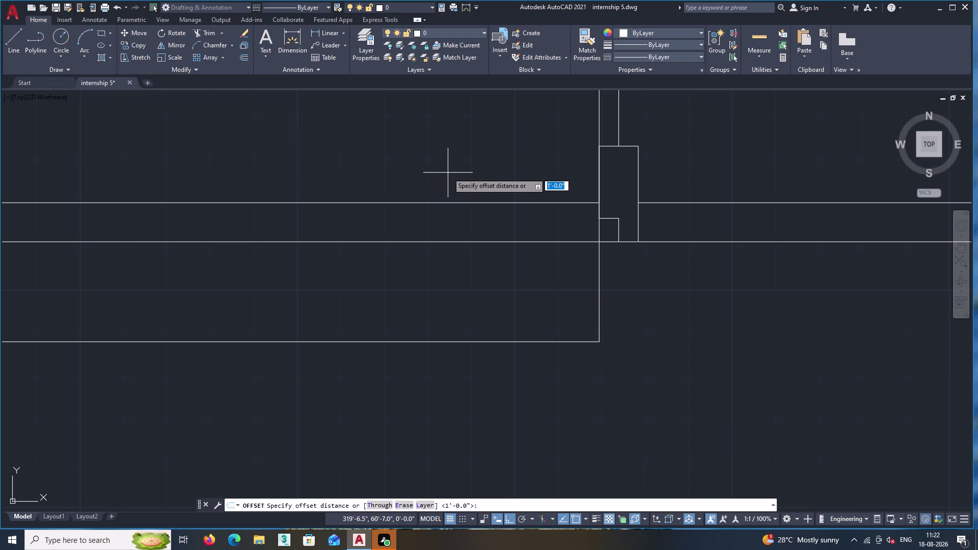
key(6)
key(BackSpace)
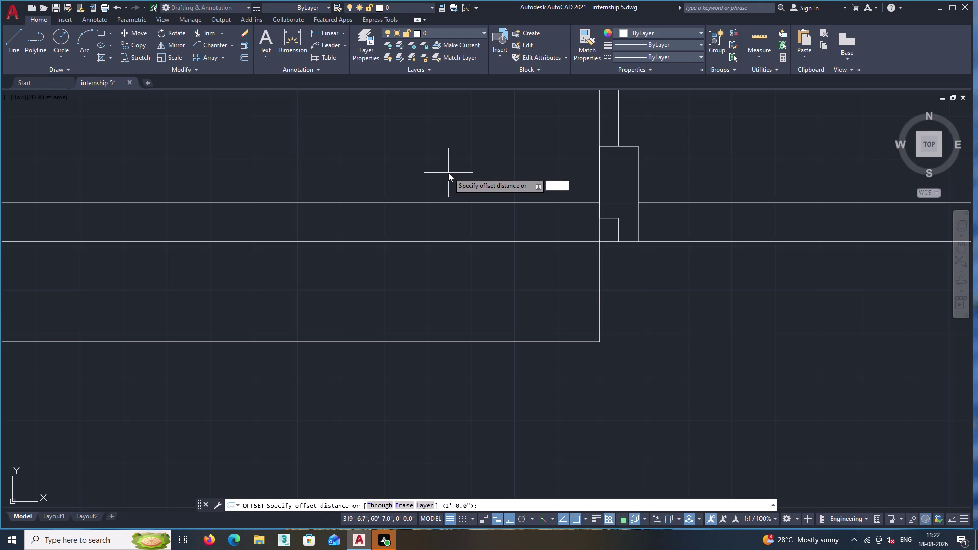
key(9)
key(Return)
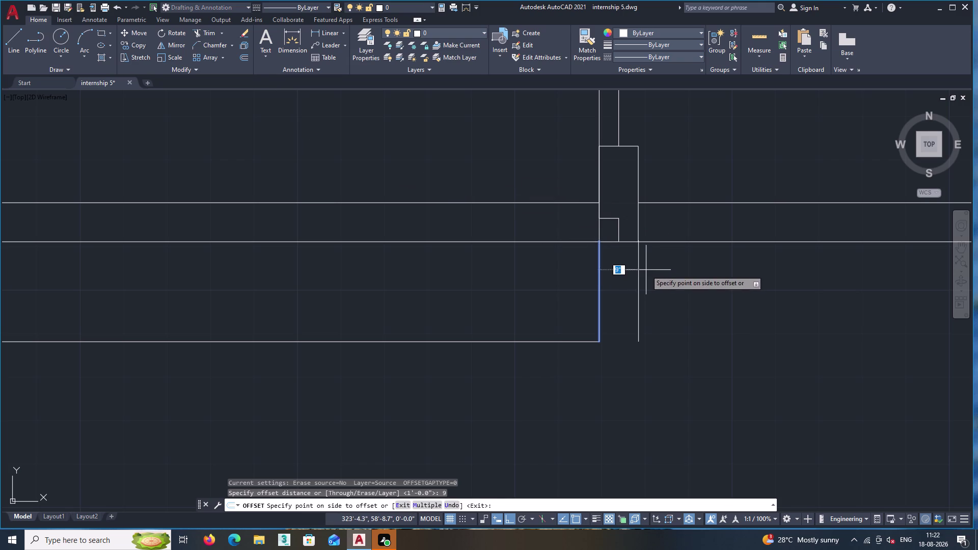
double_click(645, 270)
Offset the opposite bay edge 9 inches inward, then start EXTEND with EX.
middle_drag(651, 324, 686, 321)
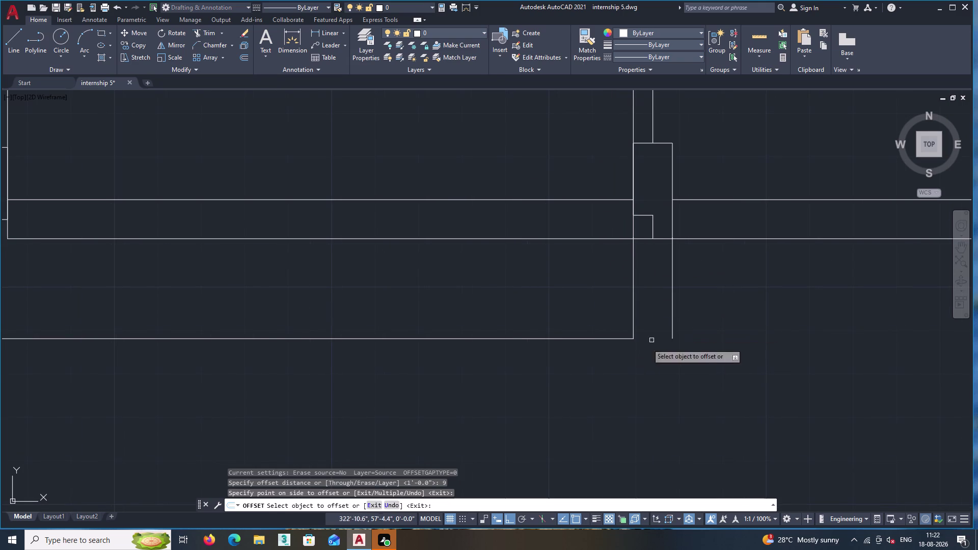
scroll(down, 3)
middle_drag(521, 376, 663, 353)
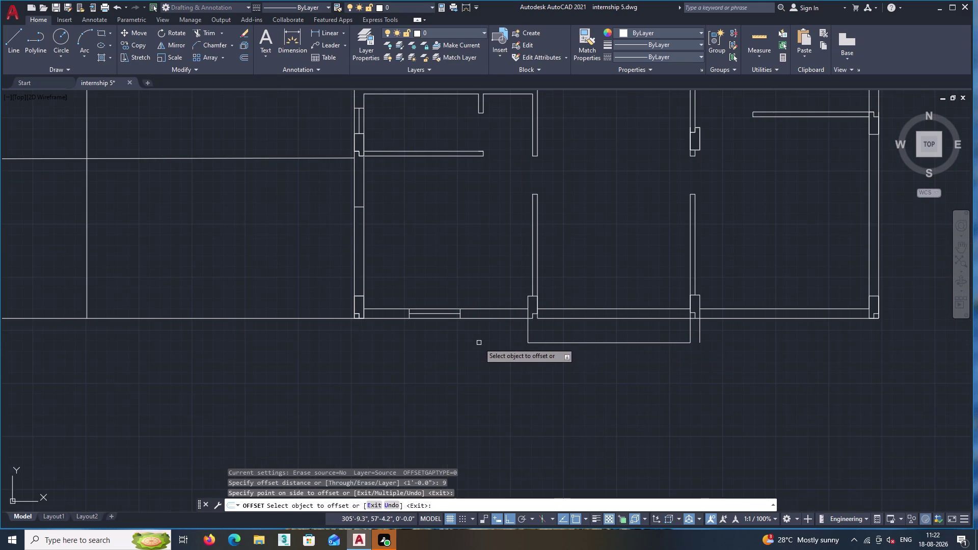
scroll(up, 3)
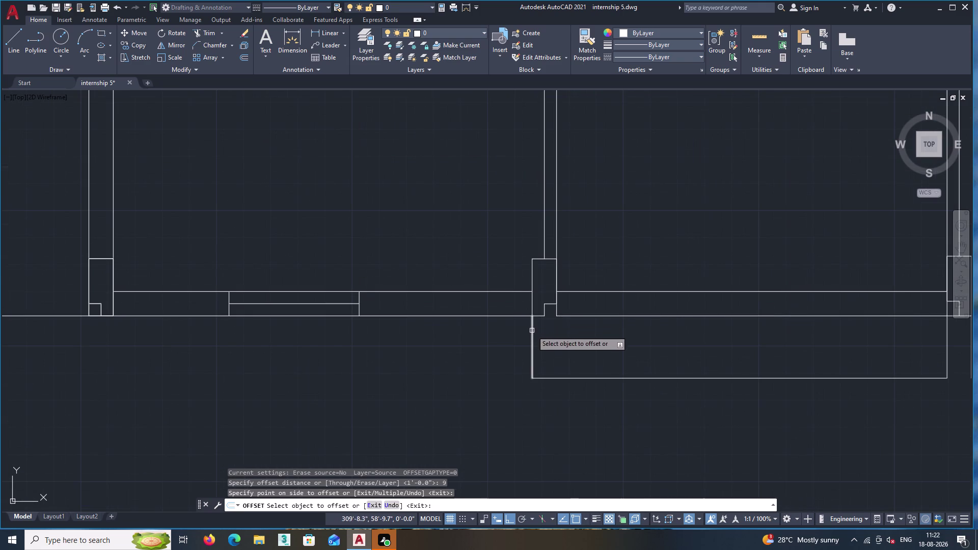
click(532, 330)
double_click(555, 328)
middle_drag(584, 352, 527, 341)
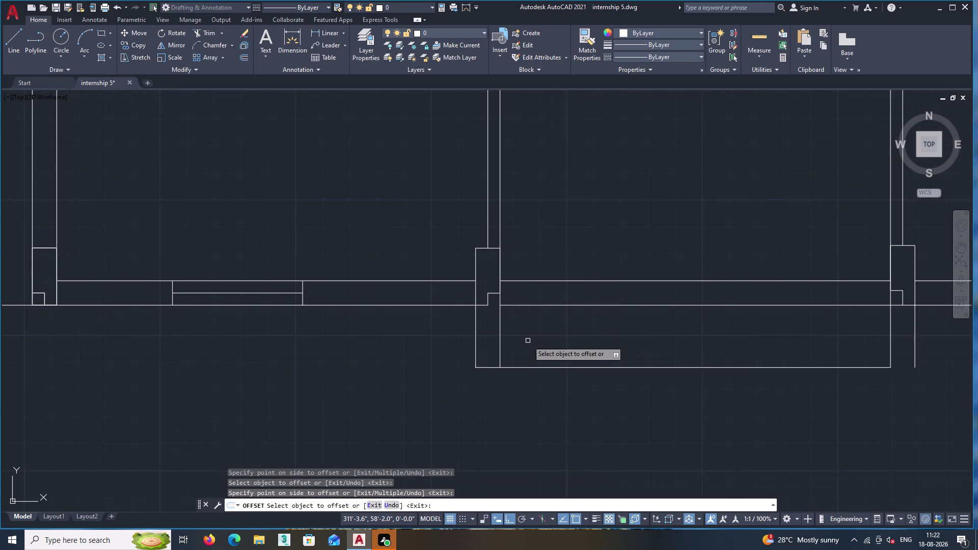
key(Return)
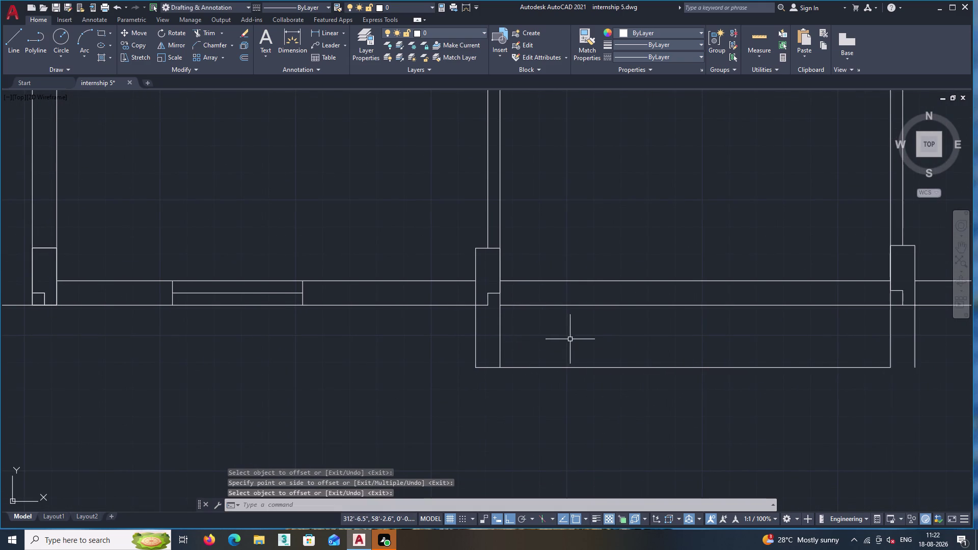
middle_drag(586, 338, 419, 339)
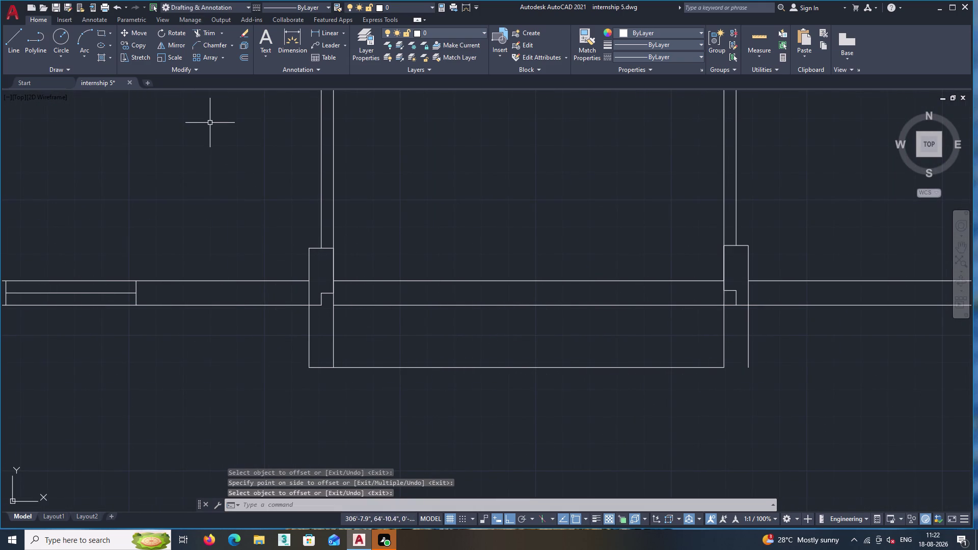
text(ex)
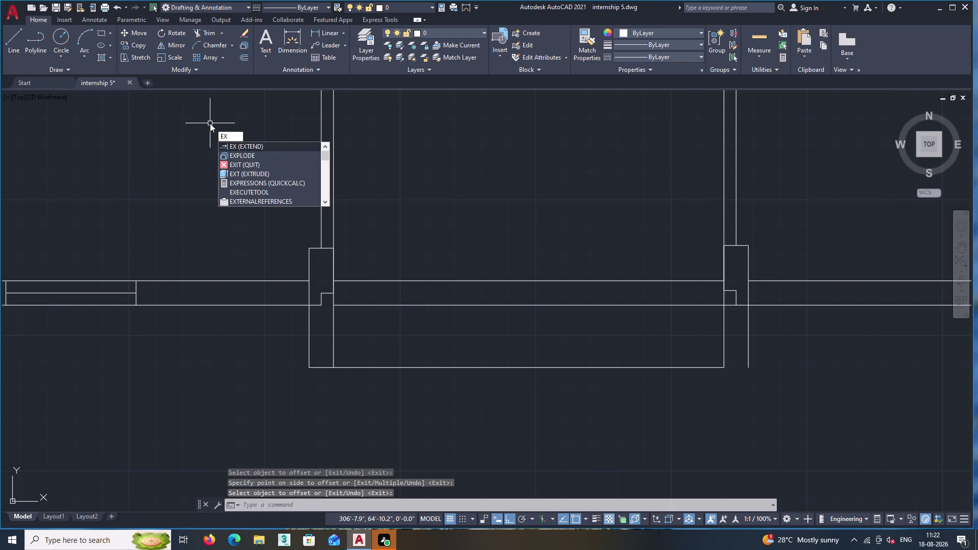
key(Return)
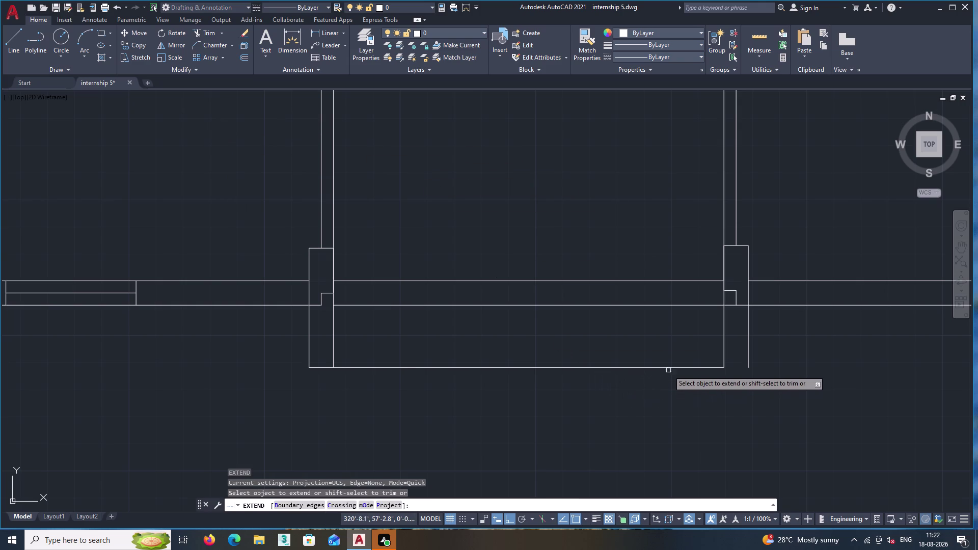
click(672, 368)
middle_drag(663, 347, 629, 343)
key(Return)
scroll(down, 3)
middle_drag(415, 107, 479, 405)
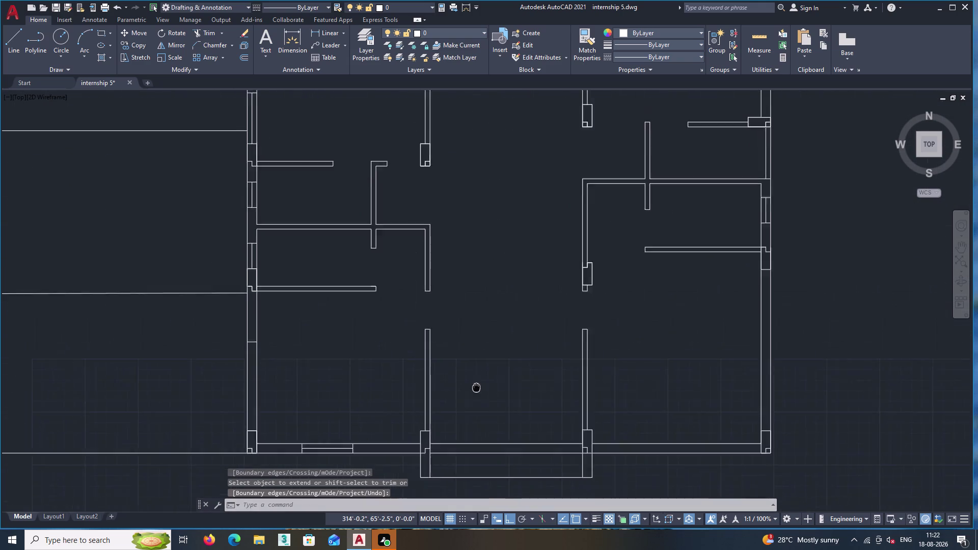
middle_drag(479, 405, 504, 491)
middle_drag(489, 338, 529, 529)
middle_drag(456, 247, 539, 549)
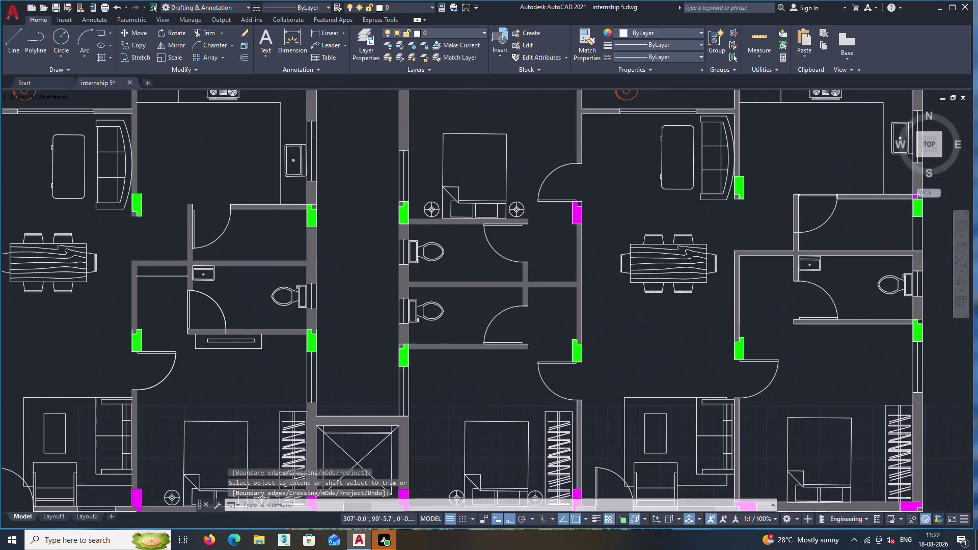
middle_drag(538, 549, 543, 546)
middle_drag(495, 229, 559, 549)
scroll(up, 3)
scroll(down, 3)
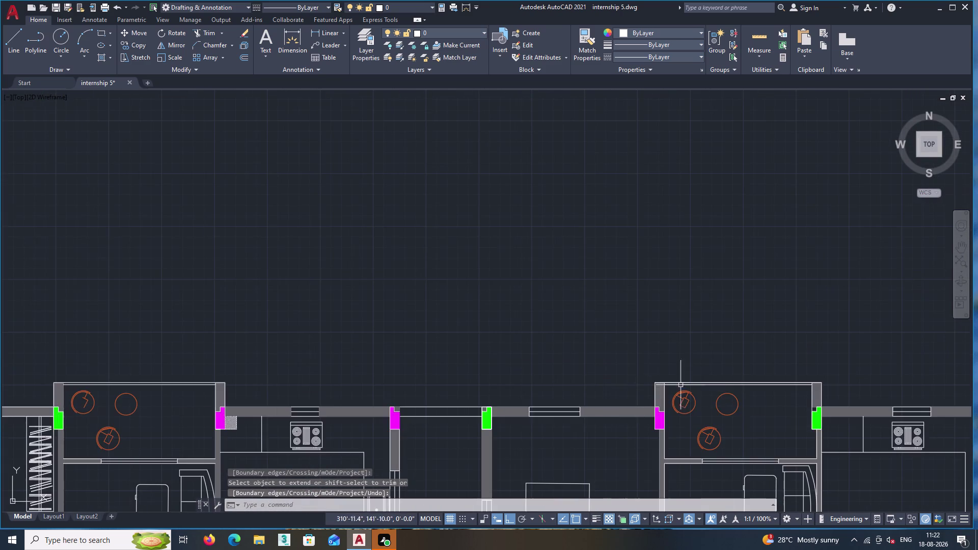
scroll(up, 3)
middle_drag(658, 365, 443, 348)
scroll(up, 3)
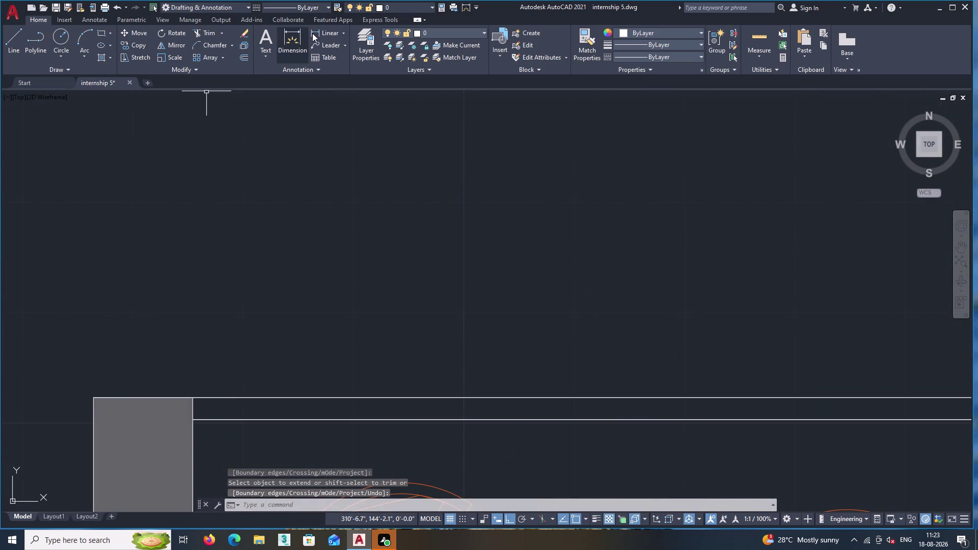
double_click(318, 29)
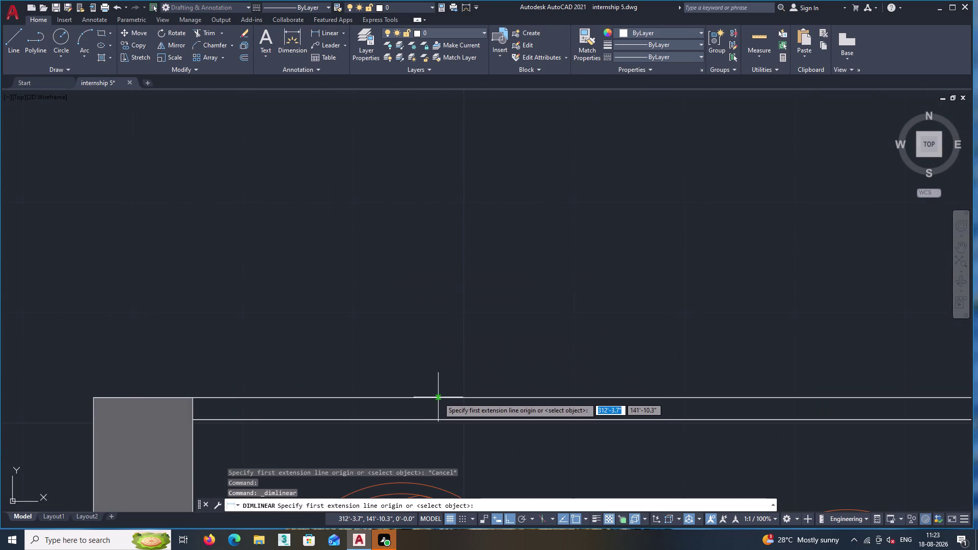
click(438, 398)
click(439, 419)
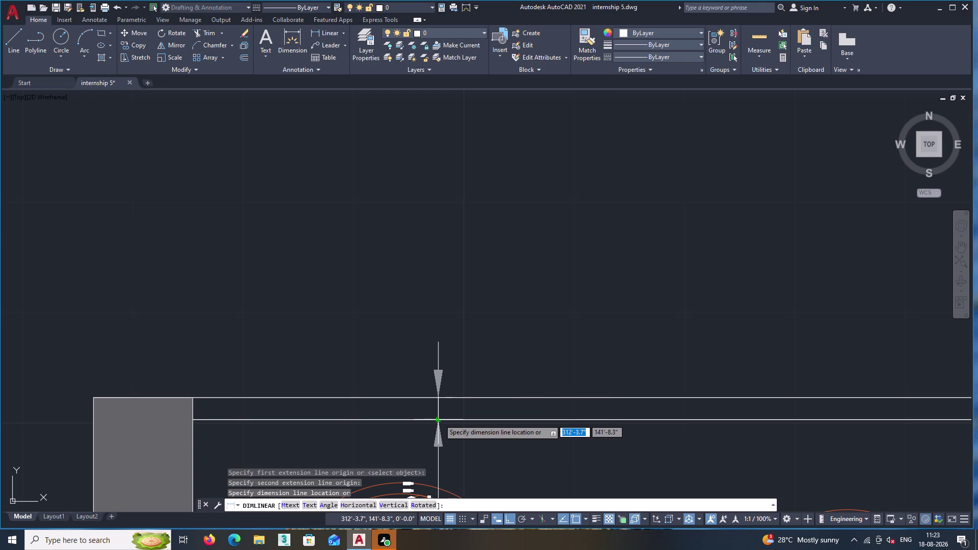
middle_drag(439, 419, 465, 233)
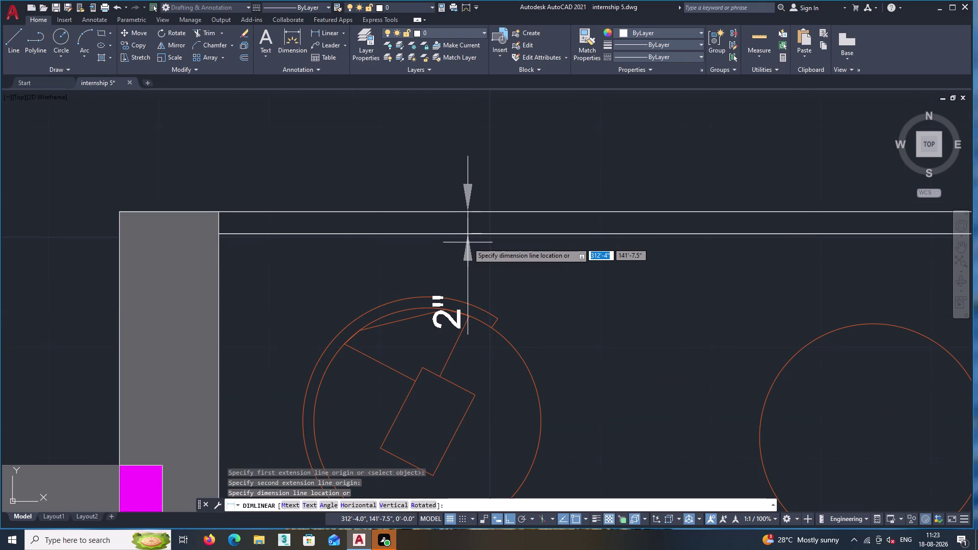
key(Escape)
scroll(up, 3)
scroll(down, 3)
middle_click(500, 307)
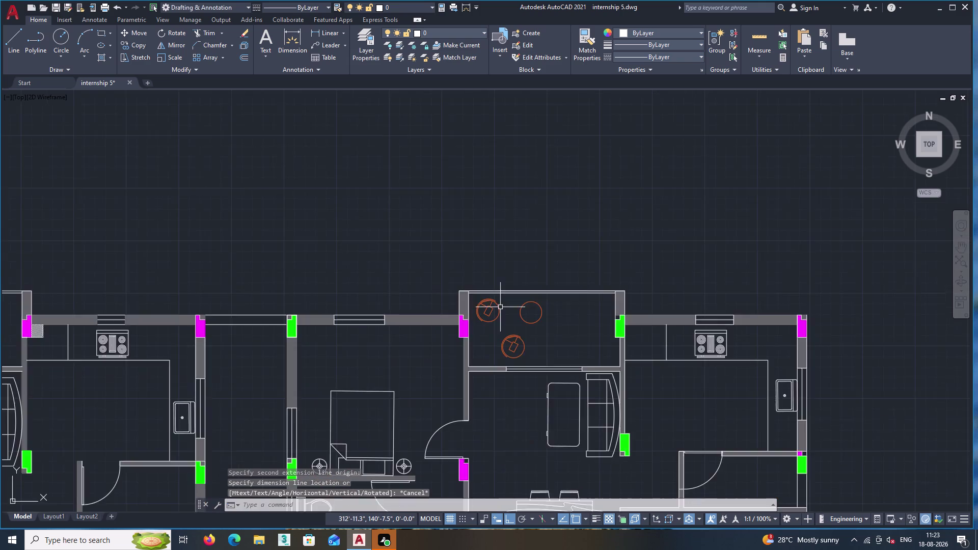
middle_drag(500, 307, 339, 0)
middle_drag(445, 342, 266, 43)
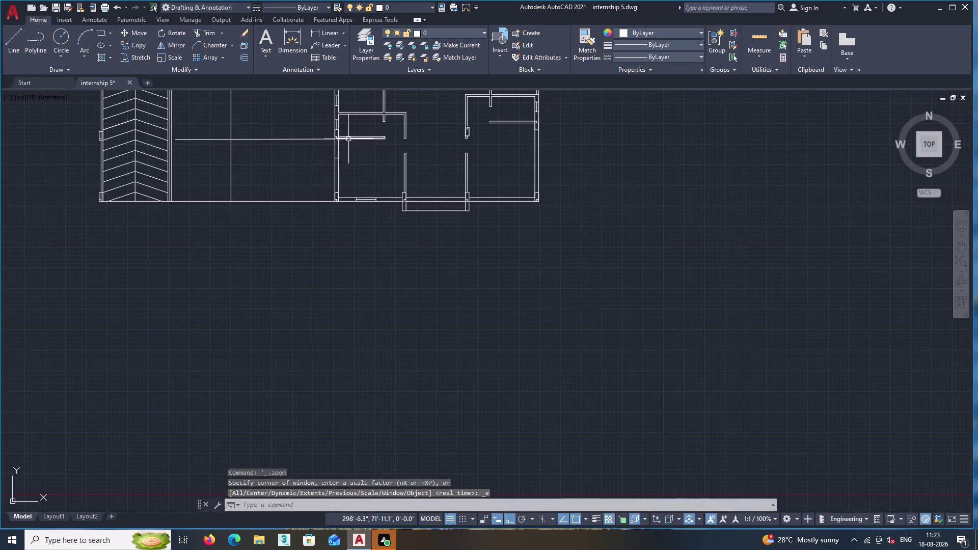
scroll(up, 3)
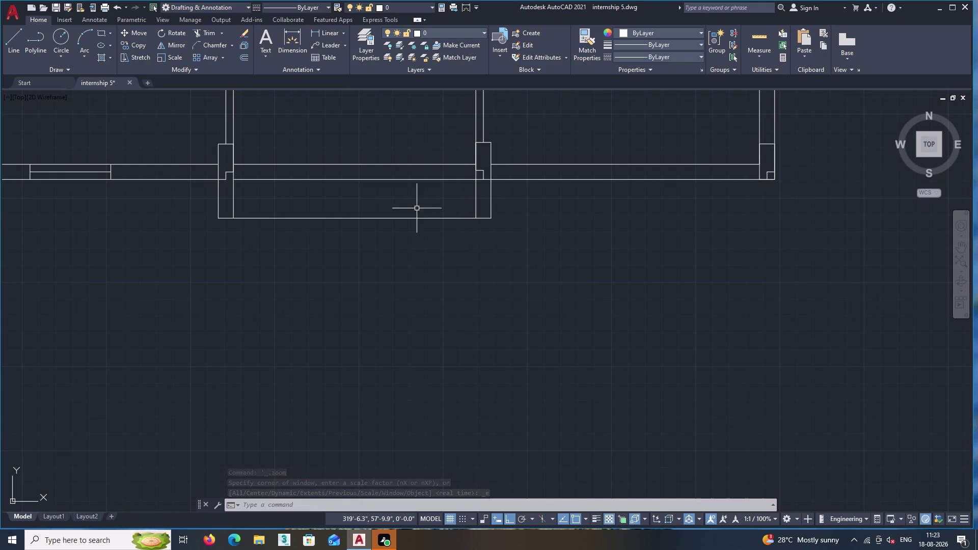
Offset two window bay lines 2 inches inward to form the frame.
middle_drag(417, 208, 509, 252)
click(245, 57)
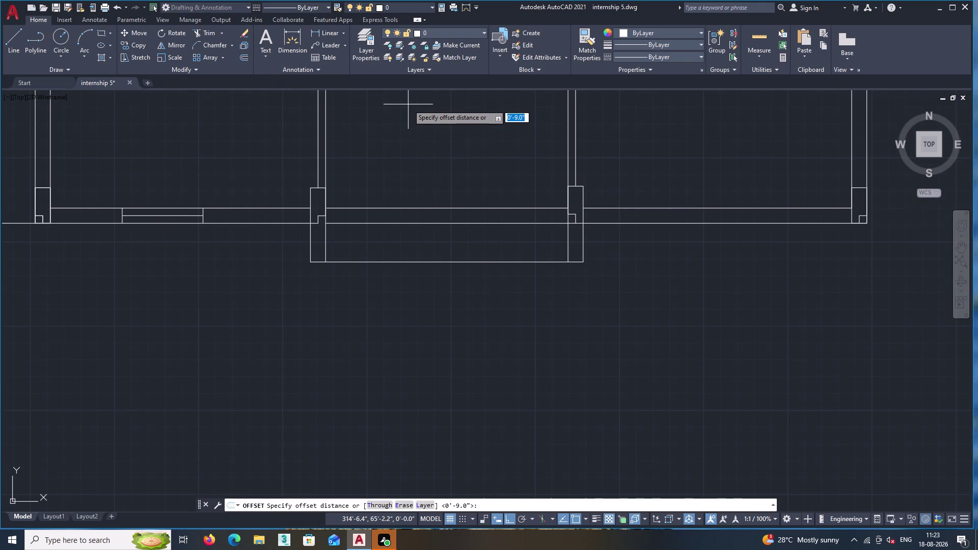
key(2)
key(Return)
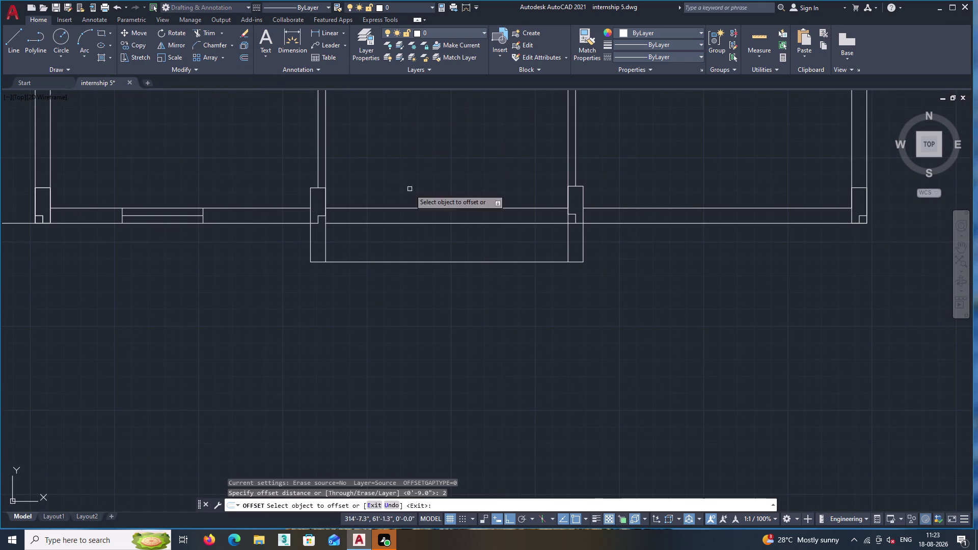
triple_click(416, 261)
triple_click(416, 253)
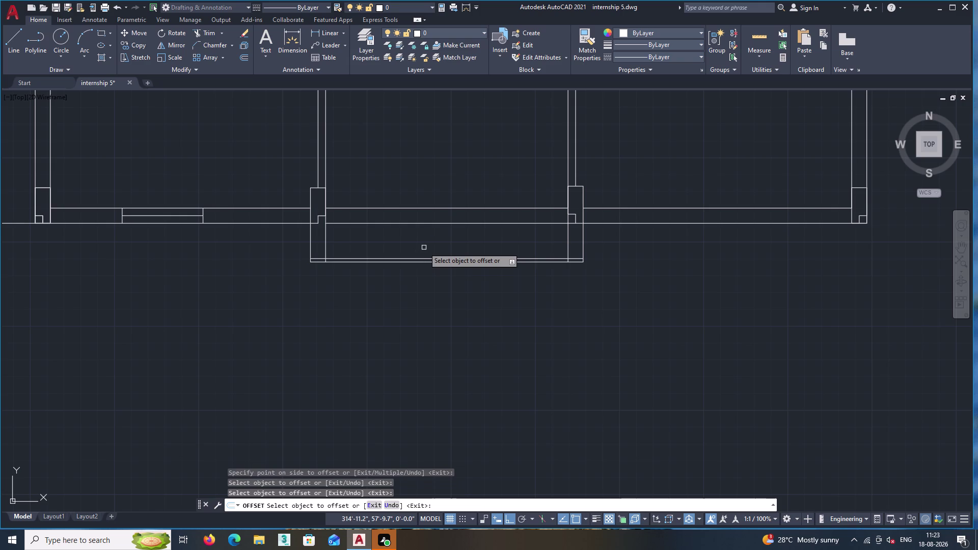
key(Return)
Start the Trim command with TR.
text(t)
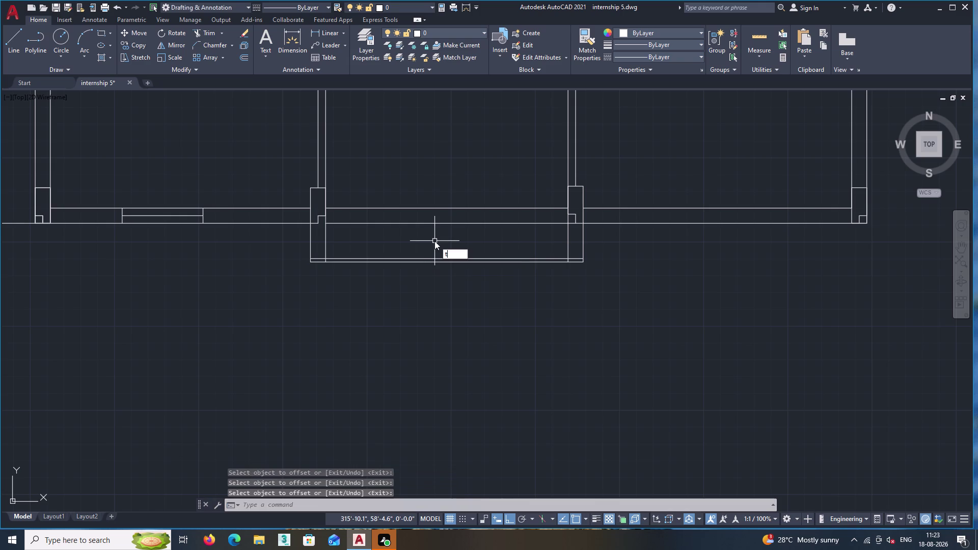
text(r)
key(Return)
scroll(up, 3)
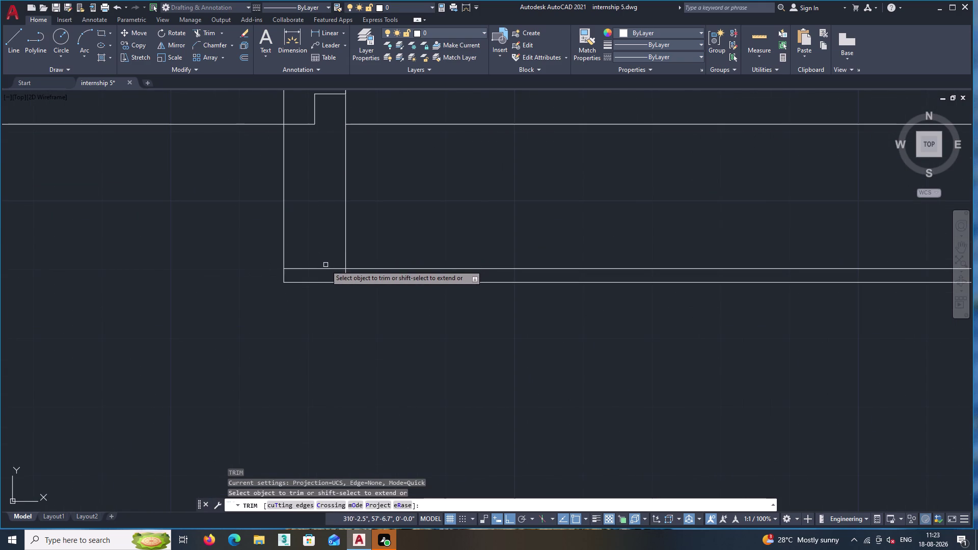
Trim the overlapping line ends at both window bay corners, then zoom out over the plan.
click(325, 268)
scroll(down, 3)
middle_drag(424, 313, 235, 316)
scroll(up, 3)
double_click(609, 308)
scroll(down, 3)
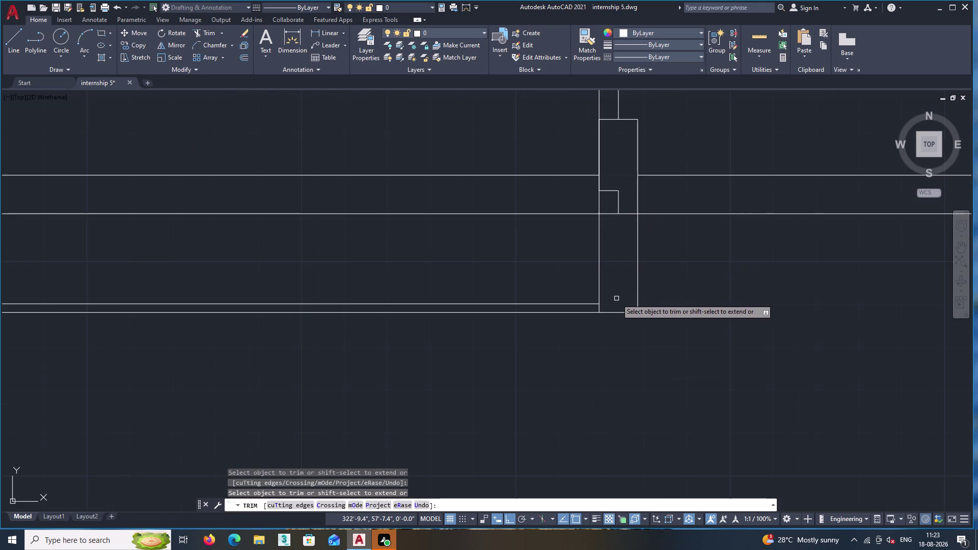
scroll(down, 3)
scroll(down, 3)
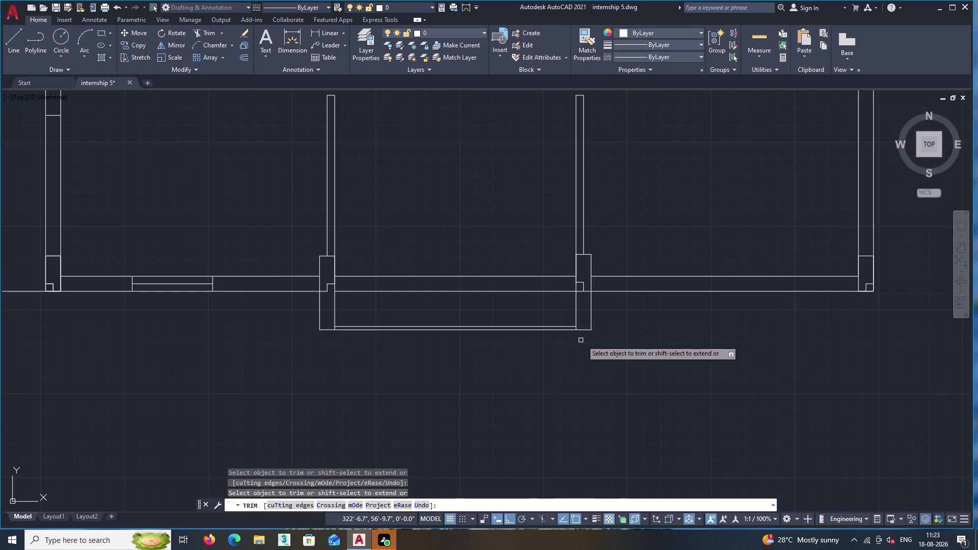
middle_drag(584, 342, 521, 354)
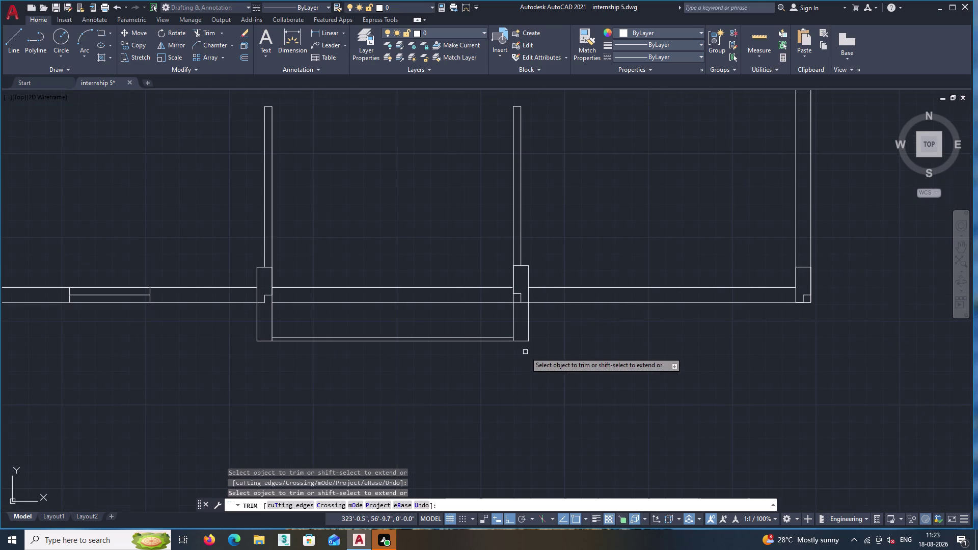
key(Return)
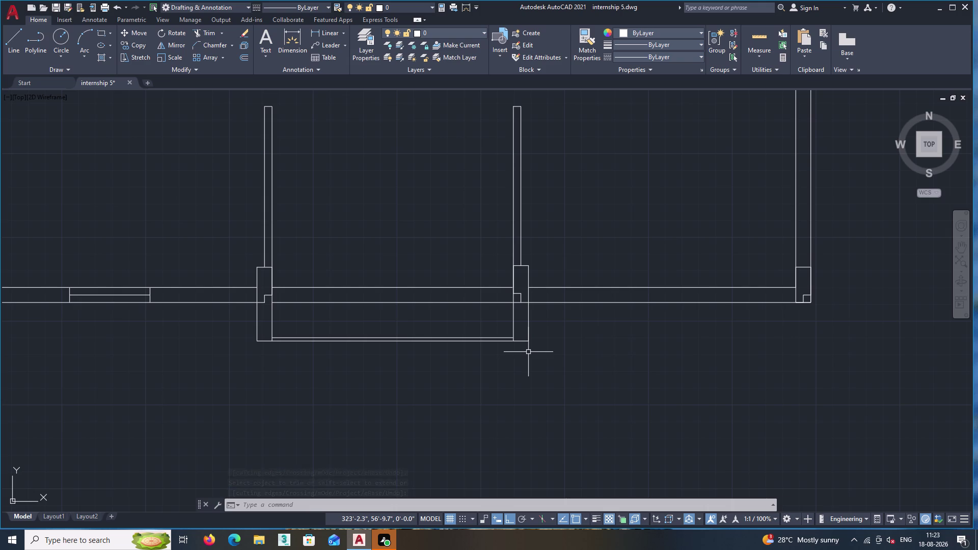
scroll(down, 3)
middle_drag(568, 364, 672, 336)
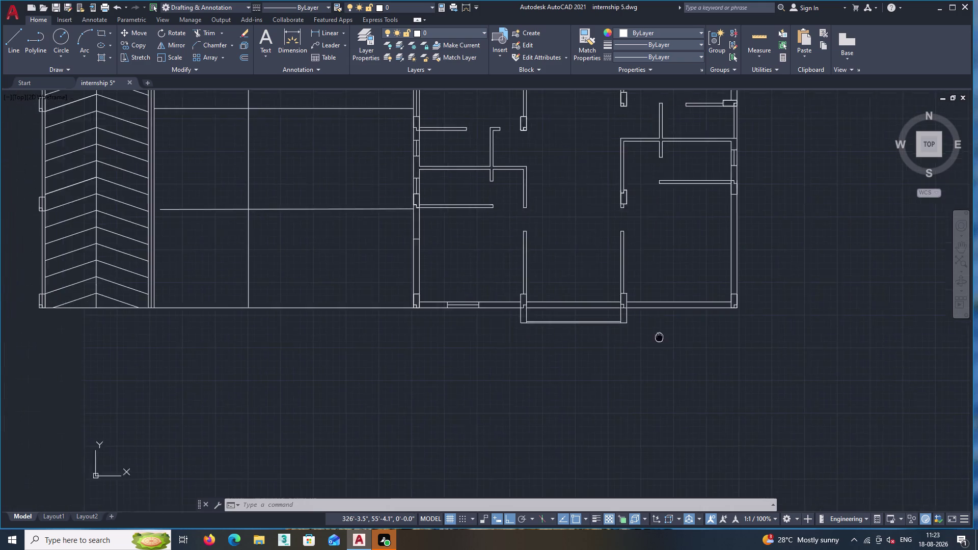
Recentre the view on the rooms beside the staircase and start Trim (TR).
middle_drag(672, 335, 795, 326)
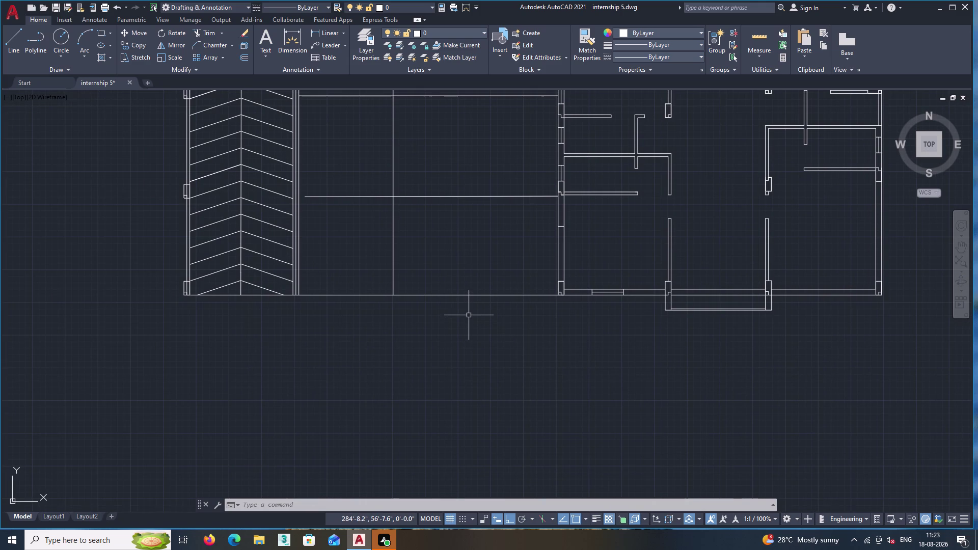
middle_drag(464, 314, 510, 325)
scroll(down, 3)
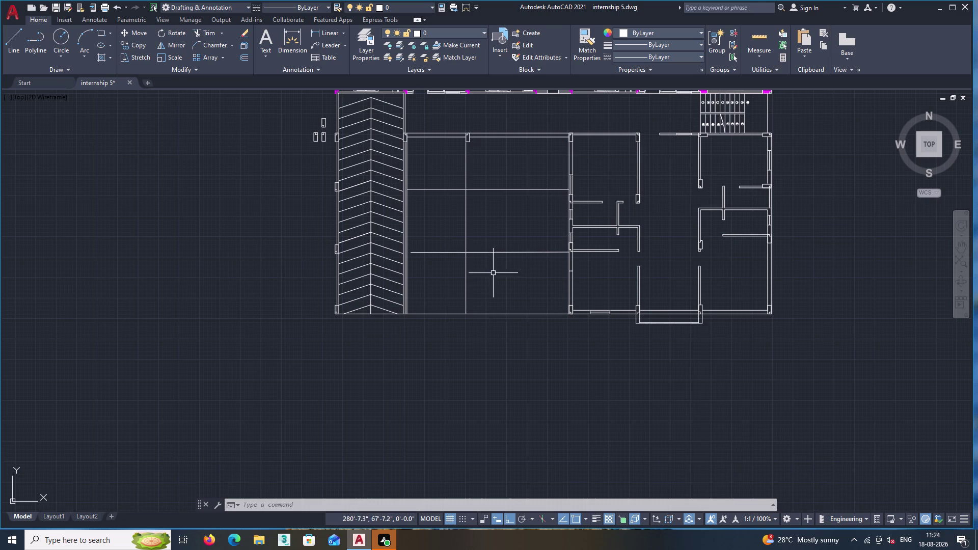
scroll(up, 3)
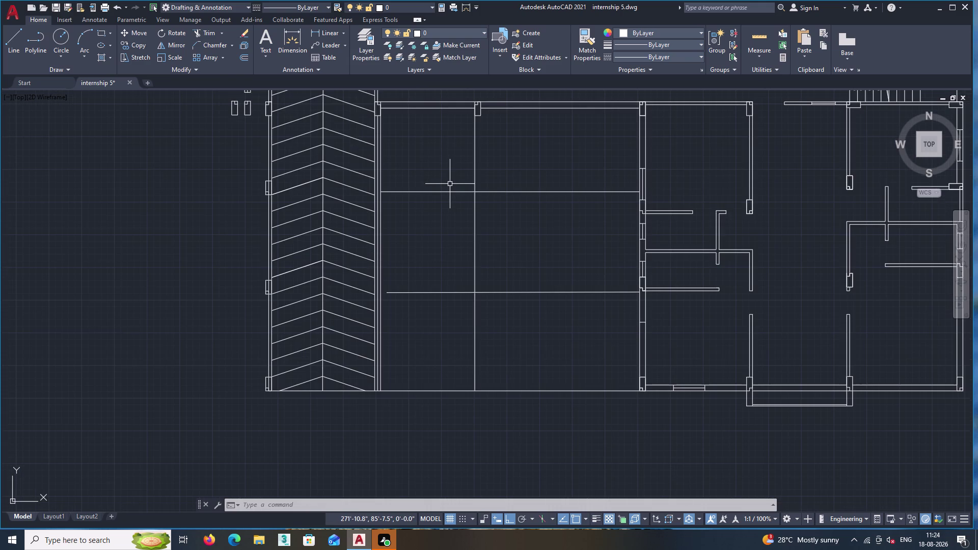
middle_drag(450, 184, 434, 185)
scroll(down, 3)
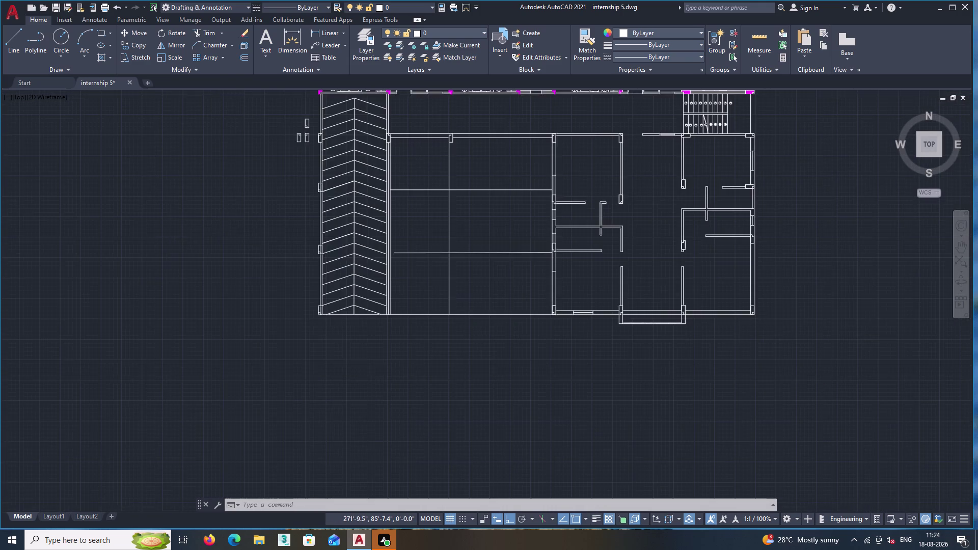
scroll(up, 3)
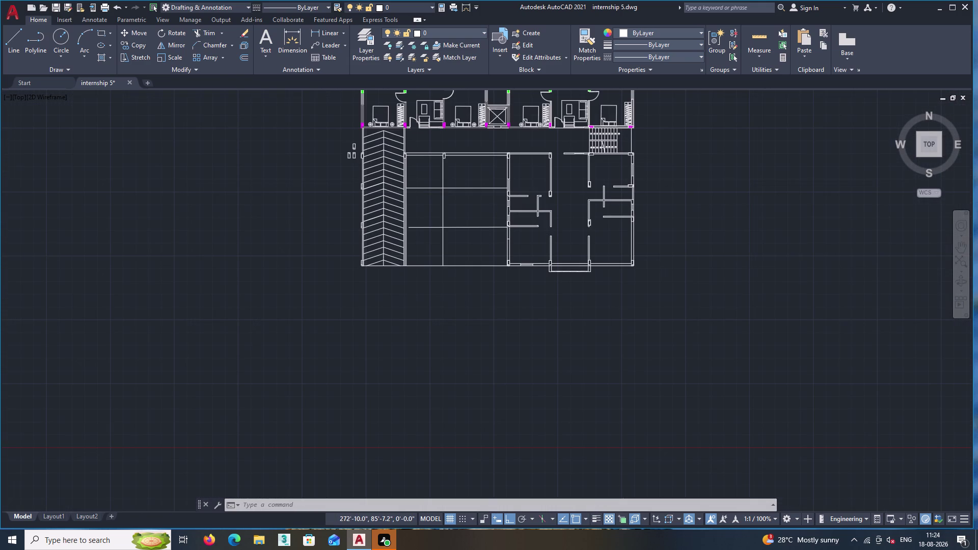
text(tr)
key(Return)
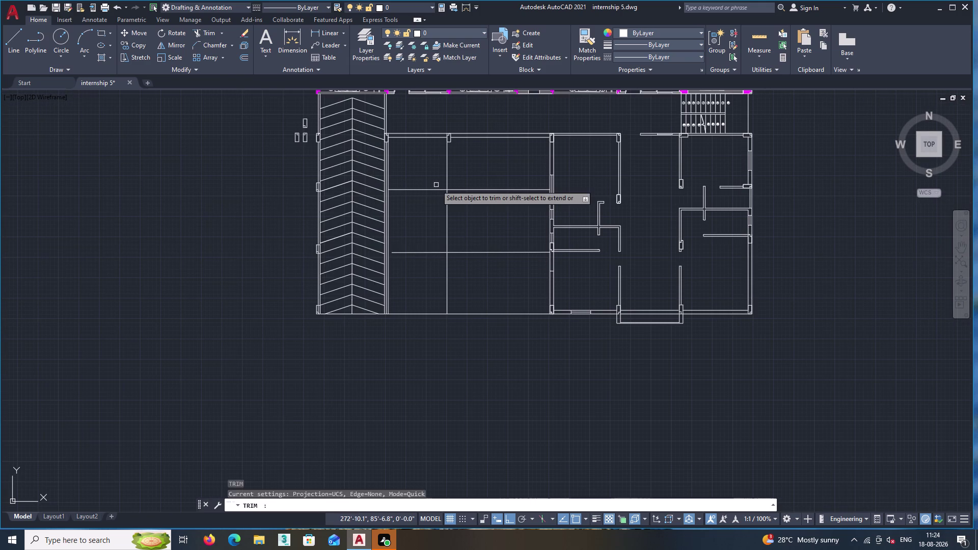
Fence-trim the two horizontal lines' left ends back to the vertical divider.
click(425, 168)
click(420, 267)
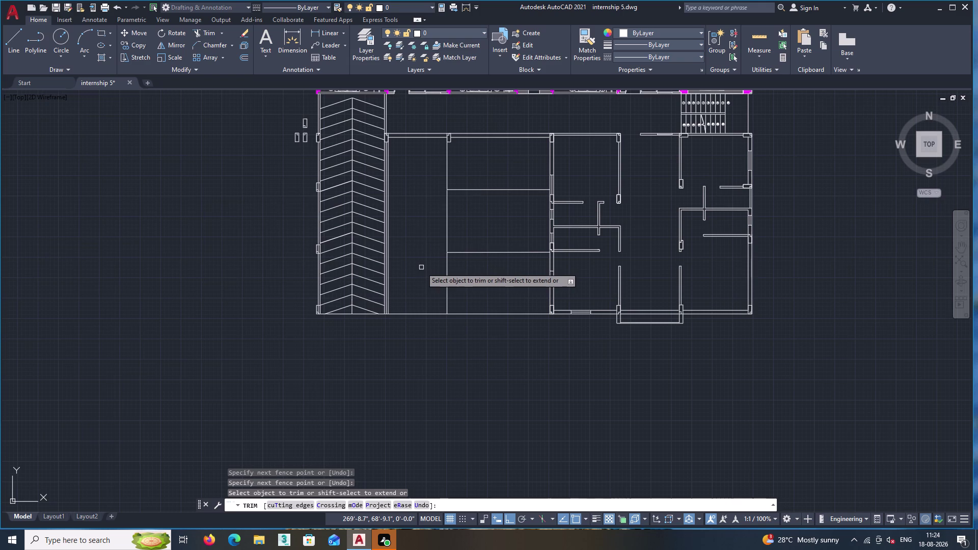
middle_drag(423, 267, 400, 259)
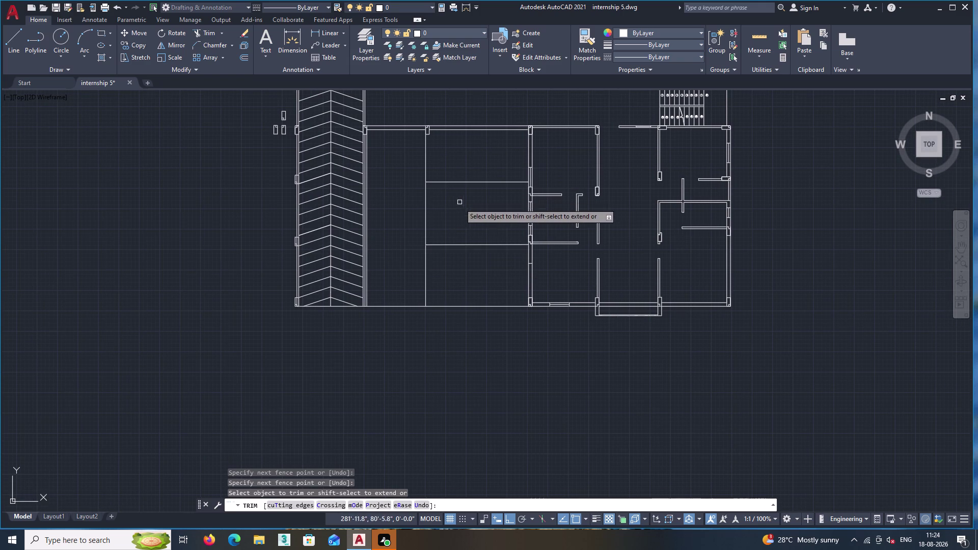
middle_drag(459, 228, 413, 216)
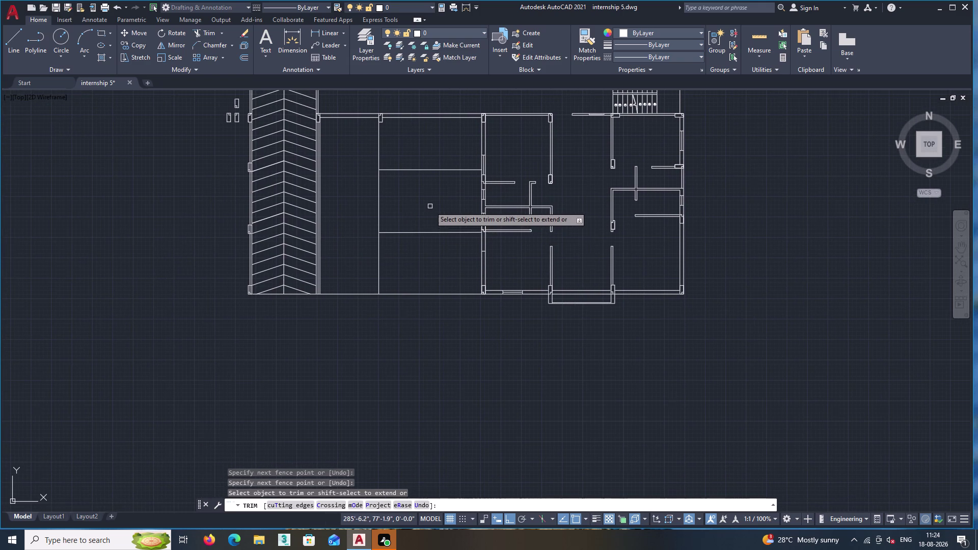
middle_drag(430, 216, 440, 282)
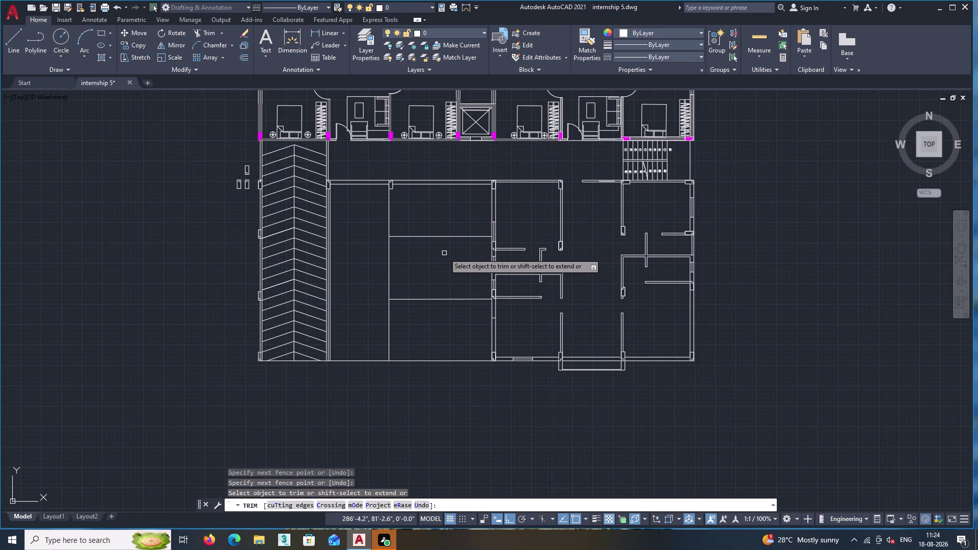
Frame the large room beside the ramp and start the Line tool.
scroll(up, 3)
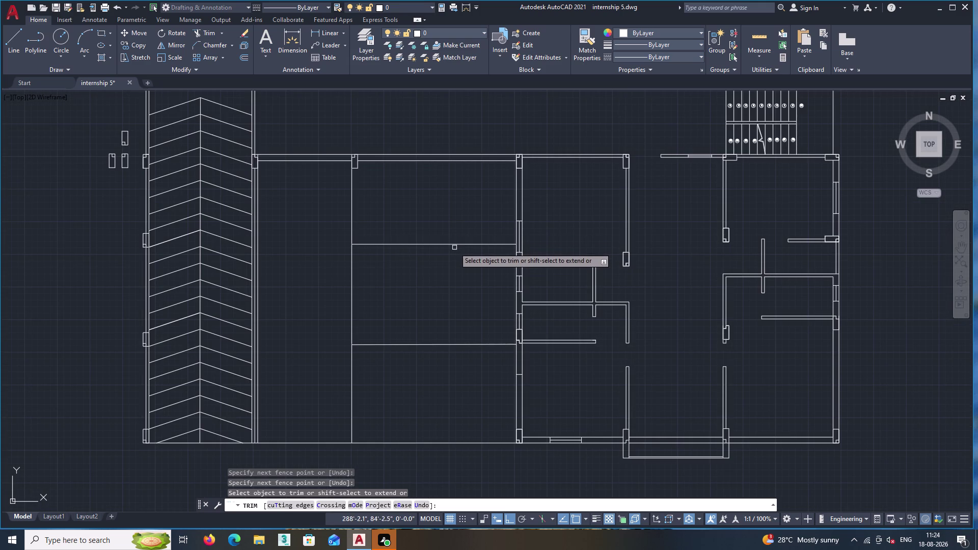
scroll(down, 3)
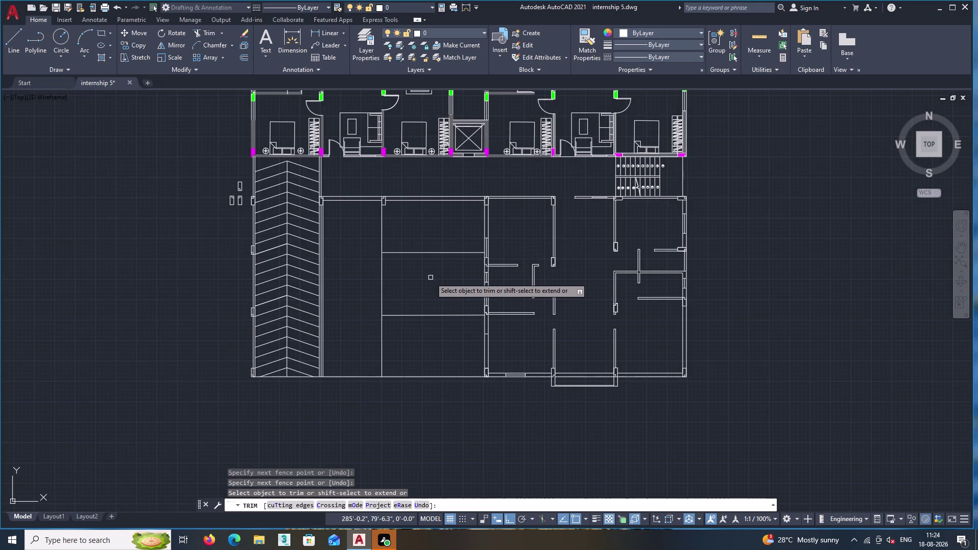
scroll(up, 3)
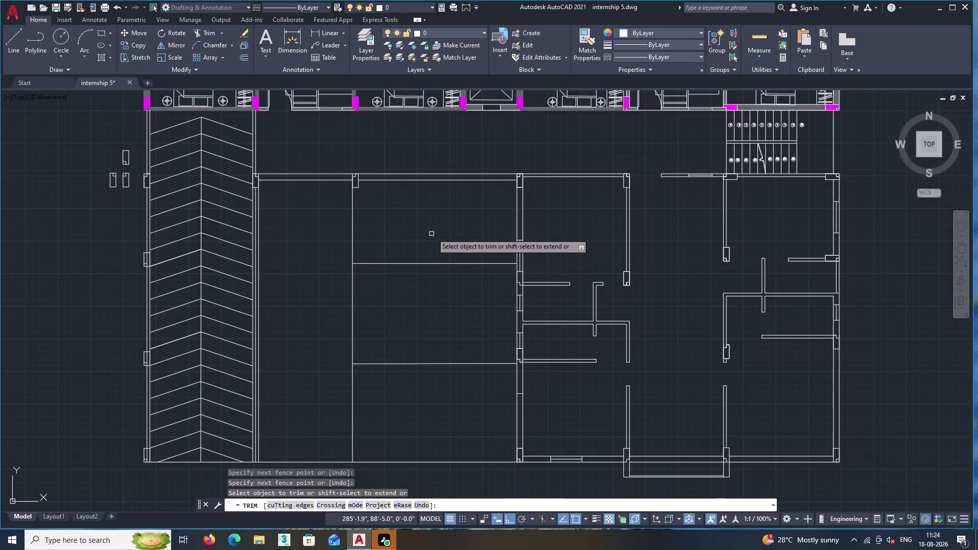
middle_drag(432, 233, 420, 253)
click(17, 40)
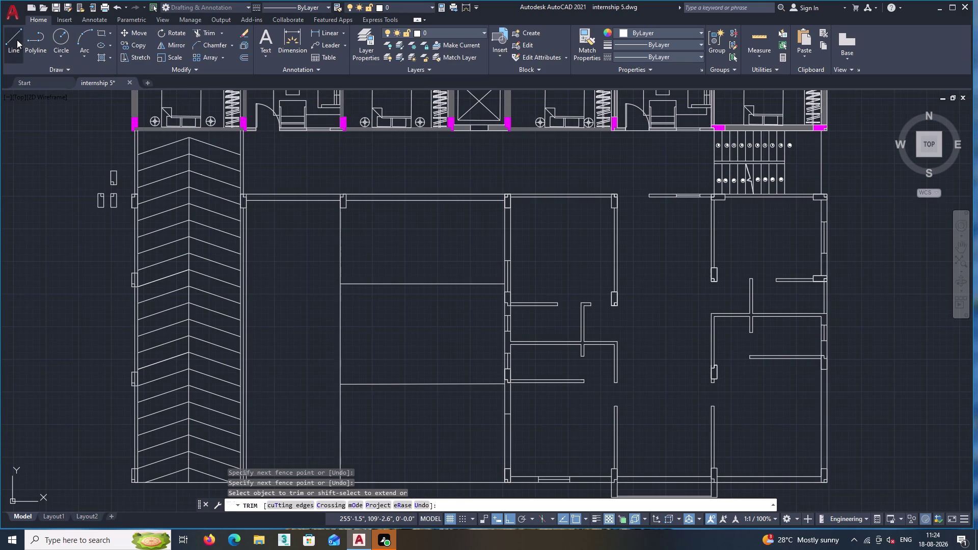
scroll(down, 3)
scroll(up, 3)
Draw a horizontal line just below the large room's top wall to its right wall.
scroll(up, 3)
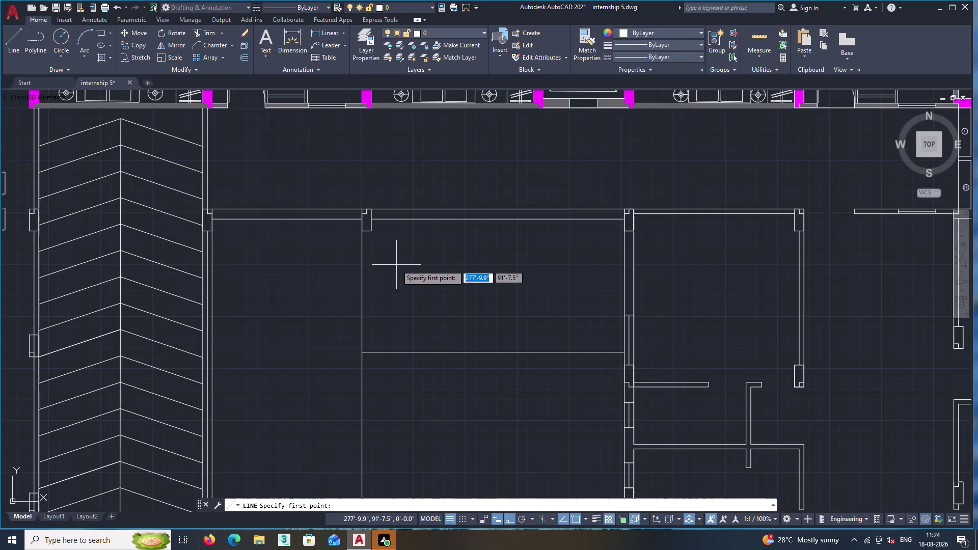
click(361, 253)
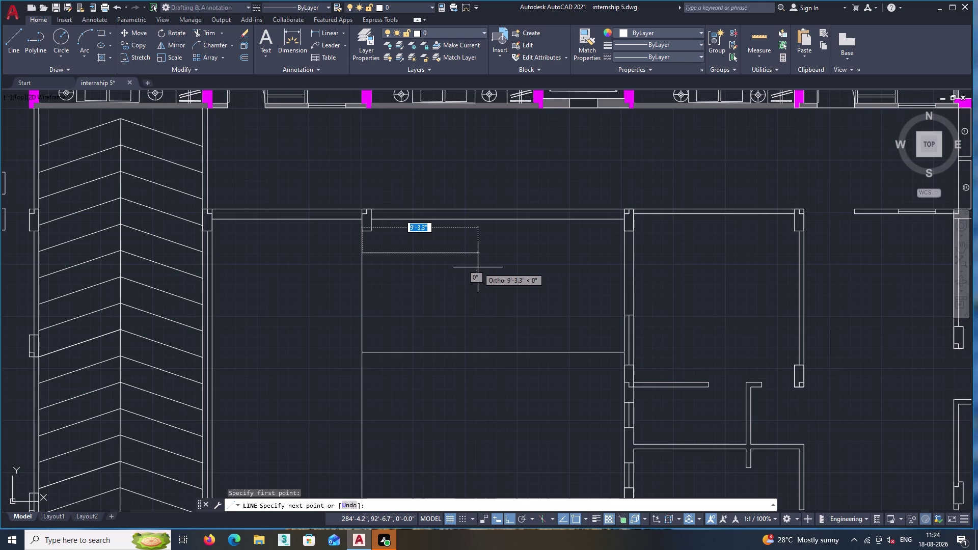
scroll(down, 3)
middle_drag(539, 282, 530, 281)
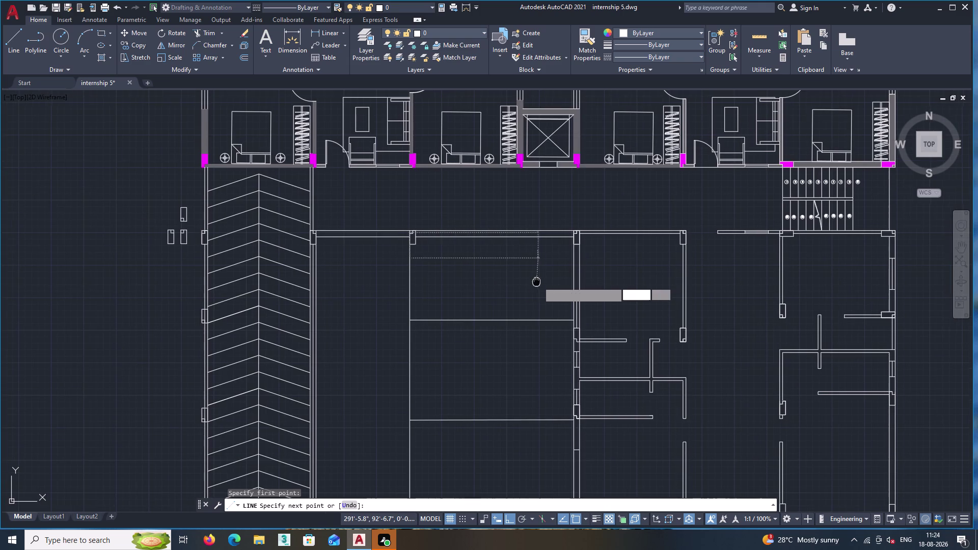
middle_drag(529, 282, 513, 280)
scroll(up, 3)
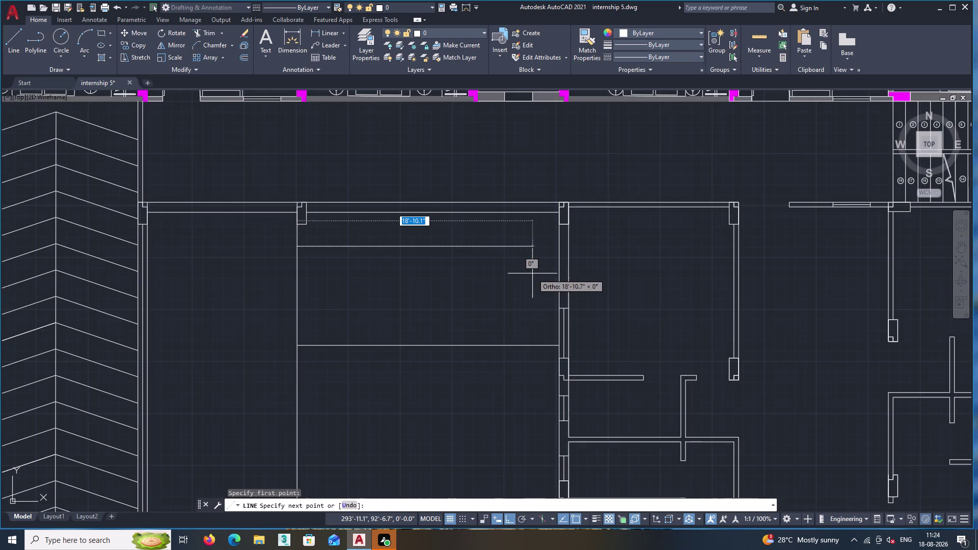
double_click(536, 271)
key(Return)
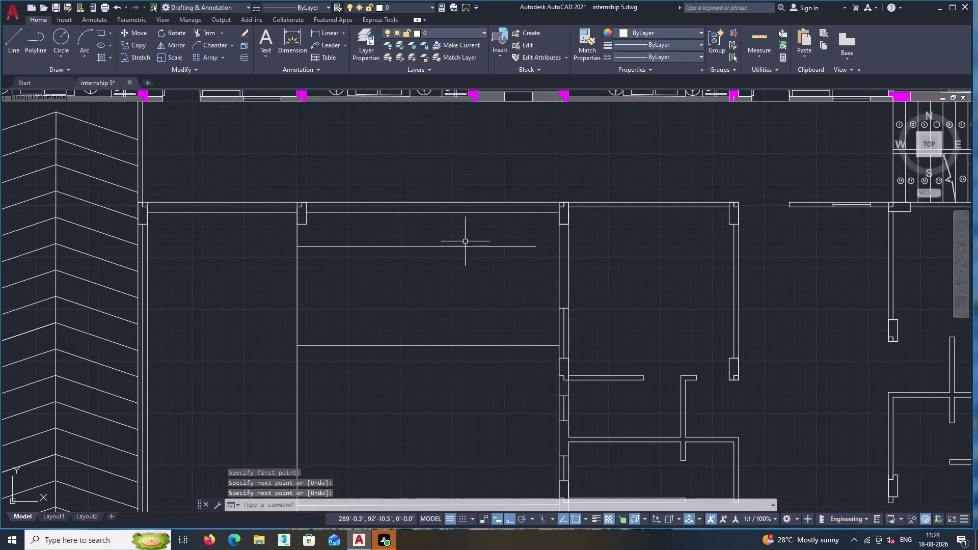
Draw a long vertical line from the horizontal line's end down to the bottom wall.
click(18, 34)
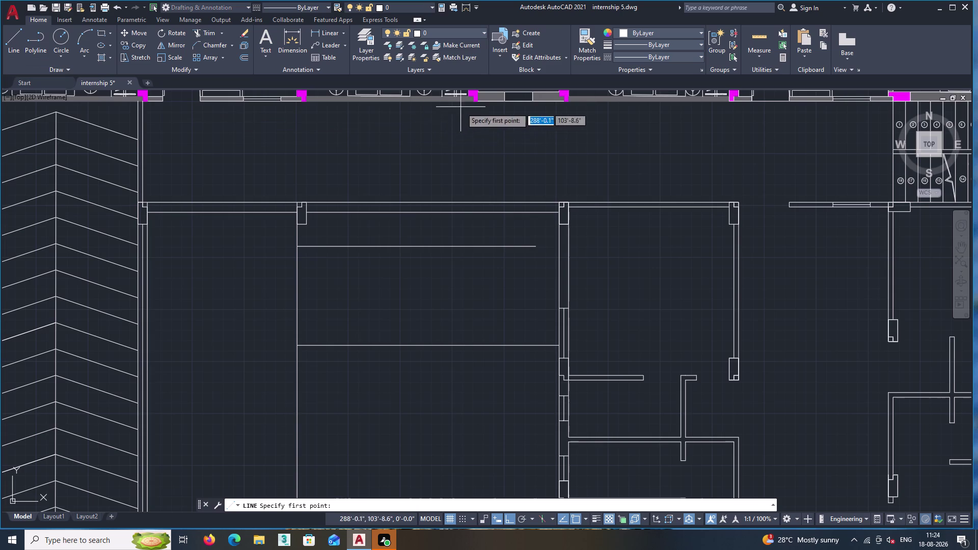
middle_drag(487, 146, 478, 150)
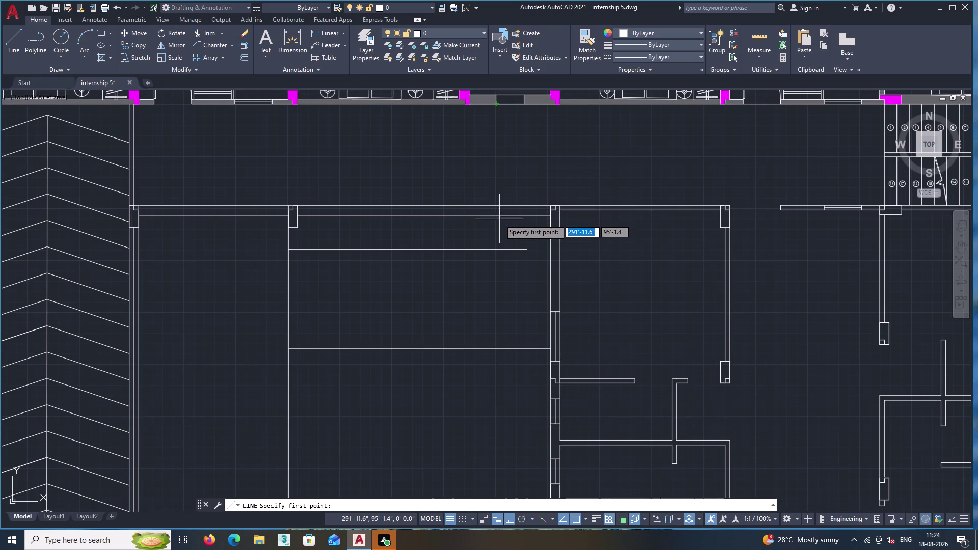
click(495, 250)
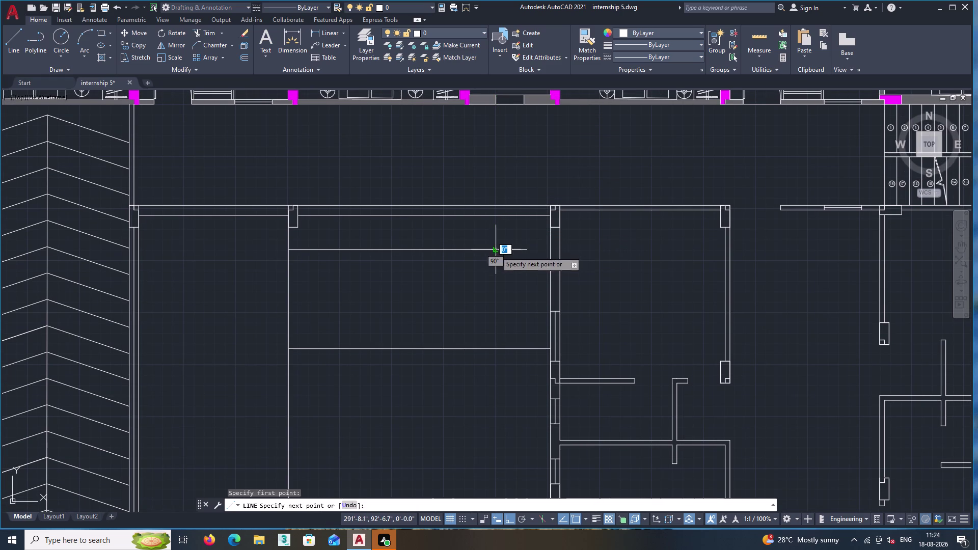
middle_drag(496, 326, 469, 199)
scroll(down, 3)
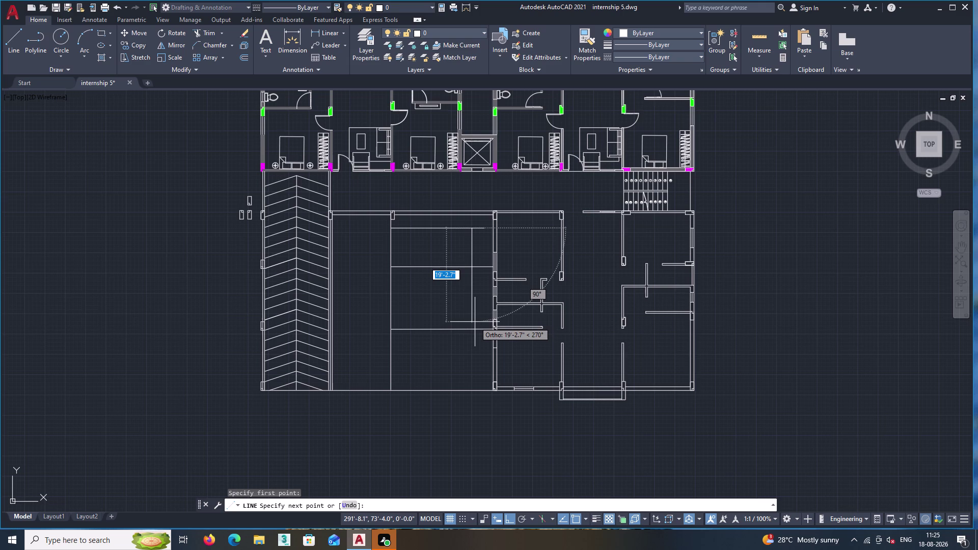
middle_drag(475, 322, 462, 266)
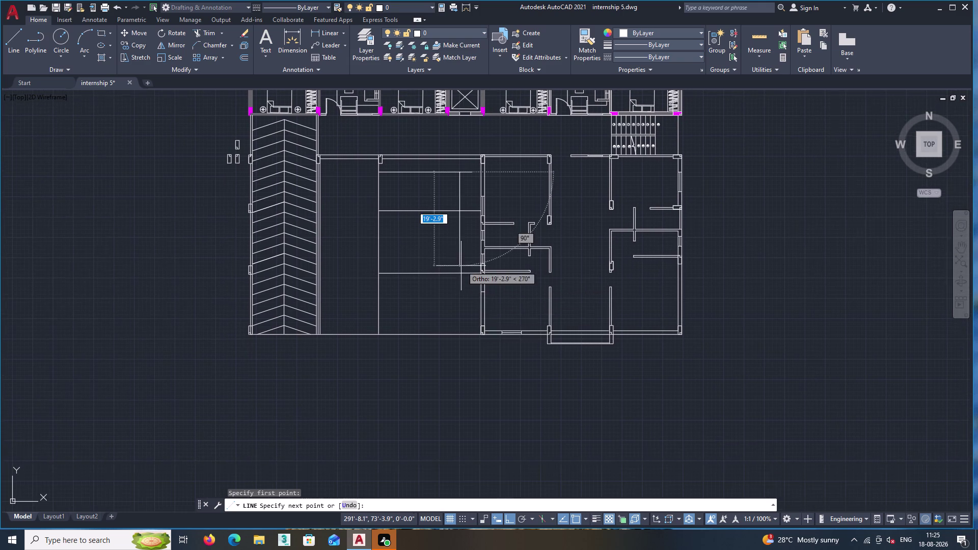
middle_click(459, 315)
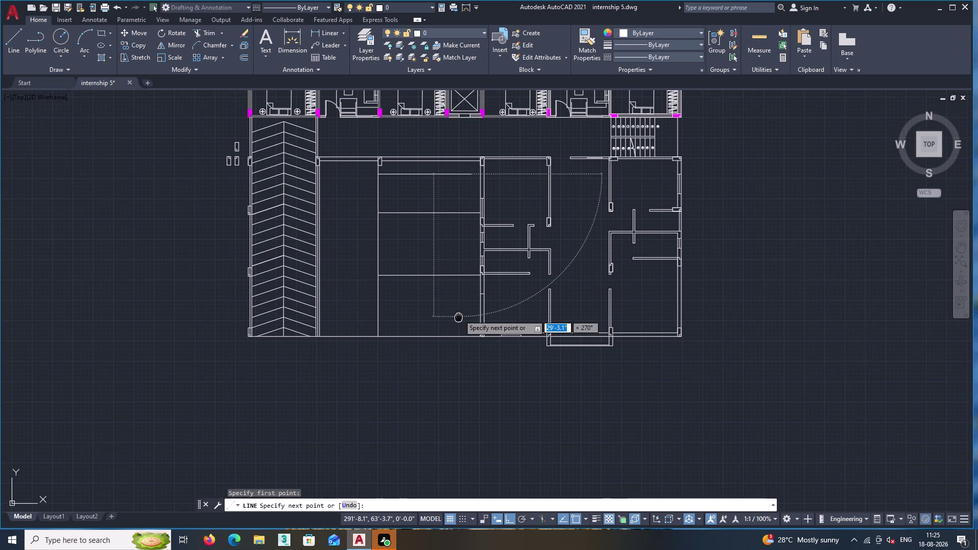
middle_drag(464, 315, 463, 316)
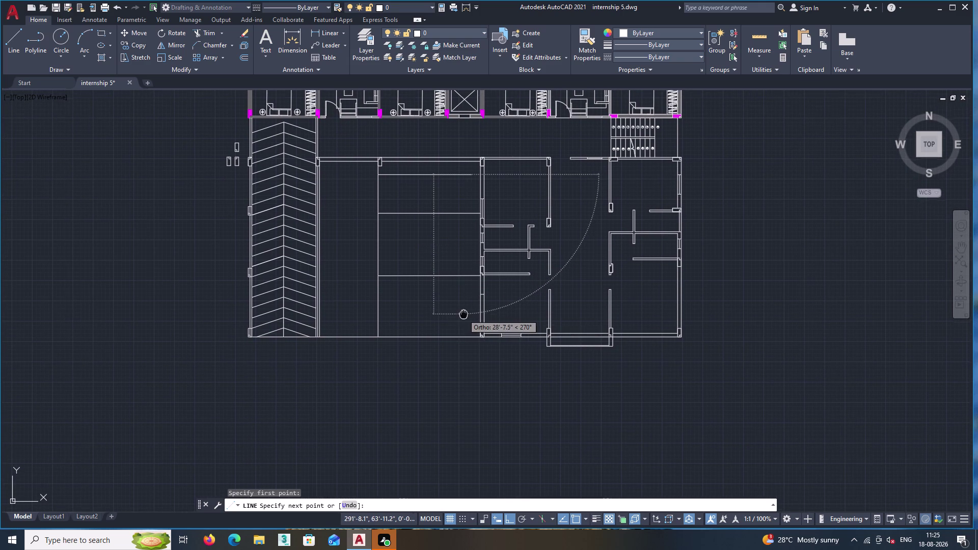
middle_drag(463, 316, 465, 324)
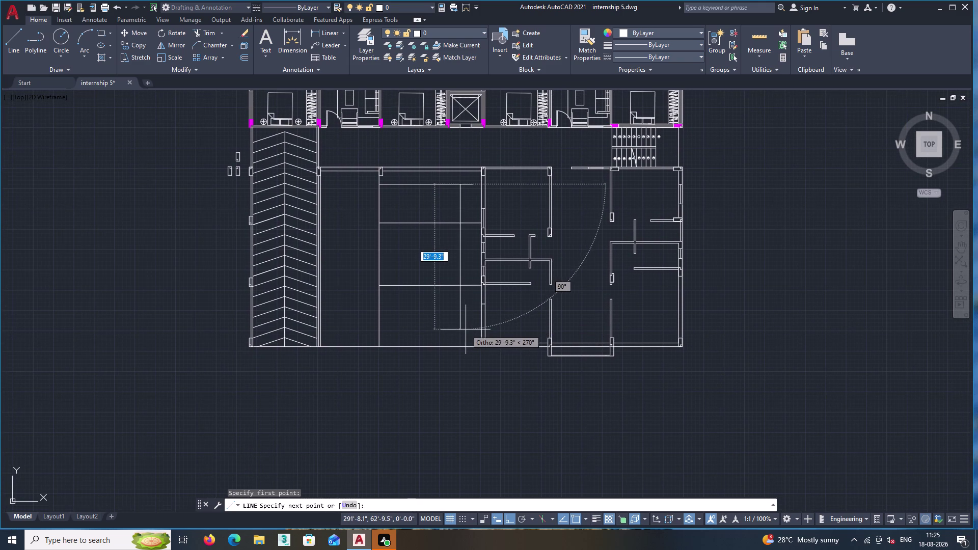
click(465, 329)
key(Return)
scroll(up, 3)
click(325, 36)
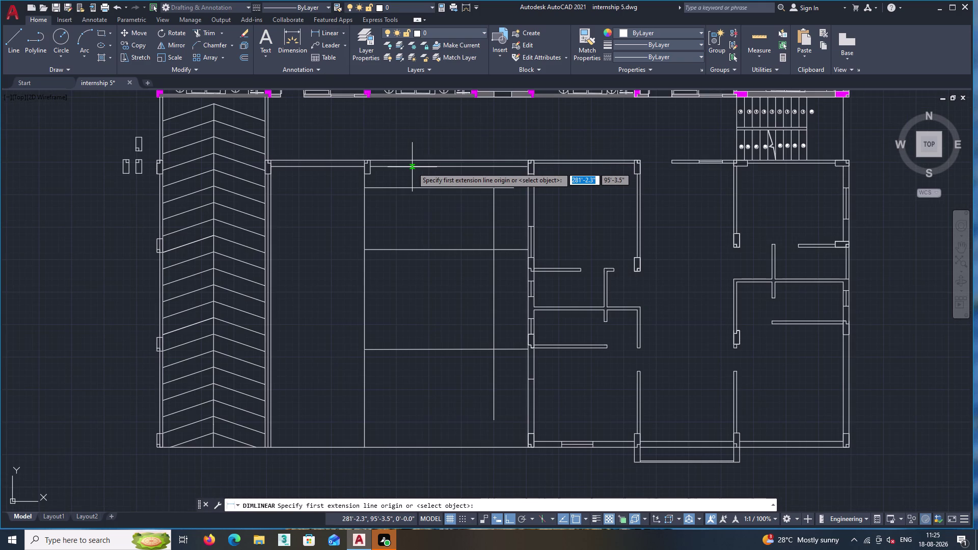
Pick two points for a linear dimension, then cancel it and pan back to the plan.
click(413, 167)
double_click(413, 189)
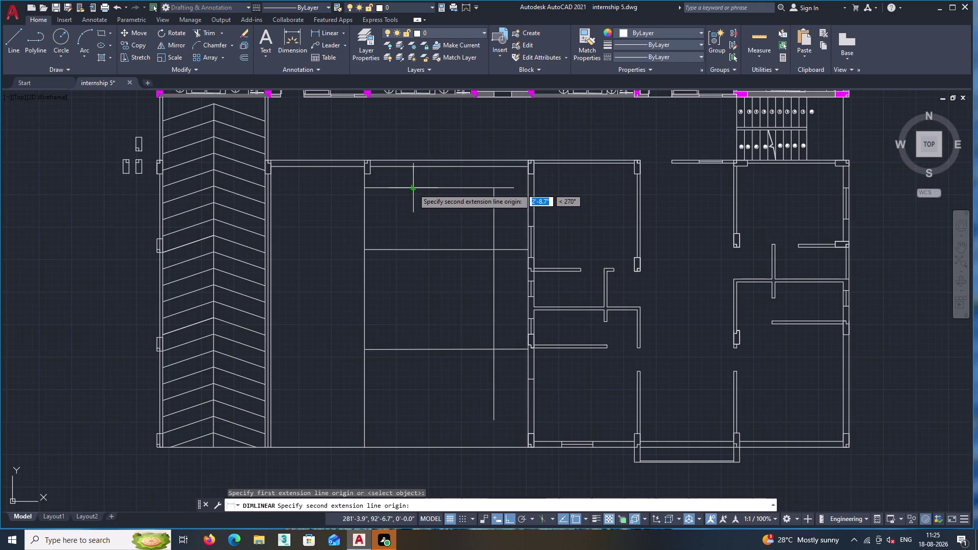
scroll(up, 3)
scroll(up, 3)
middle_drag(413, 189, 420, 206)
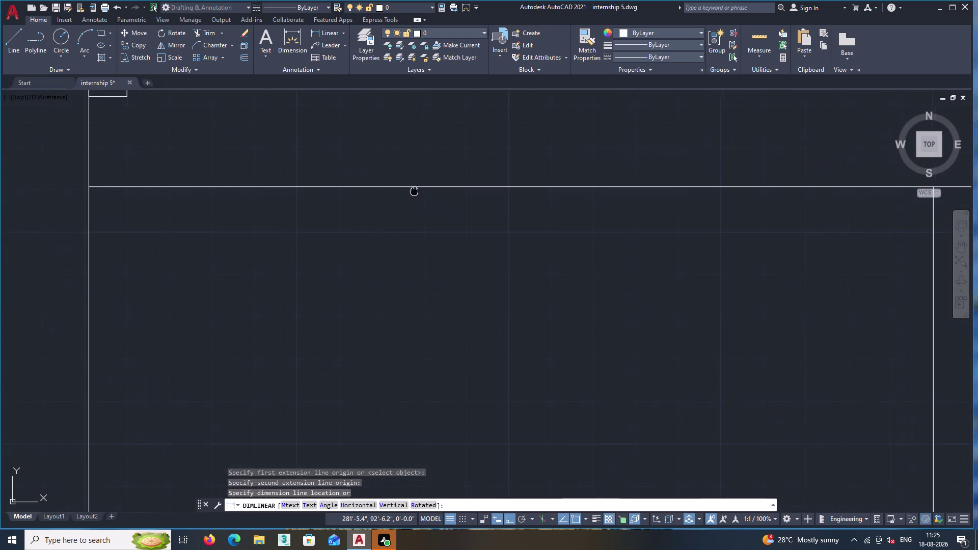
middle_drag(420, 206, 423, 226)
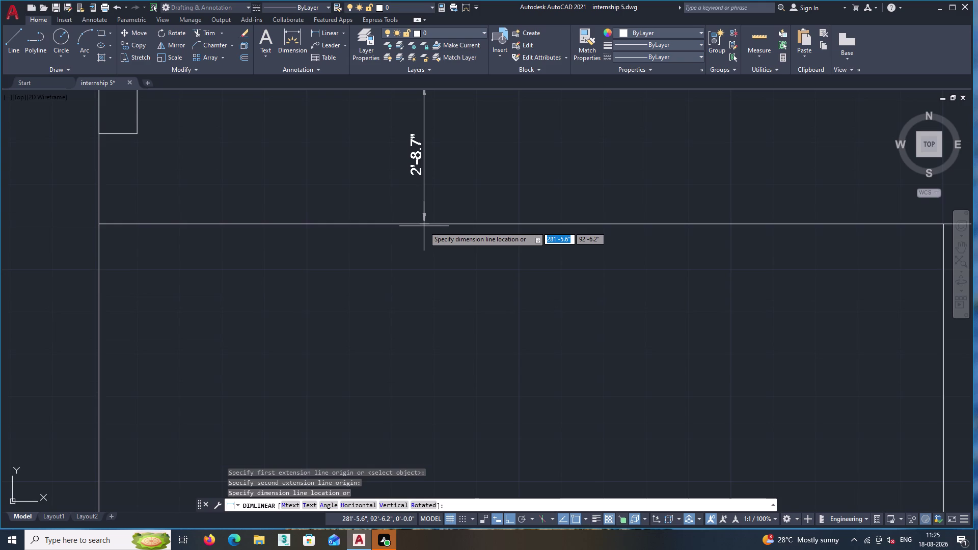
key(Escape)
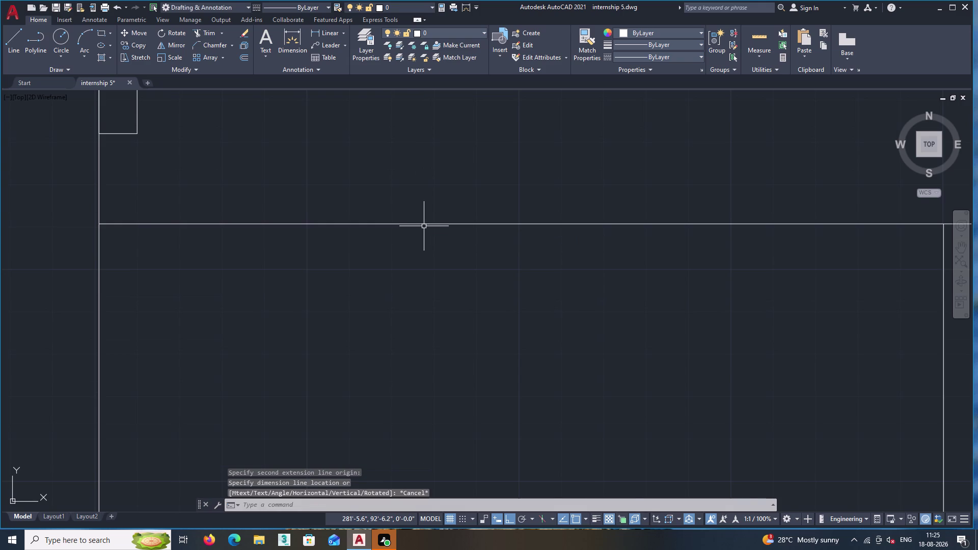
scroll(down, 3)
middle_drag(432, 223, 371, 105)
scroll(down, 3)
middle_drag(420, 278, 431, 246)
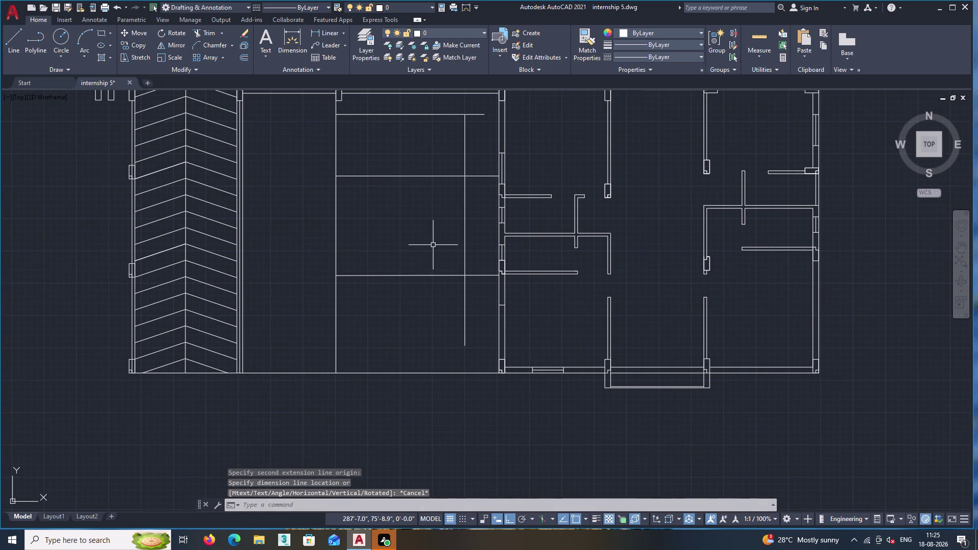
Draw a 2'8.7" line from the bottom wall.
click(15, 32)
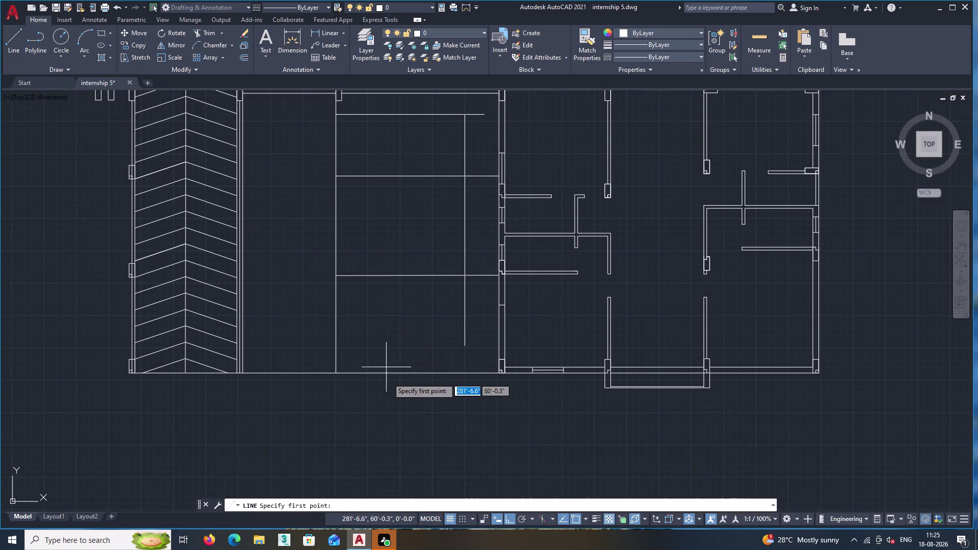
scroll(up, 3)
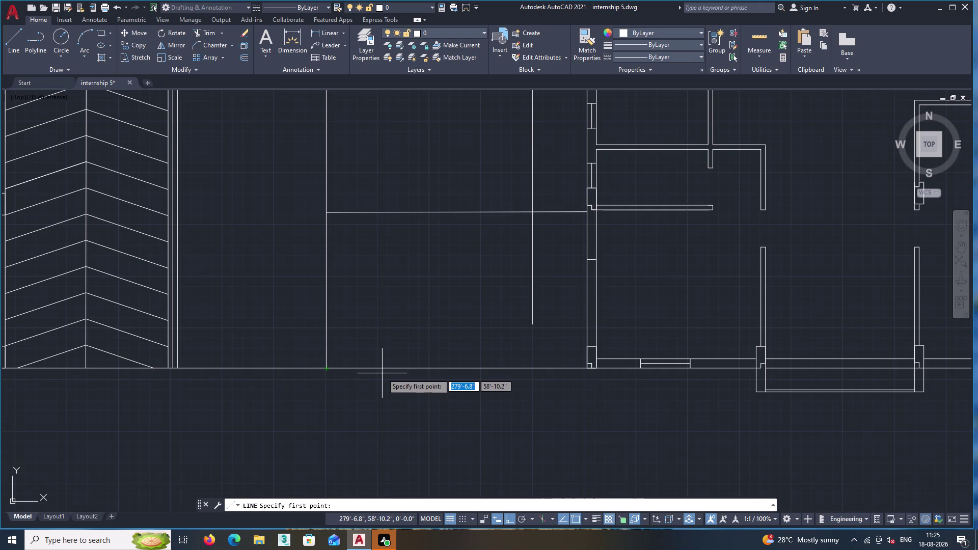
click(382, 367)
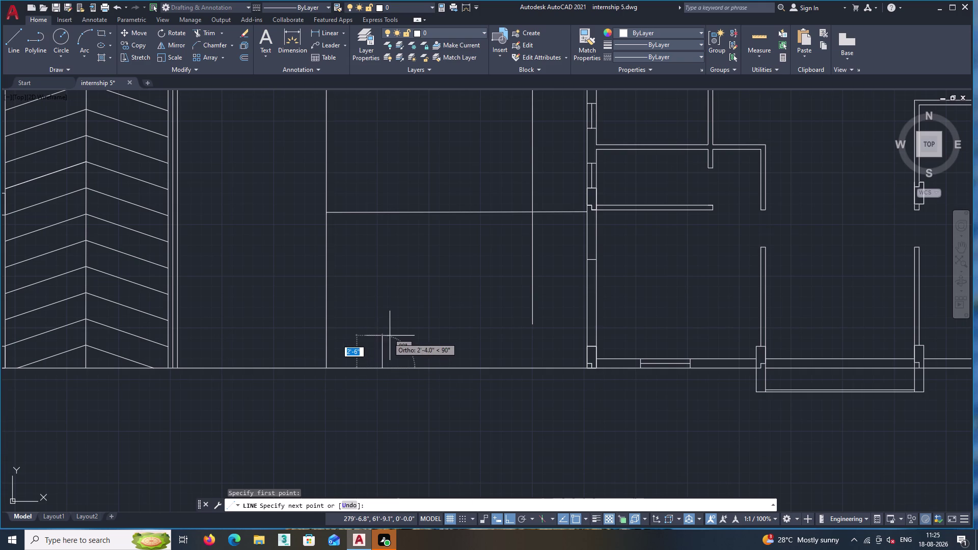
text(2')
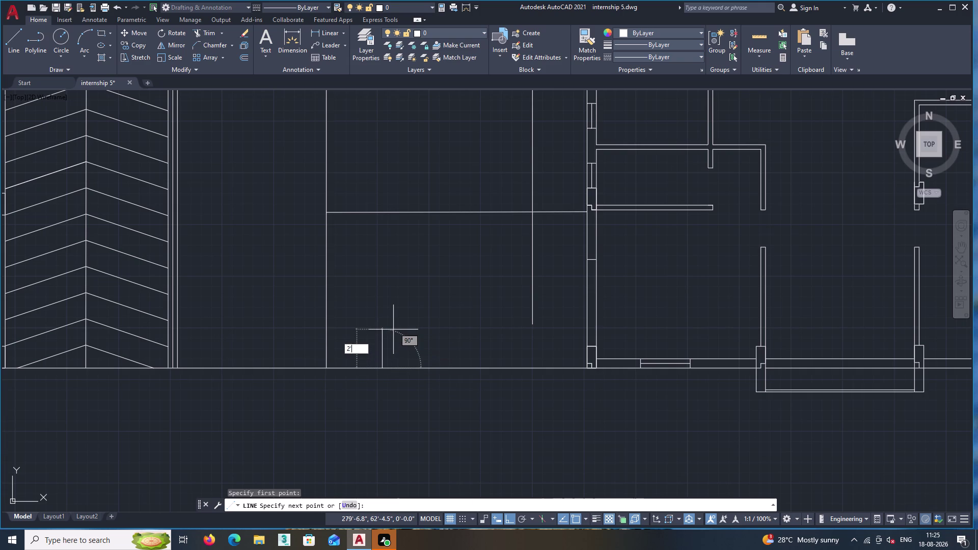
text(8.7)
key(Return)
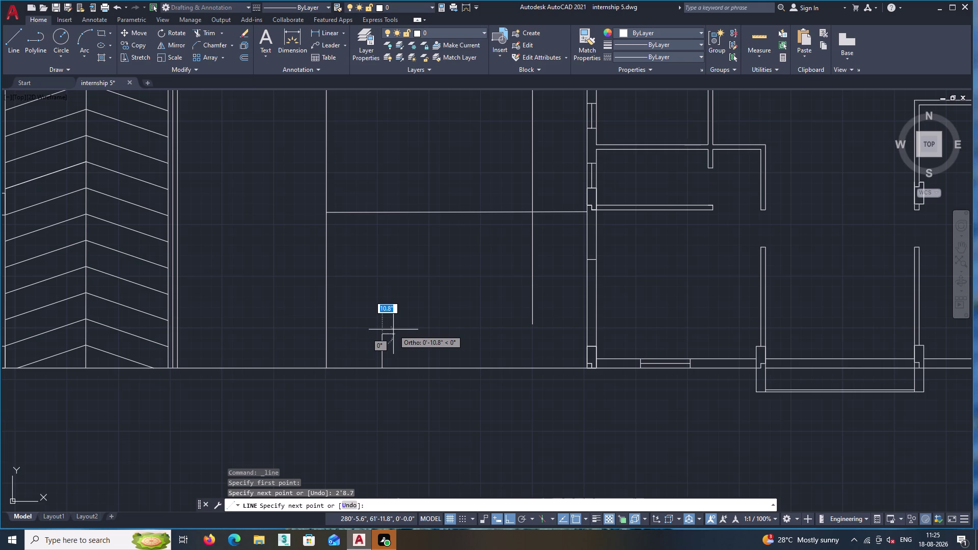
key(Escape)
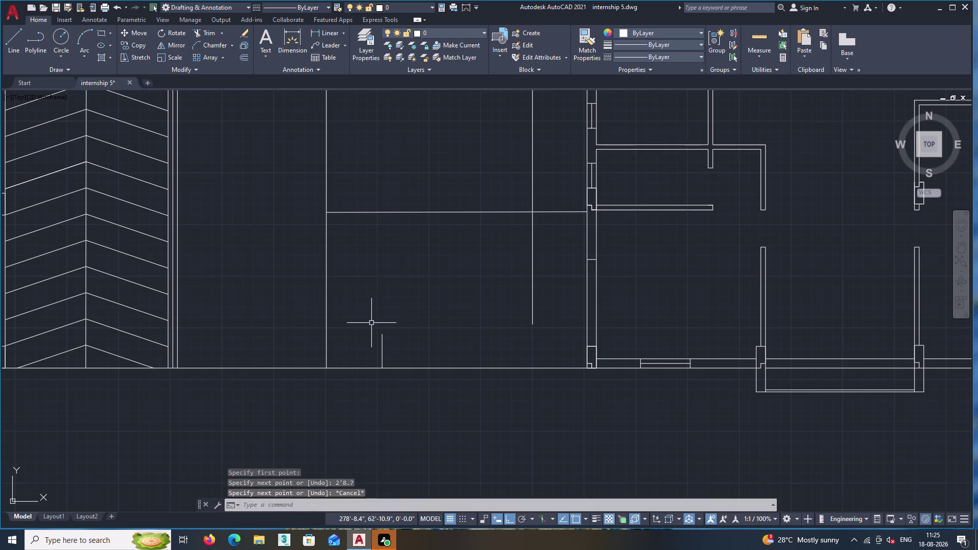
Select and delete the stray line.
scroll(up, 3)
click(338, 422)
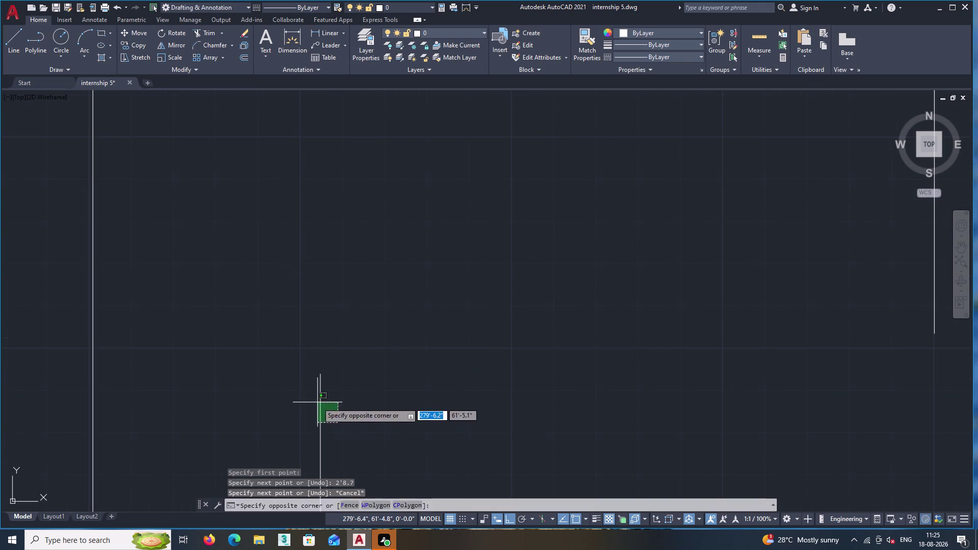
click(317, 402)
key(Delete)
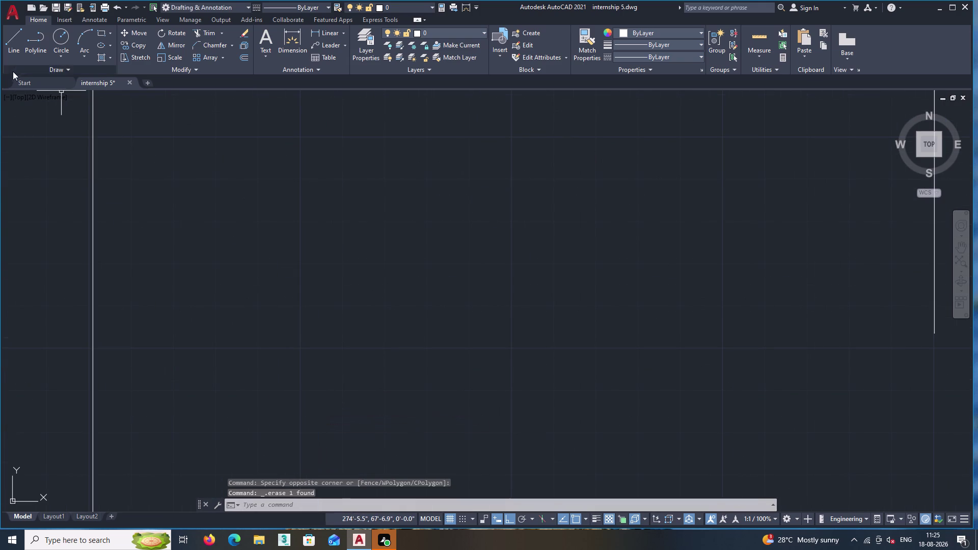
Draw a 2'8.7" vertical line rising from the central bay's bottom wall.
click(11, 45)
scroll(down, 3)
middle_drag(302, 271, 318, 214)
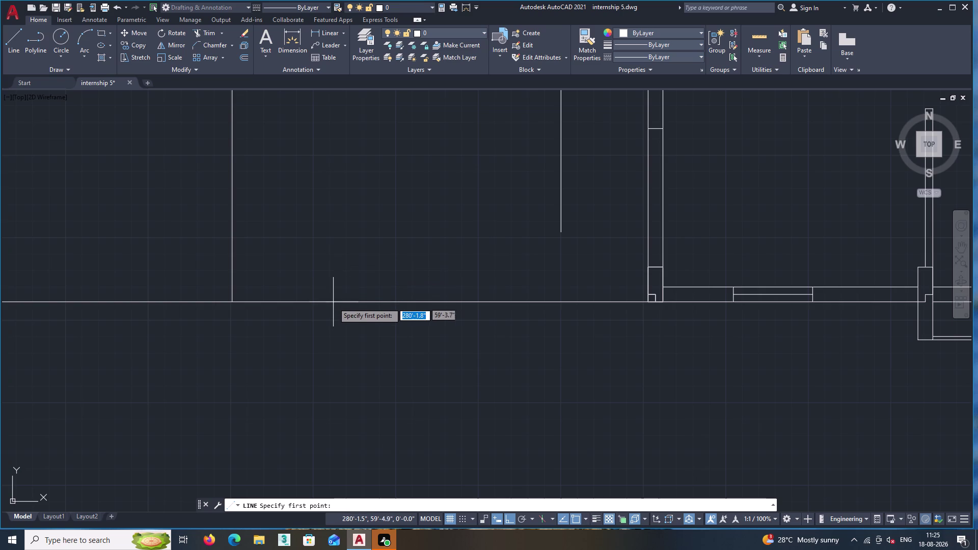
double_click(337, 301)
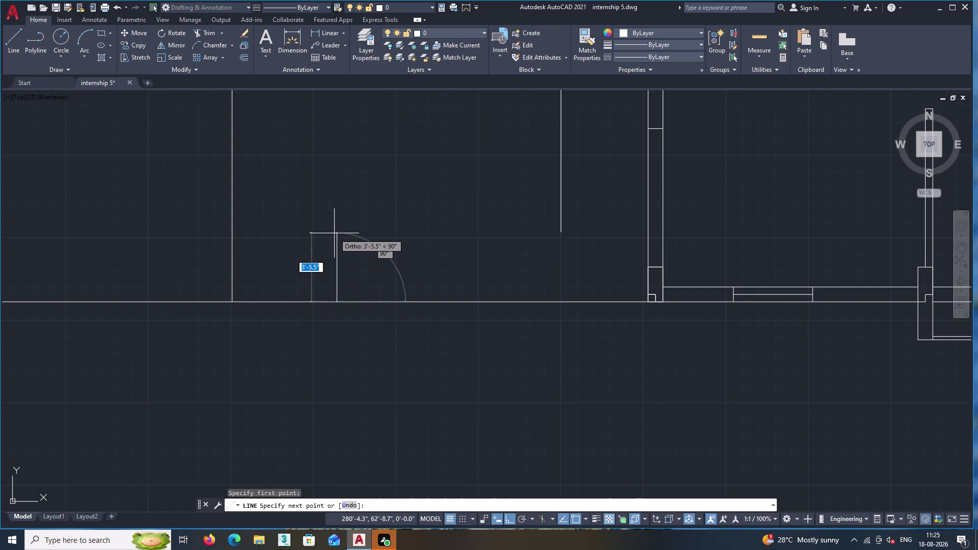
text(2')
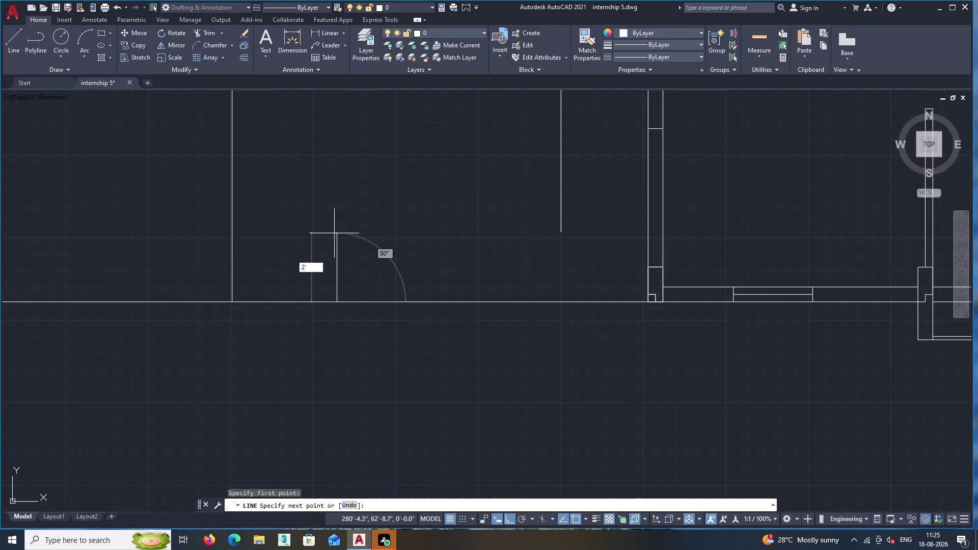
text(8.7)
key(shift+quotedbl)
key(Return)
key(Return)
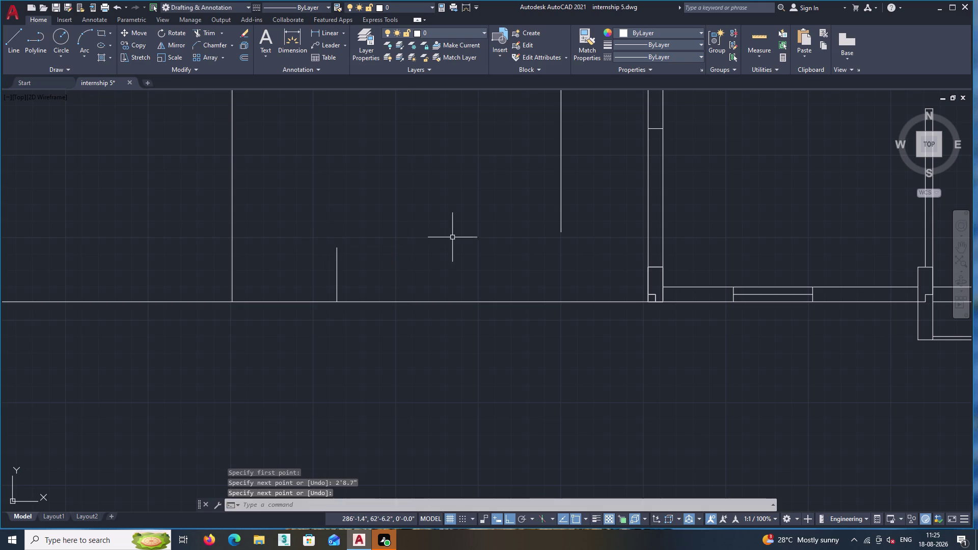
Draw a horizontal line running right from the short vertical line's top.
click(9, 42)
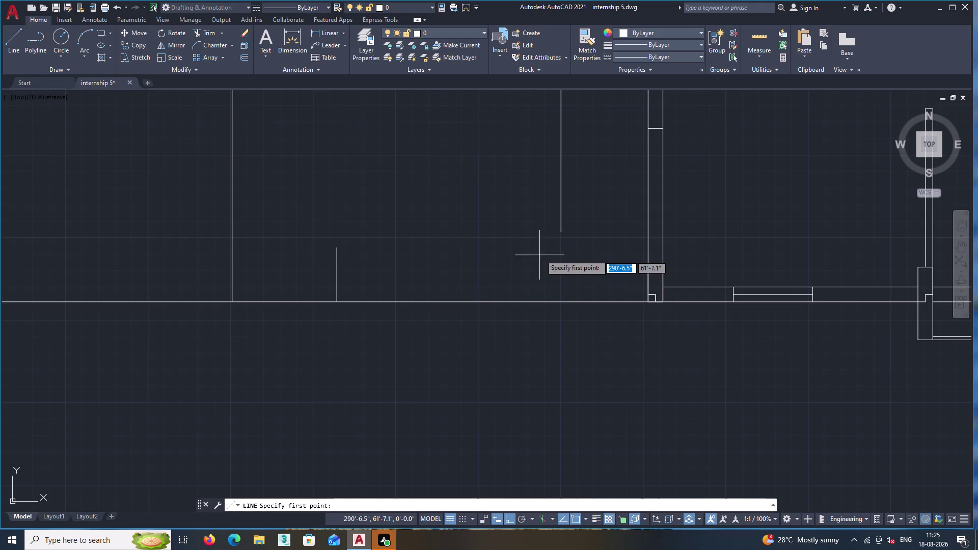
click(337, 248)
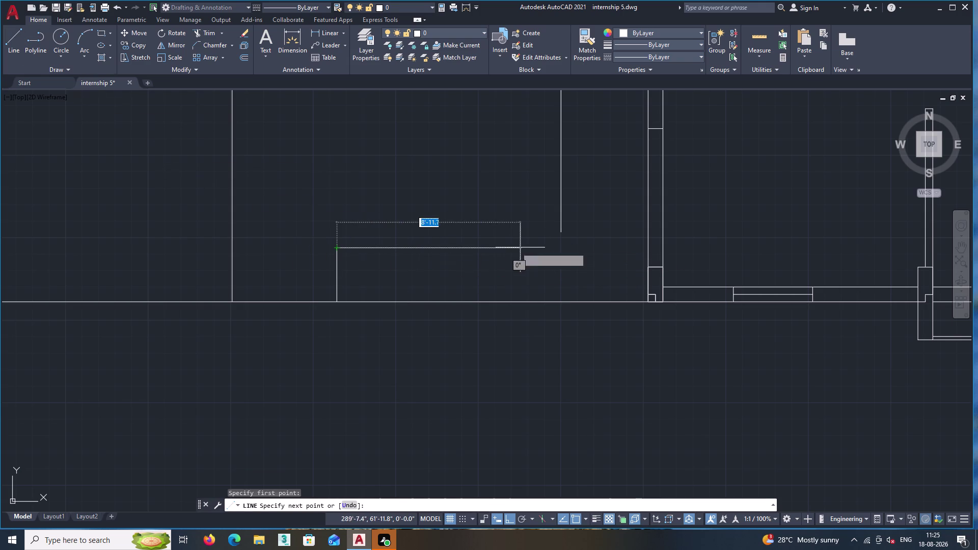
middle_click(614, 251)
scroll(down, 3)
scroll(down, 3)
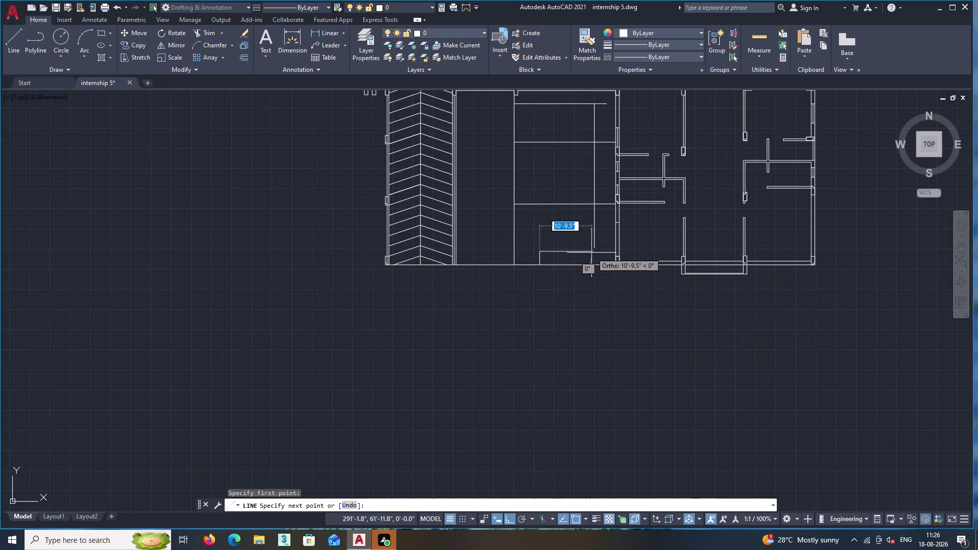
double_click(590, 253)
key(Return)
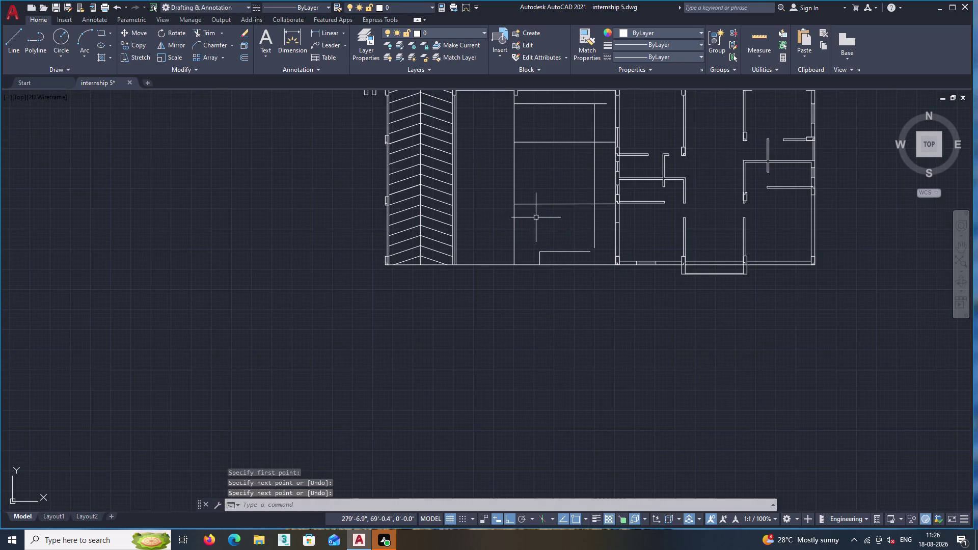
text(ex)
key(Return)
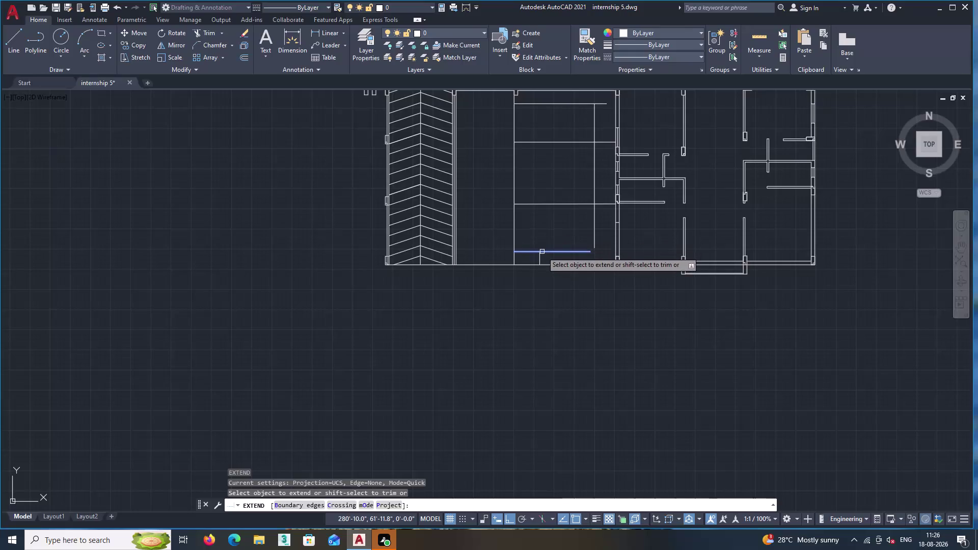
Extend the horizontal line and fence-trim its overhang past the new vertical line.
click(542, 251)
key(Return)
text(tr)
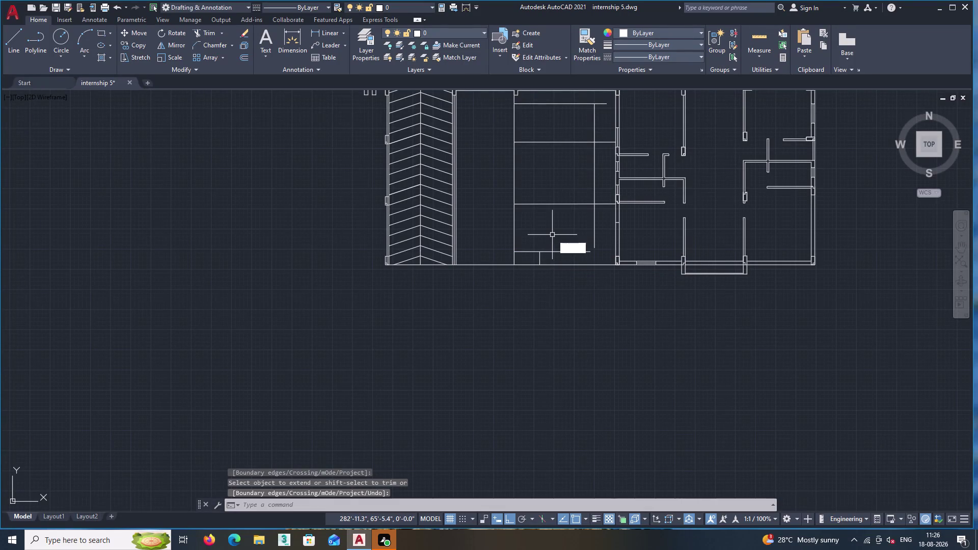
key(Return)
scroll(up, 3)
click(560, 245)
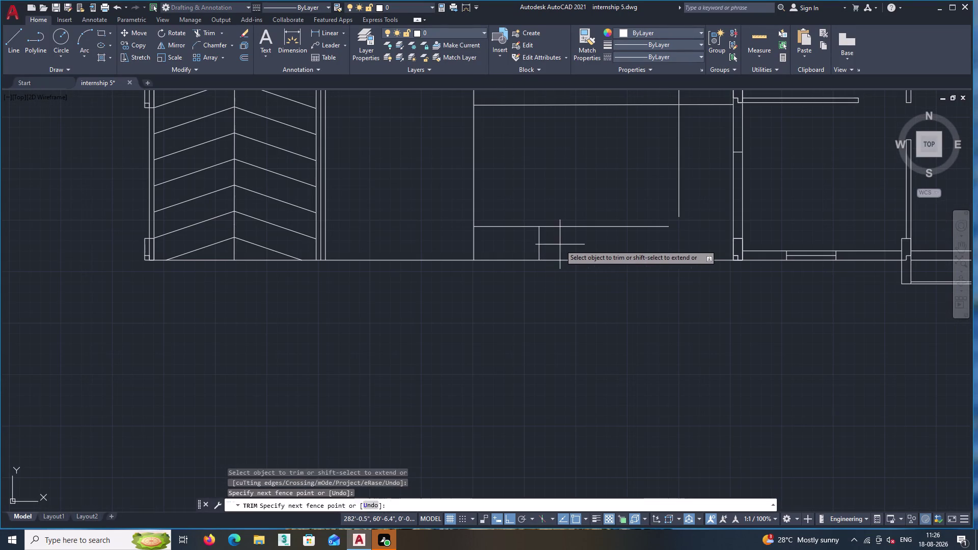
click(531, 241)
scroll(down, 3)
key(Return)
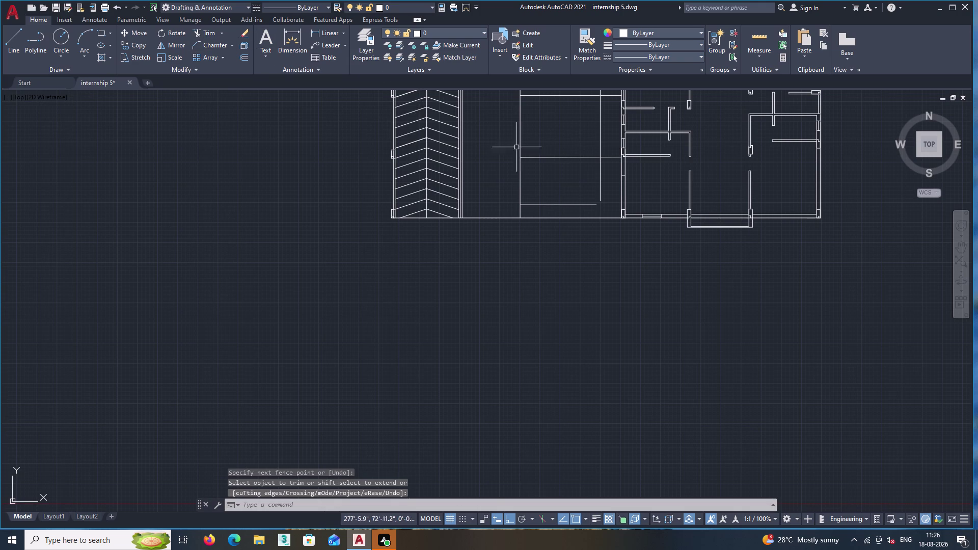
Join two lines into a clean corner.
double_click(209, 41)
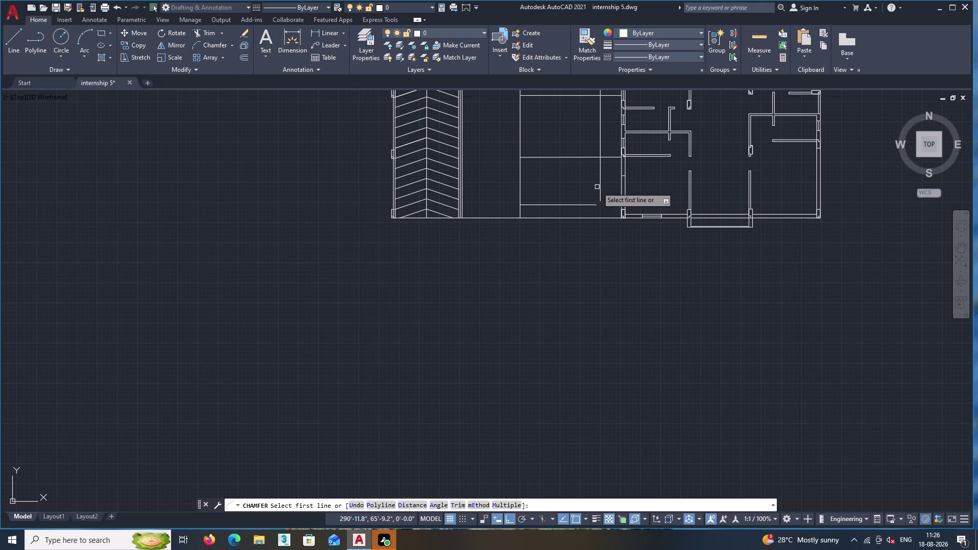
click(599, 194)
click(584, 203)
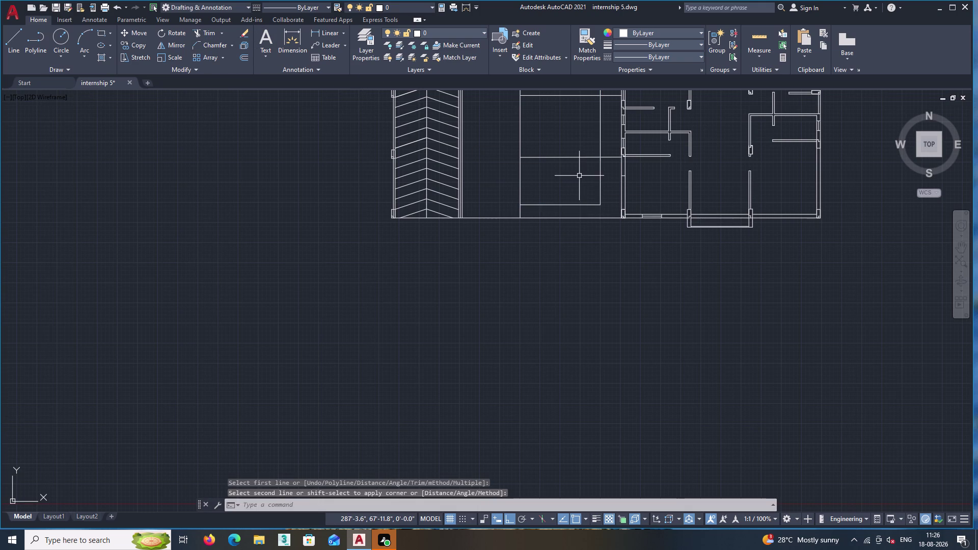
middle_drag(579, 176, 488, 192)
scroll(down, 3)
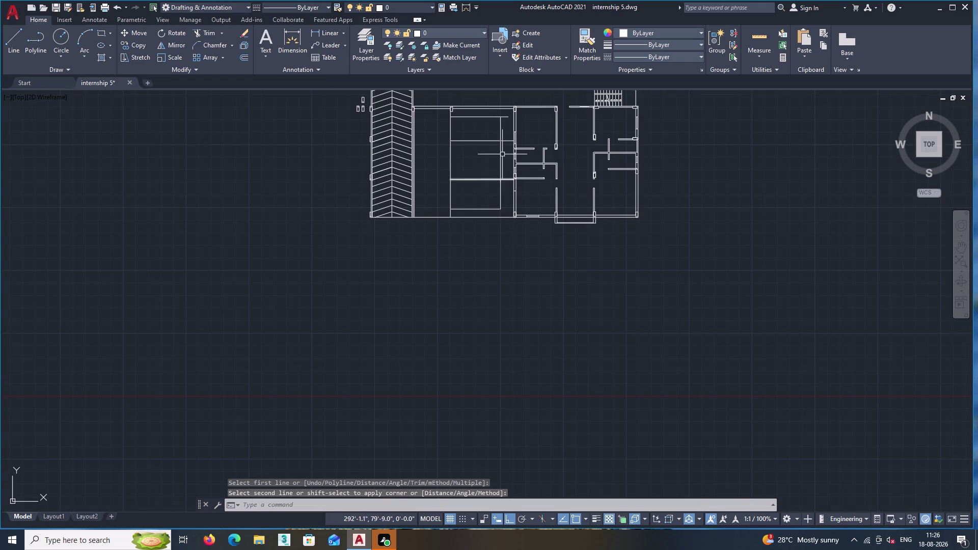
scroll(up, 3)
scroll(down, 3)
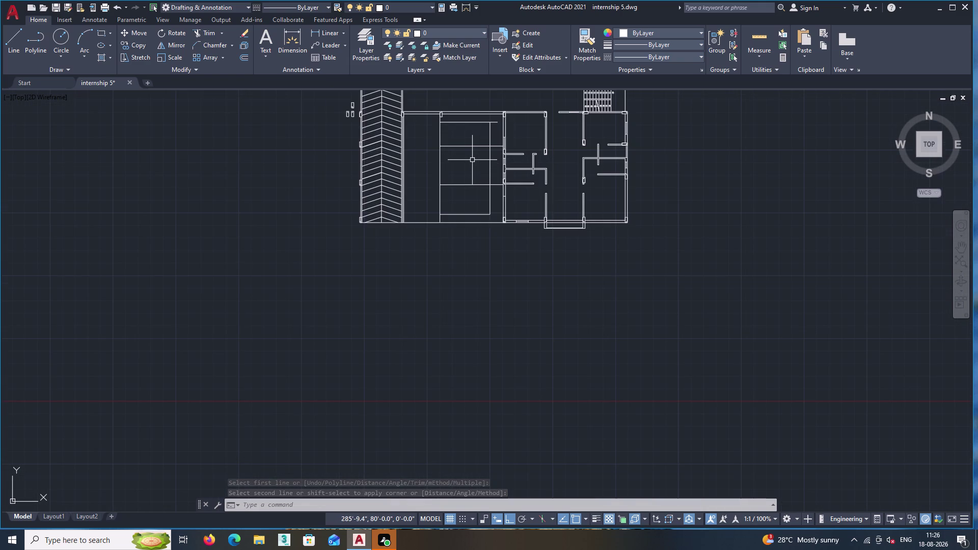
scroll(up, 3)
Trim two stray line segments and fence-trim the crossed wall lines.
text(tr)
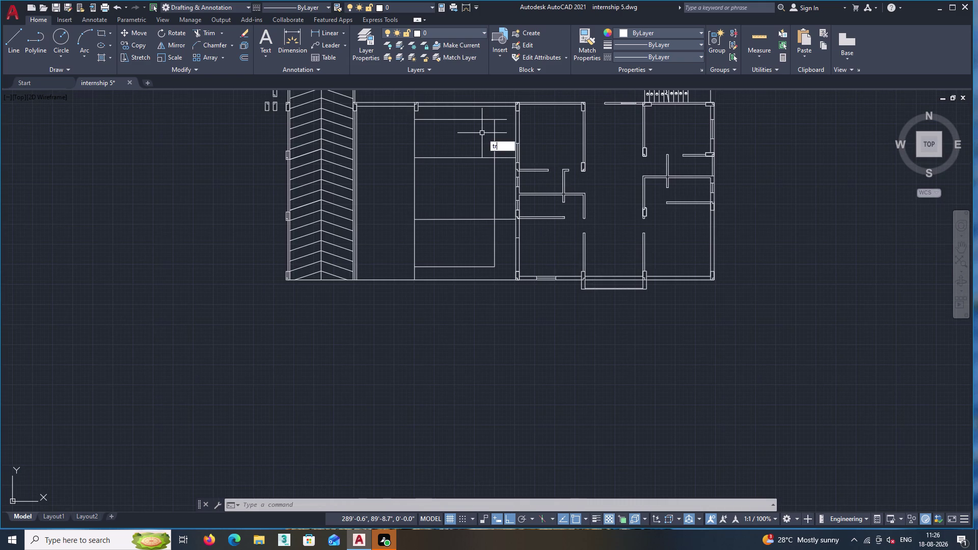
key(Return)
scroll(up, 3)
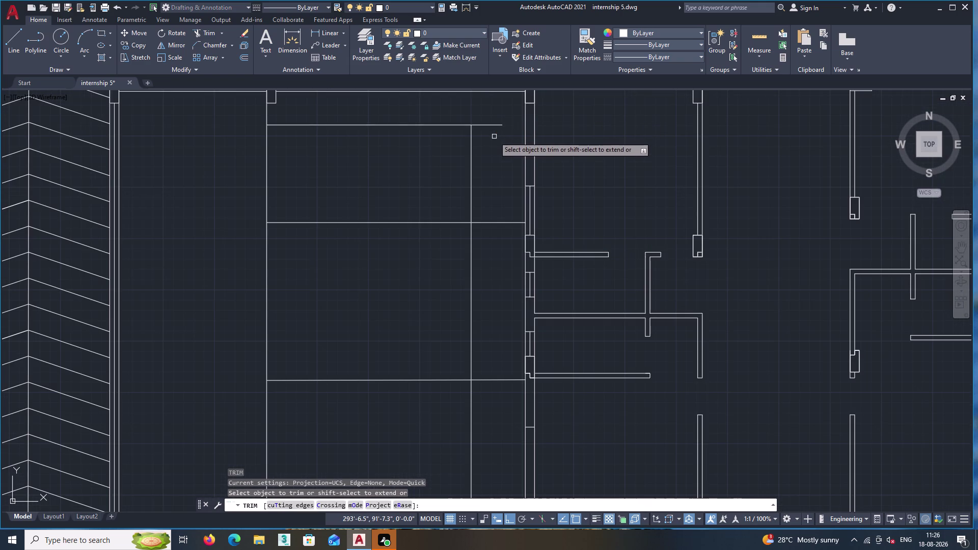
click(494, 135)
click(487, 113)
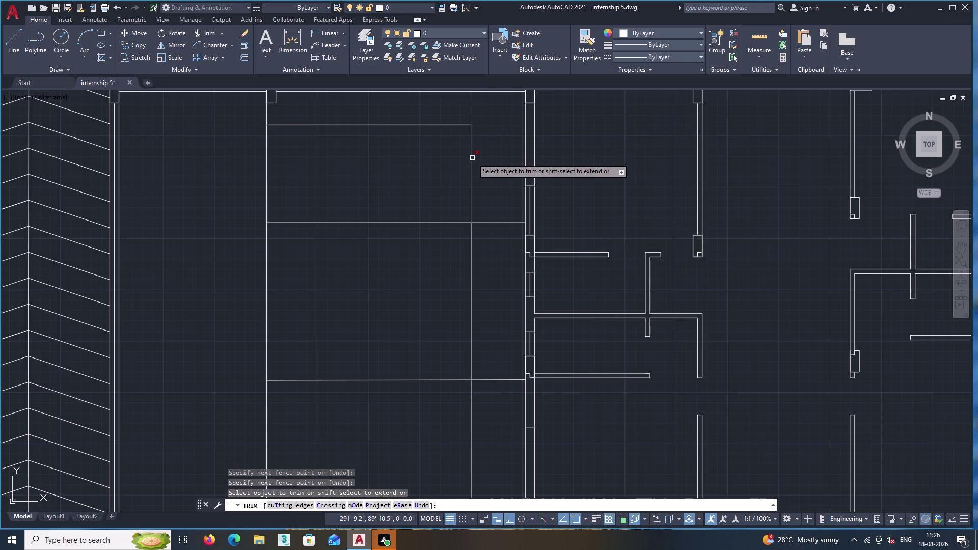
scroll(down, 3)
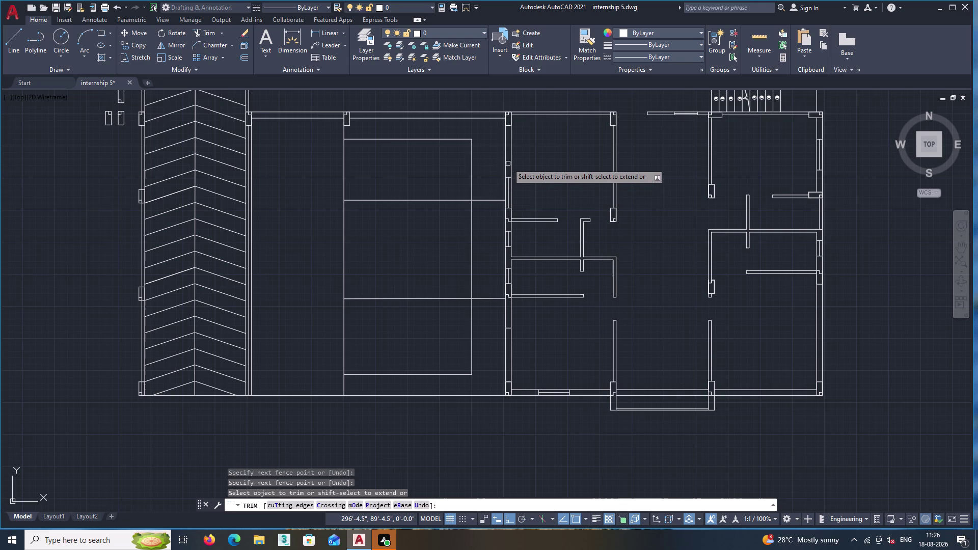
scroll(down, 3)
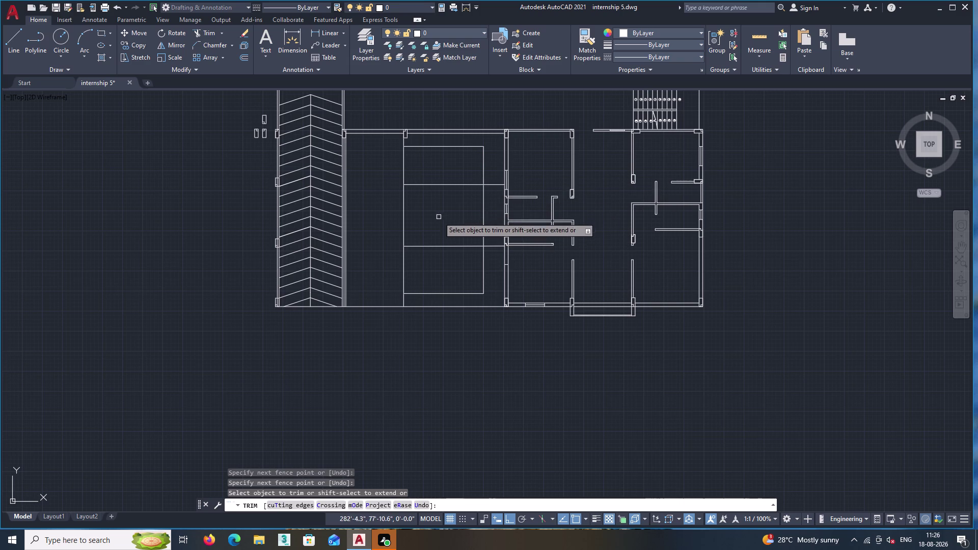
scroll(up, 3)
click(502, 155)
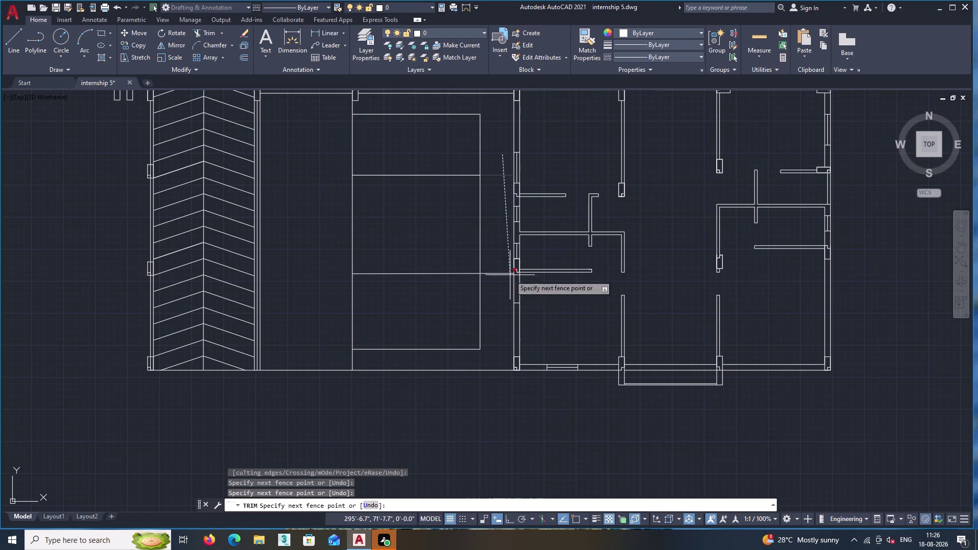
double_click(498, 288)
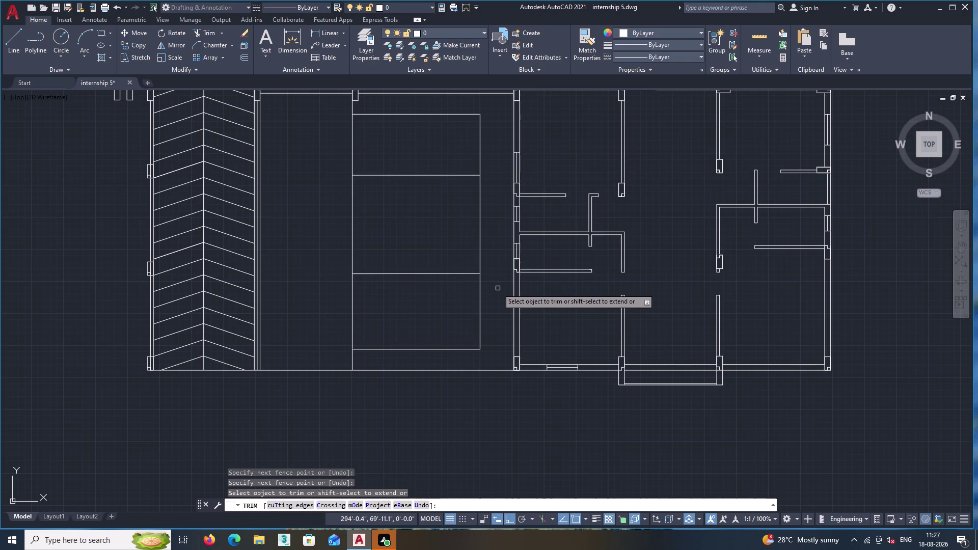
scroll(down, 3)
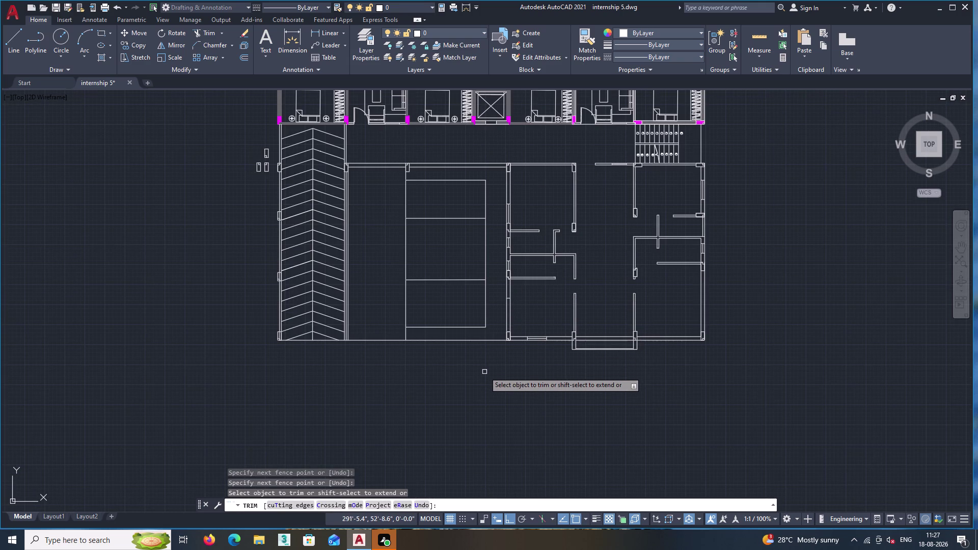
End the trim command and pan across the plan toward the chevron parking ramp.
key(Return)
scroll(up, 3)
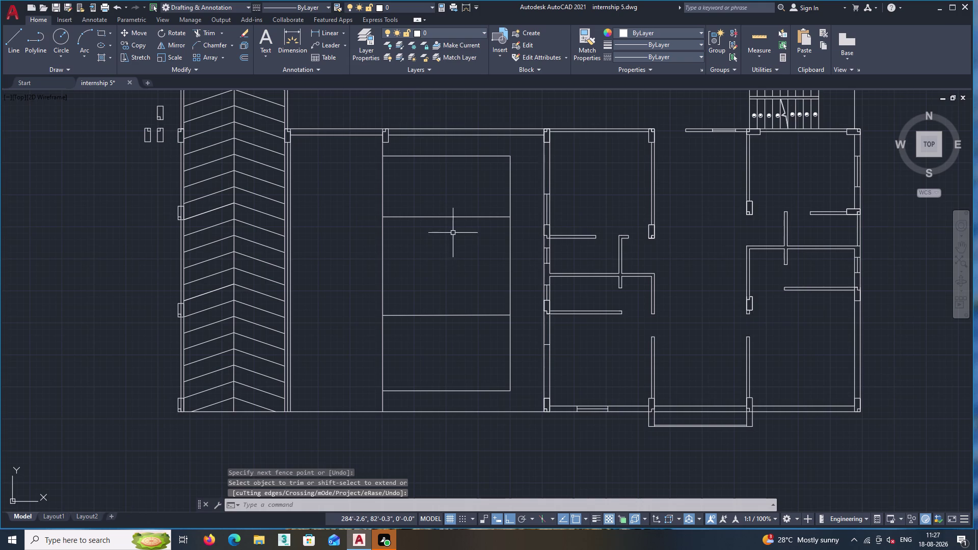
middle_drag(457, 214, 473, 242)
middle_drag(471, 238, 503, 218)
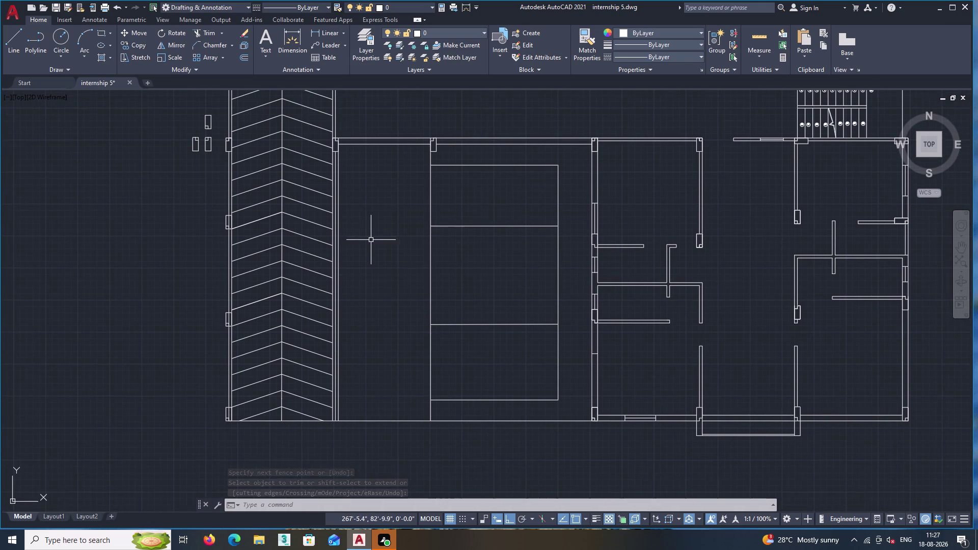
middle_drag(237, 180, 274, 194)
Bring the empty area left of the ramp into view and open the tool palettes.
scroll(up, 3)
middle_drag(256, 178, 289, 224)
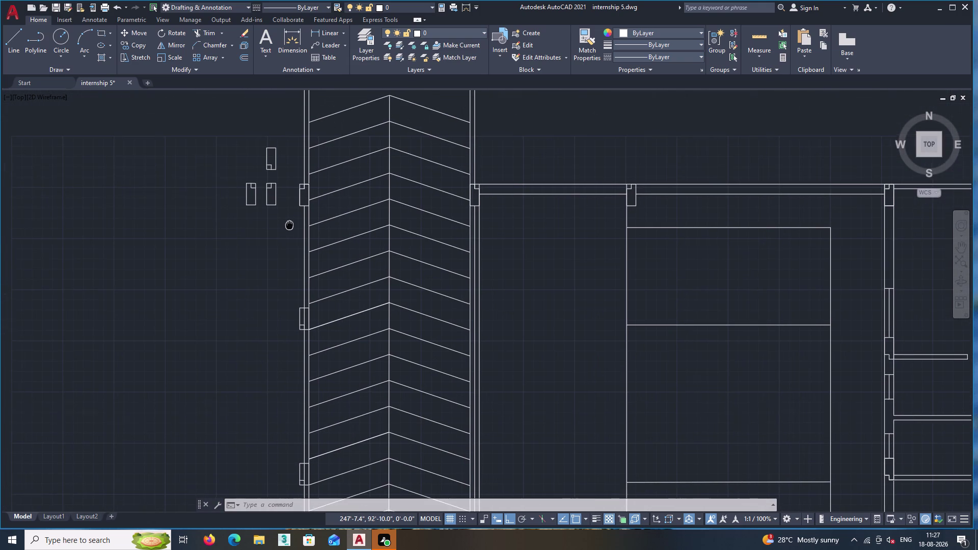
middle_drag(289, 224, 287, 225)
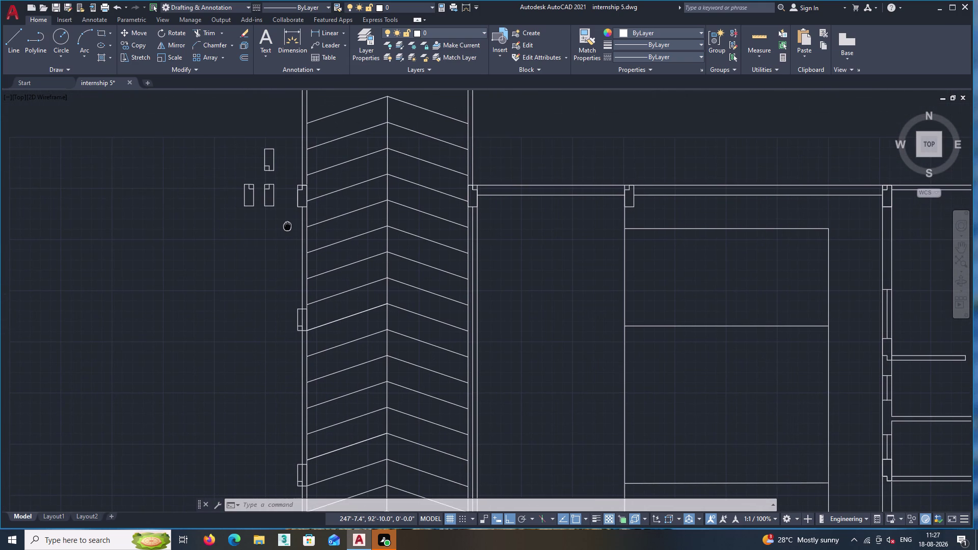
middle_drag(287, 225, 286, 224)
scroll(down, 3)
middle_drag(691, 289, 679, 285)
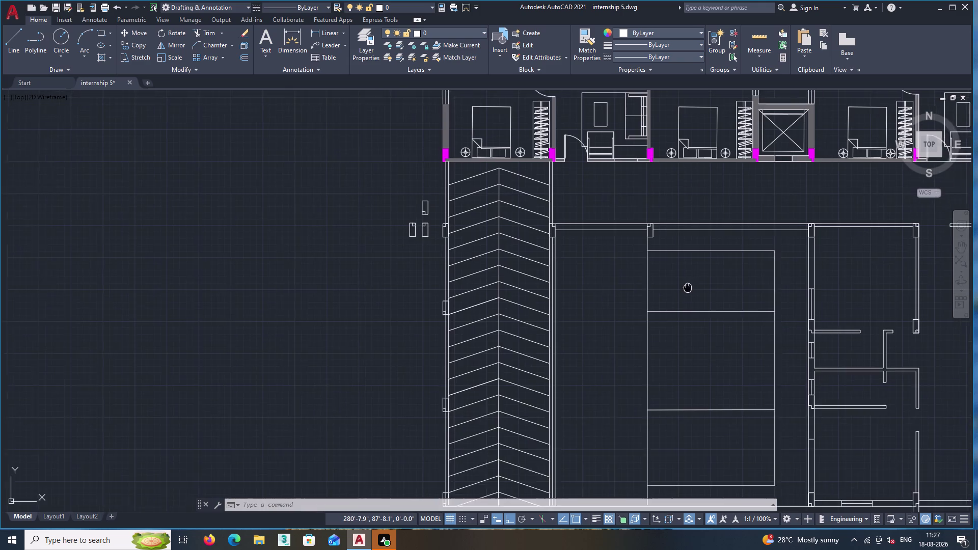
middle_drag(679, 285, 655, 280)
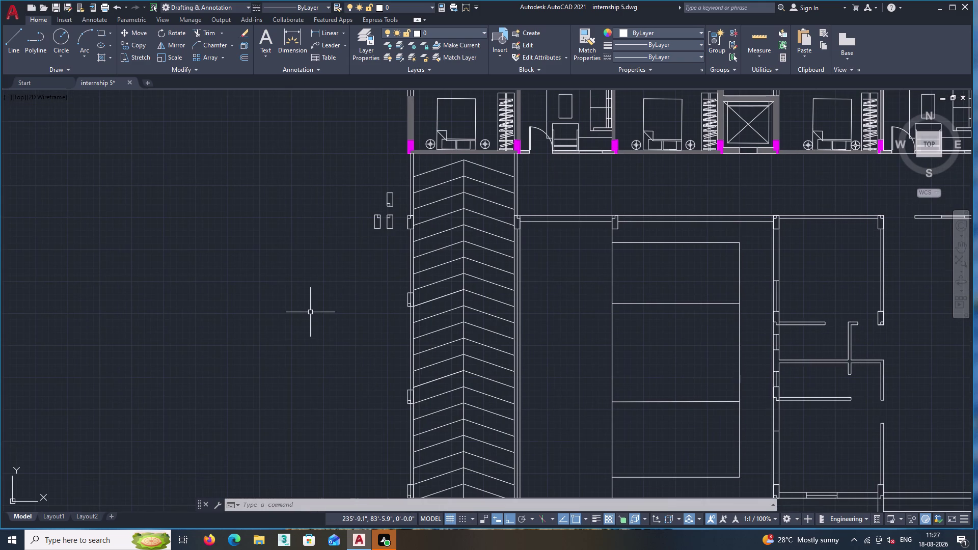
key(ctrl+3)
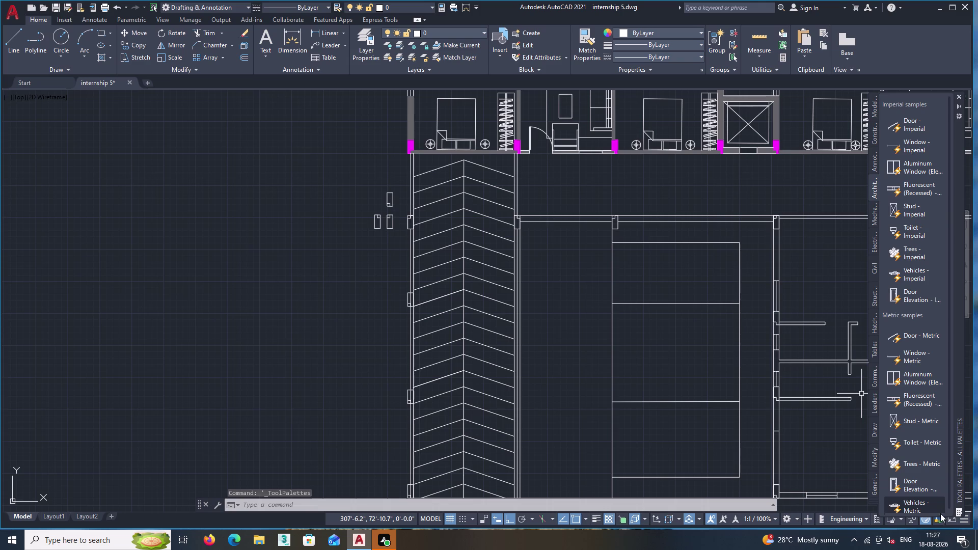
Insert the Vehicles - Metric car block left of the parking ramp, then close the palettes.
scroll(up, 3)
scroll(down, 3)
scroll(down, 3)
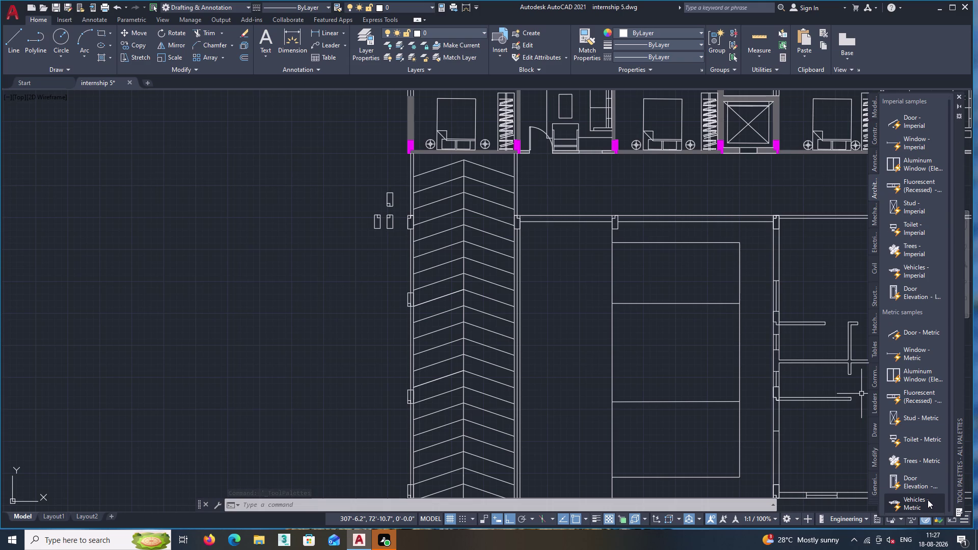
click(928, 500)
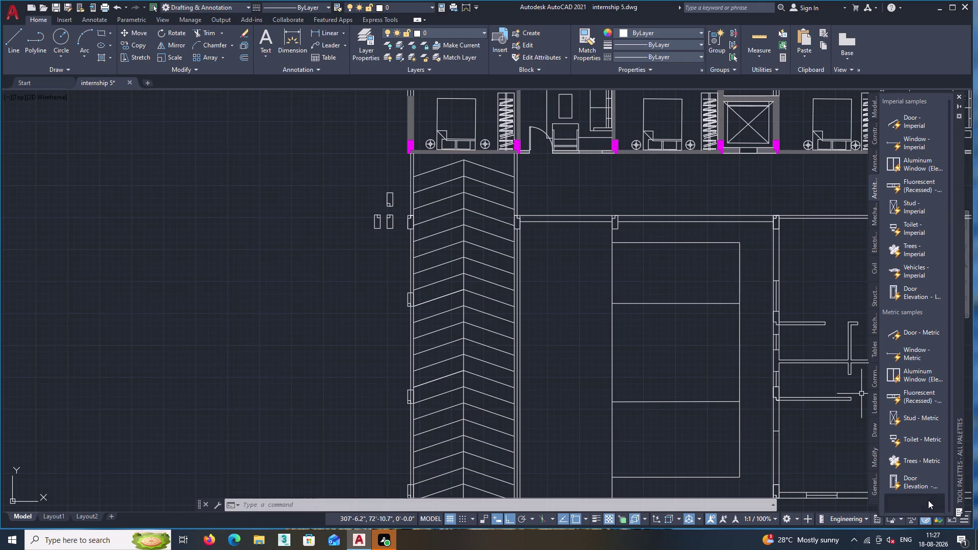
triple_click(928, 500)
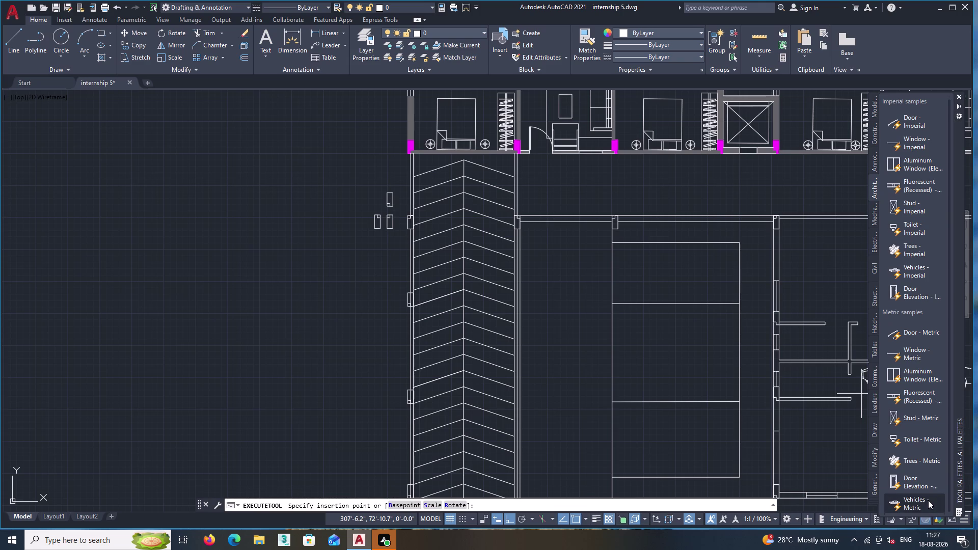
triple_click(923, 497)
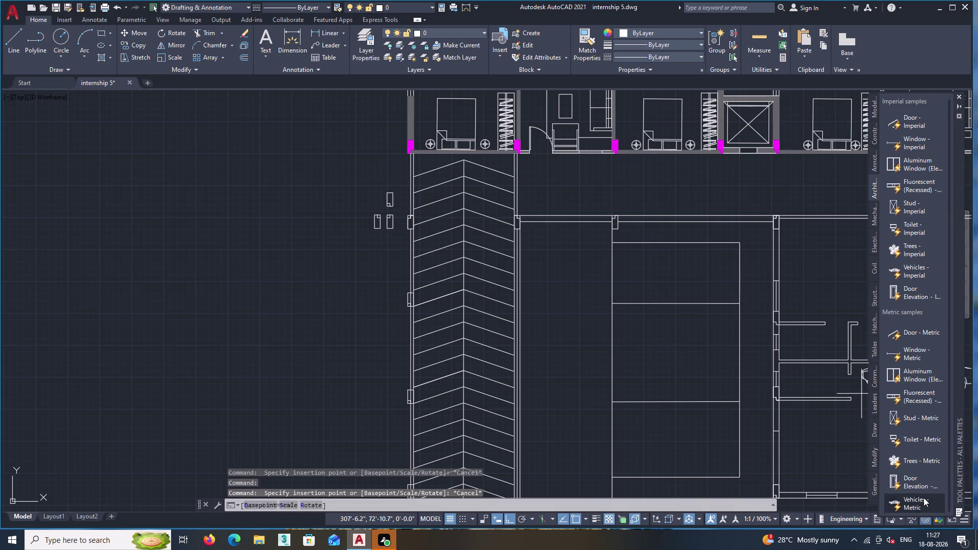
drag(923, 498, 858, 497)
click(858, 497)
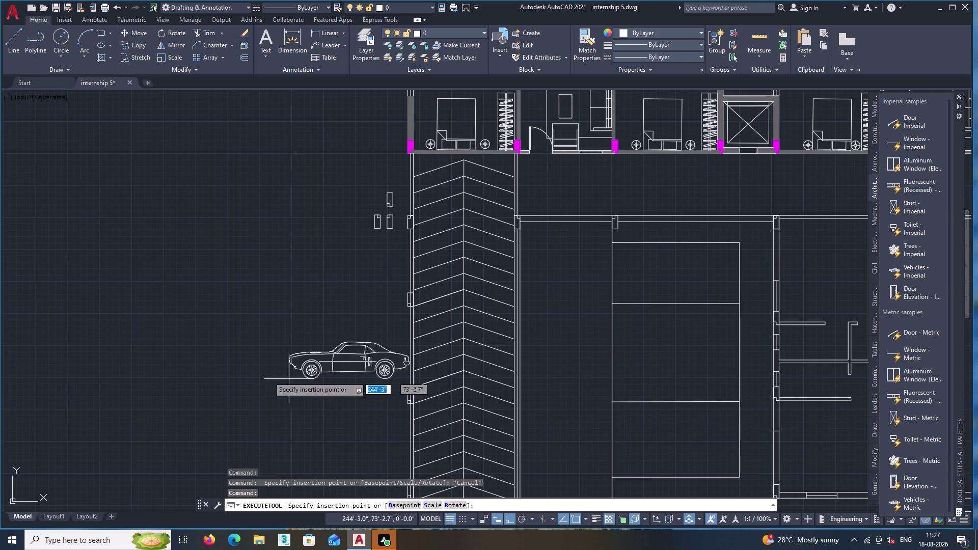
double_click(111, 348)
key(Escape)
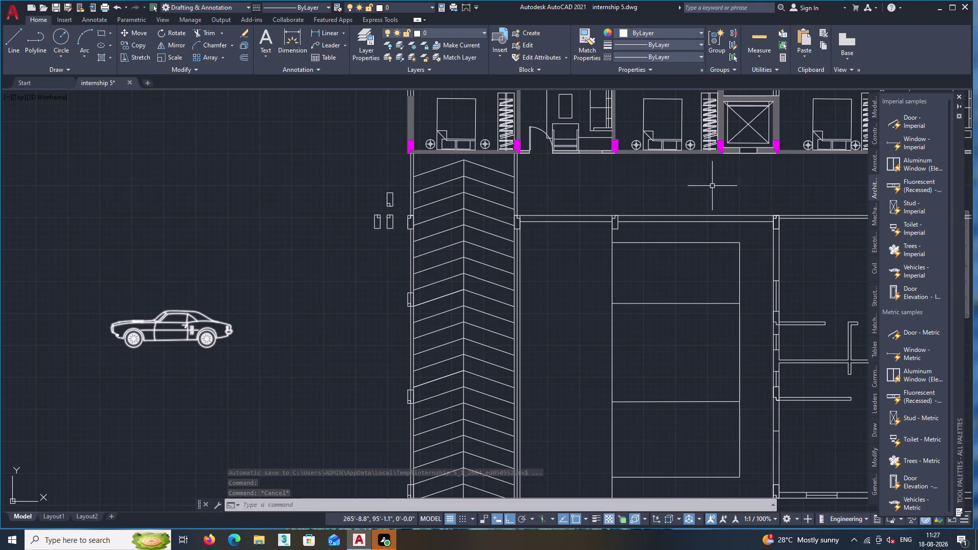
double_click(961, 97)
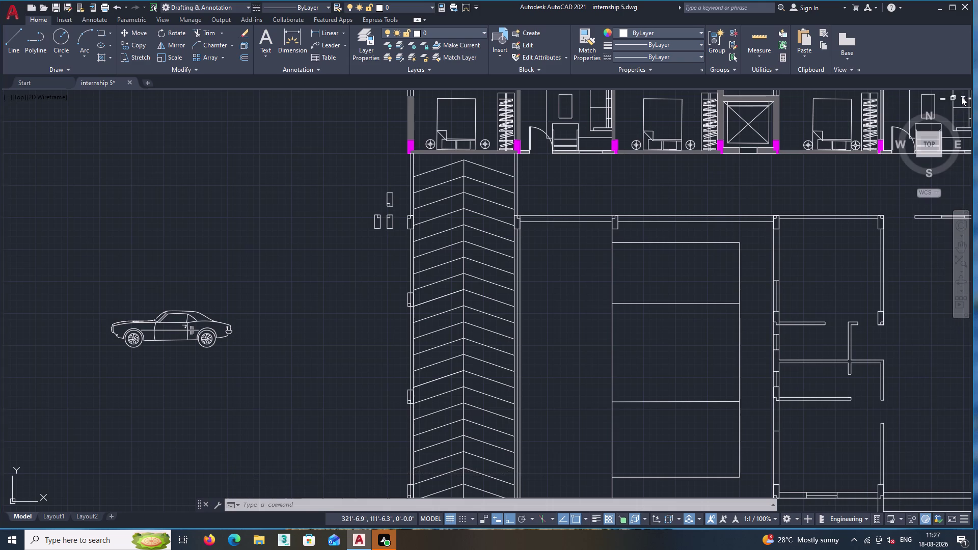
Dismiss the save prompt and zoom in on the inserted car block.
click(584, 231)
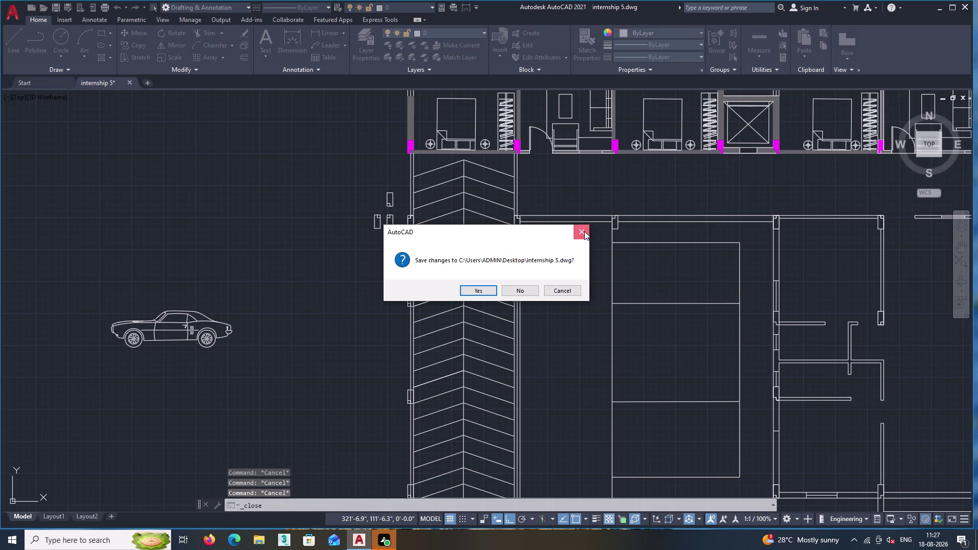
middle_drag(255, 341, 362, 318)
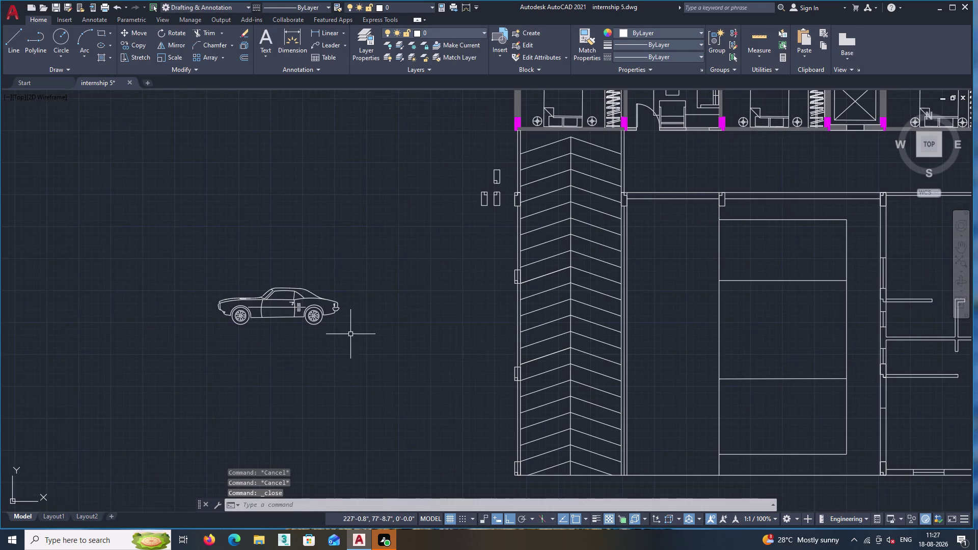
double_click(350, 334)
click(199, 272)
scroll(up, 3)
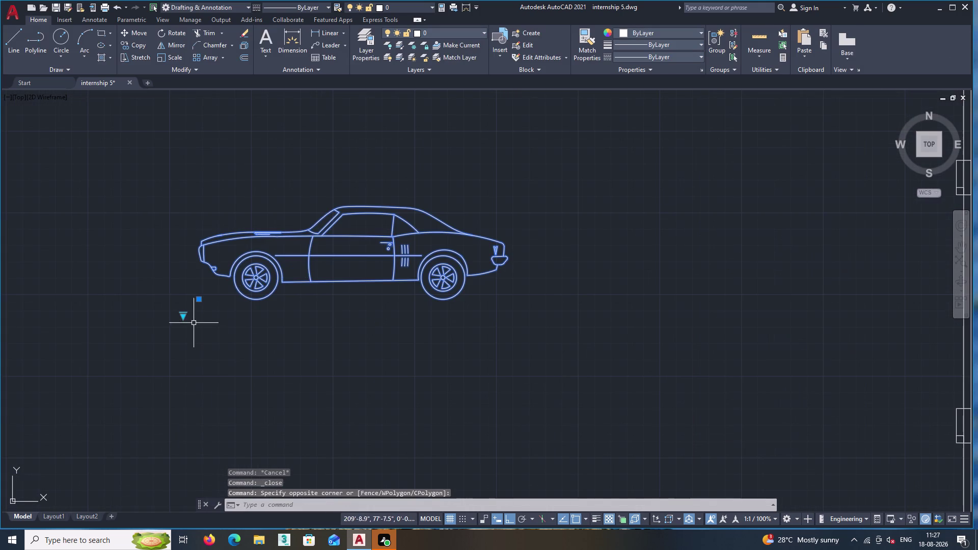
Switch the car block to its top view using the lookup grip.
double_click(186, 318)
double_click(182, 318)
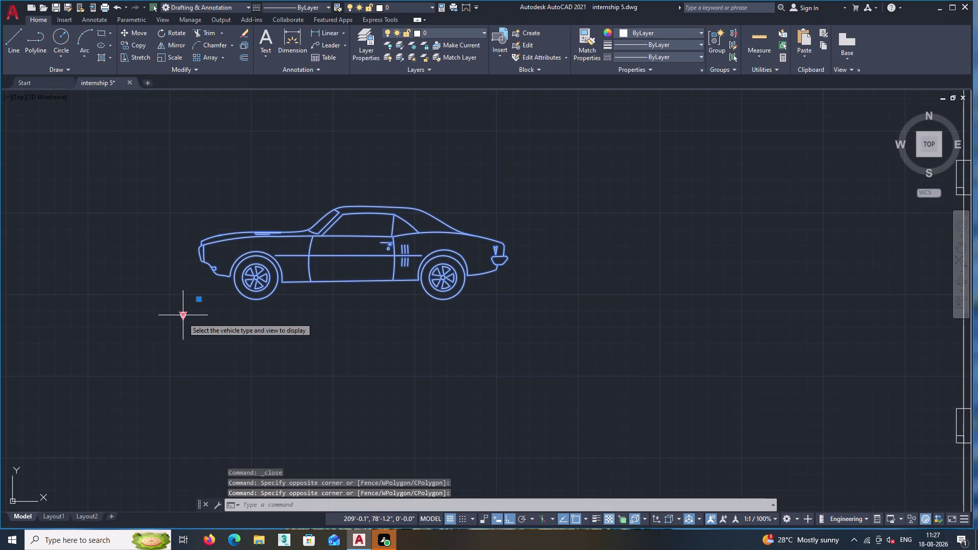
click(182, 318)
double_click(235, 336)
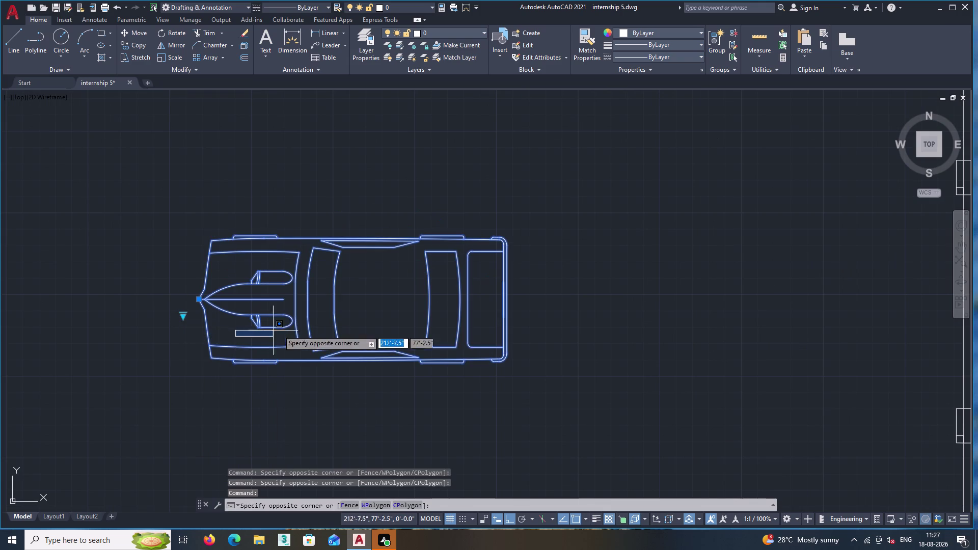
key(Escape)
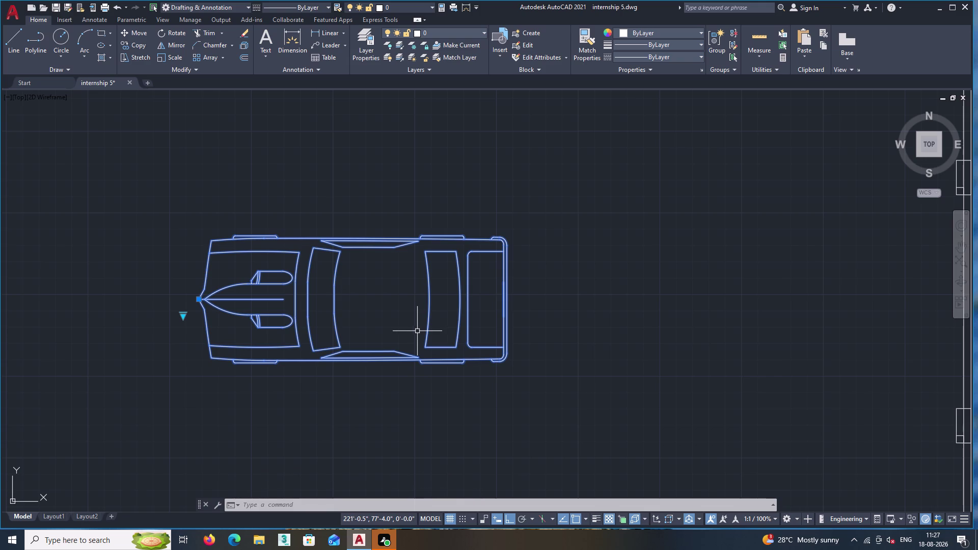
right_click(552, 326)
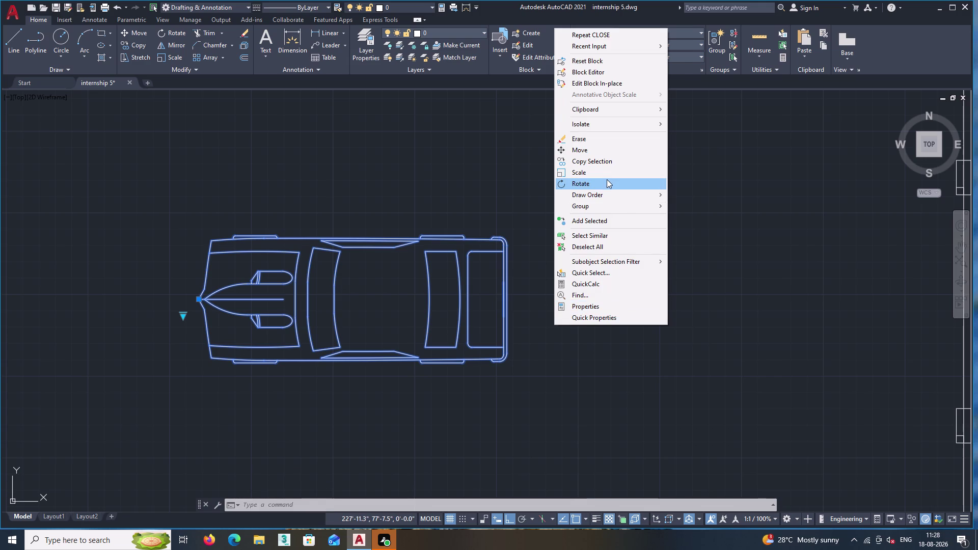
Rotate the top-view car 180° so its front faces the parking ramp.
click(606, 180)
click(503, 302)
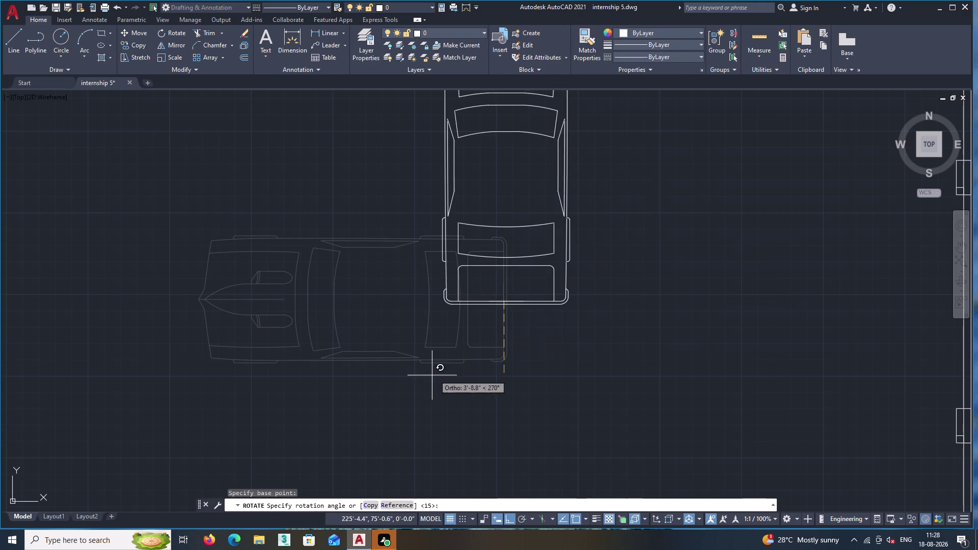
click(371, 363)
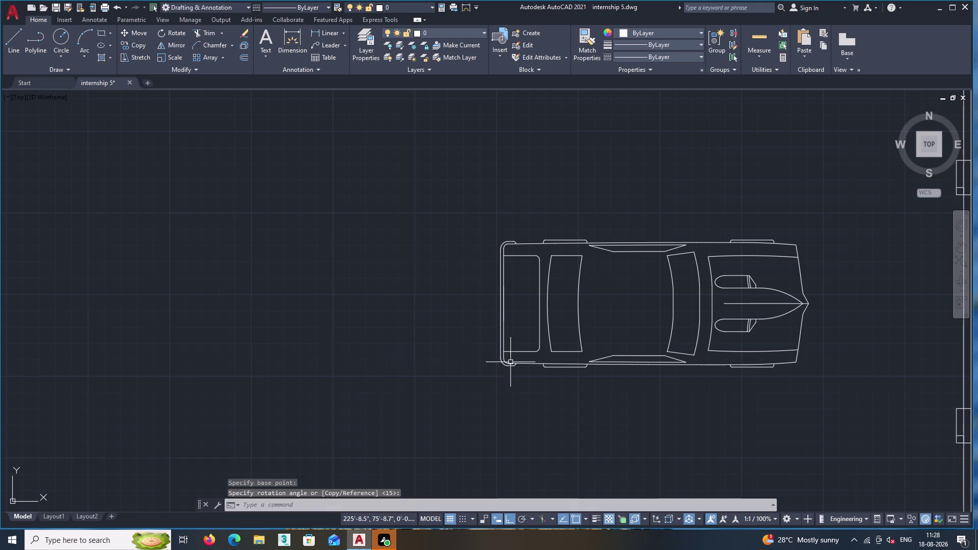
scroll(down, 3)
scroll(up, 3)
Pan the view to center the car beside the parking ramp.
middle_drag(566, 357, 524, 374)
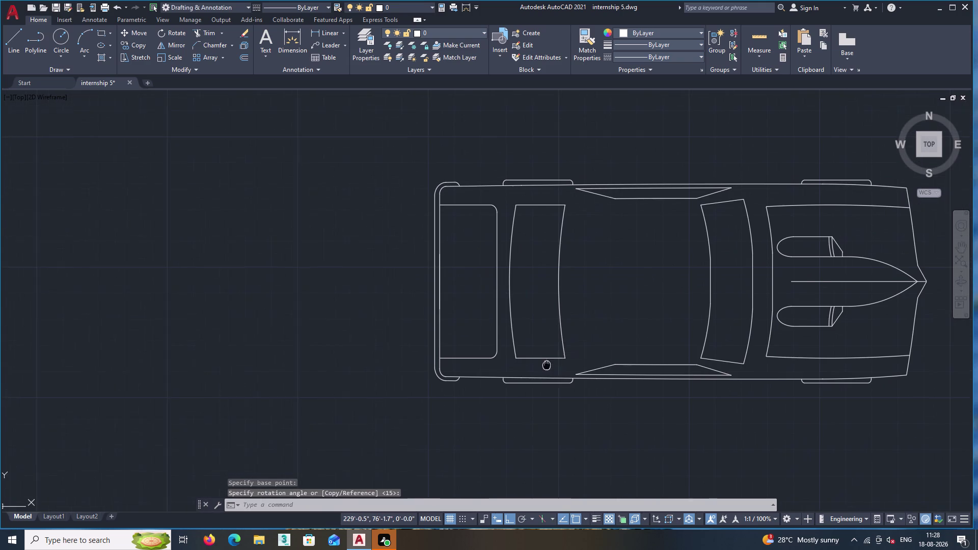
middle_drag(524, 374, 490, 386)
scroll(down, 3)
middle_drag(648, 342, 603, 340)
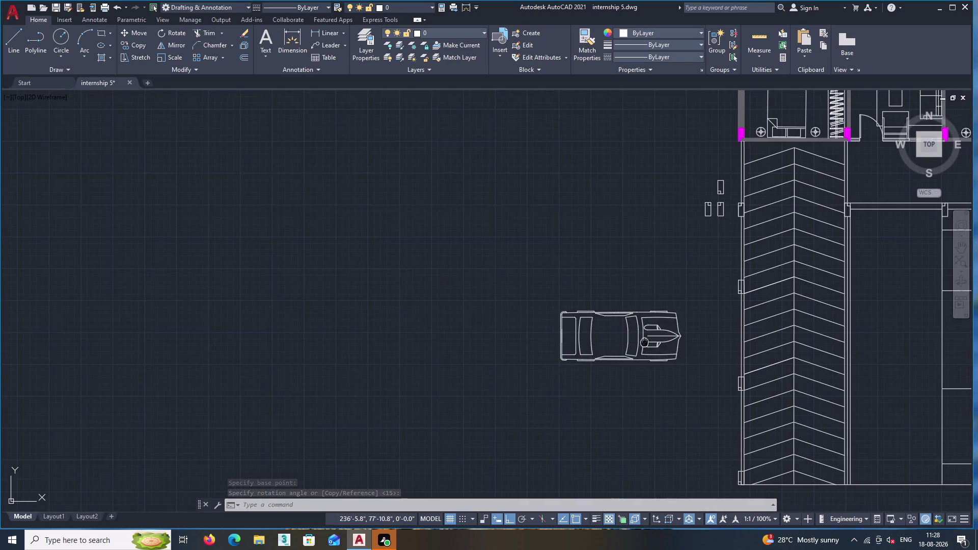
middle_drag(602, 341, 520, 338)
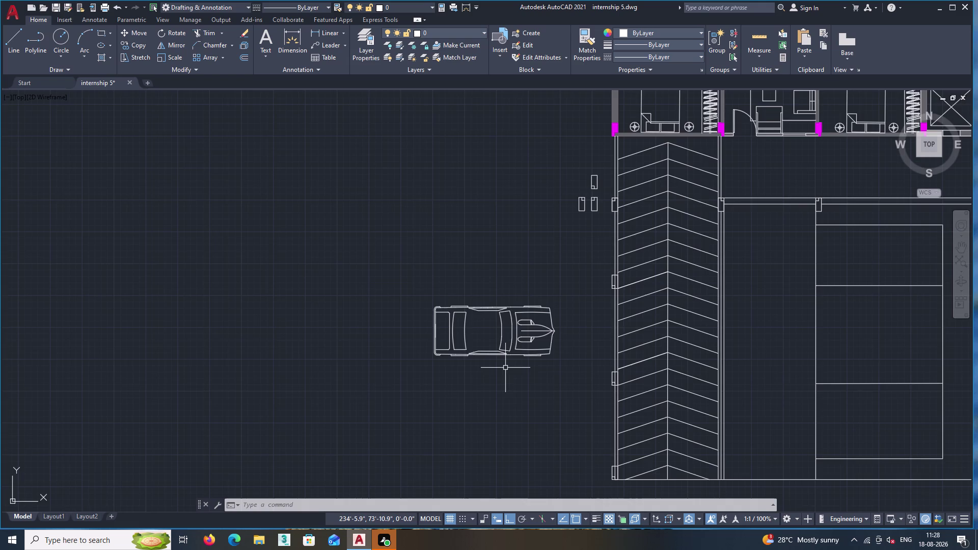
scroll(up, 3)
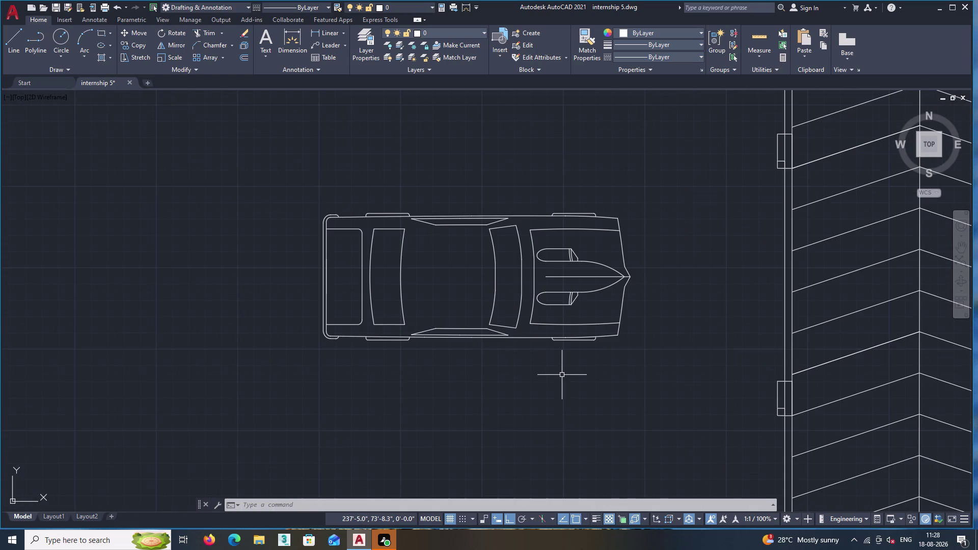
Scale the car block down about its front tip using SC.
text(sc)
key(Return)
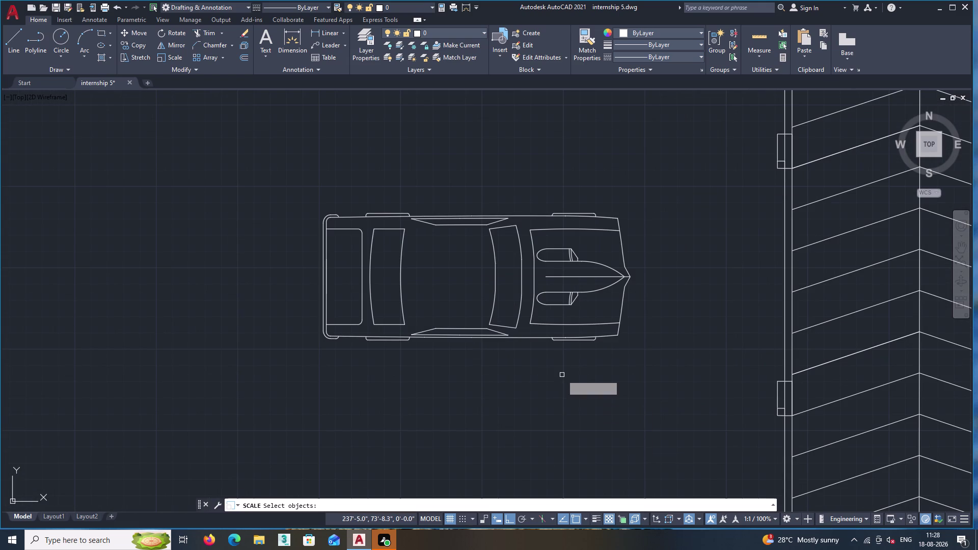
click(621, 364)
click(380, 204)
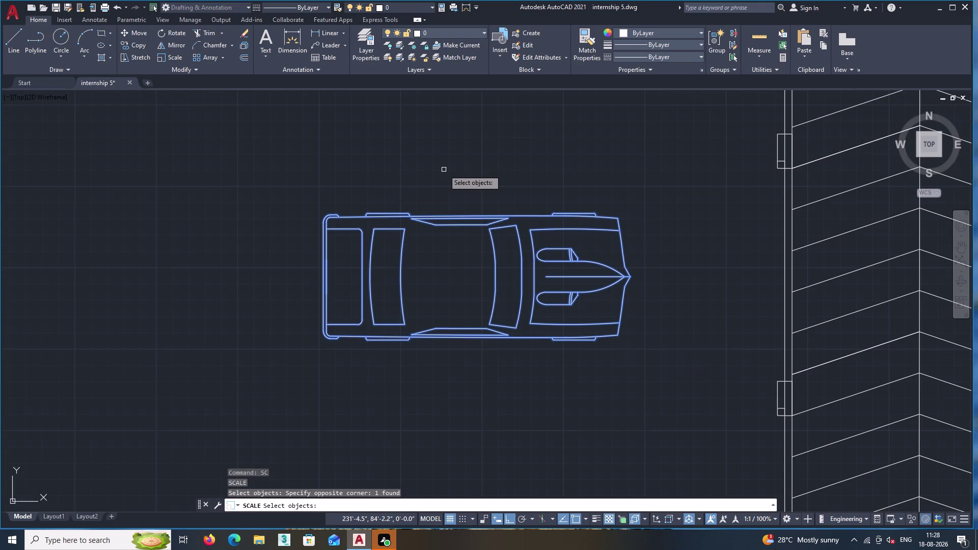
right_click(450, 171)
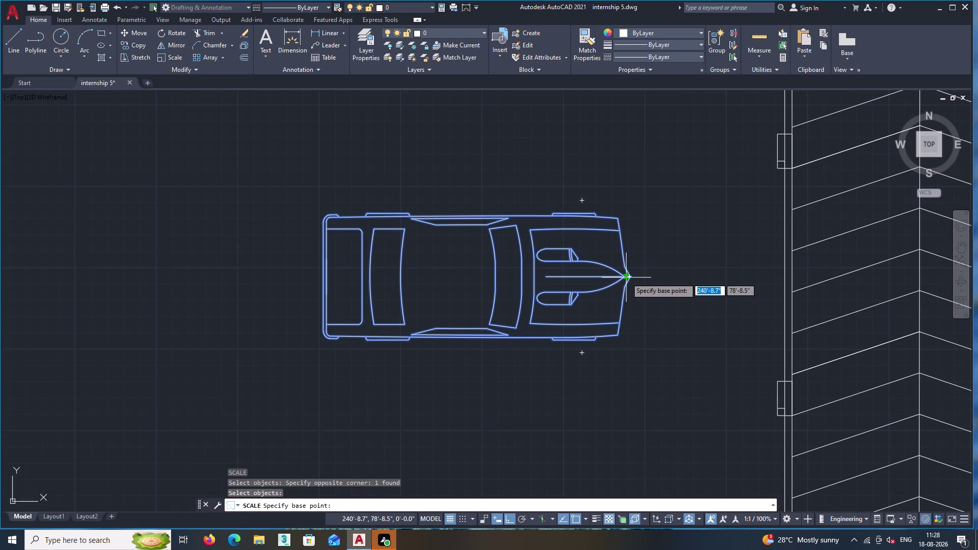
click(631, 277)
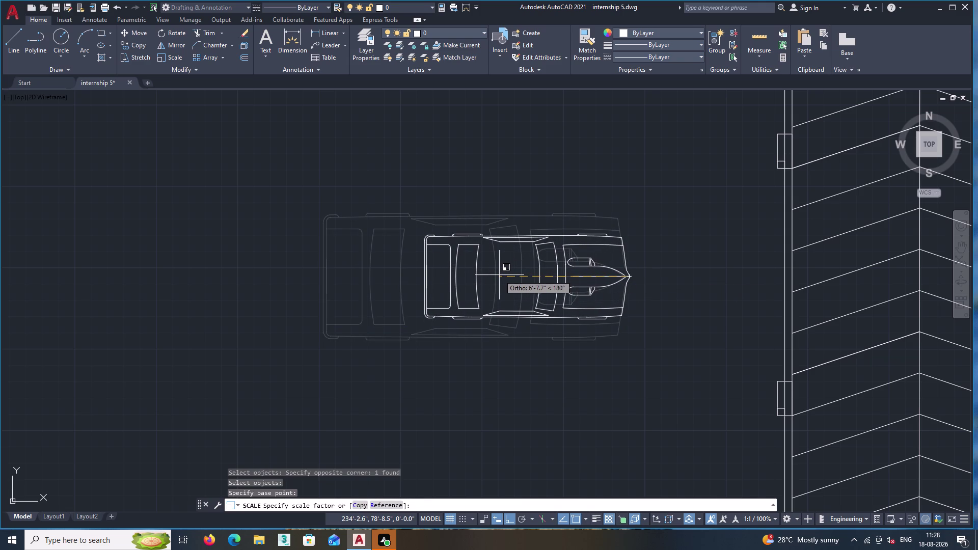
click(513, 271)
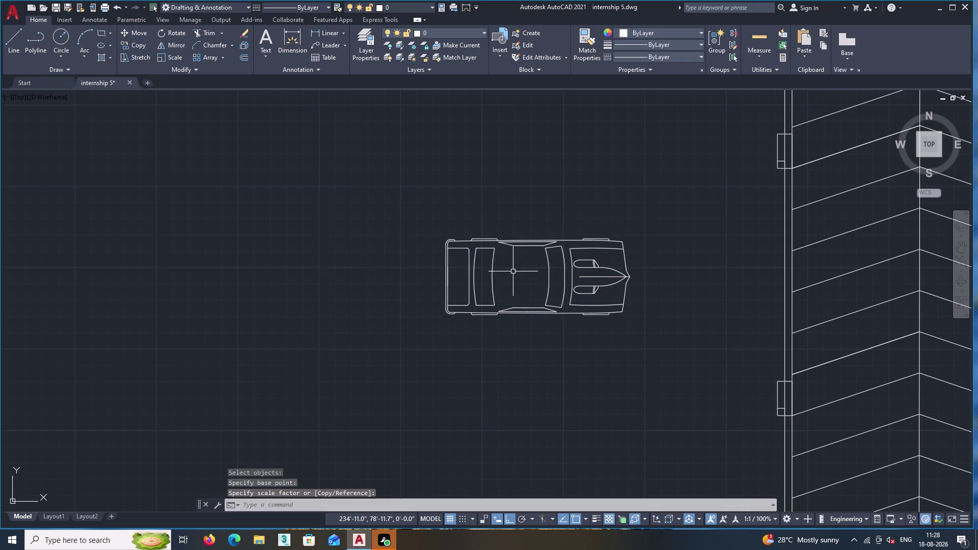
Pan toward the parking area and select the shrunken car.
scroll(down, 3)
middle_drag(611, 330, 436, 294)
scroll(down, 3)
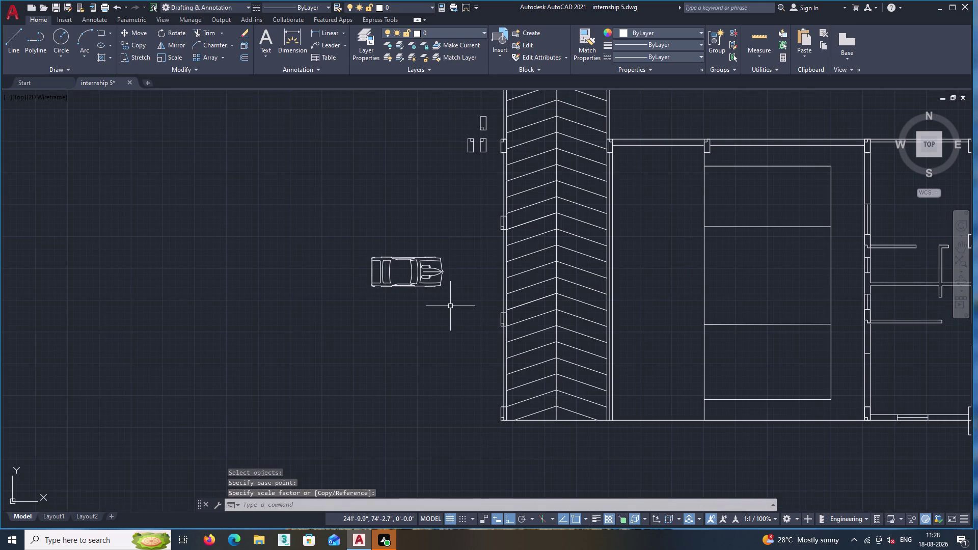
scroll(up, 3)
click(450, 303)
Start moving the shrunken car from its front tip and pan toward the parking bays.
click(282, 192)
right_click(280, 182)
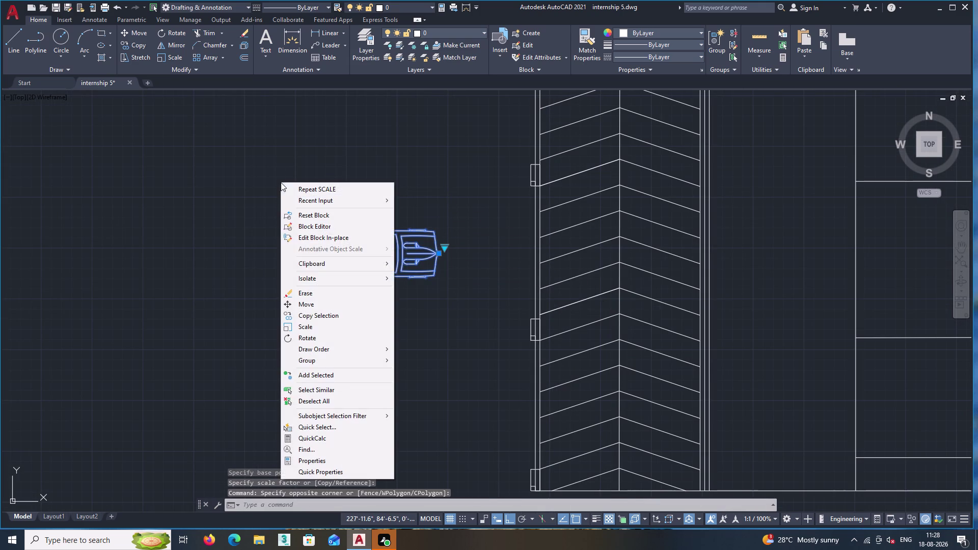
click(312, 306)
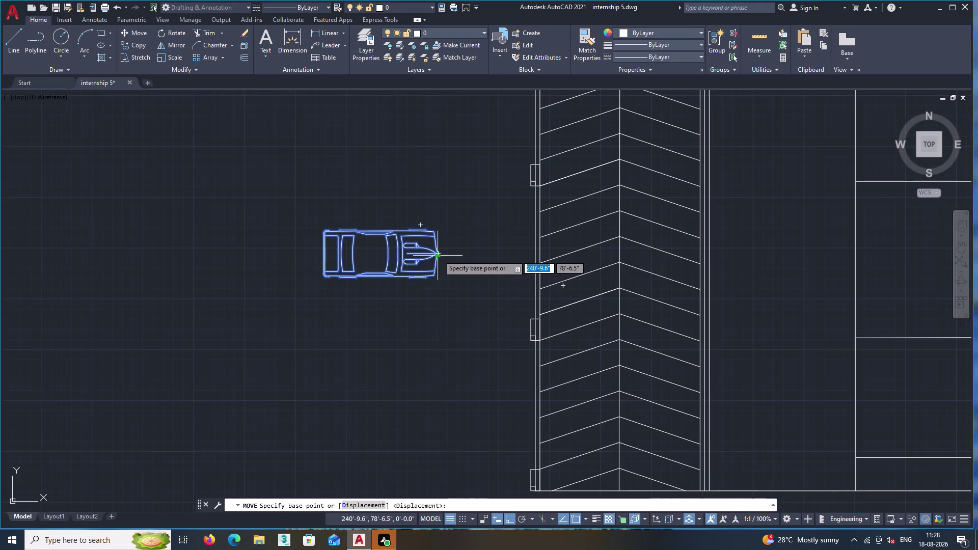
double_click(439, 254)
scroll(down, 3)
middle_drag(510, 242, 403, 263)
middle_drag(667, 231, 588, 229)
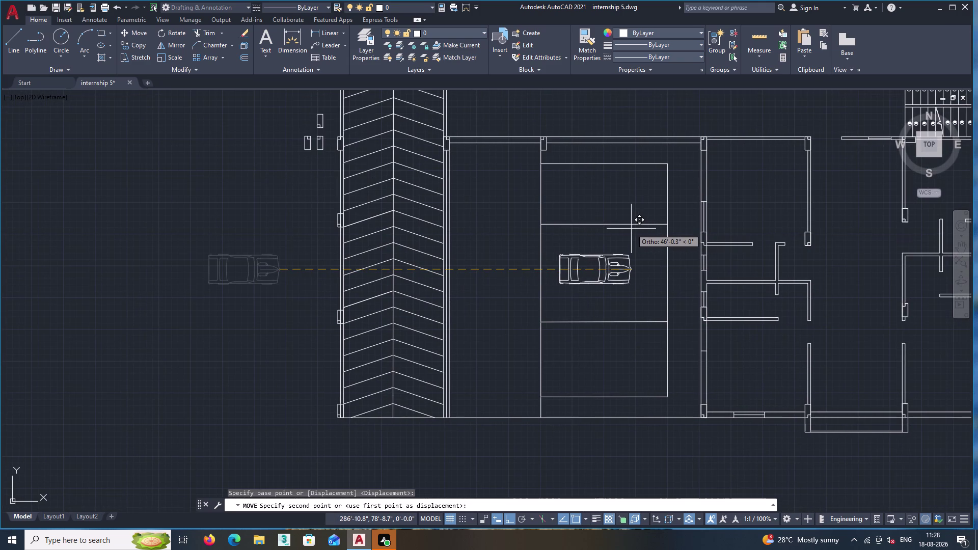
Turn Snap on and Ortho off, and drop the car into the upper parking bay.
key(F9)
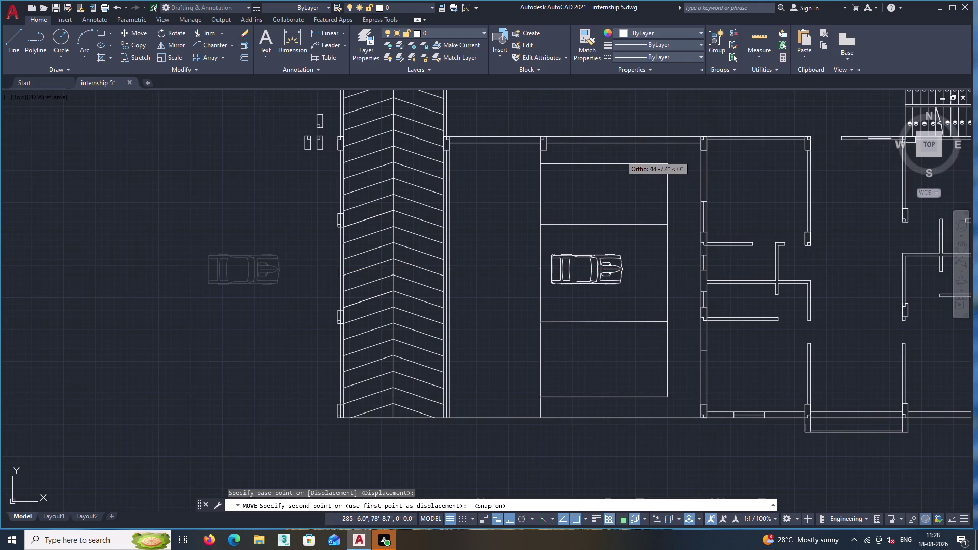
key(F8)
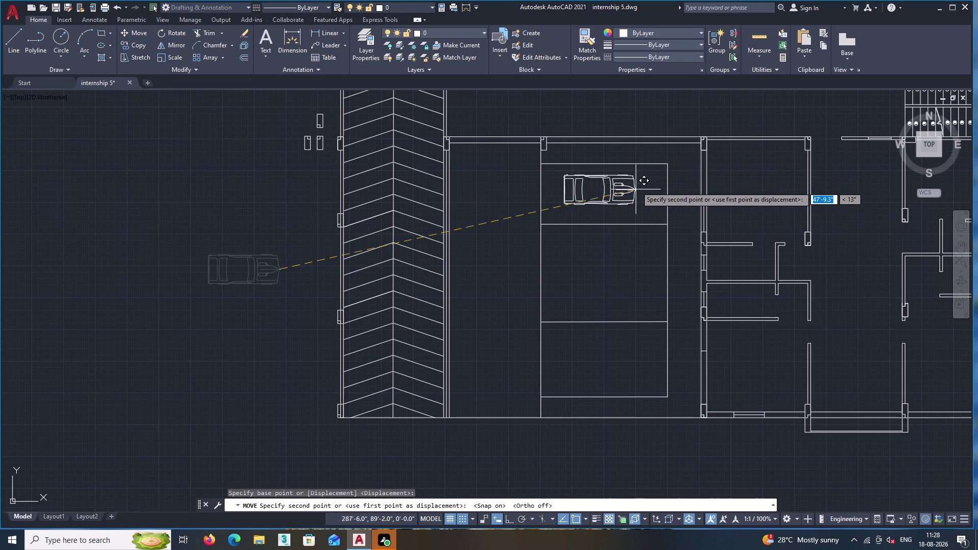
double_click(630, 187)
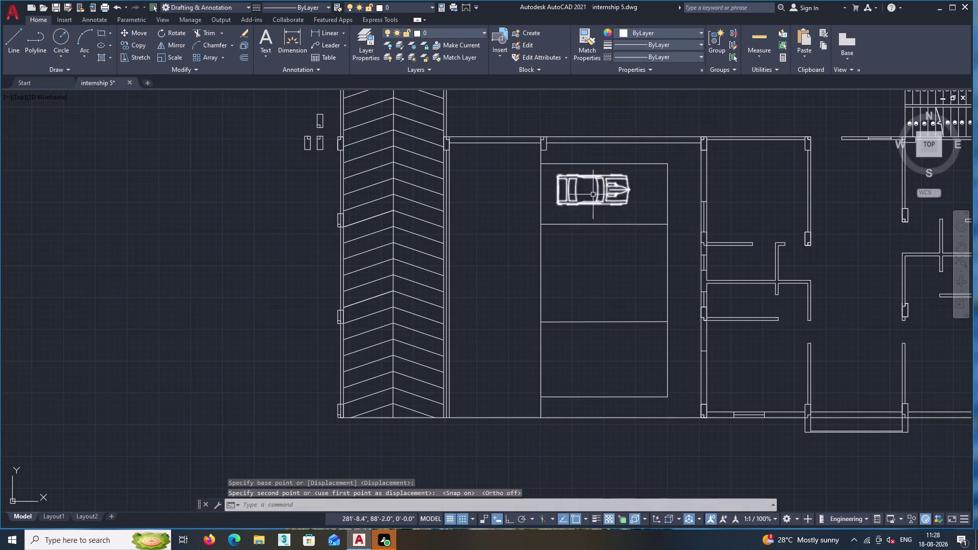
scroll(up, 3)
click(679, 228)
click(647, 192)
right_click(643, 183)
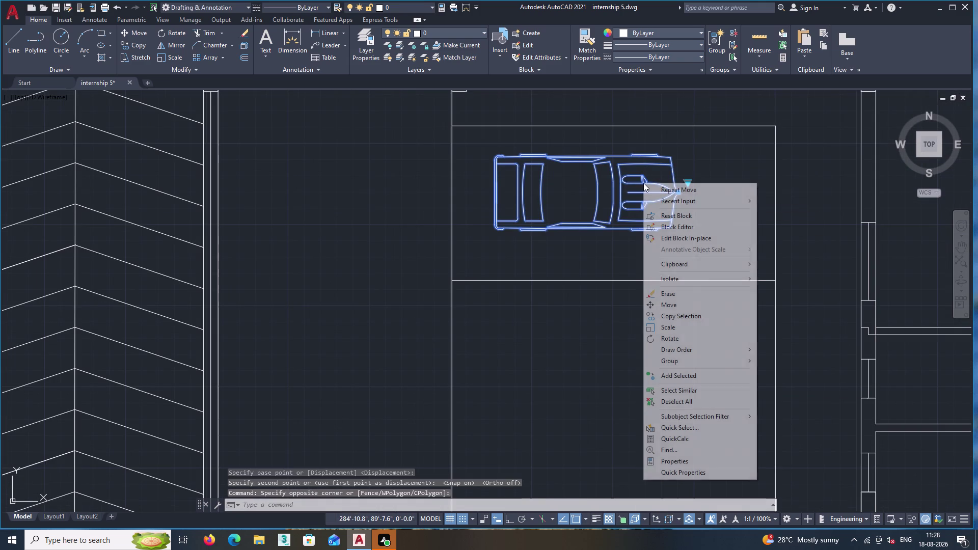
Enlarge the car slightly using its nose as the base point.
click(682, 325)
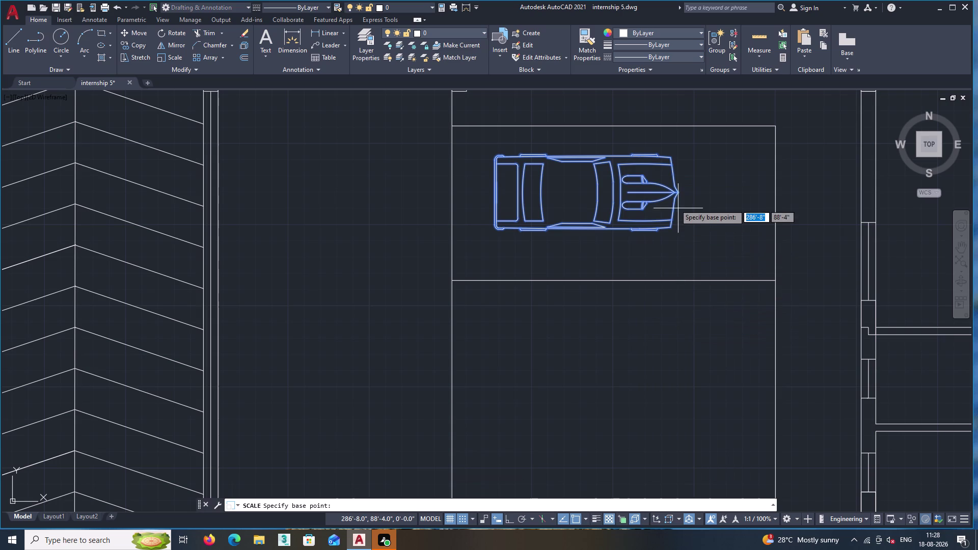
click(678, 191)
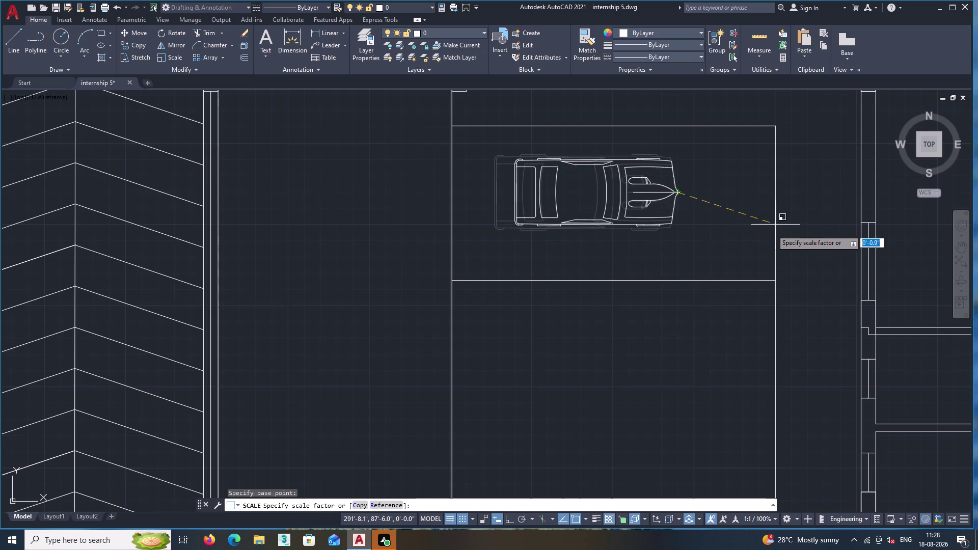
middle_drag(801, 238, 729, 234)
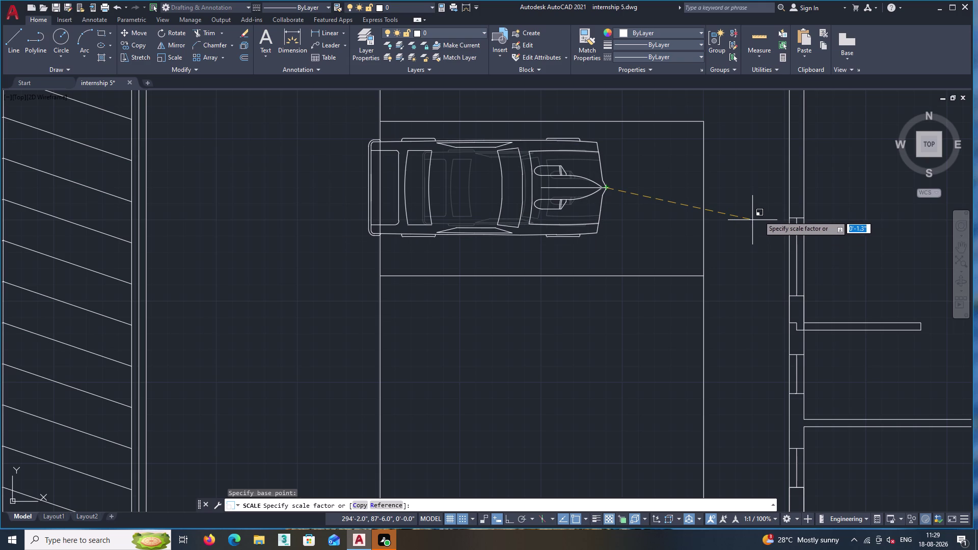
click(758, 216)
Move the enlarged car a little to the right within the upper bay.
double_click(601, 247)
click(562, 191)
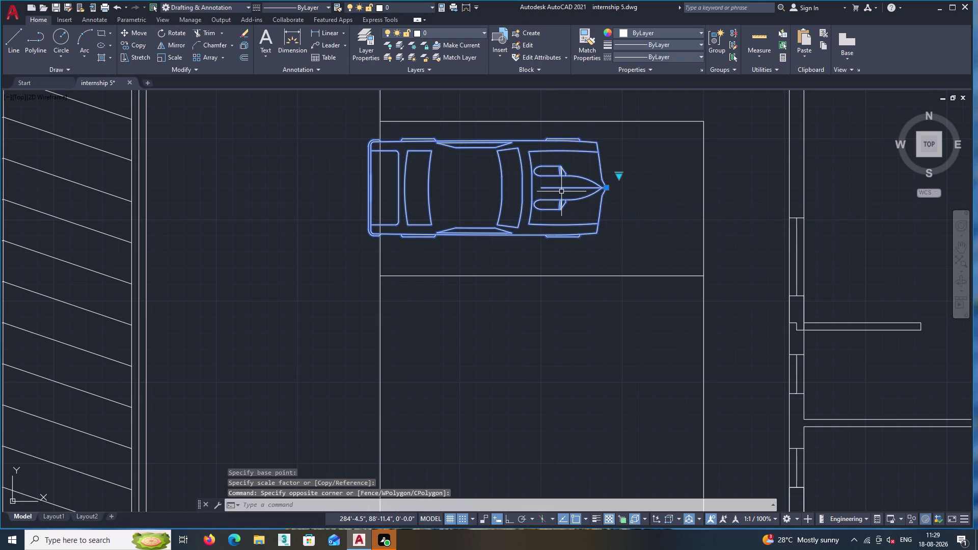
right_click(561, 191)
click(585, 310)
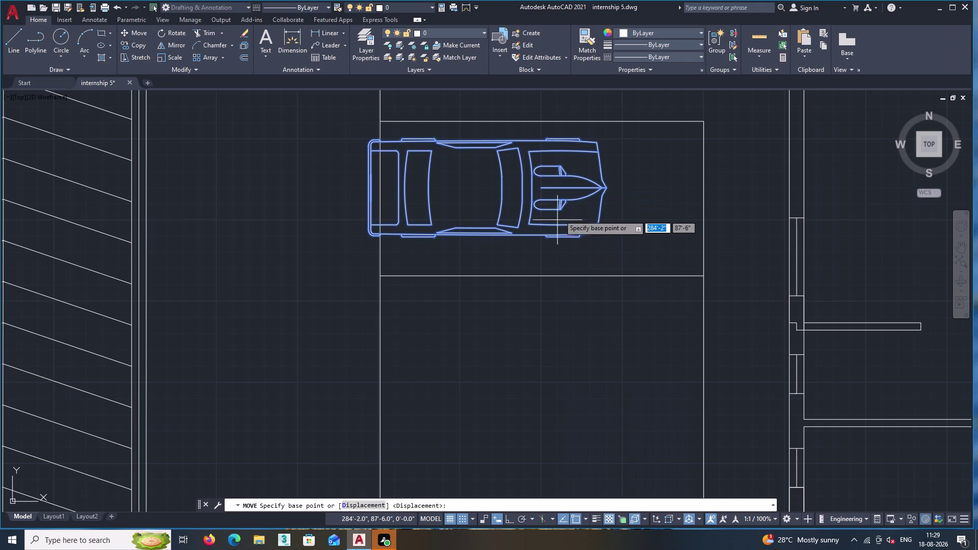
click(612, 188)
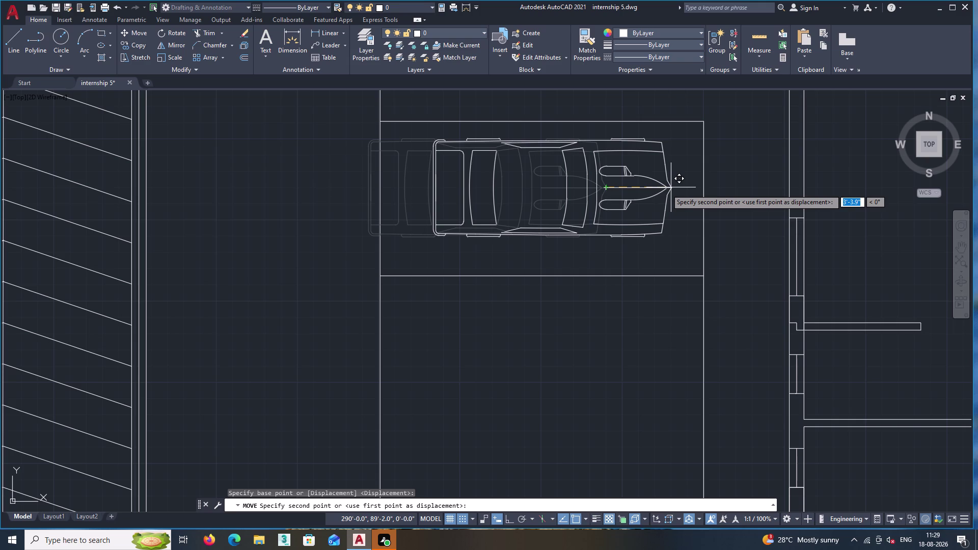
click(666, 189)
Pan back to the upper bay, cancel a stray selection window, and reselect the car.
scroll(down, 3)
scroll(down, 3)
middle_drag(655, 271, 591, 219)
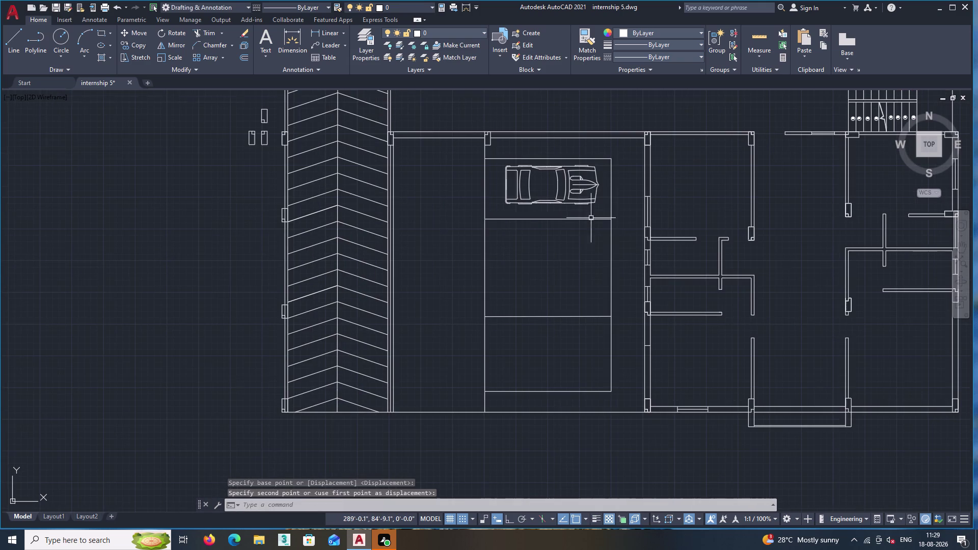
scroll(up, 3)
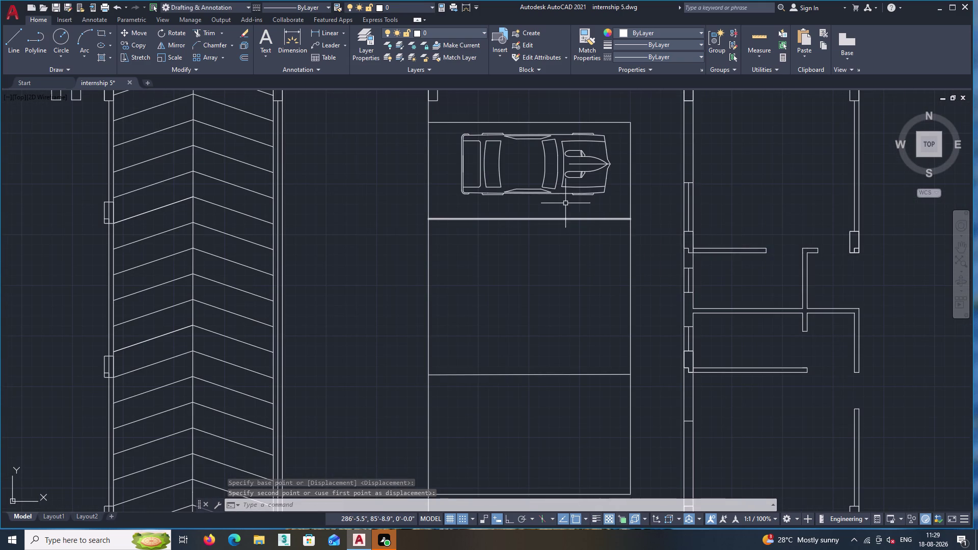
middle_drag(561, 202, 558, 207)
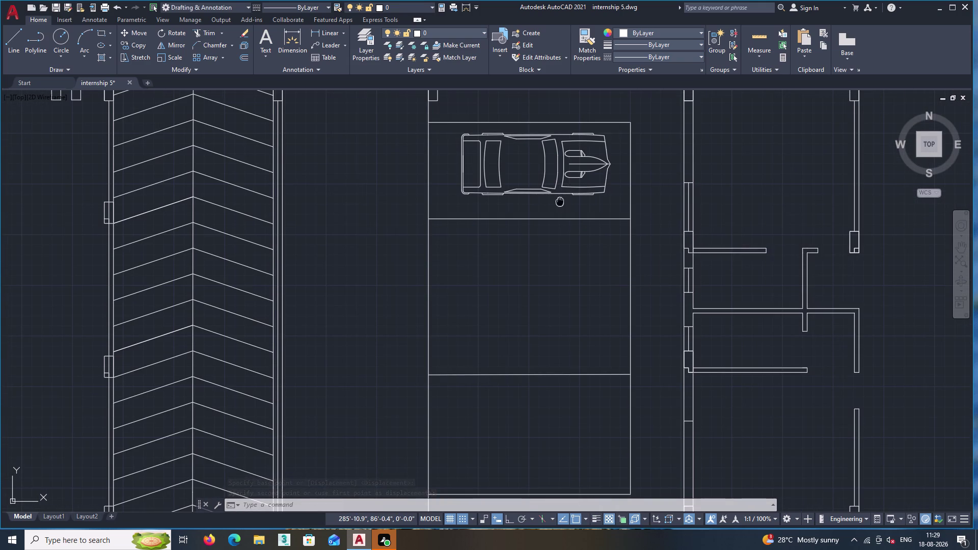
middle_drag(558, 207, 558, 223)
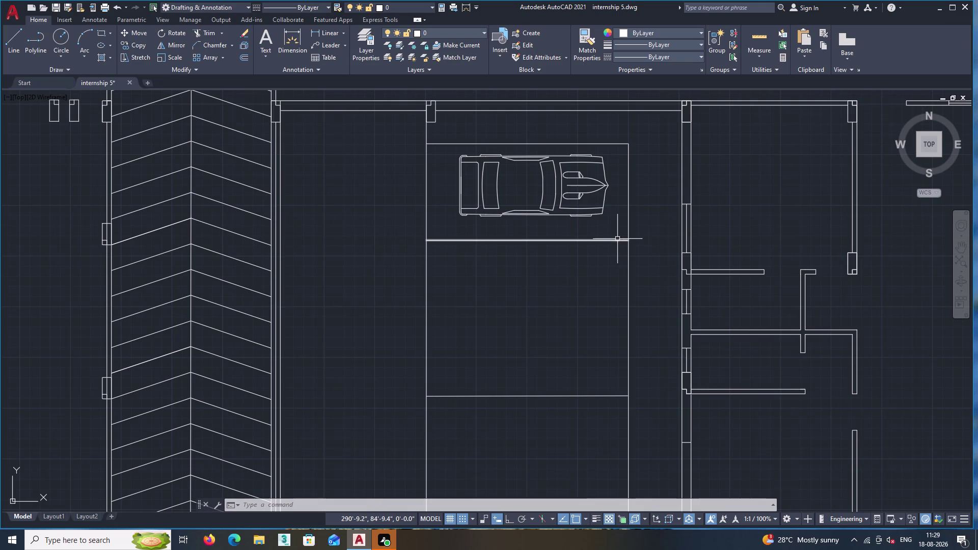
click(632, 210)
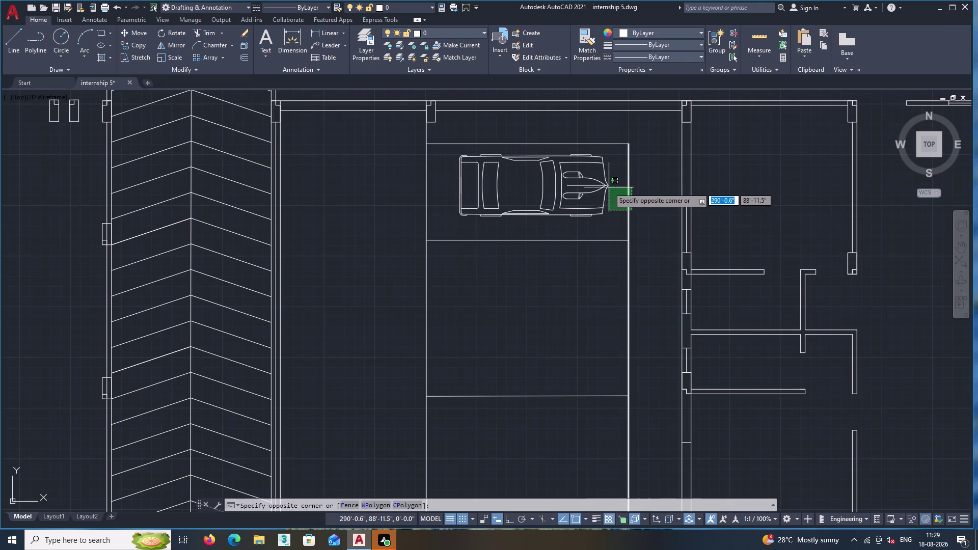
key(Escape)
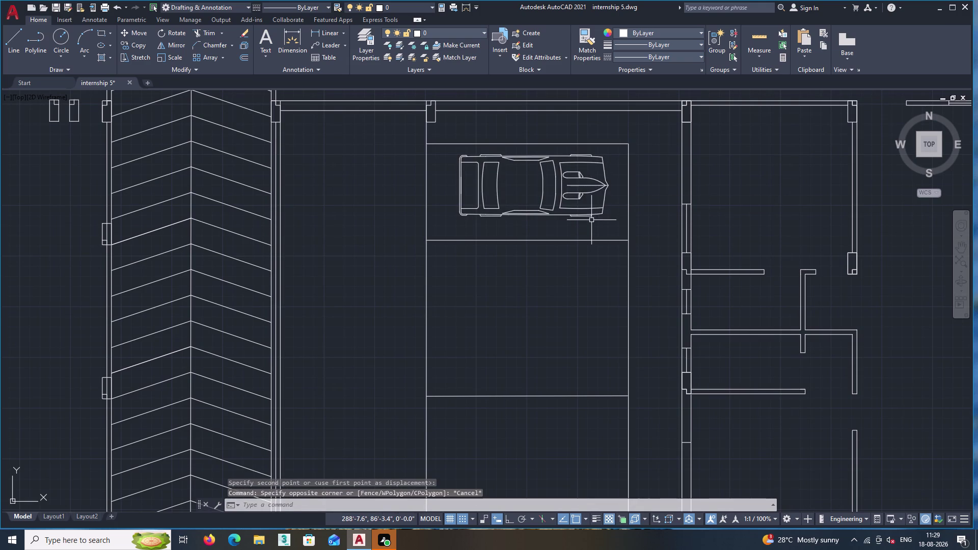
click(591, 220)
Select the car with its bay outline and start copying from the bay's corner.
click(562, 138)
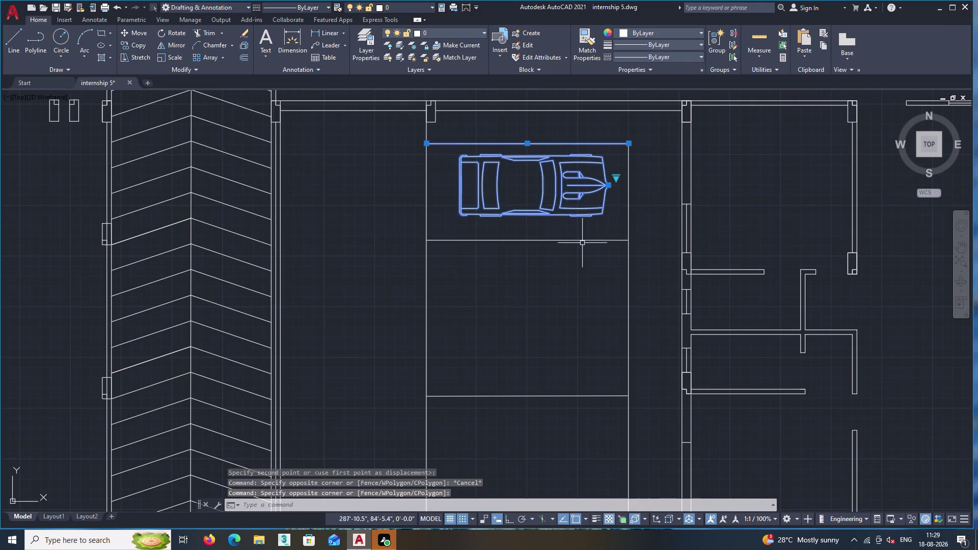
click(583, 247)
double_click(578, 234)
right_click(570, 225)
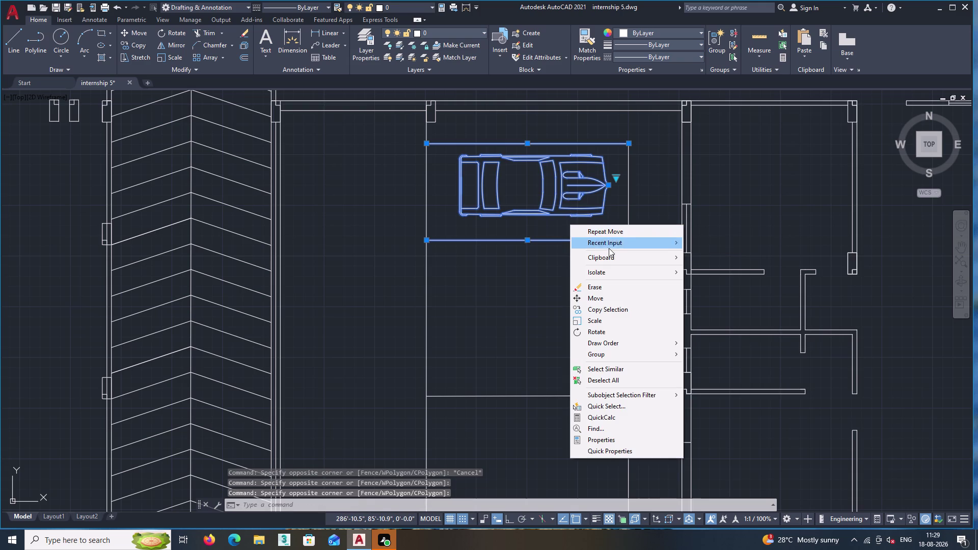
click(618, 309)
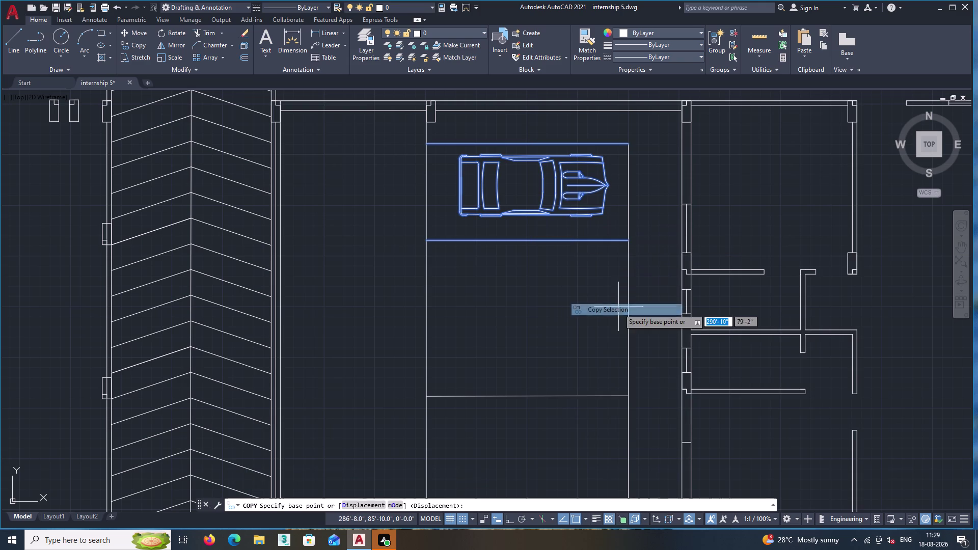
double_click(626, 142)
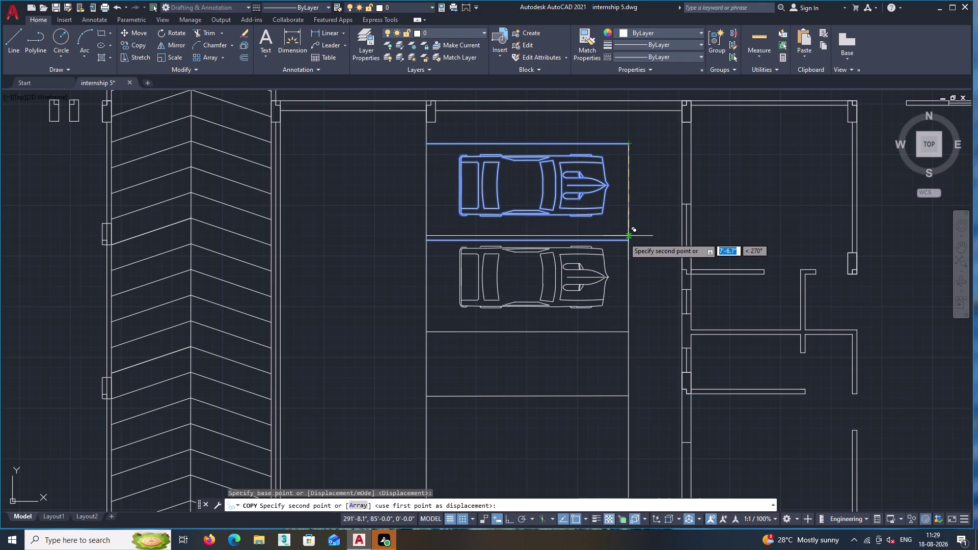
Turn snapping off, place the copy in the bay below, and end the copy.
scroll(up, 3)
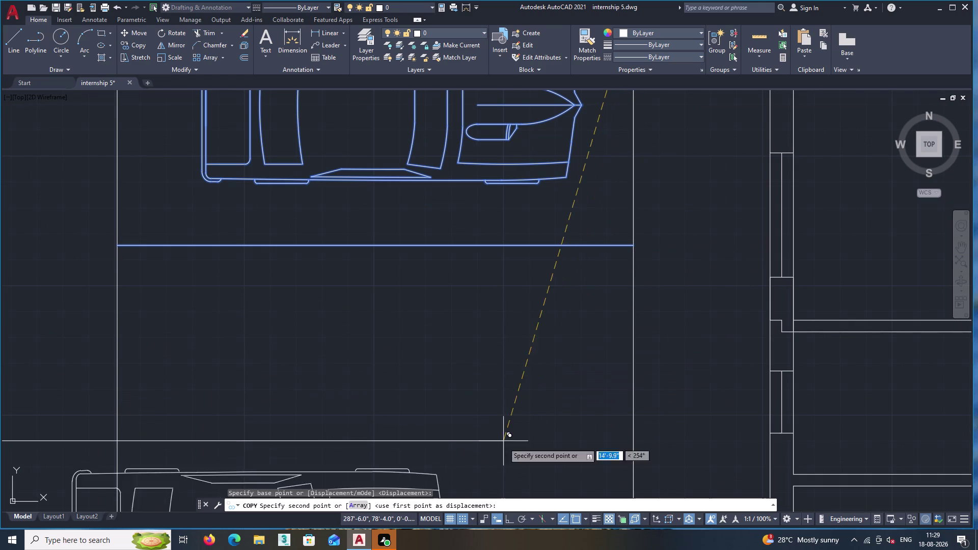
click(460, 518)
right_click(460, 518)
click(461, 518)
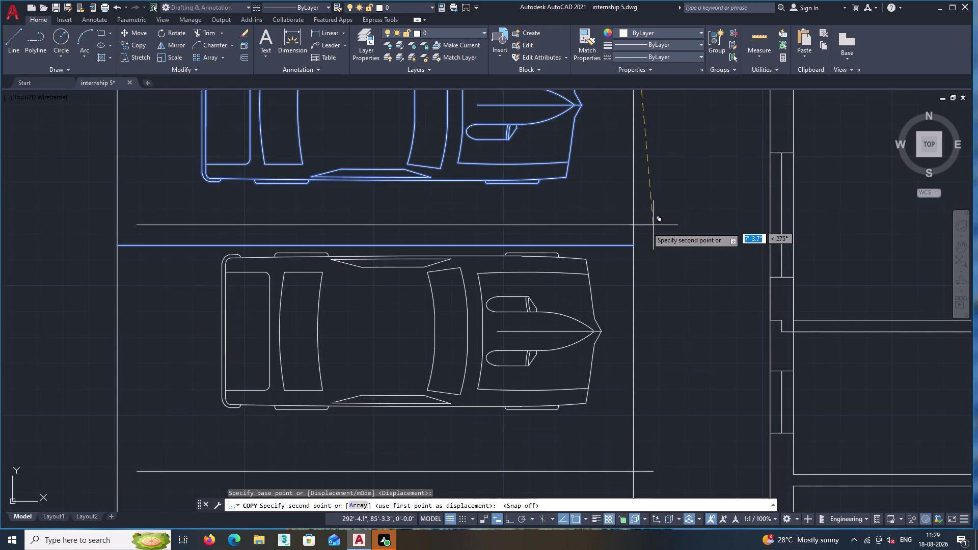
click(633, 245)
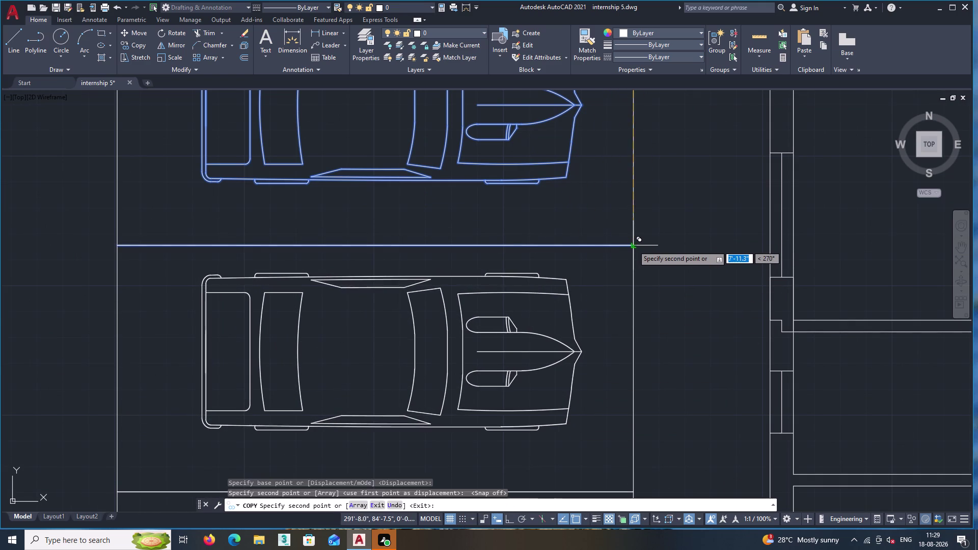
scroll(down, 3)
middle_drag(633, 284, 622, 167)
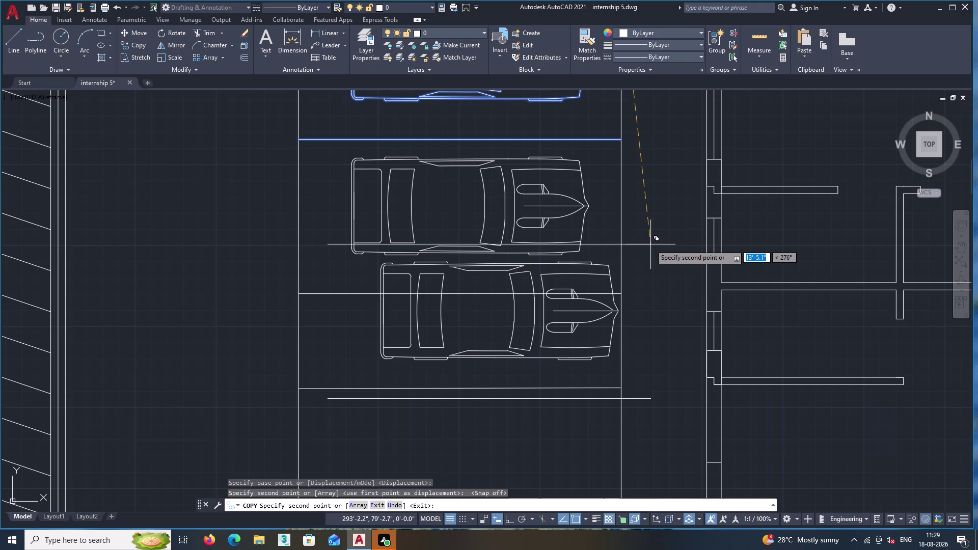
scroll(down, 3)
middle_drag(650, 244, 614, 218)
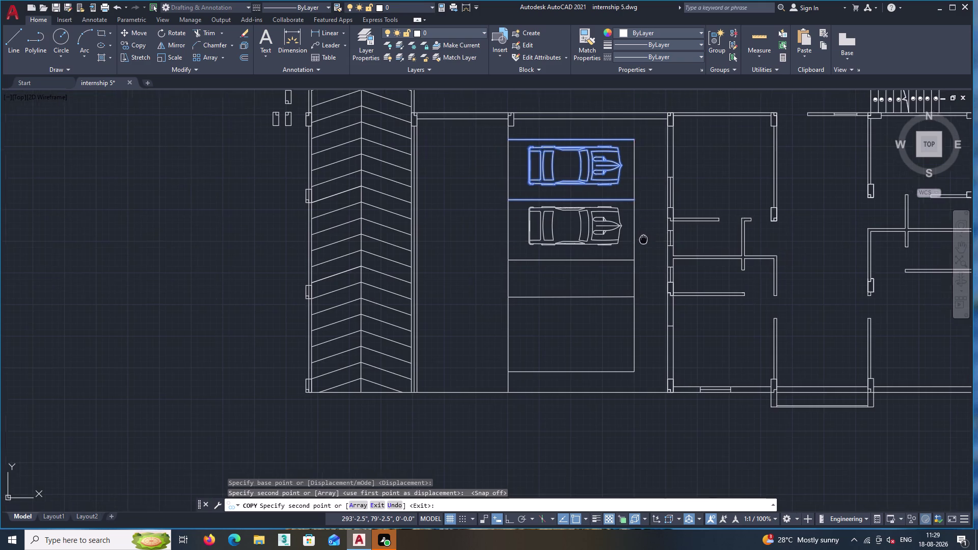
middle_drag(615, 217, 604, 200)
key(Escape)
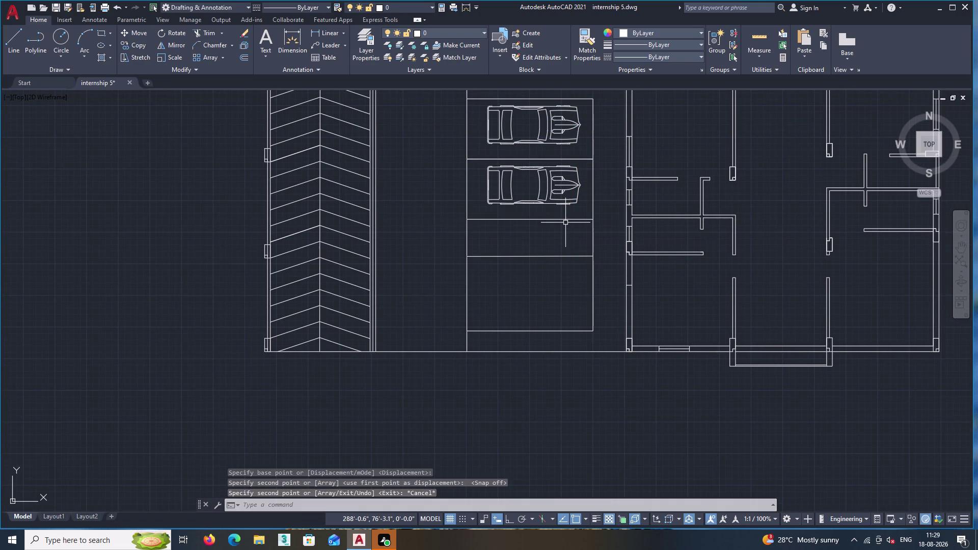
middle_drag(545, 263, 538, 253)
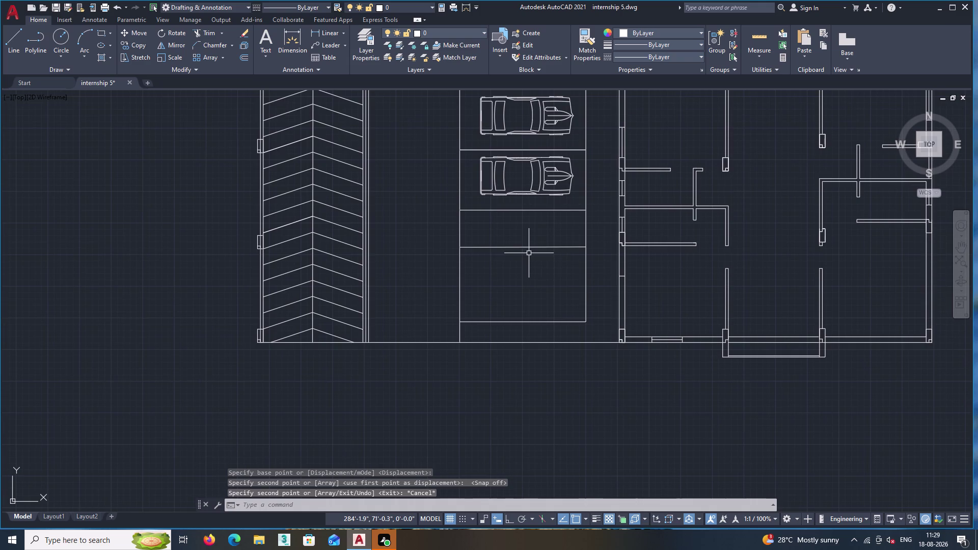
scroll(down, 3)
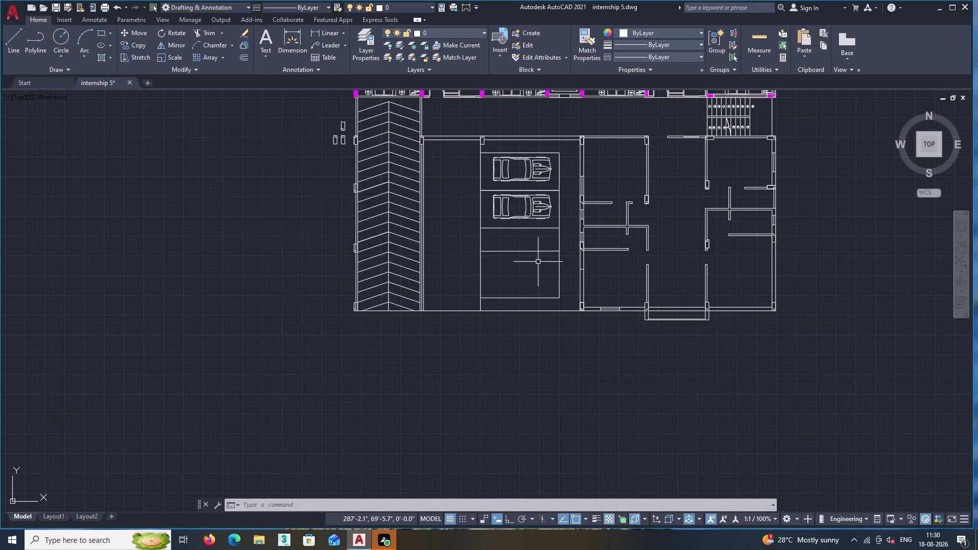
middle_drag(539, 255, 522, 263)
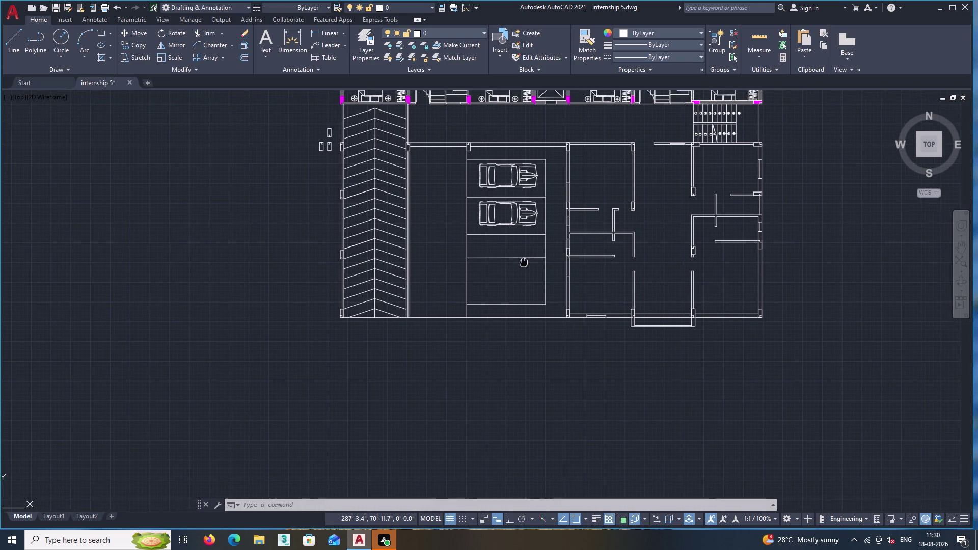
middle_drag(521, 262, 520, 265)
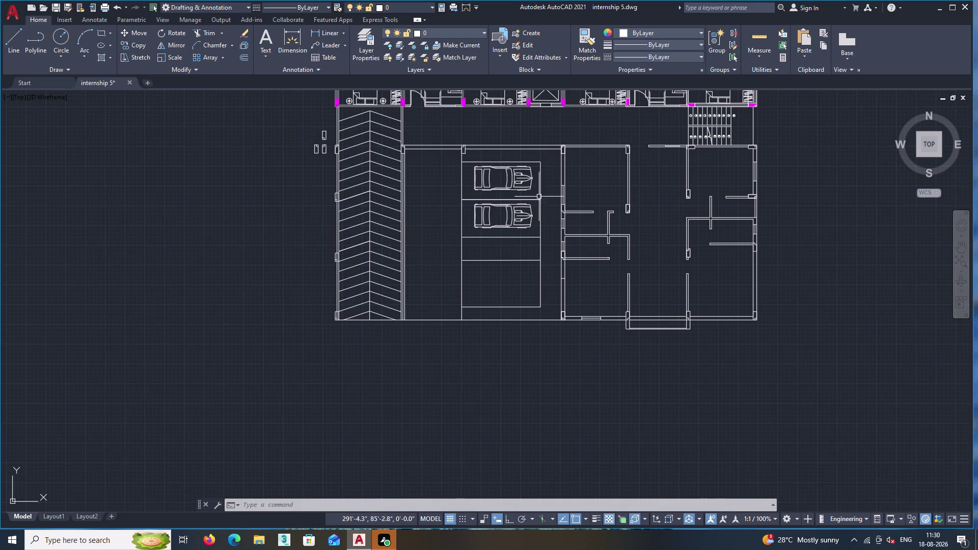
scroll(up, 3)
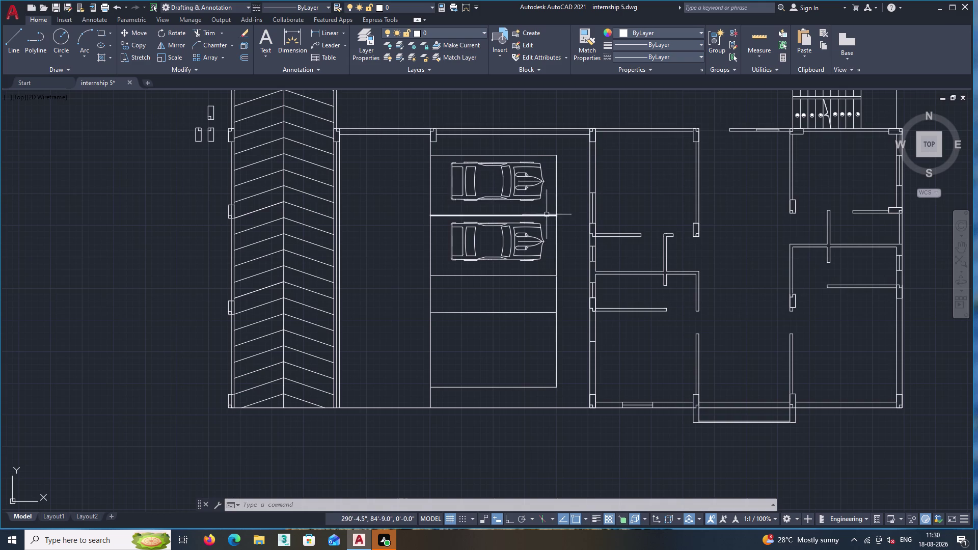
scroll(up, 3)
Copy the top car and its bay divider lines into a lower parking bay.
click(537, 205)
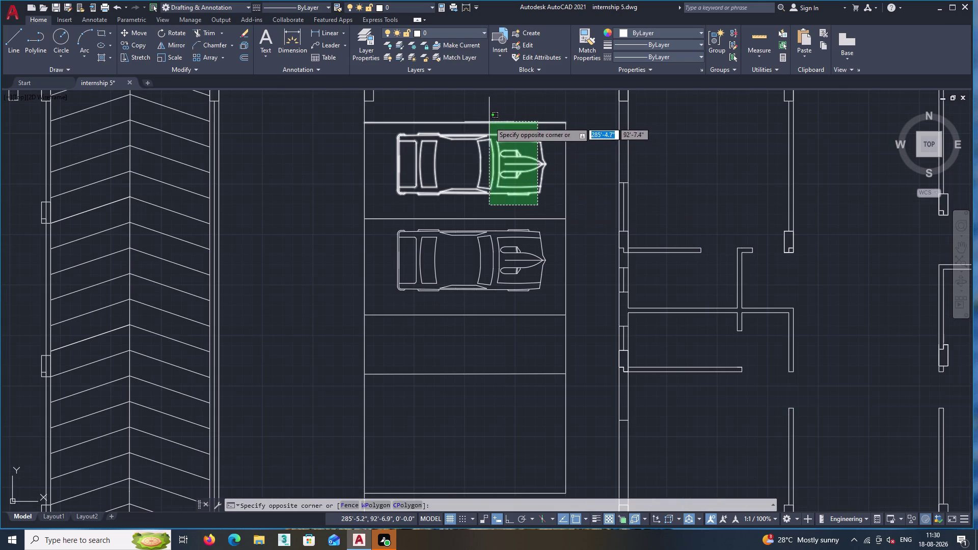
click(488, 119)
click(500, 218)
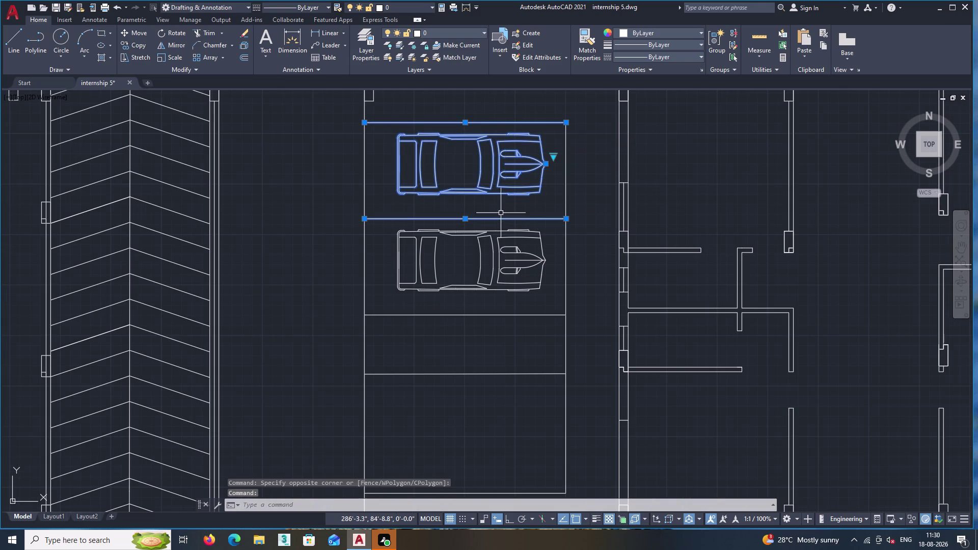
right_click(501, 203)
double_click(537, 283)
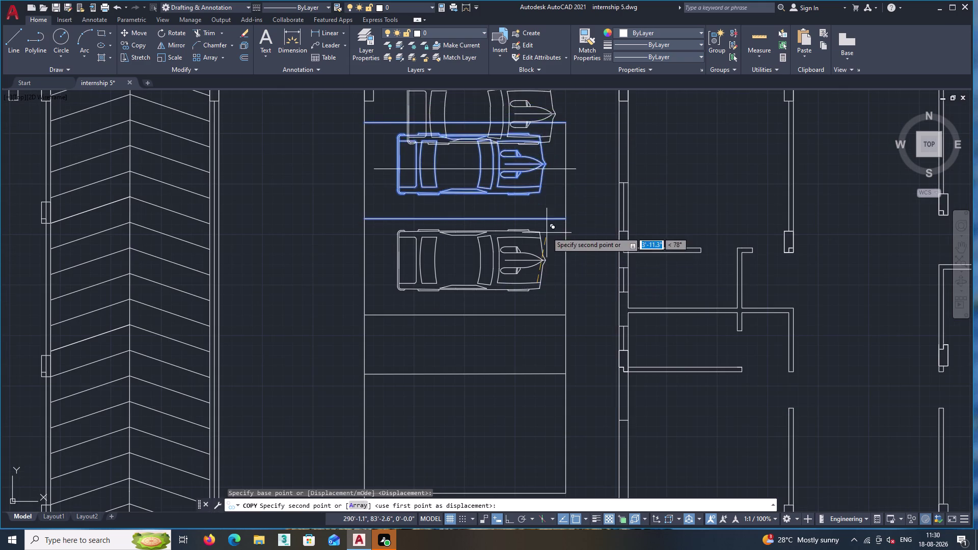
middle_drag(552, 423, 541, 232)
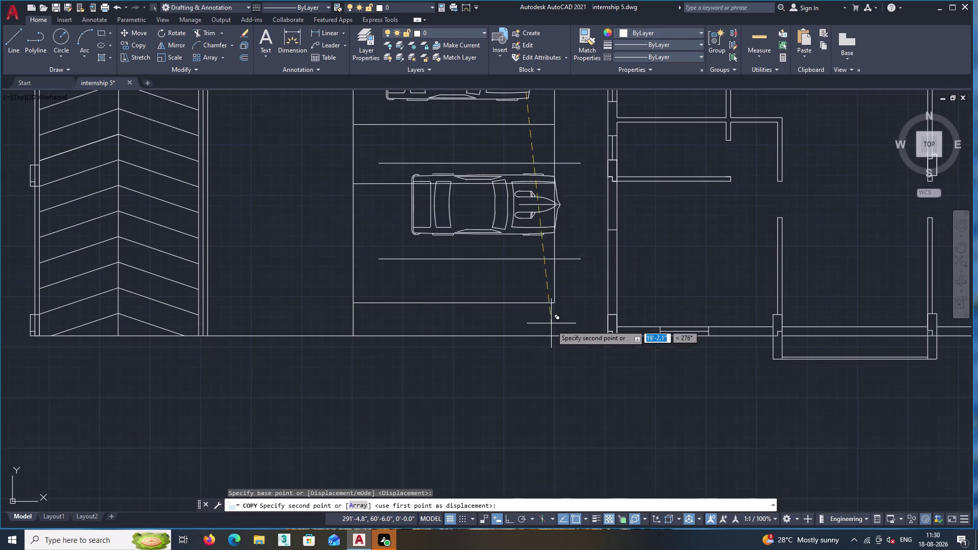
click(520, 353)
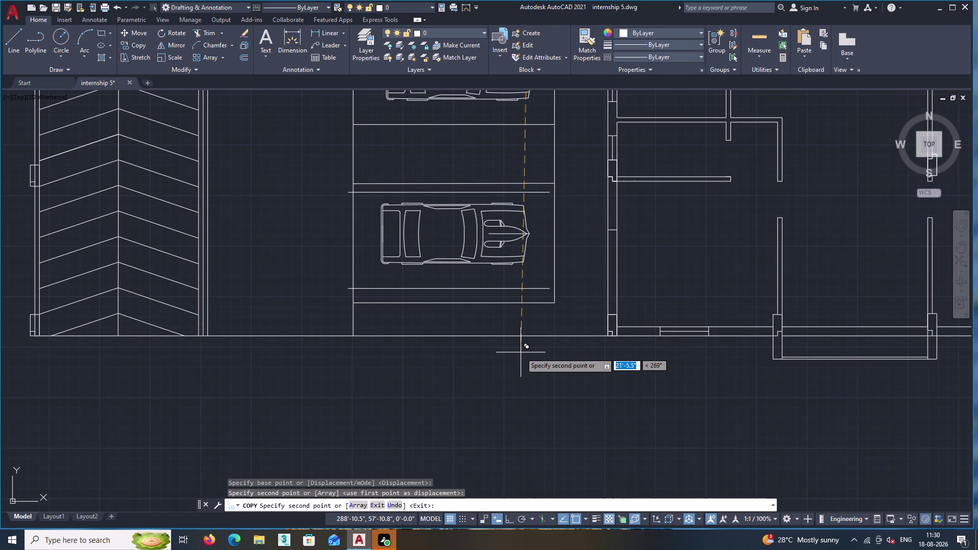
key(Escape)
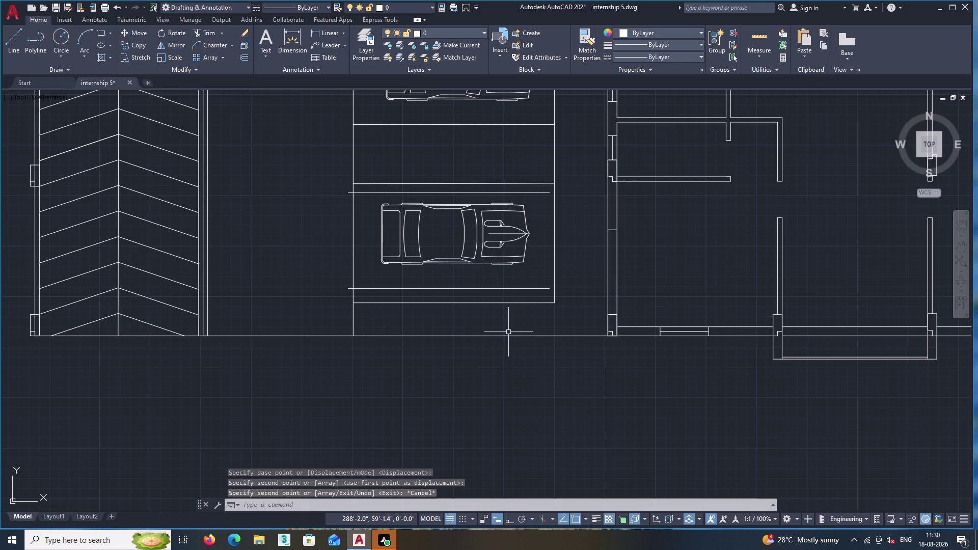
click(492, 293)
Select the lower car and its lines, begin a move, then cancel it.
click(461, 191)
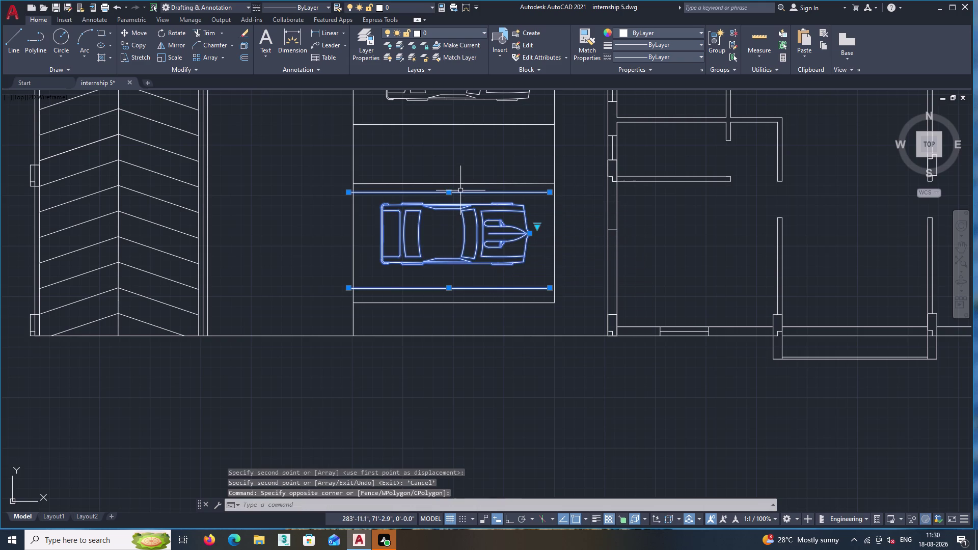
right_click(458, 198)
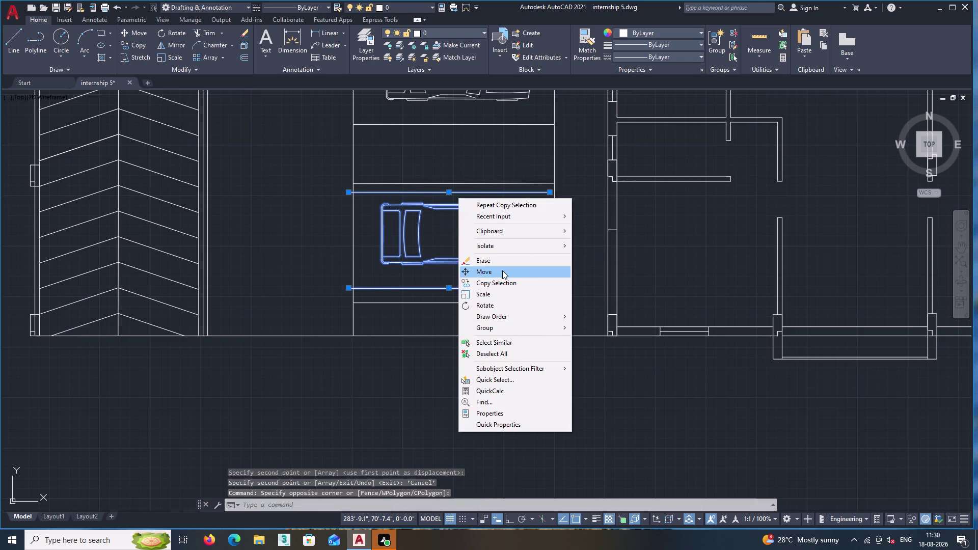
double_click(502, 270)
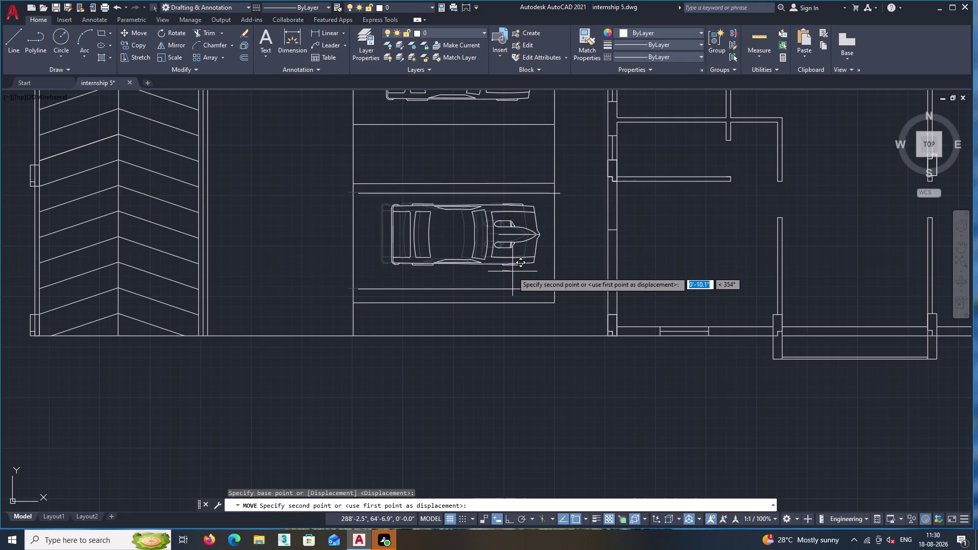
key(Escape)
Reselect the lower car and bay lines and move them slightly up and right.
click(512, 295)
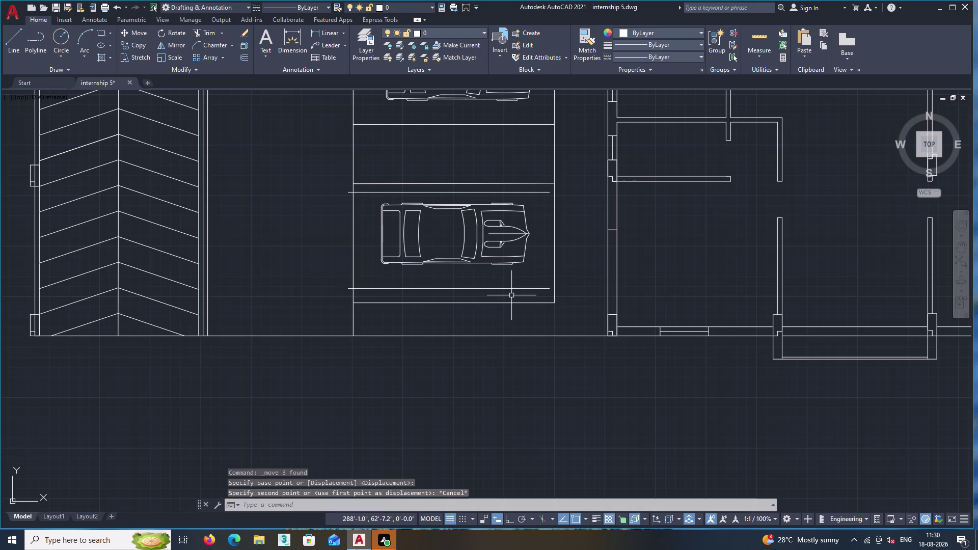
double_click(473, 191)
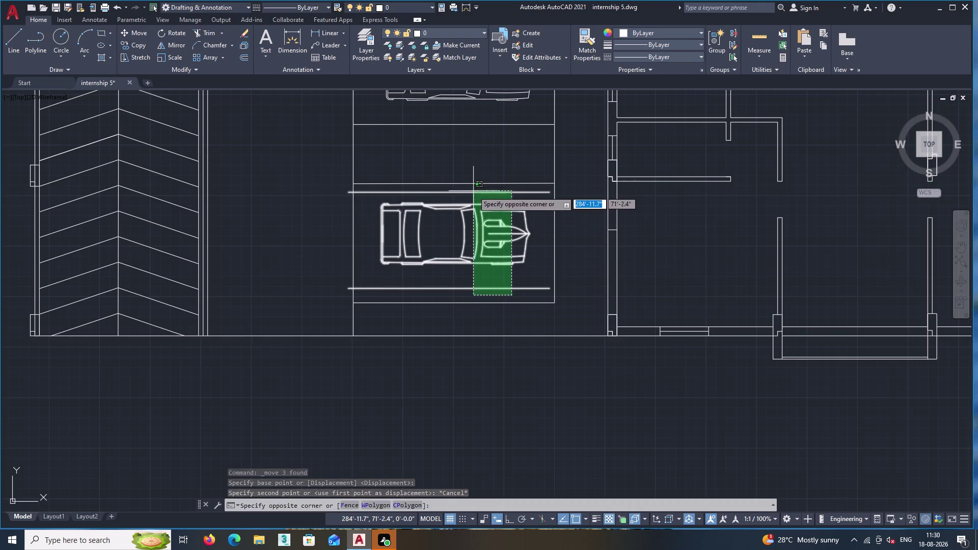
right_click(454, 214)
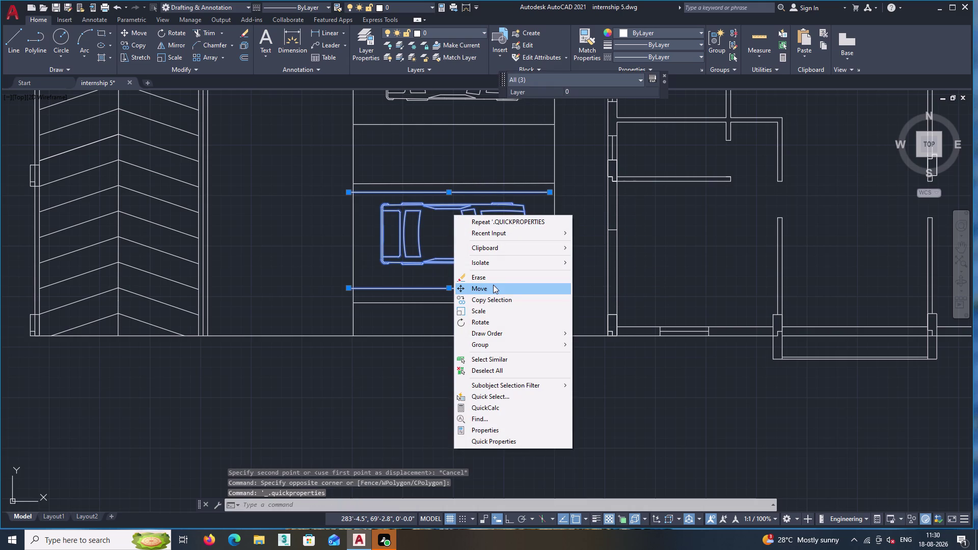
click(493, 285)
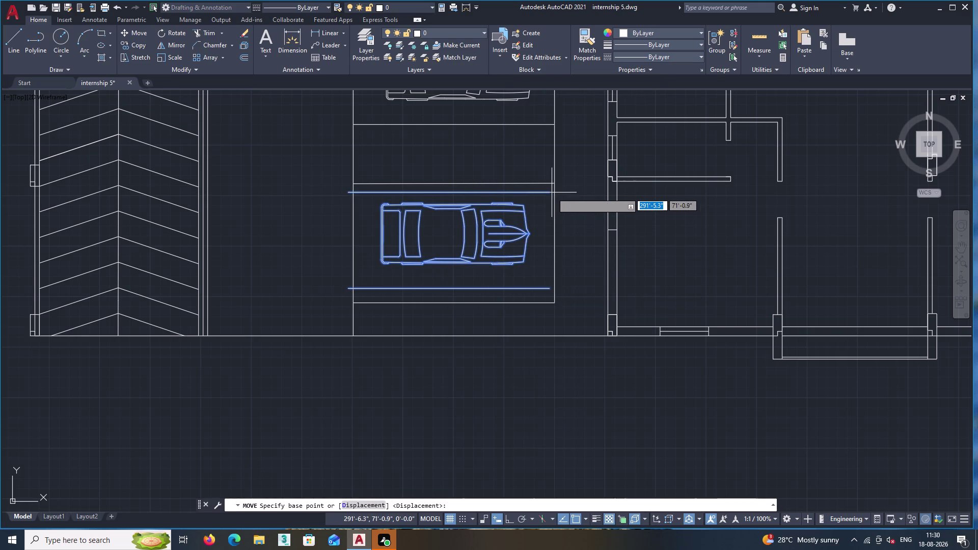
click(550, 193)
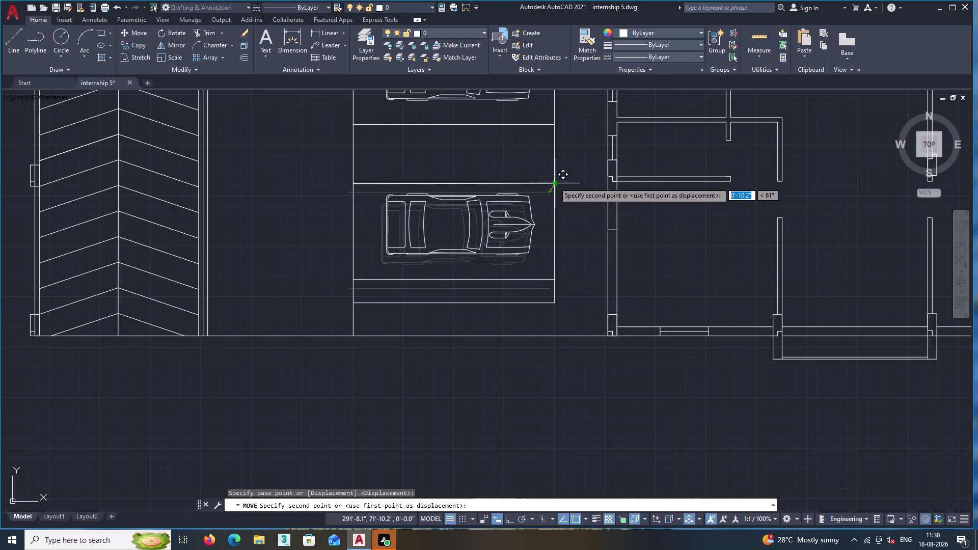
click(554, 182)
scroll(up, 3)
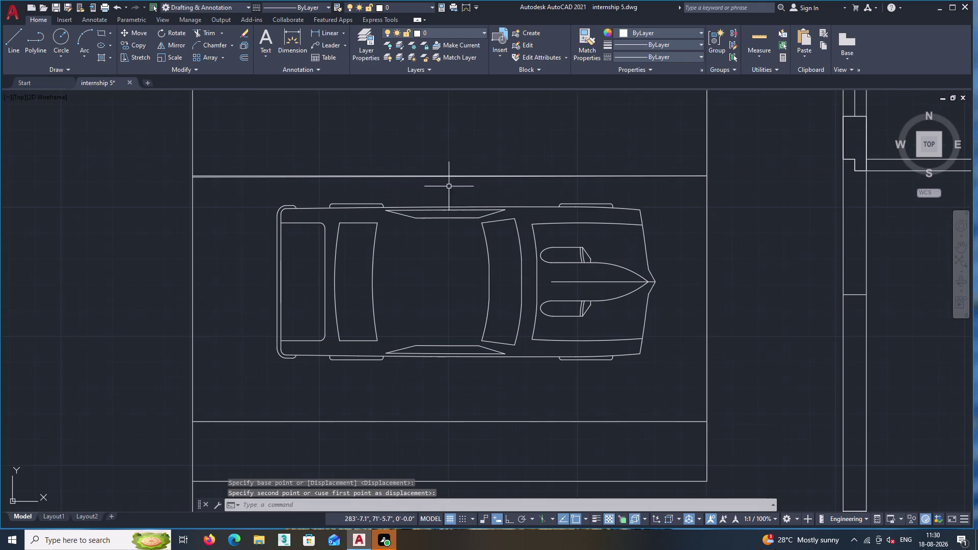
scroll(up, 3)
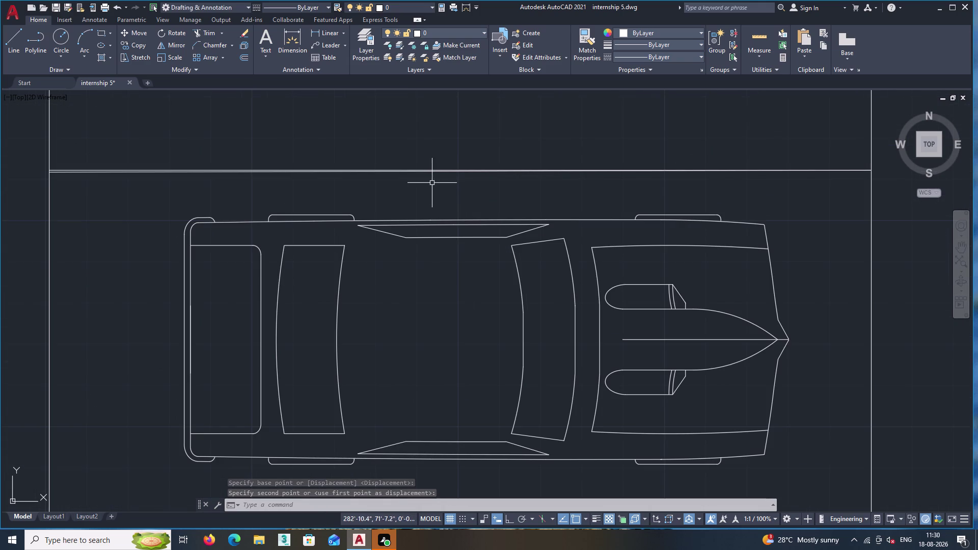
scroll(up, 3)
scroll(up, 3)
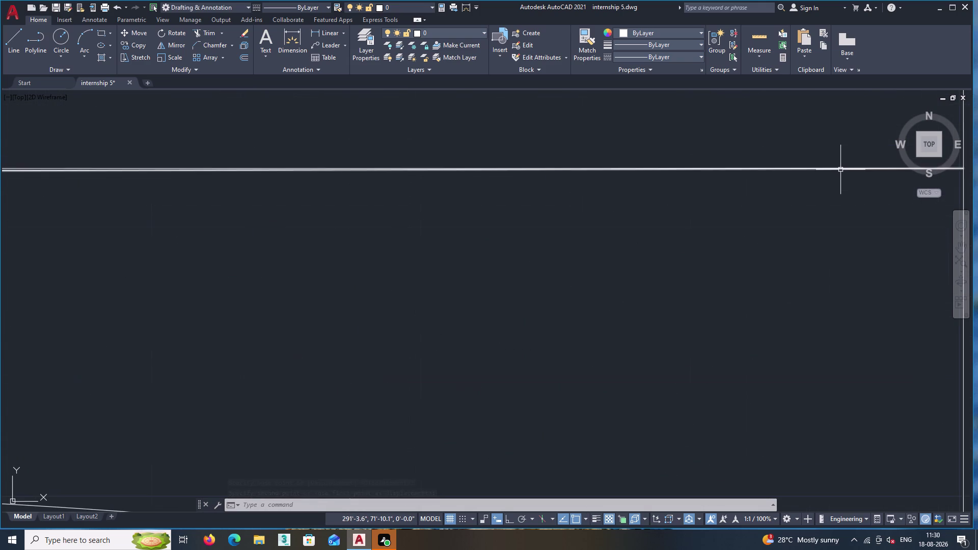
Pan and zoom along the wall lines around the floor plan.
scroll(up, 3)
middle_drag(806, 174, 514, 289)
scroll(up, 3)
scroll(up, 3)
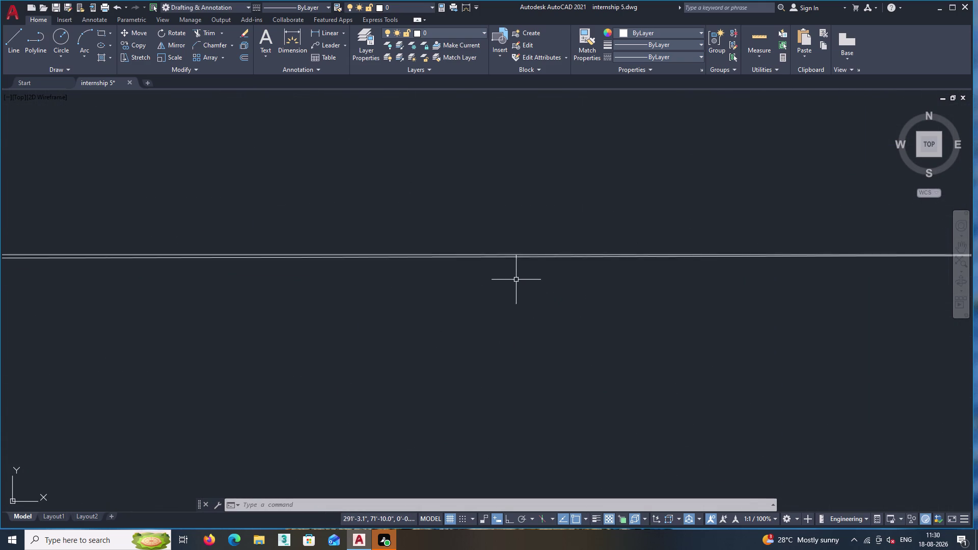
scroll(up, 3)
middle_drag(598, 249, 252, 255)
scroll(up, 3)
middle_drag(703, 254, 145, 328)
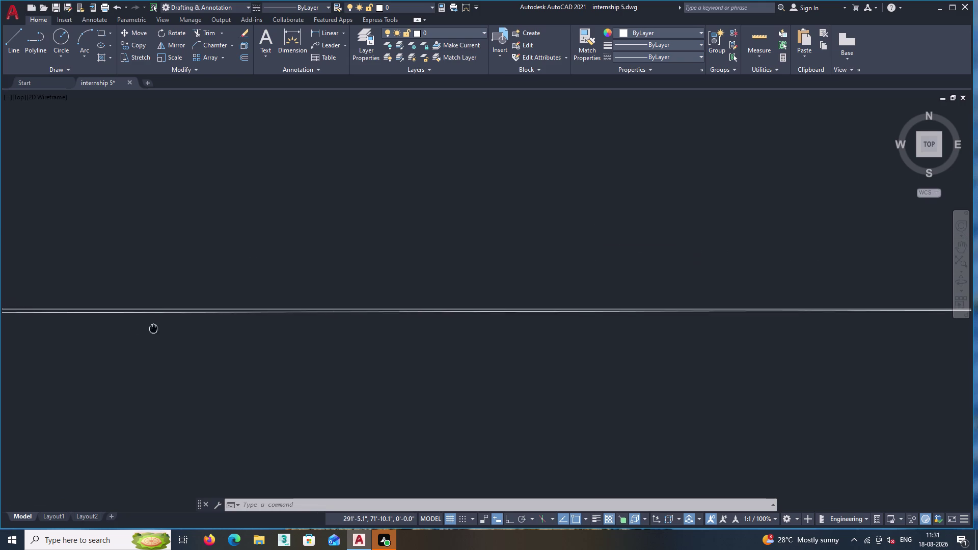
middle_drag(146, 328, 141, 329)
middle_drag(698, 356, 416, 370)
middle_drag(418, 368, 70, 339)
scroll(down, 3)
scroll(up, 3)
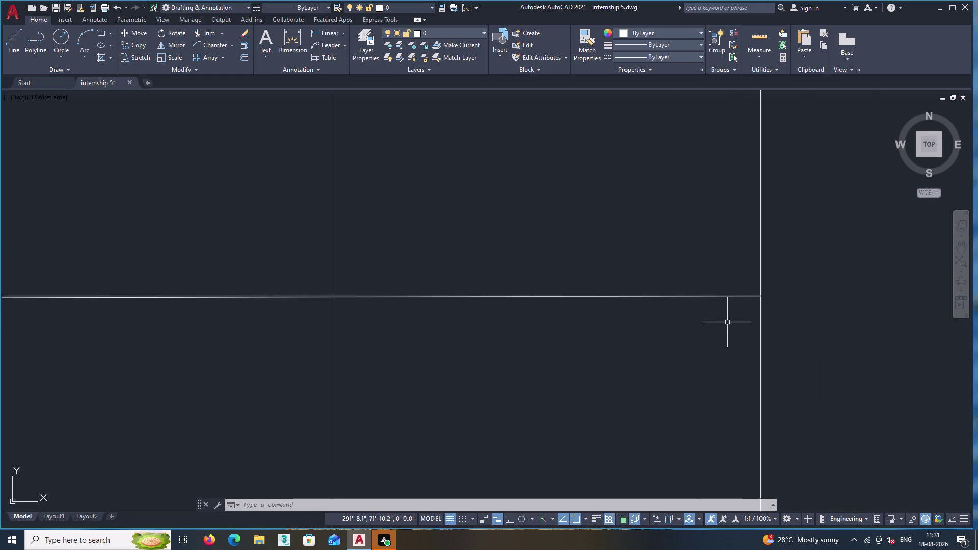
middle_drag(373, 331, 449, 333)
scroll(up, 3)
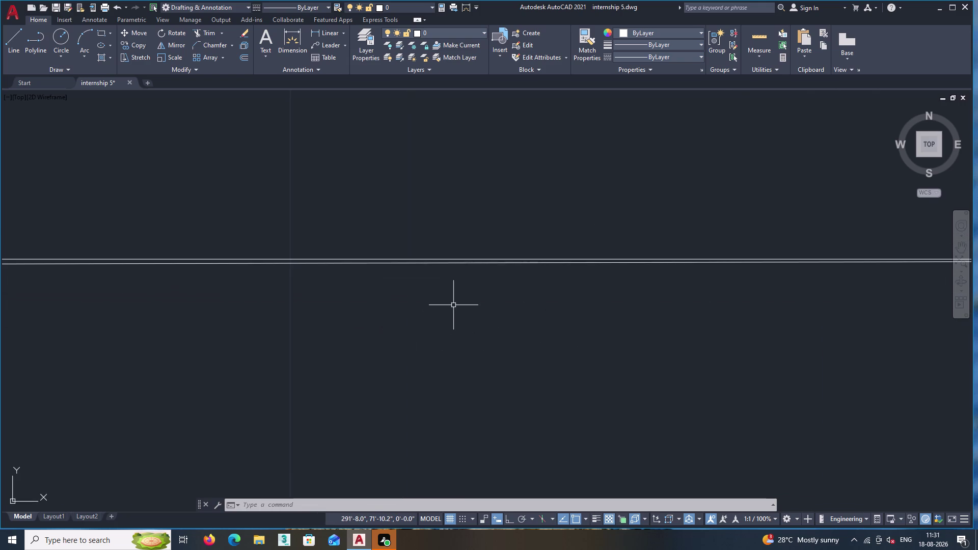
middle_drag(511, 283, 77, 360)
middle_drag(867, 375, 530, 351)
middle_drag(810, 327, 676, 329)
scroll(up, 3)
scroll(up, 3)
middle_click(690, 293)
Zoom in on the parking area and delete the stray horizontal line above the car.
middle_drag(690, 293, 153, 390)
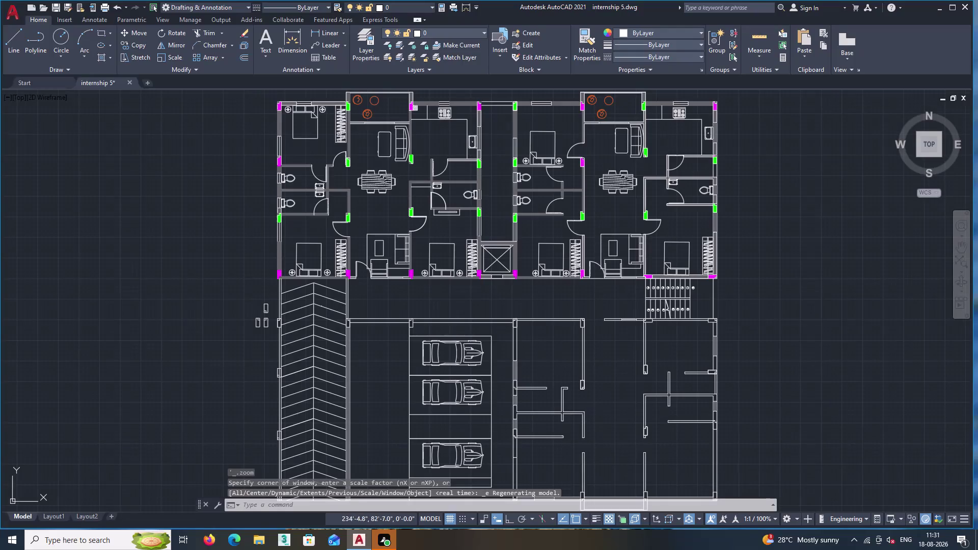
middle_drag(152, 390, 133, 391)
scroll(up, 3)
middle_drag(489, 385, 581, 207)
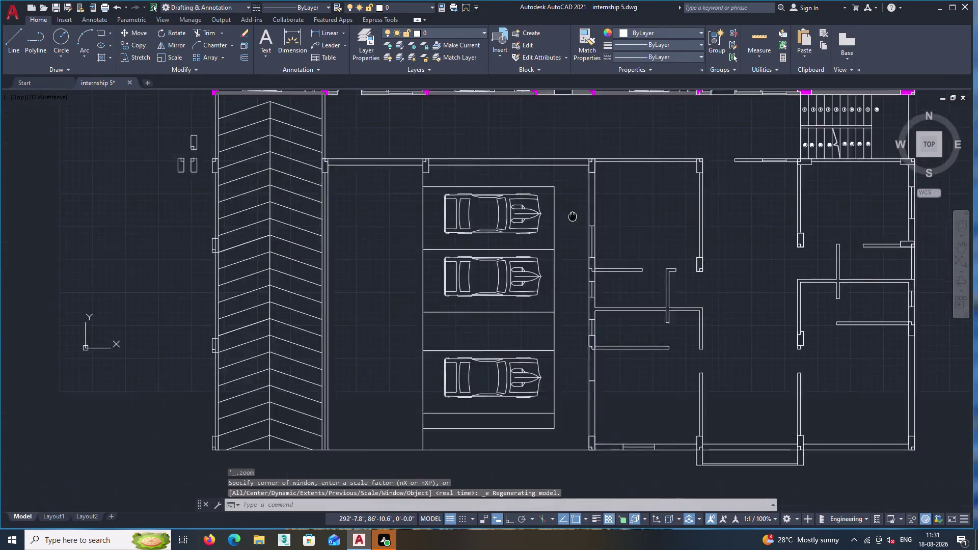
middle_drag(581, 206, 620, 177)
scroll(up, 3)
scroll(up, 3)
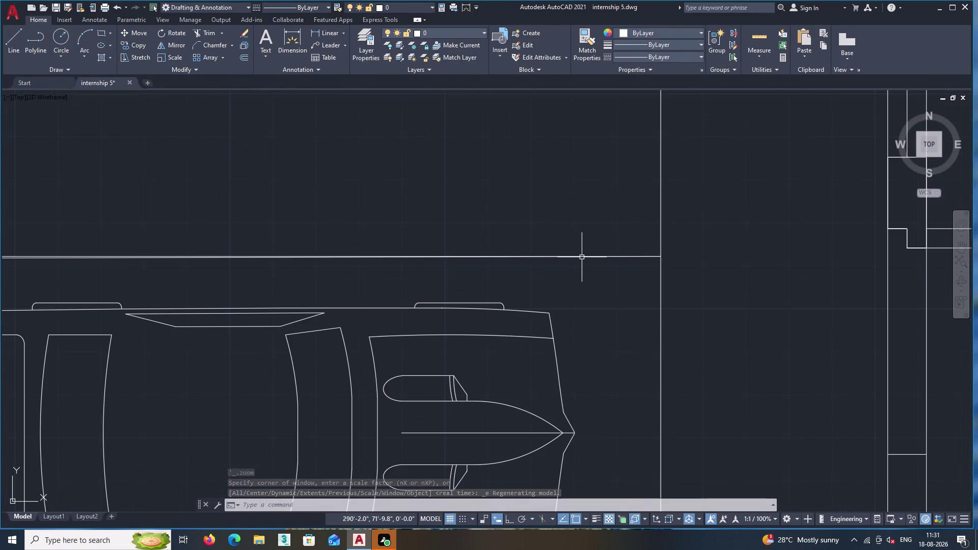
scroll(up, 3)
click(582, 257)
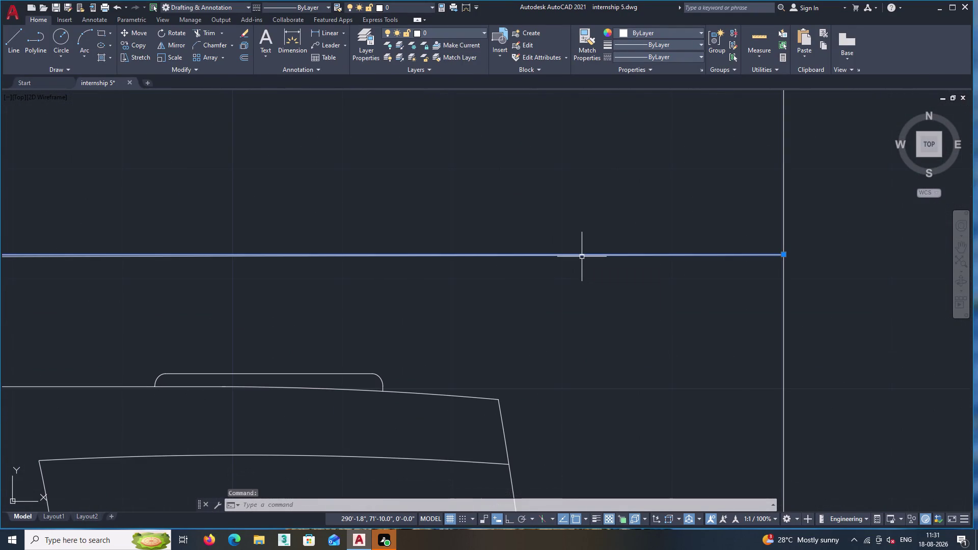
key(Delete)
Zoom back out to show the whole three-car parking area.
scroll(down, 3)
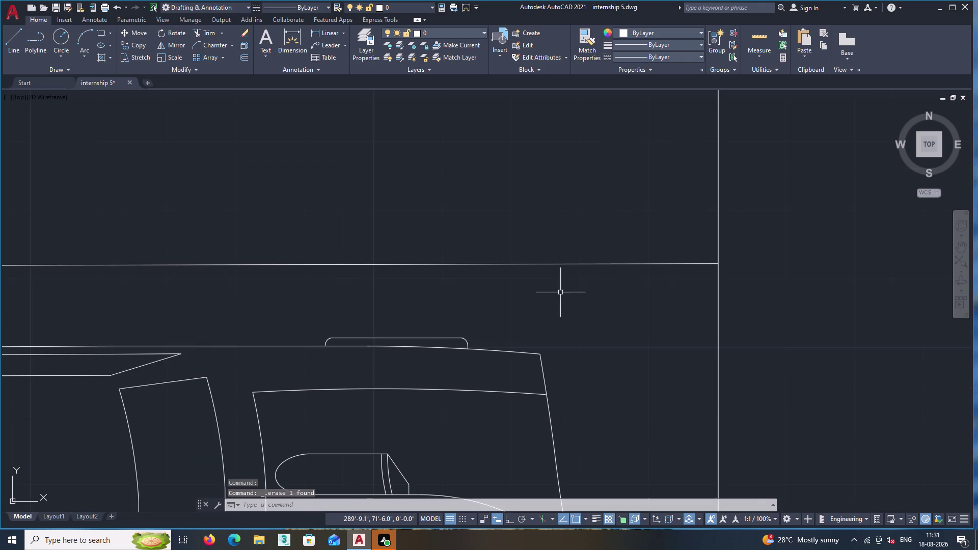
scroll(up, 3)
scroll(up, 3)
scroll(down, 3)
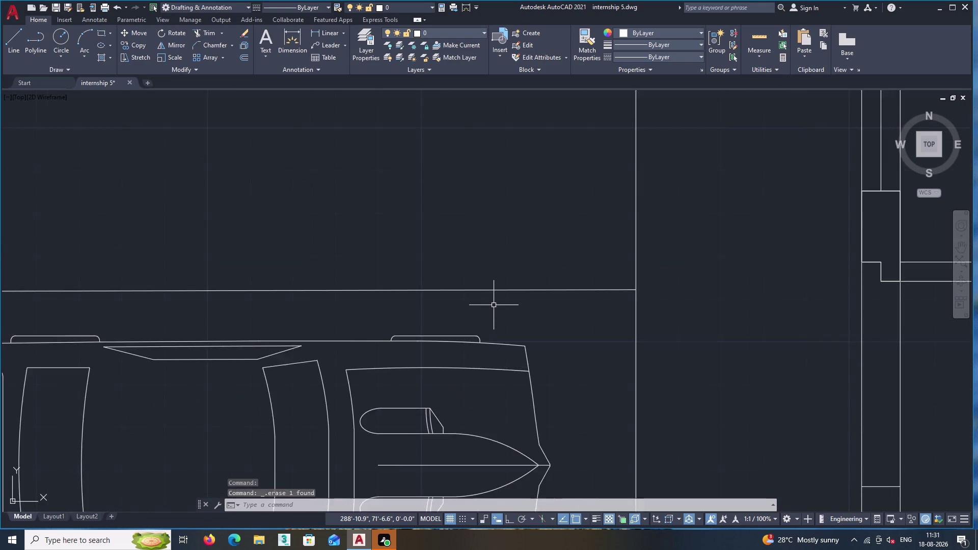
scroll(down, 3)
middle_drag(494, 305, 551, 279)
middle_drag(603, 341, 590, 245)
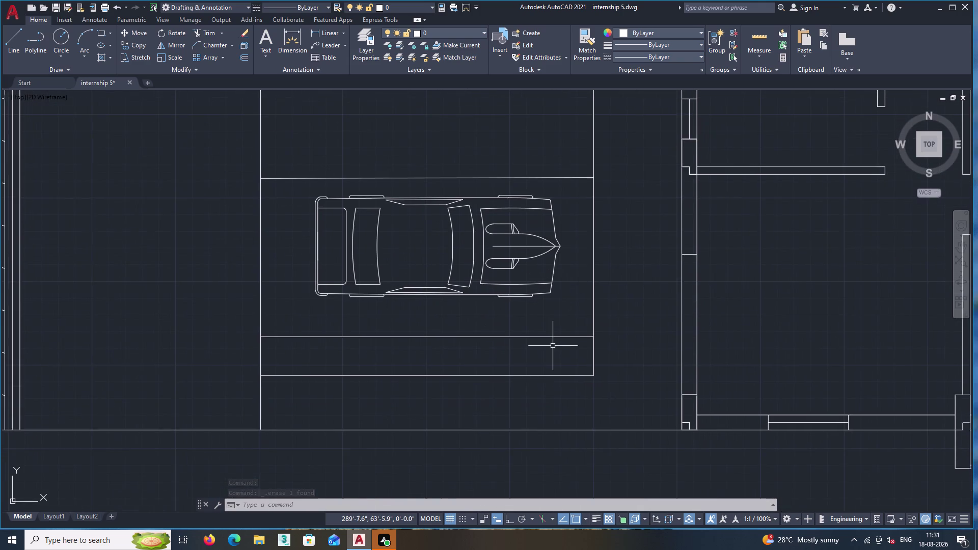
scroll(down, 3)
middle_drag(552, 347, 537, 373)
scroll(down, 3)
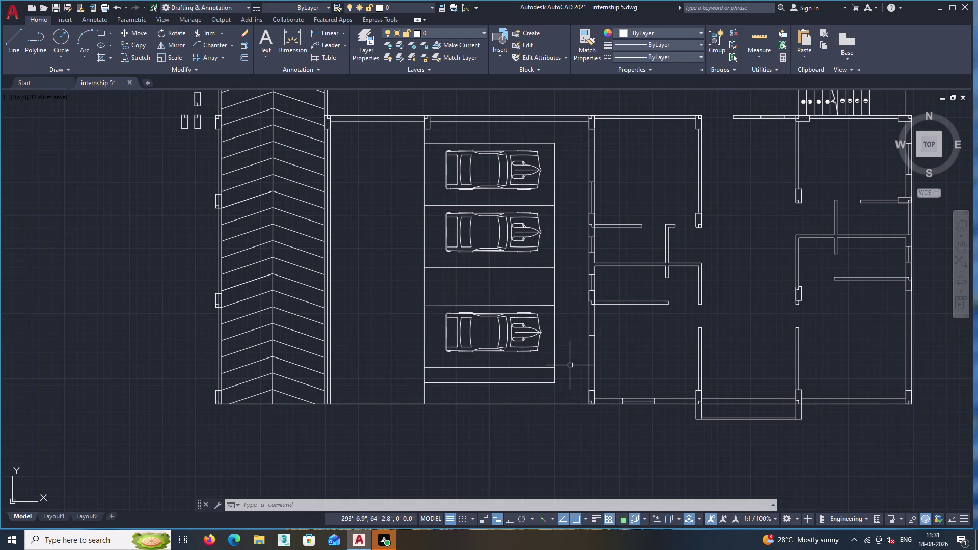
Trim the leftover lines beneath the third car's bay using a two-point fence.
text(tr)
key(Return)
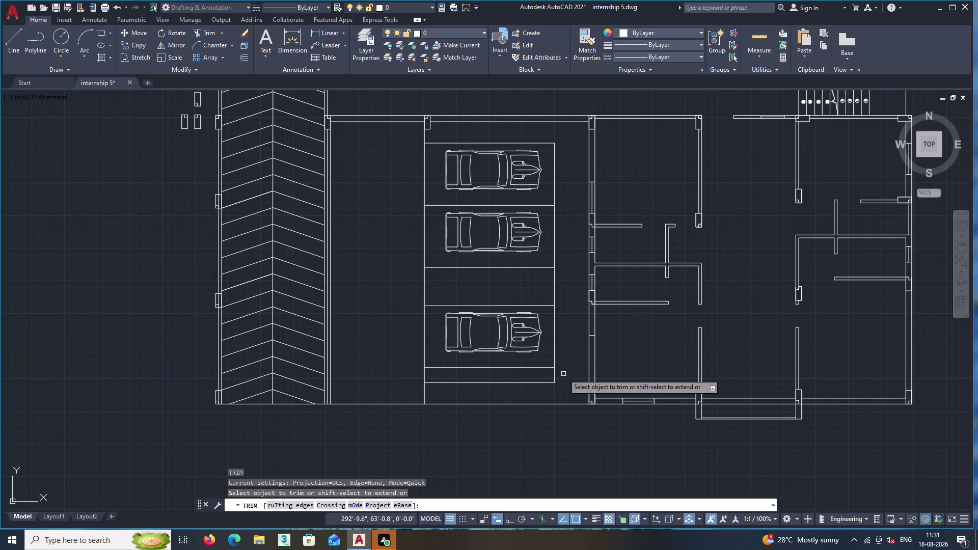
click(563, 374)
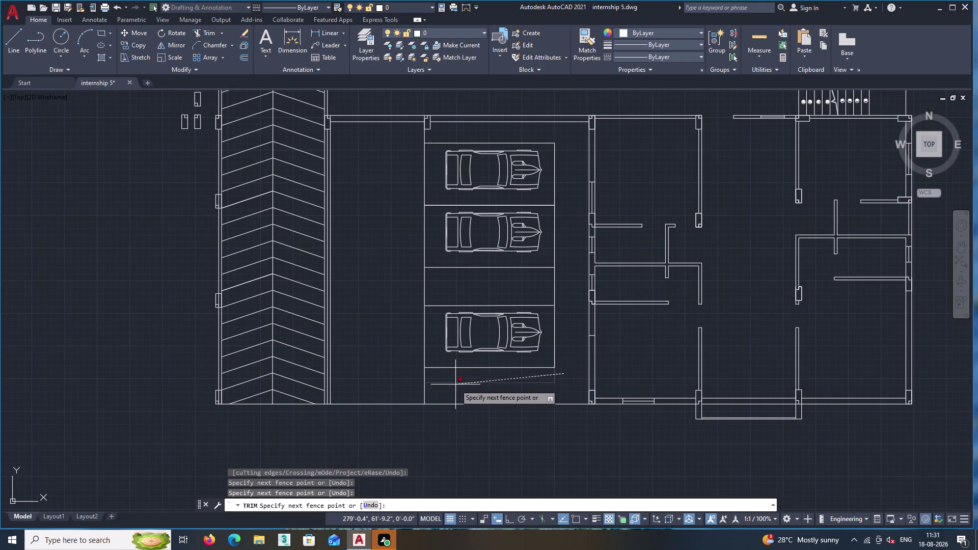
click(455, 385)
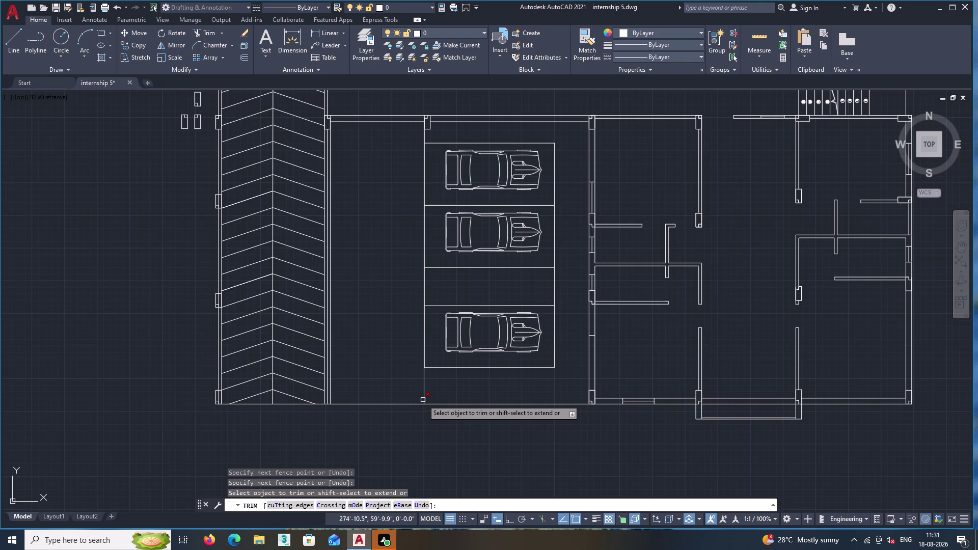
key(Return)
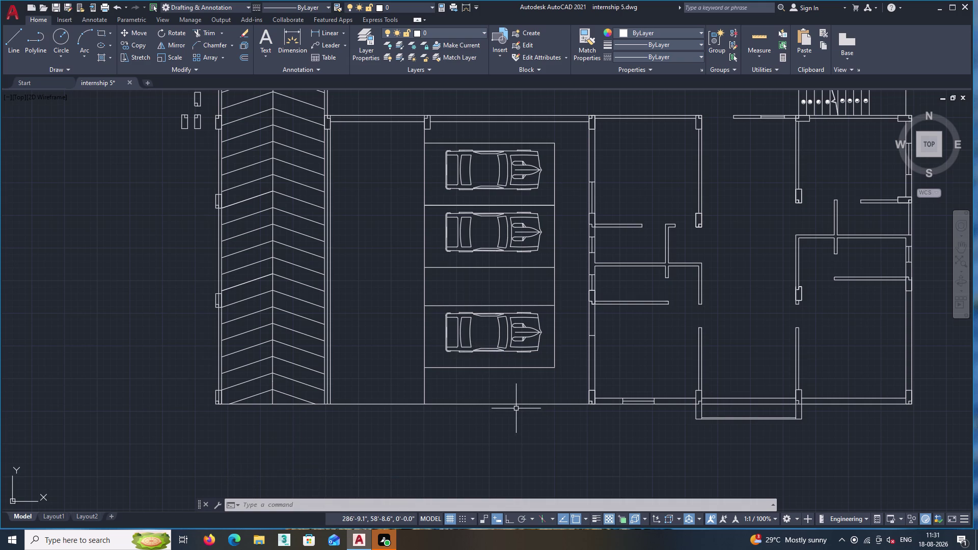
middle_drag(464, 392, 509, 371)
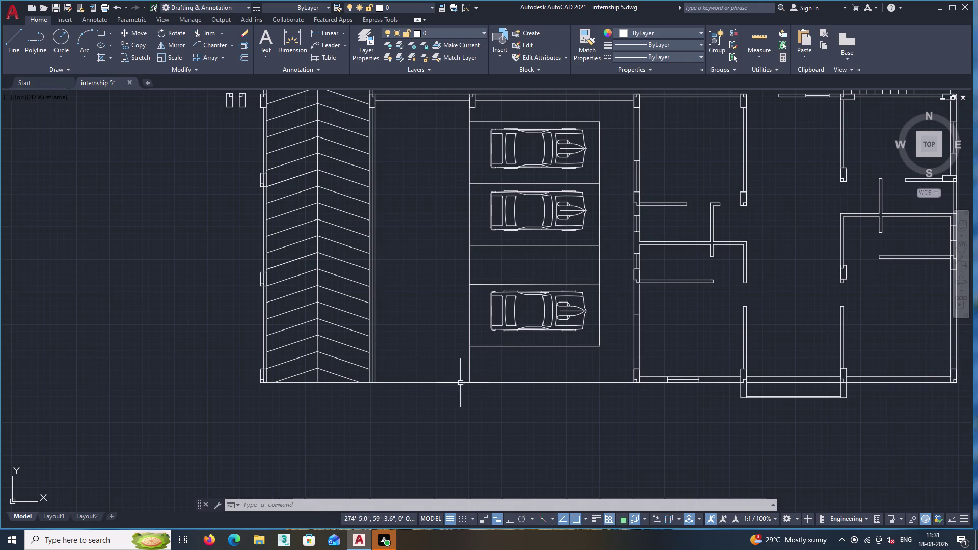
middle_click(407, 397)
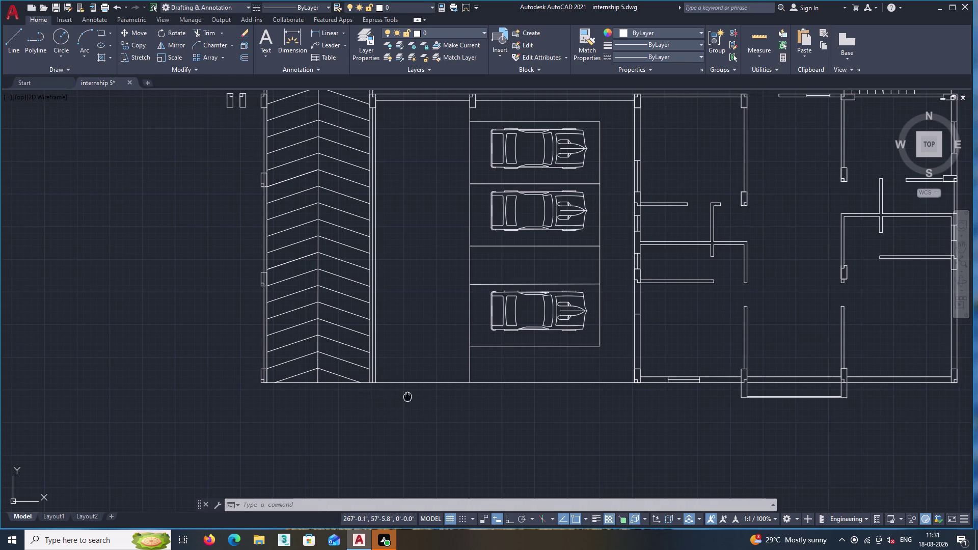
middle_click(419, 395)
middle_drag(426, 395, 431, 394)
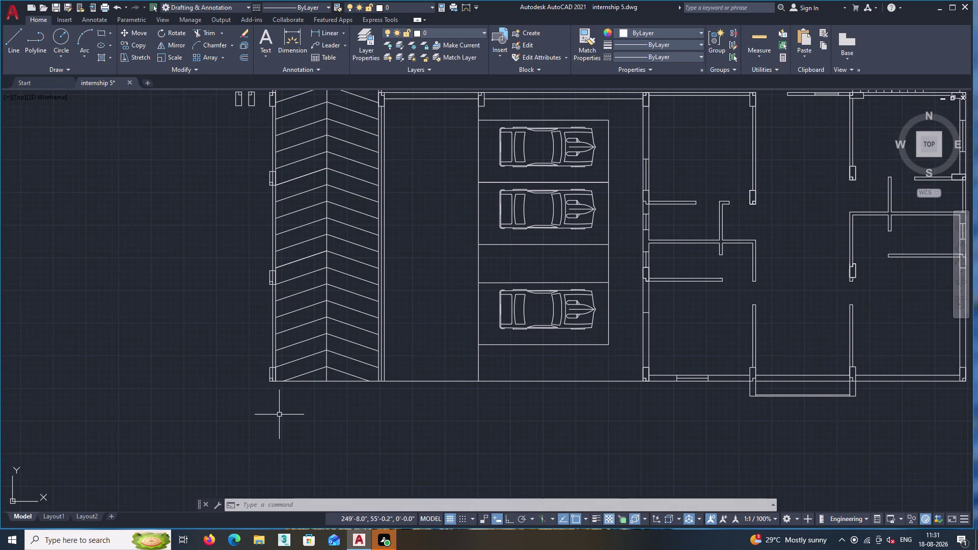
scroll(up, 3)
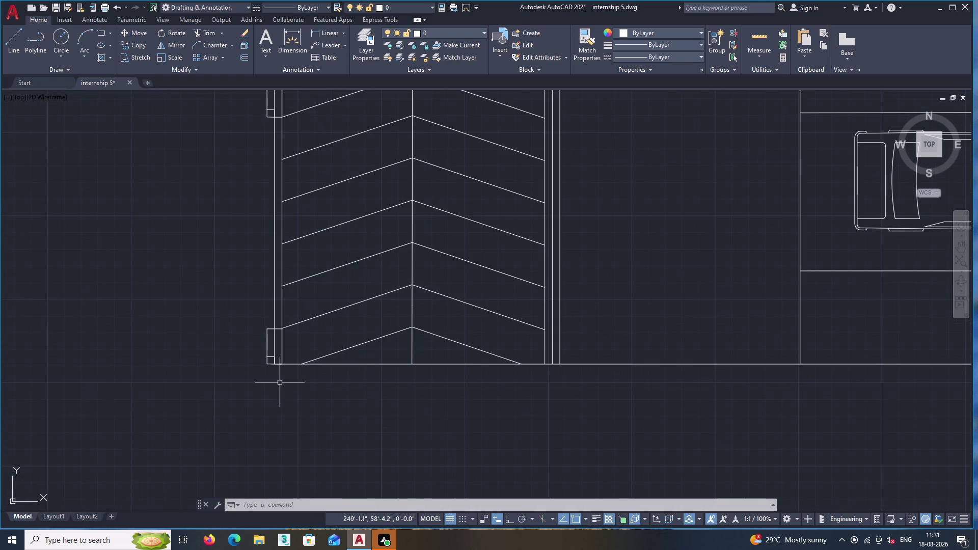
scroll(down, 3)
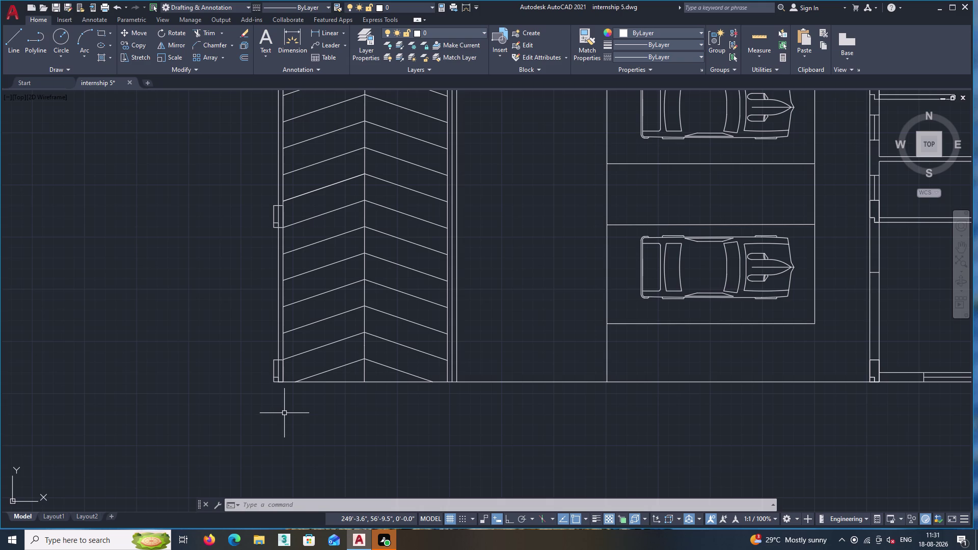
middle_drag(256, 420, 233, 421)
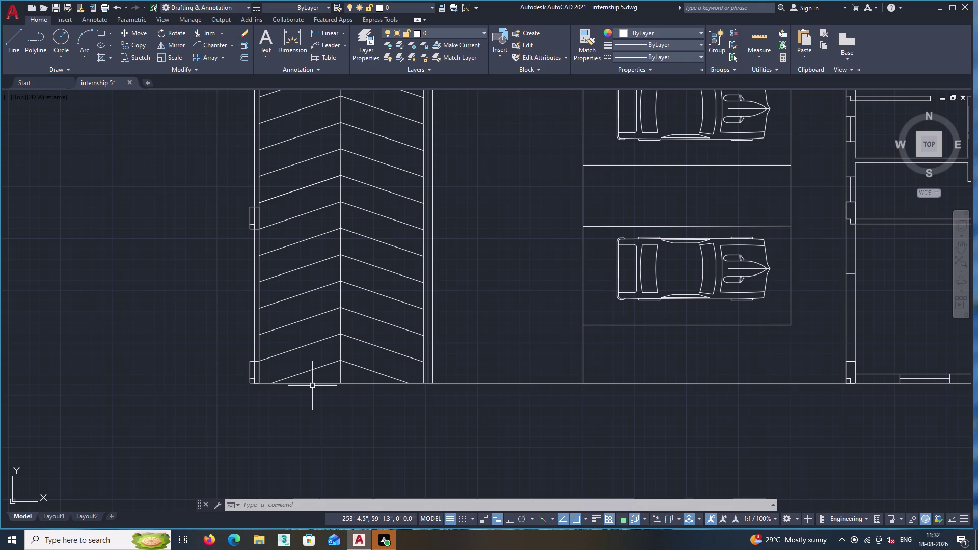
scroll(down, 3)
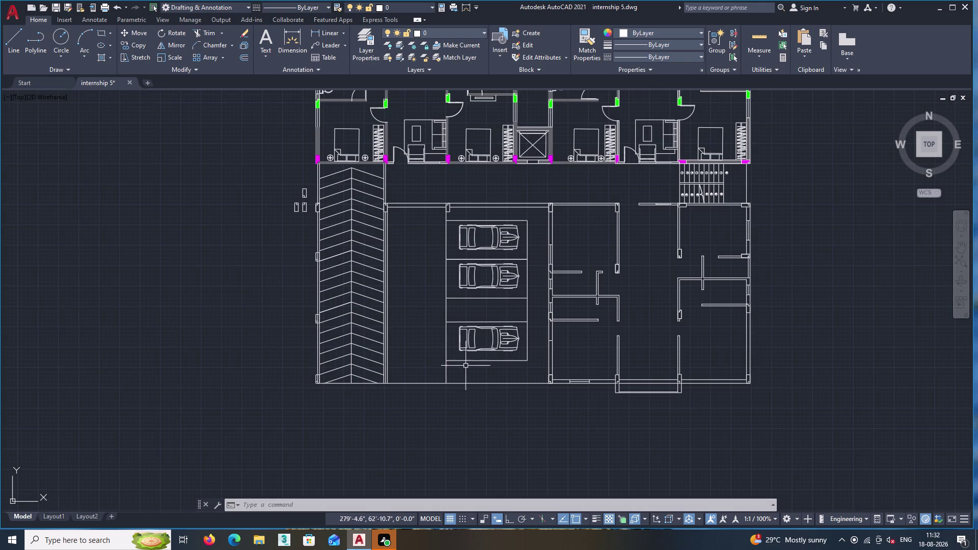
middle_drag(511, 364, 453, 359)
scroll(down, 3)
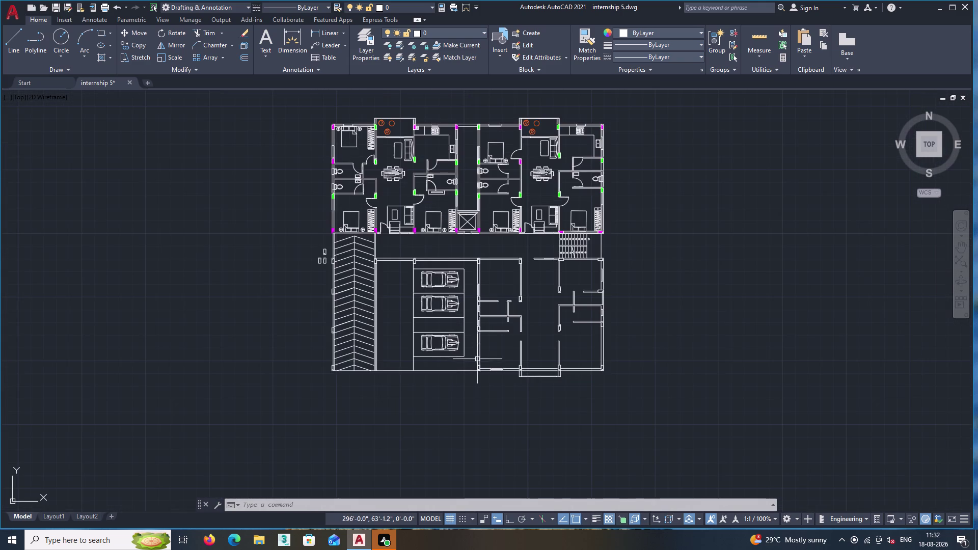
scroll(up, 3)
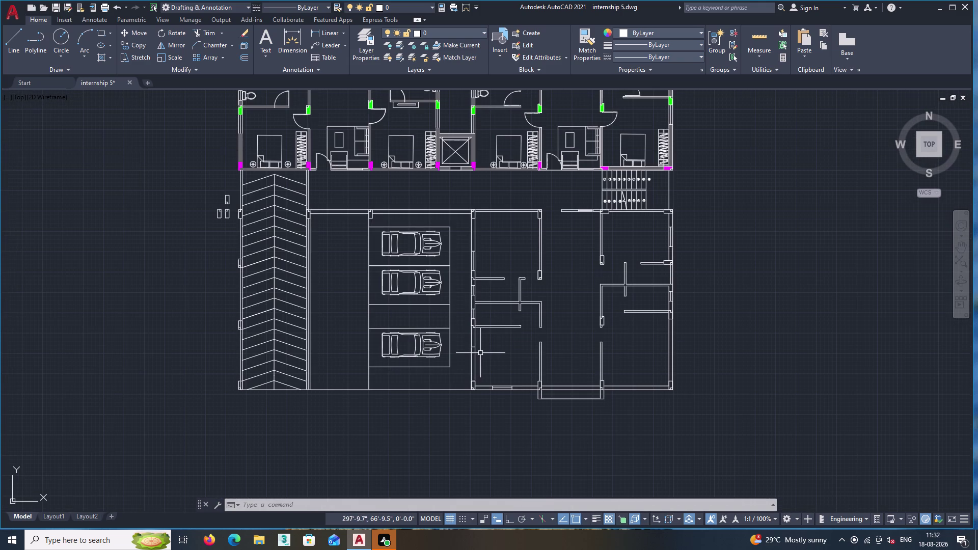
scroll(down, 3)
middle_drag(498, 368, 500, 376)
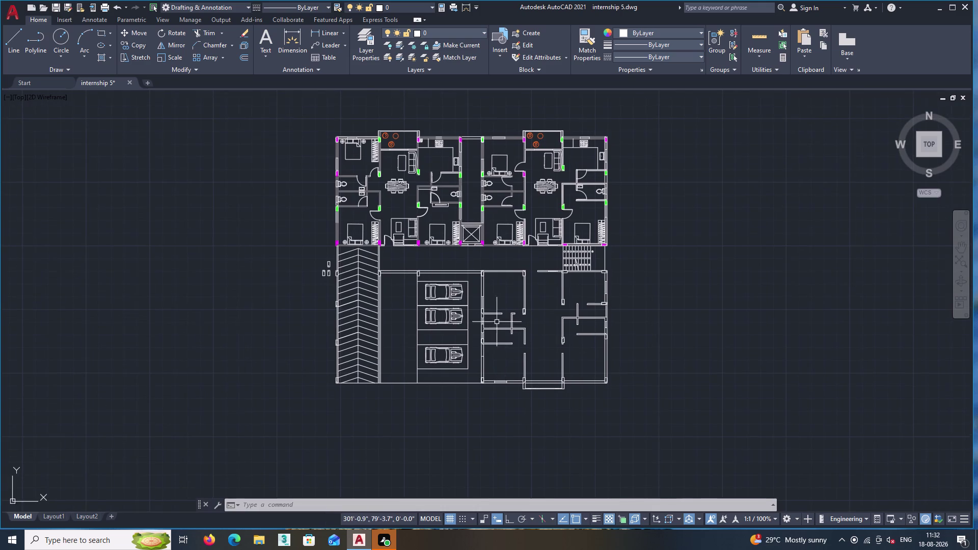
scroll(up, 3)
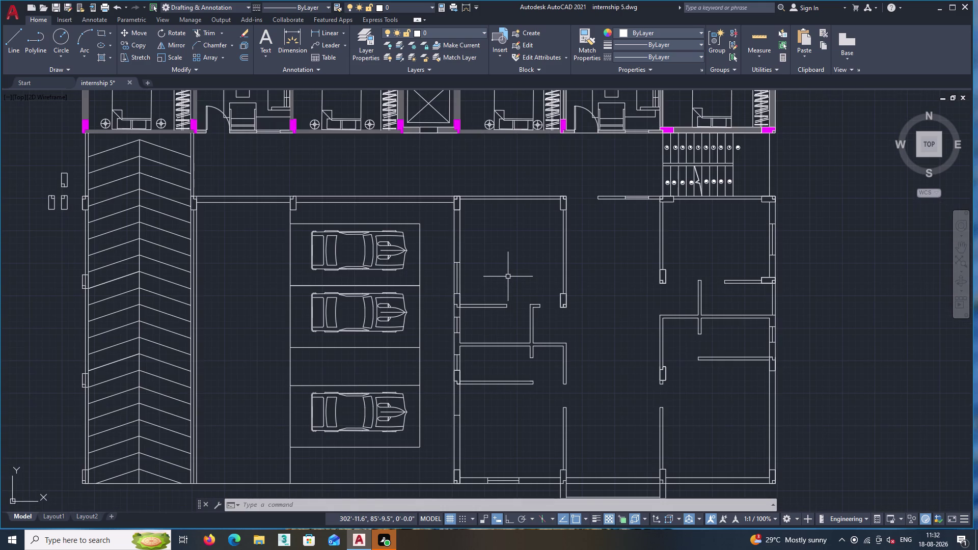
key(h)
key(Return)
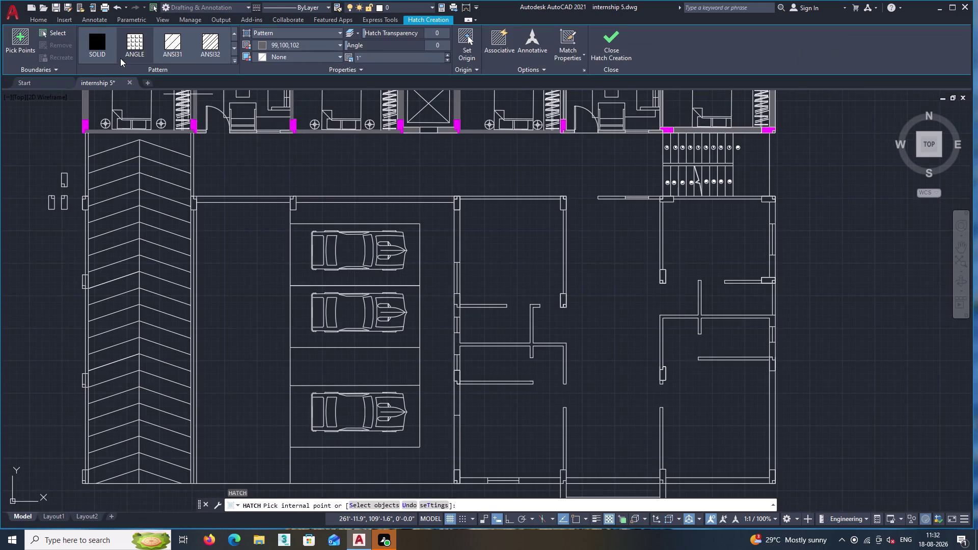
click(102, 43)
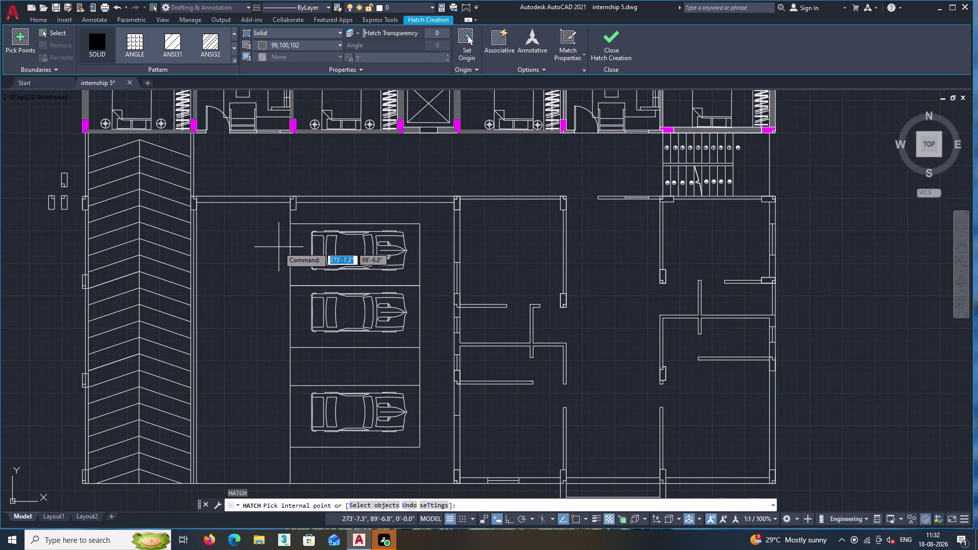
middle_drag(278, 247, 432, 259)
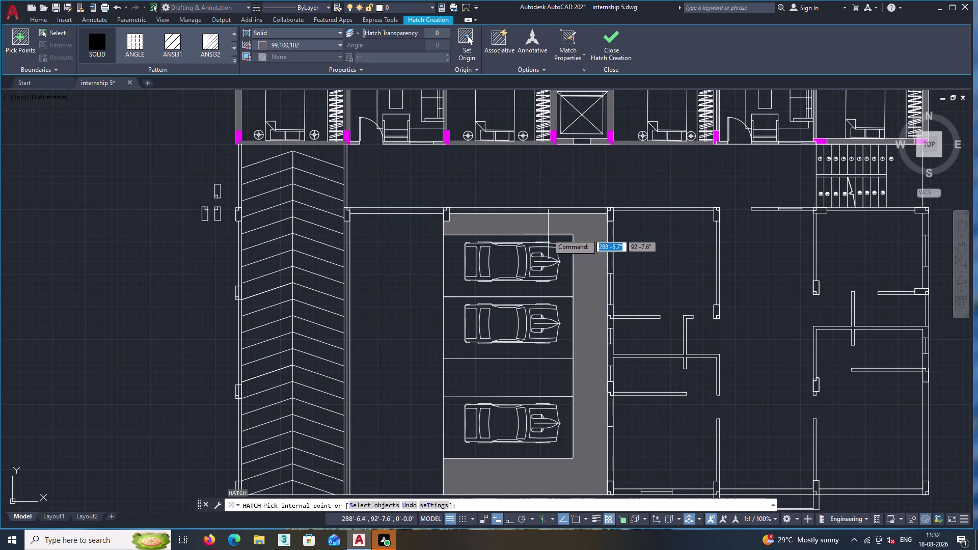
middle_drag(396, 258, 320, 267)
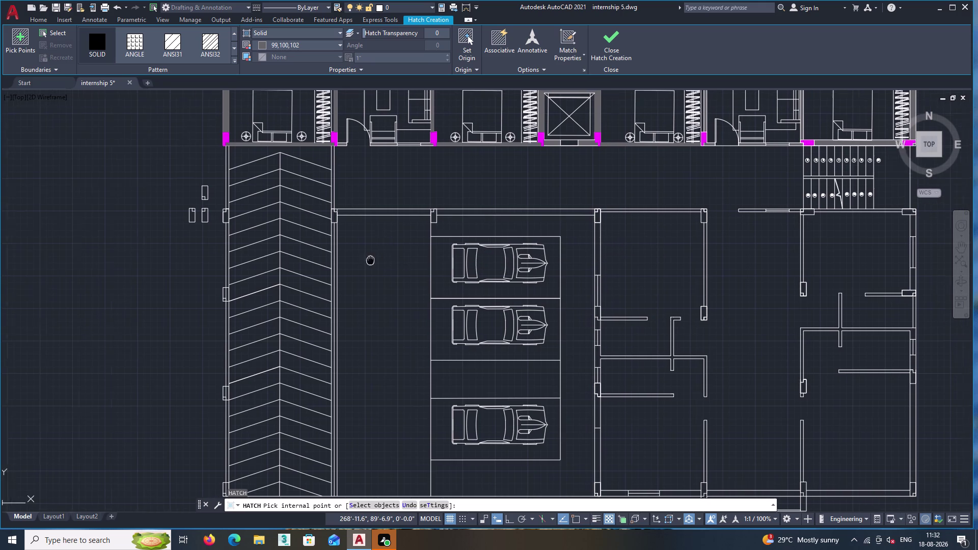
middle_drag(321, 266, 161, 279)
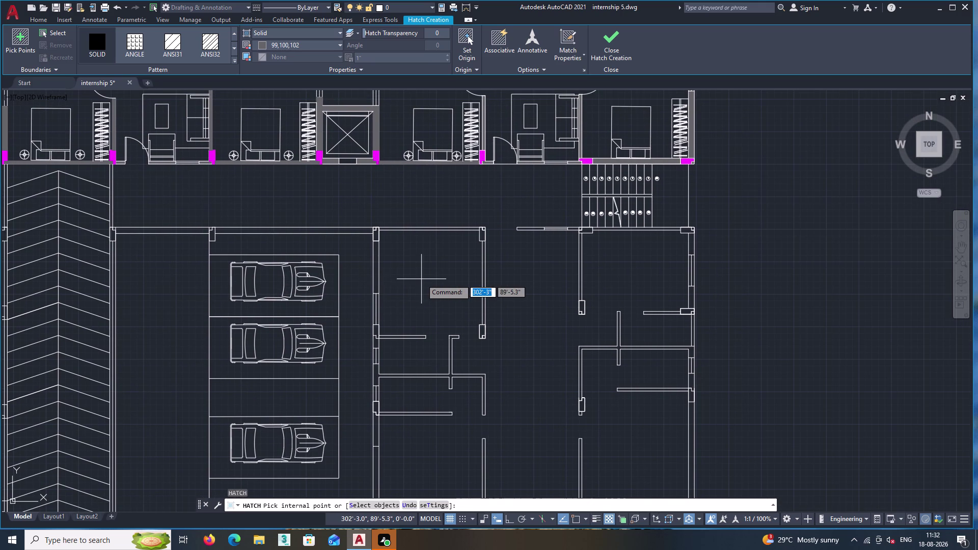
double_click(401, 228)
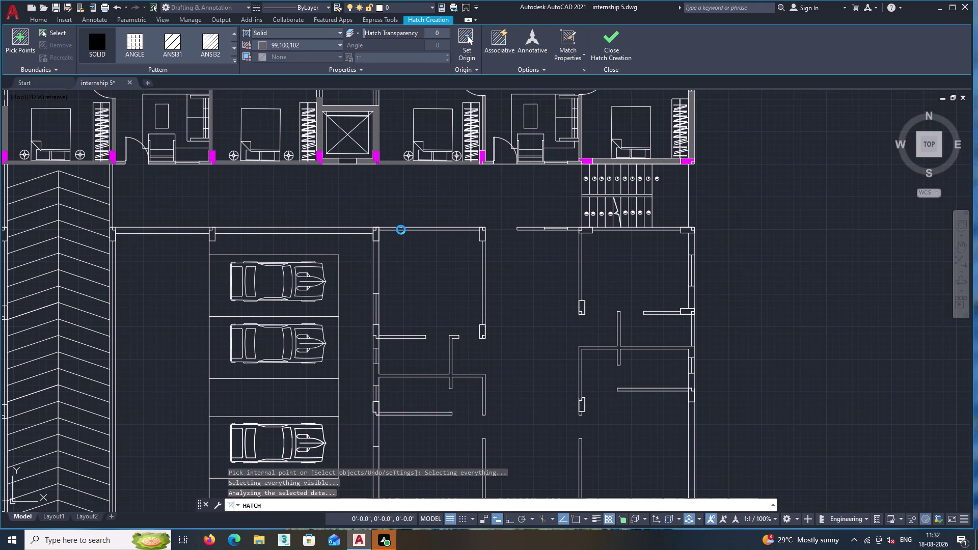
key(Escape)
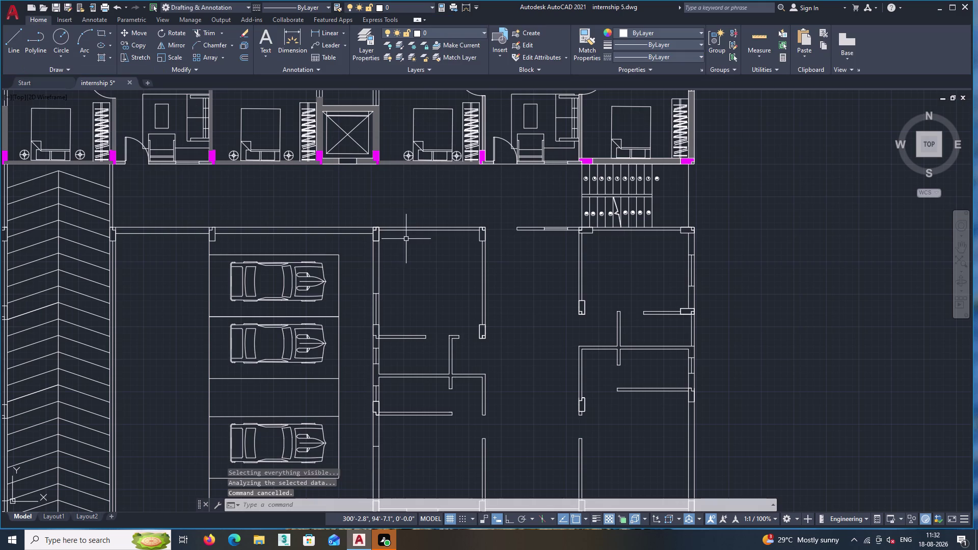
Restart the hatch and fill the top, left and right wall strips, horizontal stub and T-partition.
scroll(up, 3)
scroll(up, 3)
key(h)
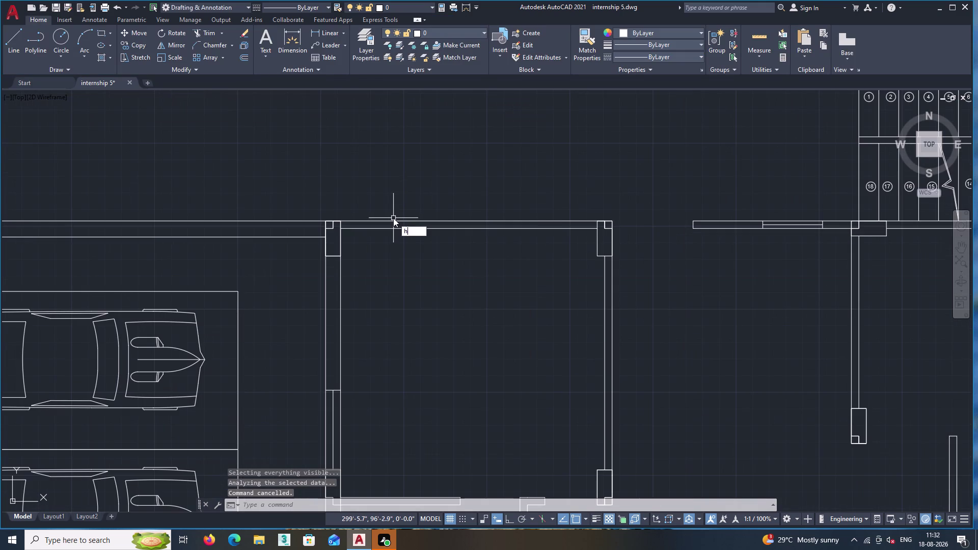
key(Return)
click(398, 226)
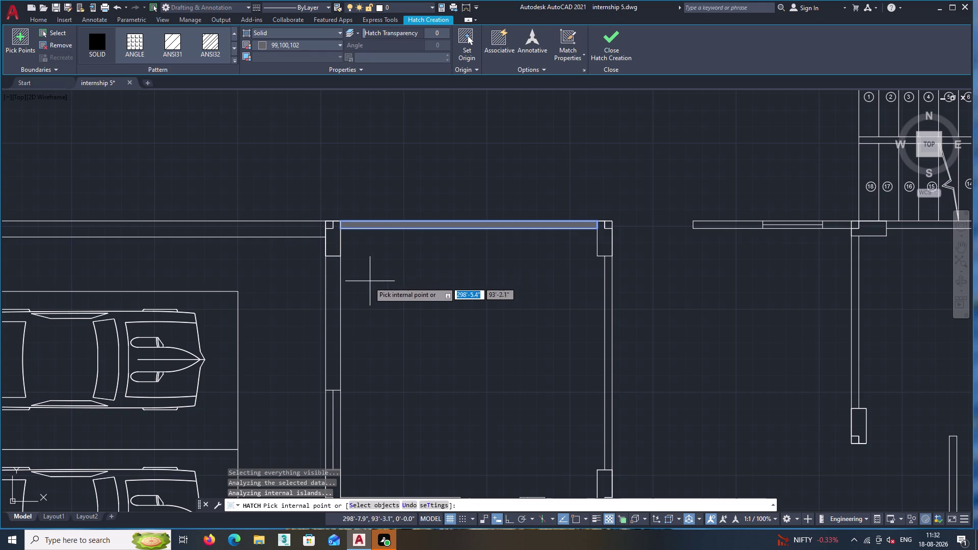
click(333, 306)
middle_drag(402, 313, 368, 300)
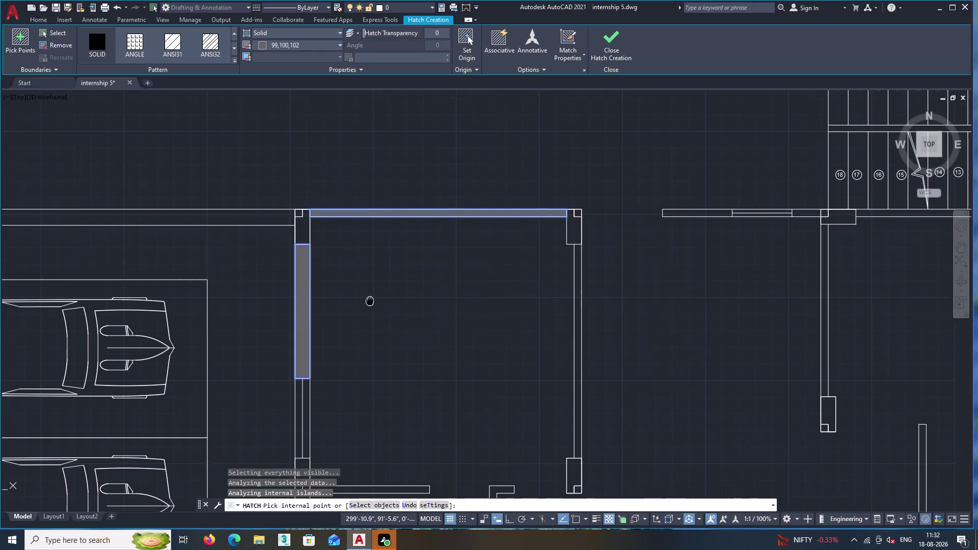
middle_drag(368, 301, 368, 301)
click(573, 326)
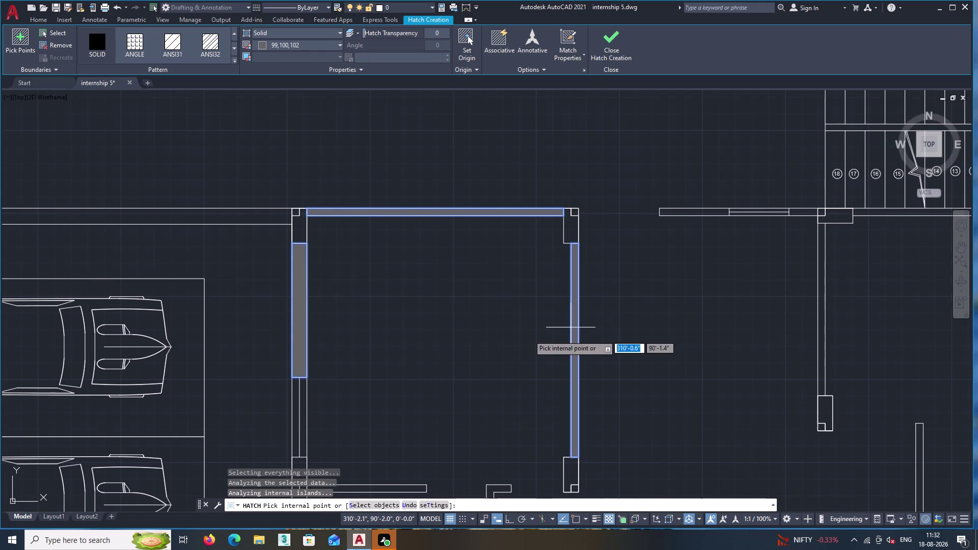
middle_drag(520, 338, 465, 216)
middle_drag(464, 301, 490, 211)
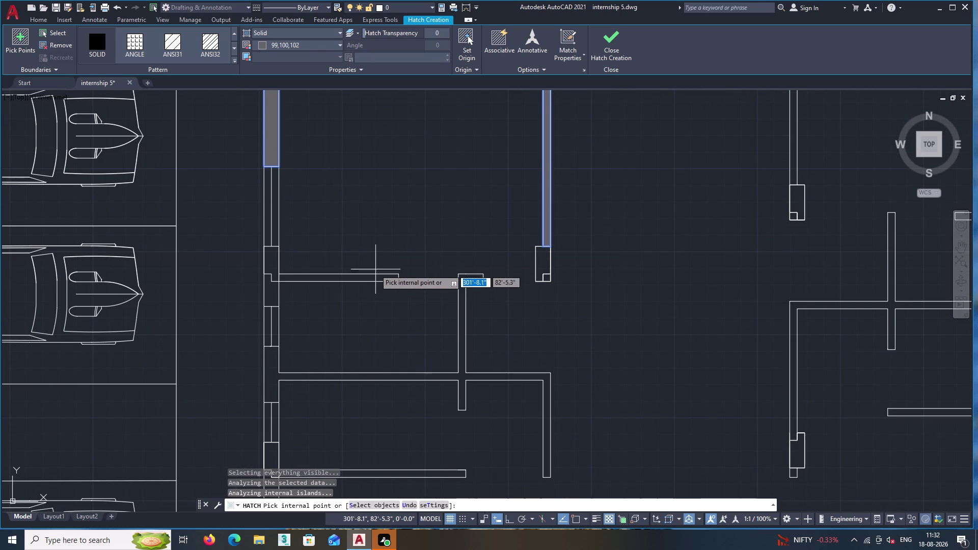
click(370, 279)
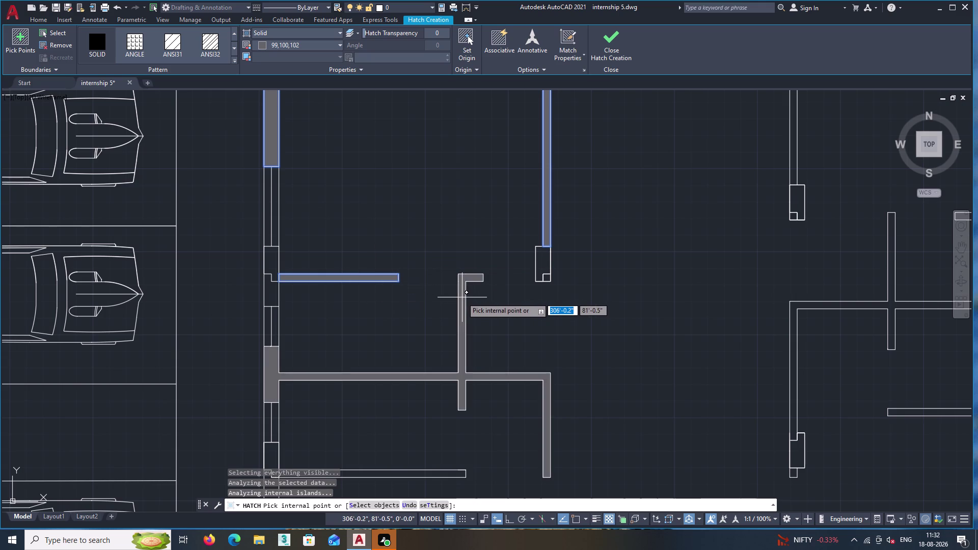
click(462, 298)
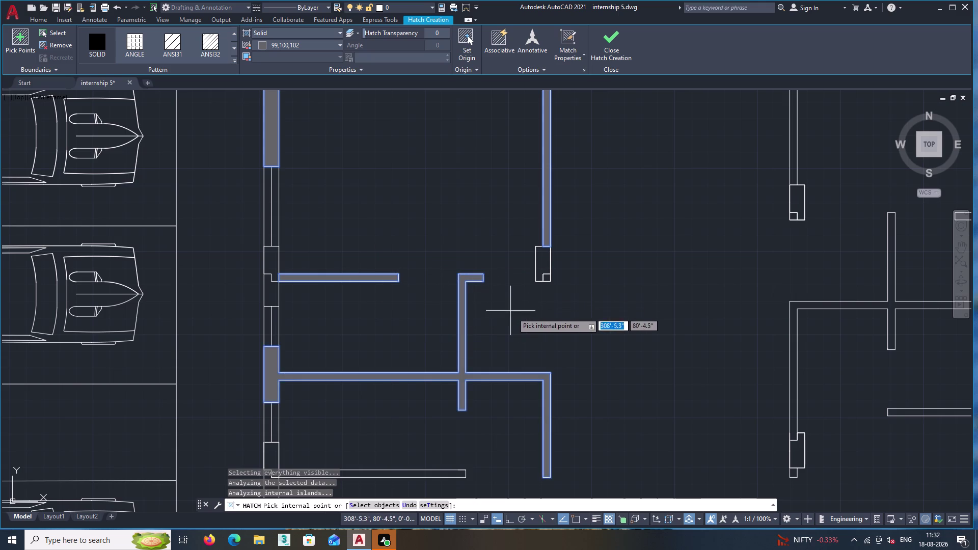
Fill the small left-wall piece, the lower horizontal partition and the piece beside it.
scroll(up, 3)
double_click(538, 222)
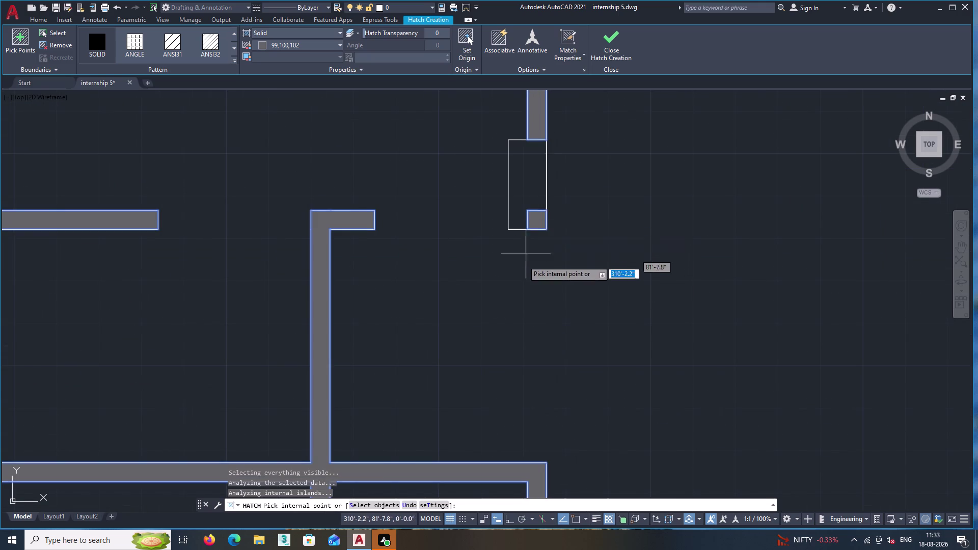
scroll(down, 3)
middle_drag(309, 321, 355, 314)
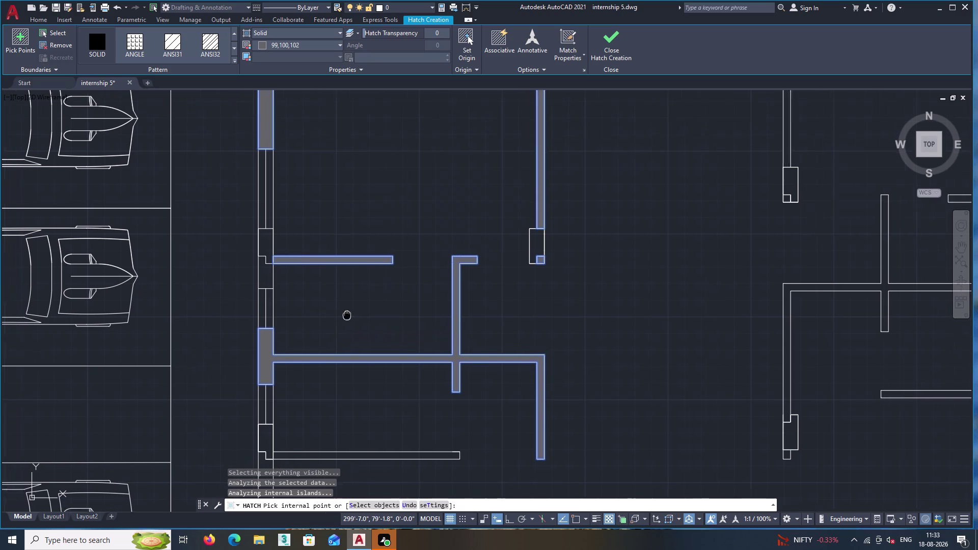
middle_drag(354, 314, 359, 314)
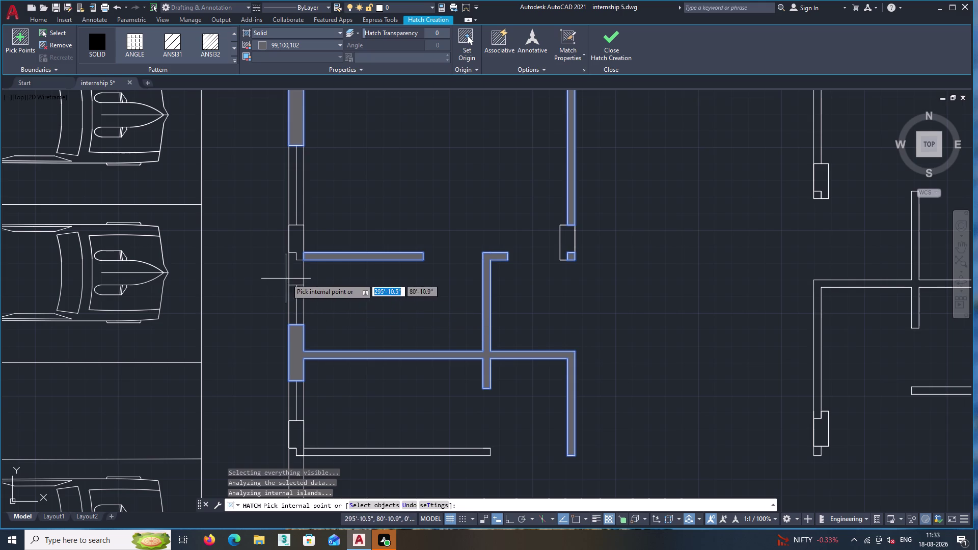
click(291, 277)
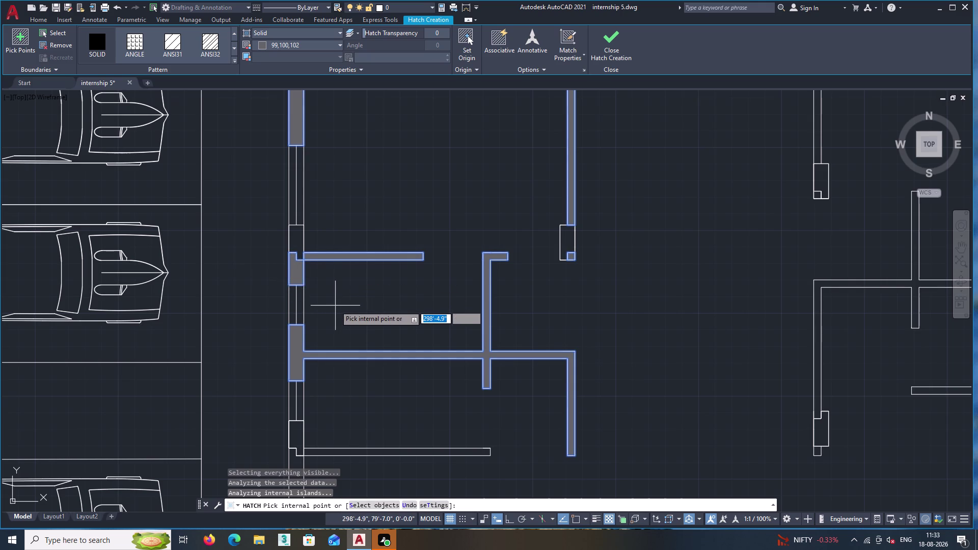
middle_drag(338, 308, 336, 262)
middle_drag(330, 381, 331, 279)
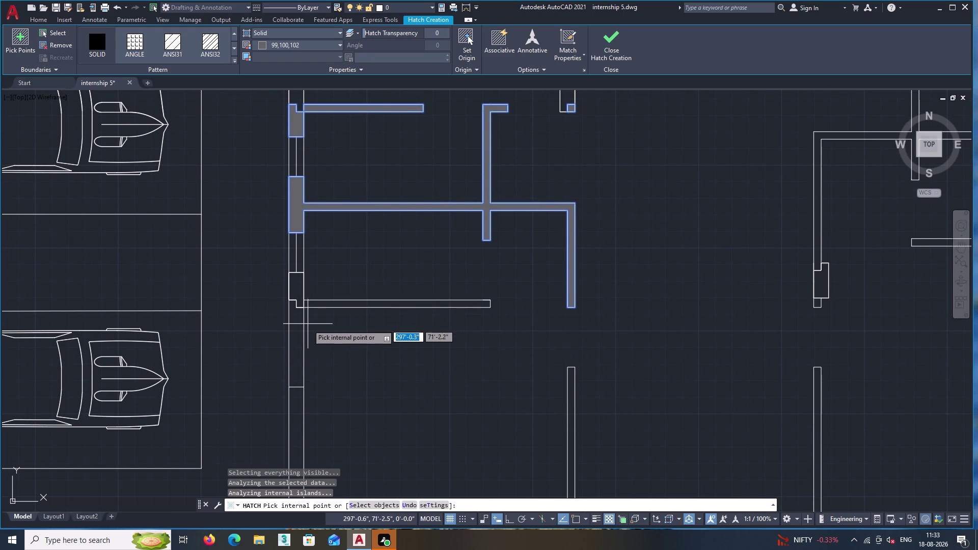
click(329, 302)
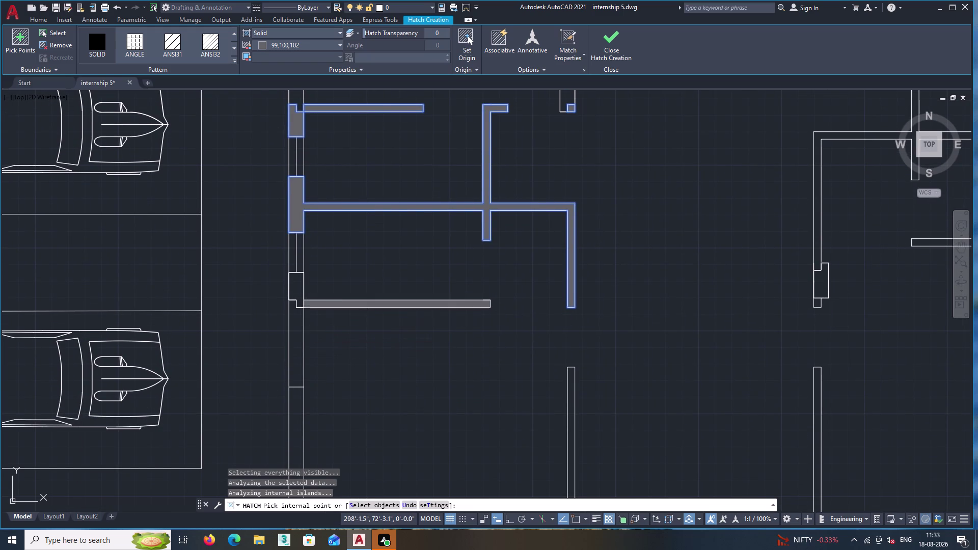
double_click(295, 291)
middle_drag(337, 284, 341, 203)
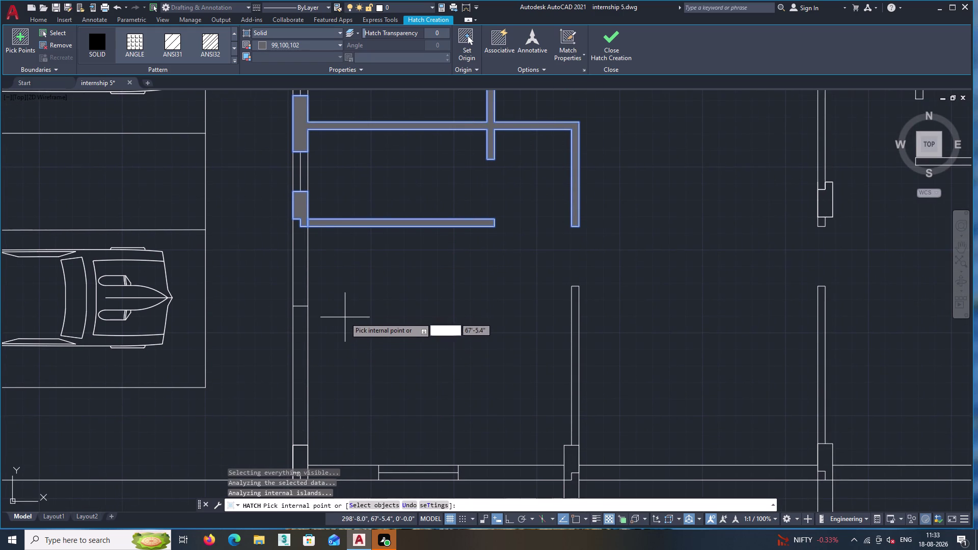
Fill the lower left exterior wall, bottom pieces beside the window, and entrance piers.
scroll(down, 3)
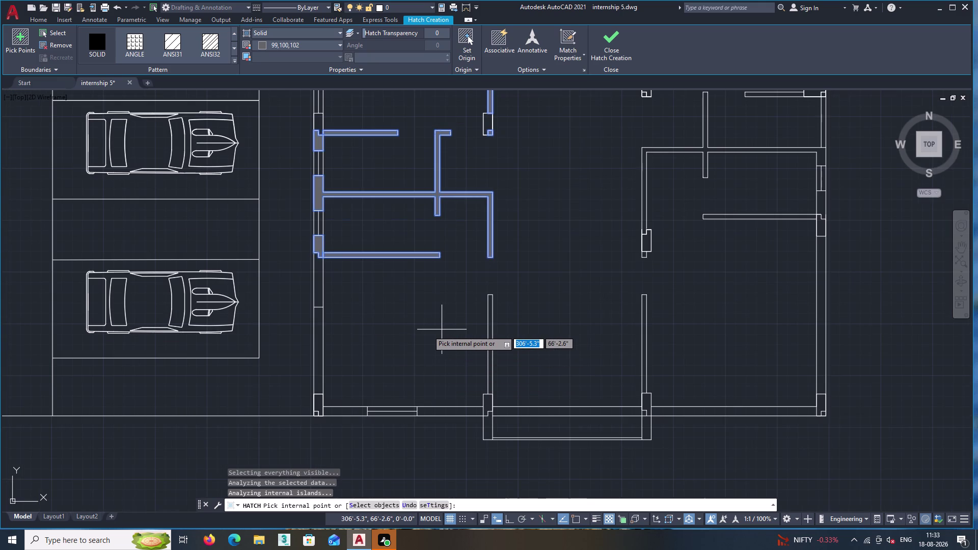
scroll(down, 3)
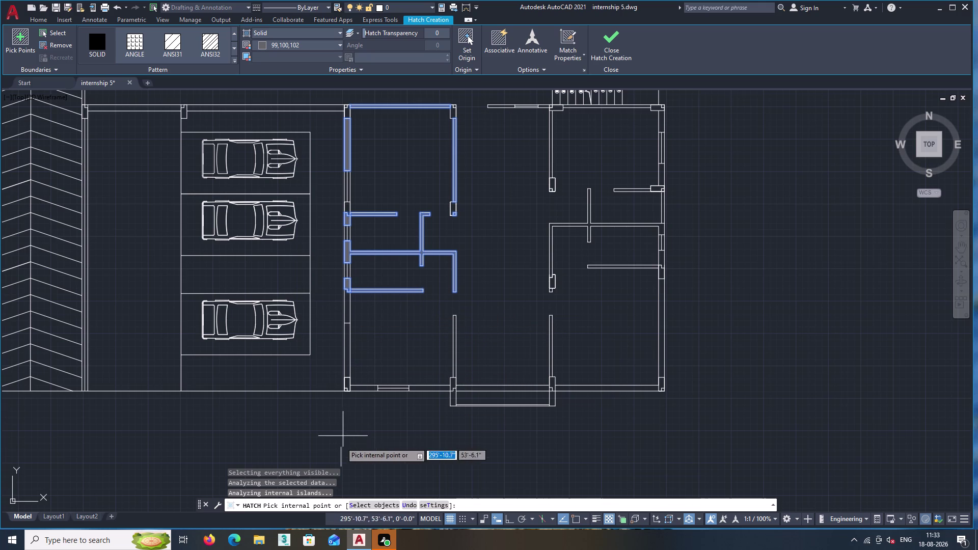
click(346, 358)
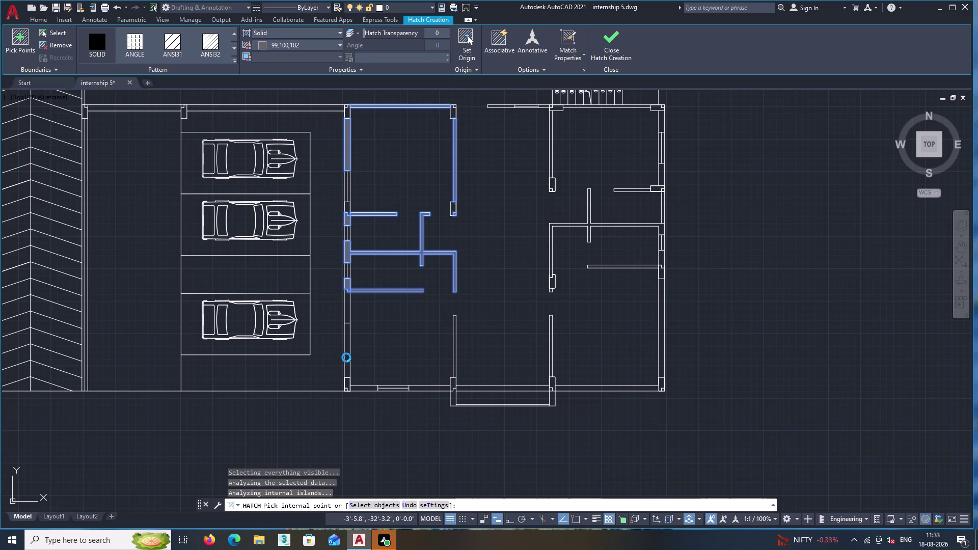
click(362, 389)
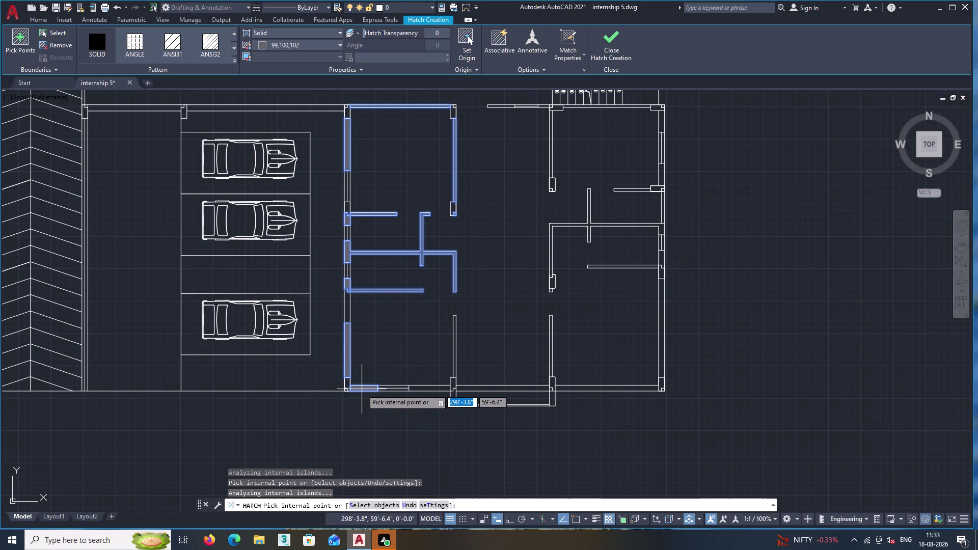
click(434, 388)
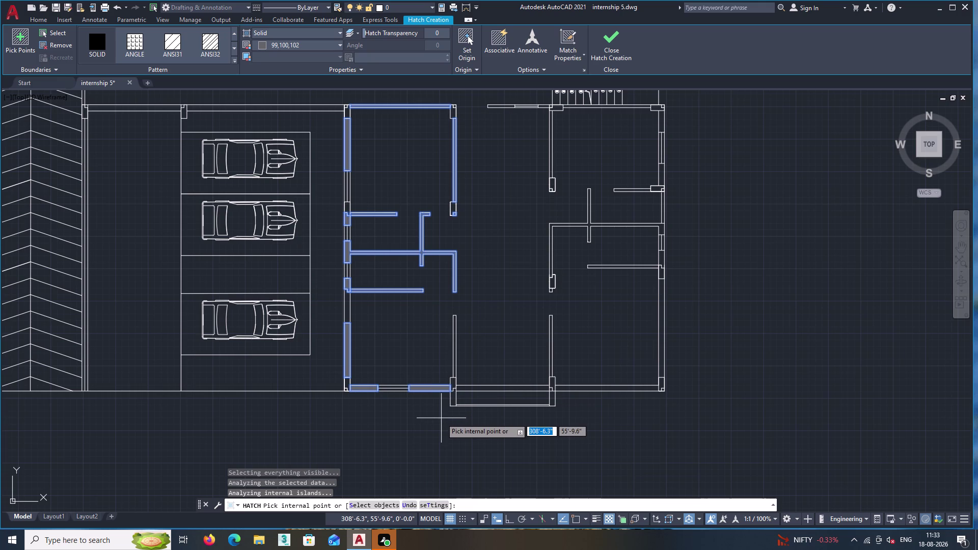
scroll(up, 3)
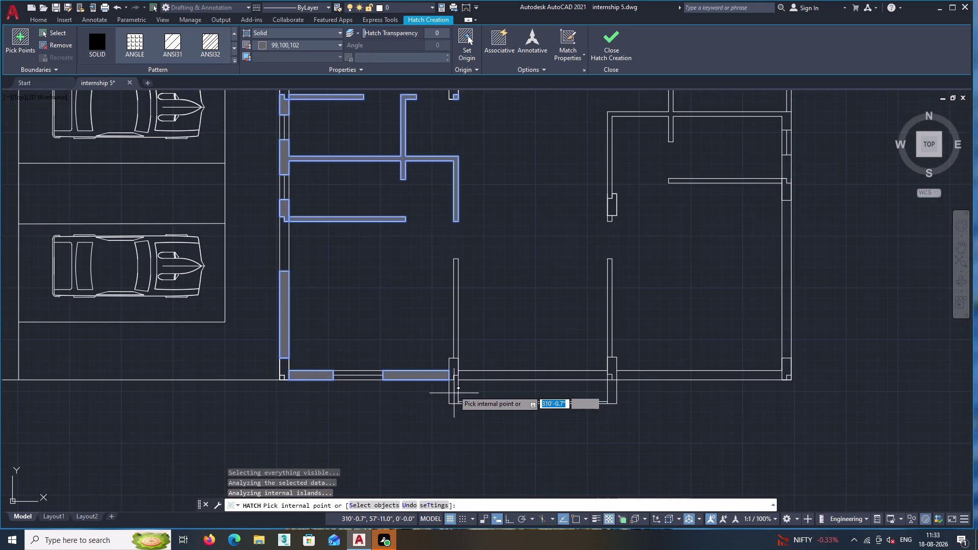
click(453, 390)
click(616, 395)
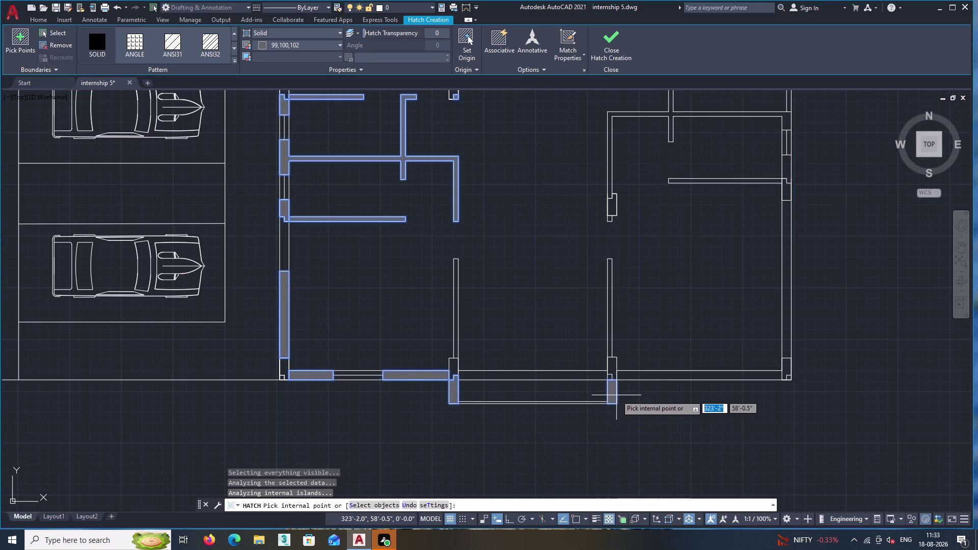
click(610, 378)
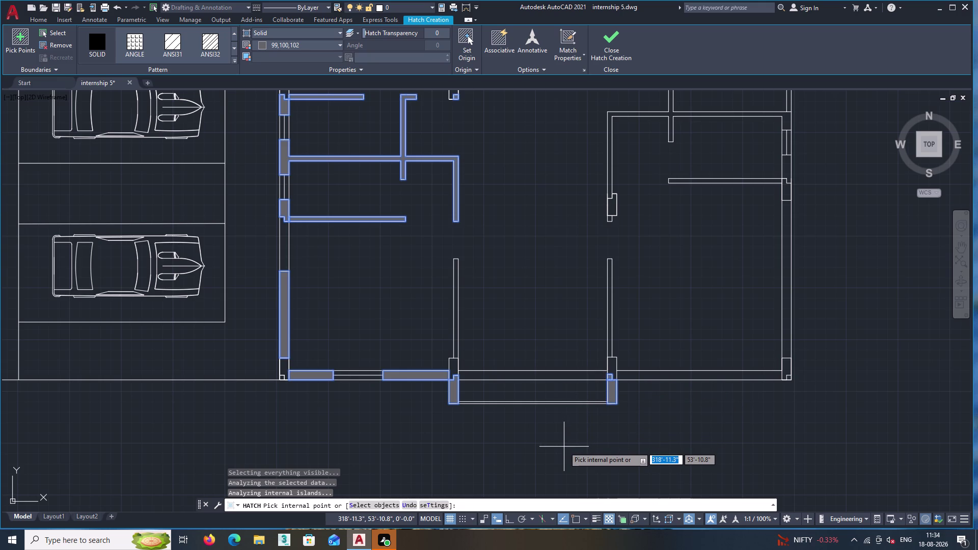
Undo the accidental fill picked outside the building walls.
scroll(down, 3)
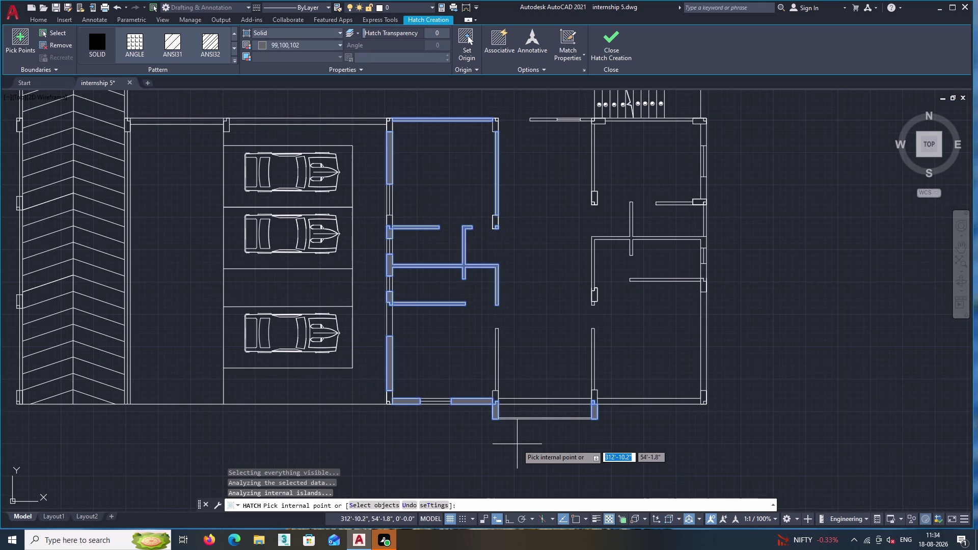
click(499, 365)
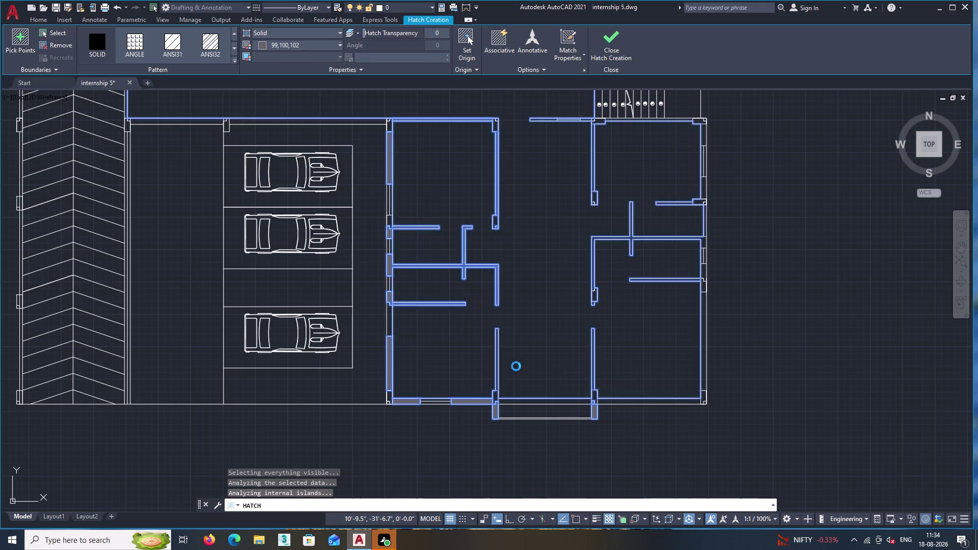
key(ctrl+z)
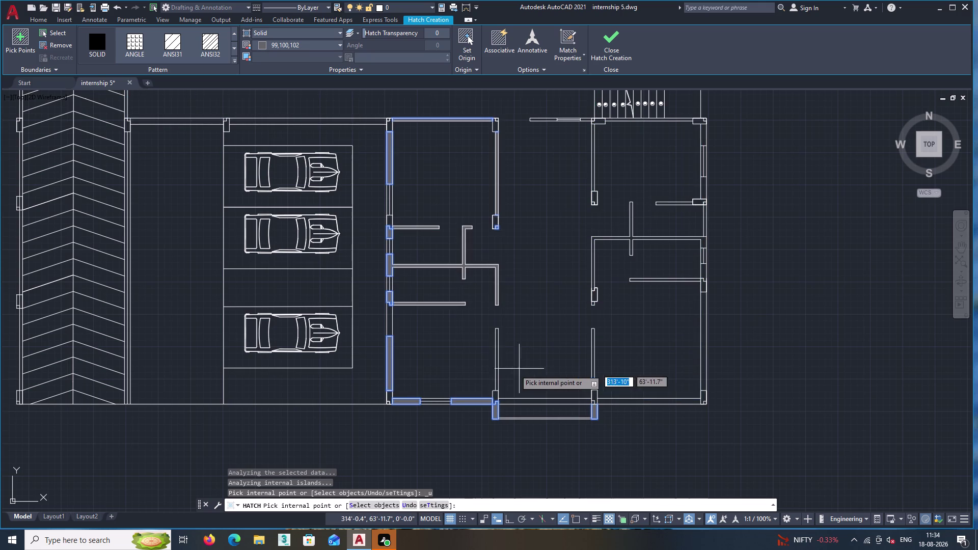
scroll(up, 3)
scroll(up, 3)
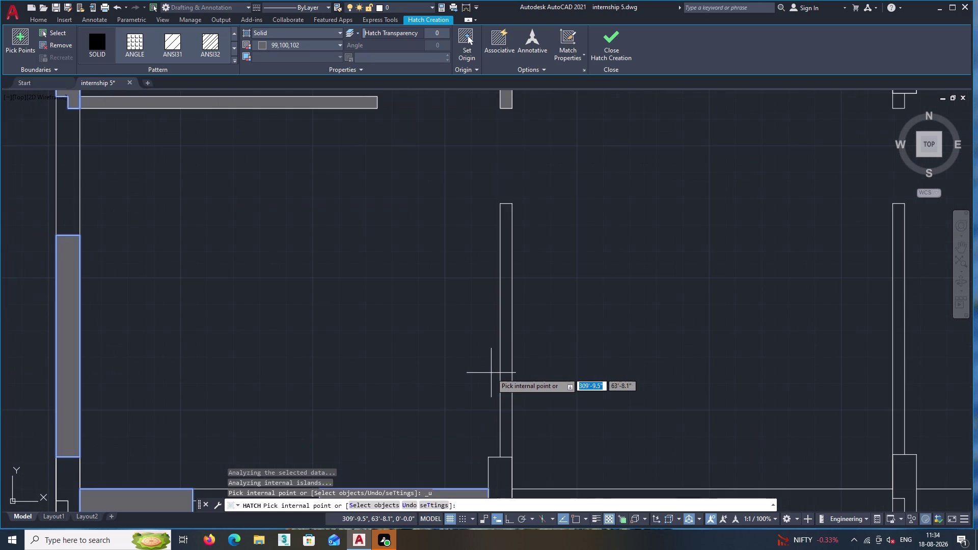
click(502, 368)
scroll(down, 3)
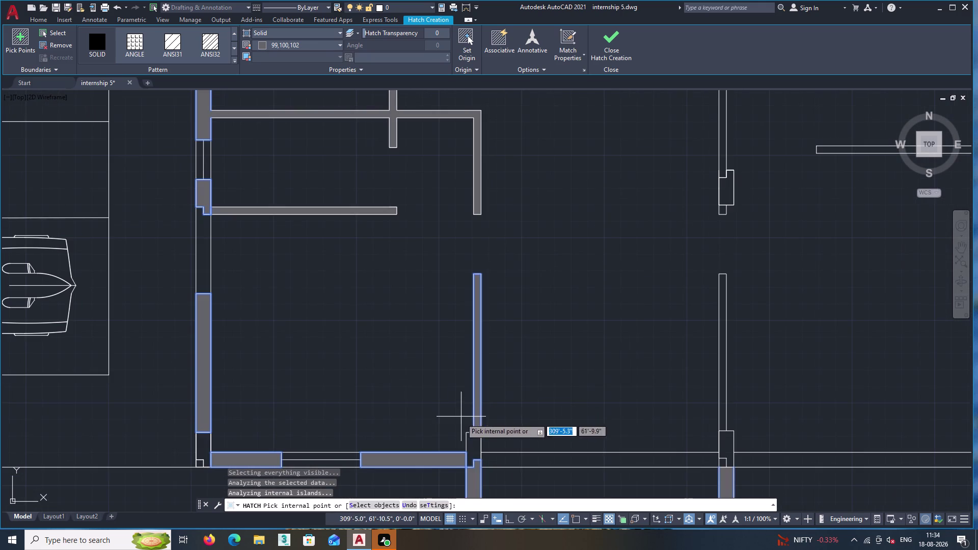
Fill the long bottom wall right of the entrance and the small corner wall piece.
middle_drag(543, 403, 430, 367)
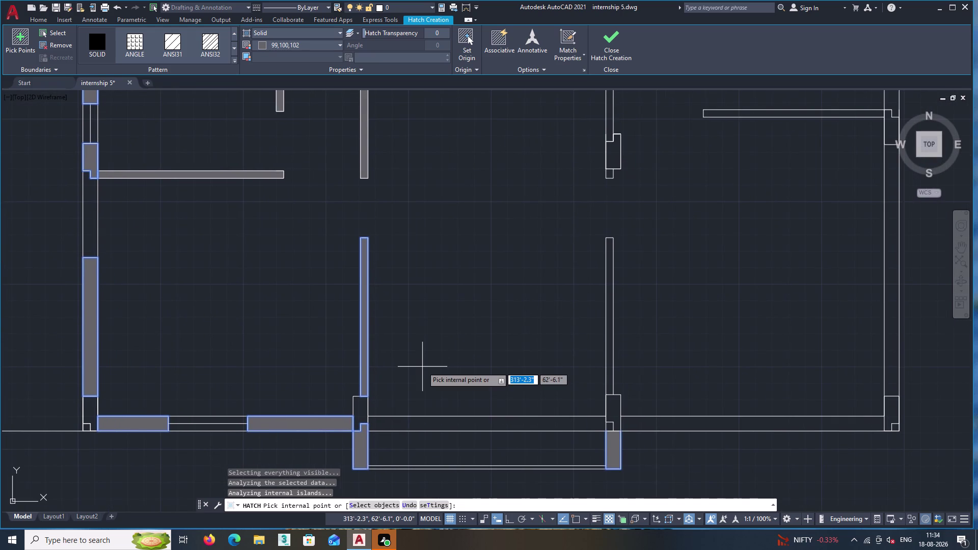
scroll(down, 3)
scroll(down, 3)
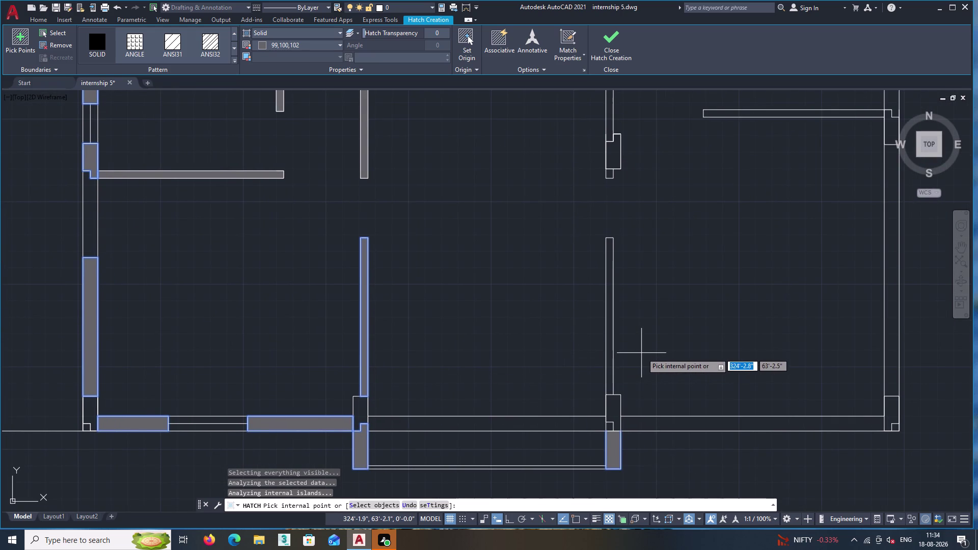
middle_drag(642, 353, 575, 358)
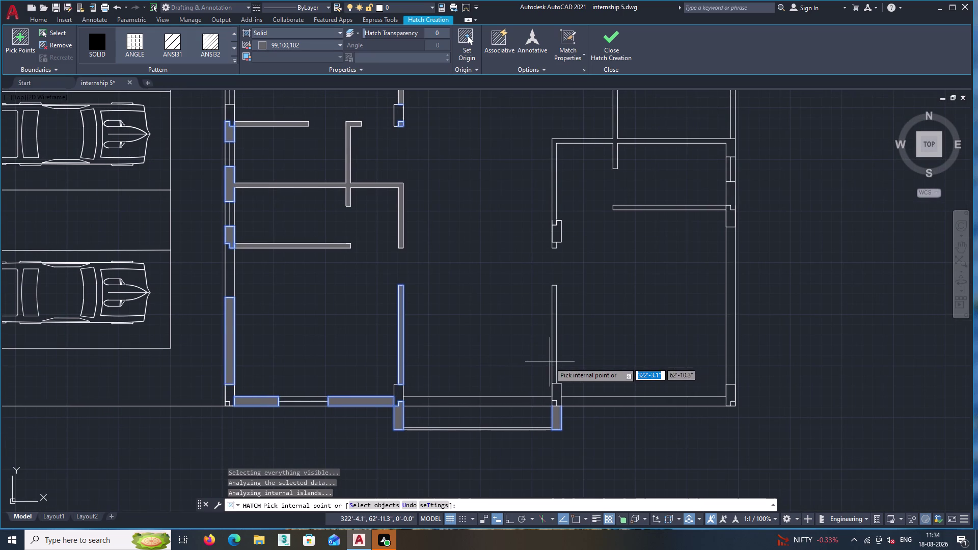
click(553, 361)
middle_drag(636, 362, 519, 345)
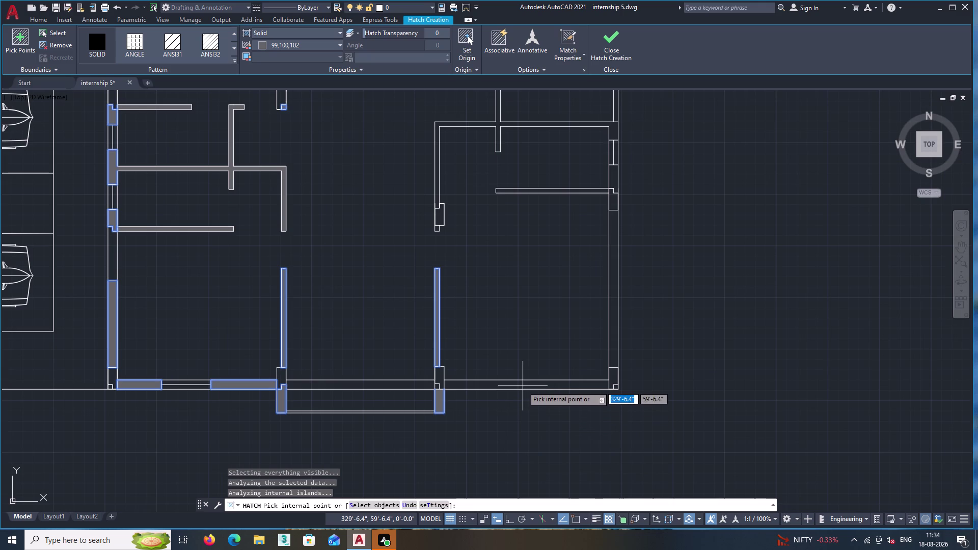
click(523, 386)
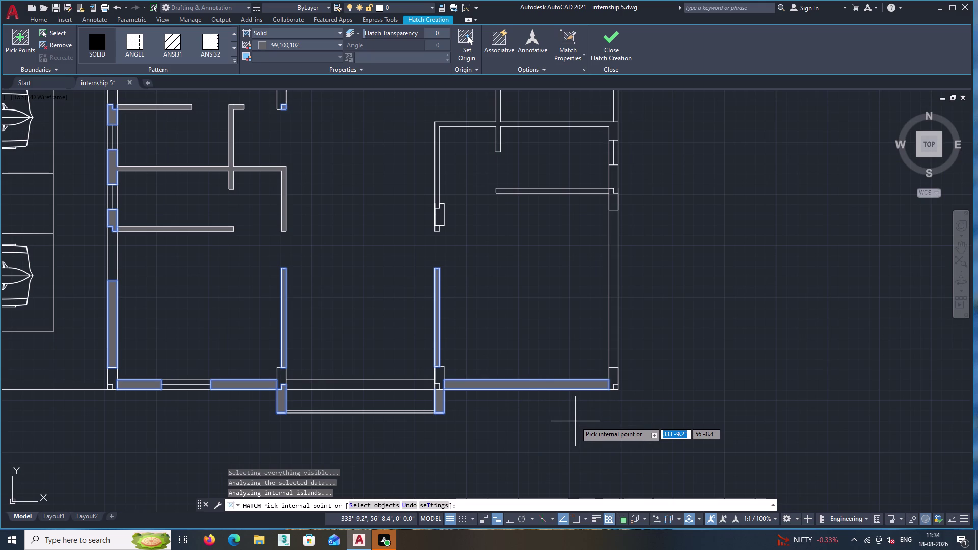
scroll(up, 3)
double_click(440, 388)
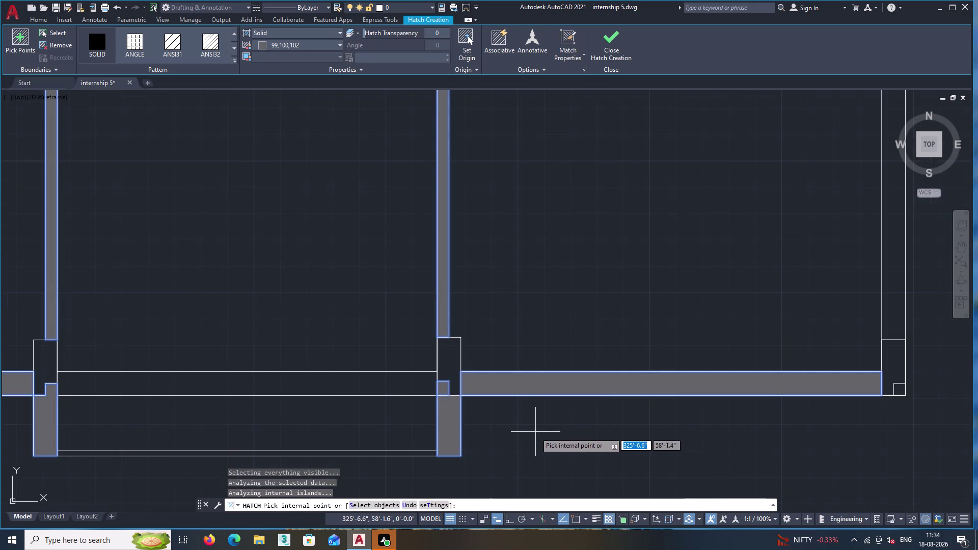
middle_drag(721, 417, 474, 425)
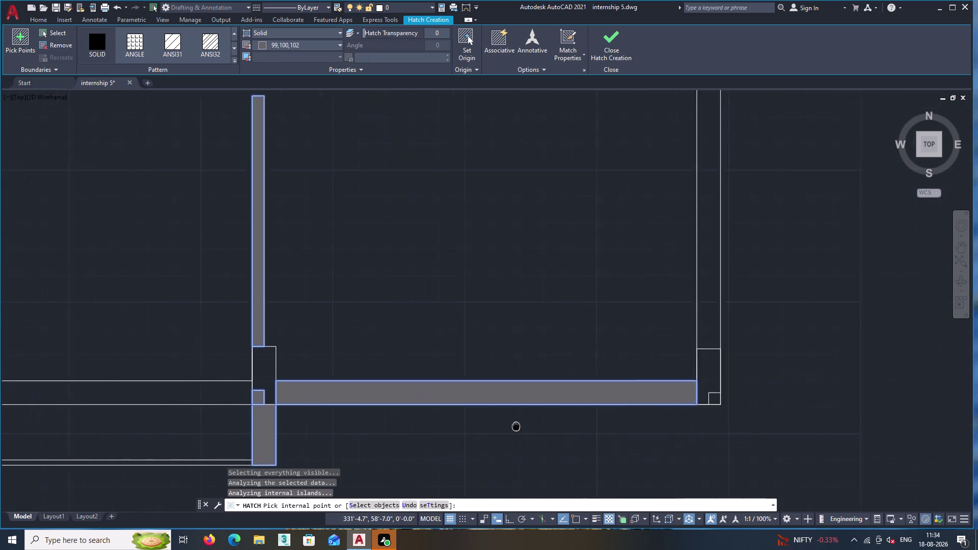
middle_drag(474, 426, 464, 424)
double_click(646, 398)
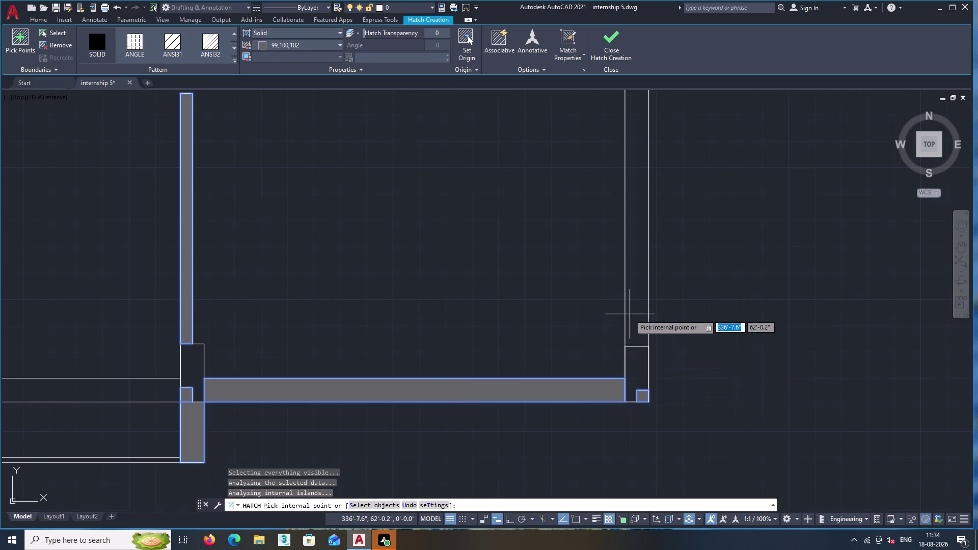
click(629, 314)
scroll(down, 3)
middle_drag(686, 334, 670, 394)
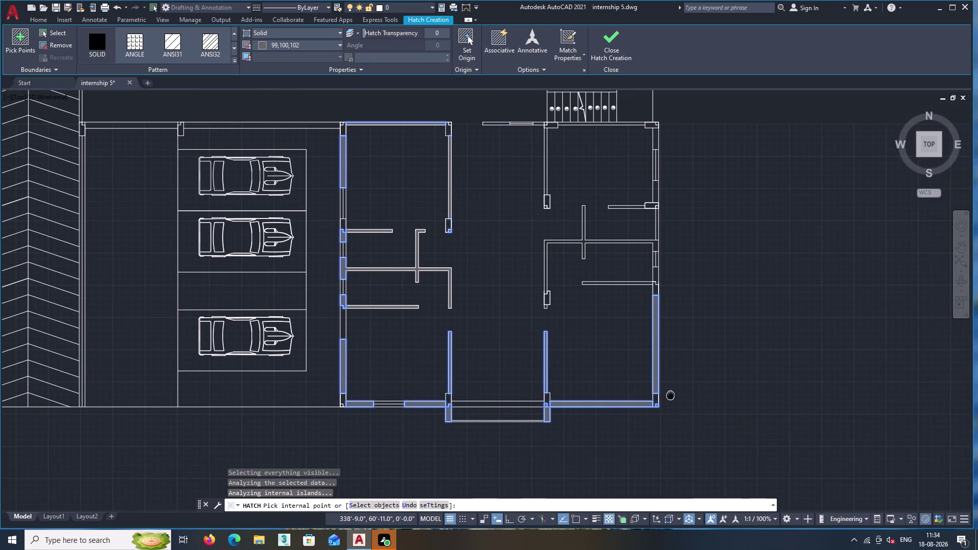
middle_drag(671, 394, 538, 471)
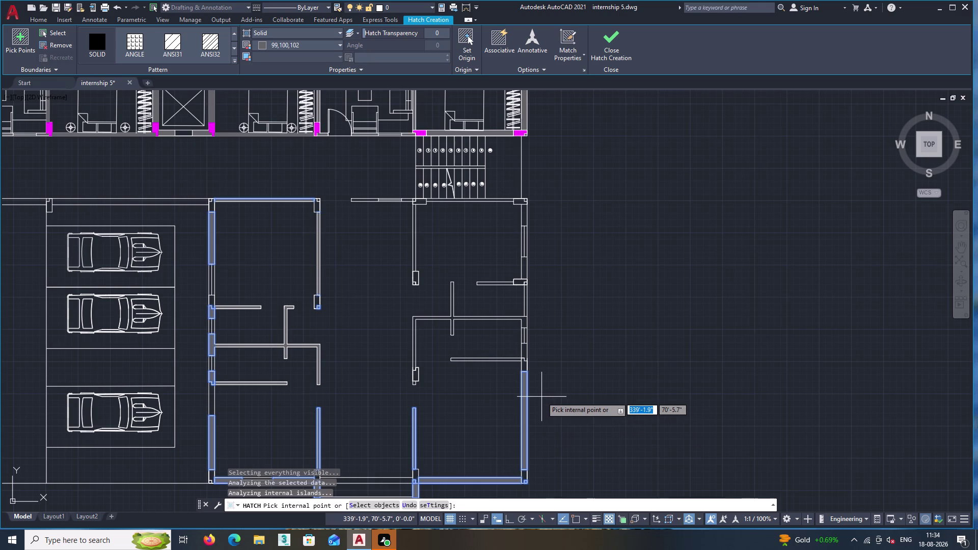
Fill the cross-shaped interior wall and the wall pieces around the staircase opening.
scroll(up, 3)
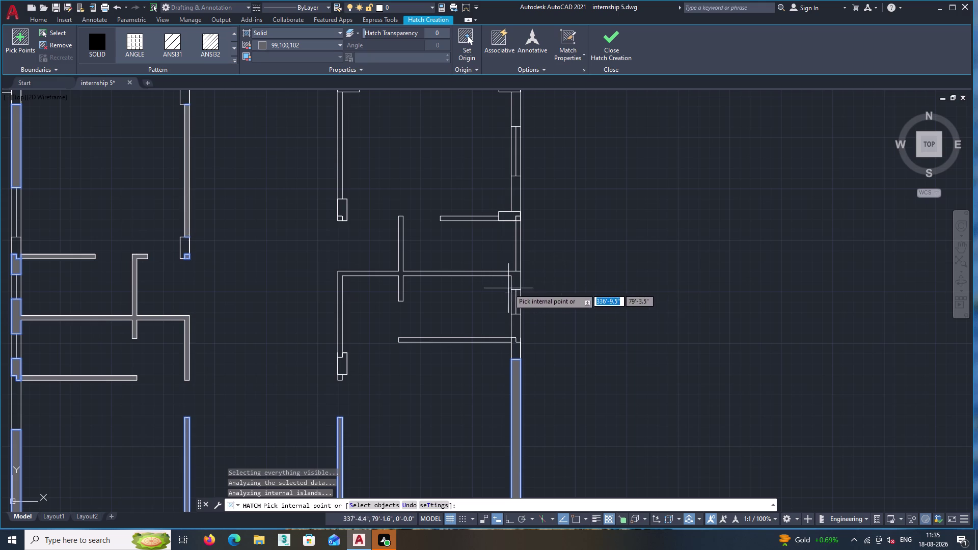
double_click(401, 273)
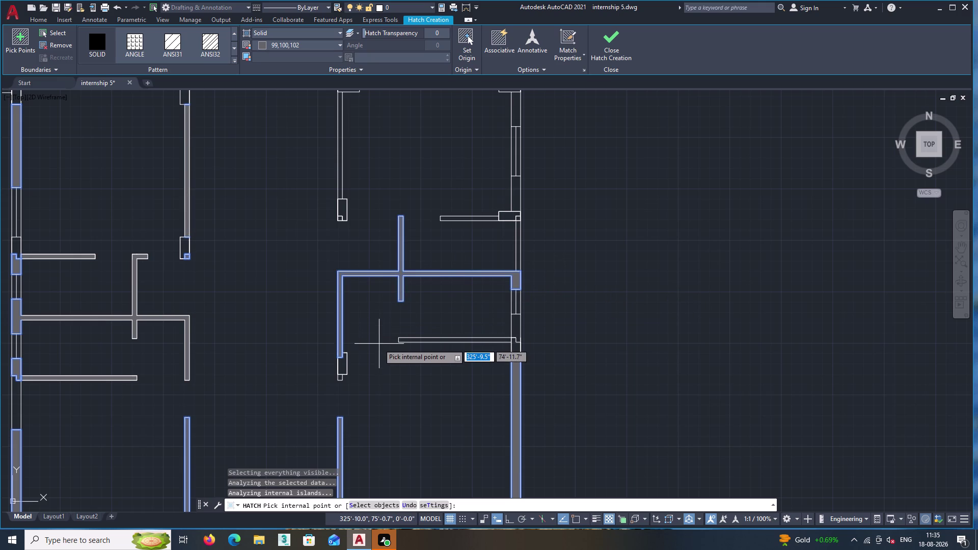
middle_drag(330, 357, 288, 385)
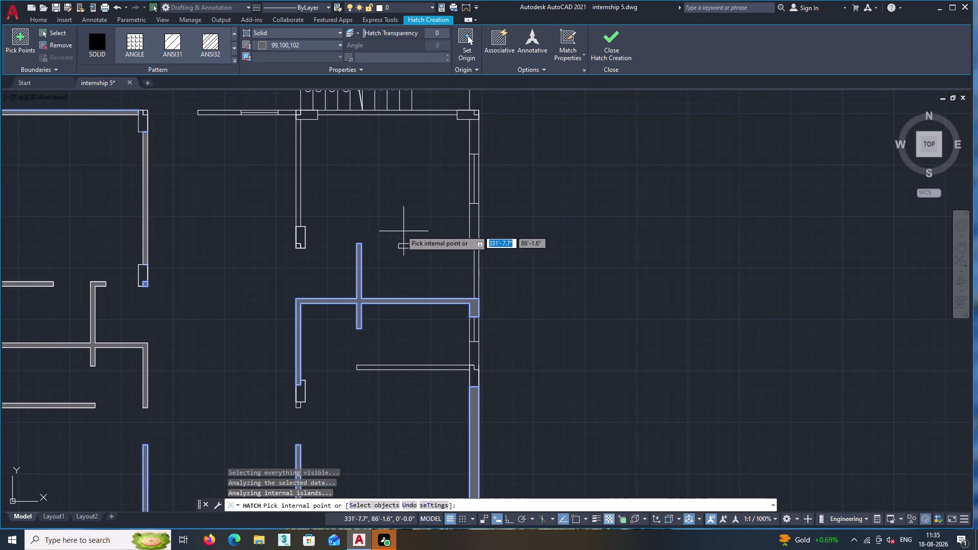
middle_drag(376, 210, 413, 280)
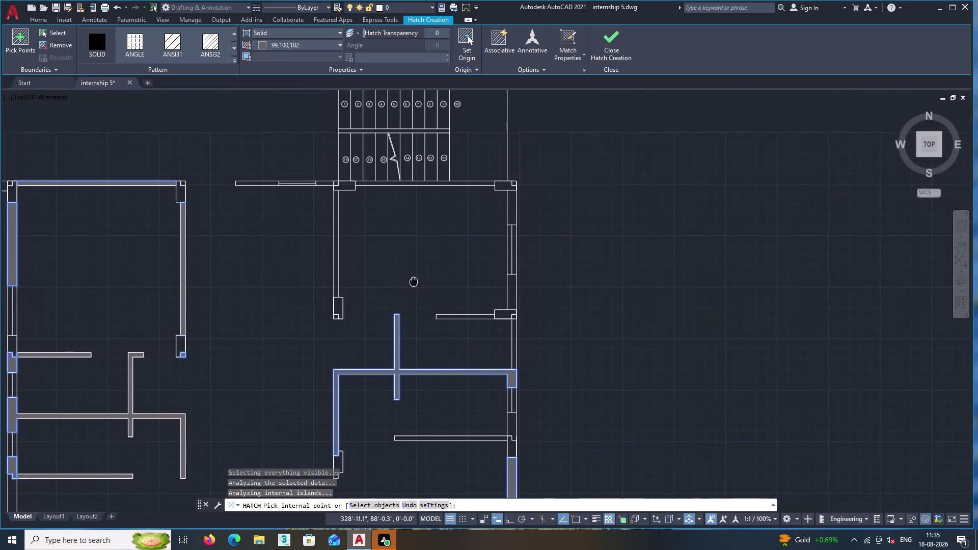
middle_drag(414, 281, 488, 292)
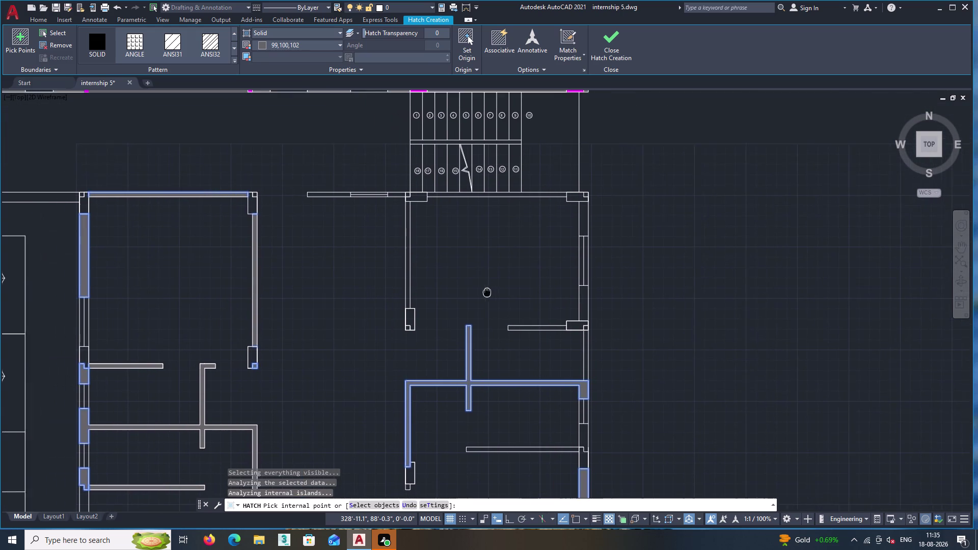
middle_drag(488, 293, 491, 293)
click(339, 195)
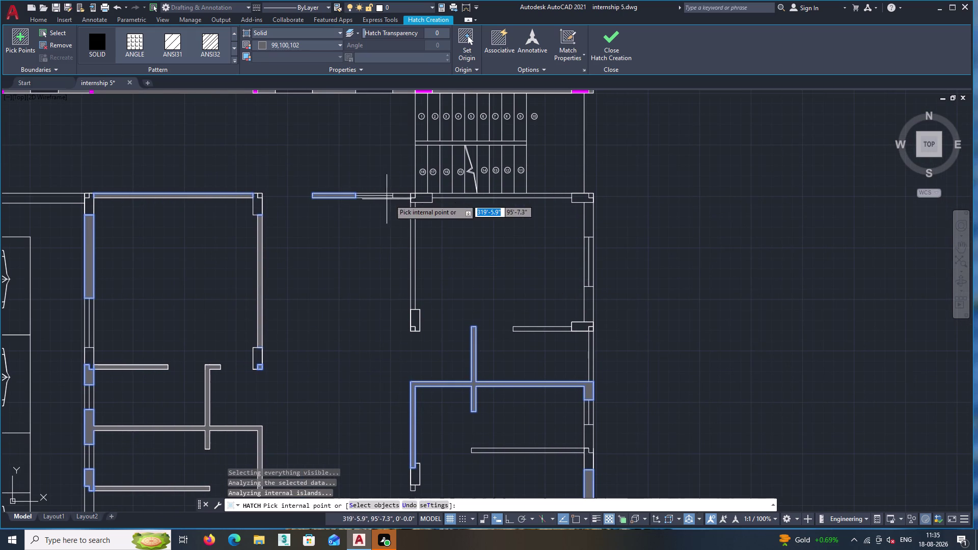
click(399, 194)
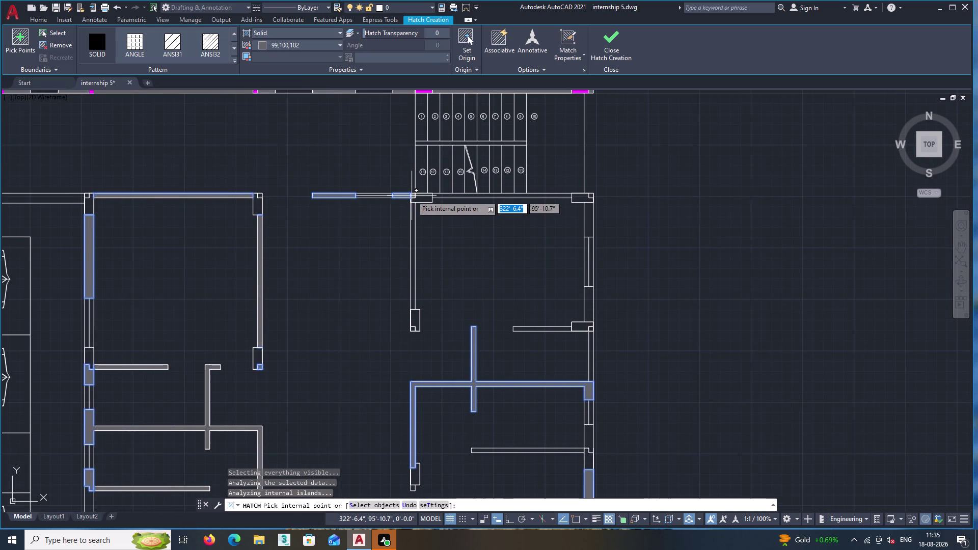
scroll(up, 3)
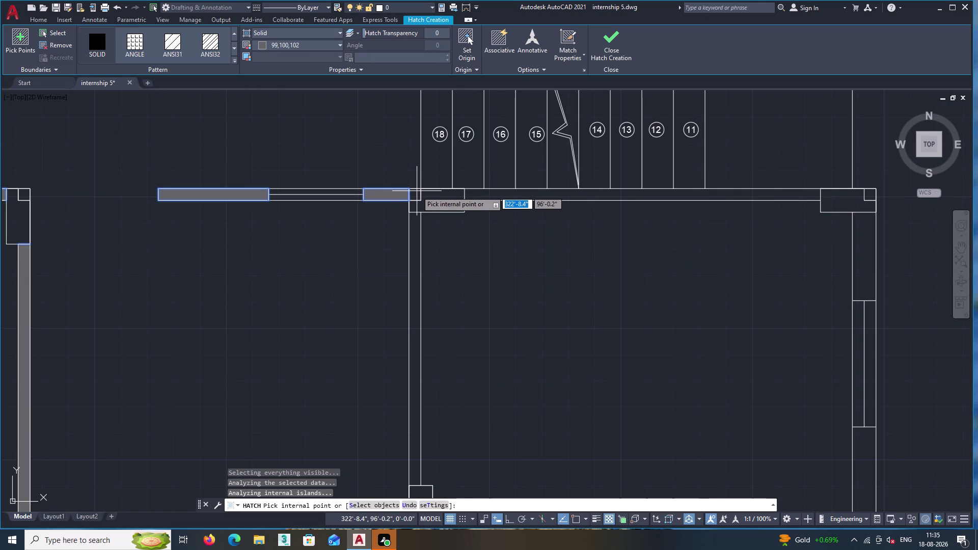
click(415, 195)
Fill the long wall strip below the staircase, its corner block and the right piece below.
middle_drag(489, 300, 427, 299)
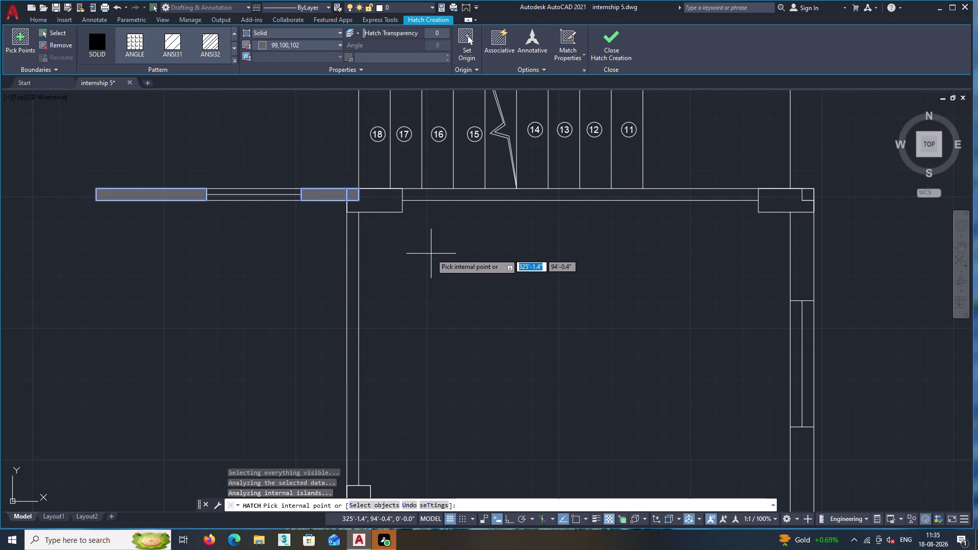
double_click(447, 197)
middle_drag(449, 265, 366, 252)
scroll(down, 3)
scroll(up, 3)
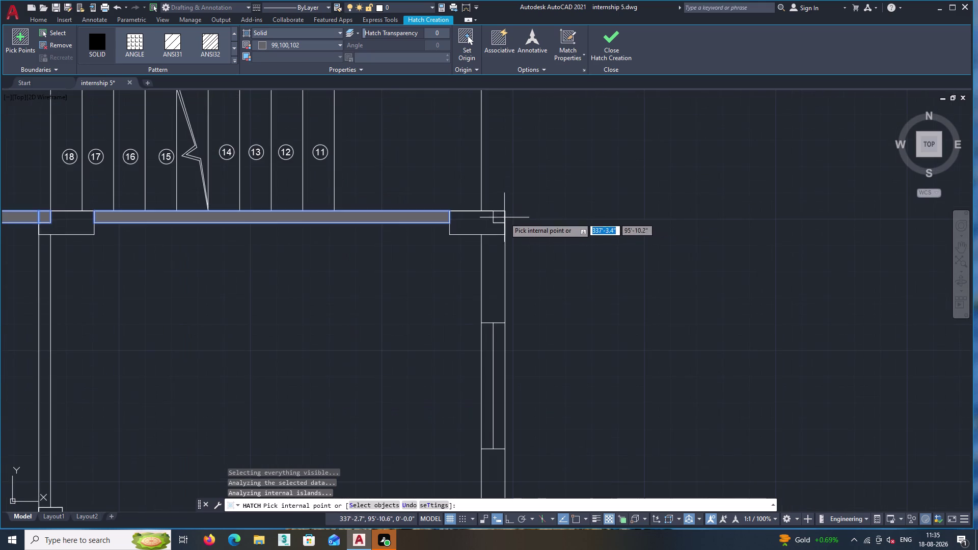
scroll(up, 3)
click(490, 214)
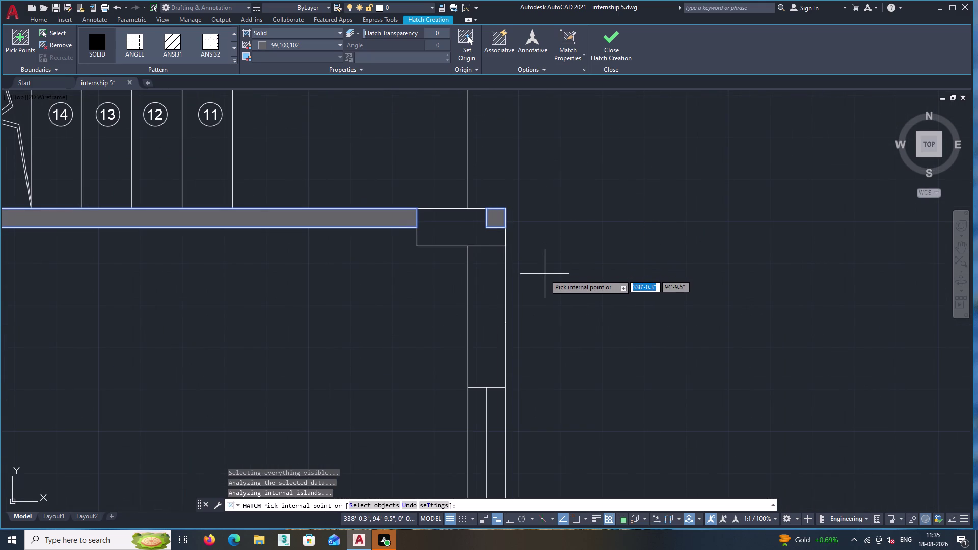
click(496, 319)
Fill the right wall segment near the junction plus the short horizontal and vertical stubs.
scroll(down, 3)
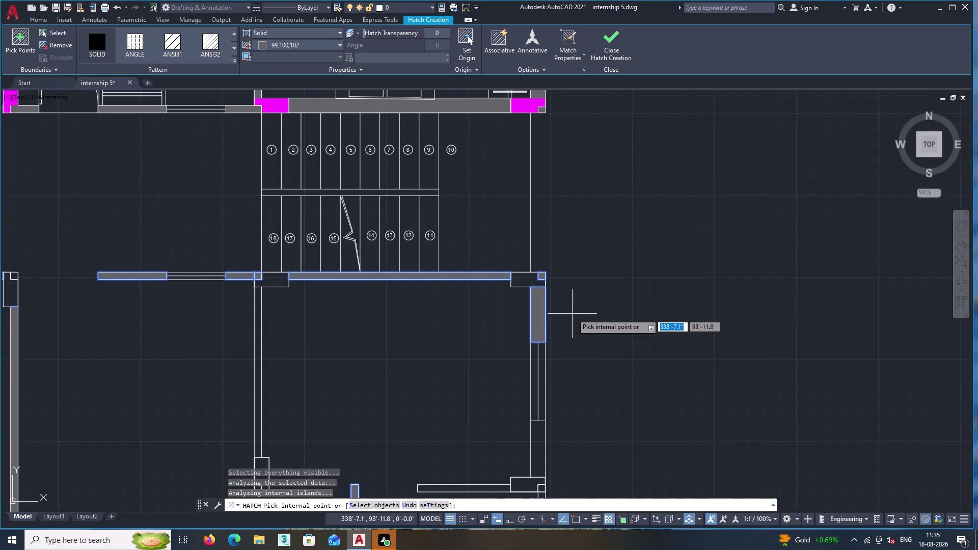
middle_drag(572, 314, 516, 165)
middle_drag(524, 303, 513, 251)
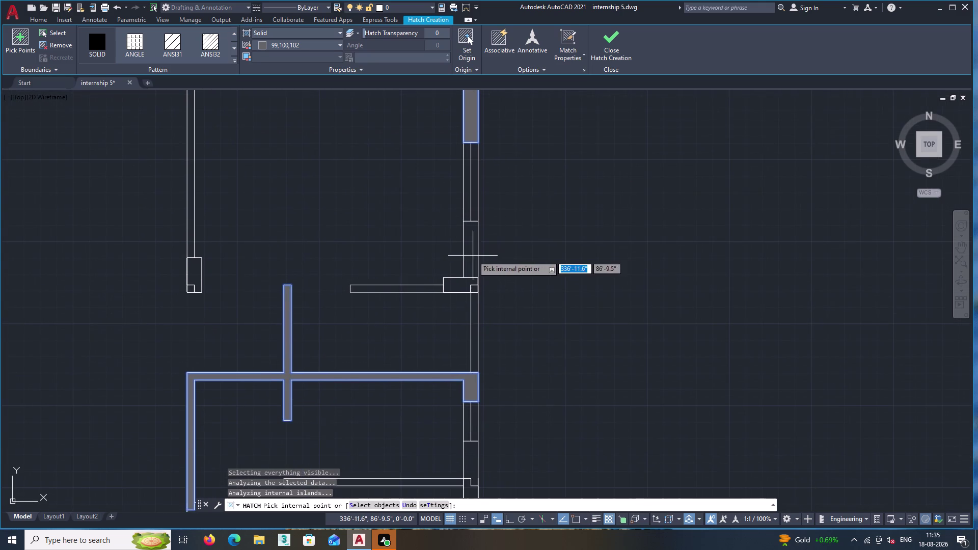
click(473, 255)
scroll(down, 3)
middle_drag(528, 252, 548, 233)
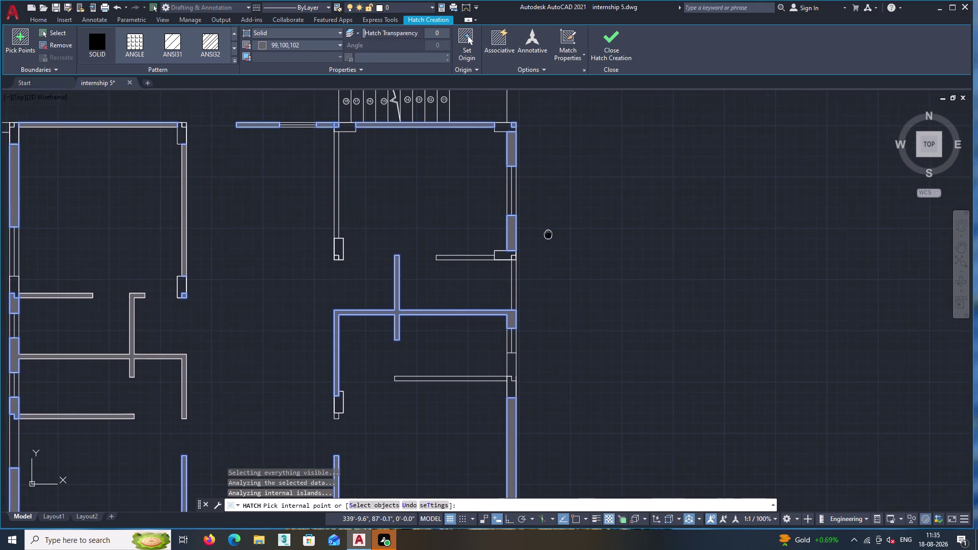
middle_drag(549, 234, 549, 234)
click(475, 257)
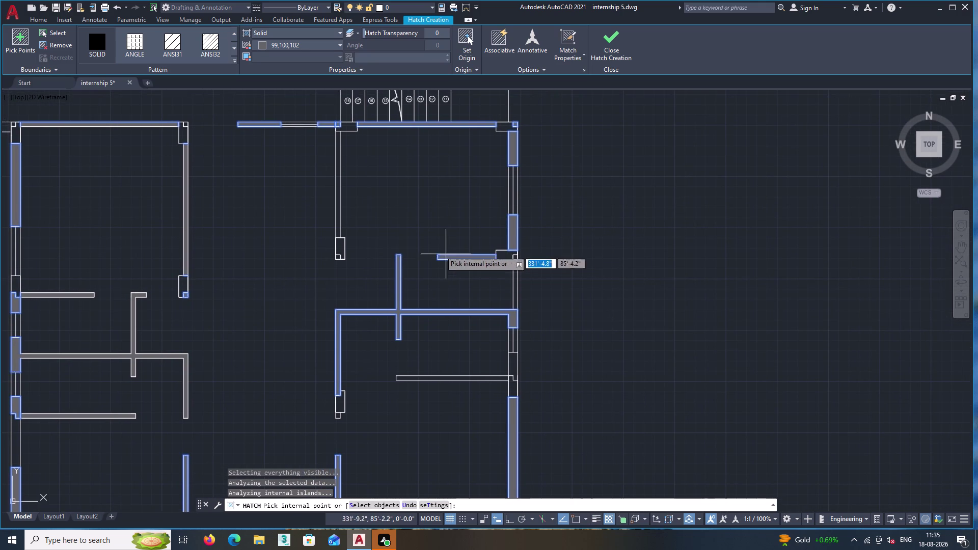
middle_drag(407, 224, 494, 229)
scroll(down, 3)
scroll(up, 3)
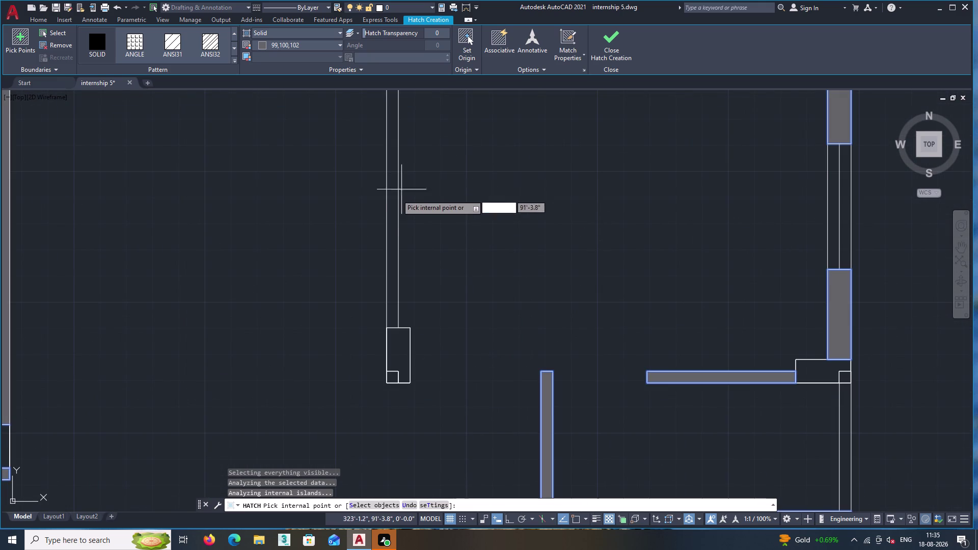
click(392, 203)
Add the right wall piece beside the window to the solid gray hatch.
scroll(down, 3)
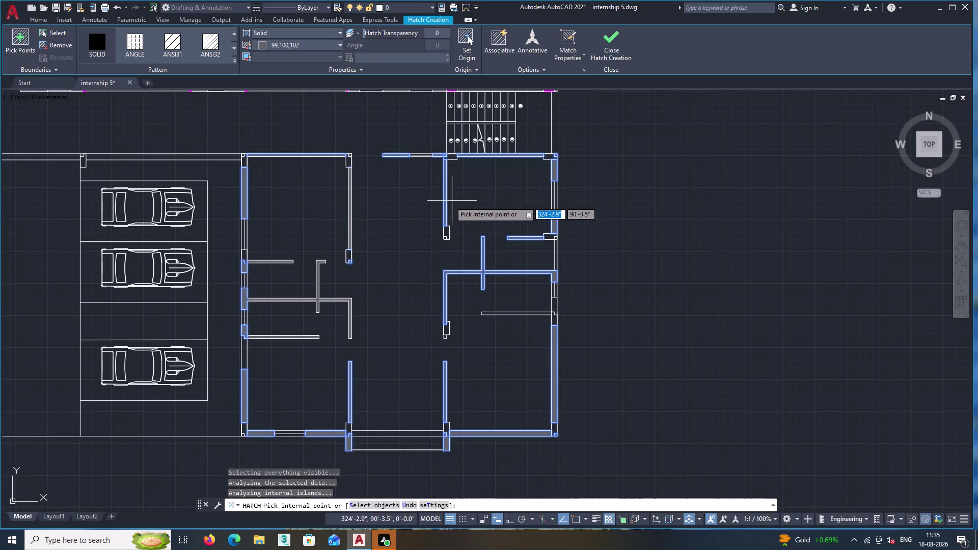
middle_drag(412, 223, 425, 188)
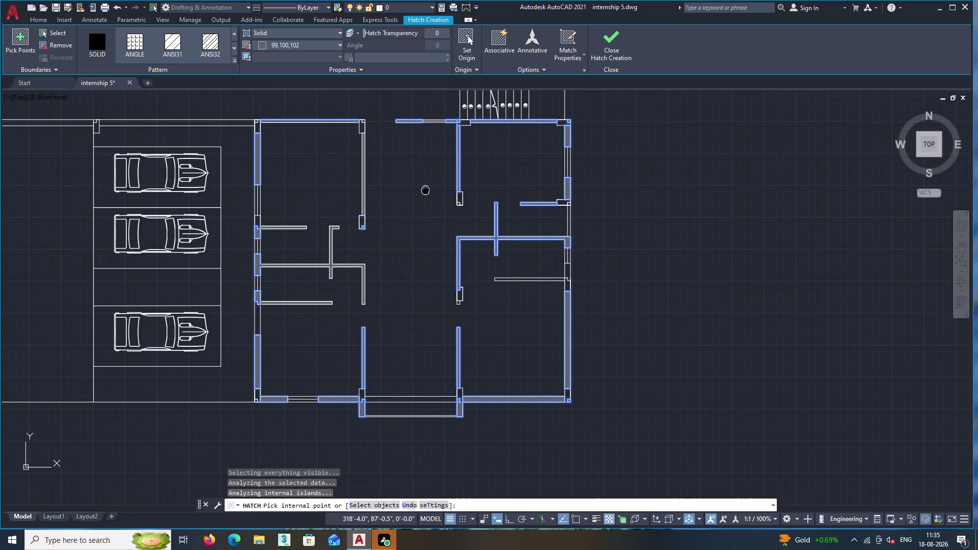
middle_drag(425, 189, 459, 188)
middle_drag(467, 187, 414, 178)
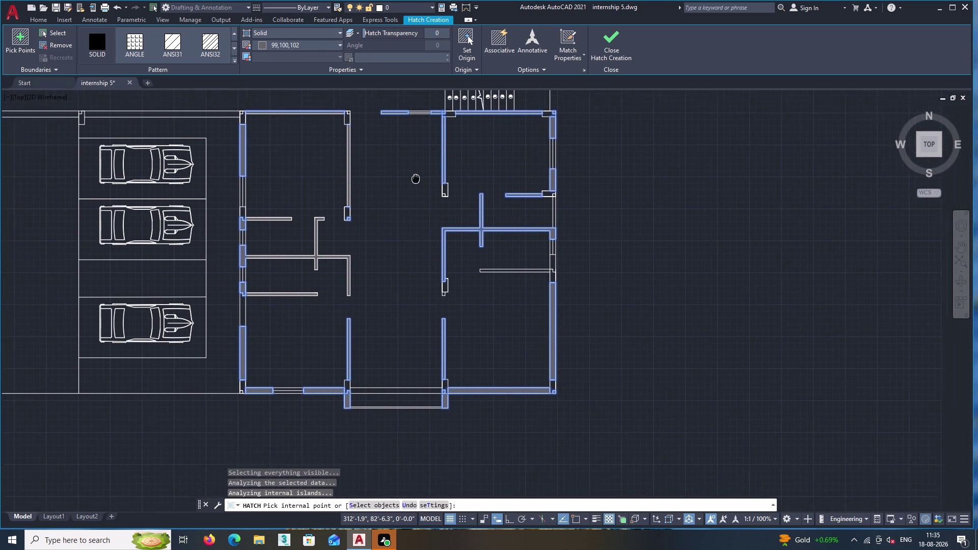
middle_drag(414, 178, 393, 174)
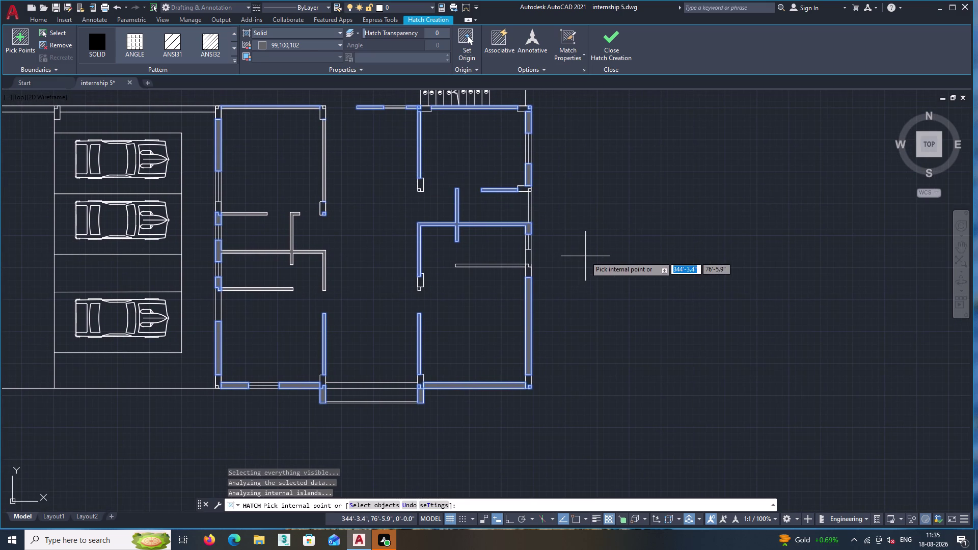
middle_drag(585, 256, 548, 209)
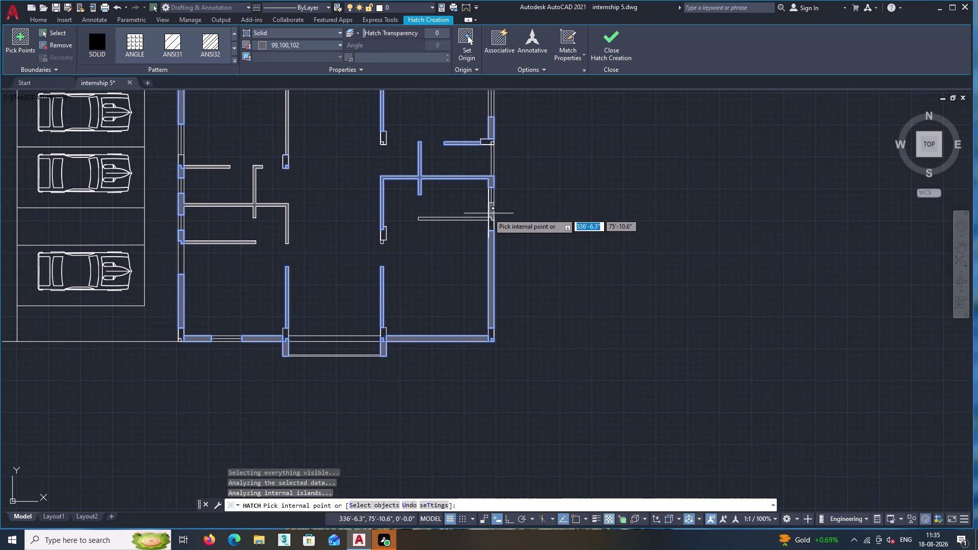
scroll(up, 3)
click(490, 214)
Add the next right wall segment and the short wall stub to the hatch.
middle_drag(566, 223, 566, 222)
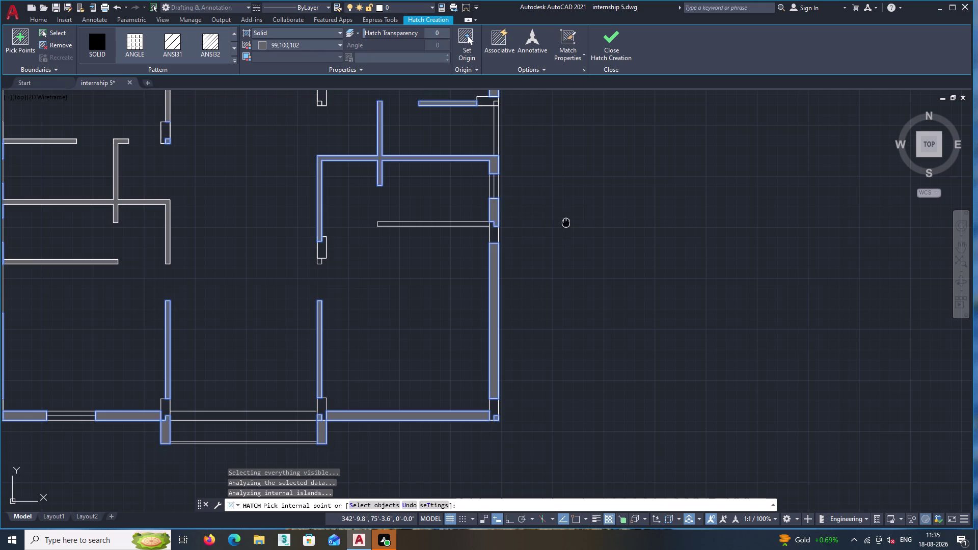
middle_drag(566, 223, 532, 192)
click(429, 192)
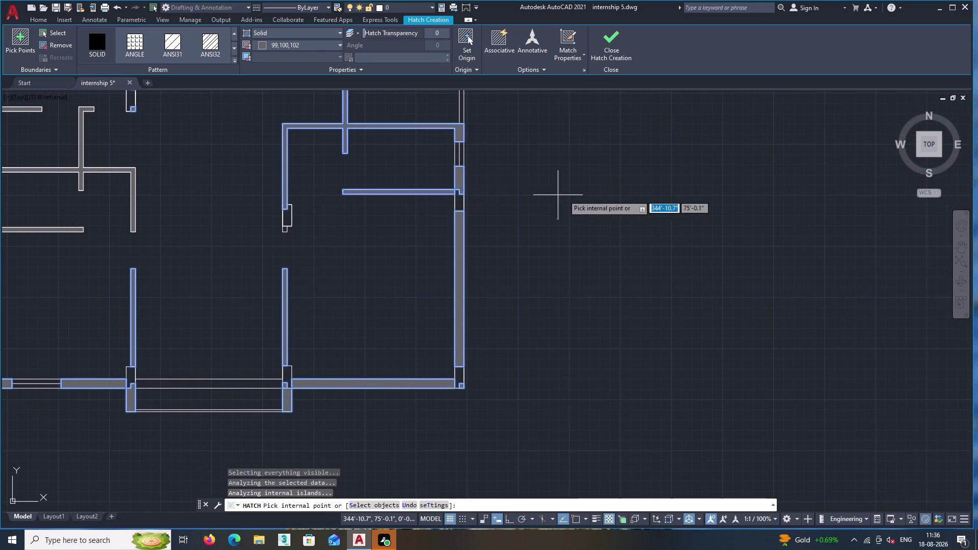
middle_drag(574, 196, 559, 192)
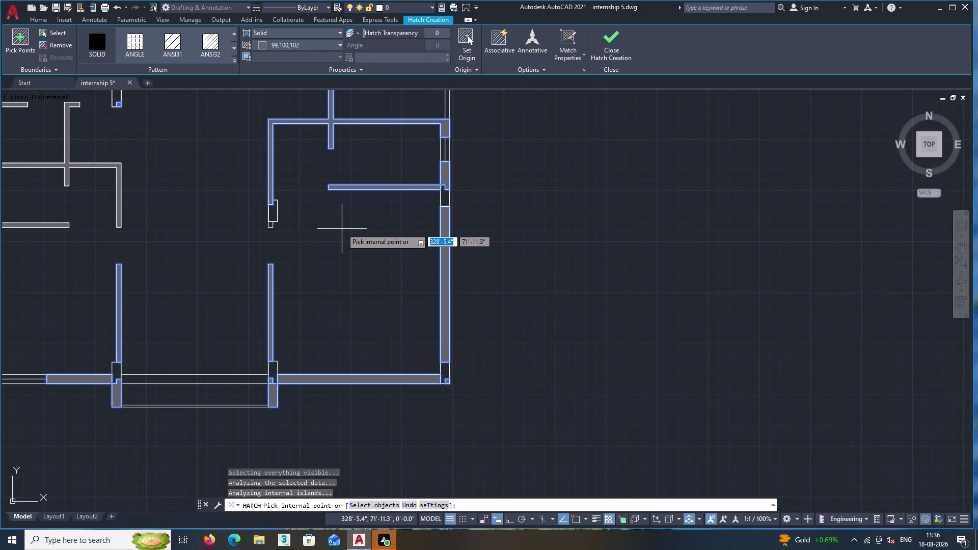
scroll(up, 3)
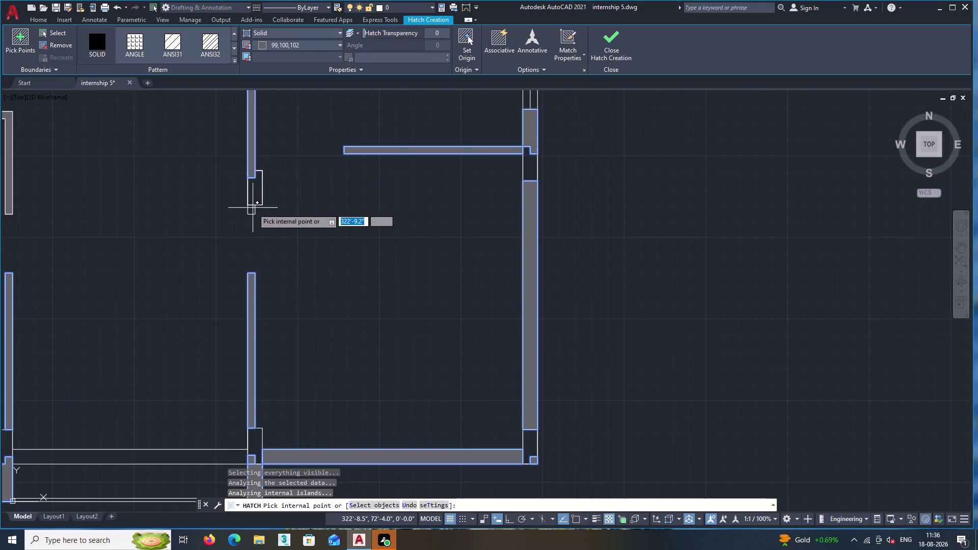
click(252, 210)
middle_drag(362, 237, 316, 227)
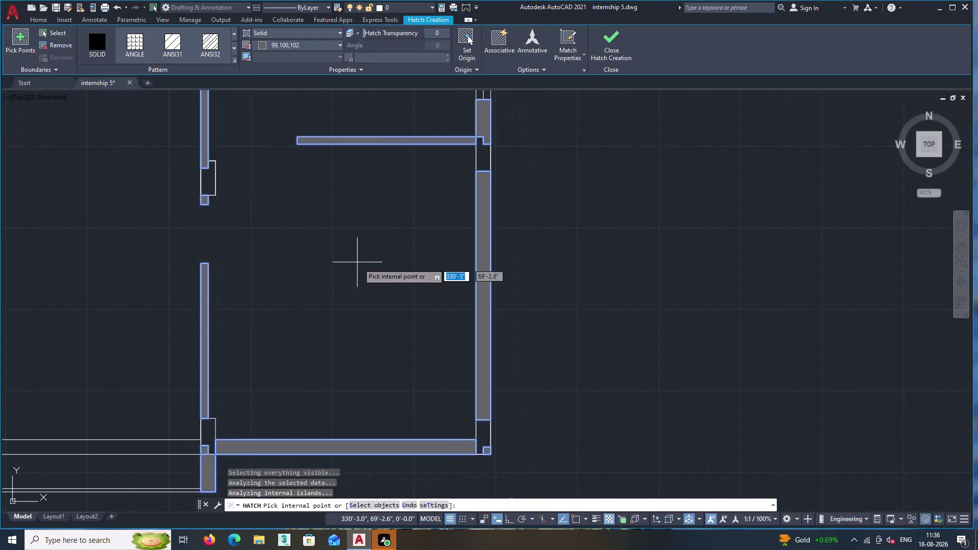
scroll(down, 3)
Apply the gray wall hatch and look over the finished walls.
key(Return)
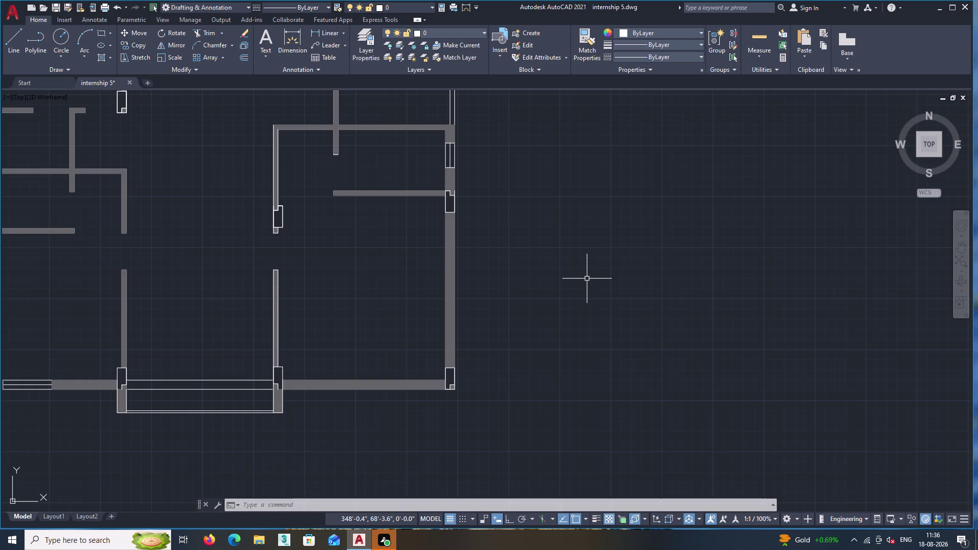
middle_drag(327, 279, 345, 323)
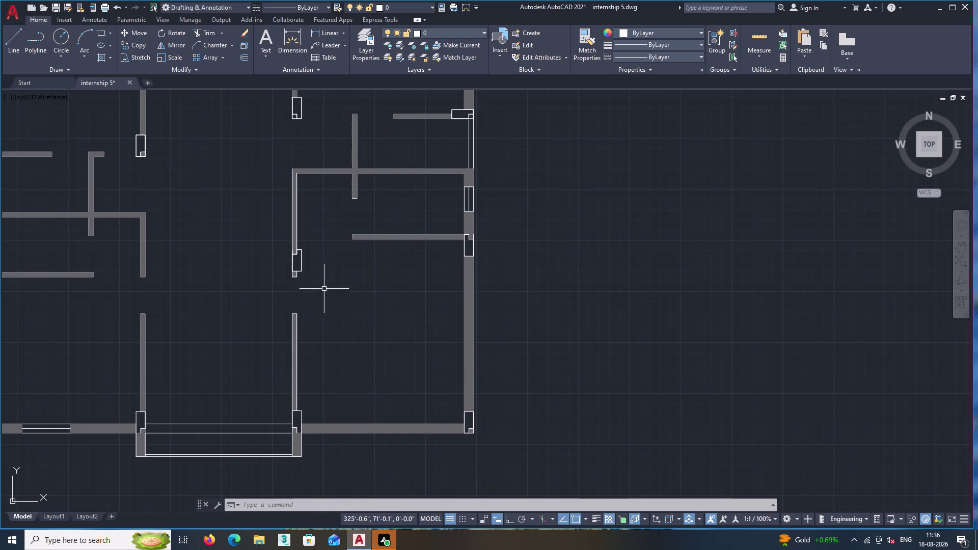
scroll(up, 3)
scroll(up, 3)
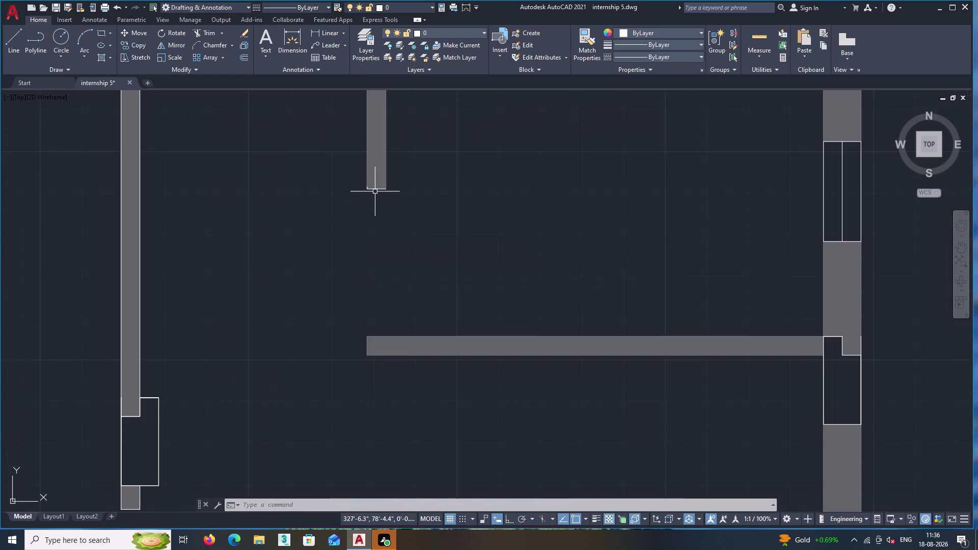
Delete the short stray lines at the wall end.
double_click(376, 190)
key(Delete)
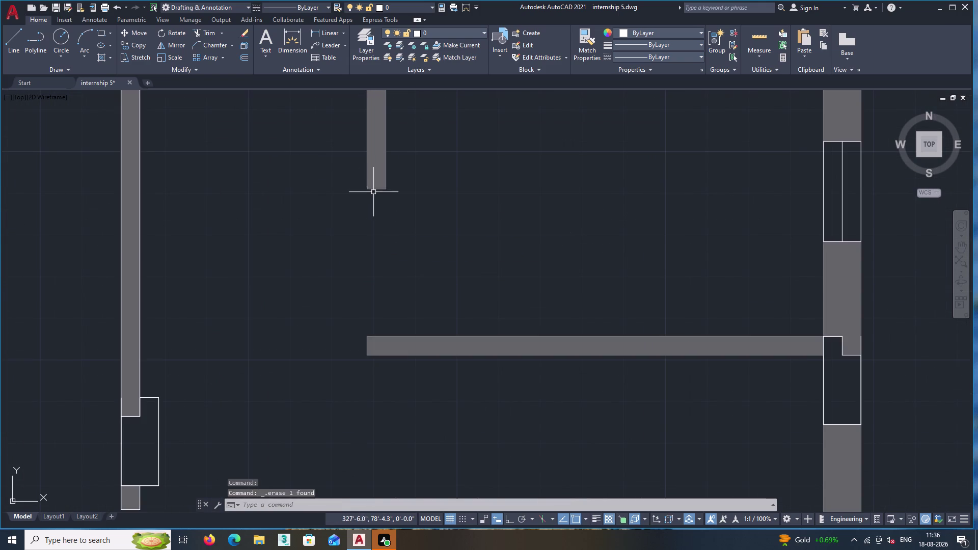
double_click(367, 188)
key(Delete)
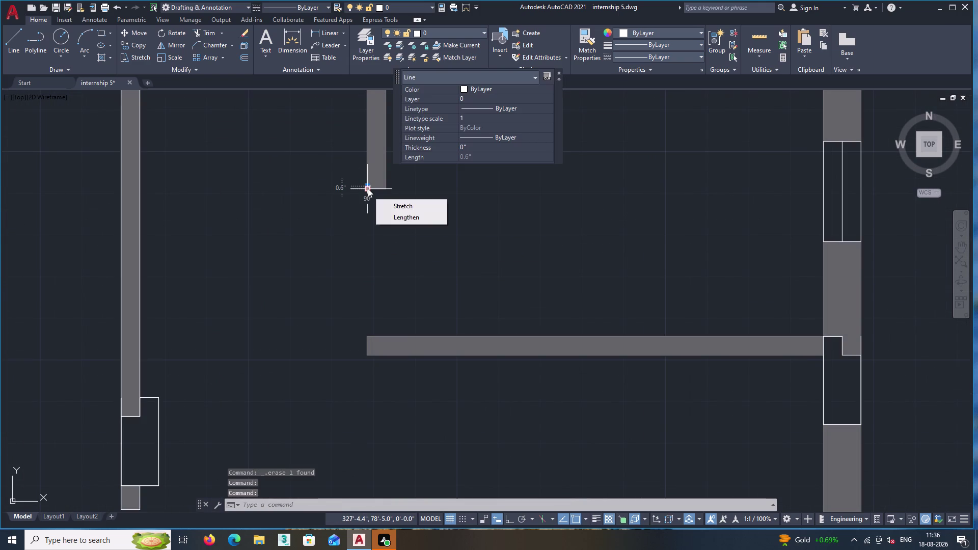
key(Delete)
right_click(367, 192)
double_click(397, 252)
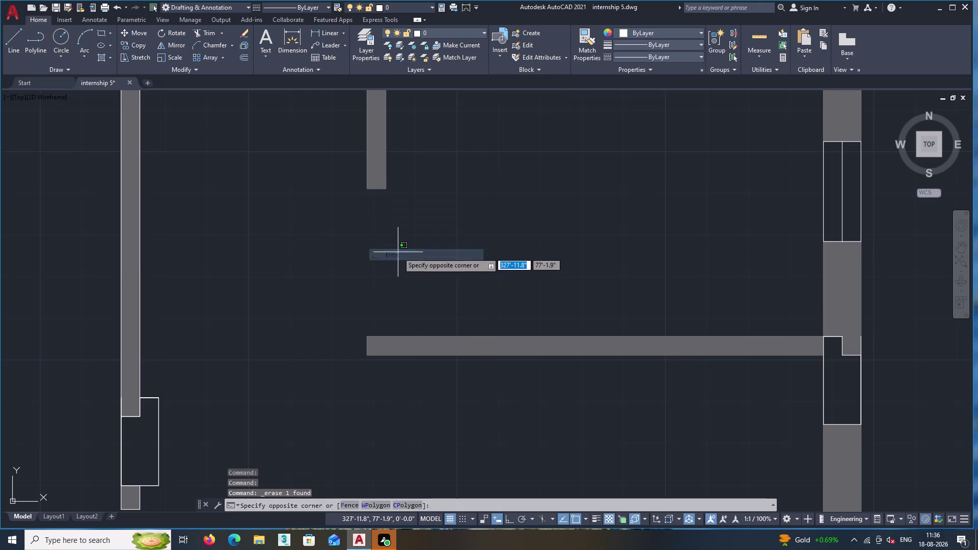
scroll(down, 3)
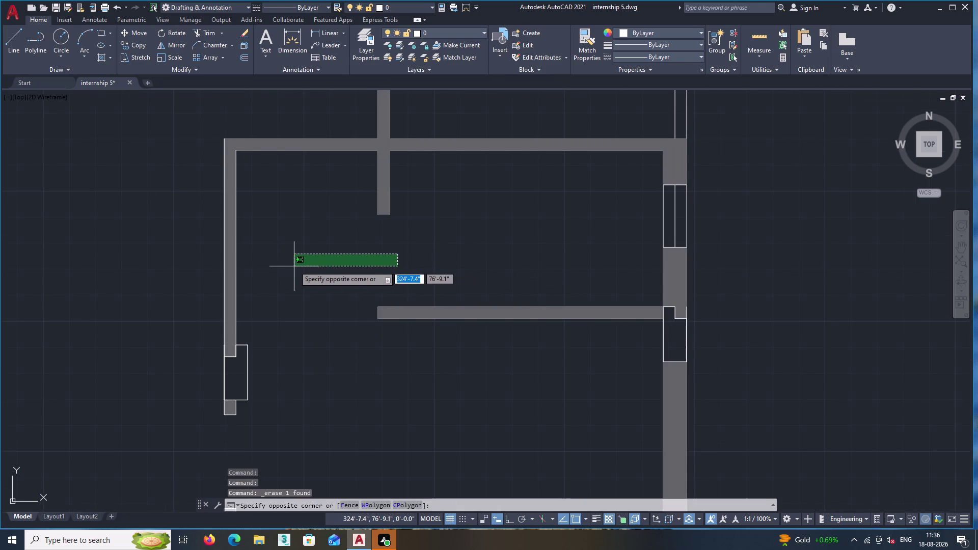
key(Escape)
scroll(down, 3)
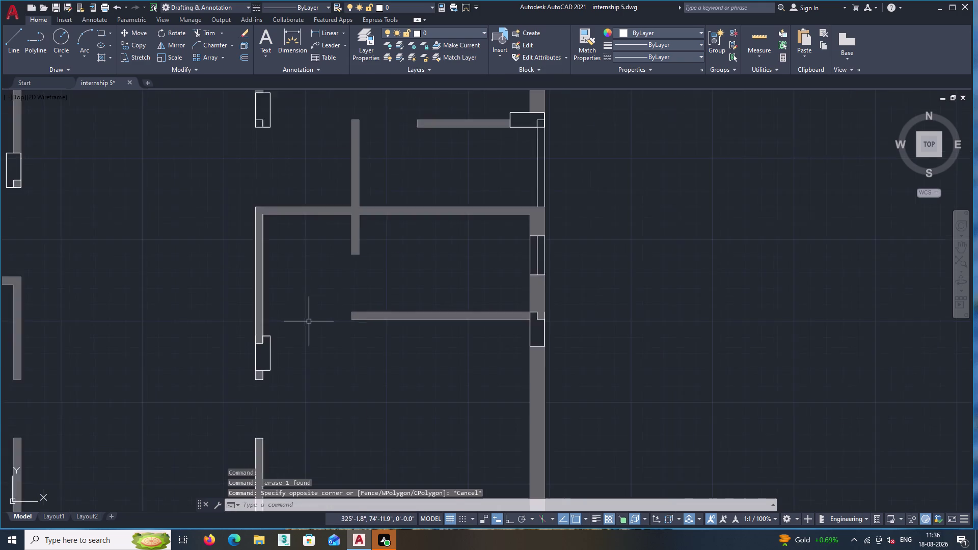
scroll(down, 3)
Delete the extra line at the right wall's window edge.
middle_drag(349, 350, 320, 285)
scroll(up, 3)
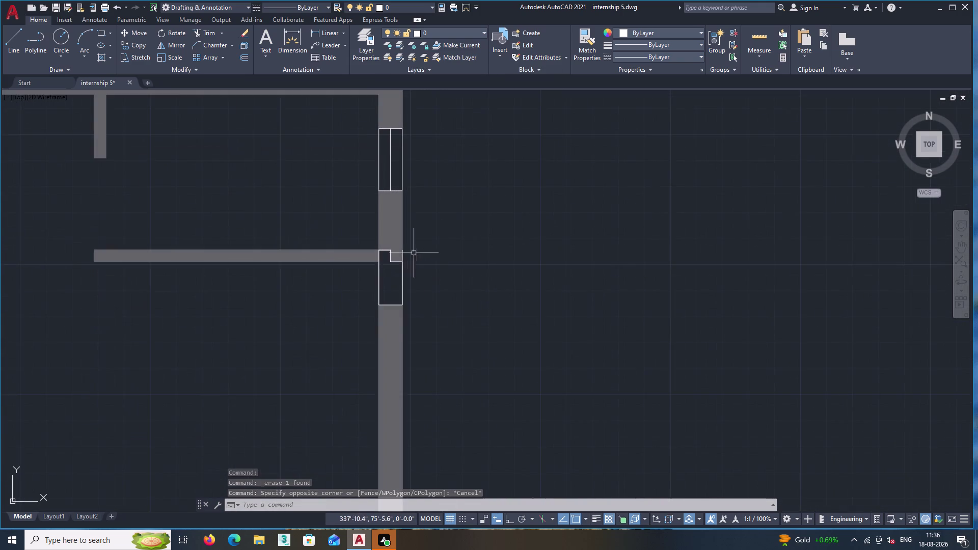
scroll(up, 3)
click(398, 260)
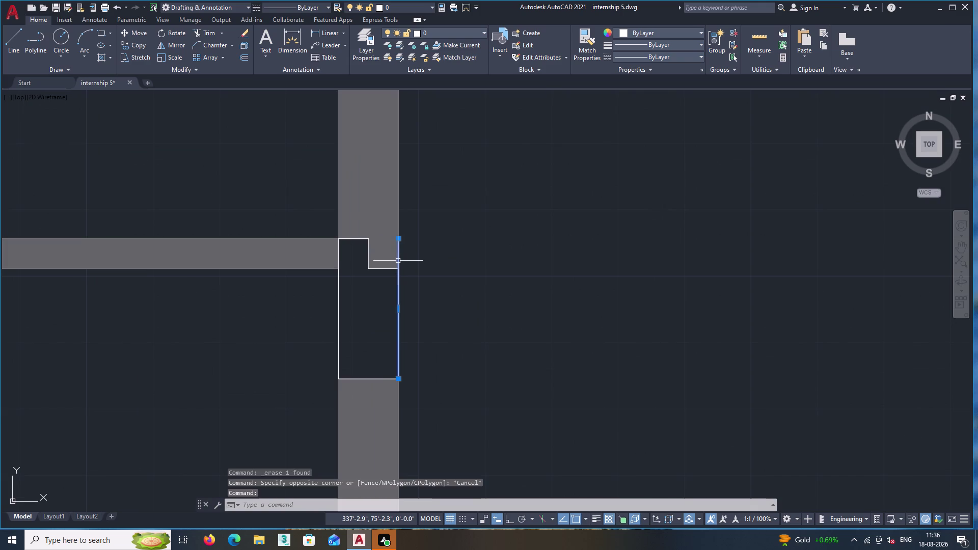
key(Delete)
Pan down the right wall to a plain stretch of wall.
middle_drag(505, 294, 485, 215)
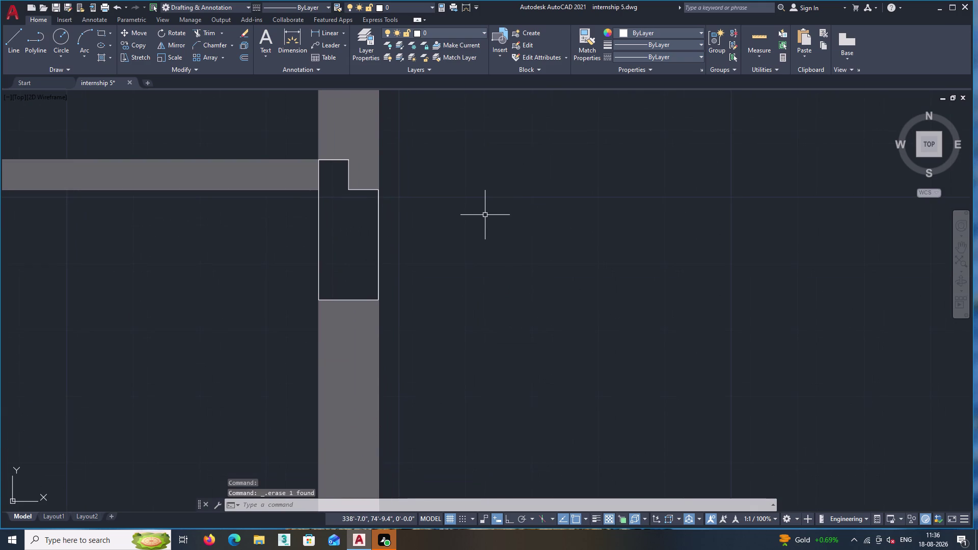
middle_drag(485, 234, 462, 194)
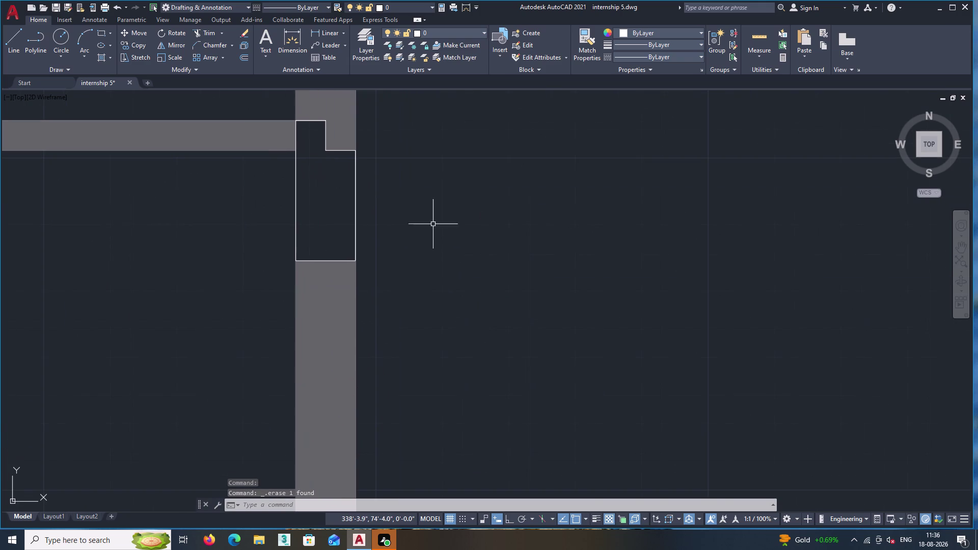
middle_drag(424, 268, 428, 189)
scroll(down, 3)
middle_drag(409, 289, 412, 264)
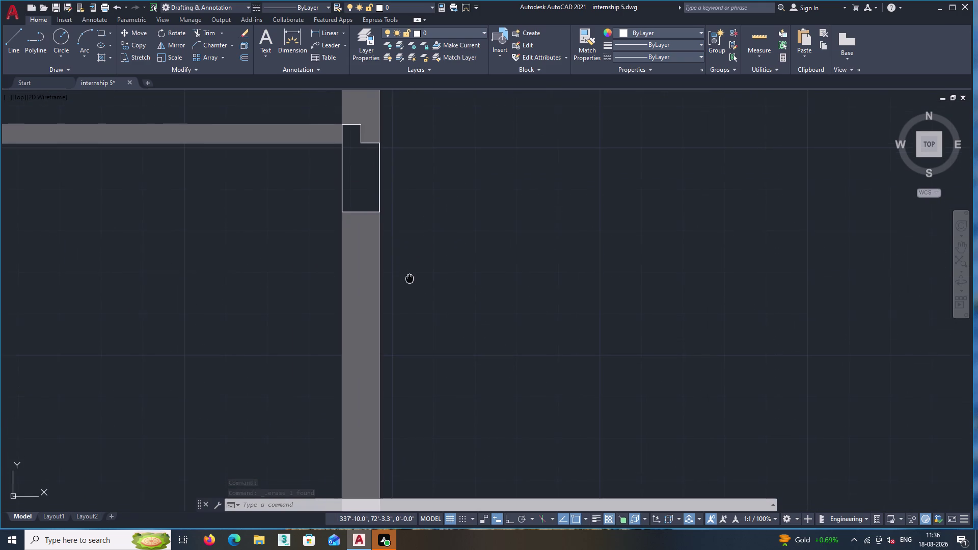
middle_drag(412, 265, 489, 196)
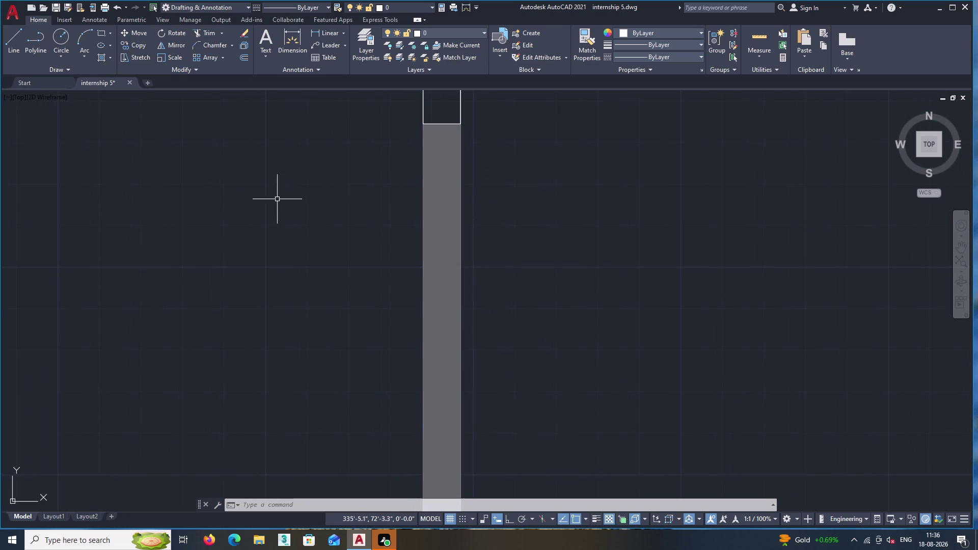
click(11, 39)
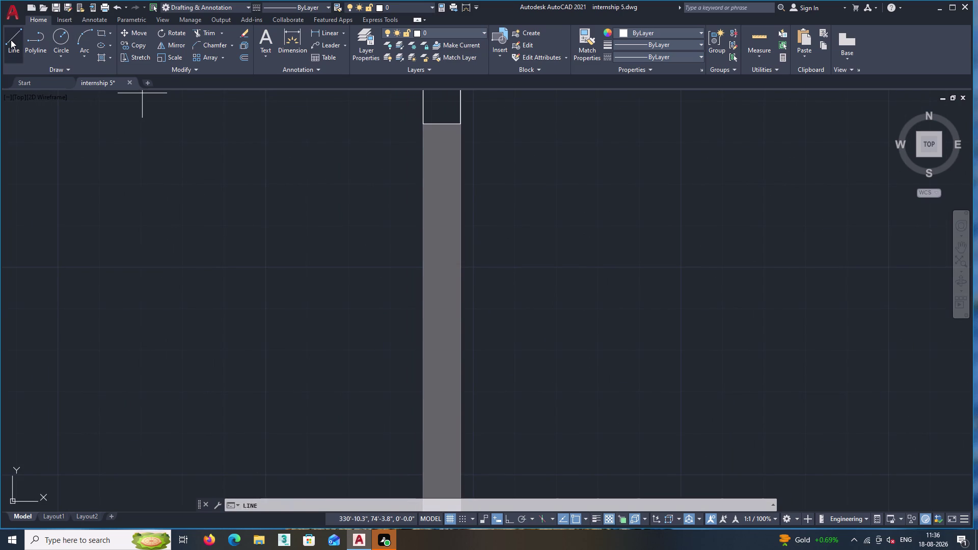
Draw a 4' frame line down the wall, across its width and back.
middle_drag(373, 164, 307, 166)
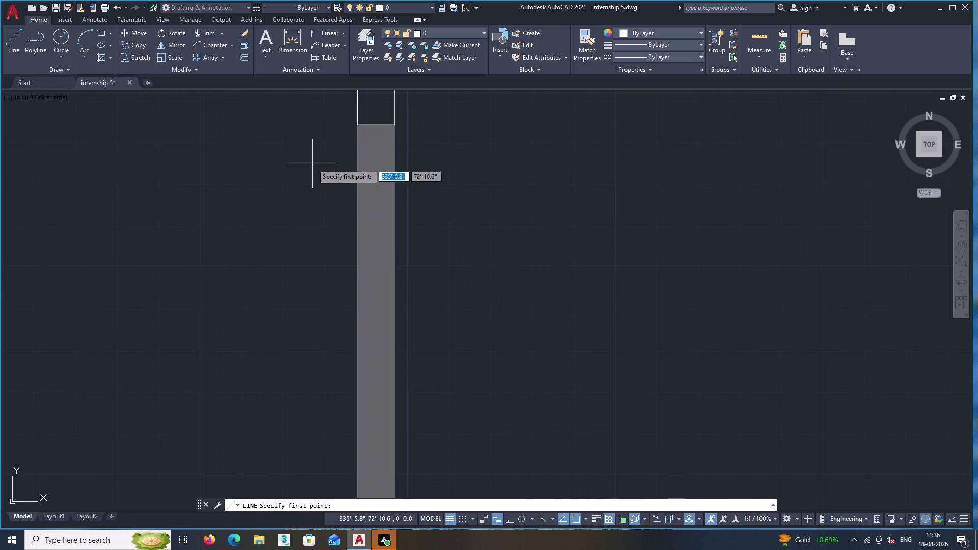
click(376, 124)
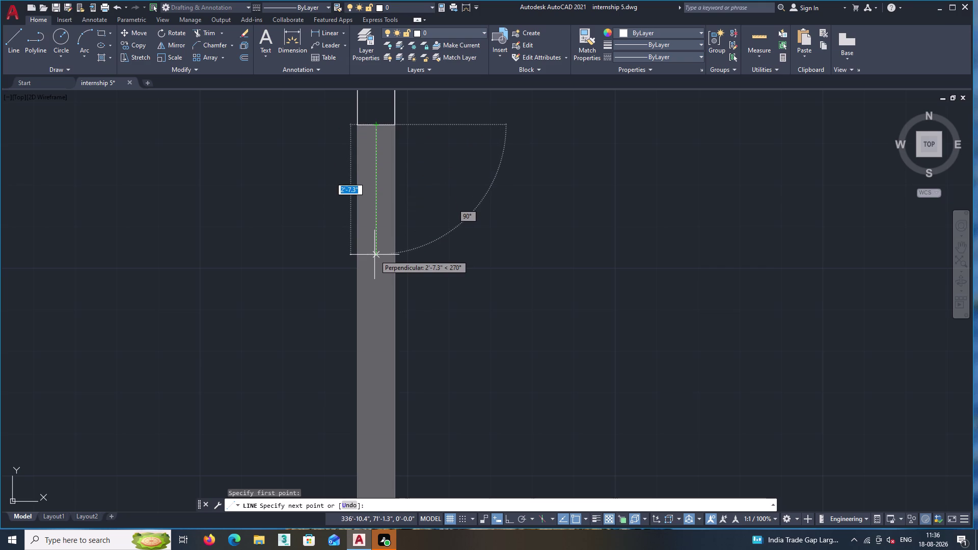
key(4)
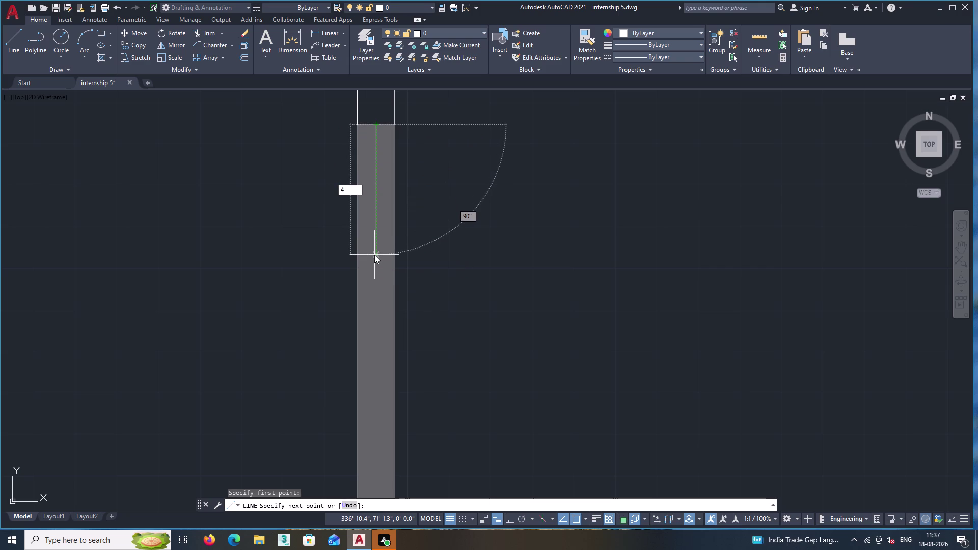
key(apostrophe)
key(Return)
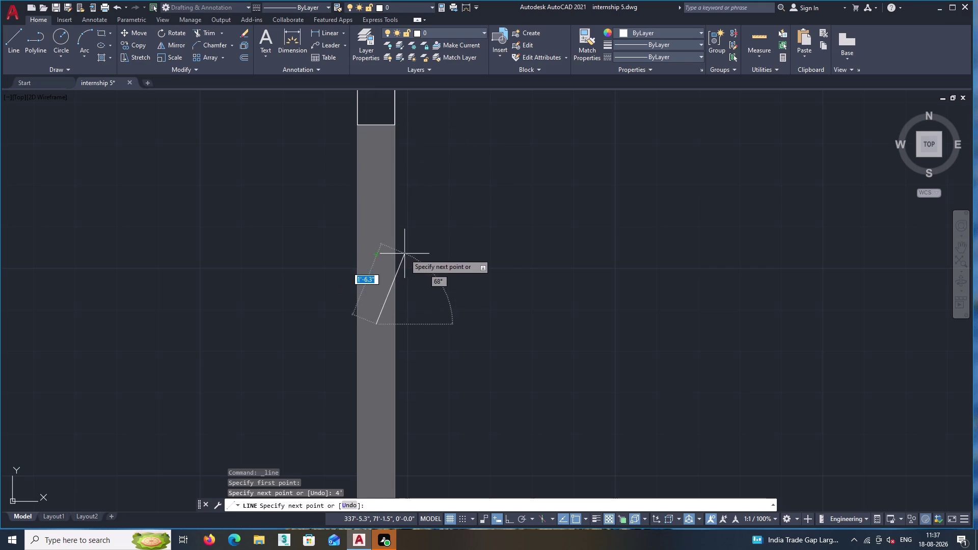
scroll(up, 3)
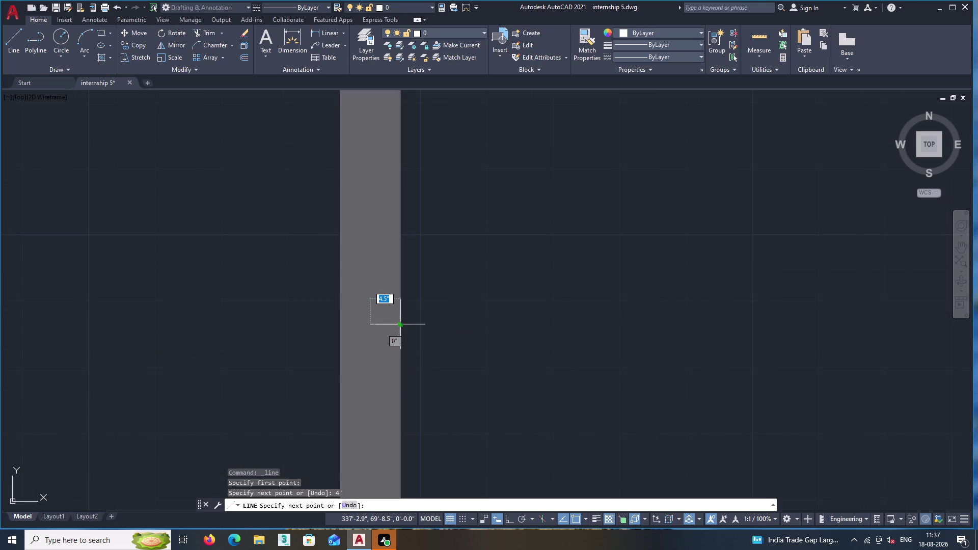
click(400, 323)
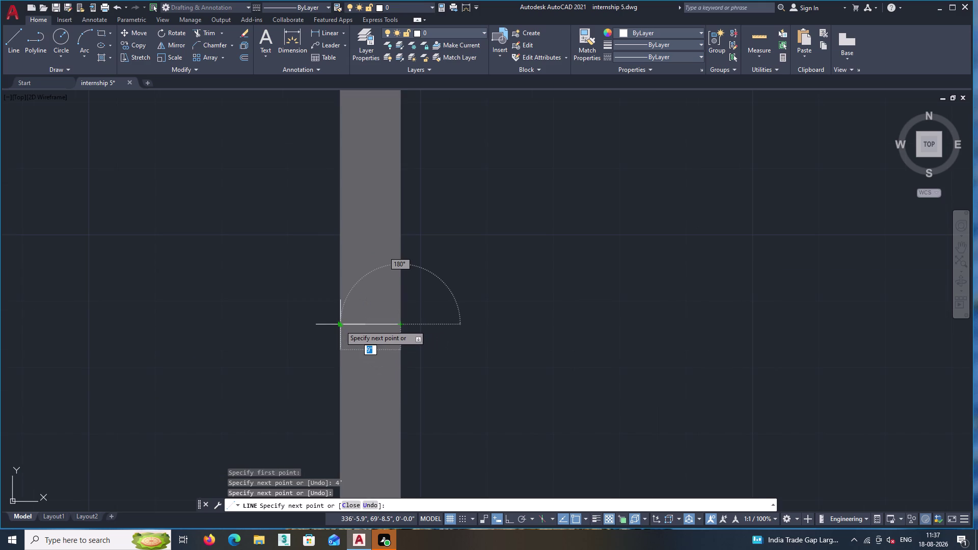
click(339, 325)
key(Return)
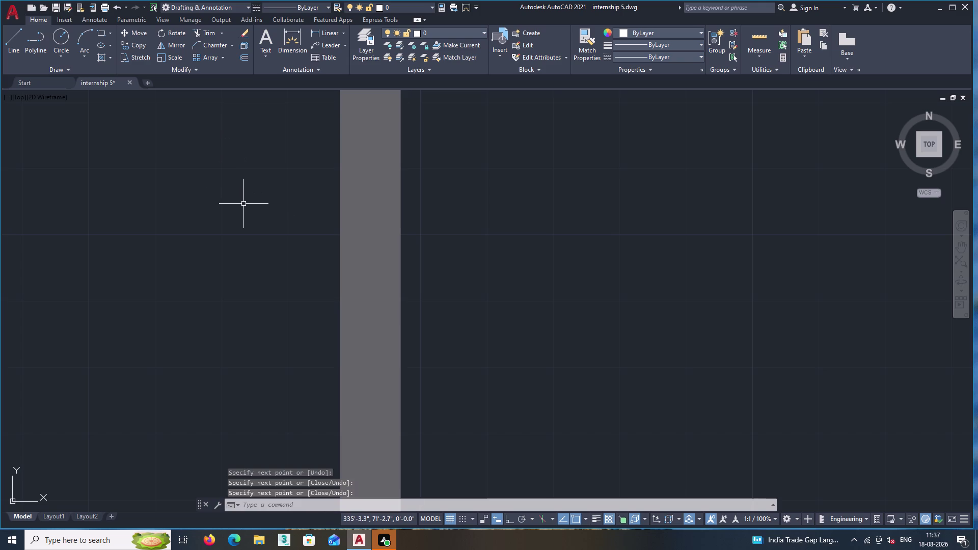
Trim away the wall edge inside the new opening with TR.
text(tr)
key(Return)
double_click(349, 223)
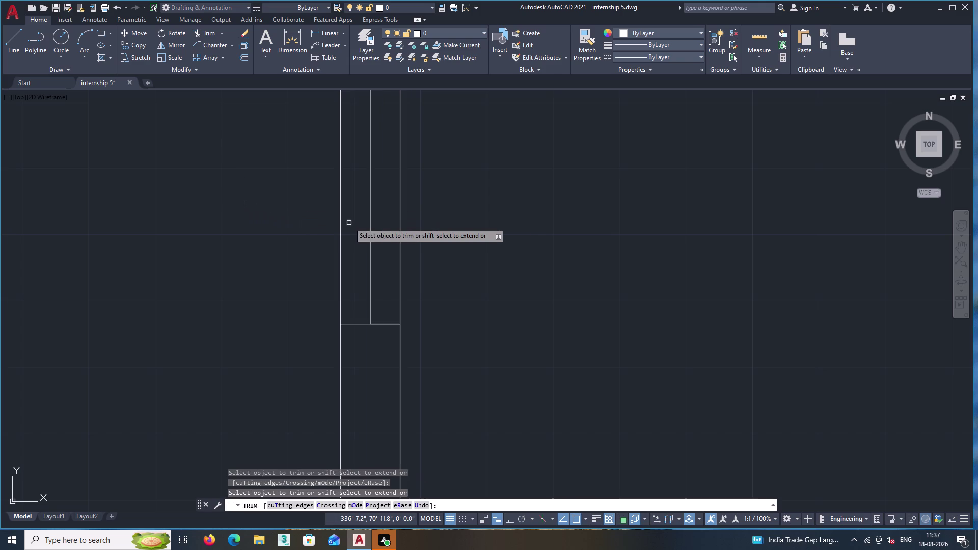
scroll(down, 3)
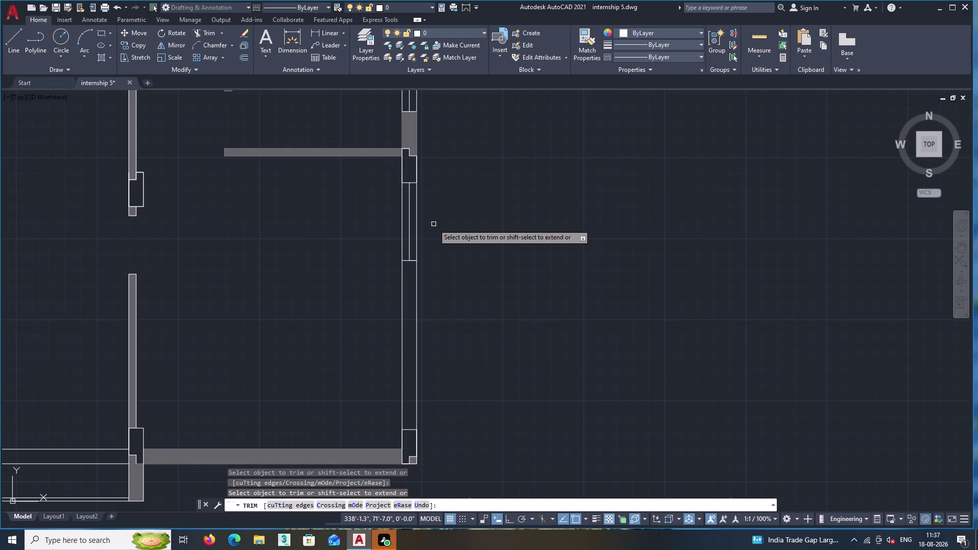
middle_drag(468, 224, 435, 149)
middle_drag(441, 212, 428, 162)
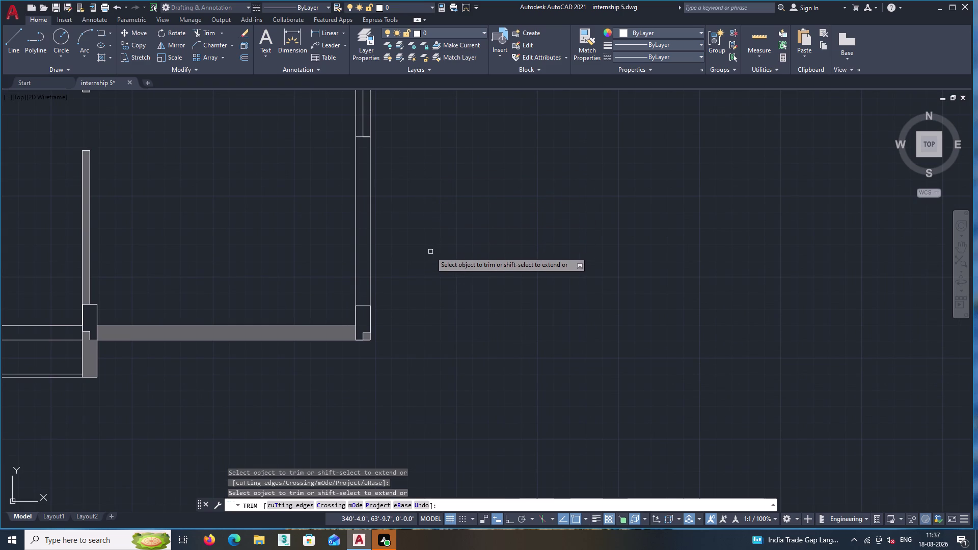
key(Return)
key(h)
key(Return)
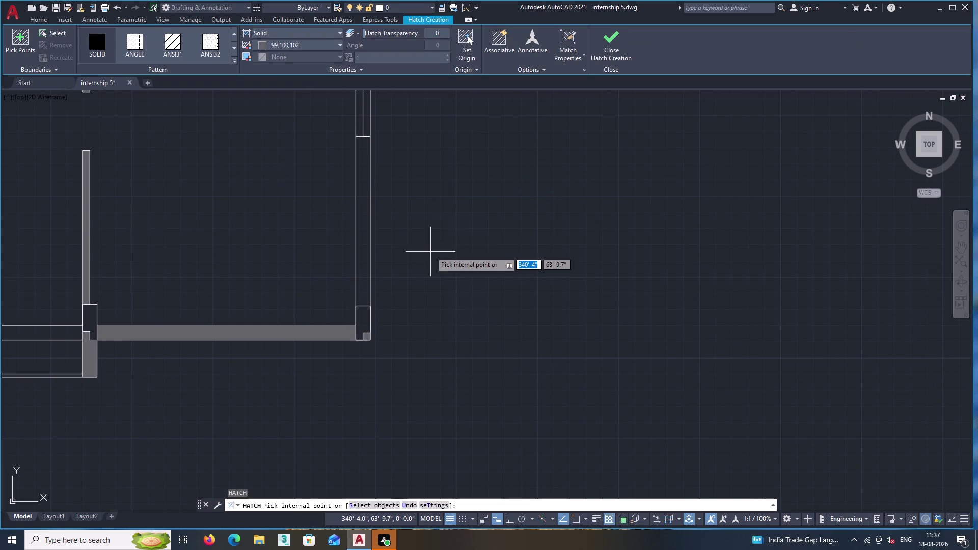
click(362, 280)
scroll(down, 3)
middle_drag(454, 227, 465, 342)
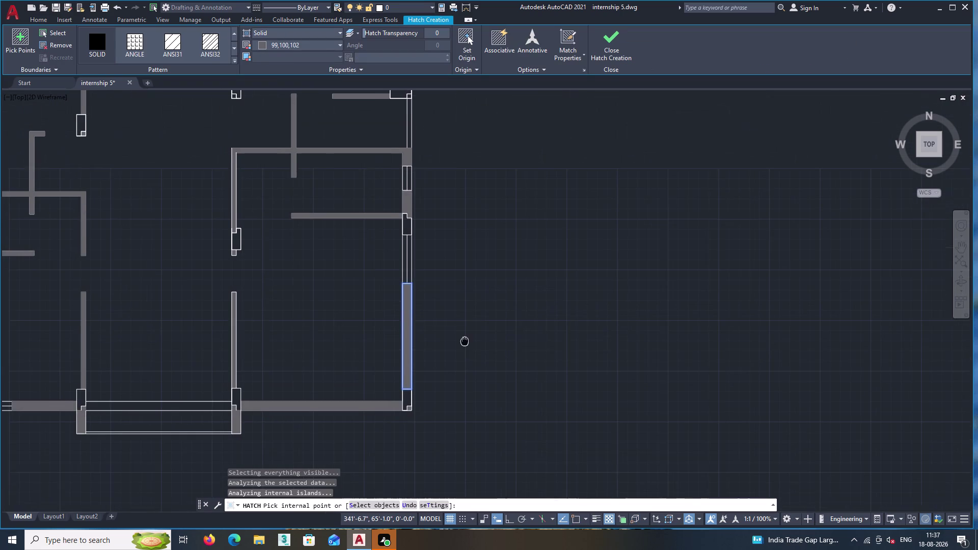
middle_drag(465, 342, 465, 344)
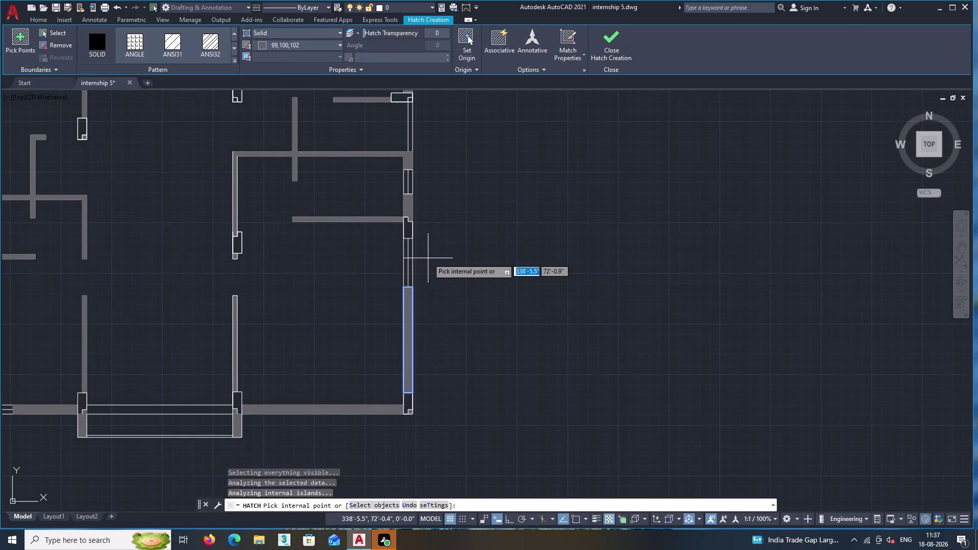
middle_drag(447, 236, 448, 207)
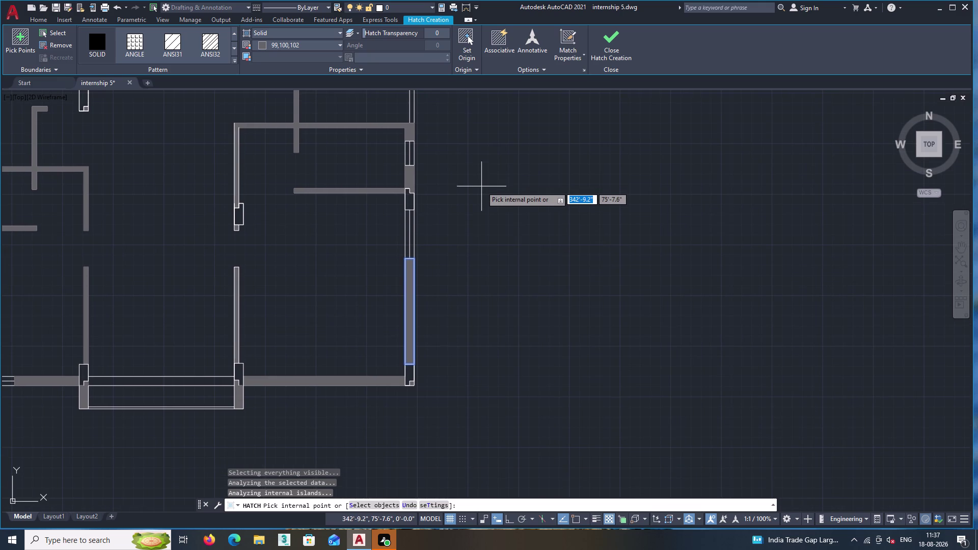
scroll(down, 3)
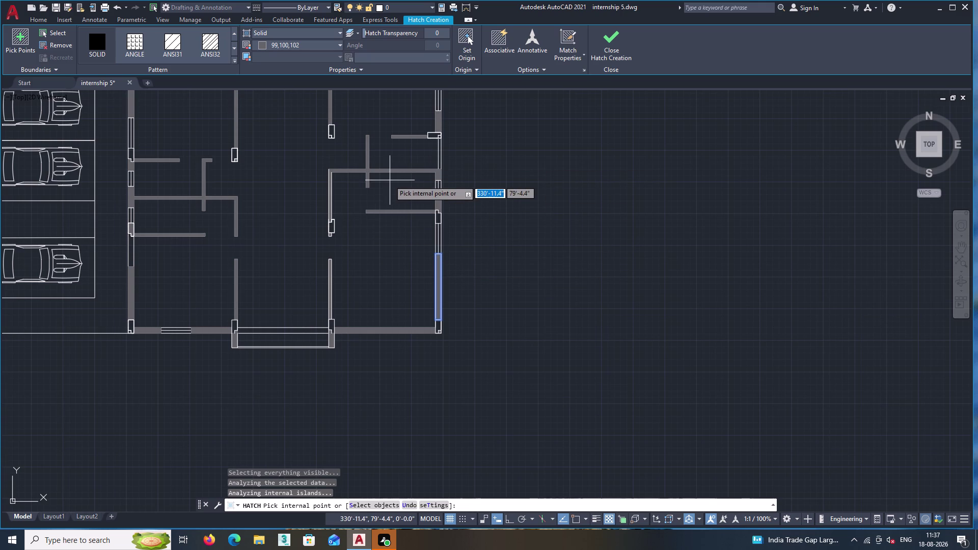
middle_drag(389, 179, 415, 213)
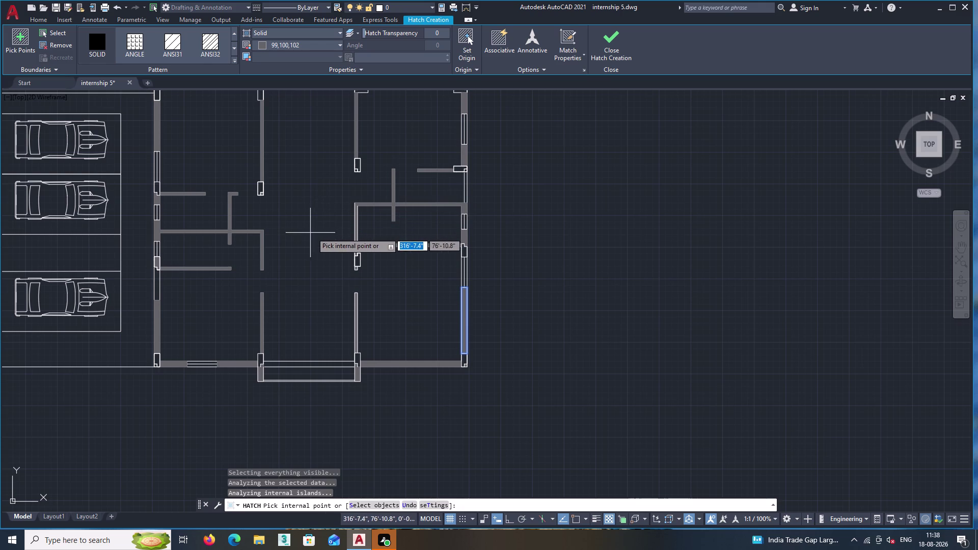
middle_drag(313, 231, 373, 202)
key(Escape)
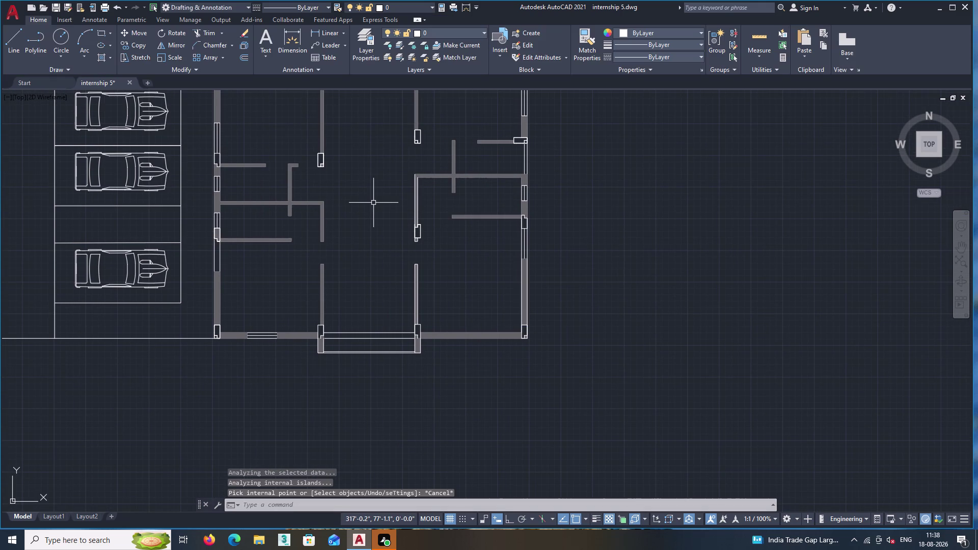
Try entering a 5'120" offset distance, then cancel the failed offset.
key(grave)
key(Escape)
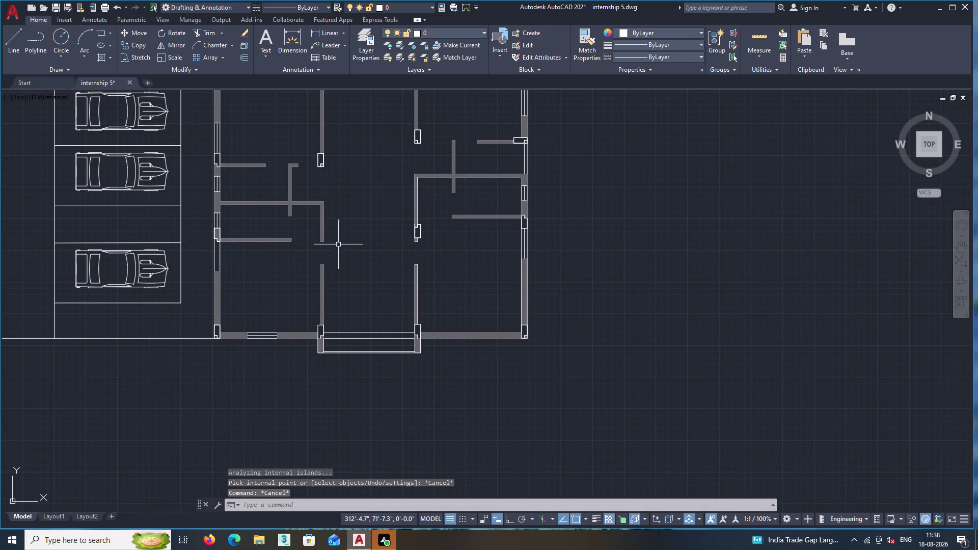
middle_drag(349, 304, 348, 304)
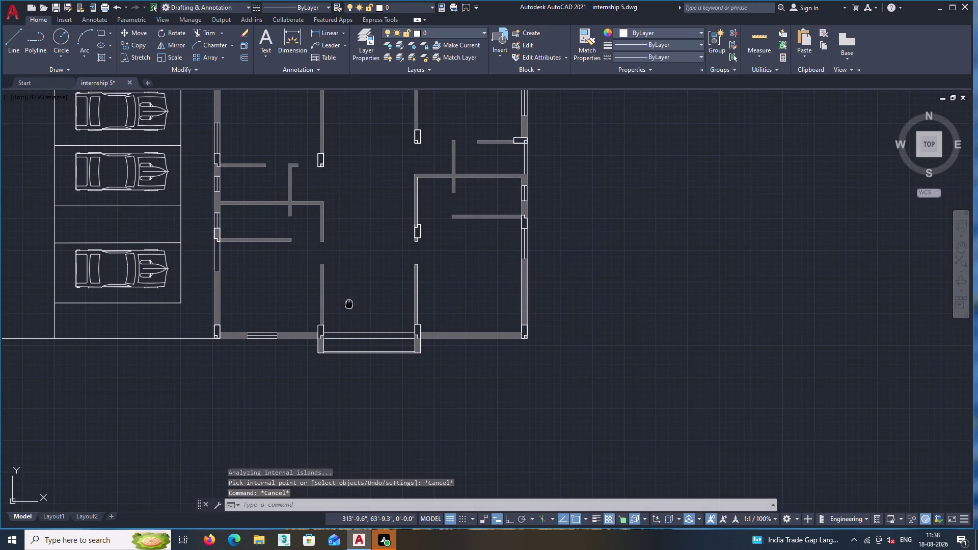
middle_drag(349, 304, 309, 317)
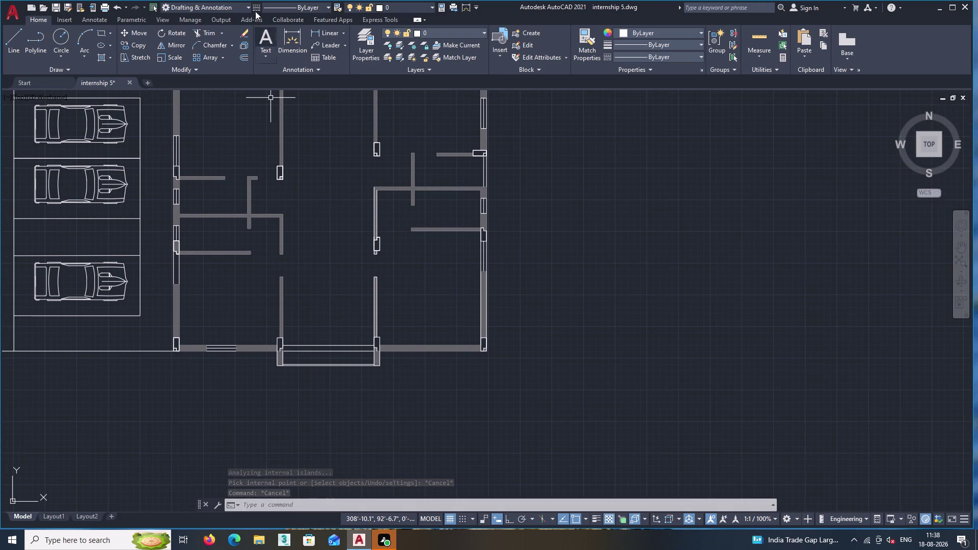
click(239, 57)
middle_drag(338, 268, 335, 268)
scroll(down, 3)
middle_drag(334, 268, 298, 282)
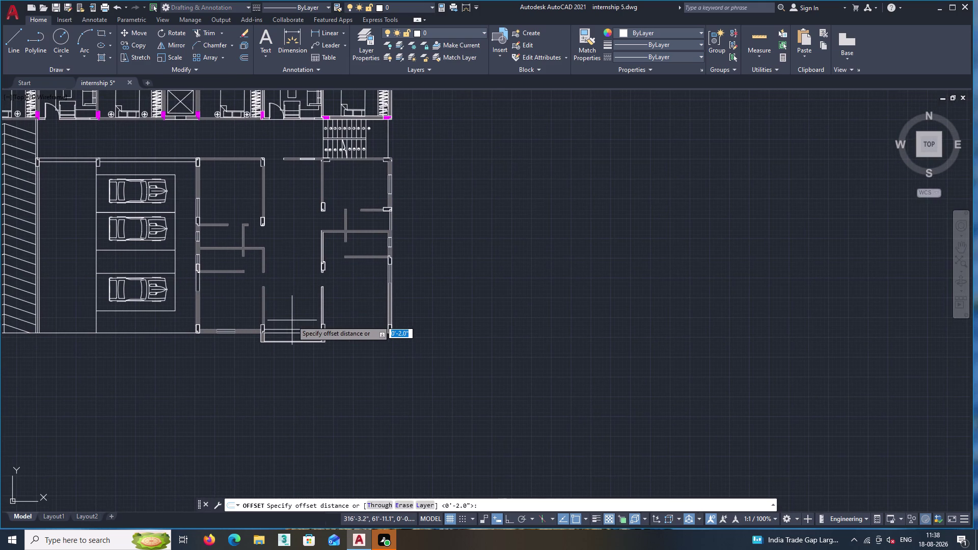
text(5')
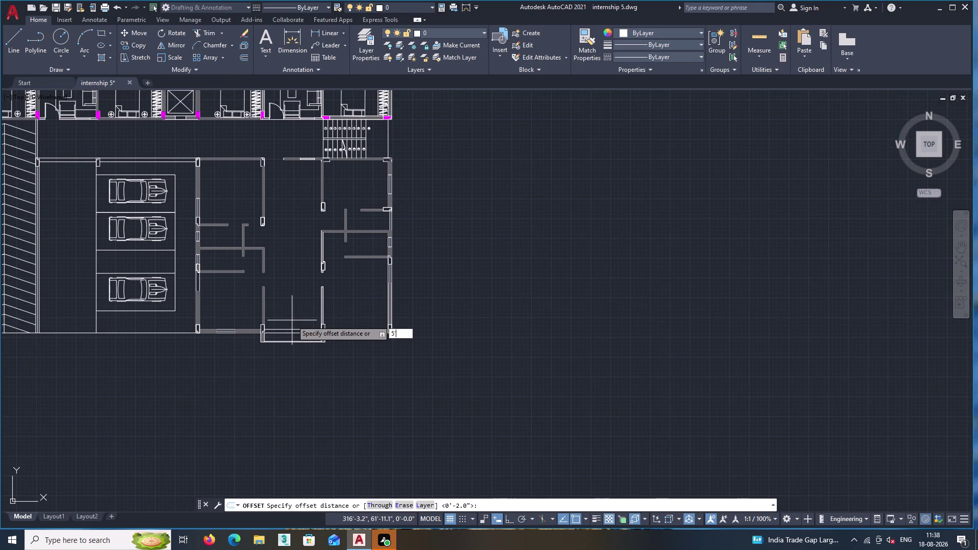
text(120)
key(shift+quotedbl)
key(Return)
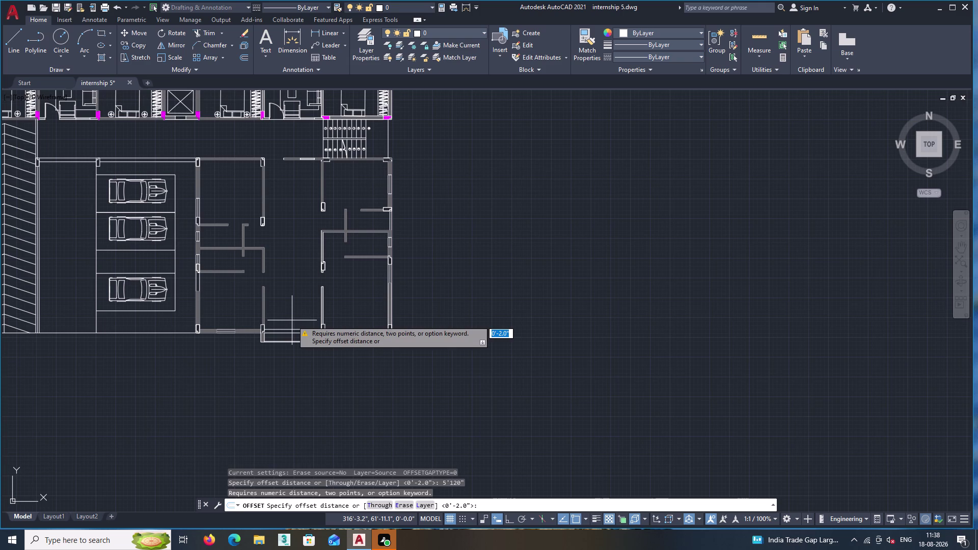
key(Escape)
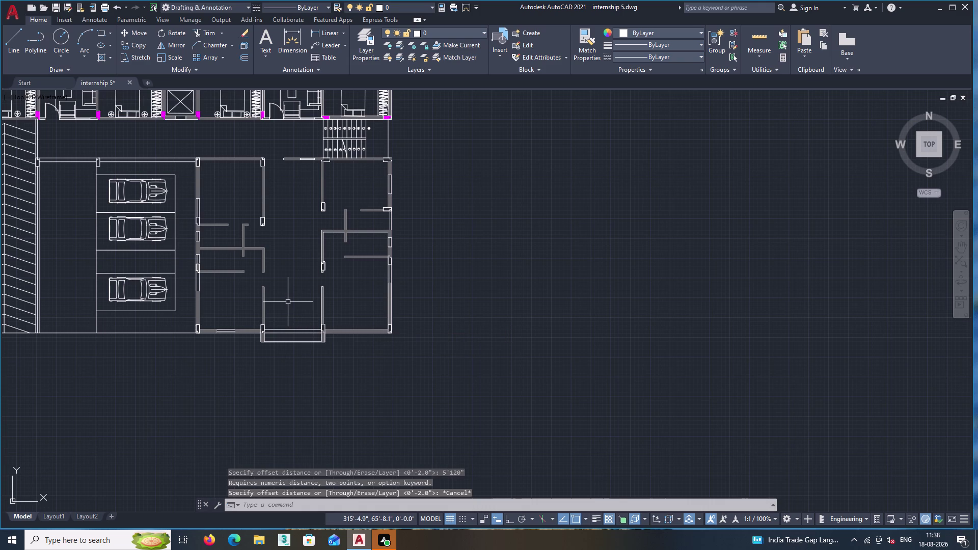
Offset a line 5'-10" across the room above the bottom bay.
text(off)
key(Return)
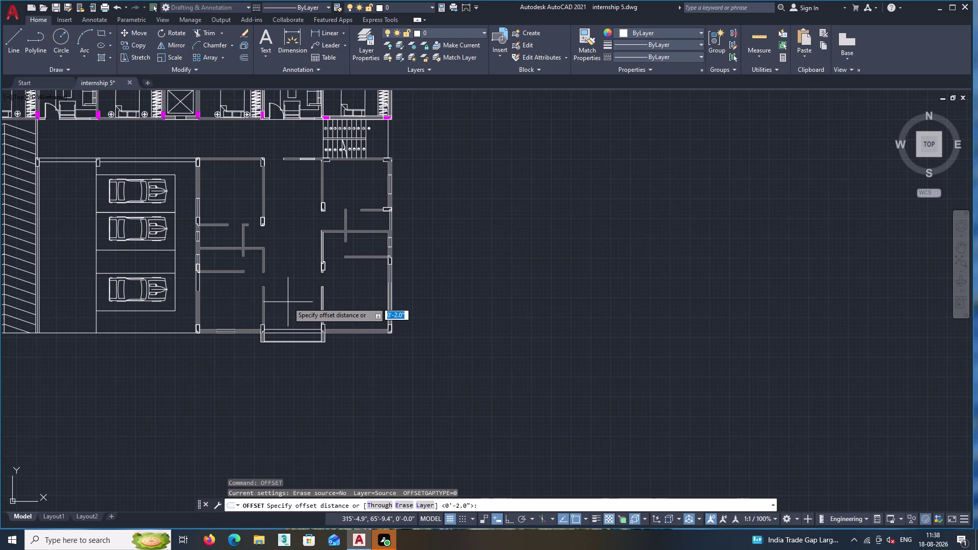
text(5;')
key(BackSpace)
key(BackSpace)
key(apostrophe)
text(10)
key(shift+quotedbl)
key(Return)
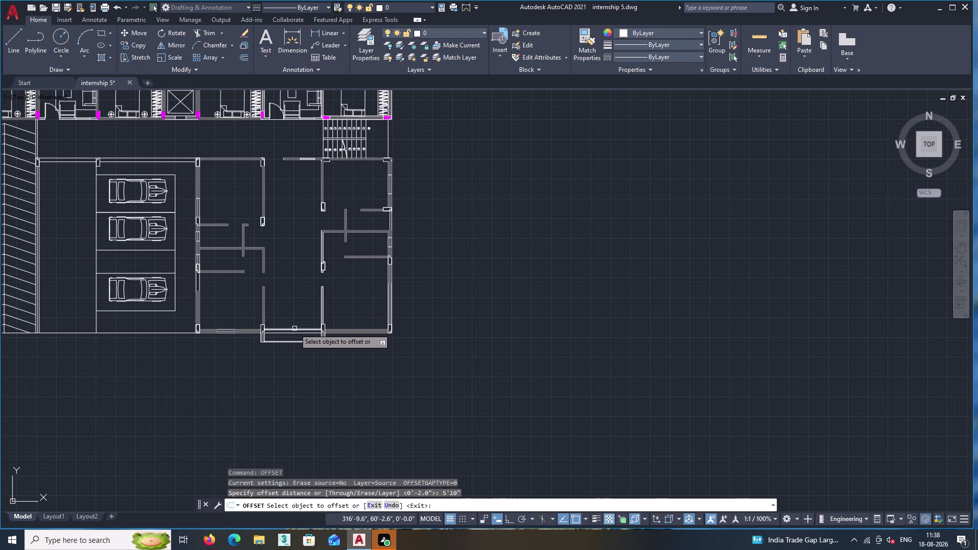
double_click(294, 328)
double_click(302, 298)
middle_drag(302, 297, 295, 345)
scroll(up, 3)
key(Return)
key(Return)
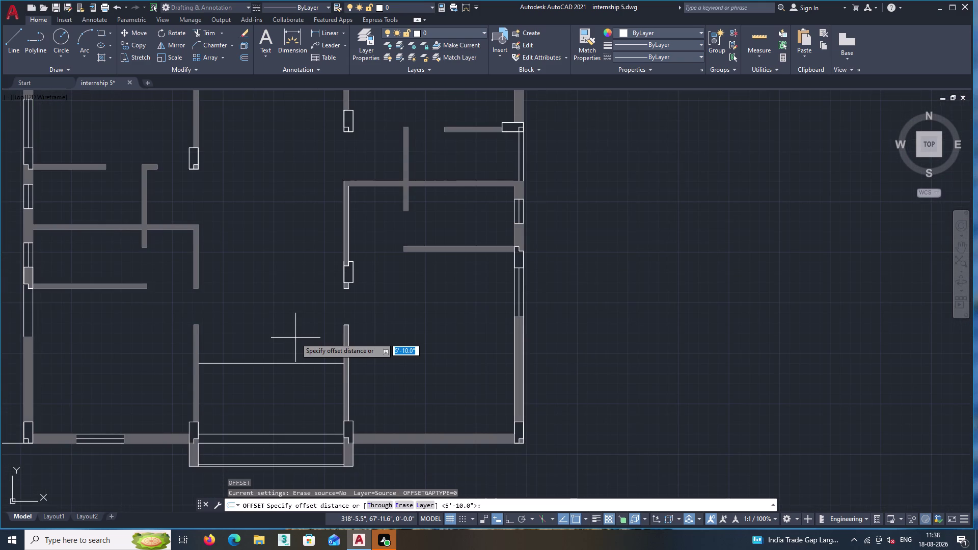
Offset the line across the lower window opening by 4.5 to double it.
text(4.5)
key(Return)
click(302, 363)
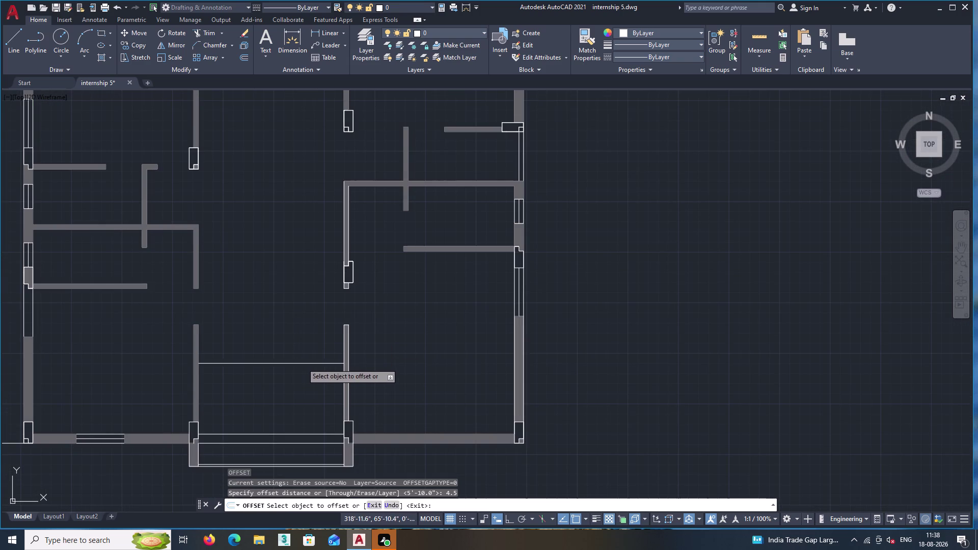
triple_click(306, 337)
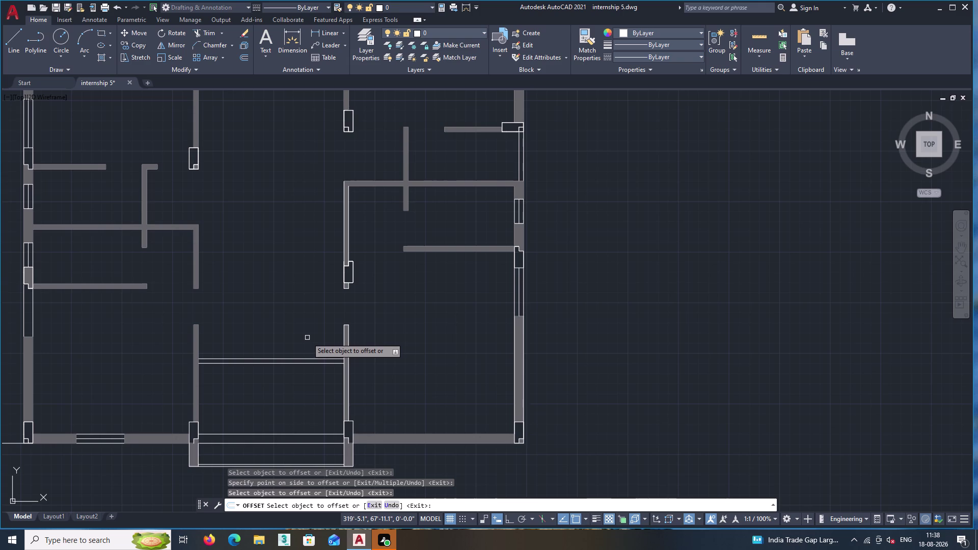
middle_drag(309, 336, 301, 333)
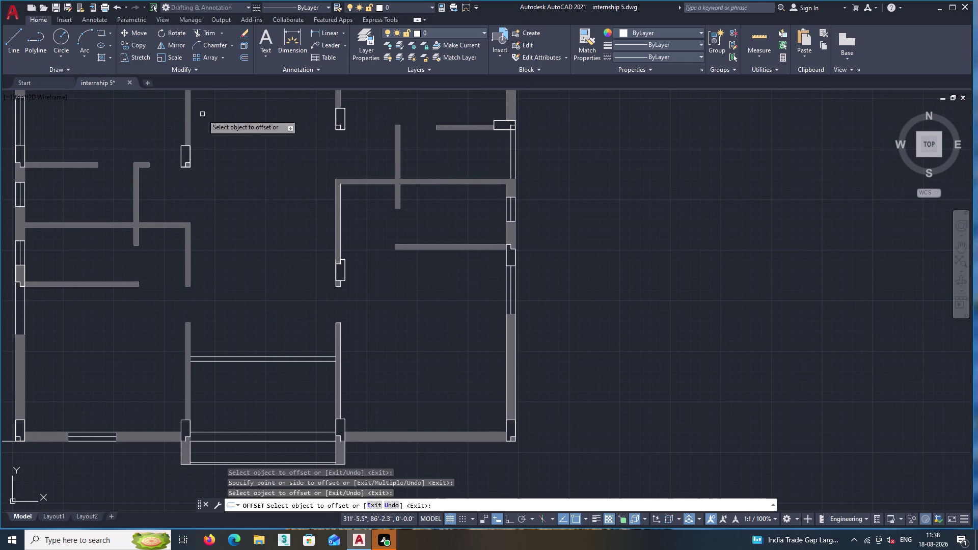
key(Escape)
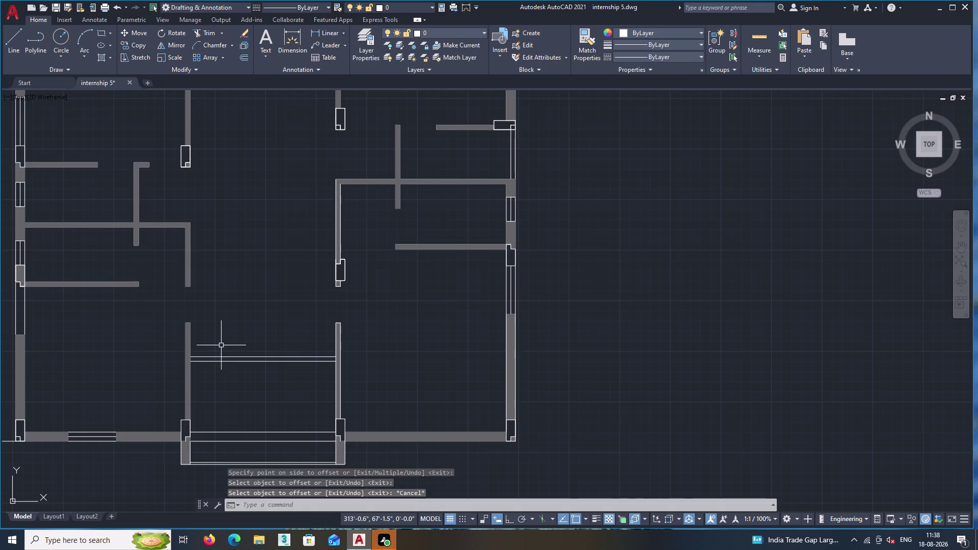
middle_drag(221, 340, 195, 277)
middle_drag(190, 199, 294, 211)
Copy the short vertical jamb line to the opening's midpoint using M2P.
scroll(up, 3)
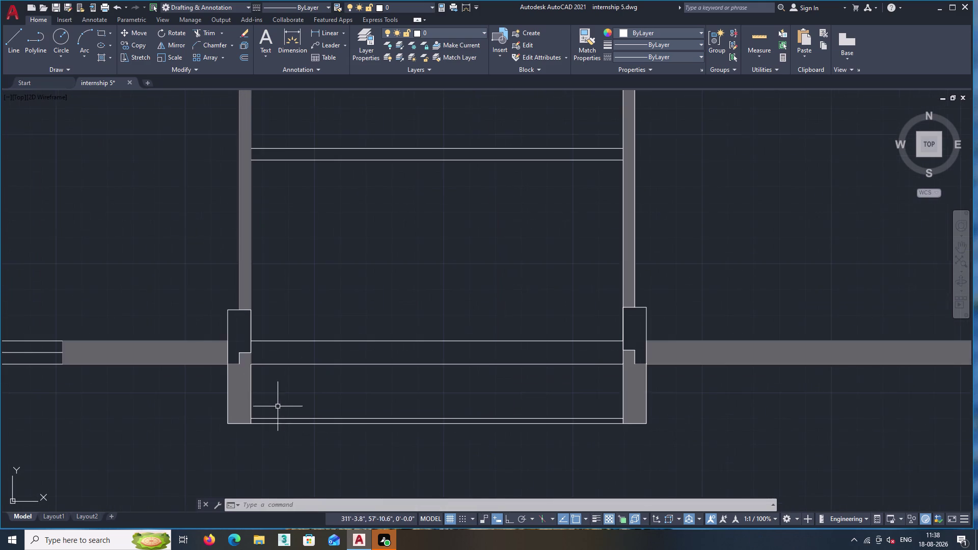
click(250, 406)
right_click(302, 277)
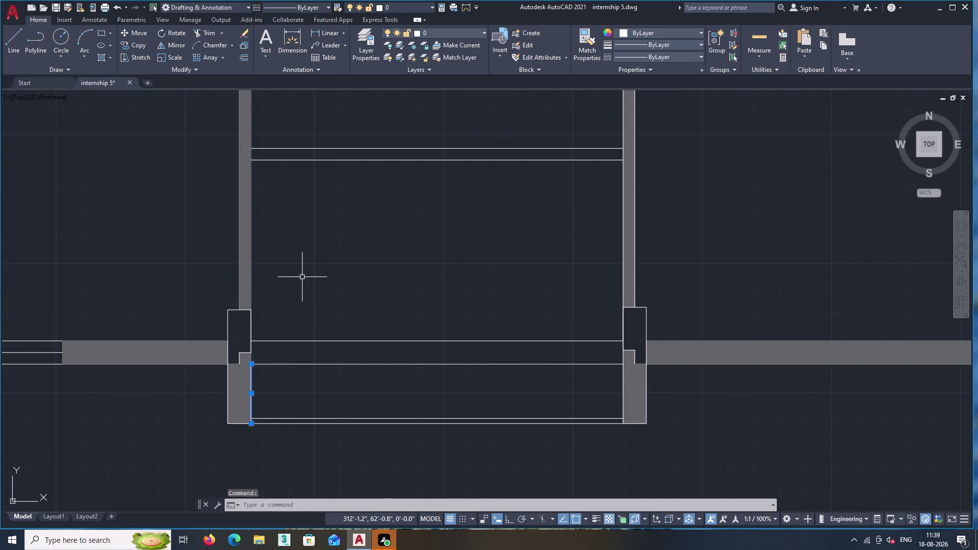
click(336, 361)
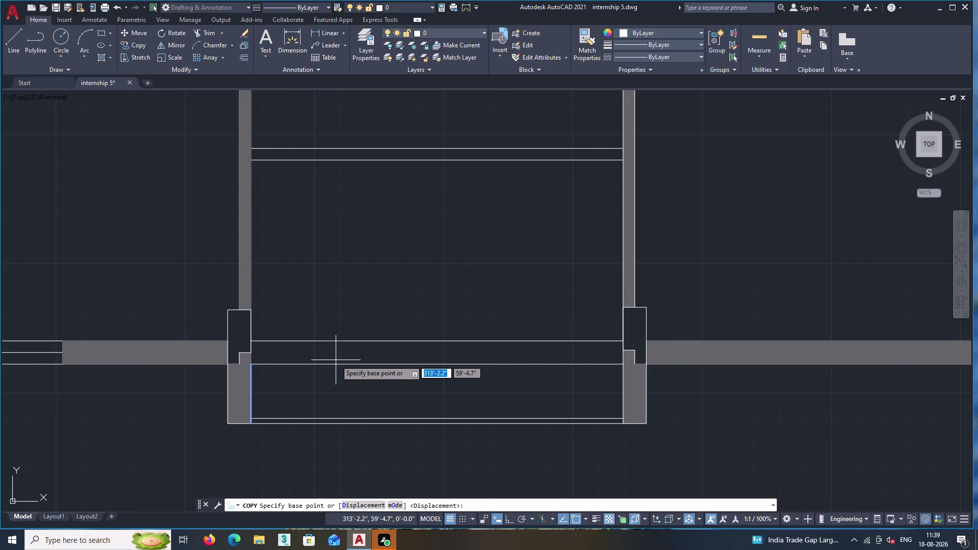
click(252, 364)
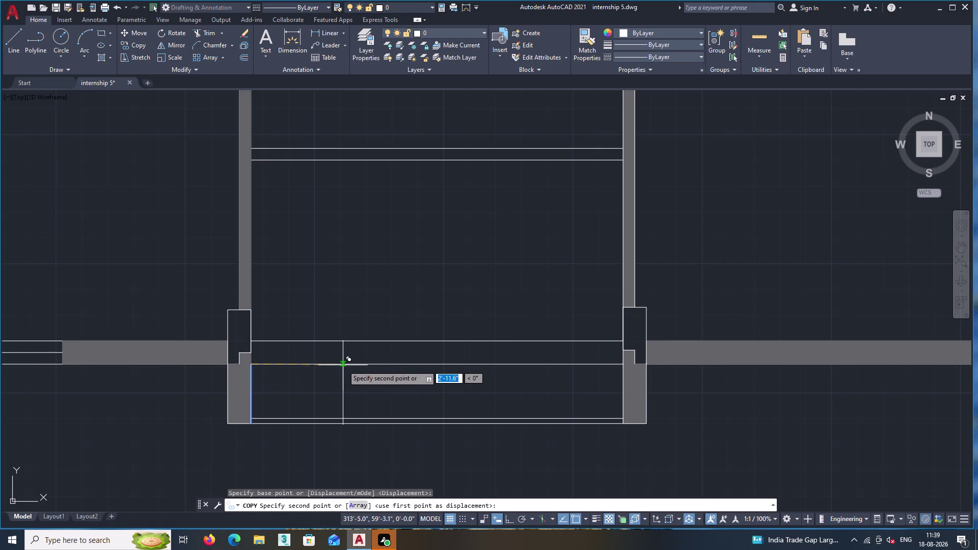
key(F8)
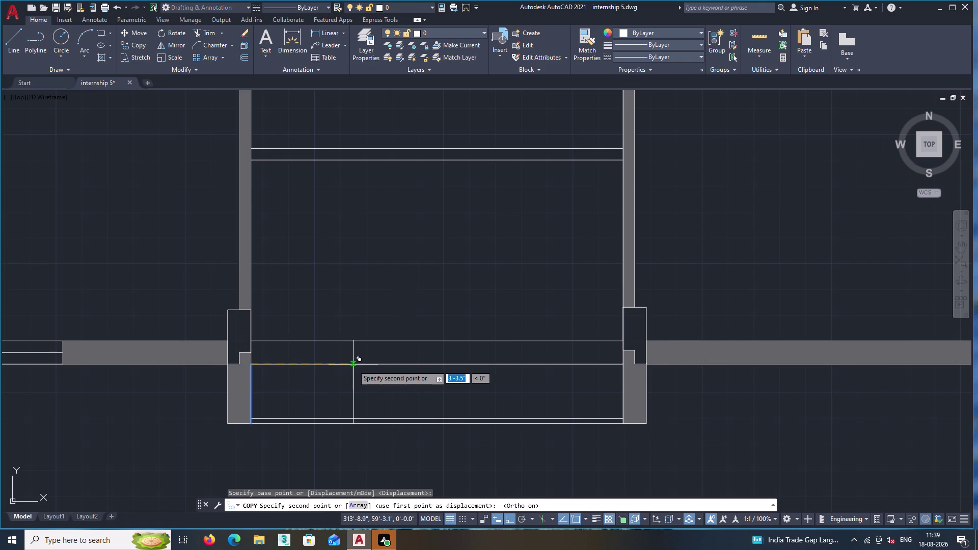
key(m)
text(2p)
key(Return)
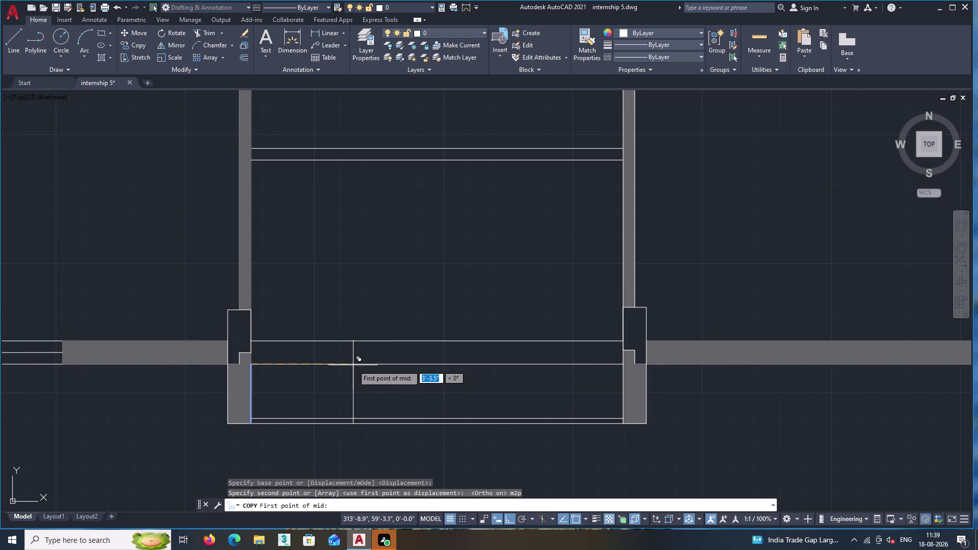
click(250, 366)
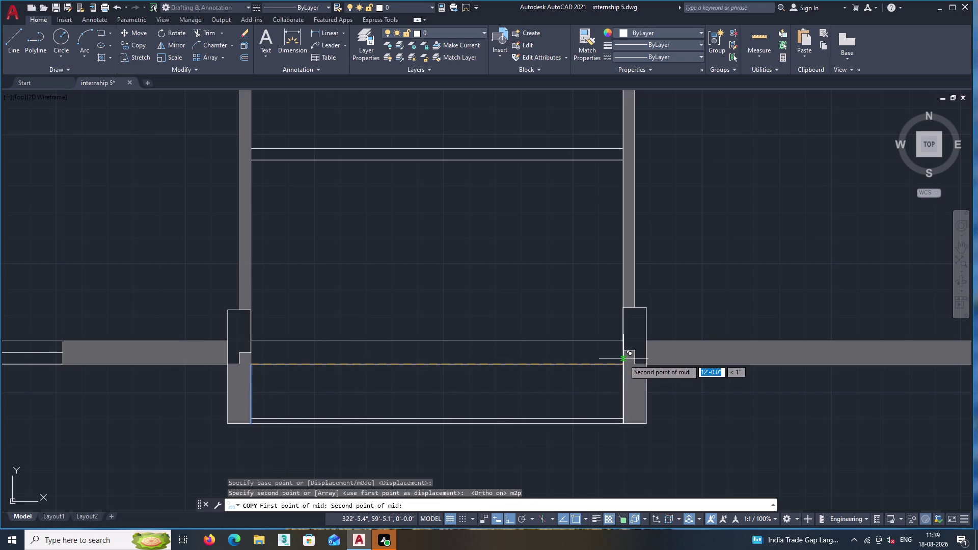
click(624, 363)
key(Escape)
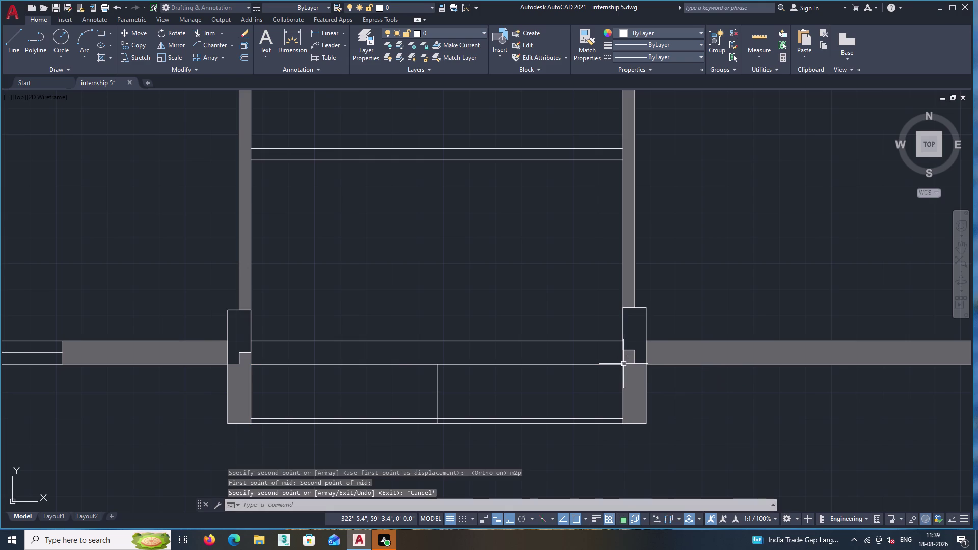
Draw a vertical line from the copied line's top up to the upper frame line.
middle_drag(370, 339, 438, 375)
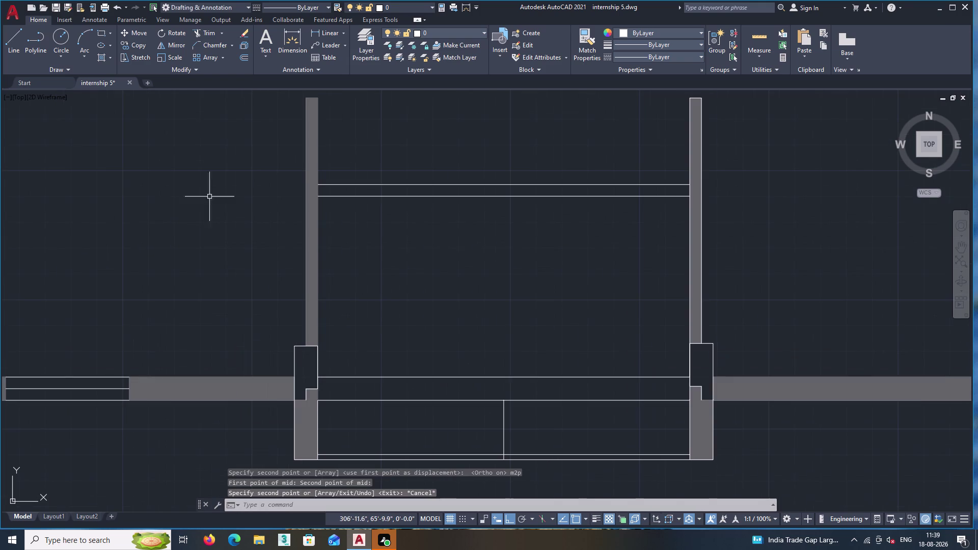
click(10, 46)
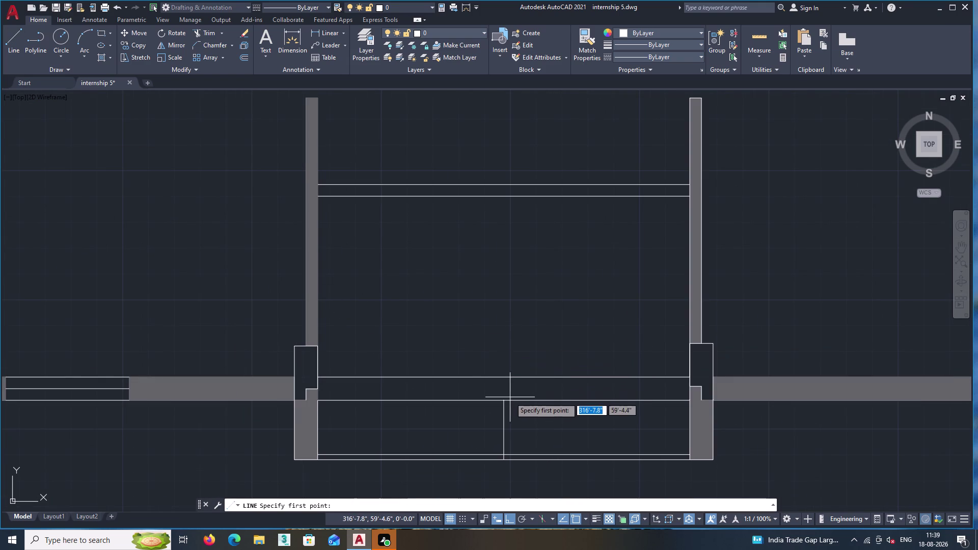
click(505, 400)
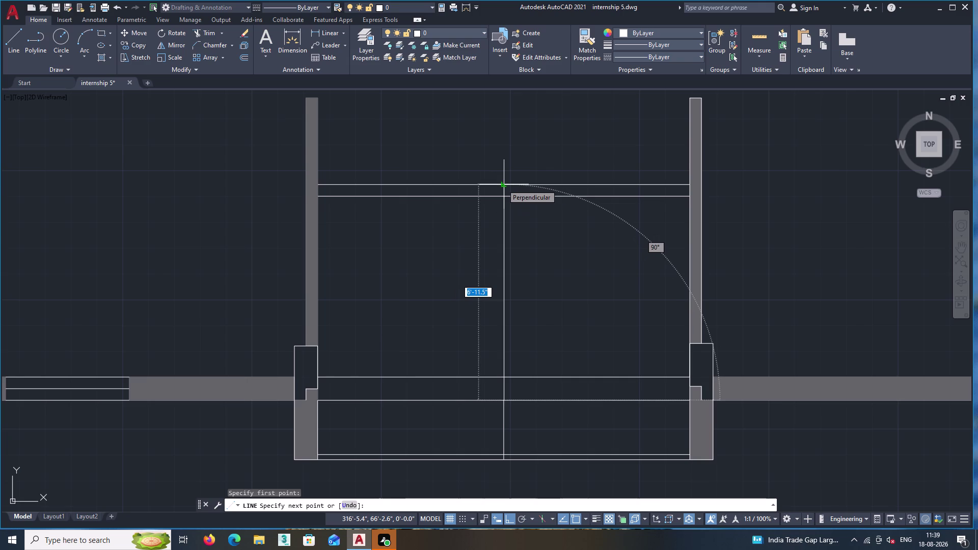
double_click(503, 183)
key(Return)
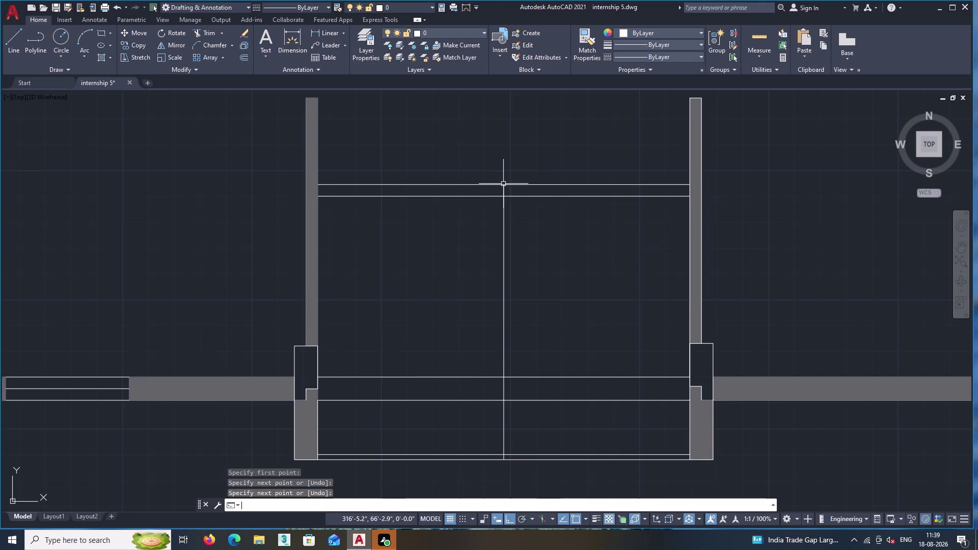
text(tr)
key(Return)
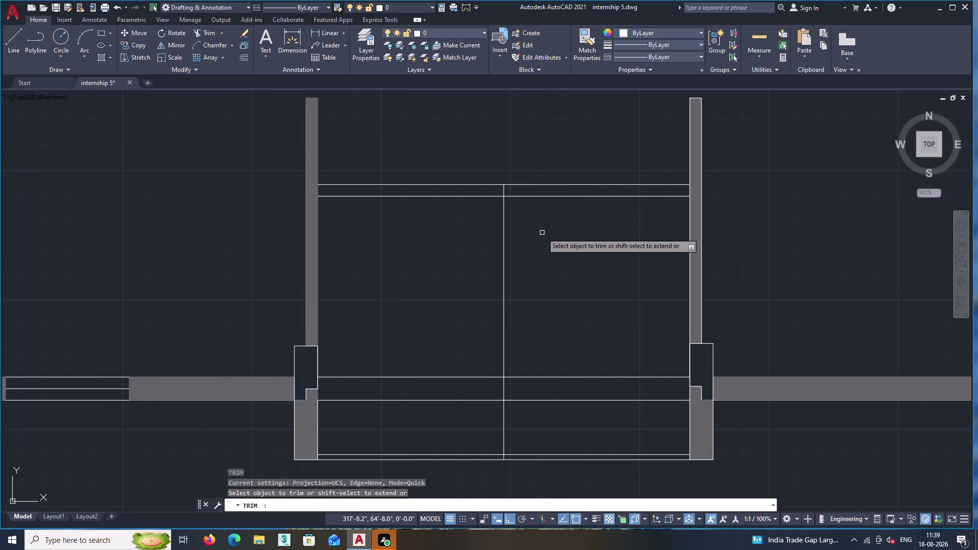
Trim the central divider between the frame lines and the leftover pieces in the lower wall band.
double_click(546, 233)
double_click(477, 234)
click(535, 241)
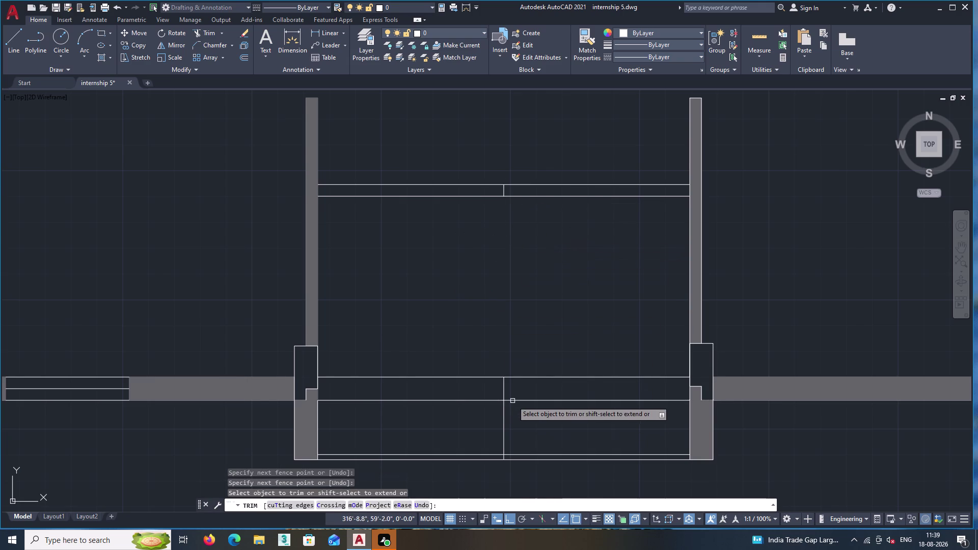
double_click(509, 391)
click(489, 388)
click(518, 426)
click(461, 419)
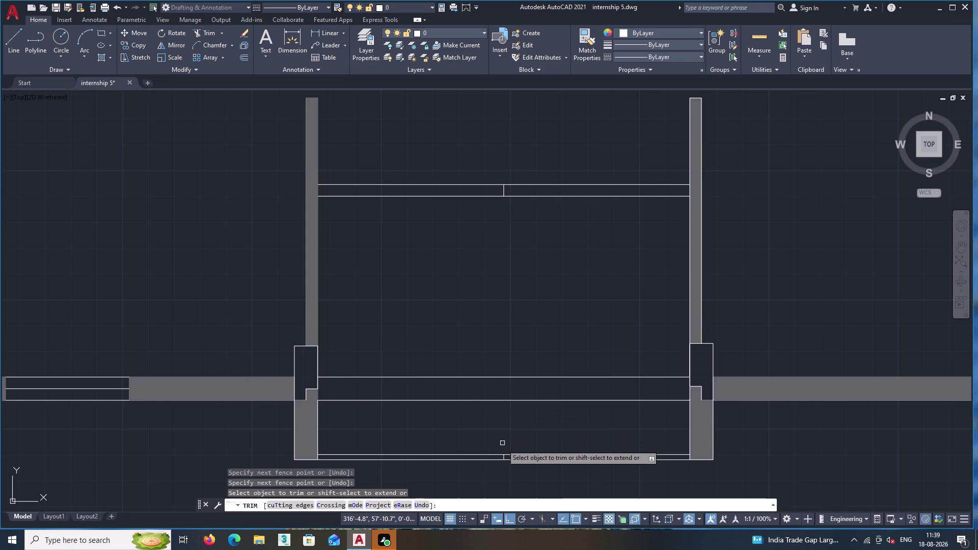
Trim the remaining stray line pieces along the wall and end the TRIM command.
scroll(up, 3)
double_click(513, 433)
double_click(495, 430)
scroll(down, 3)
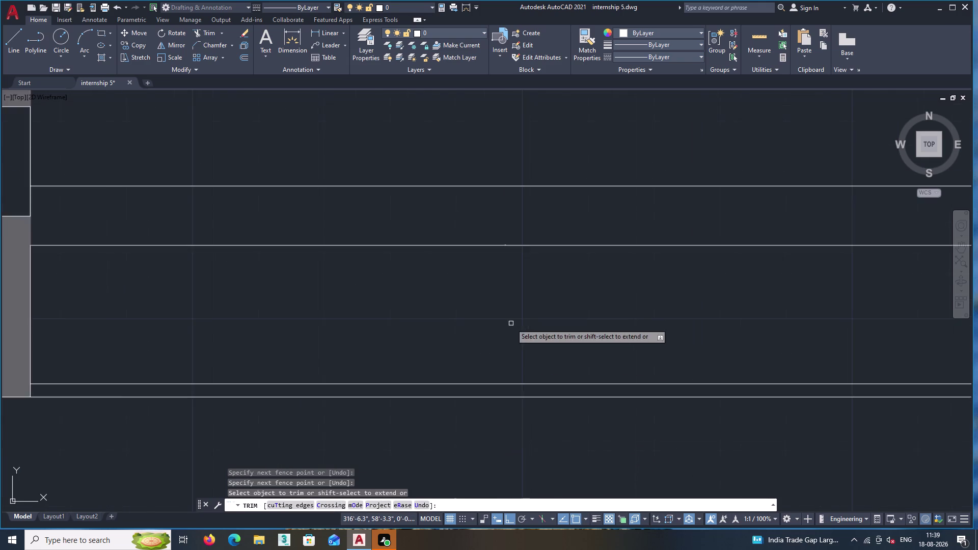
scroll(down, 3)
middle_click(510, 321)
middle_drag(510, 321, 513, 339)
scroll(up, 3)
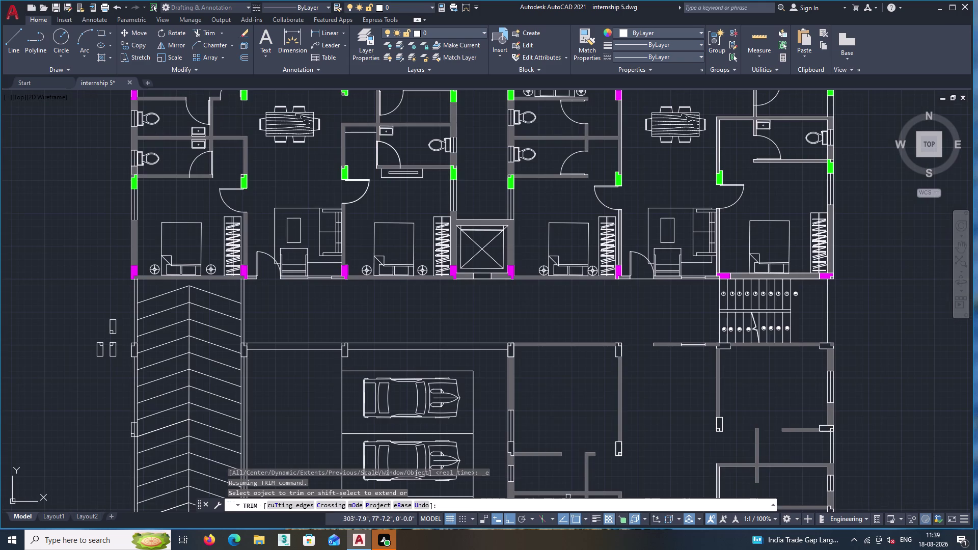
middle_drag(573, 452, 525, 302)
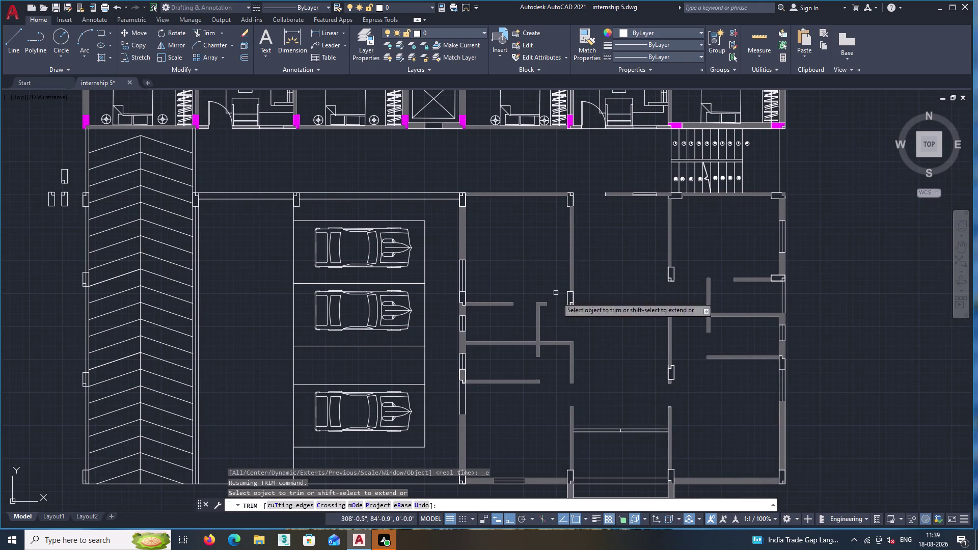
middle_drag(623, 423, 545, 259)
scroll(up, 3)
scroll(up, 3)
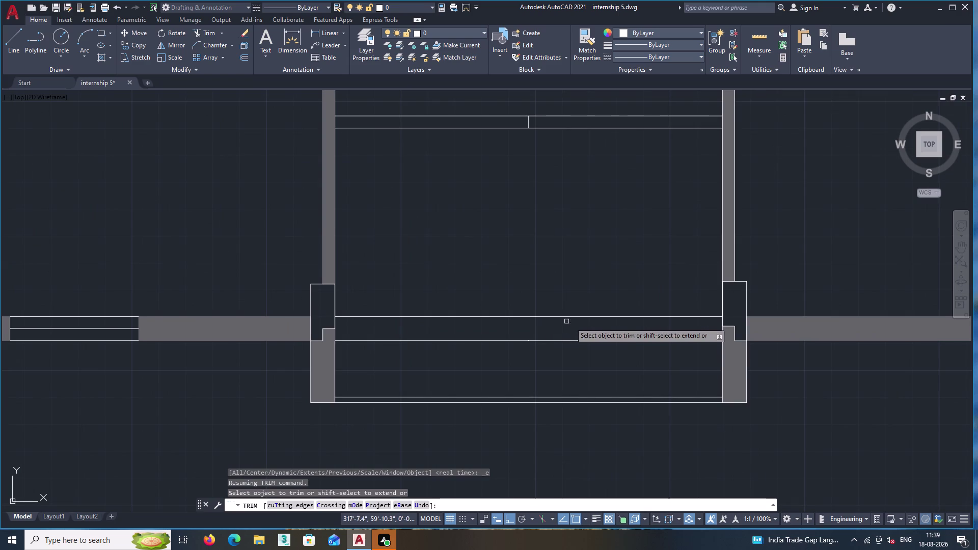
scroll(up, 3)
scroll(up, 3)
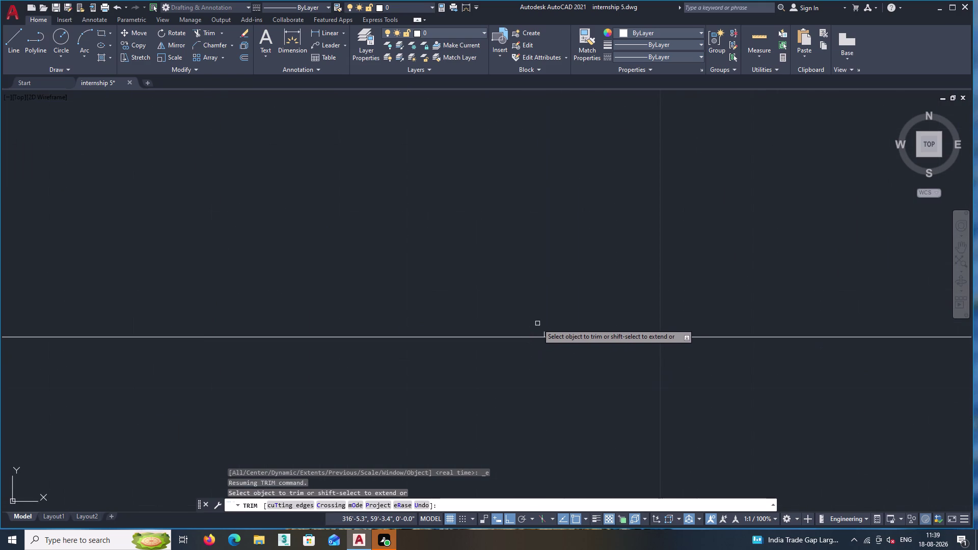
double_click(546, 332)
key(Return)
Zoom to the full floor plan, then zoom and pan into the next window opening.
scroll(down, 3)
middle_click(573, 286)
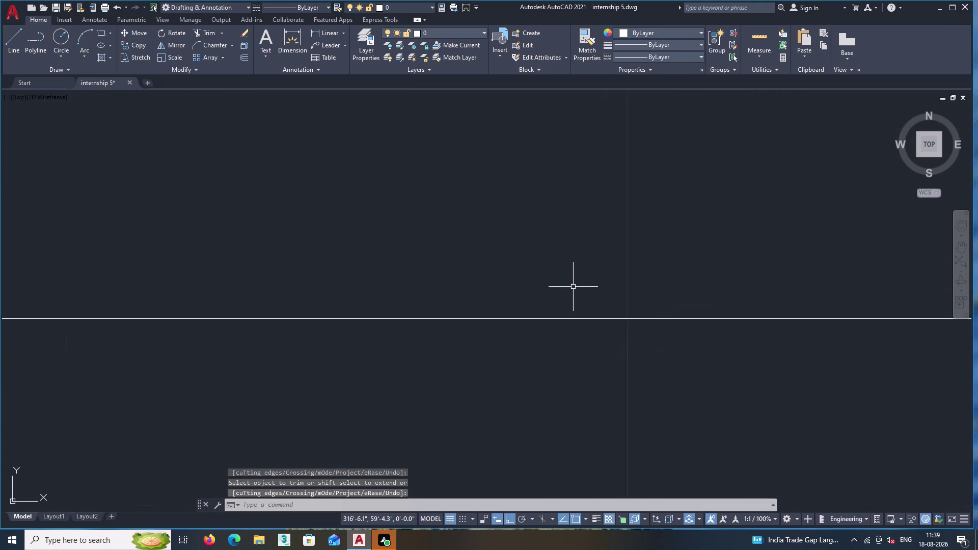
scroll(down, 3)
middle_drag(572, 287, 573, 361)
scroll(down, 3)
scroll(down, 3)
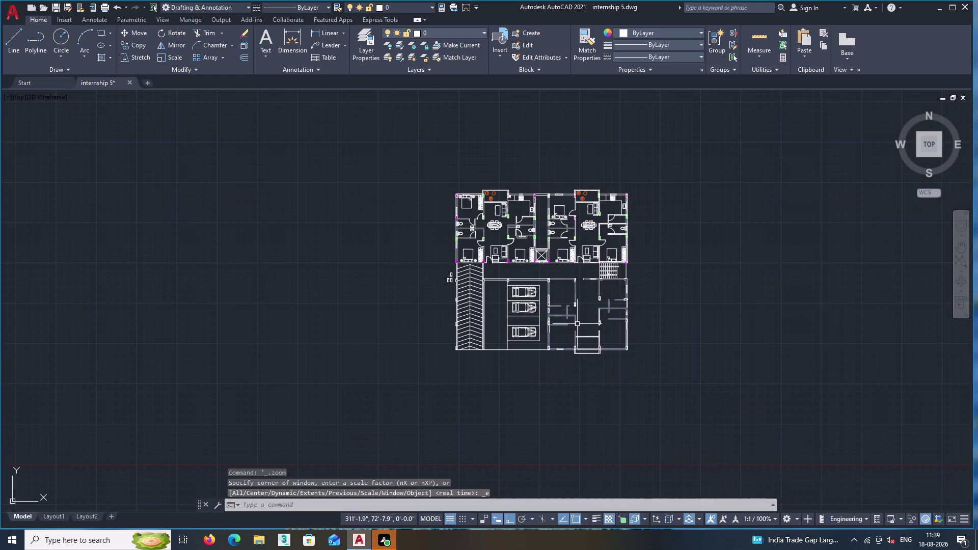
scroll(up, 3)
scroll(up, 3)
middle_drag(602, 356, 589, 338)
scroll(up, 3)
scroll(up, 3)
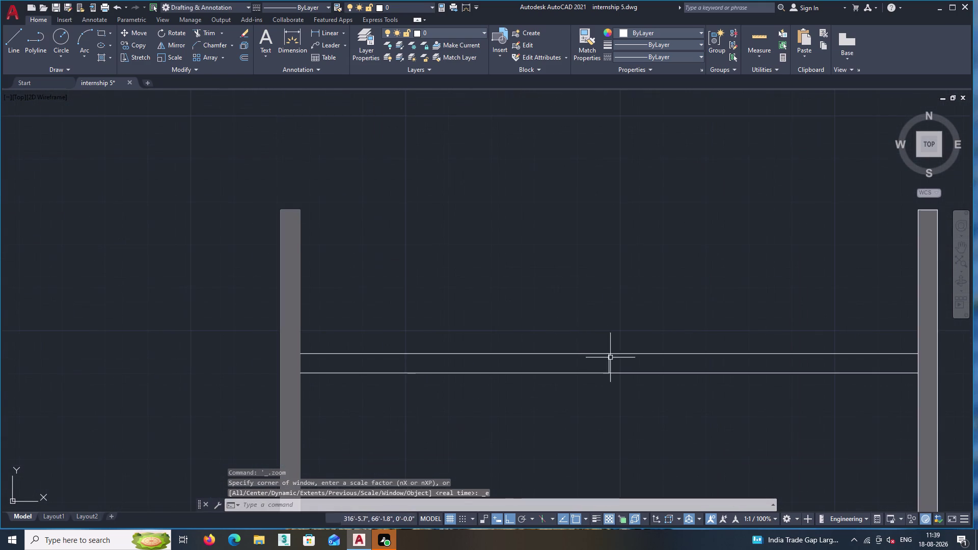
middle_drag(618, 360, 589, 339)
scroll(up, 3)
double_click(250, 58)
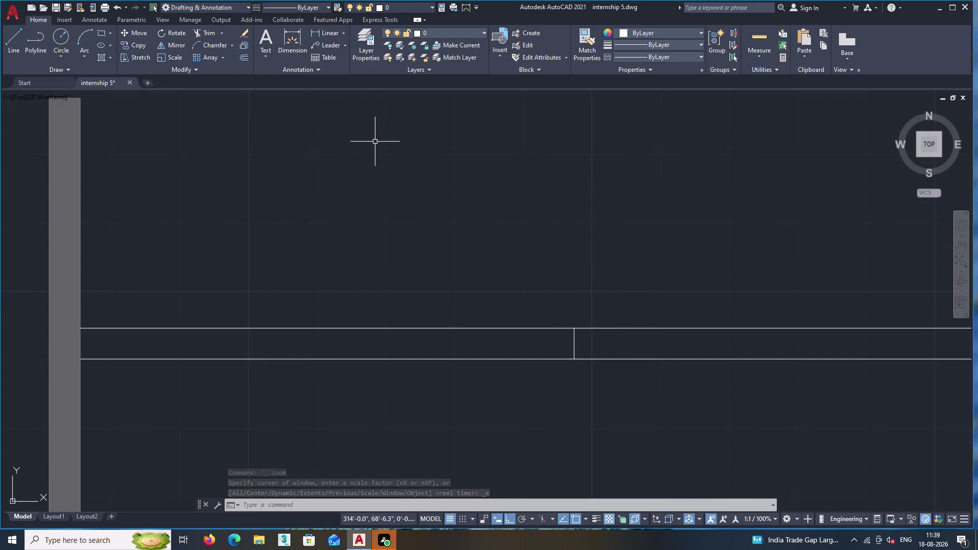
Offset the central divider 3' to both the left and right.
click(243, 57)
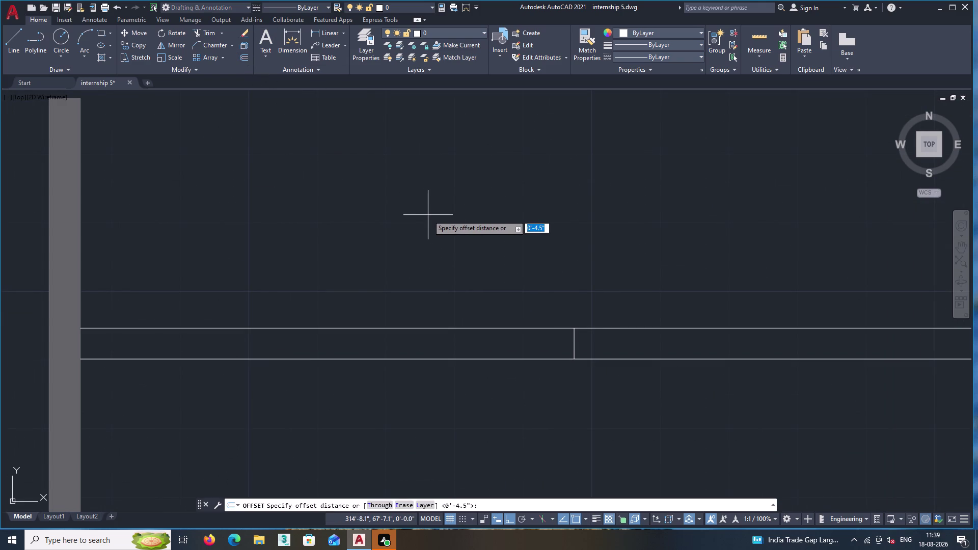
text(3')
key(Return)
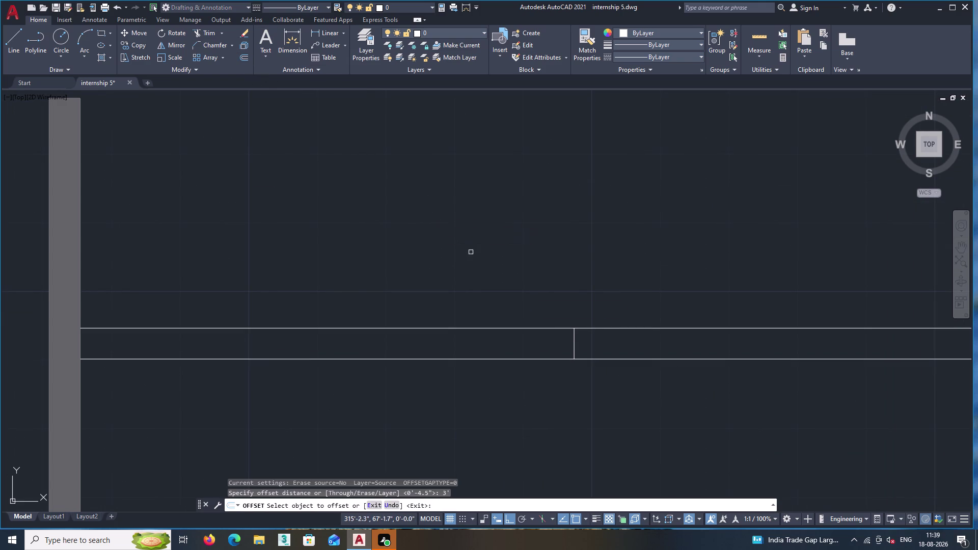
click(573, 346)
double_click(635, 351)
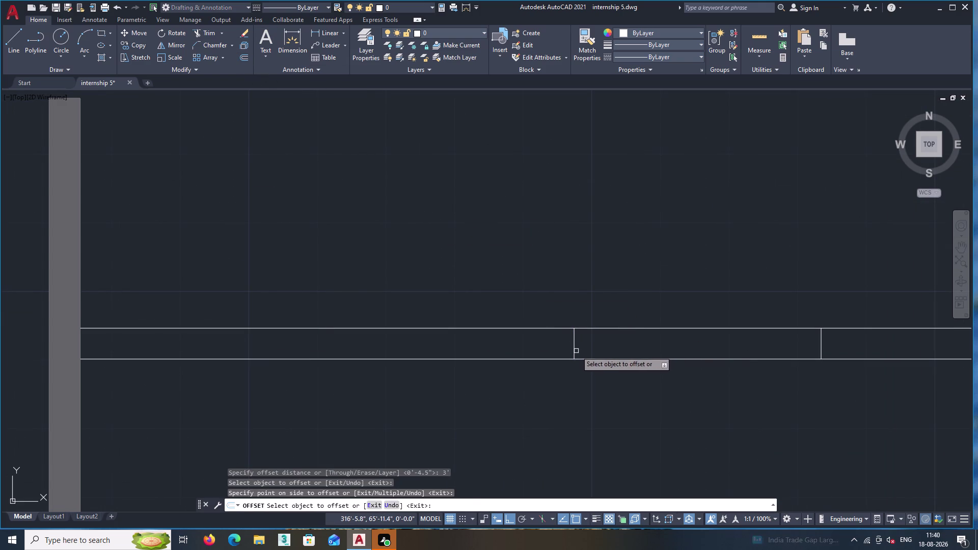
click(575, 351)
double_click(538, 348)
key(Escape)
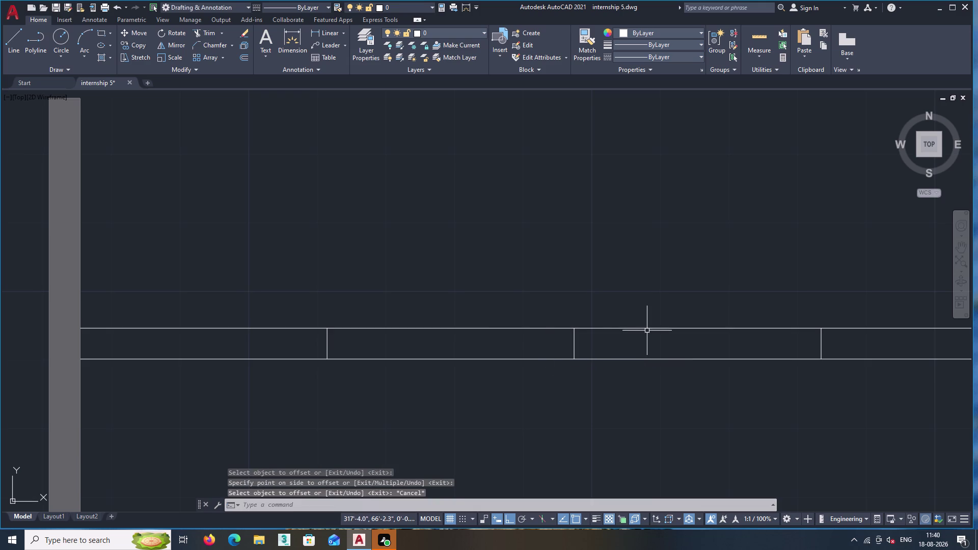
Erase the original central divider line.
double_click(574, 351)
key(Delete)
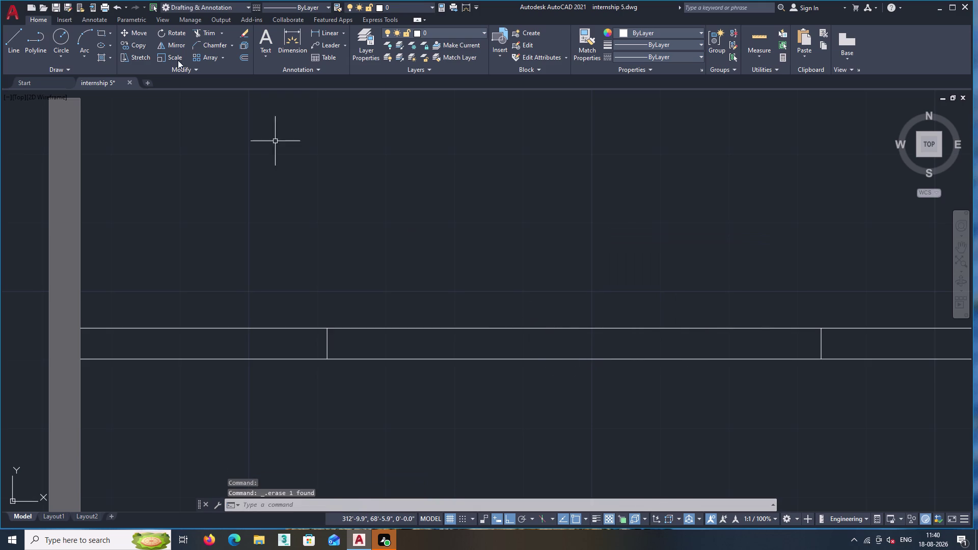
double_click(18, 35)
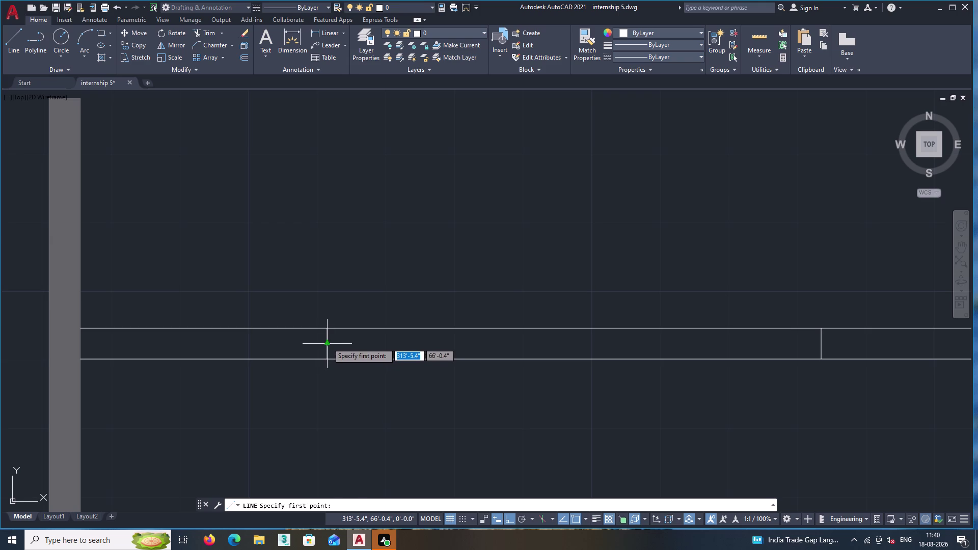
Draw the centre frame line from the left divider to the right divider.
click(327, 343)
middle_drag(486, 357, 255, 296)
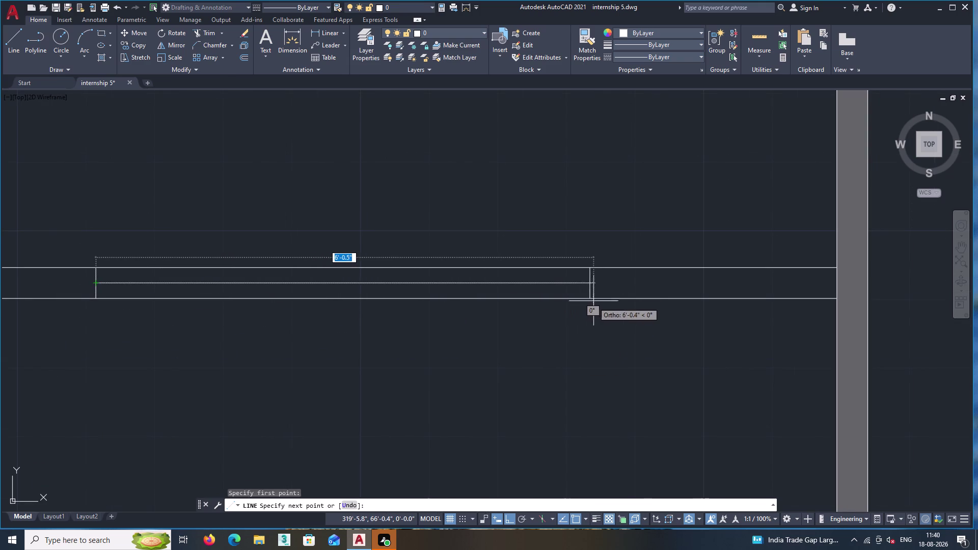
click(589, 283)
key(Return)
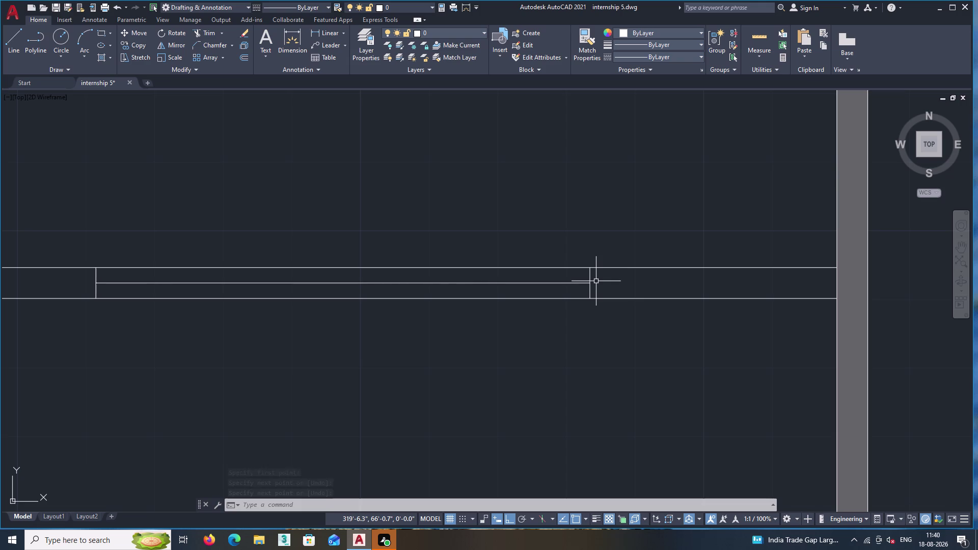
Hatch the wall pieces left and right of the window solid gray (99,100,102).
scroll(down, 3)
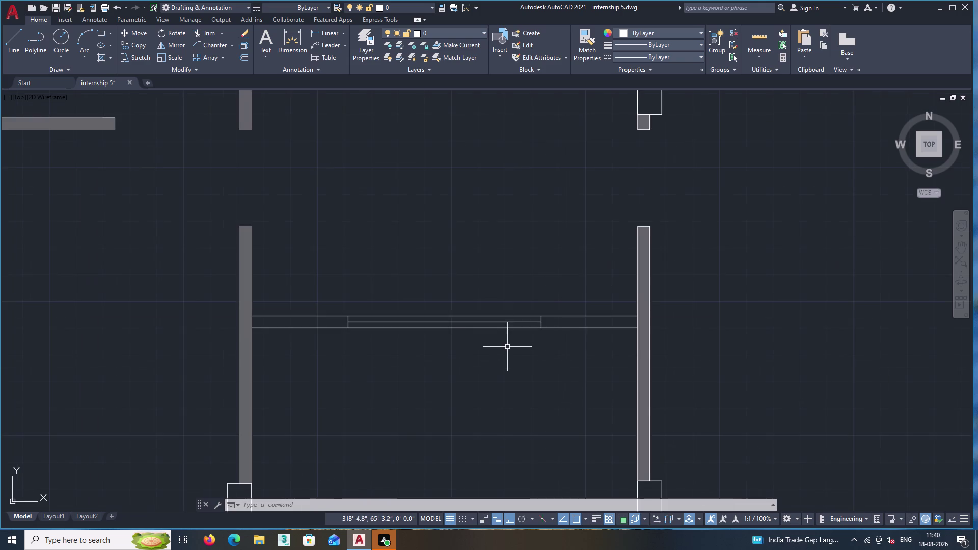
middle_drag(530, 310, 519, 284)
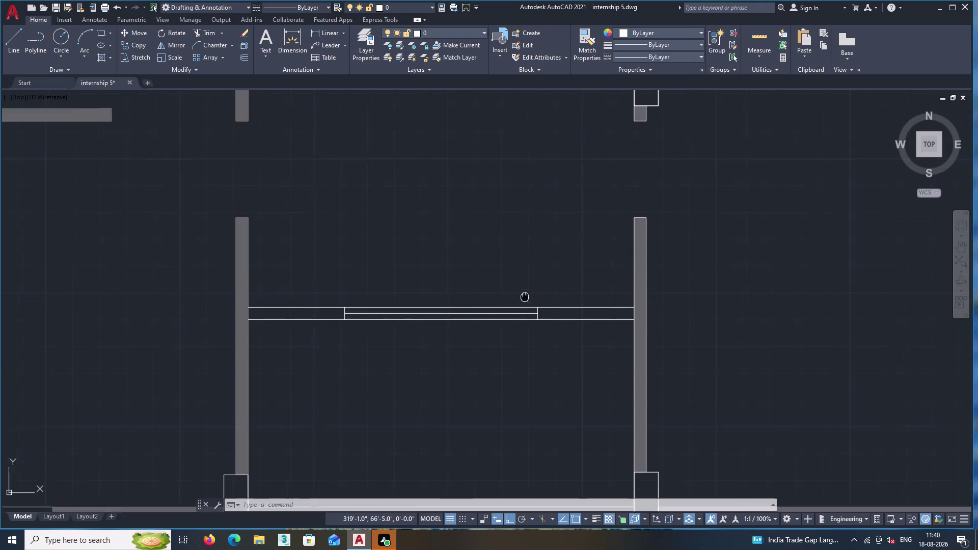
middle_drag(518, 285, 502, 236)
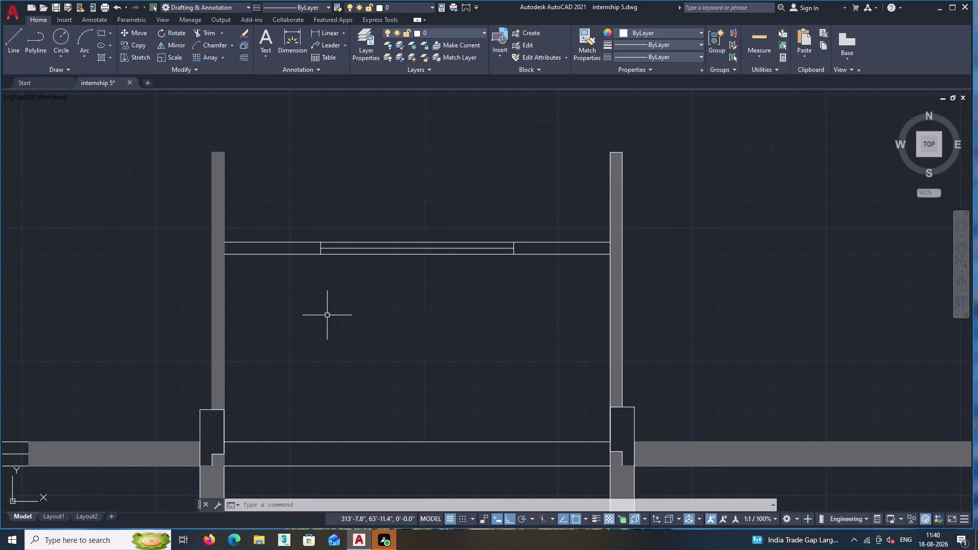
key(h)
key(Return)
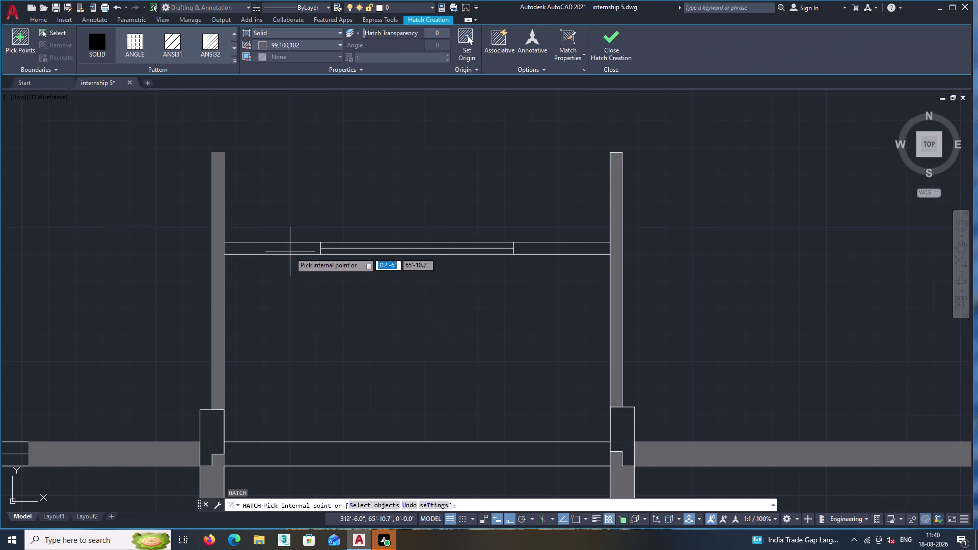
double_click(289, 252)
click(547, 247)
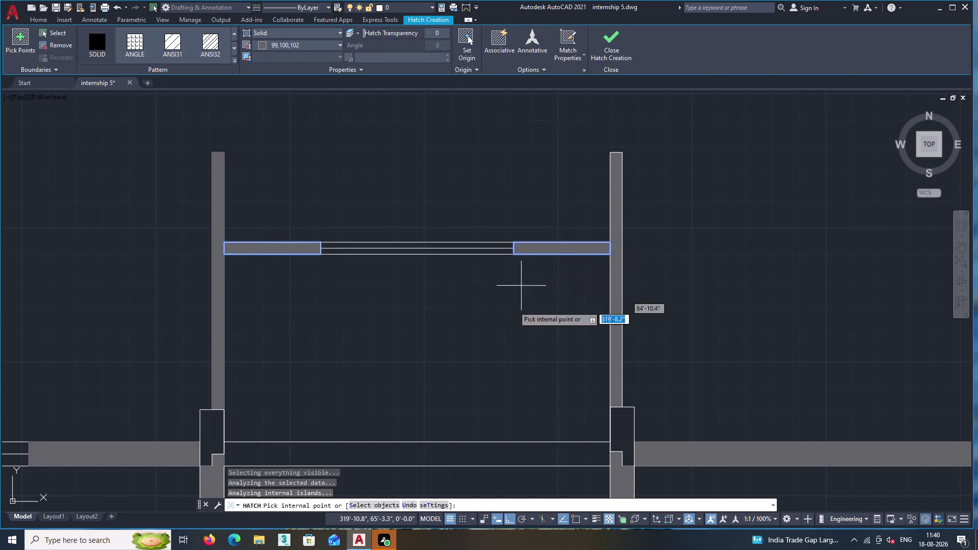
key(Return)
scroll(up, 3)
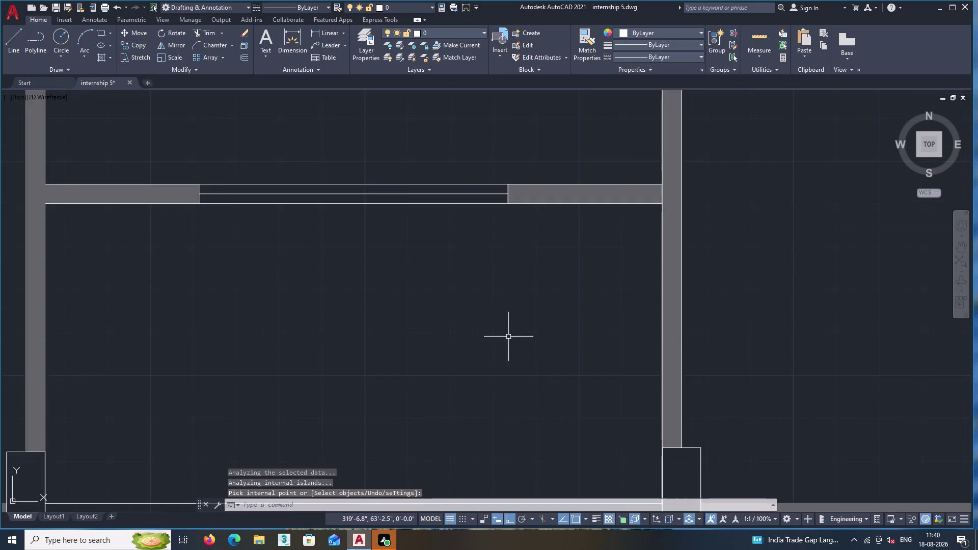
Pan across the plan to the left-wall window beside the parked cars.
scroll(down, 3)
middle_drag(440, 322, 511, 320)
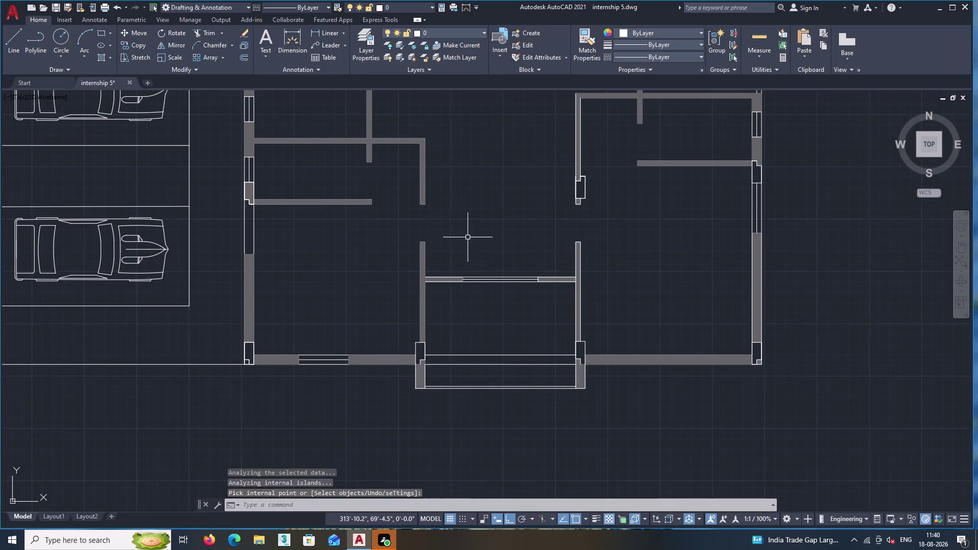
middle_drag(468, 236, 533, 296)
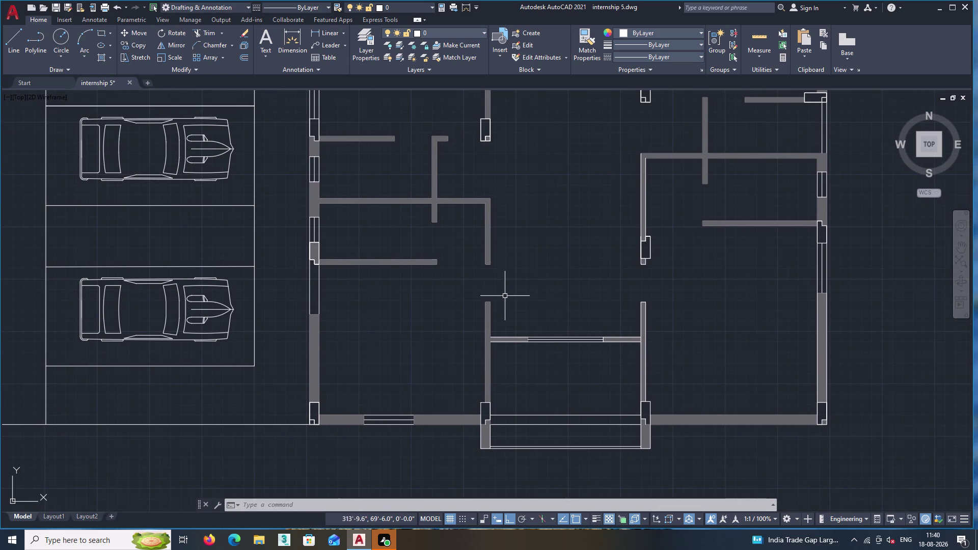
middle_drag(370, 297, 428, 311)
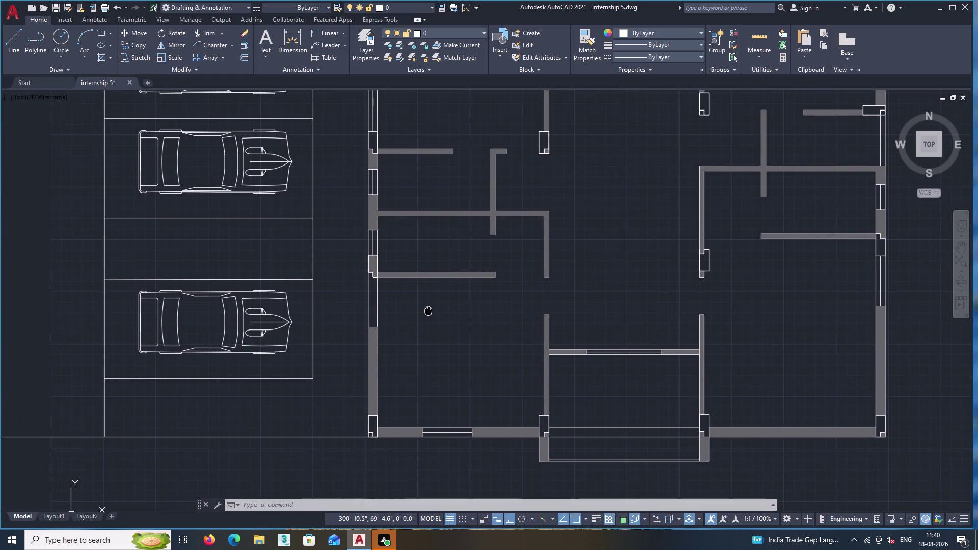
middle_drag(429, 311, 447, 315)
scroll(up, 3)
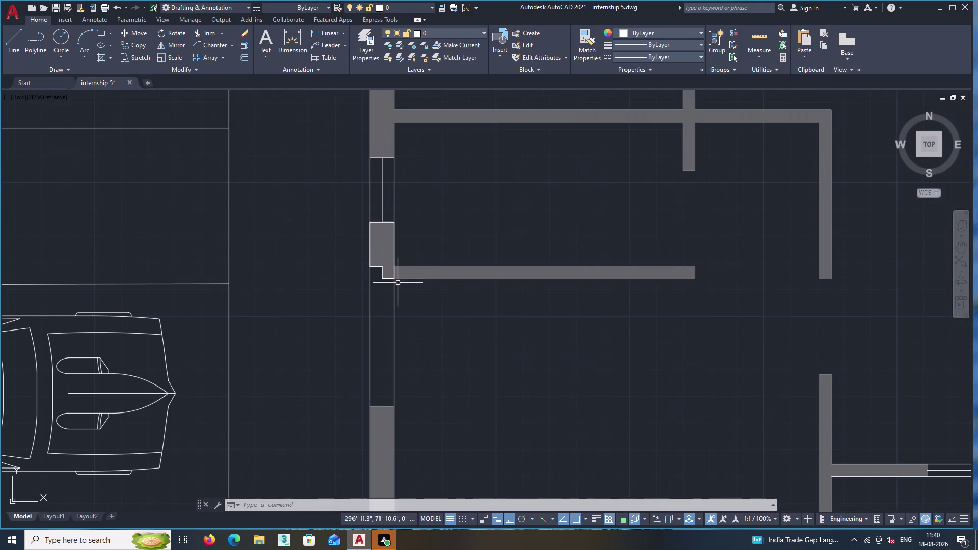
Start TRIM with tr, trim a line, and pan along the left wall toward the lower windows.
text(tr)
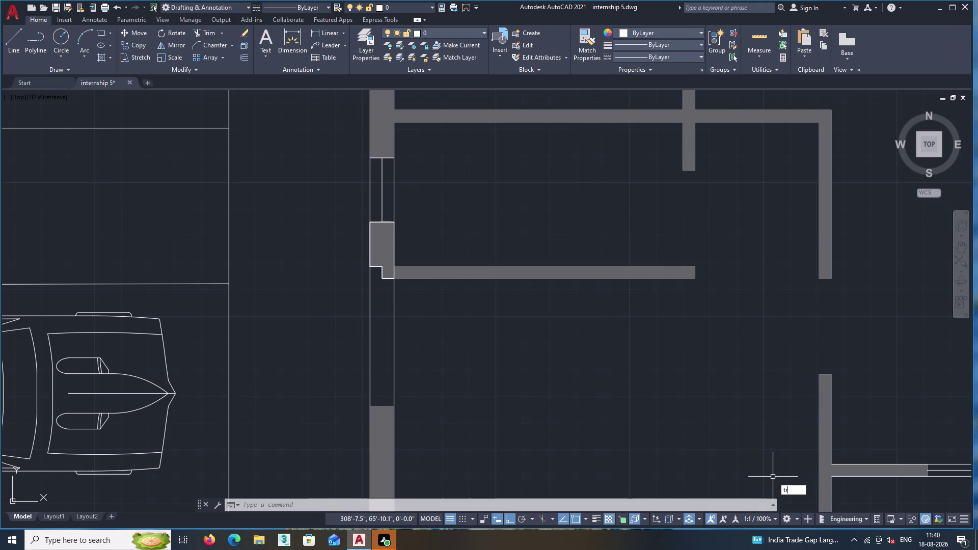
key(Return)
double_click(375, 244)
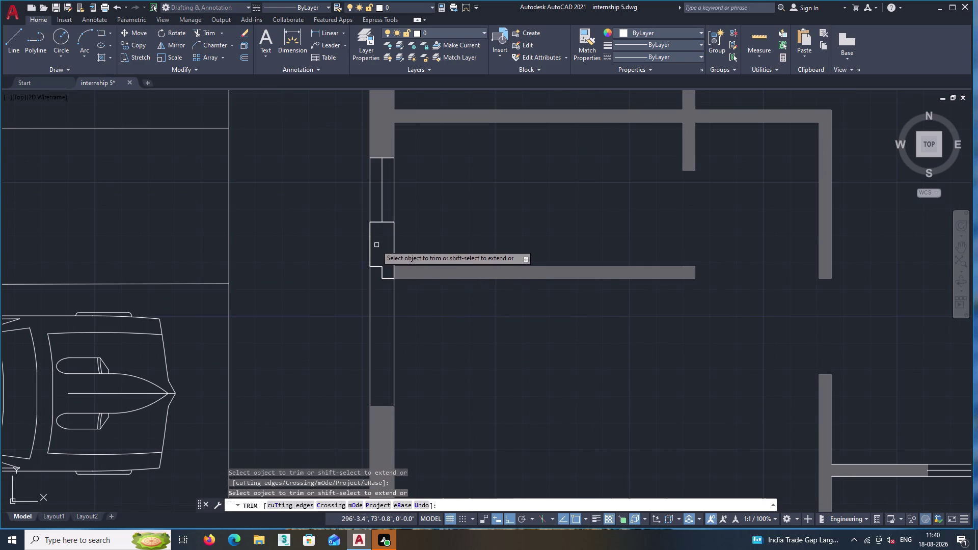
middle_drag(467, 349, 462, 365)
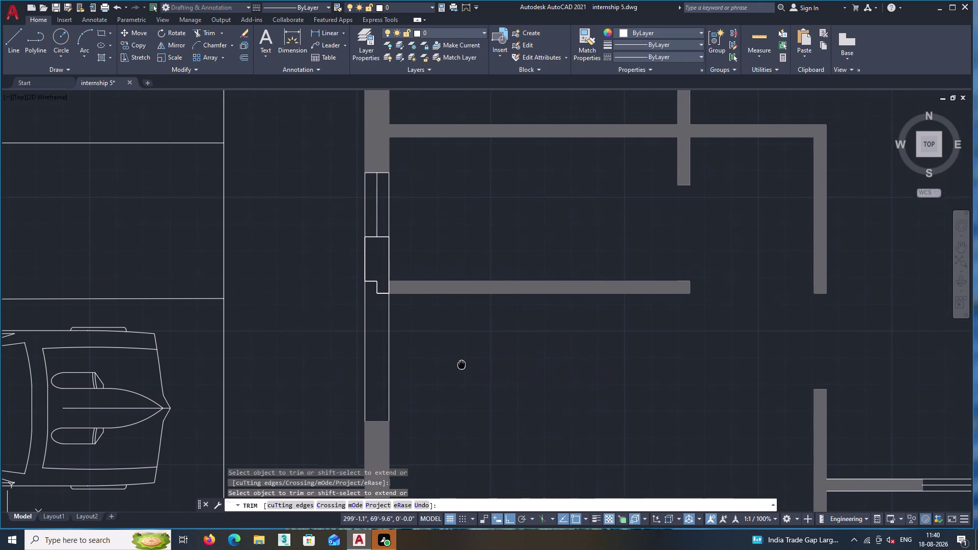
middle_drag(461, 364, 461, 368)
scroll(down, 3)
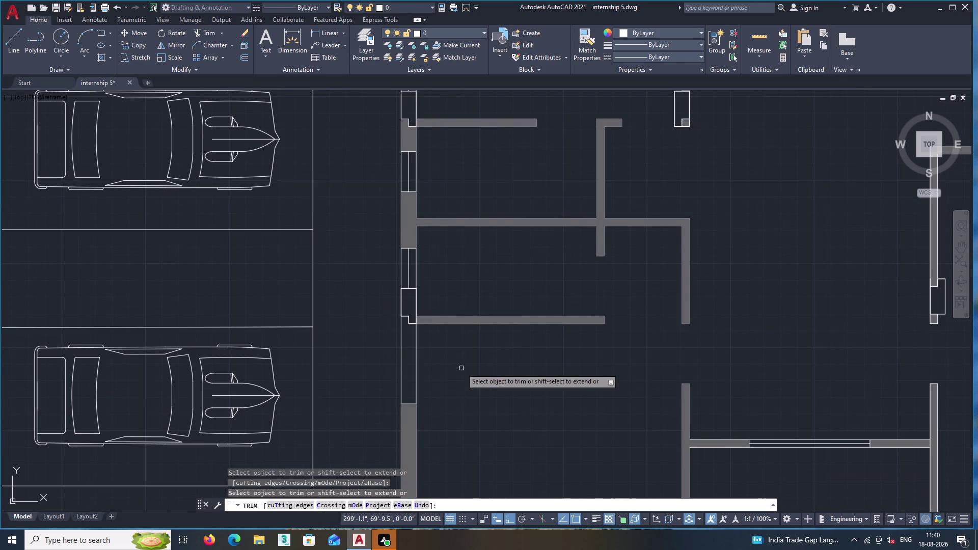
middle_drag(462, 368, 397, 407)
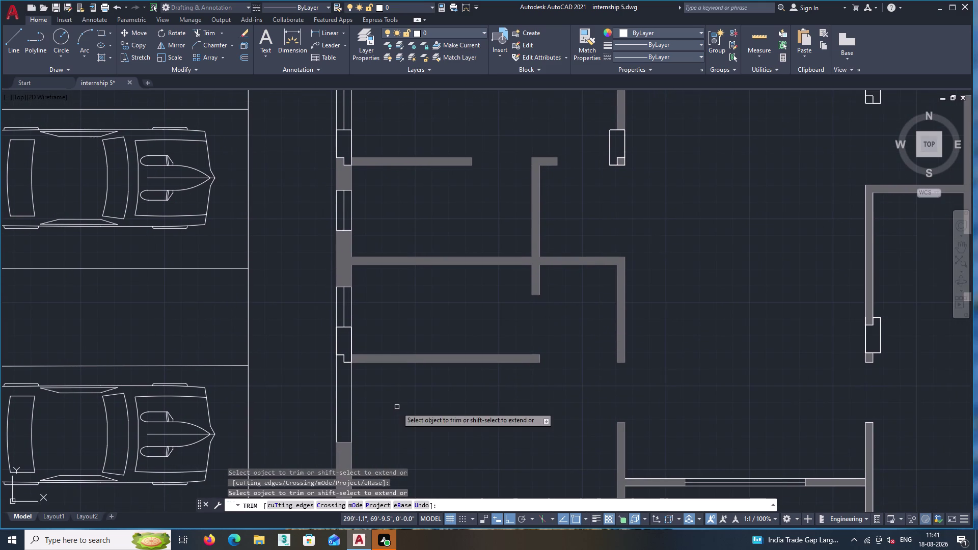
middle_drag(446, 441, 430, 334)
middle_drag(461, 410, 450, 334)
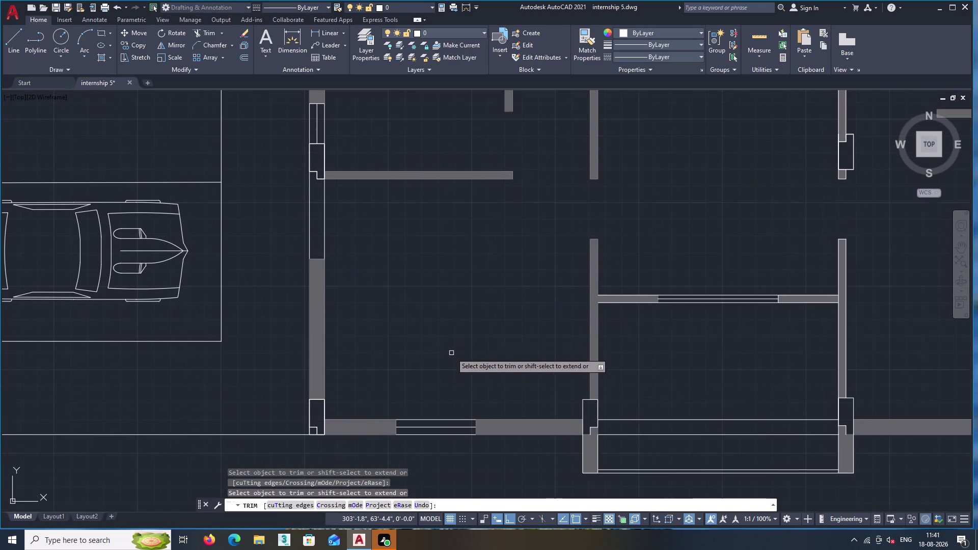
middle_drag(456, 362, 450, 344)
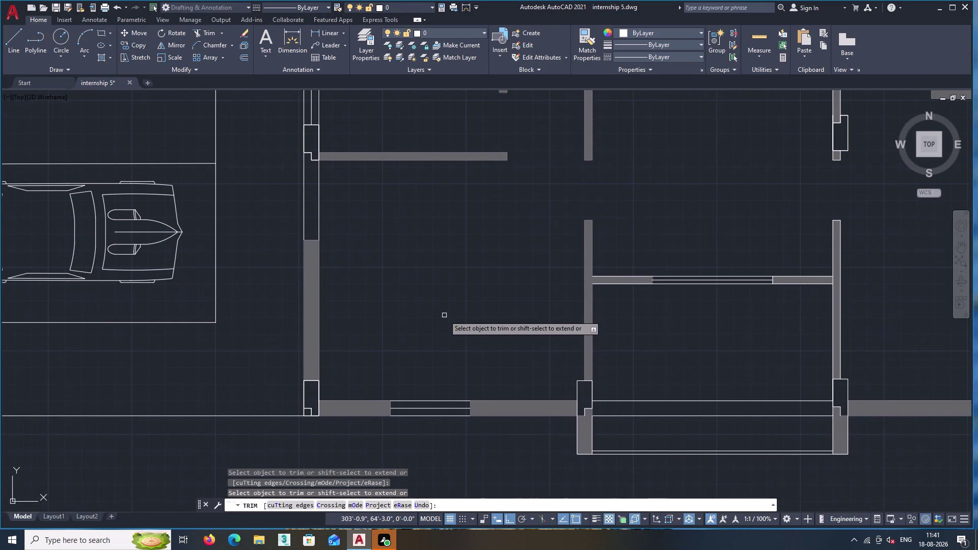